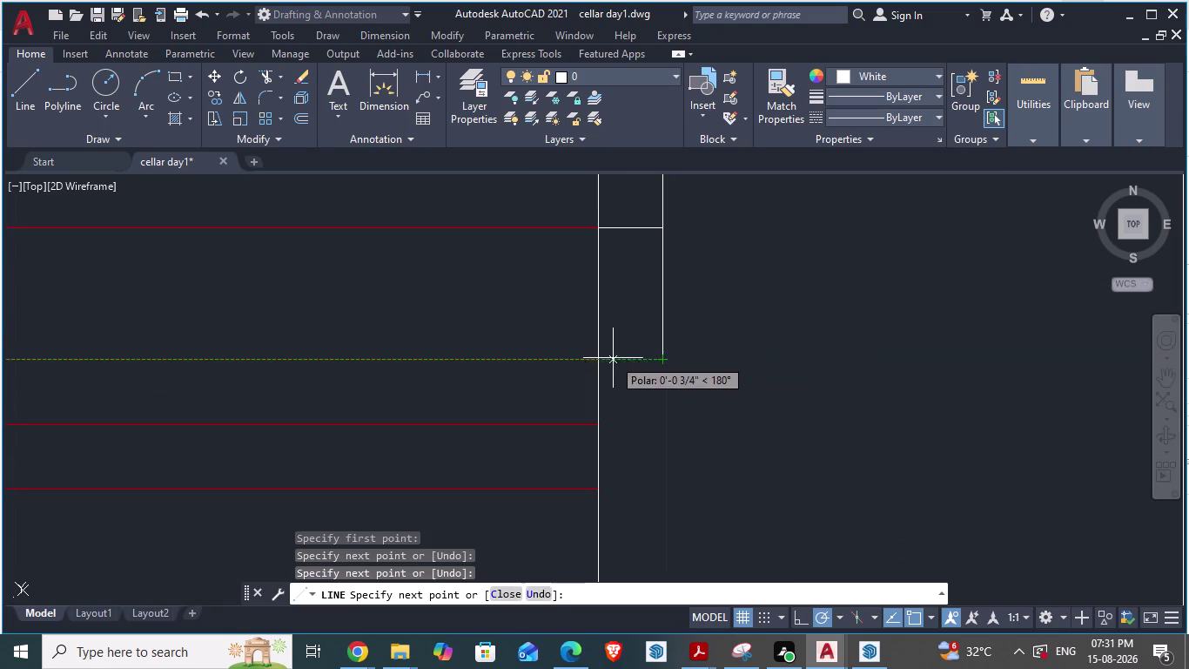
Place the last point of the current box line and end the line.
click(591, 359)
scroll(down, 3)
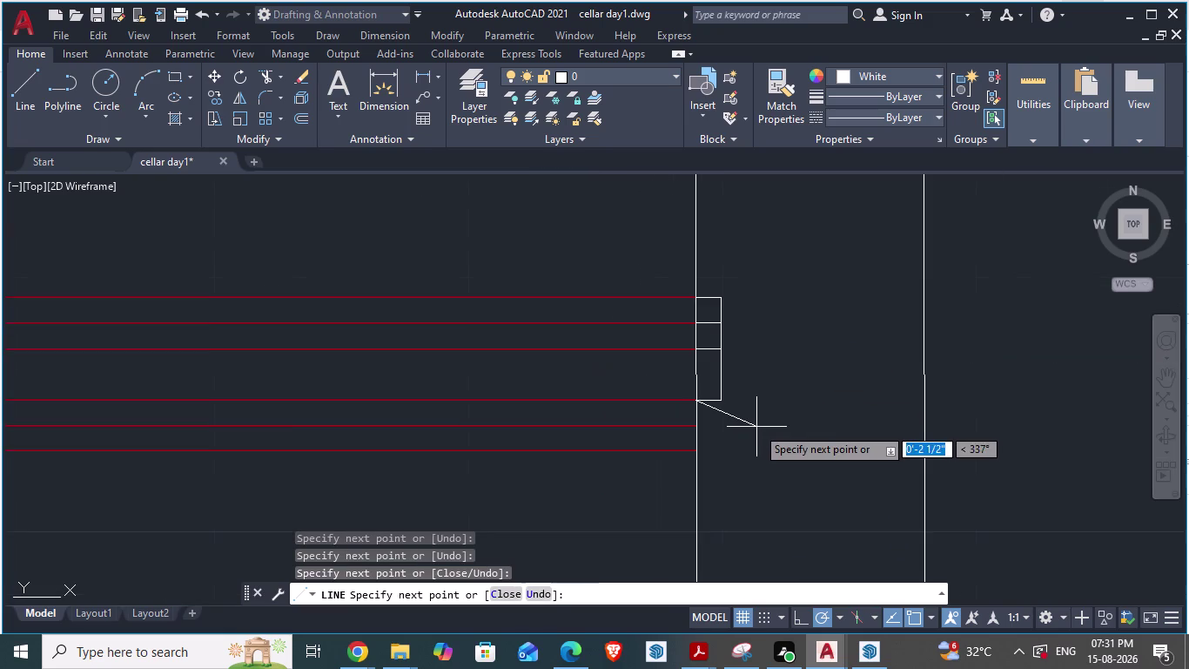
key(Escape)
scroll(up, 3)
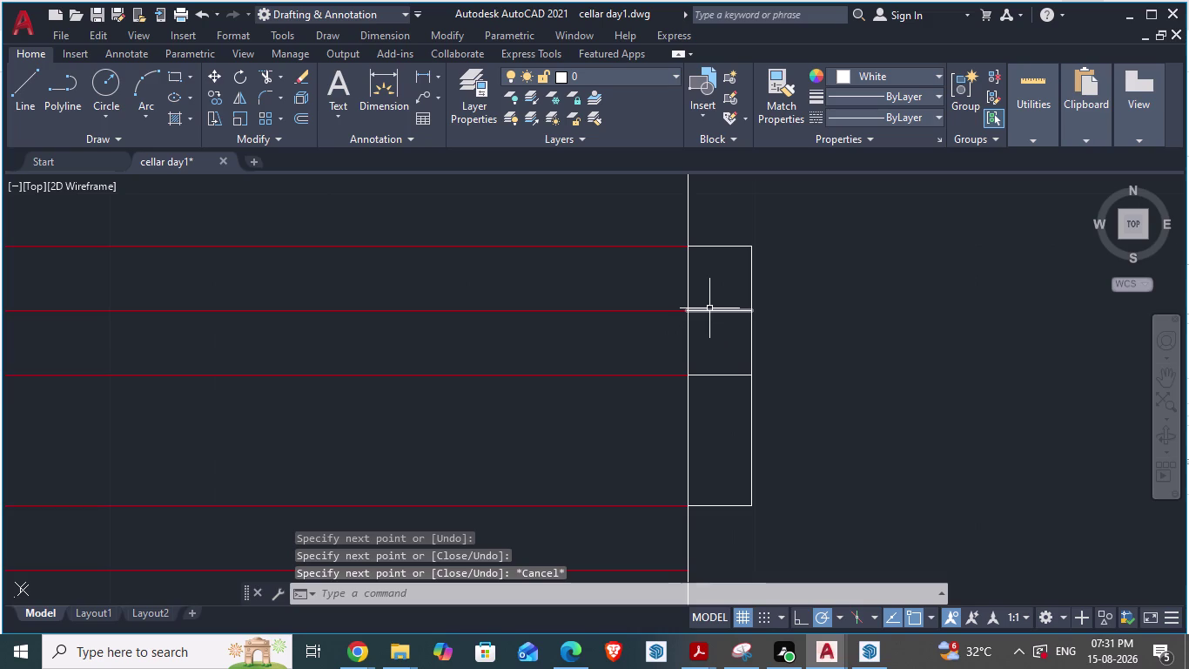
scroll(down, 3)
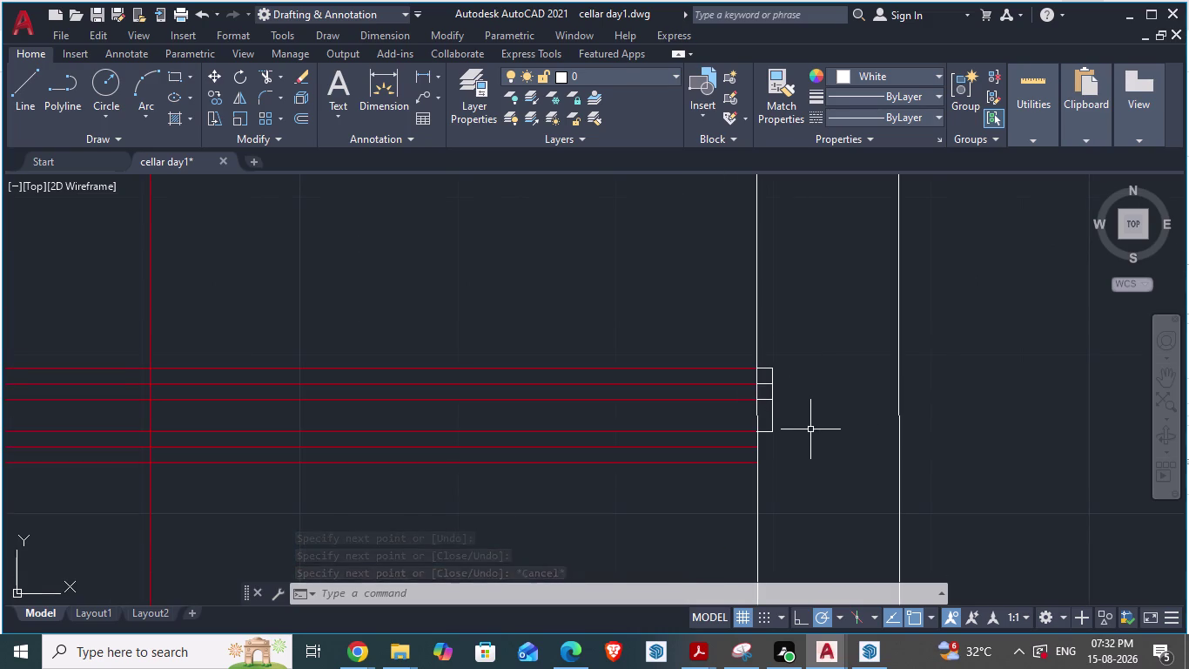
scroll(up, 3)
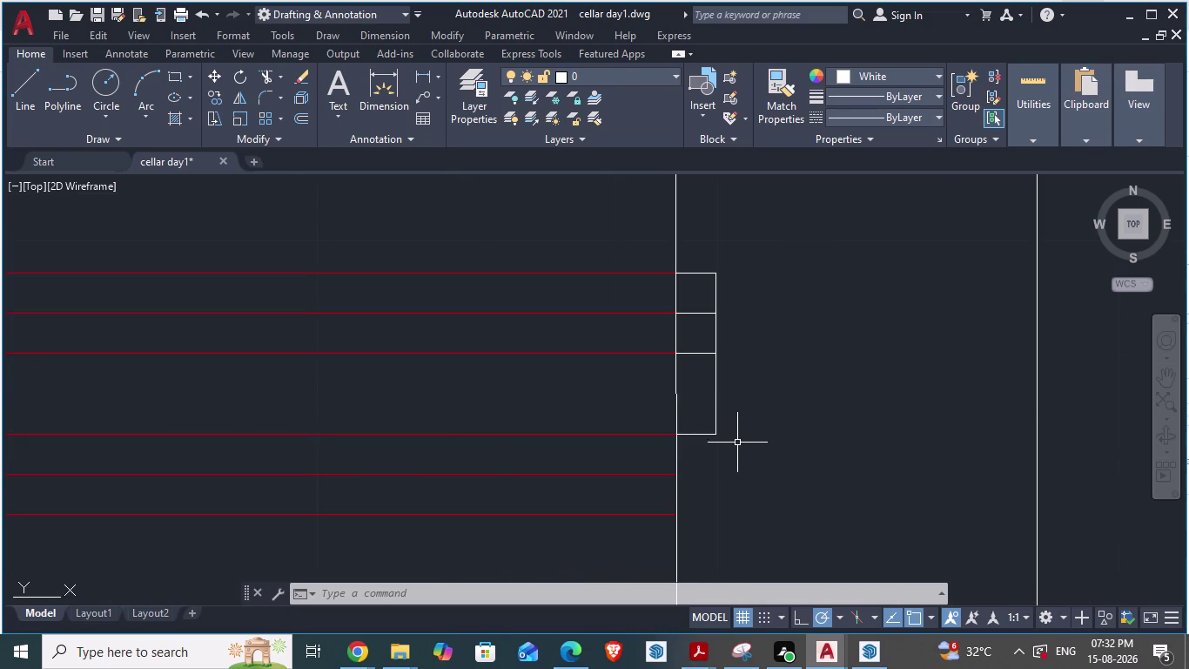
Draw lines from the box's lower right corner down to the next tread and back to the wall.
key(l)
key(Return)
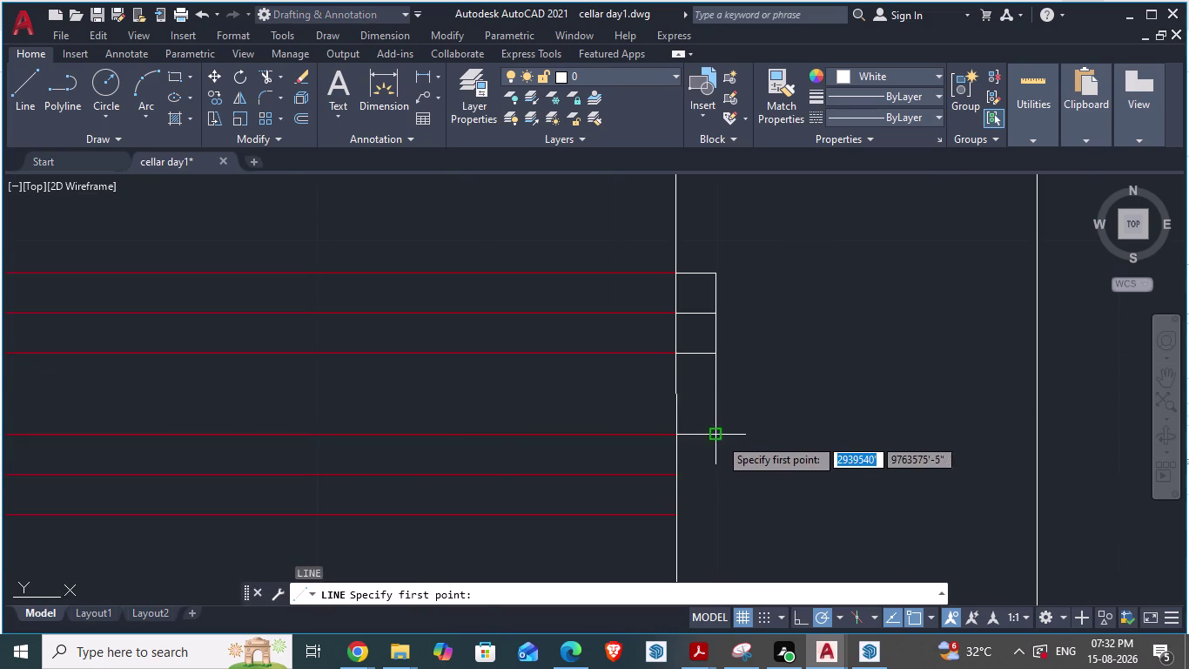
click(719, 437)
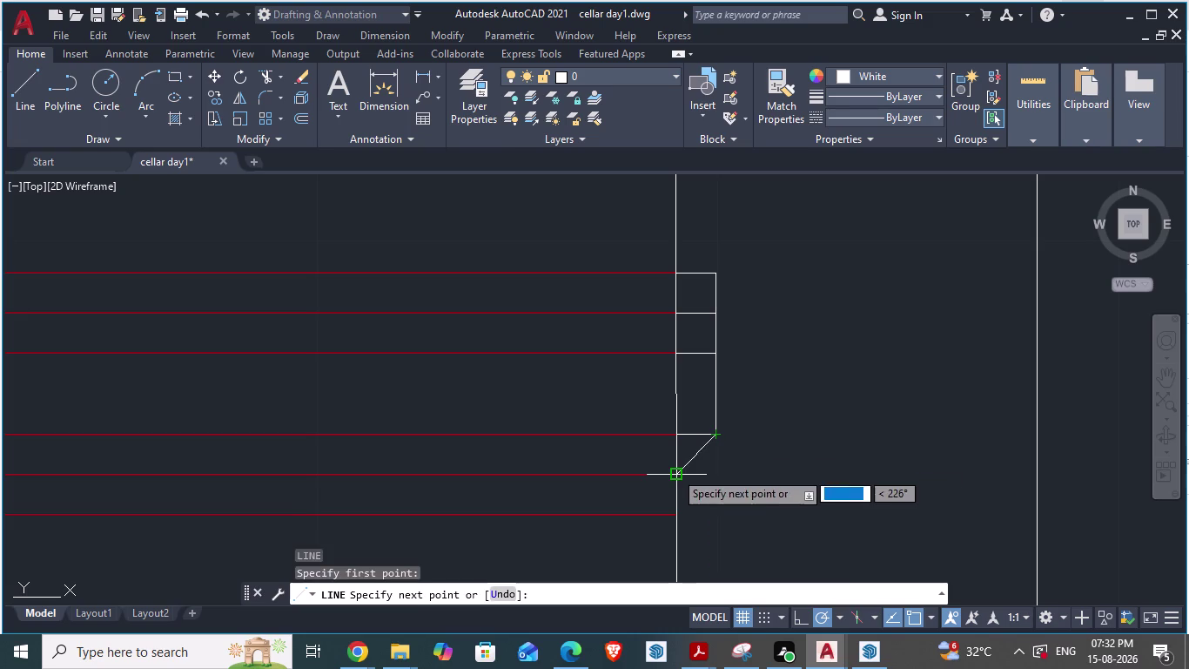
click(716, 472)
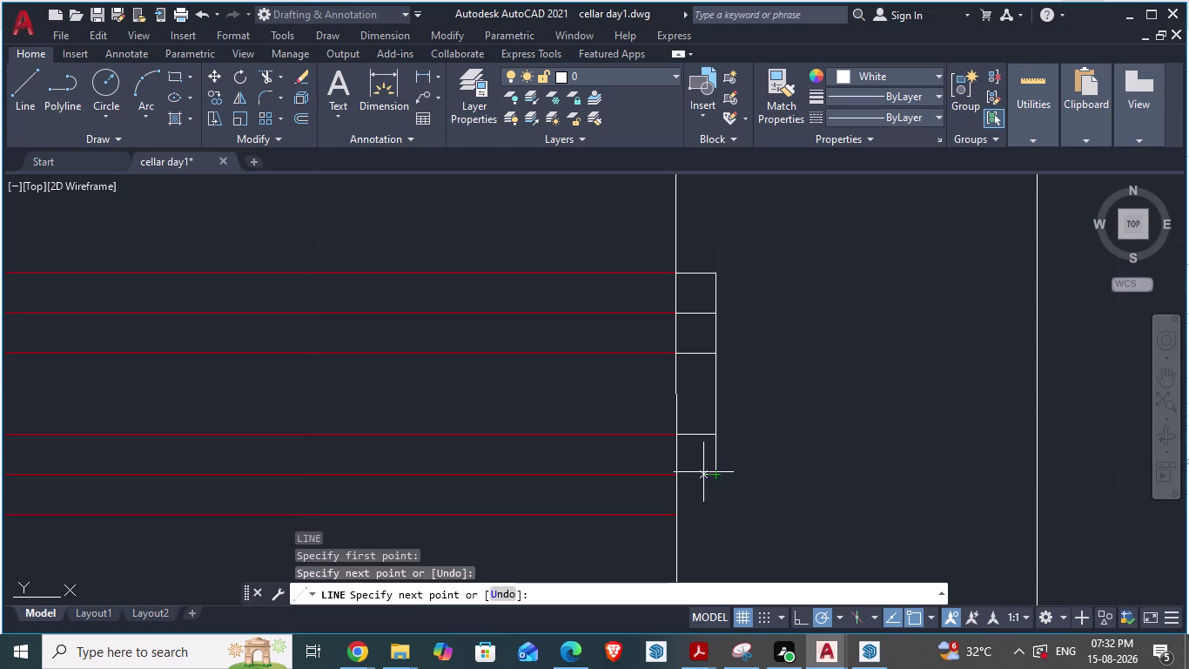
click(677, 469)
key(Escape)
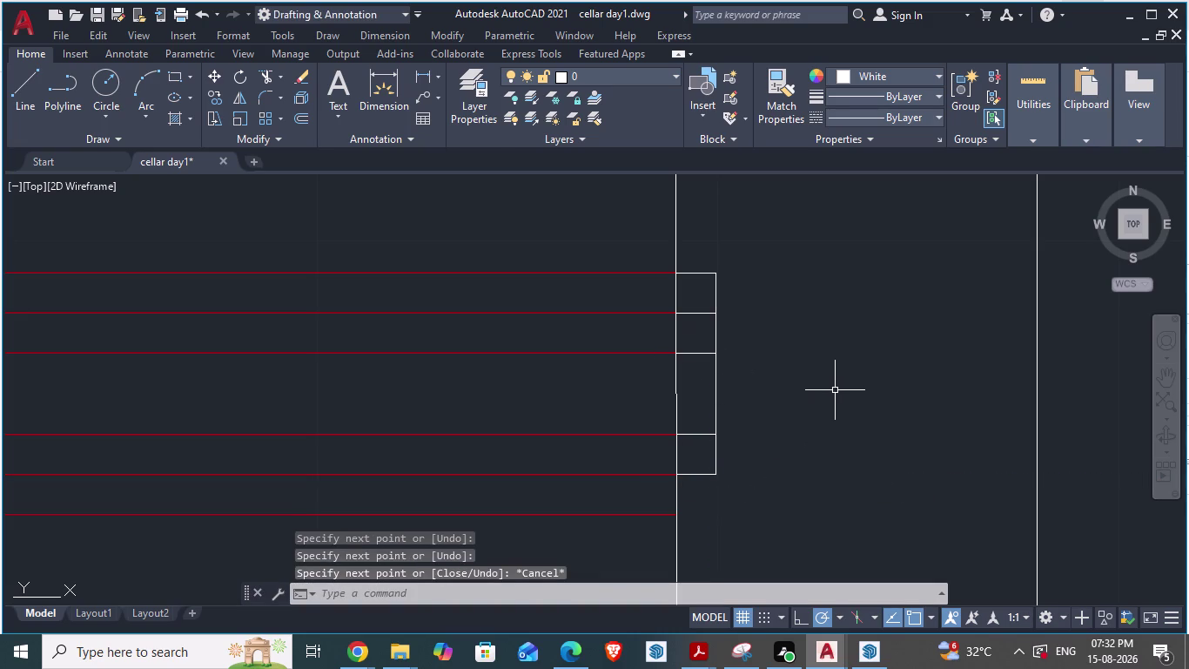
Trim two tread lines and the top edge inside the narrow box, comparing against ARCH PLANS.
text(TR)
key(Return)
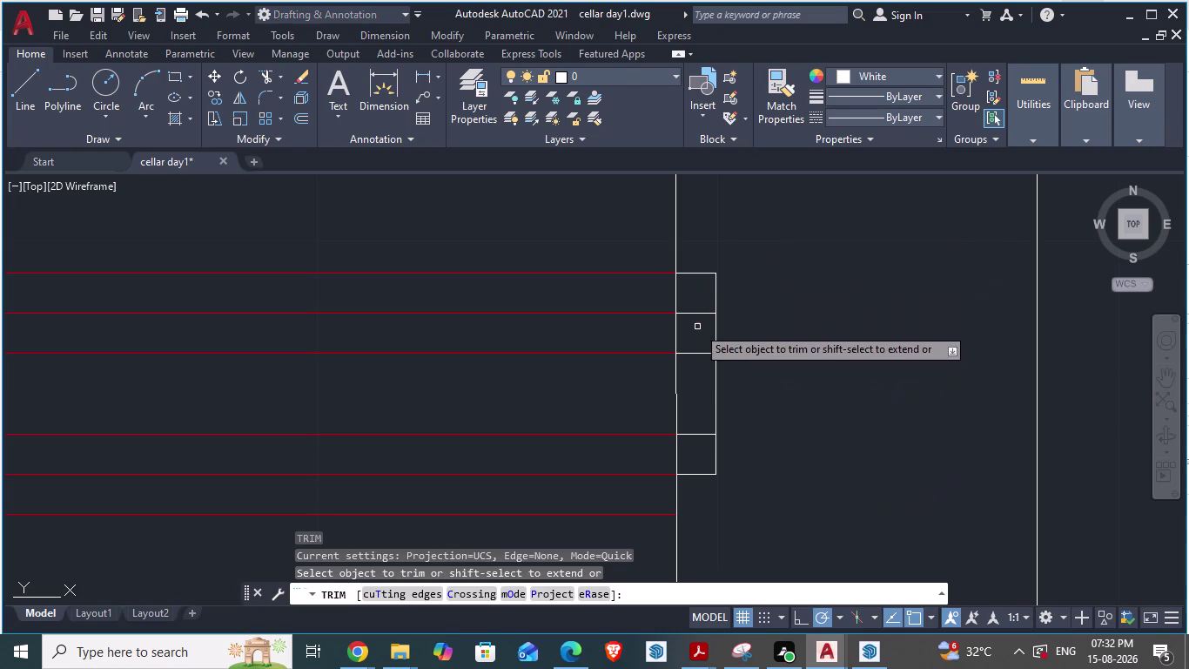
click(696, 355)
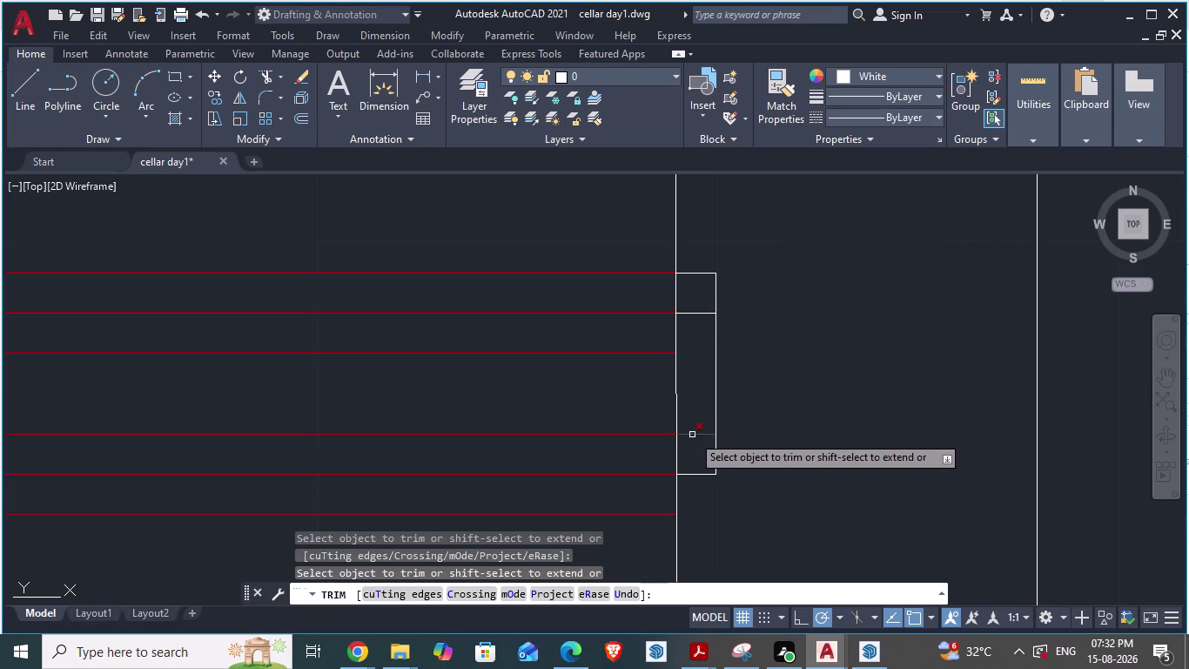
click(693, 433)
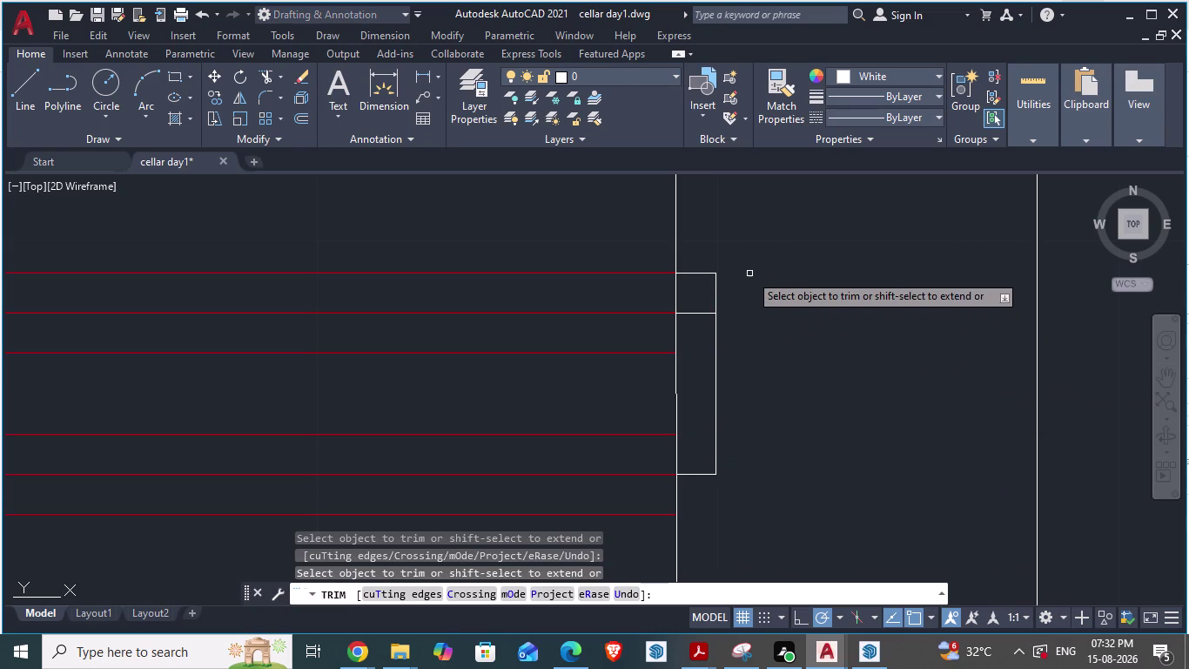
key(alt+Tab)
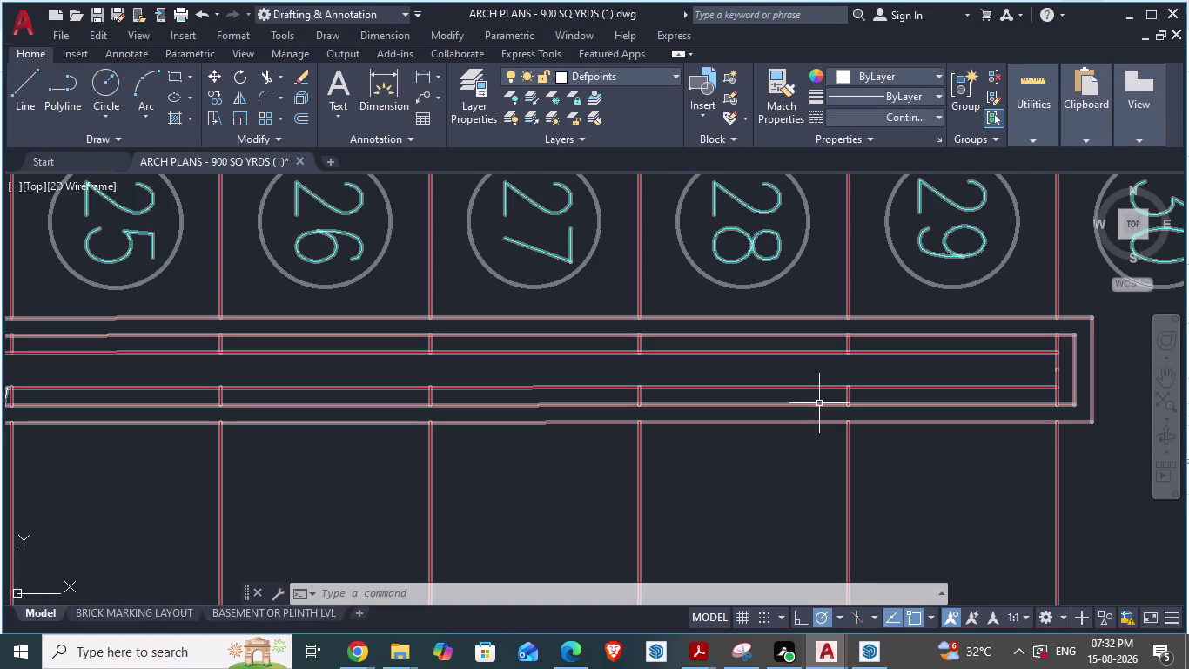
key(alt+Tab)
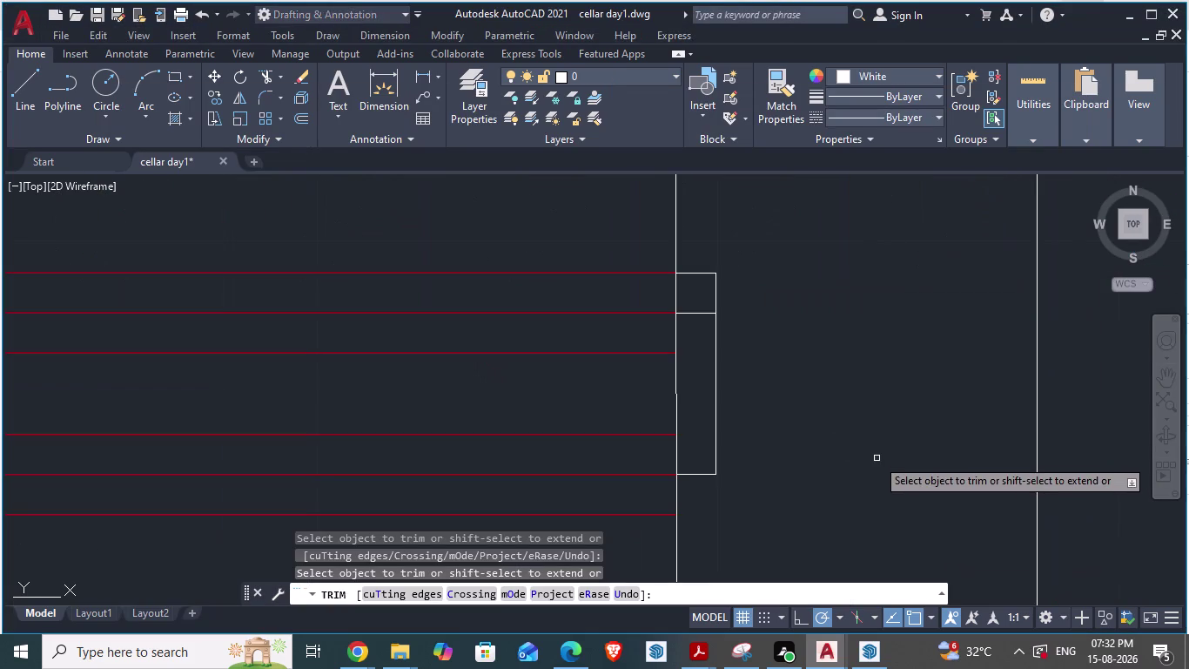
click(714, 290)
key(alt+Tab)
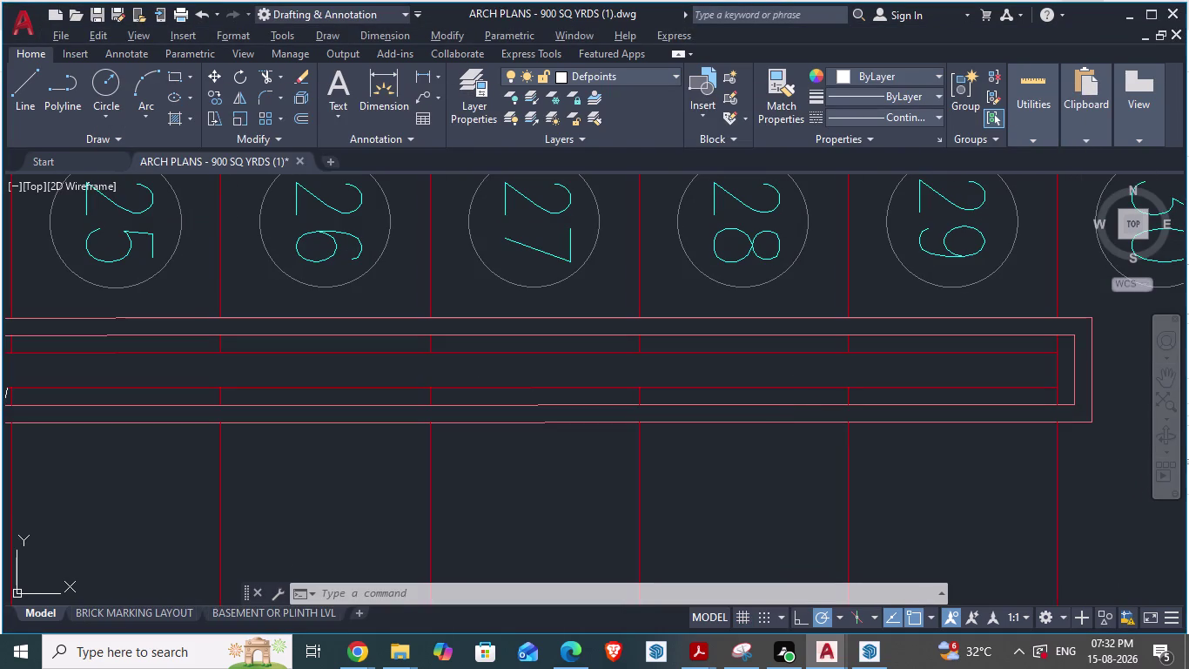
key(alt+Tab)
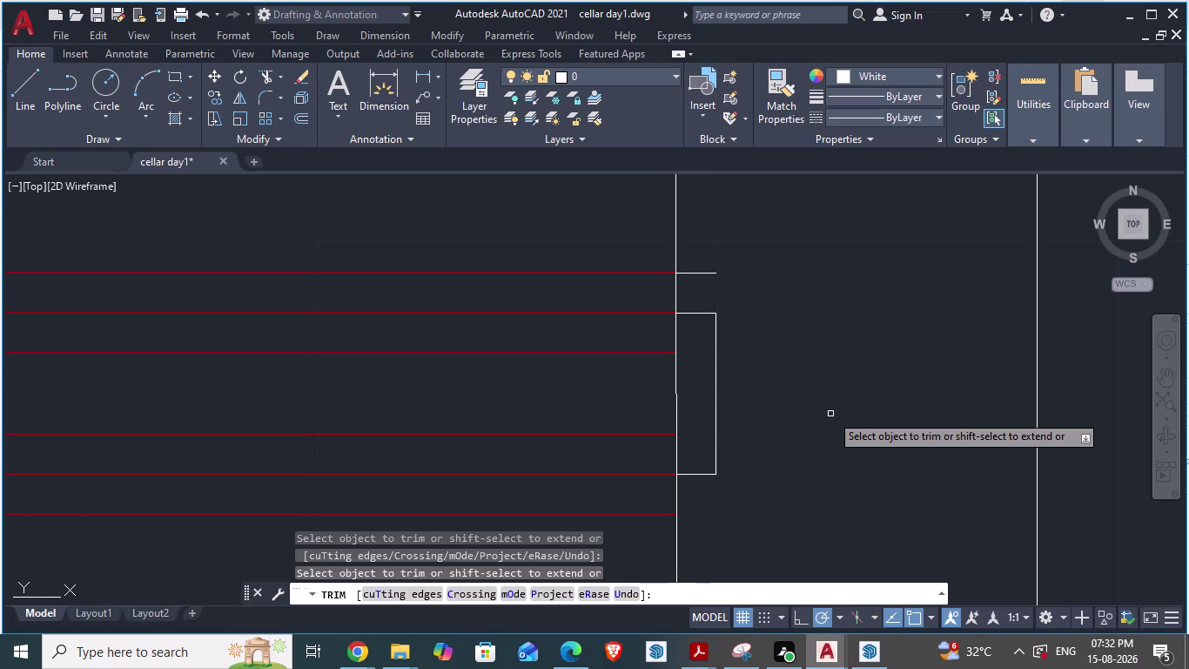
key(Escape)
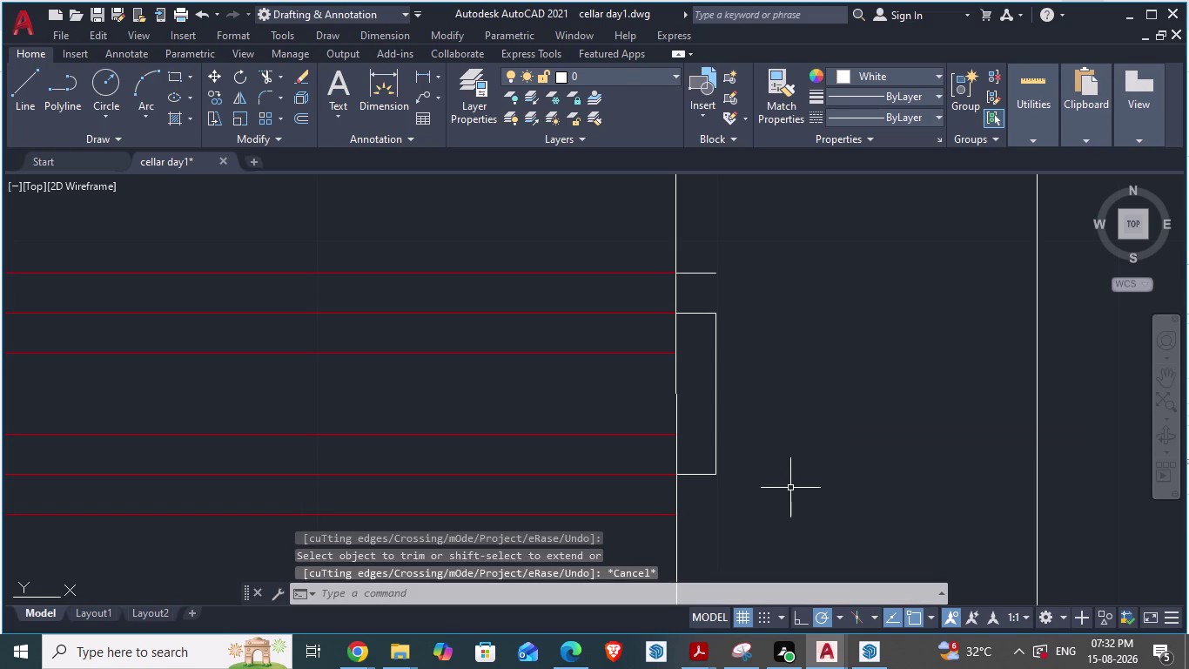
Draw the outer outline 2" right of the wall, from the lower tread up to the top line.
key(l)
key(Return)
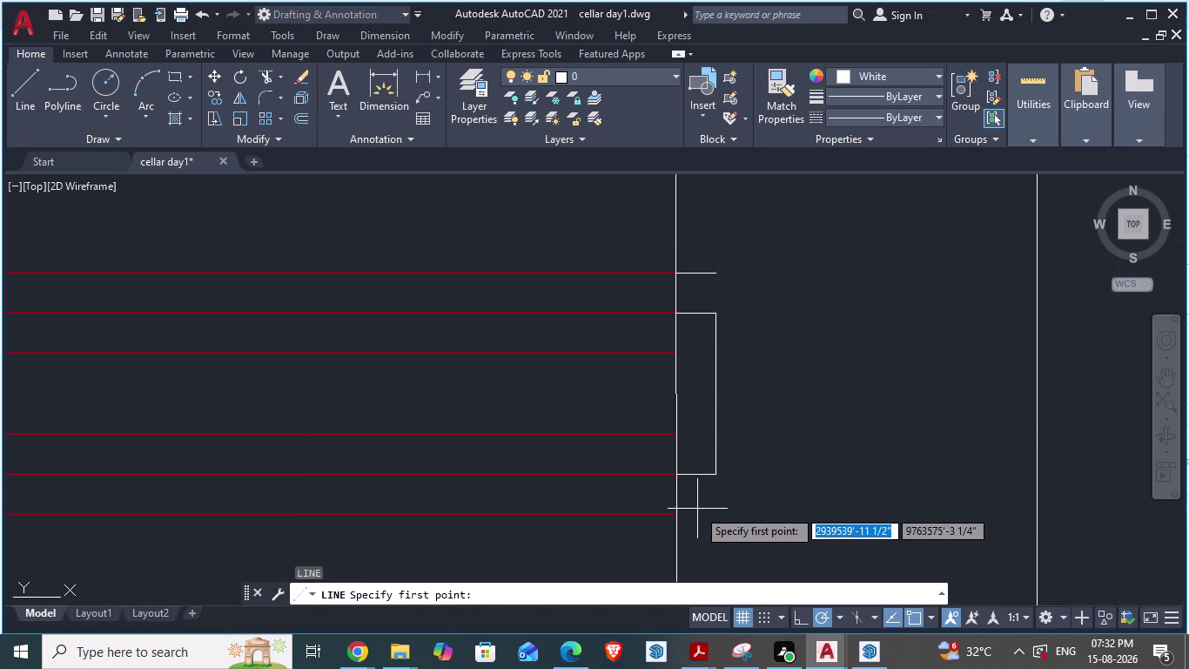
click(682, 511)
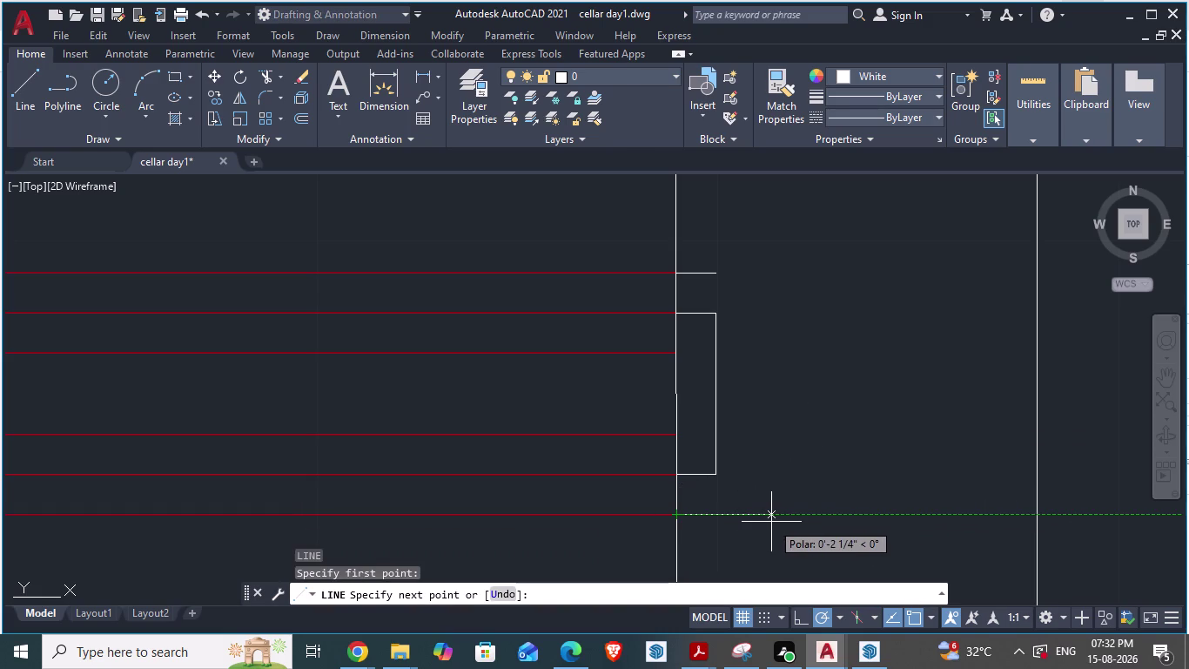
text(2")
key(Return)
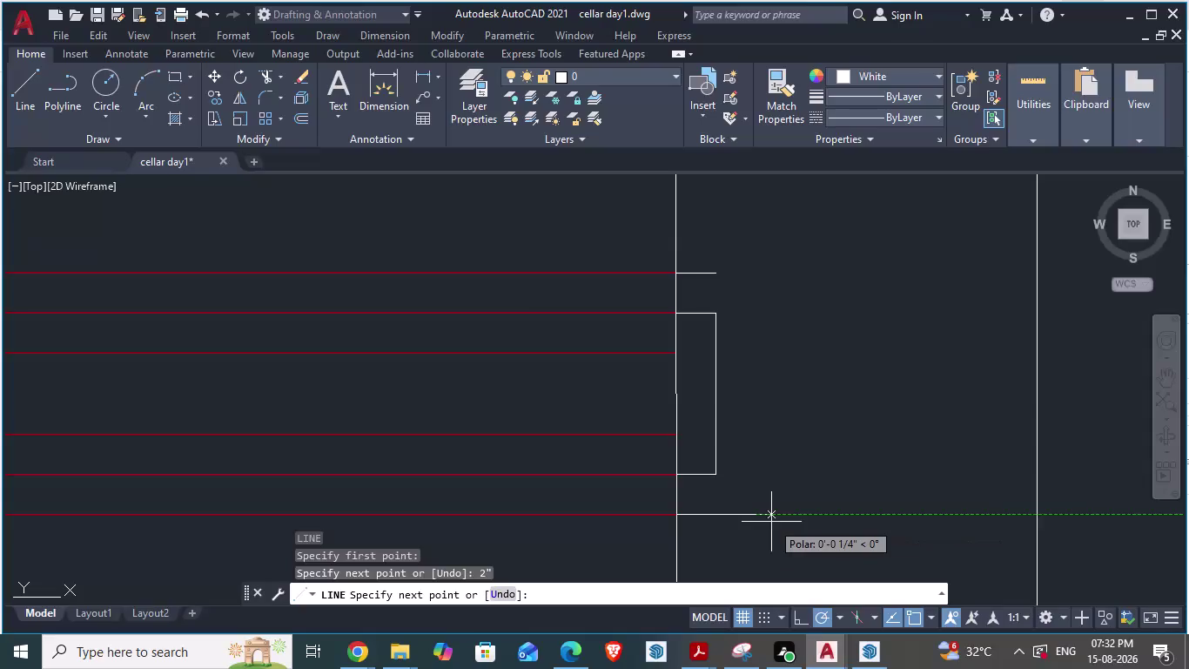
click(755, 271)
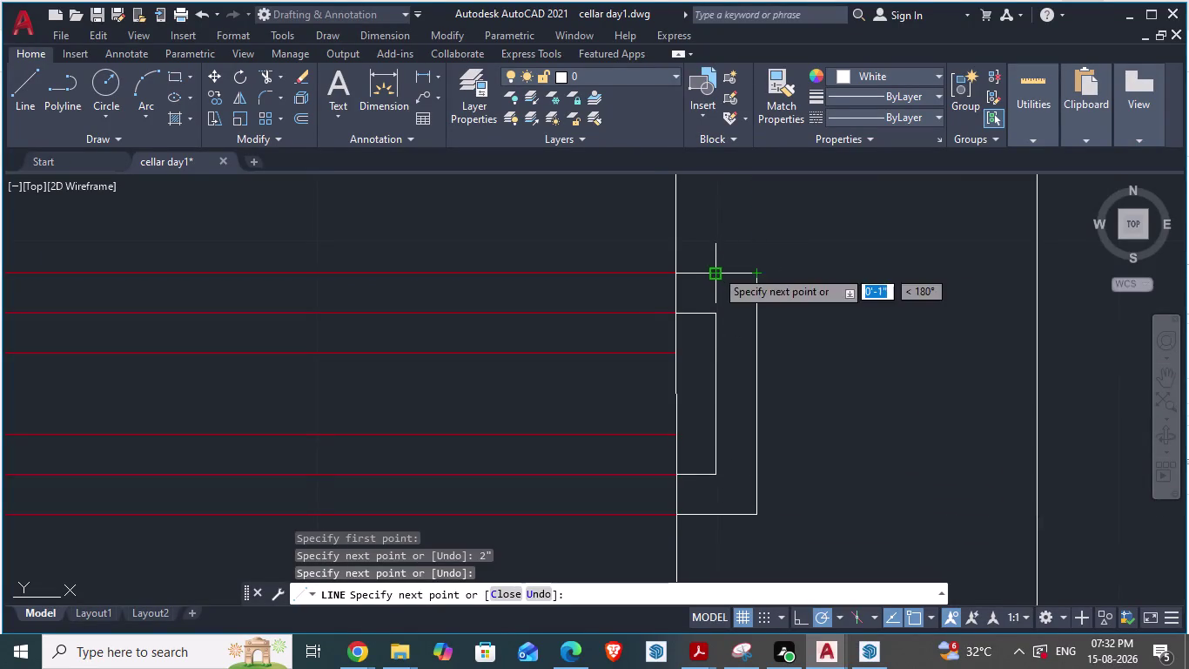
click(715, 269)
key(Escape)
Cancel the active command and start a selection around the inner box.
scroll(down, 3)
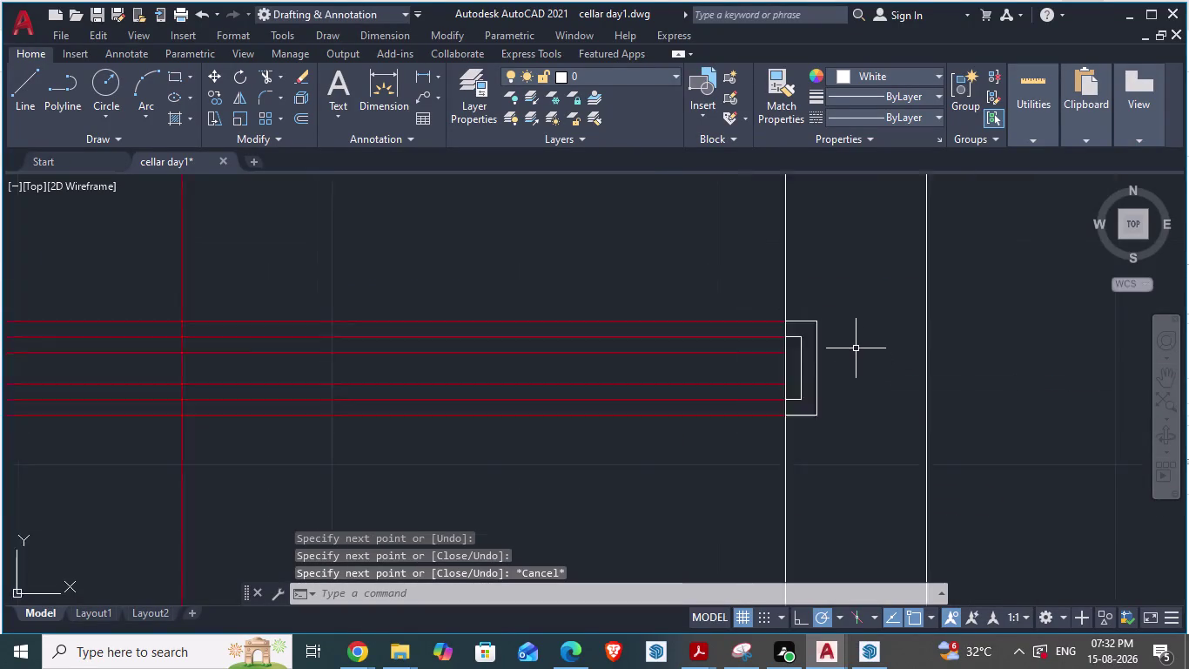
scroll(down, 3)
scroll(up, 3)
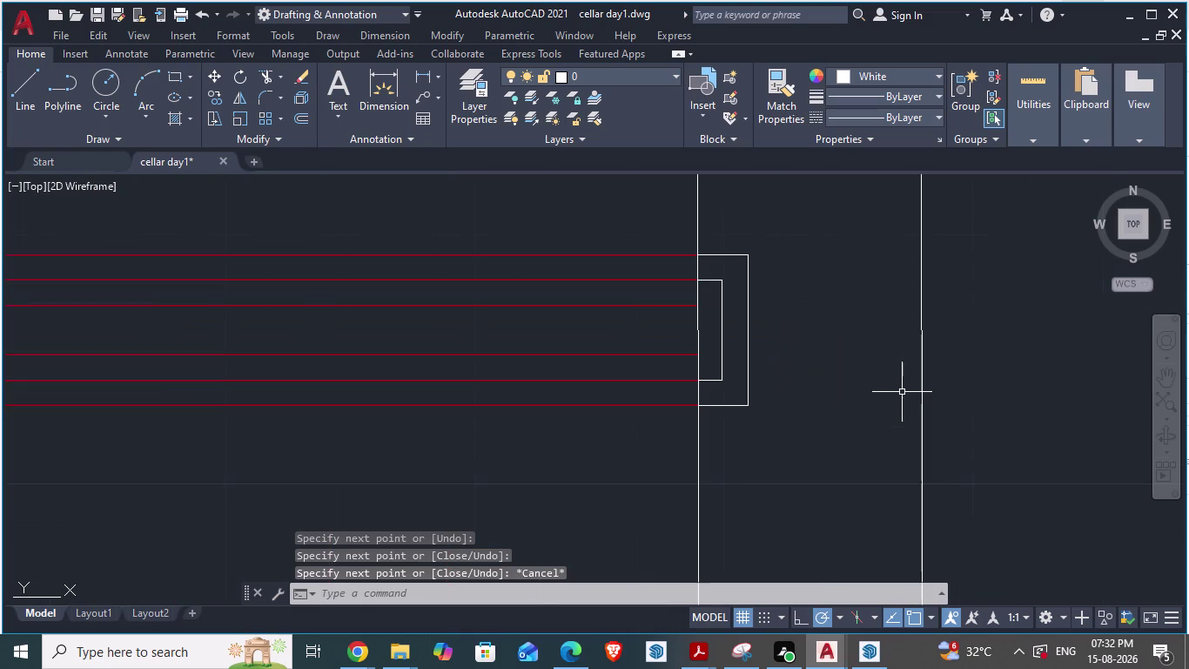
key(Escape)
click(837, 269)
Window-select the inner outline lines and merge them with JOIN.
click(709, 336)
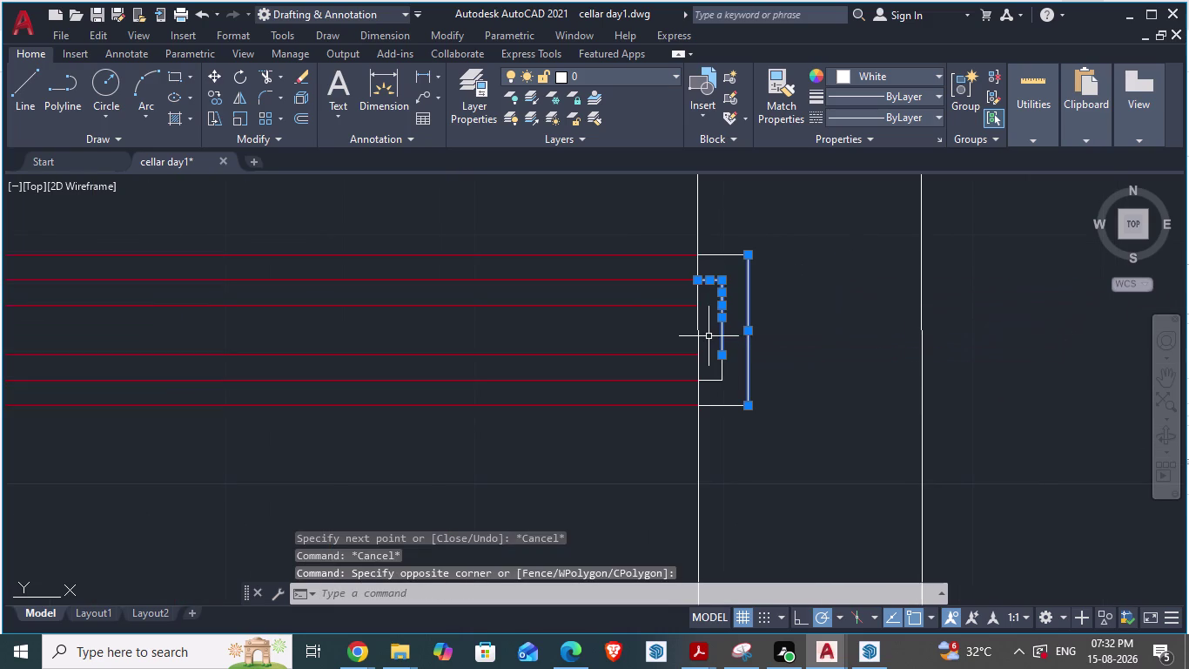
click(818, 429)
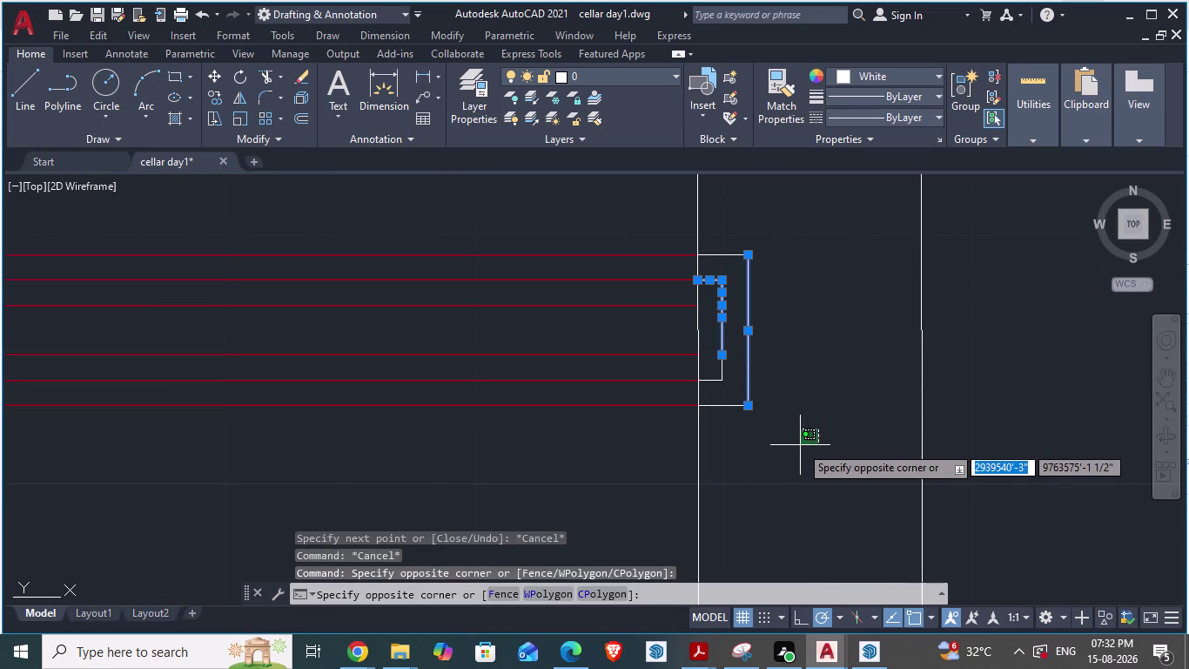
key(Escape)
key(Escape)
key(Escape)
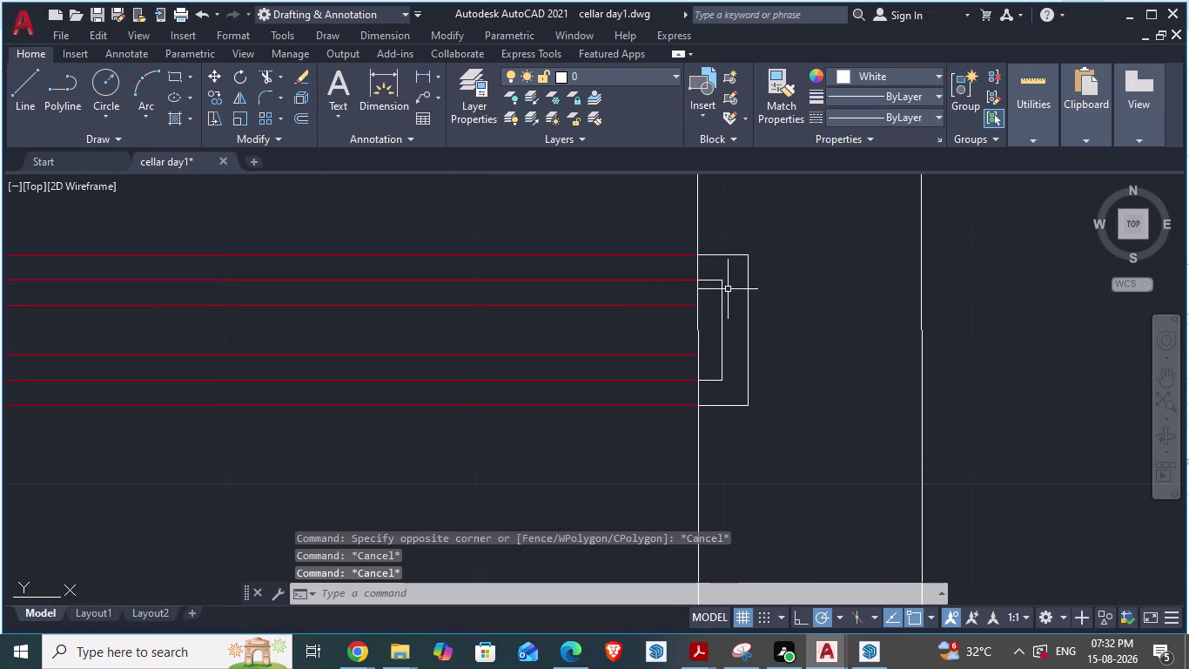
click(729, 273)
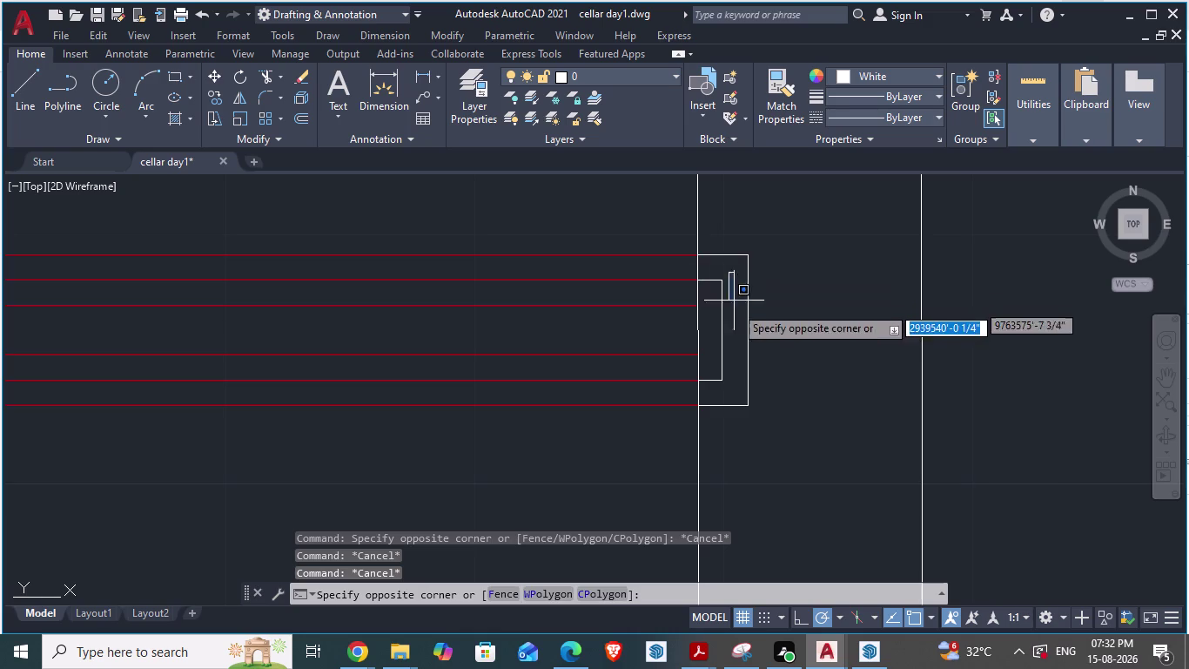
click(710, 388)
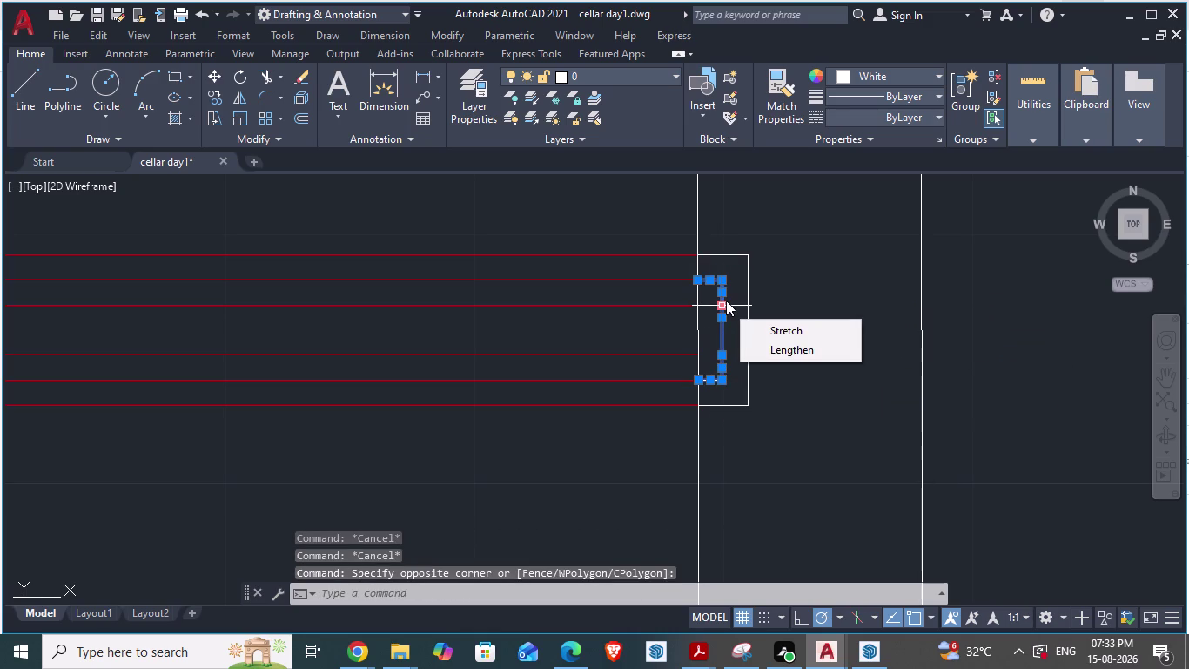
text(JOIN)
key(Return)
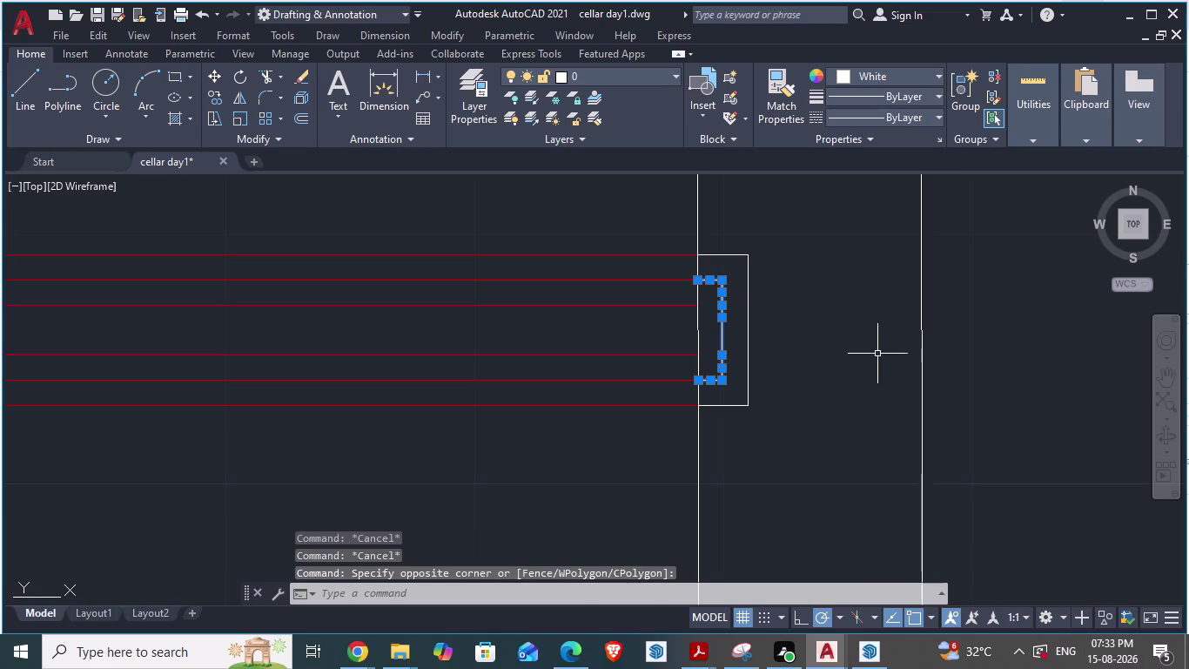
key(Escape)
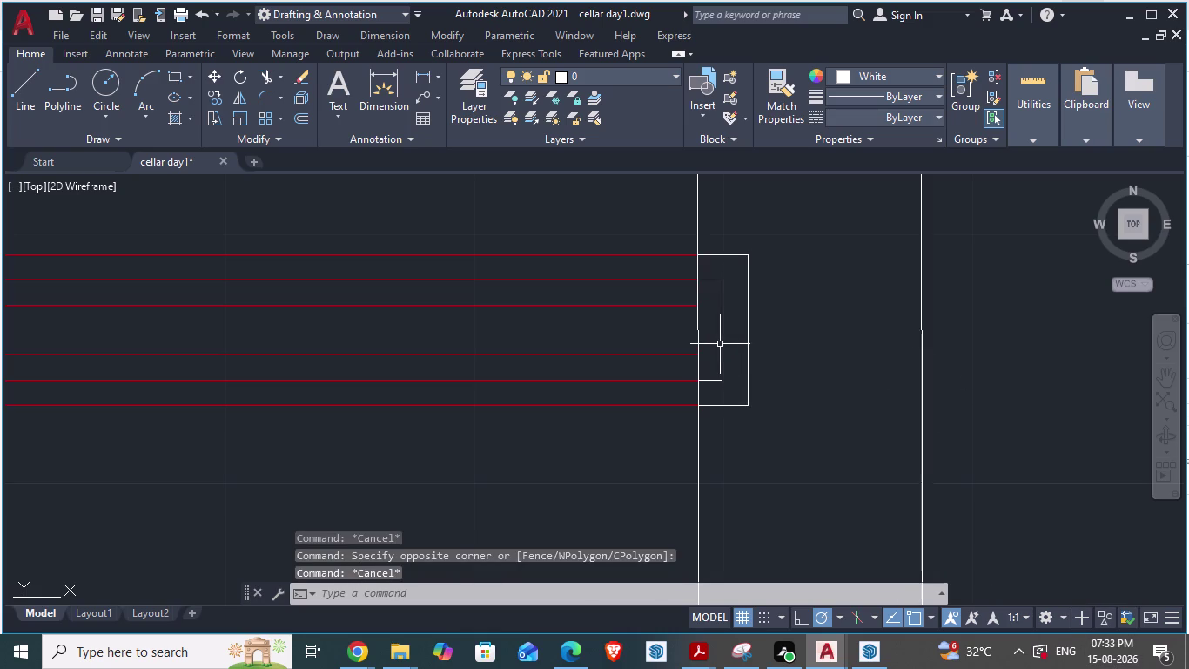
Select the narrow outline's remaining lines at the lower corner and JOIN them.
click(725, 344)
scroll(up, 3)
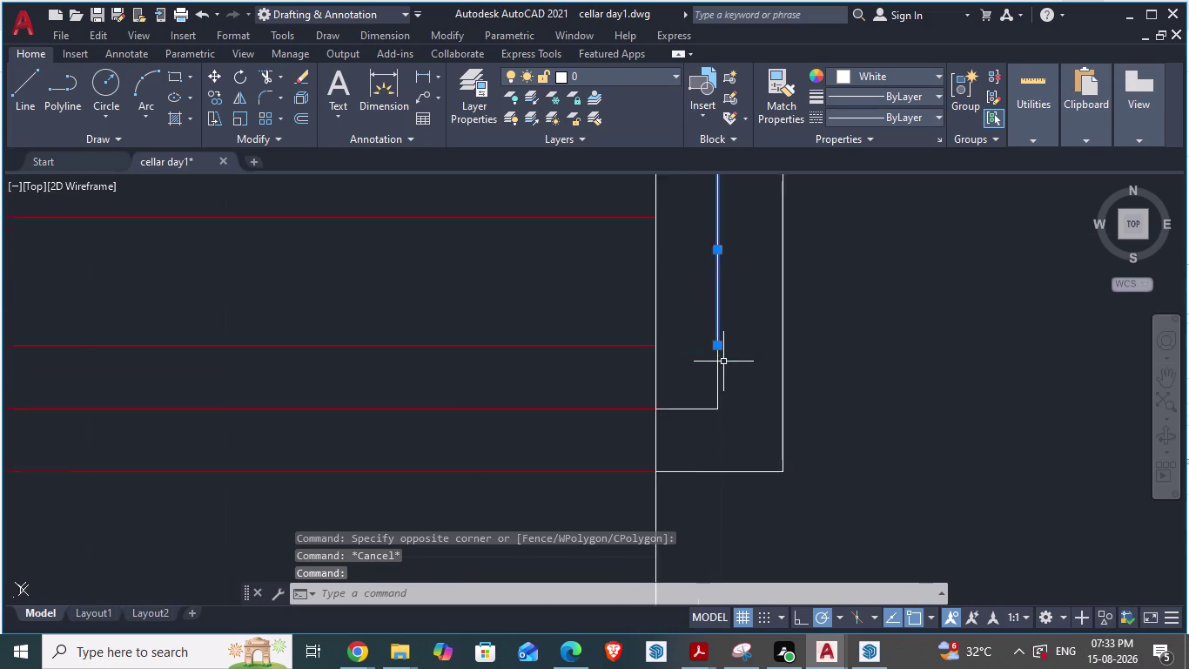
scroll(up, 3)
click(715, 399)
click(683, 441)
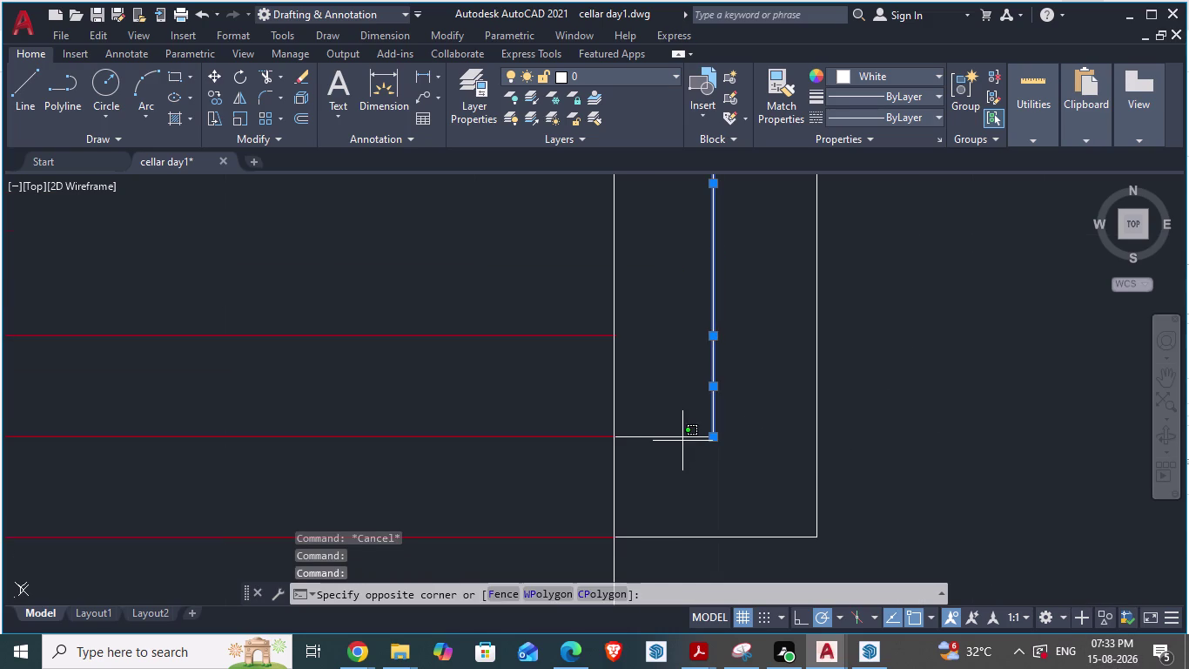
click(680, 436)
scroll(down, 3)
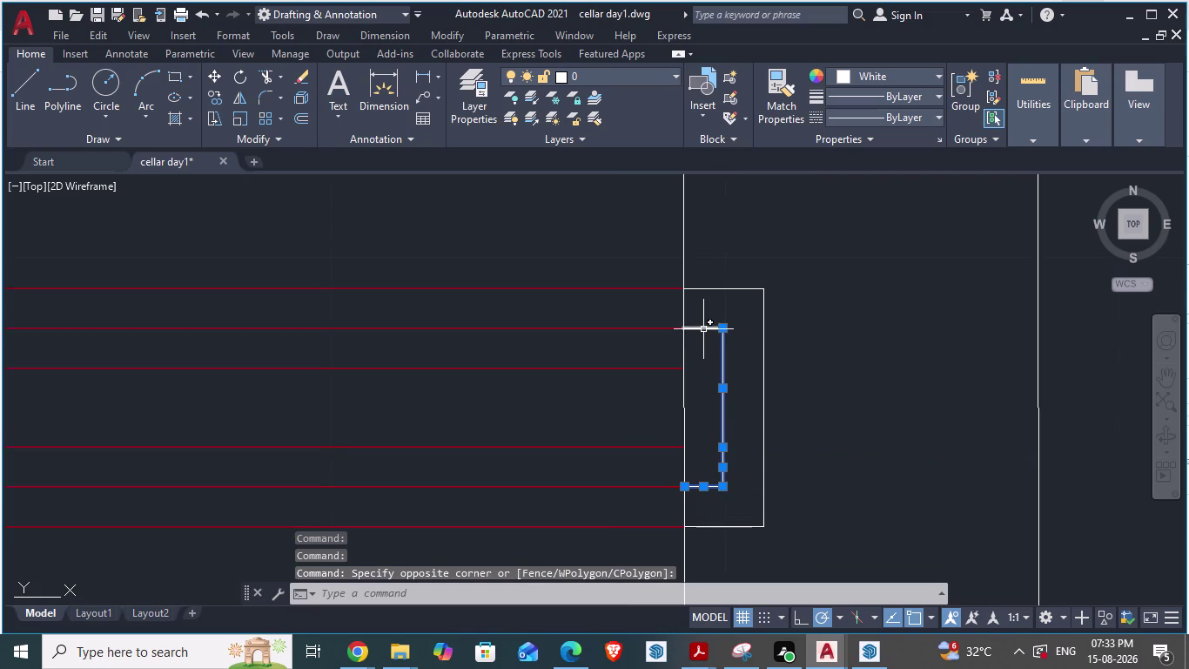
click(703, 329)
text(JO)
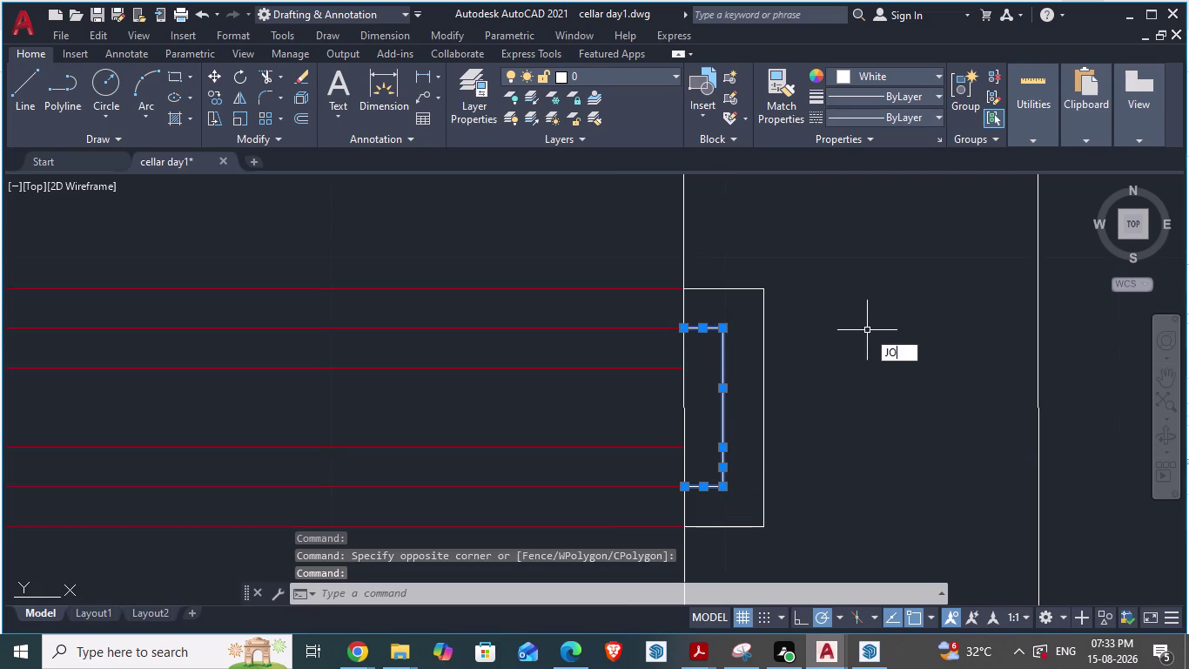
text(IN)
key(Return)
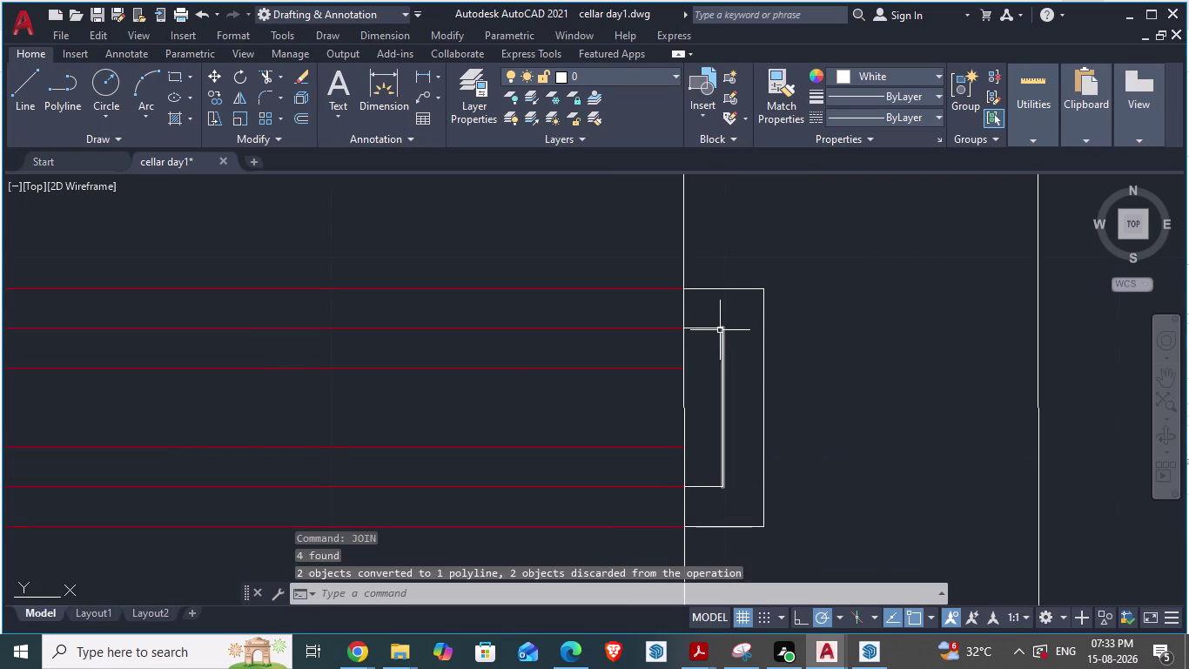
scroll(up, 3)
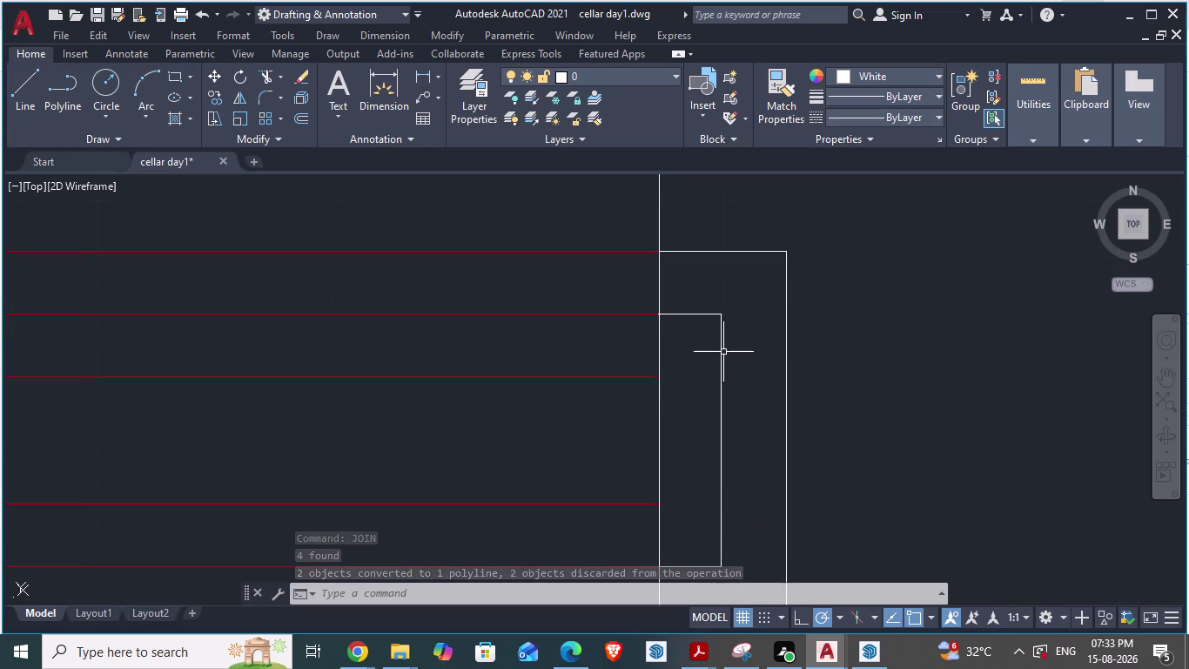
Window-select the inner outline segments from top to bottom.
scroll(up, 3)
scroll(down, 3)
scroll(up, 3)
scroll(down, 3)
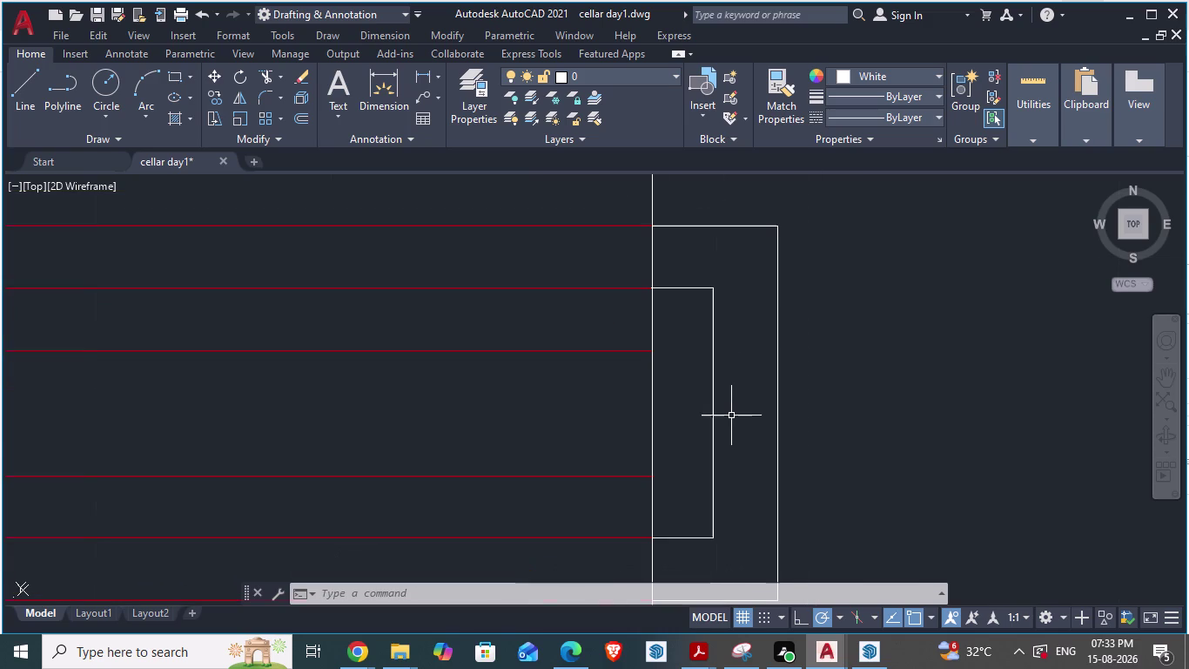
drag(694, 264, 695, 552)
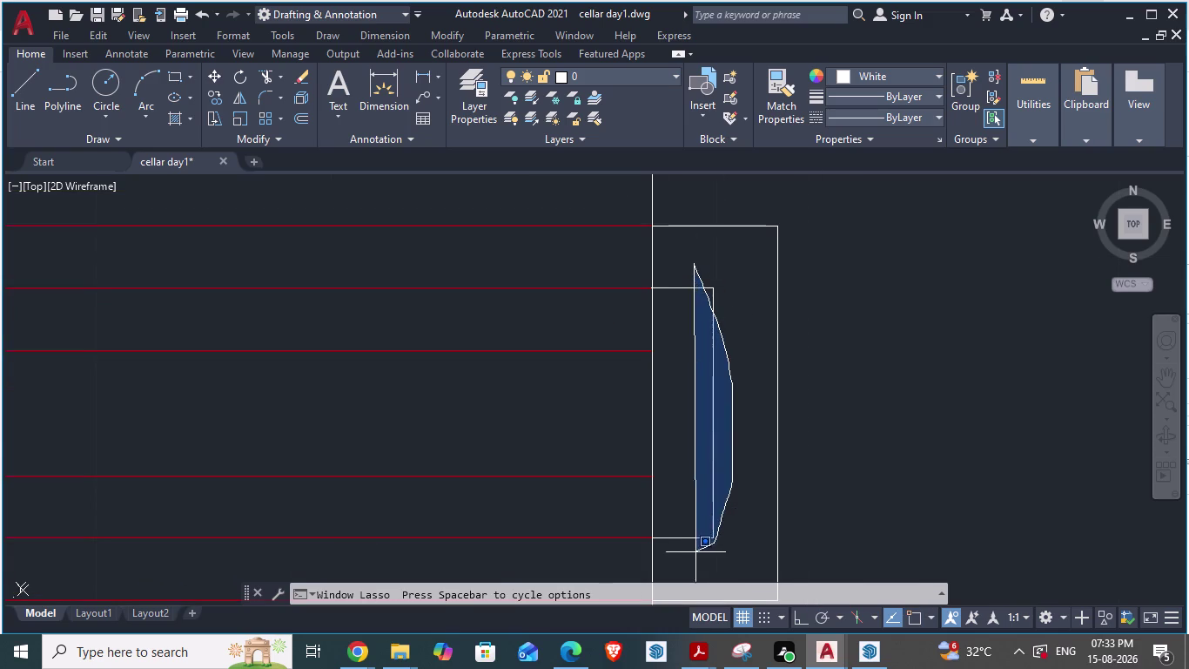
drag(696, 552, 693, 552)
click(729, 262)
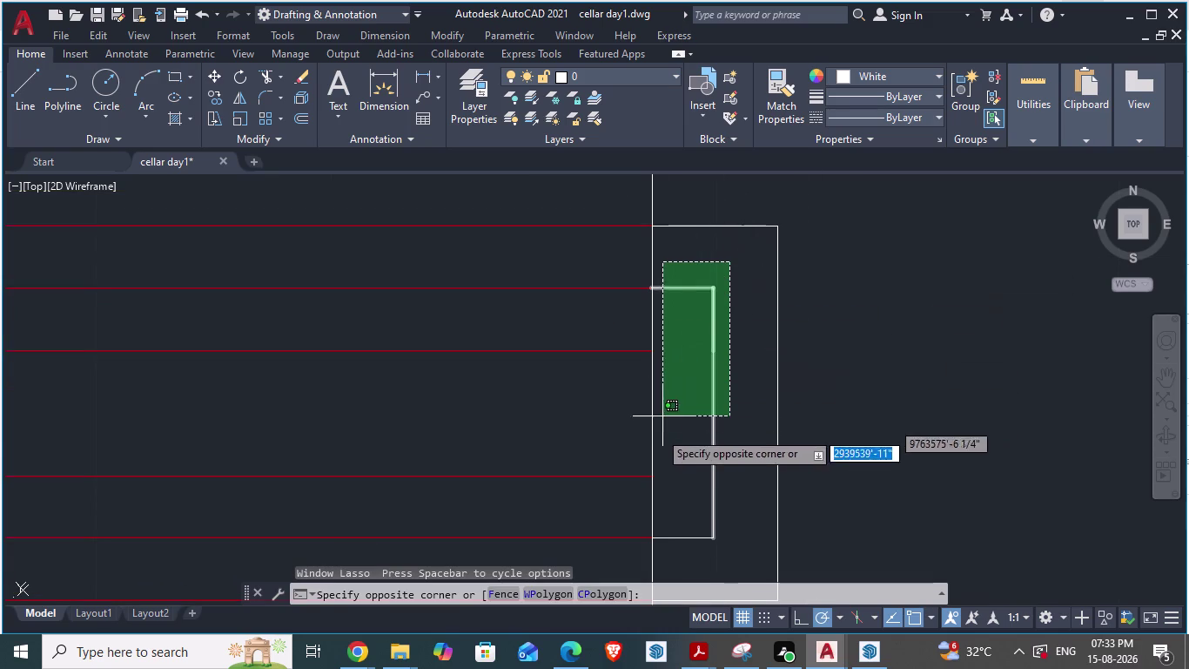
click(676, 558)
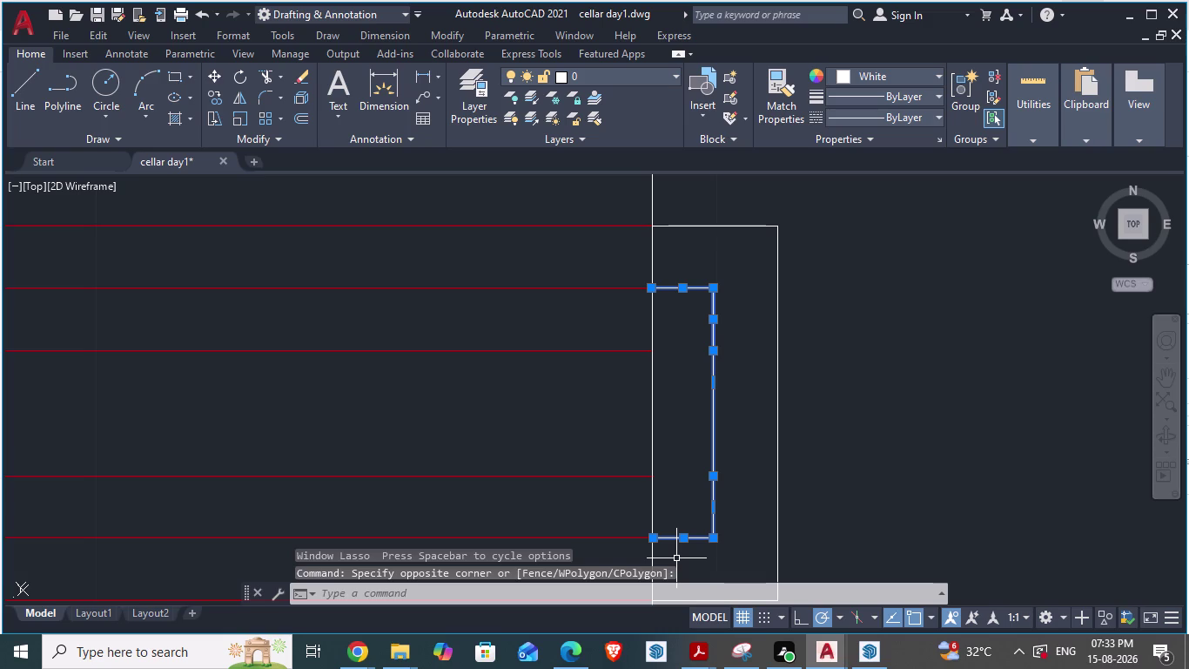
Merge the selected inner outline segments with JOIN.
text(J)
text(OI)
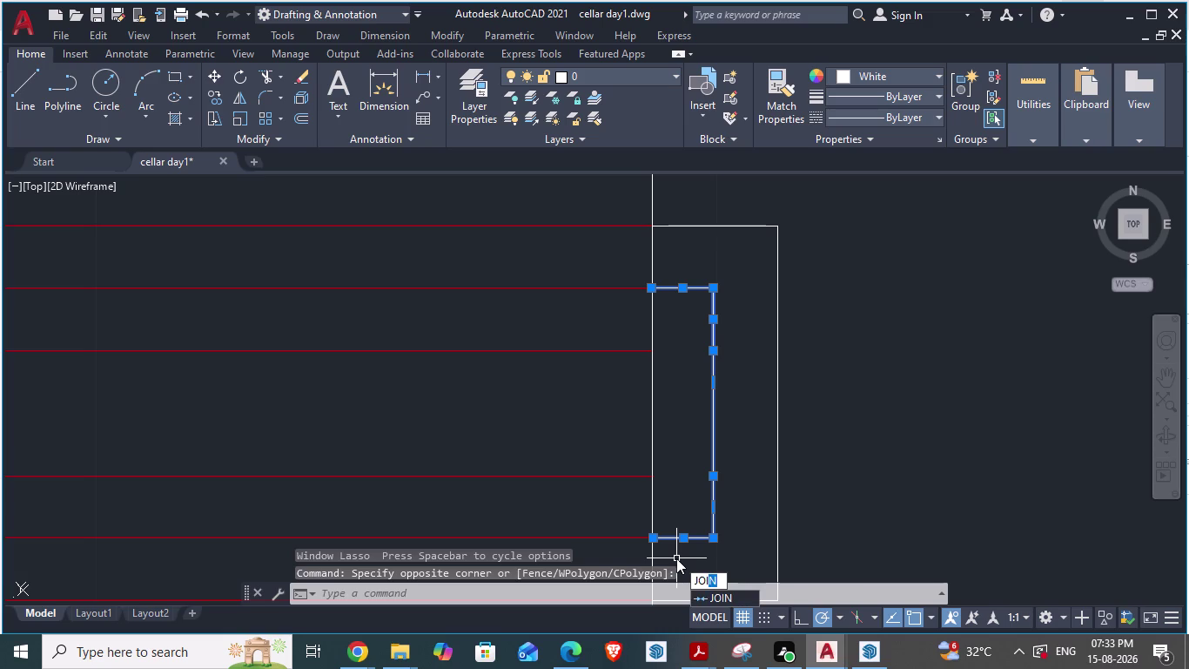
key(BackSpace)
key(BackSpace)
key(BackSpace)
key(BackSpace)
key(BackSpace)
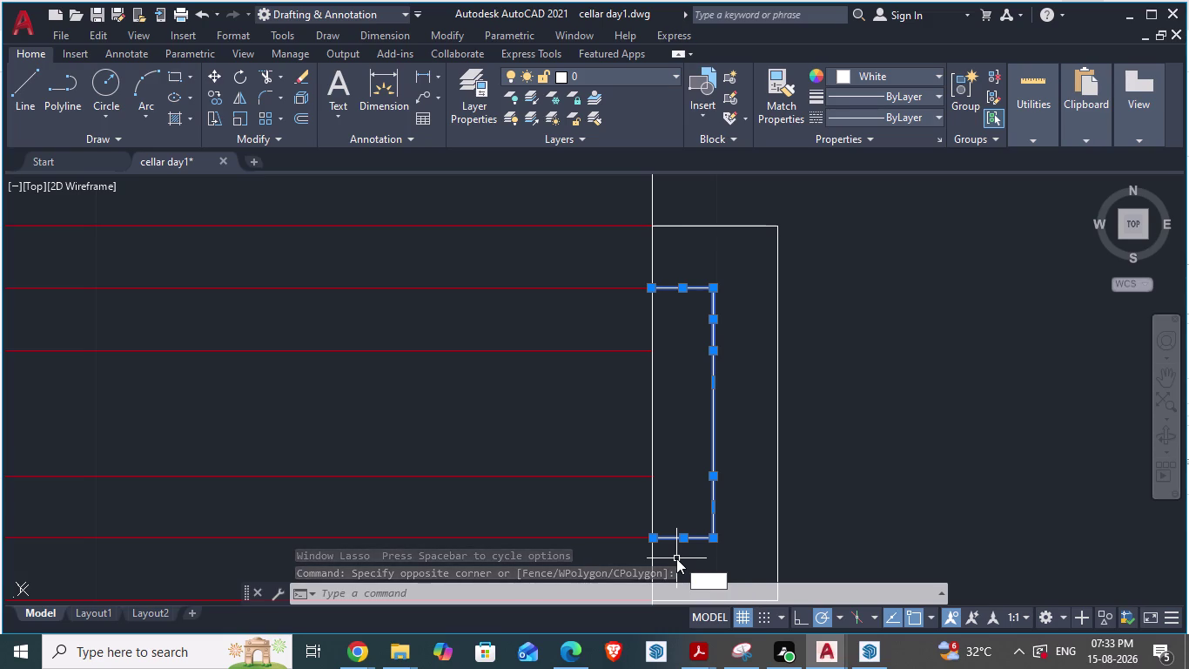
text(join)
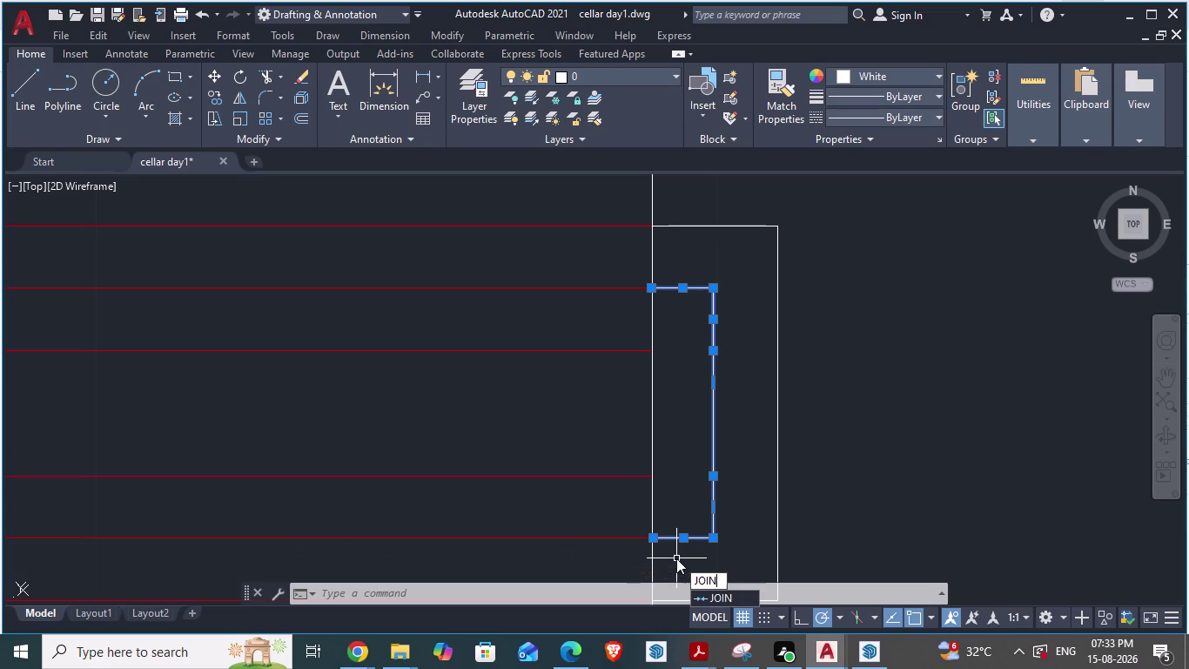
key(Return)
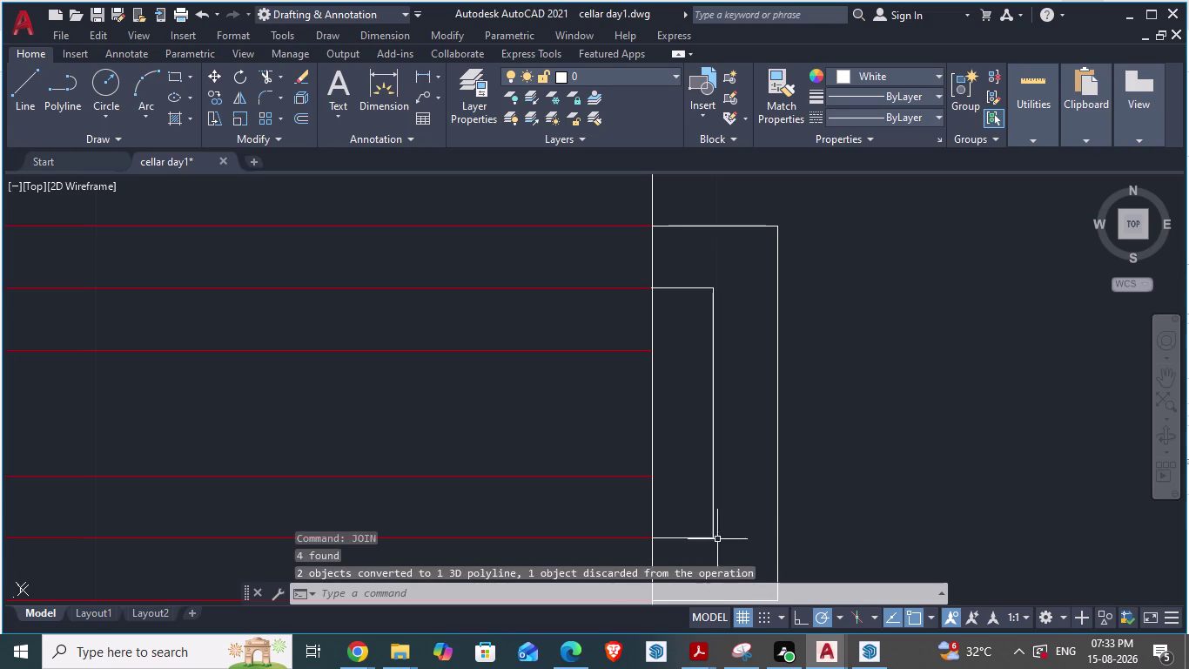
Pick the bottom, side and top outline segments and JOIN them again.
click(703, 539)
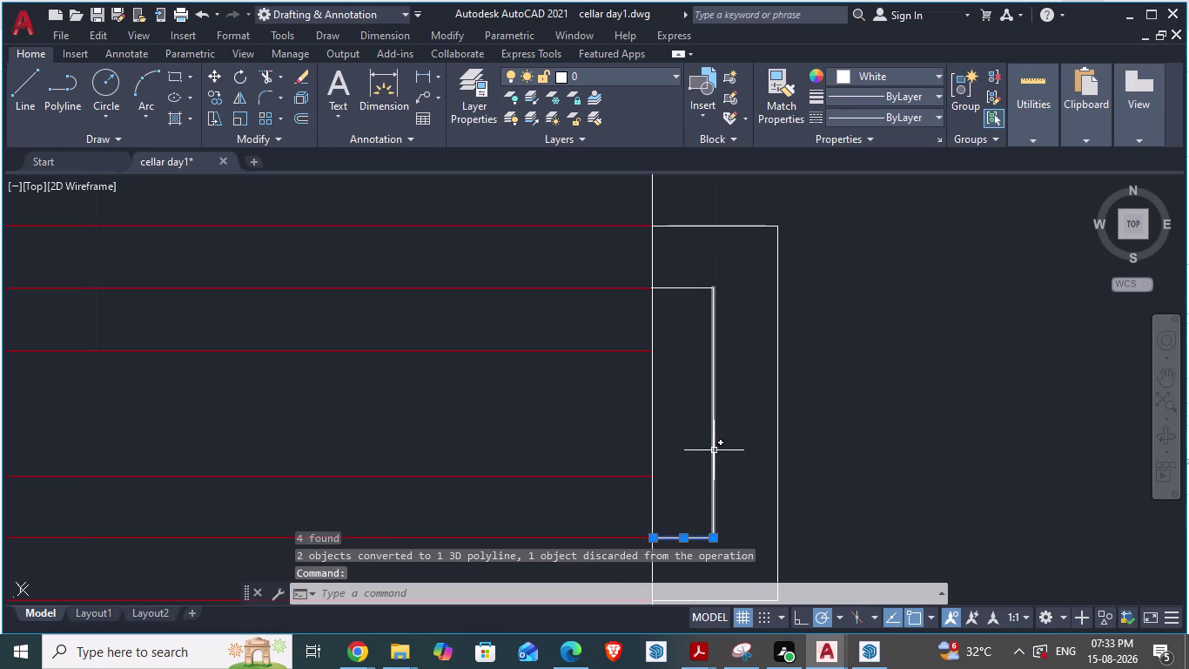
click(714, 450)
click(689, 287)
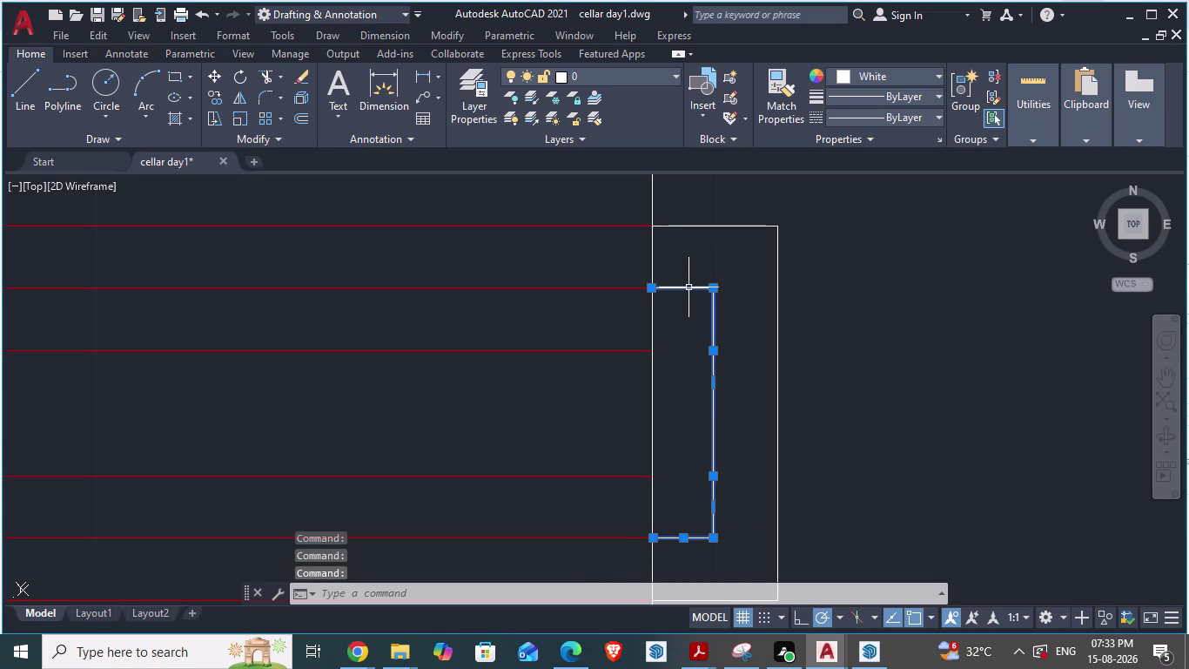
text(jo)
text(in)
key(Return)
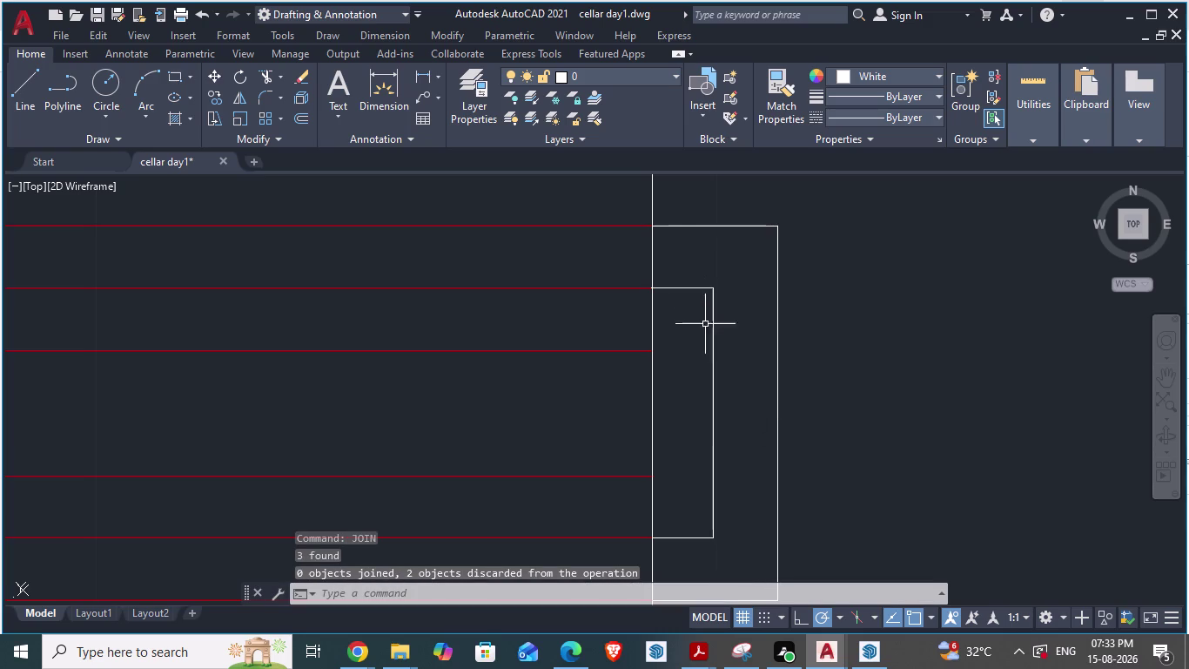
Select the outline's vertical side and top and bottom edges, then clear the selection.
click(715, 385)
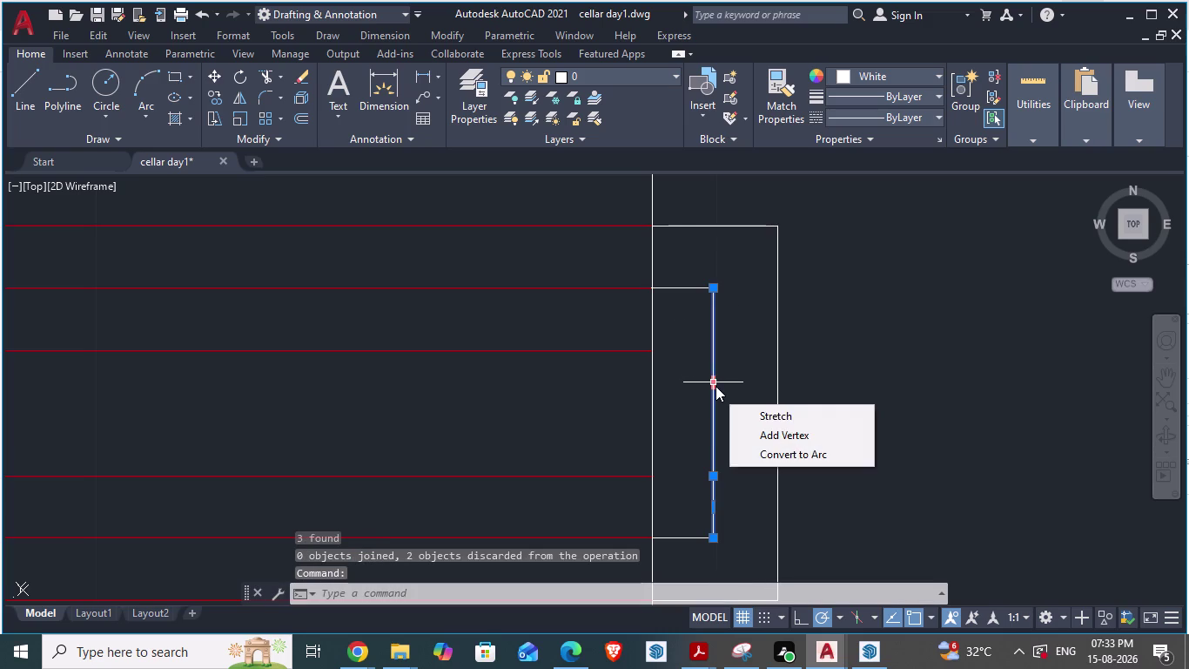
click(695, 289)
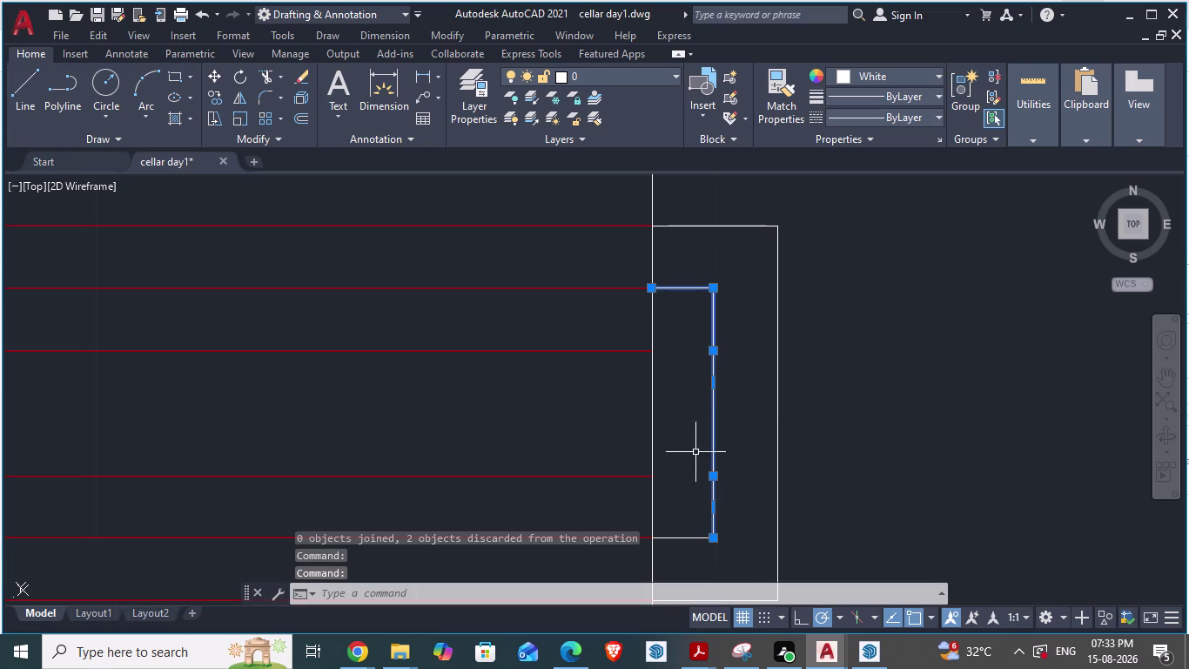
click(687, 540)
scroll(down, 3)
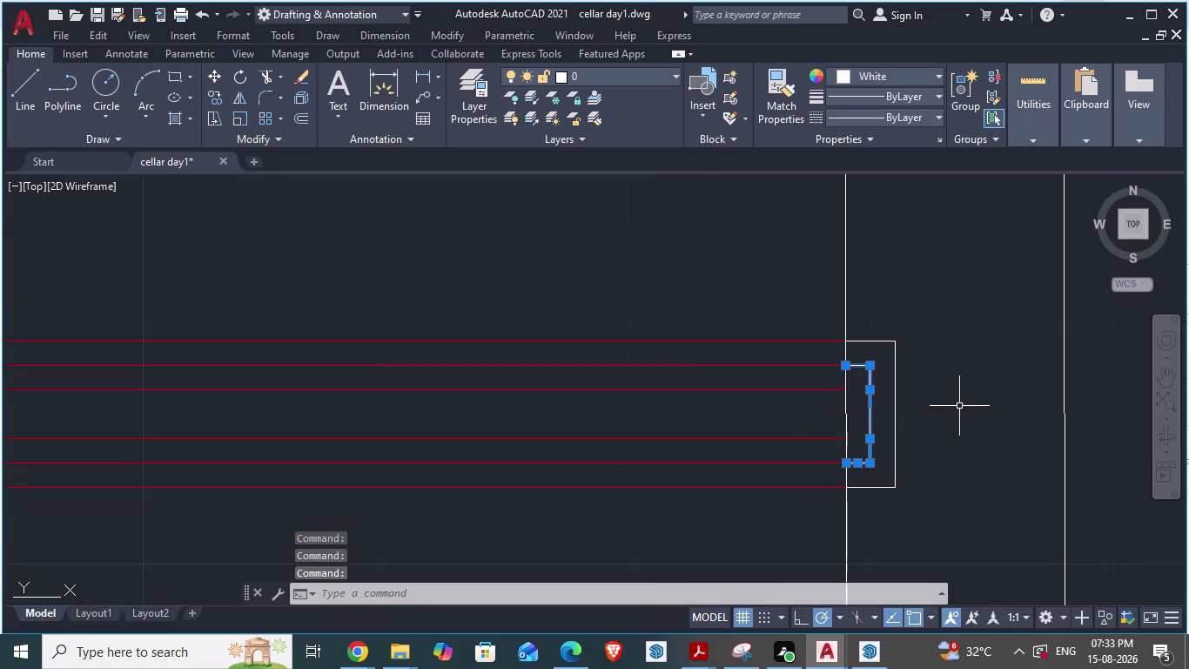
key(Escape)
scroll(down, 3)
scroll(up, 3)
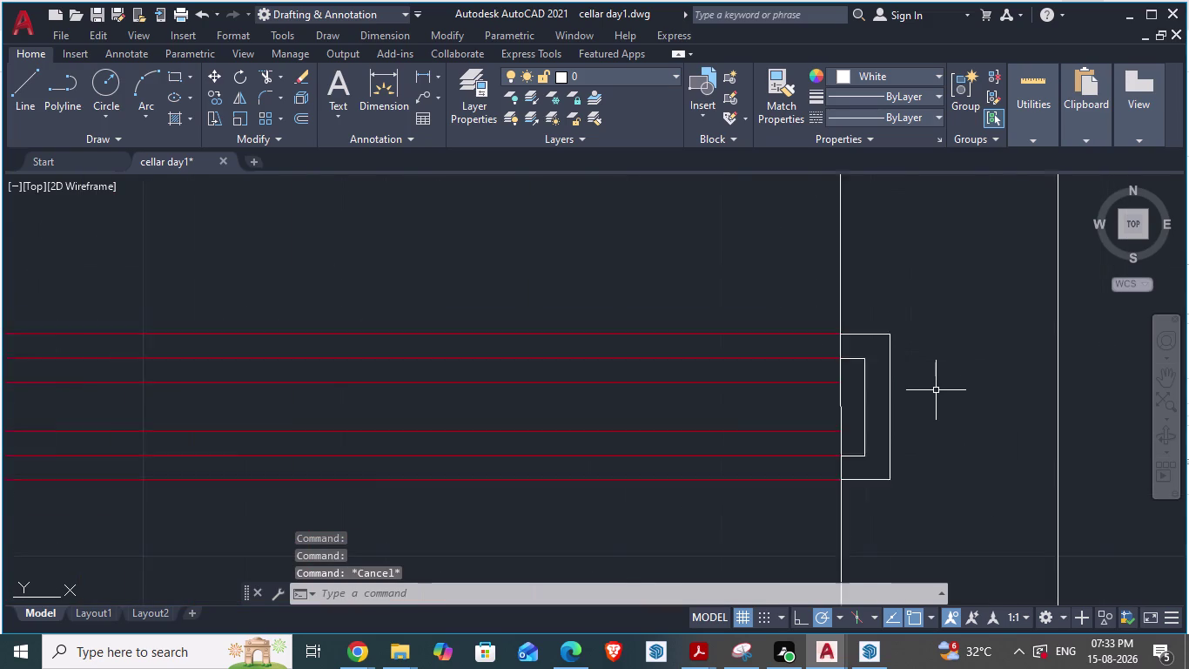
scroll(down, 3)
scroll(down, 3)
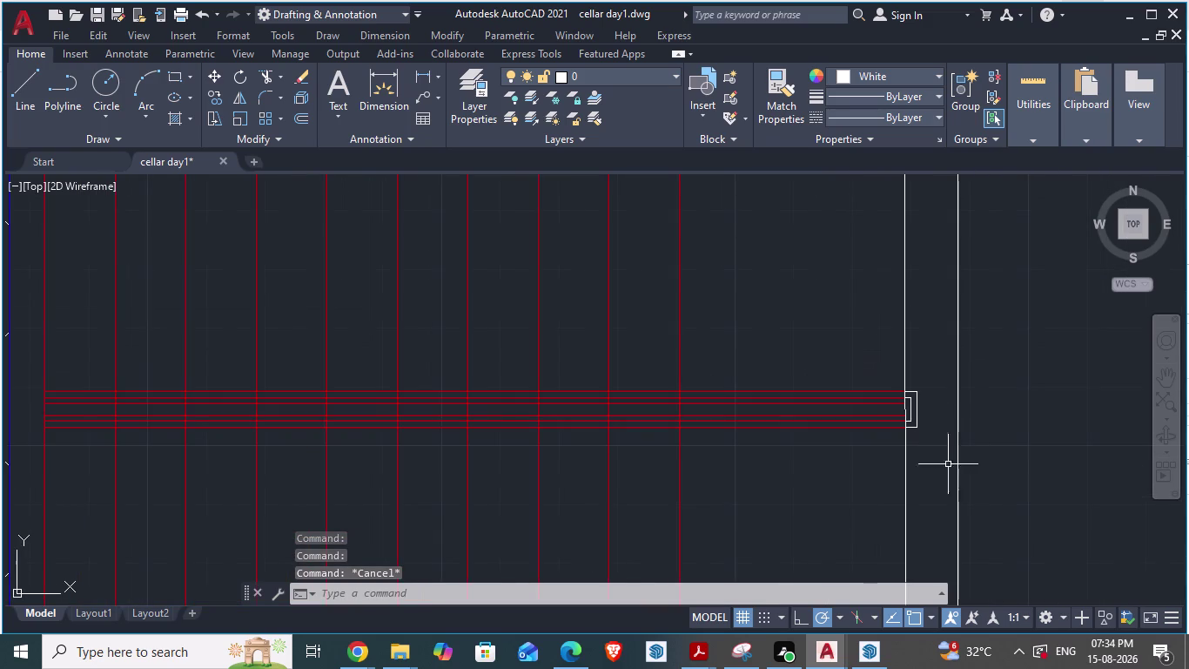
scroll(up, 3)
Window-select both end outlines and add the long vertical boundary line.
click(915, 383)
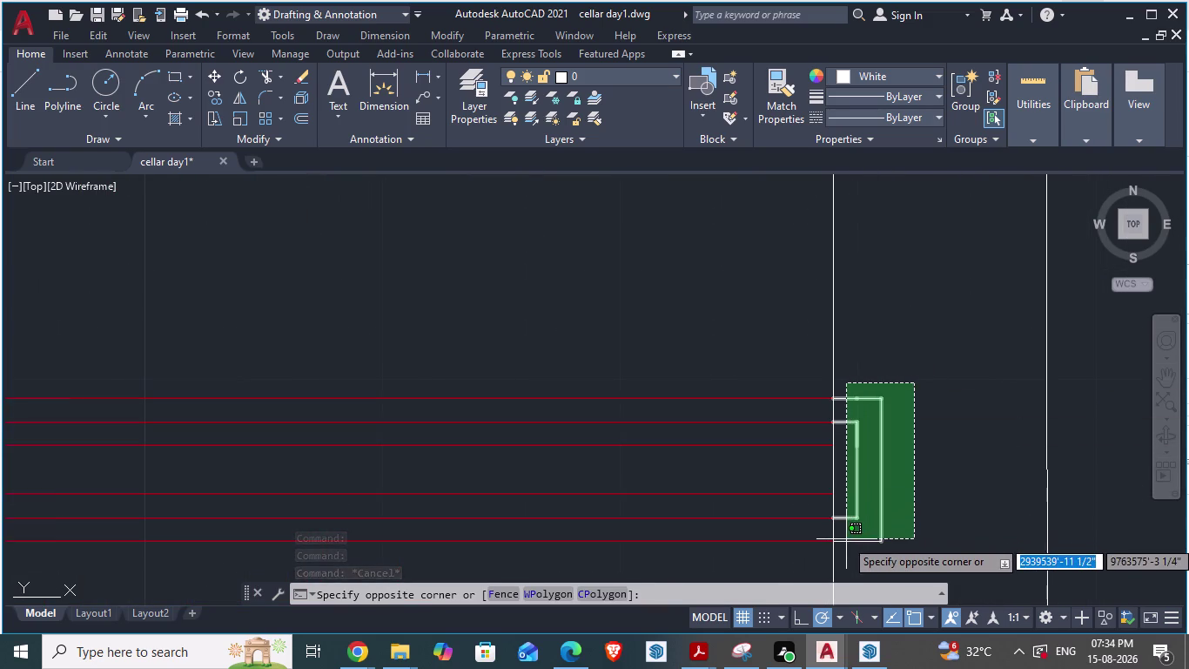
click(846, 539)
scroll(up, 3)
scroll(down, 3)
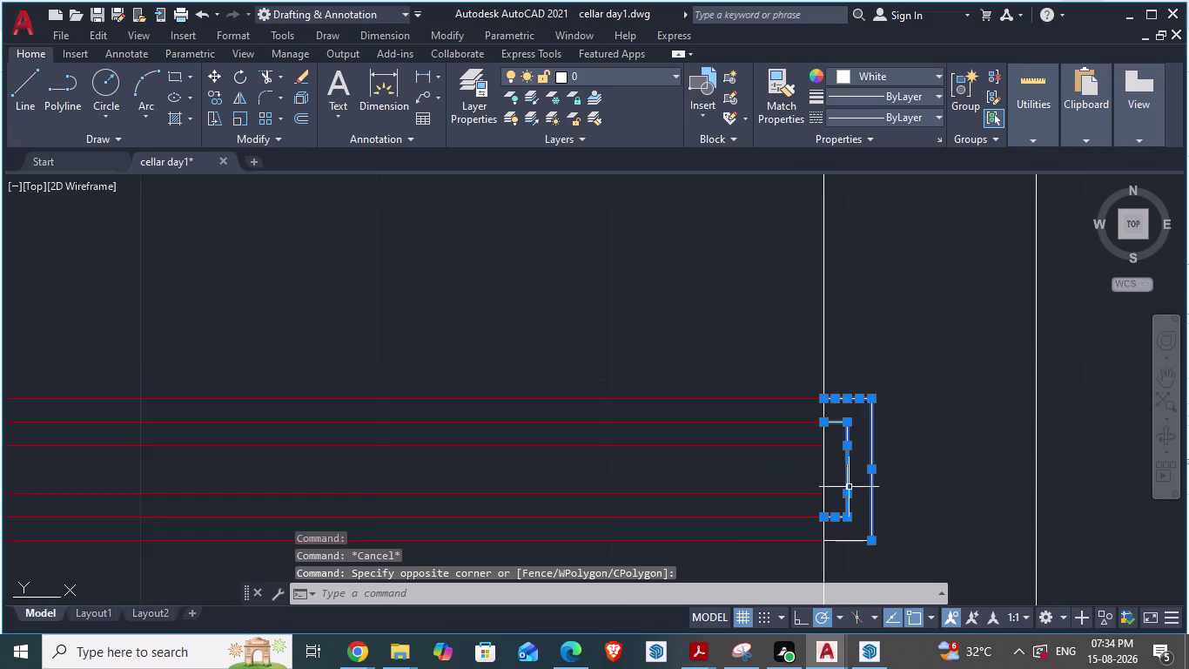
scroll(up, 3)
scroll(down, 3)
click(826, 509)
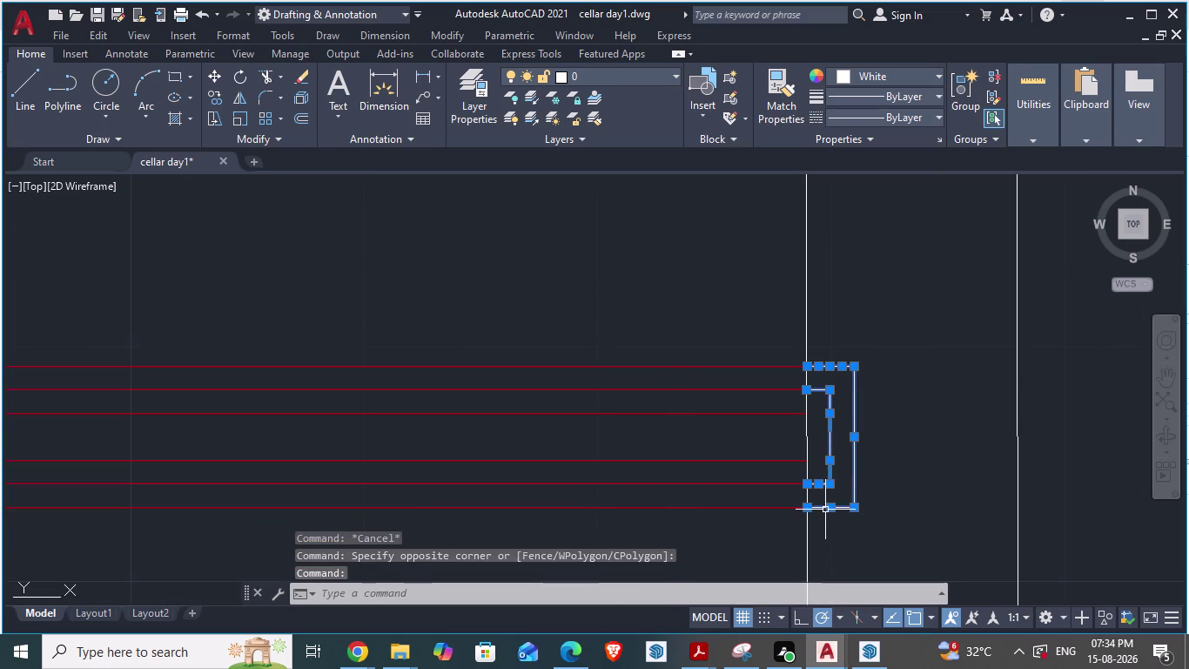
scroll(up, 3)
scroll(down, 3)
scroll(up, 3)
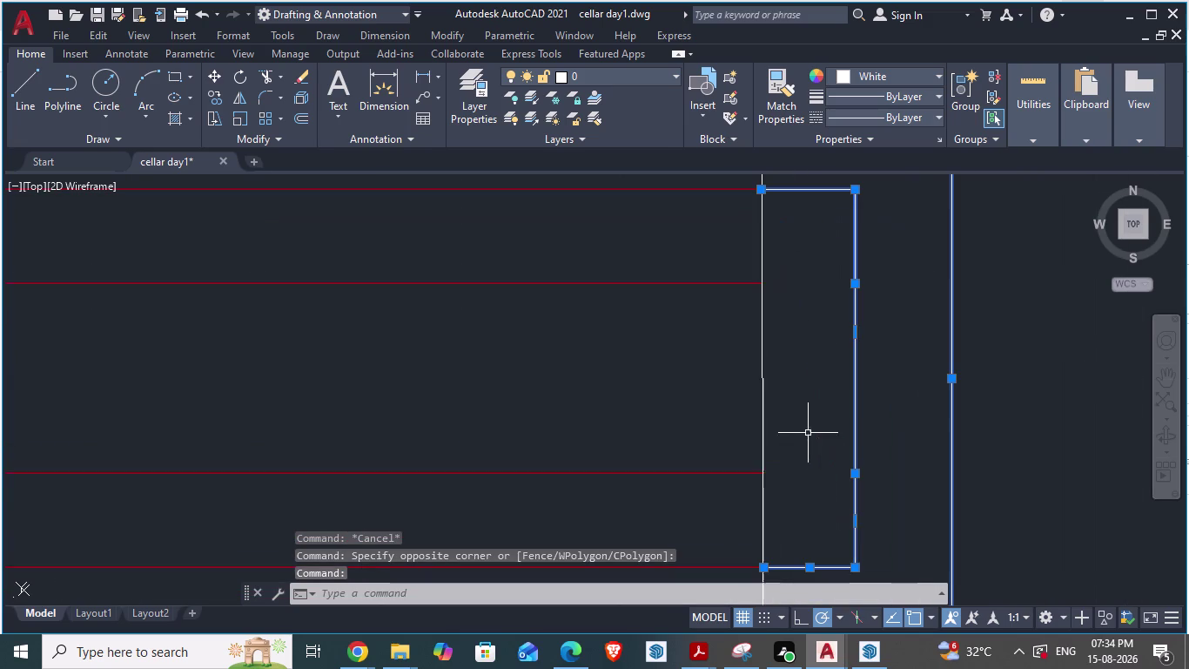
click(762, 399)
scroll(down, 3)
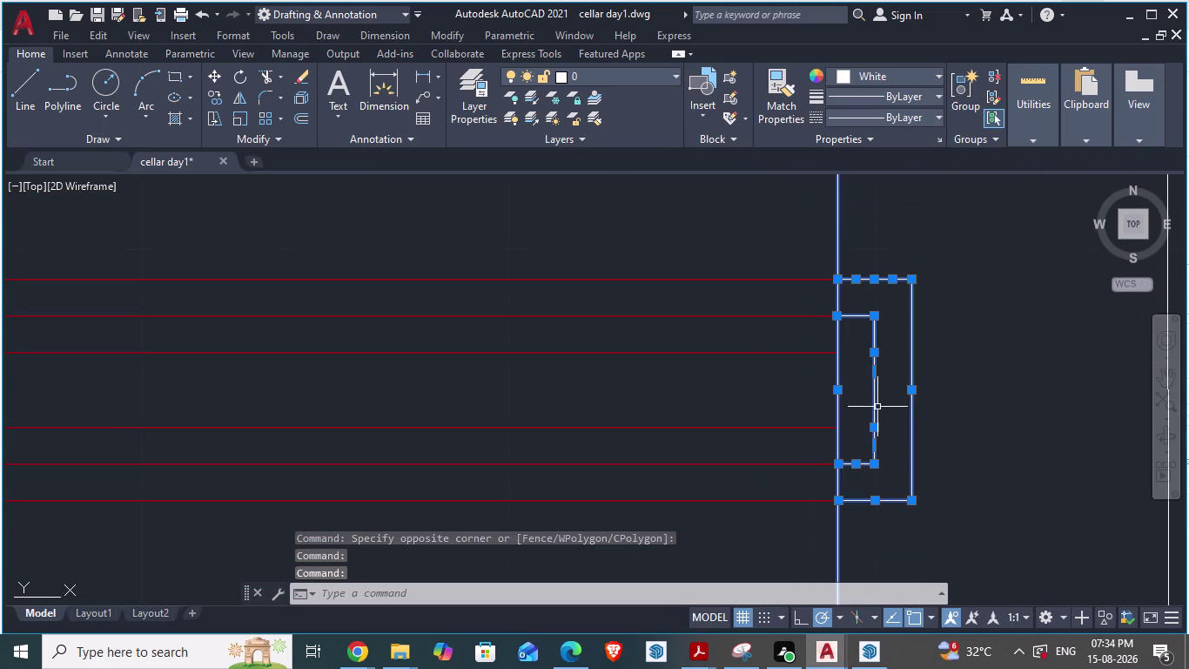
right_click(915, 332)
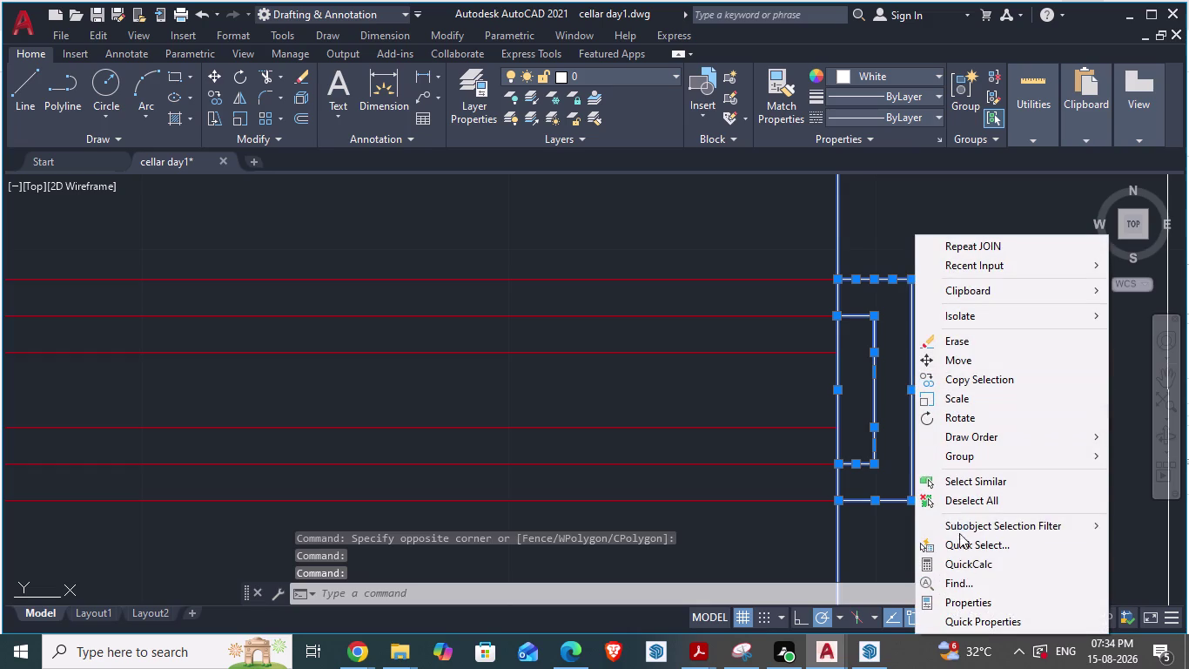
Set the Color of the selected outlines and boundary line to Red in Properties.
click(966, 601)
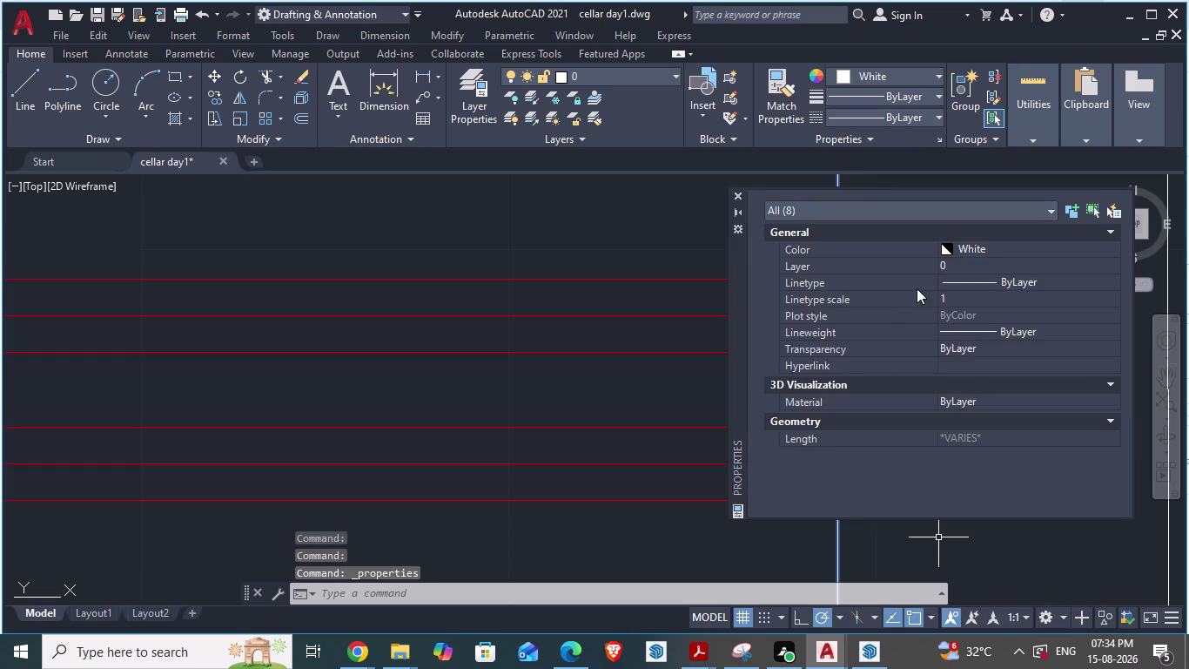
click(945, 246)
click(950, 253)
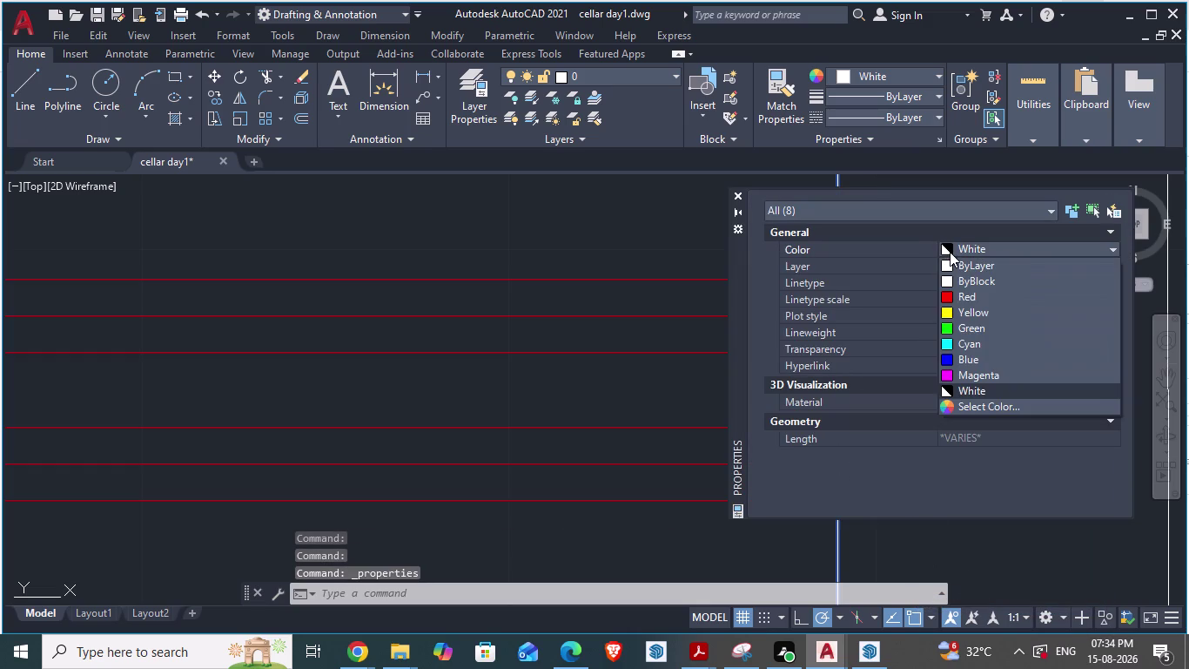
click(953, 291)
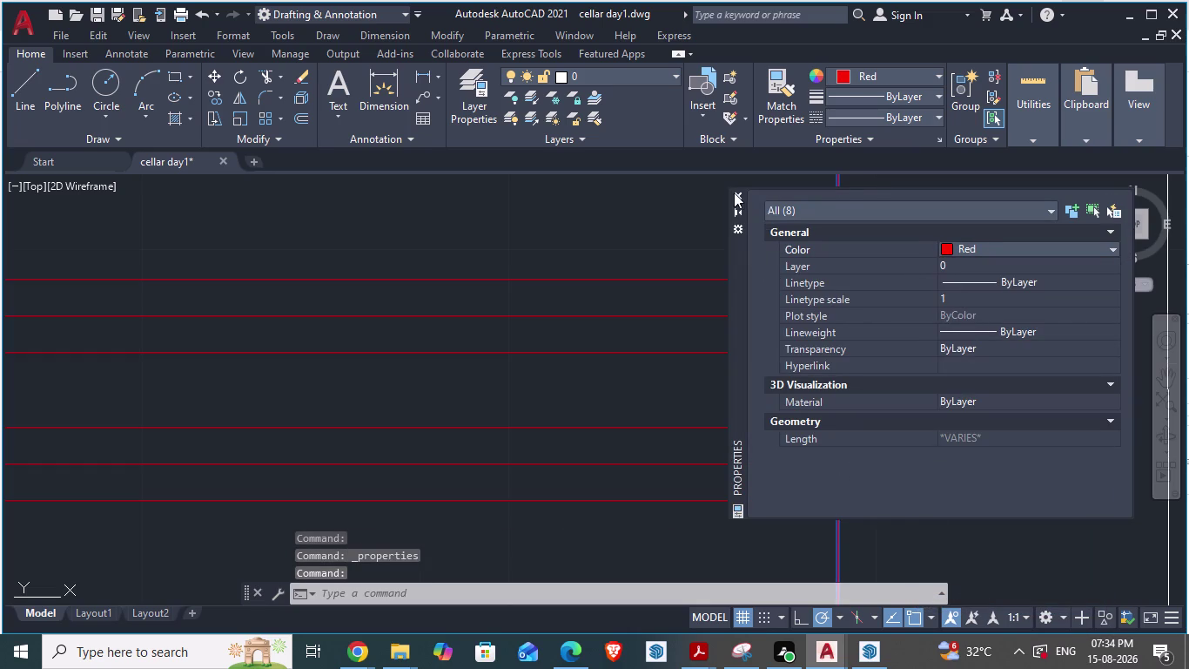
click(734, 192)
Clear the selection and pick the long upper stair line.
scroll(down, 3)
scroll(down, 3)
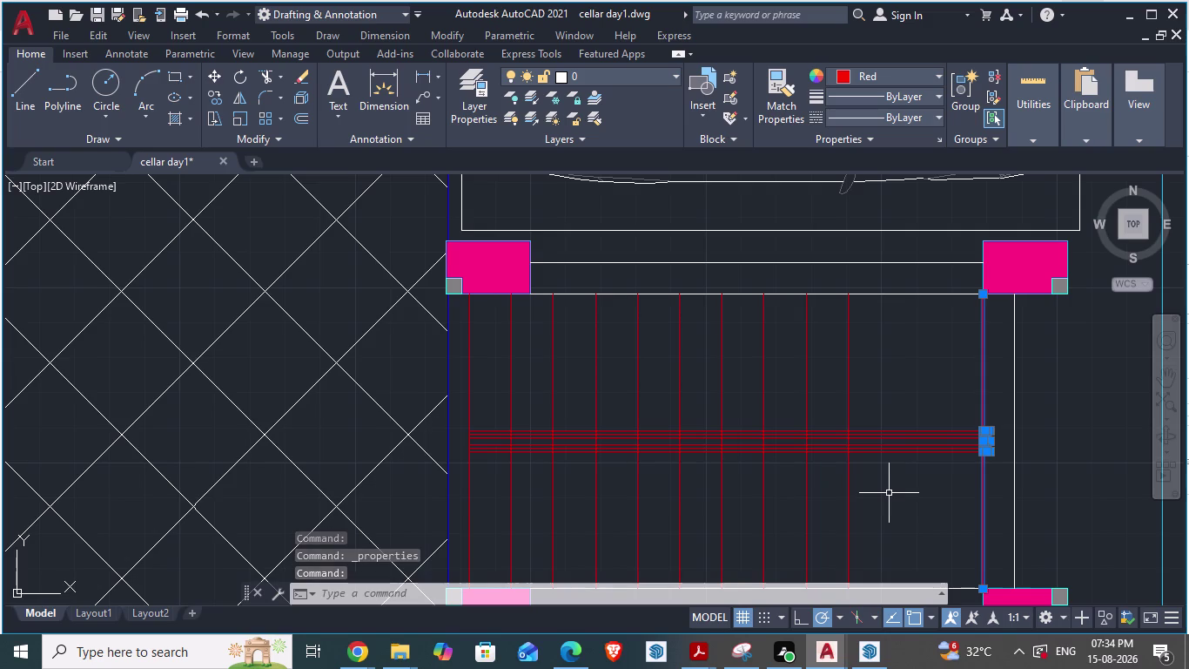
key(Escape)
scroll(up, 3)
scroll(down, 3)
scroll(up, 3)
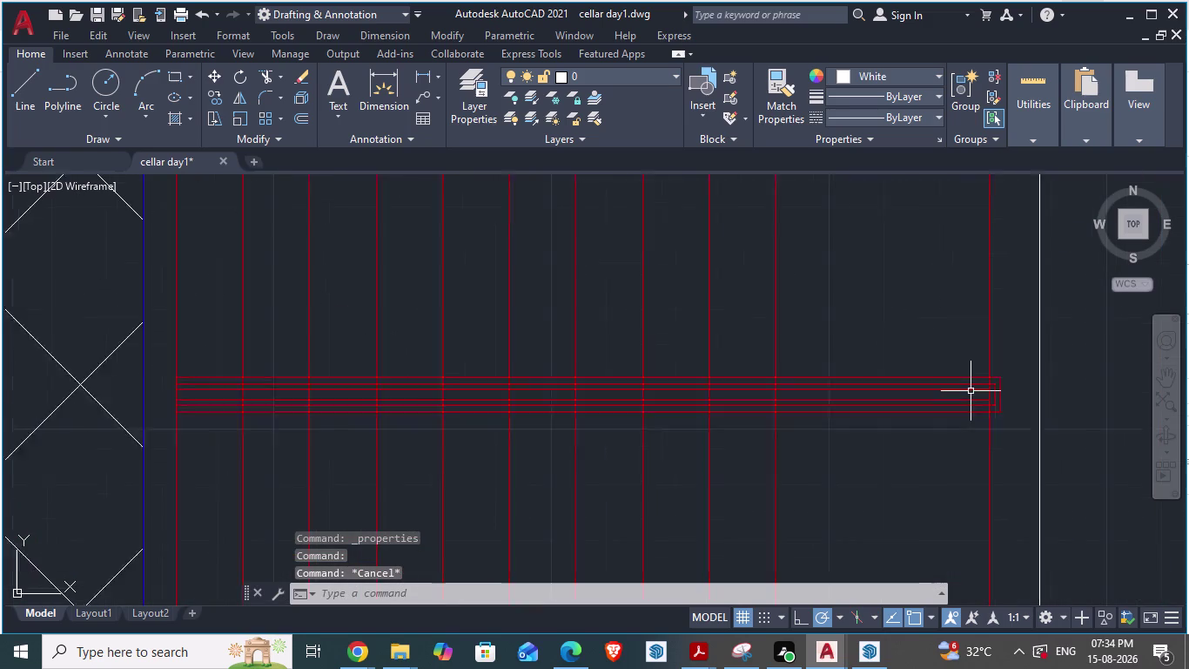
scroll(up, 3)
scroll(up, 3)
click(943, 343)
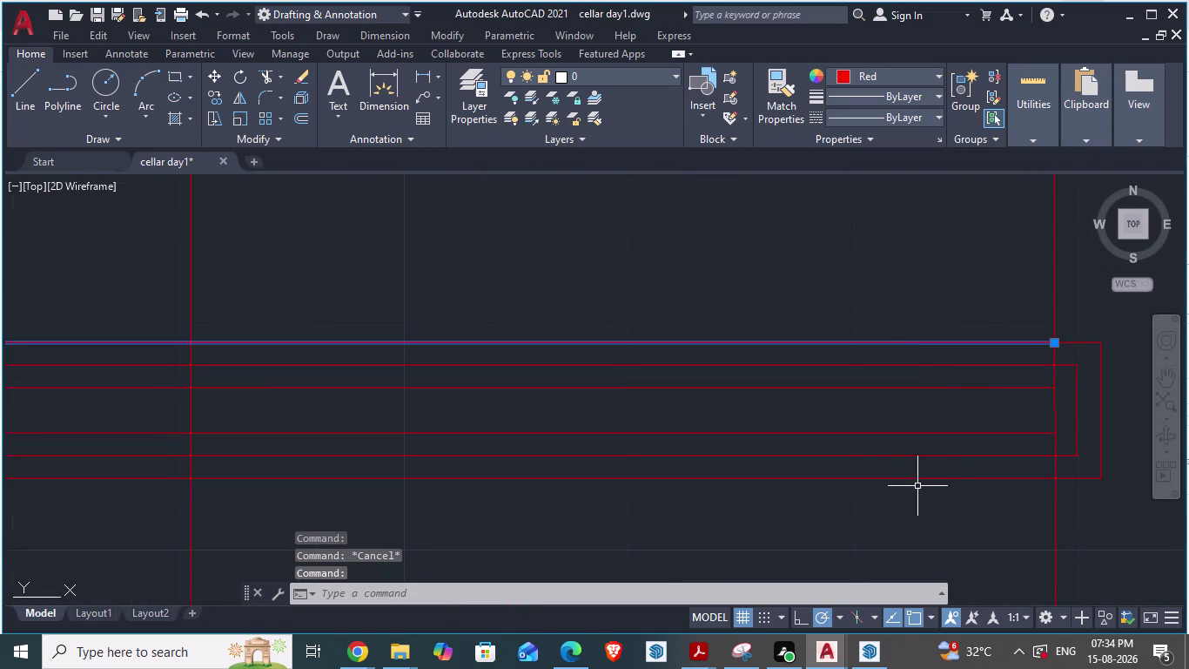
Select the upper and inner handrail lines along the stair flight.
key(alt+Tab)
key(alt+Tab)
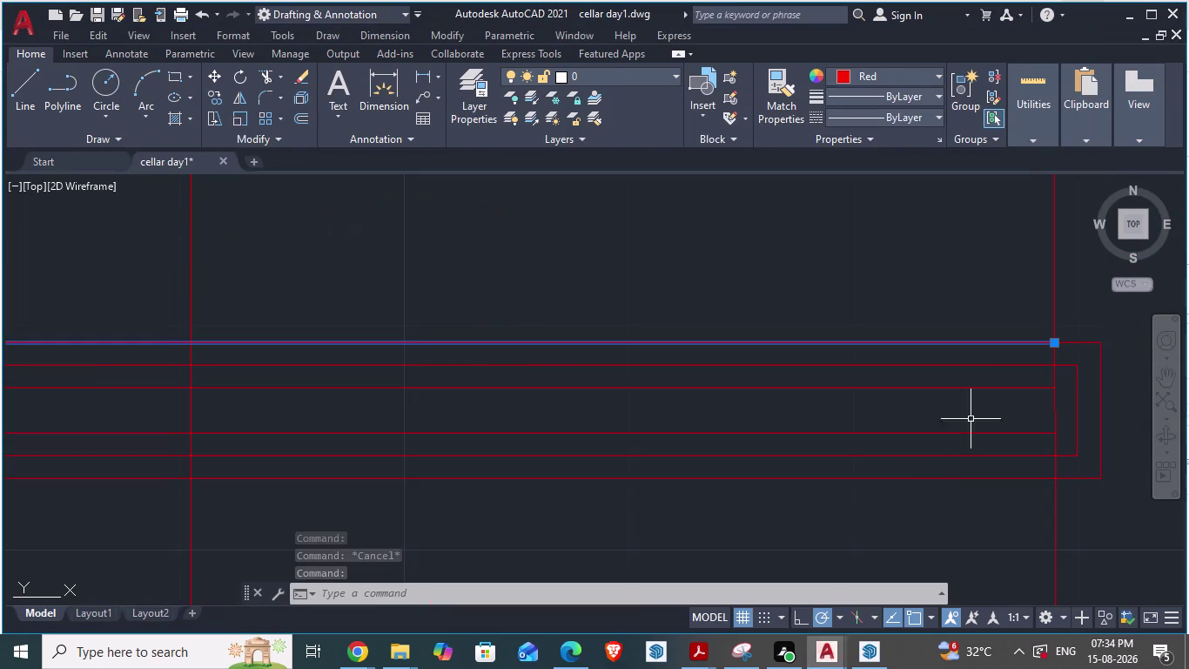
click(1079, 389)
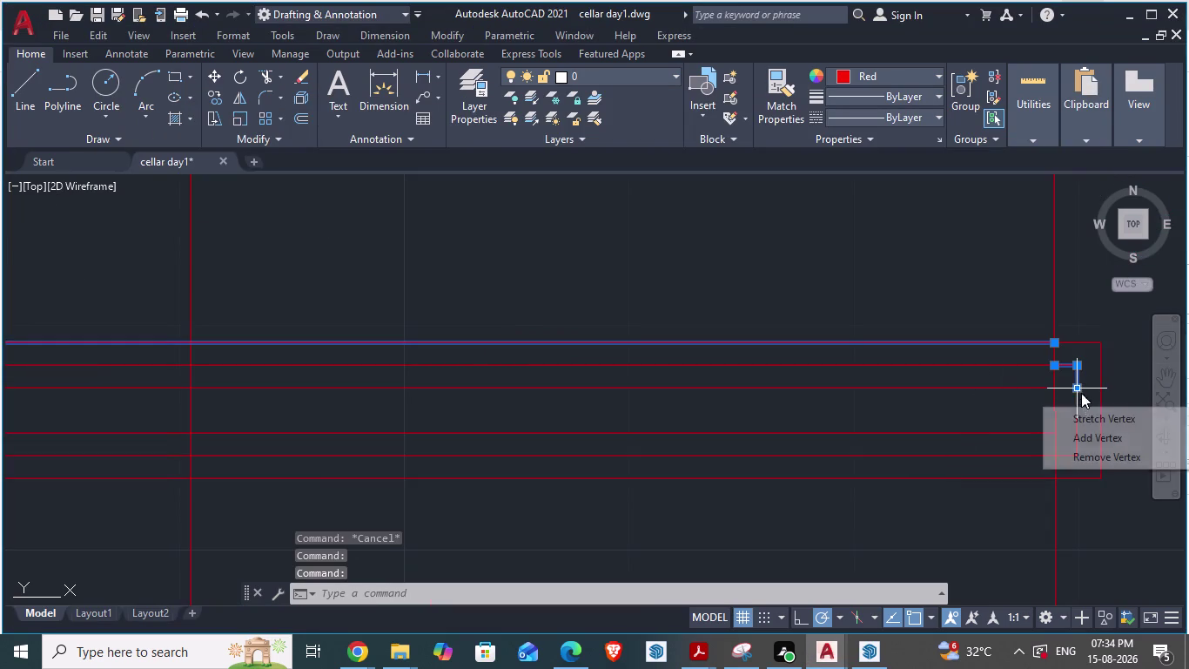
click(1005, 364)
click(1083, 343)
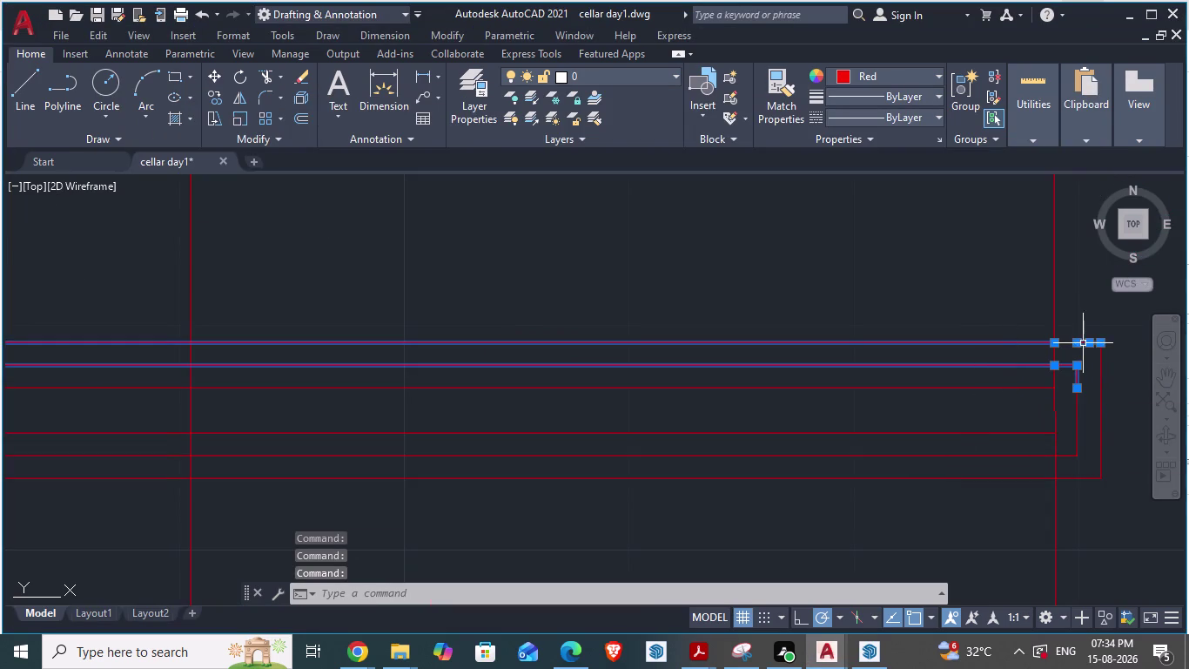
click(1102, 390)
click(1077, 420)
scroll(up, 3)
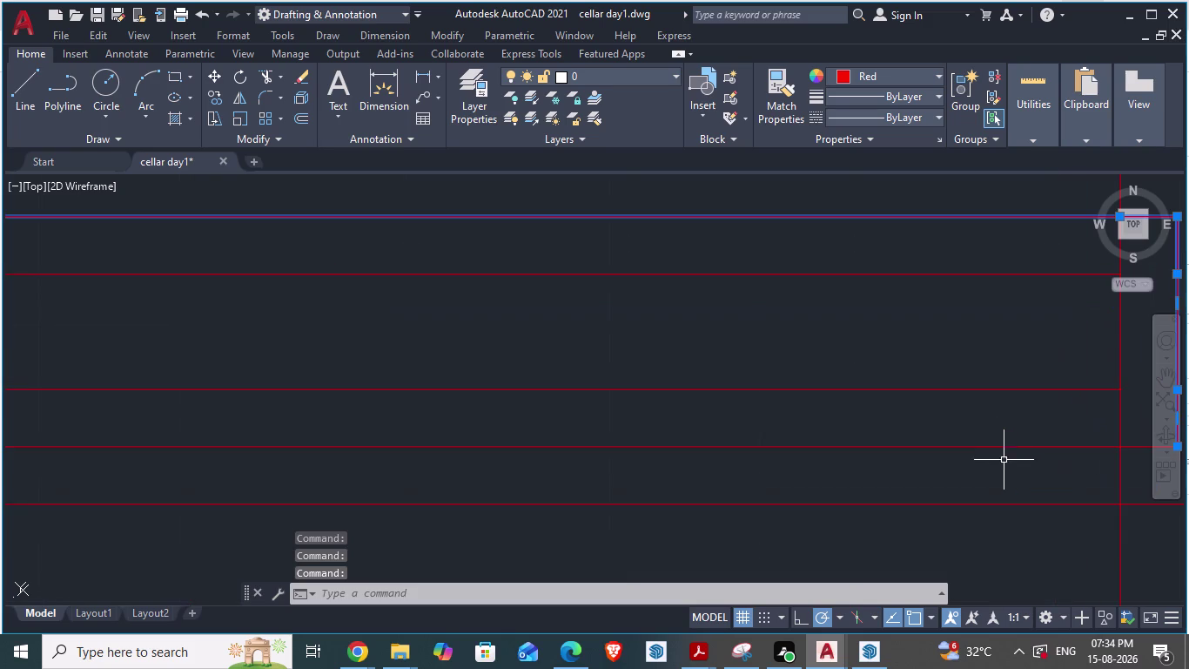
Add the lower rail, bottom handrail lines and remaining rail segment to the selection.
click(995, 443)
click(995, 445)
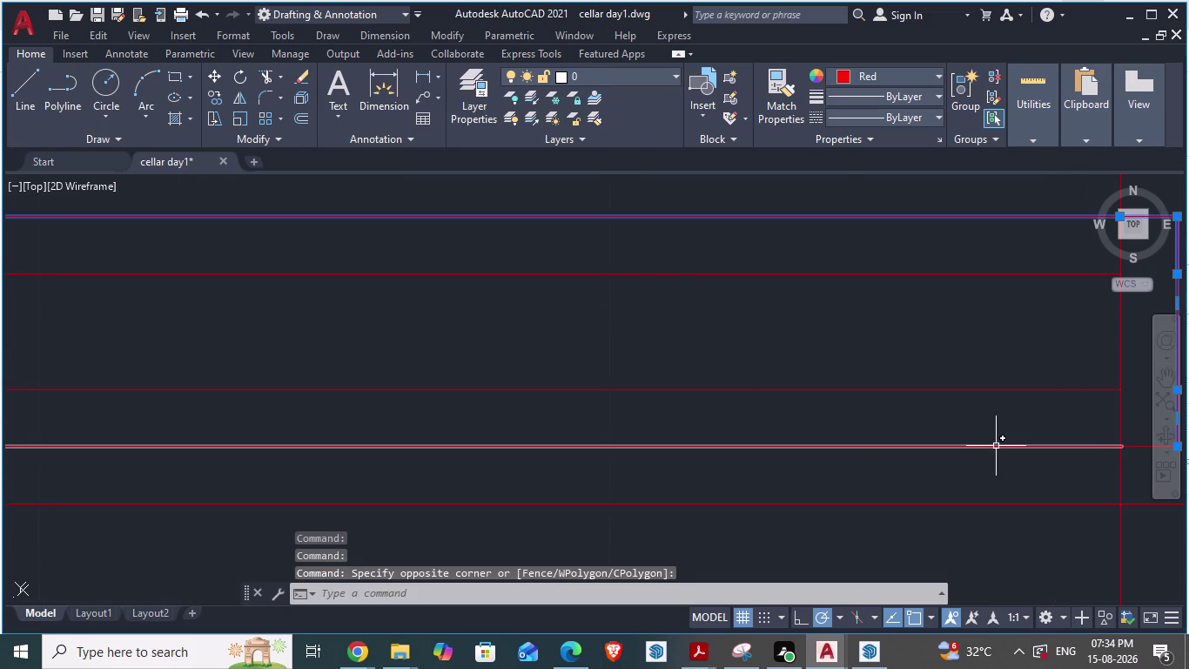
click(996, 446)
scroll(down, 3)
scroll(up, 3)
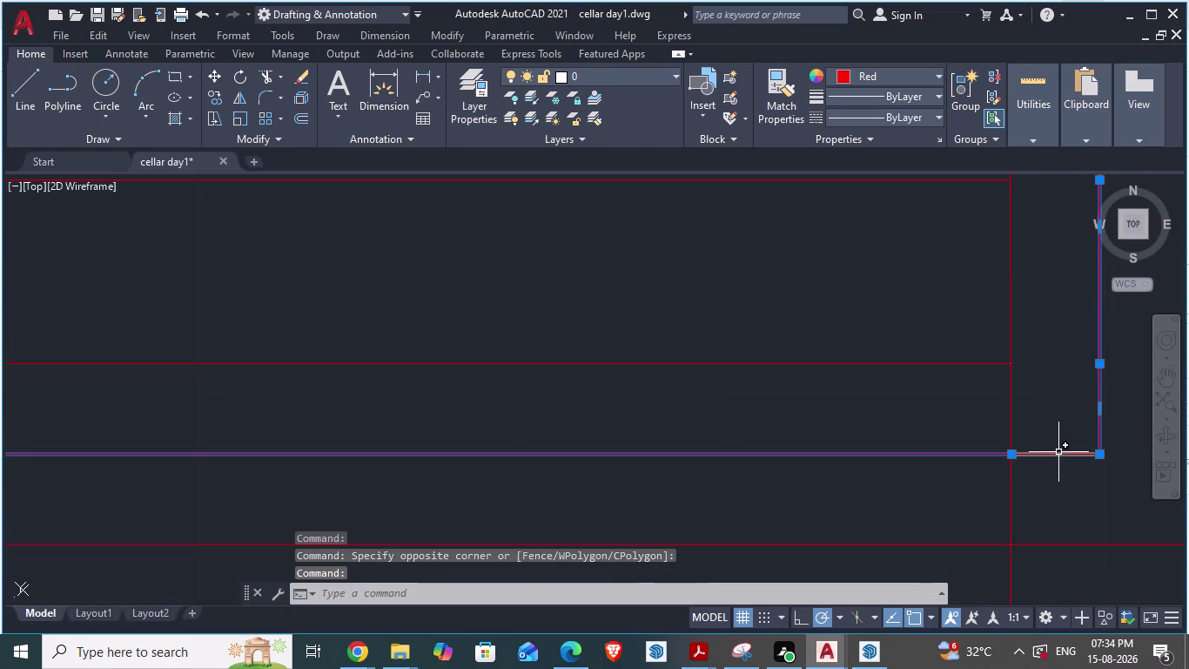
click(1057, 453)
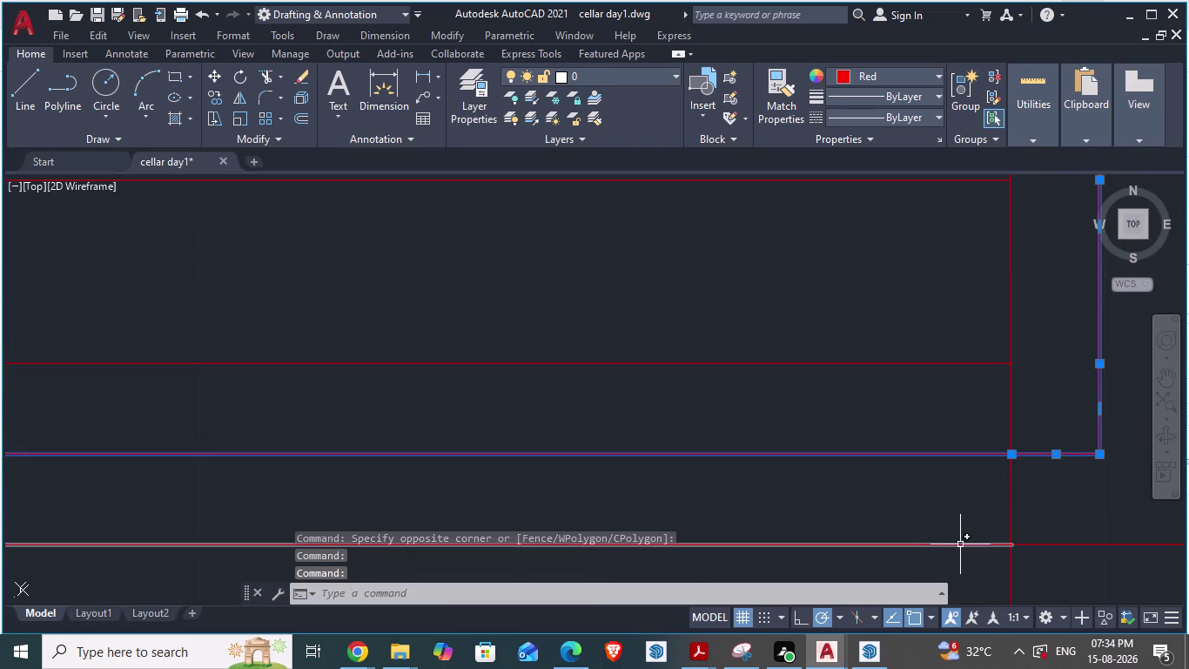
click(960, 544)
click(1048, 545)
scroll(down, 3)
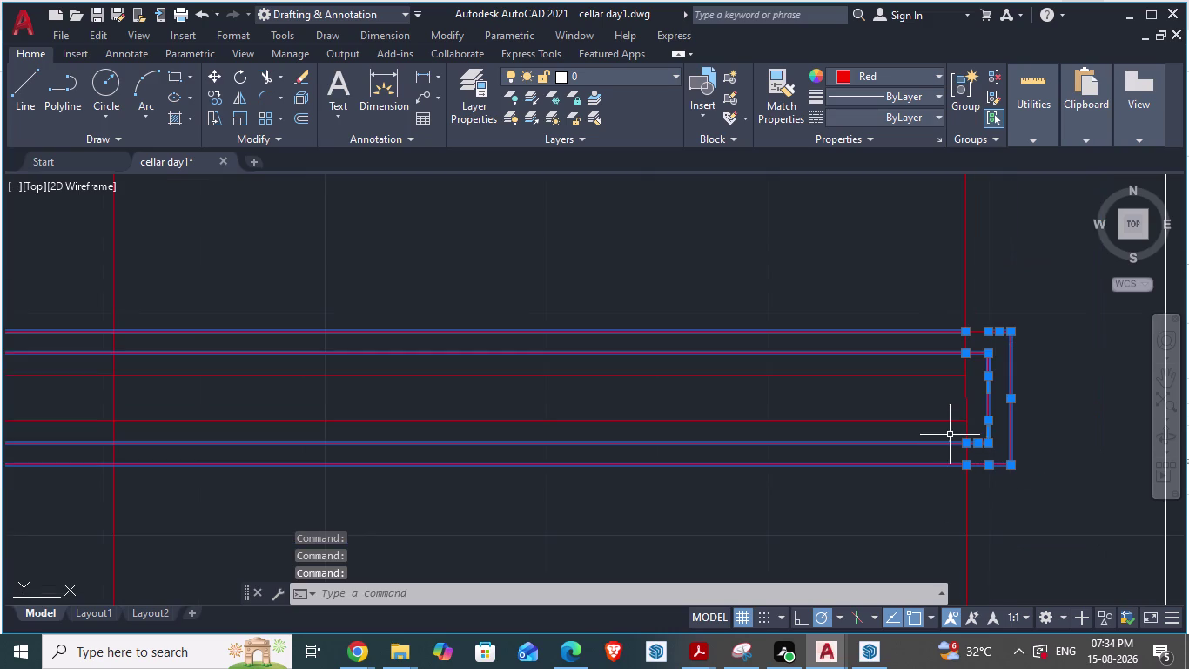
scroll(up, 3)
scroll(up, 3)
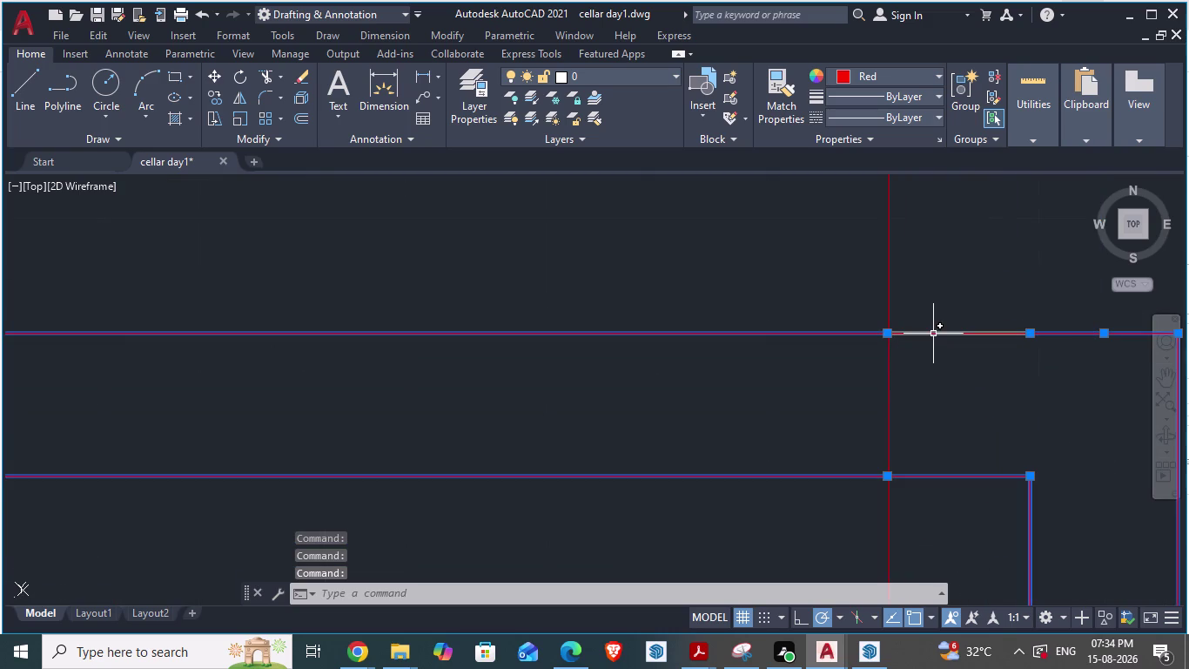
click(934, 334)
scroll(down, 3)
scroll(down, 3)
scroll(down, 3)
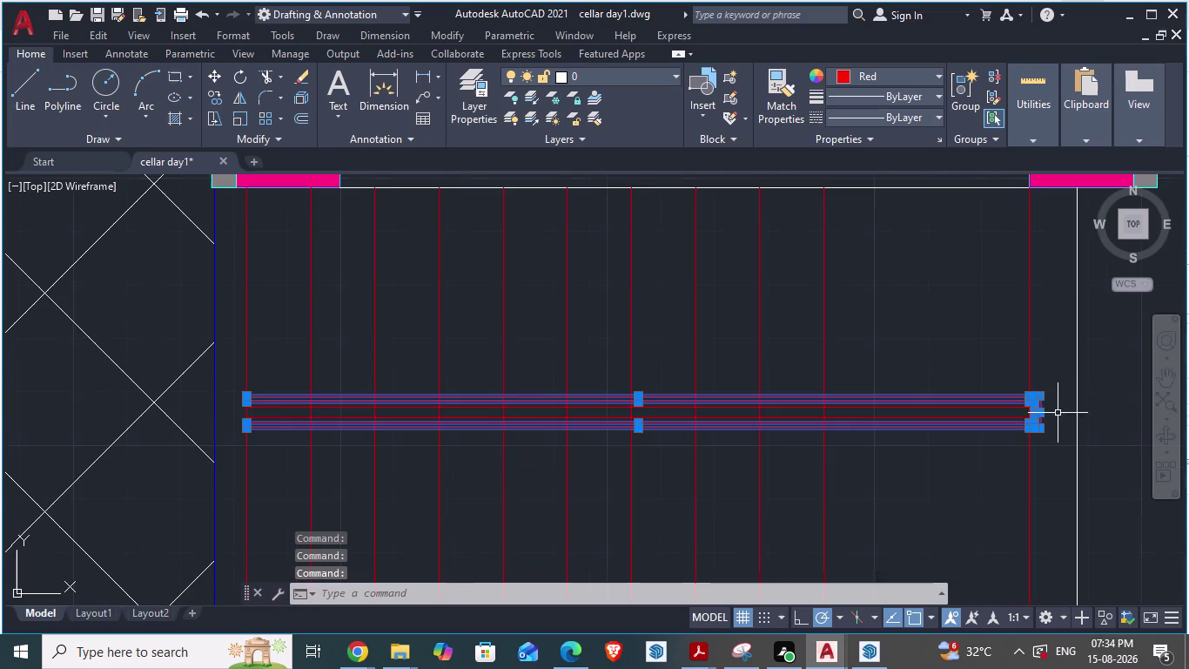
scroll(up, 3)
scroll(up, 3)
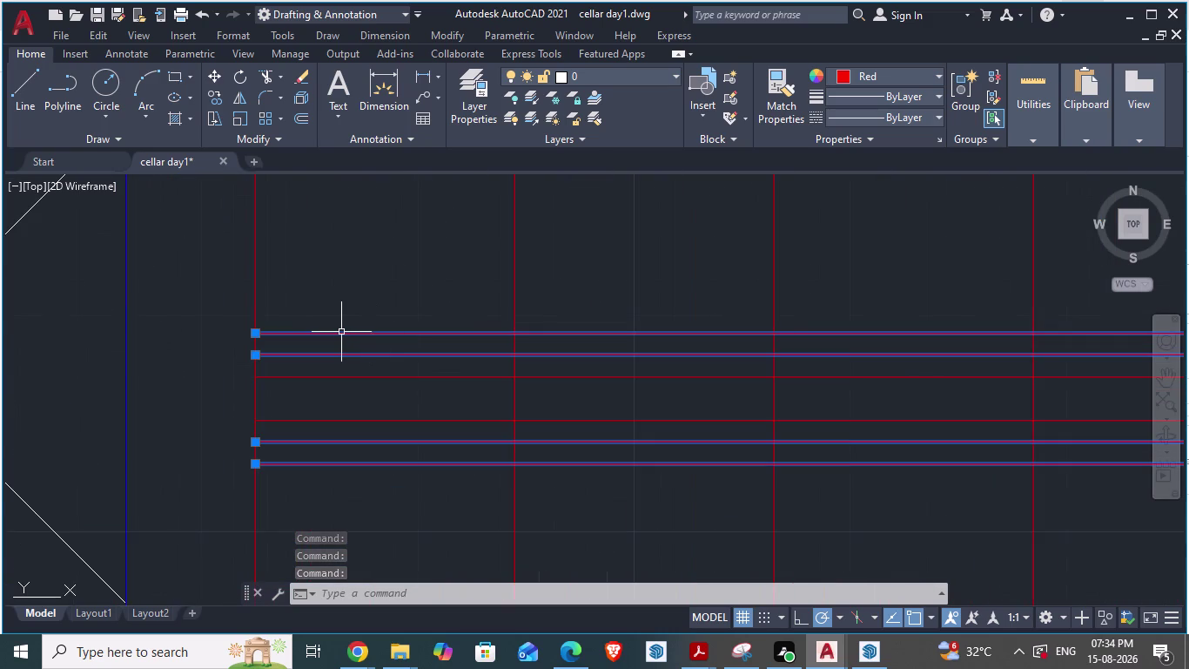
right_click(327, 331)
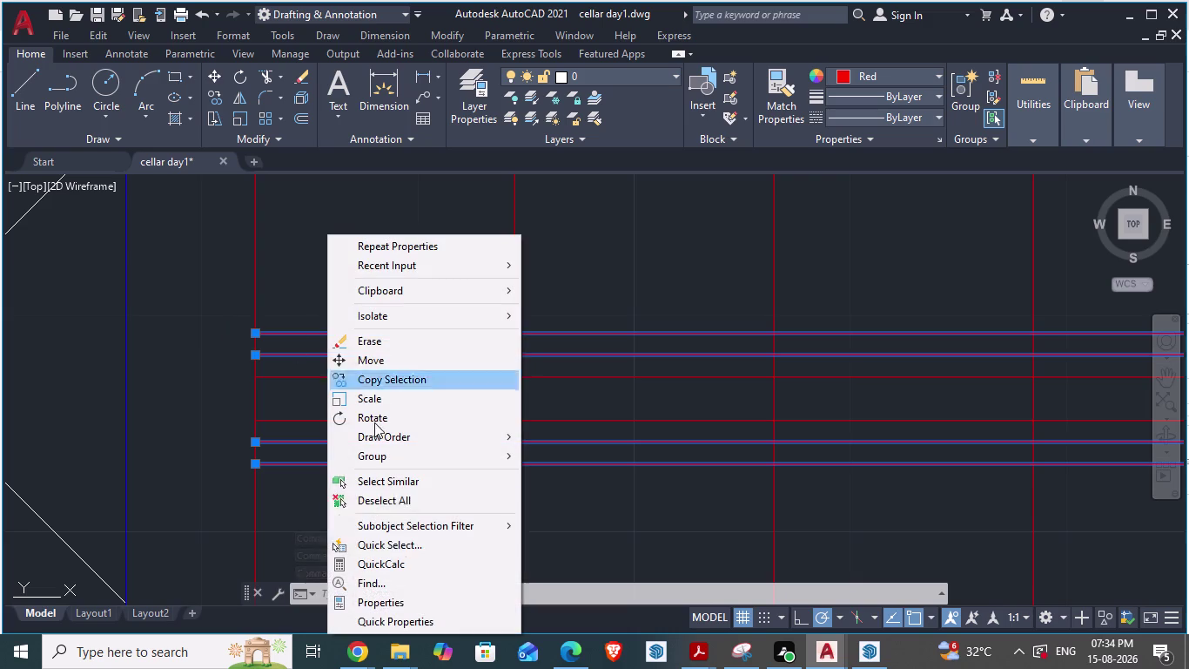
Change the selected handrail lines to colour index 240 in Properties.
click(368, 602)
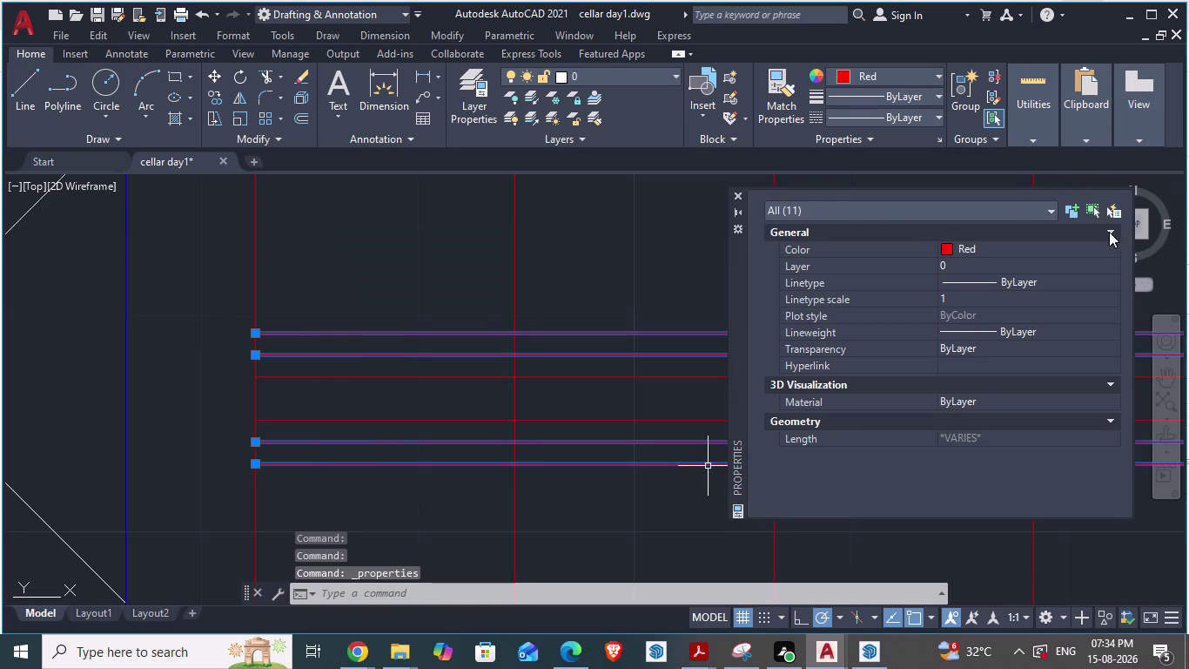
click(952, 244)
click(947, 251)
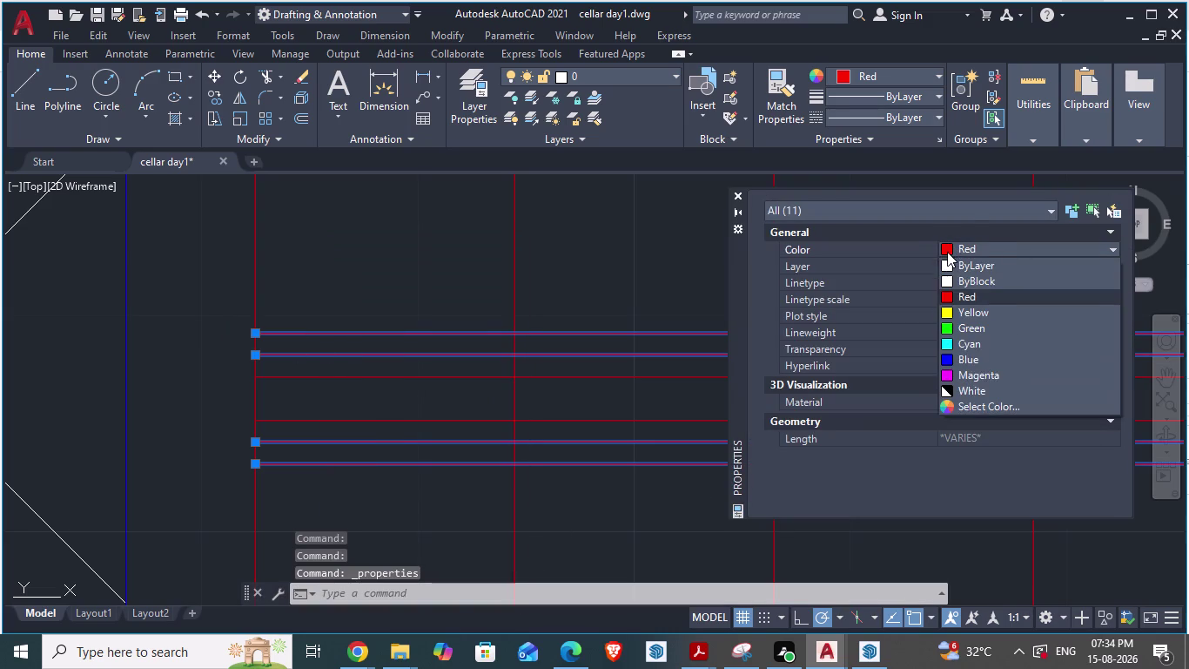
scroll(up, 3)
scroll(down, 3)
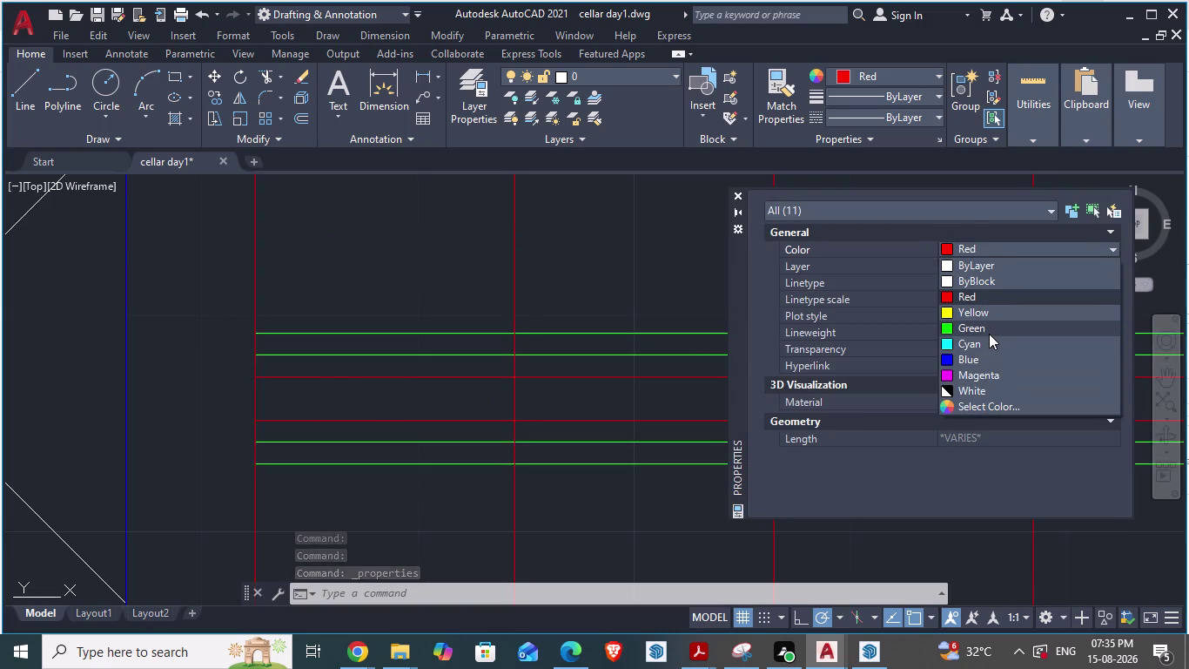
scroll(down, 3)
click(946, 407)
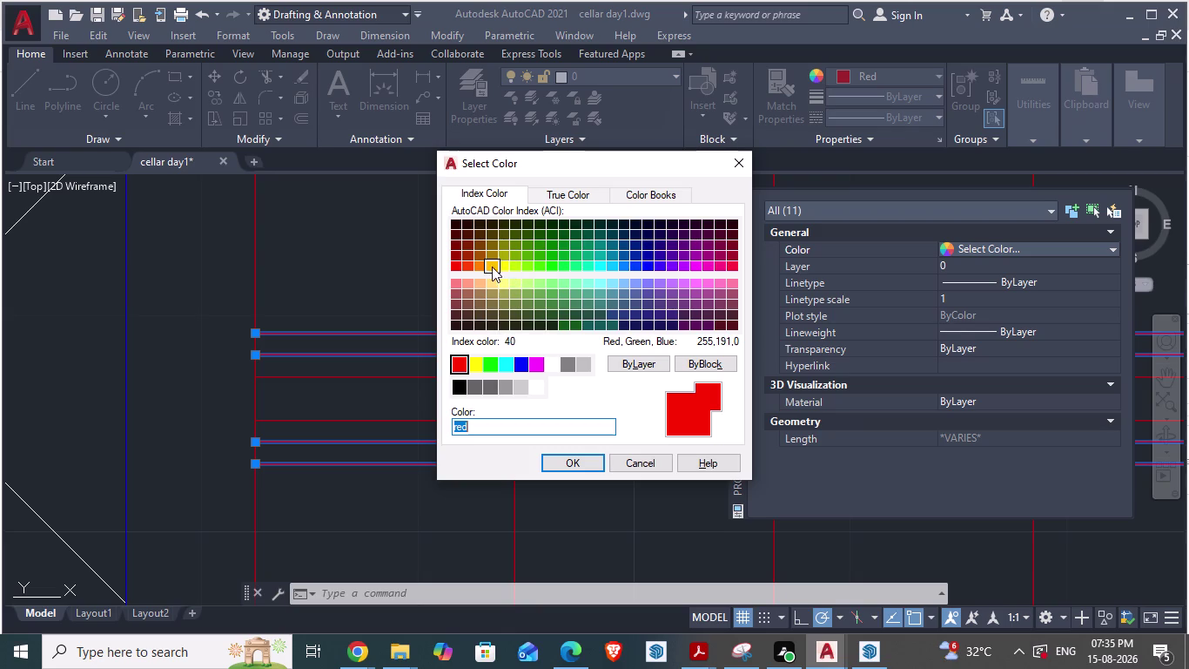
click(735, 266)
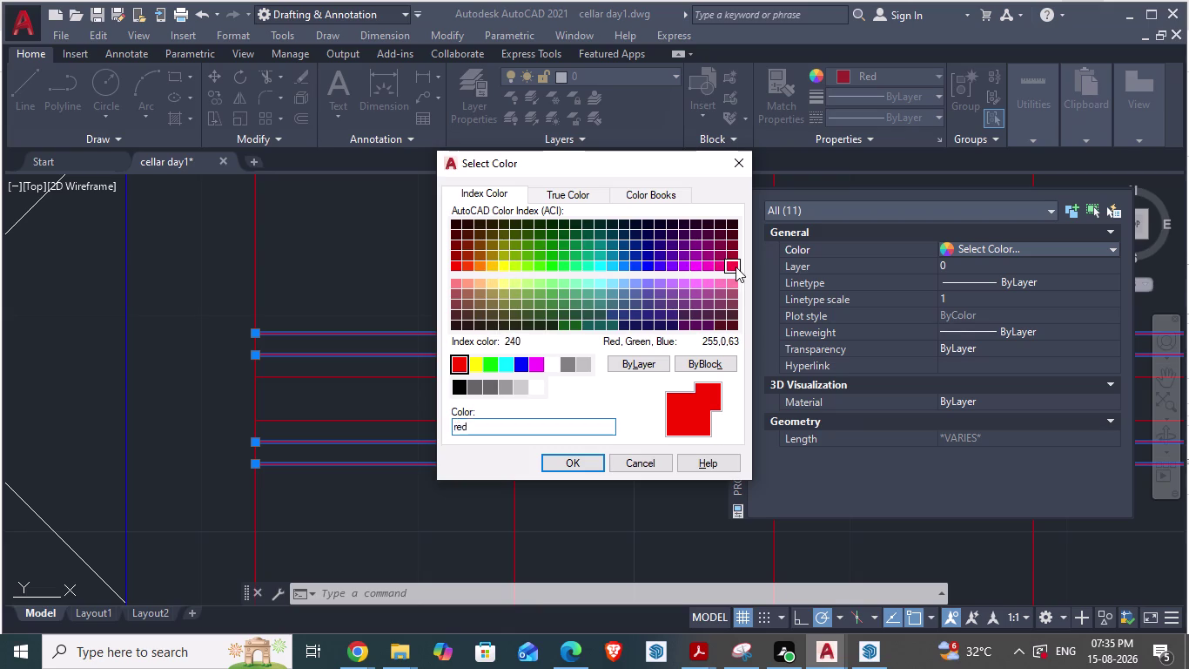
click(590, 461)
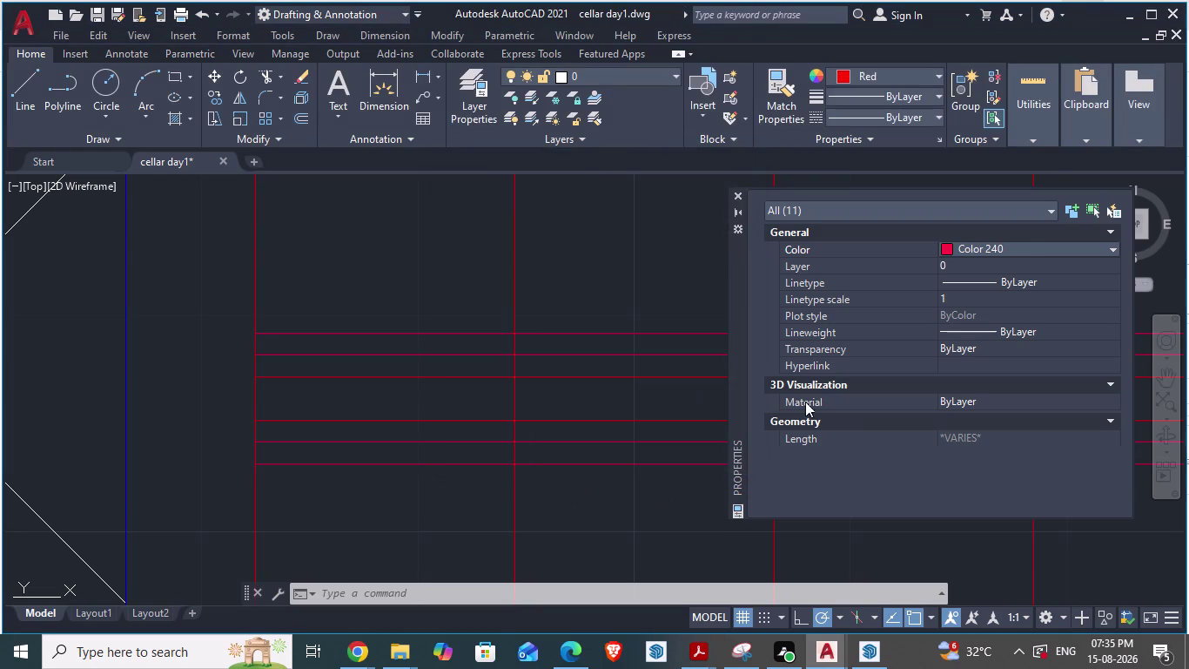
click(739, 193)
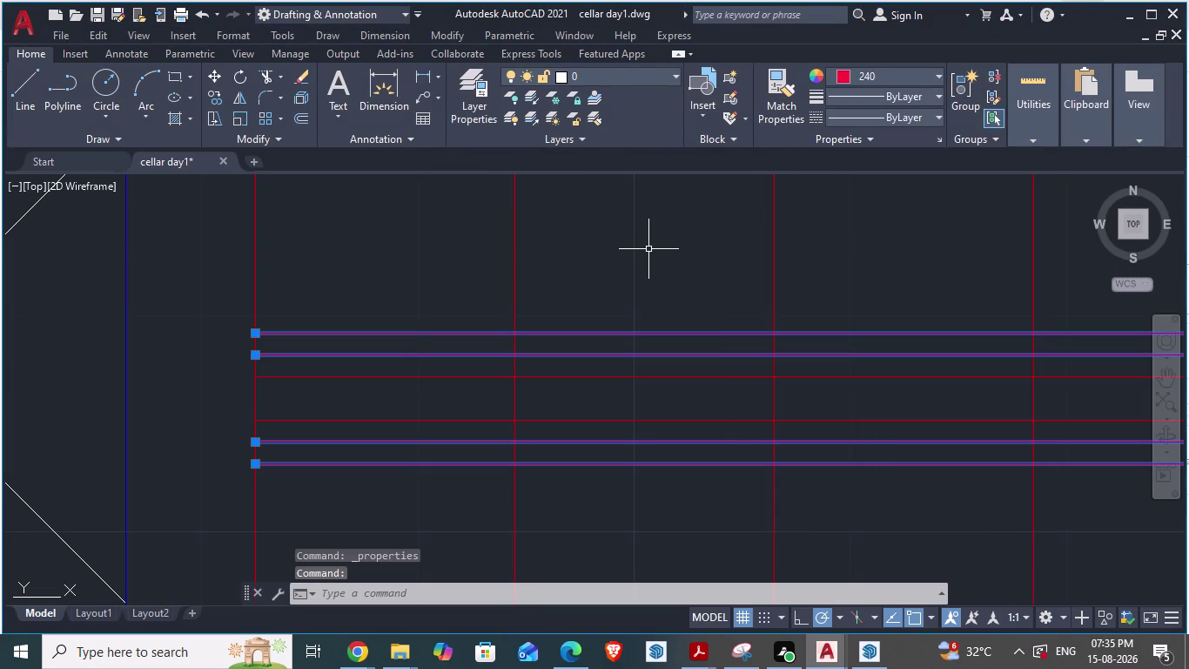
key(Escape)
Cancel a stray selection window and bring up the ARCH PLANS - 900 SQ YRDS (1) drawing.
click(648, 249)
scroll(down, 3)
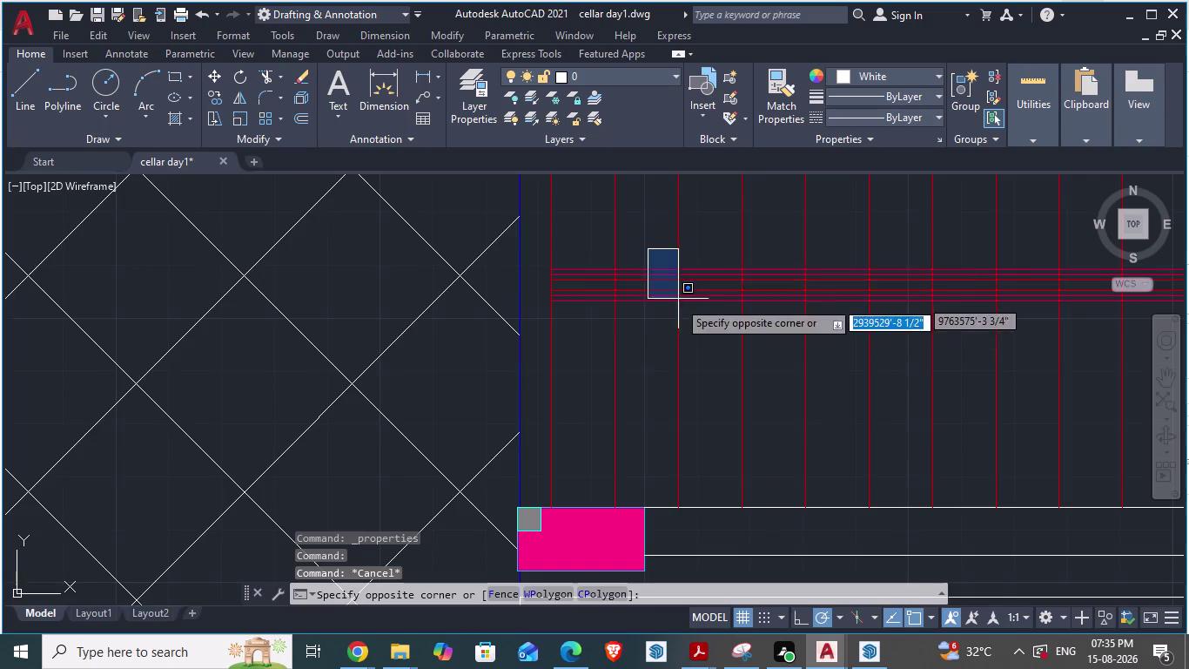
scroll(down, 3)
scroll(up, 3)
scroll(up, 3)
key(Escape)
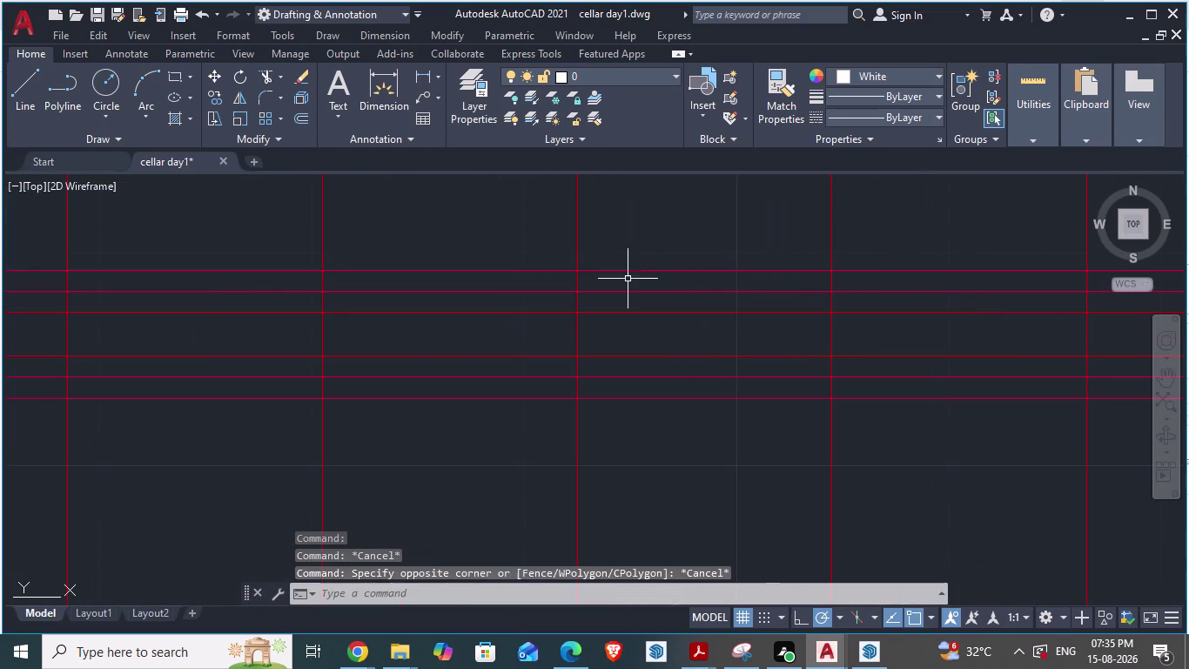
scroll(up, 3)
scroll(down, 3)
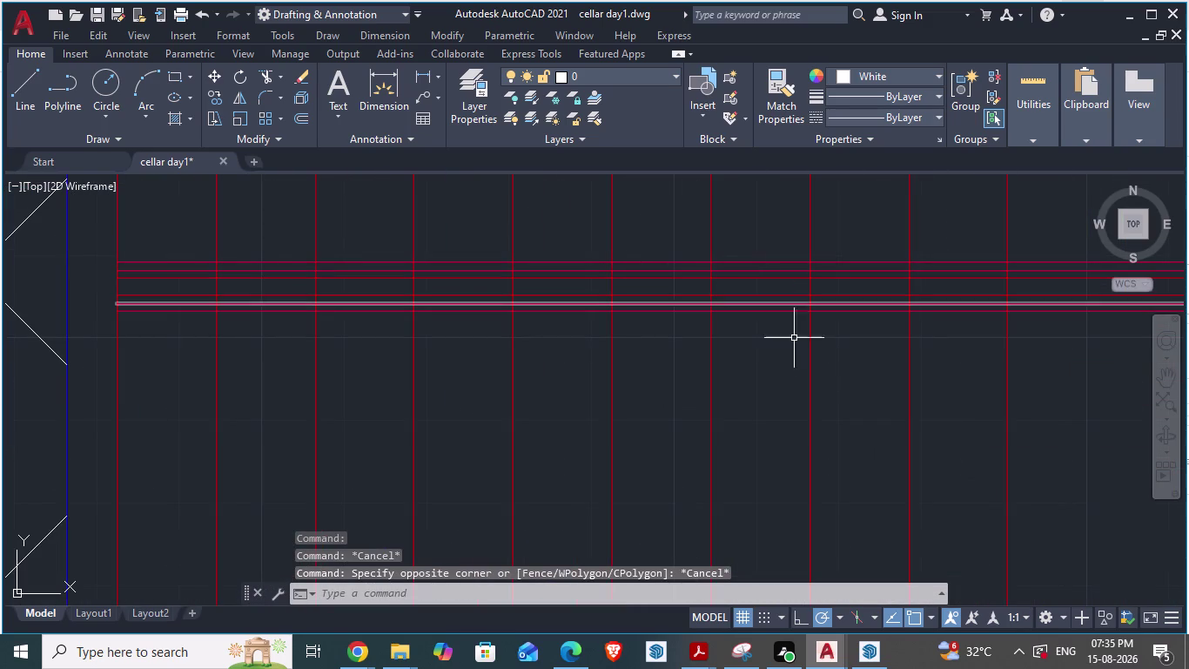
scroll(down, 3)
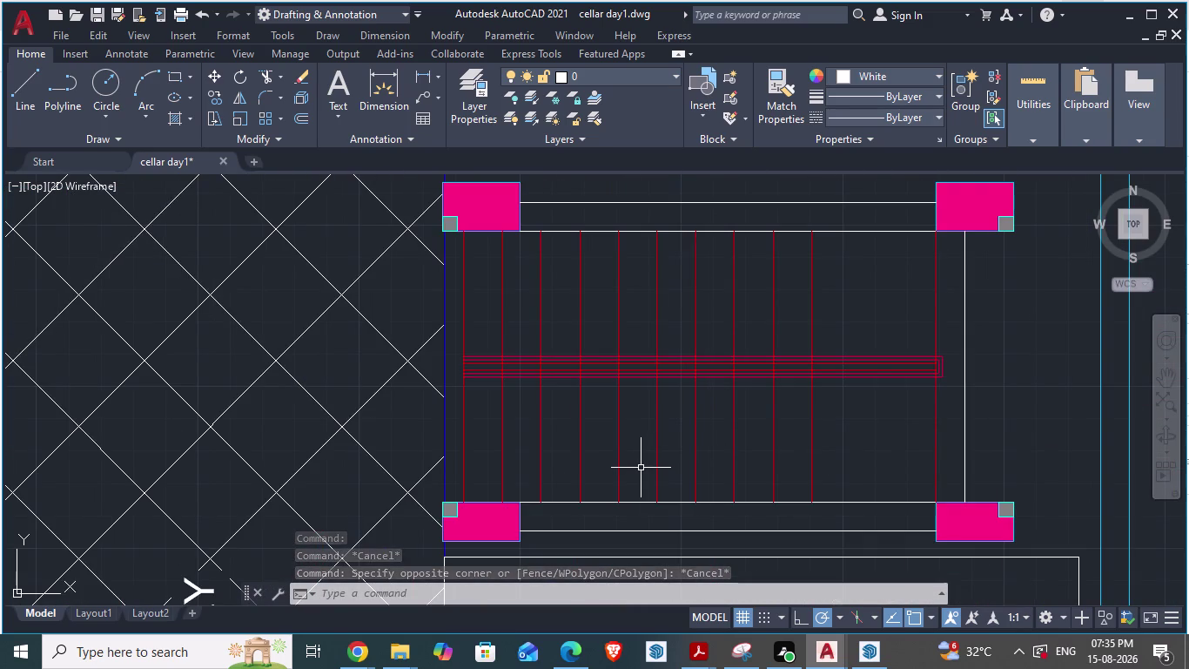
key(alt+Tab)
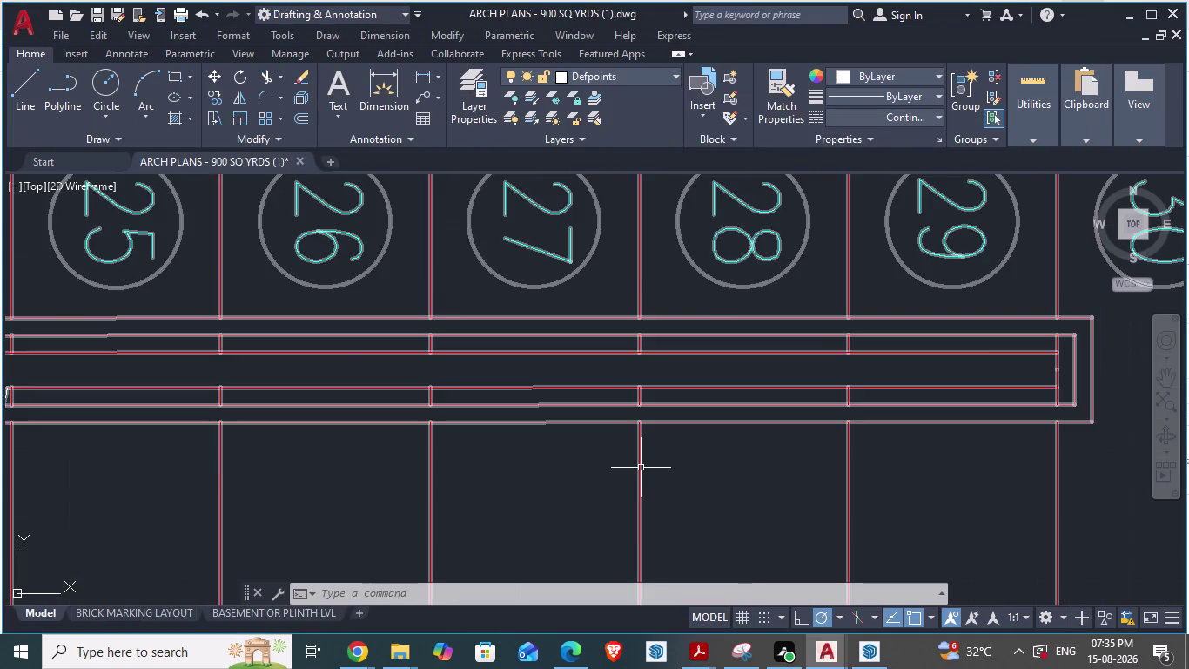
Compare the stair with ARCH PLANS, then return to the cellar day1 drawing.
scroll(down, 3)
scroll(down, 3)
scroll(up, 3)
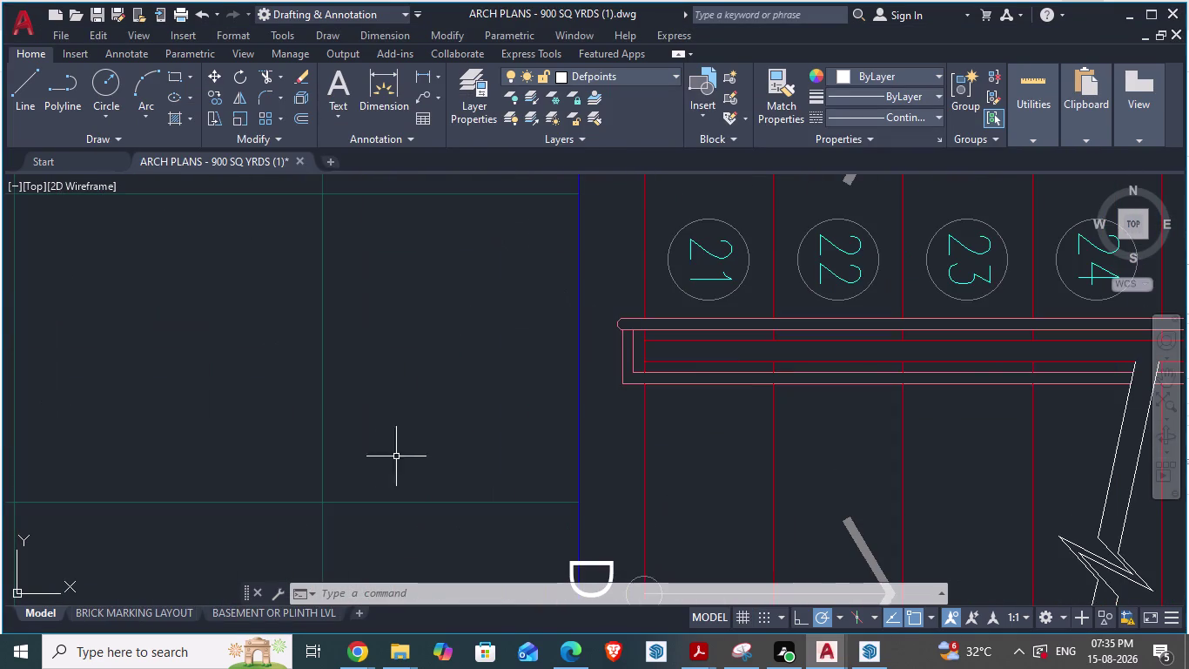
scroll(up, 3)
key(alt+Tab)
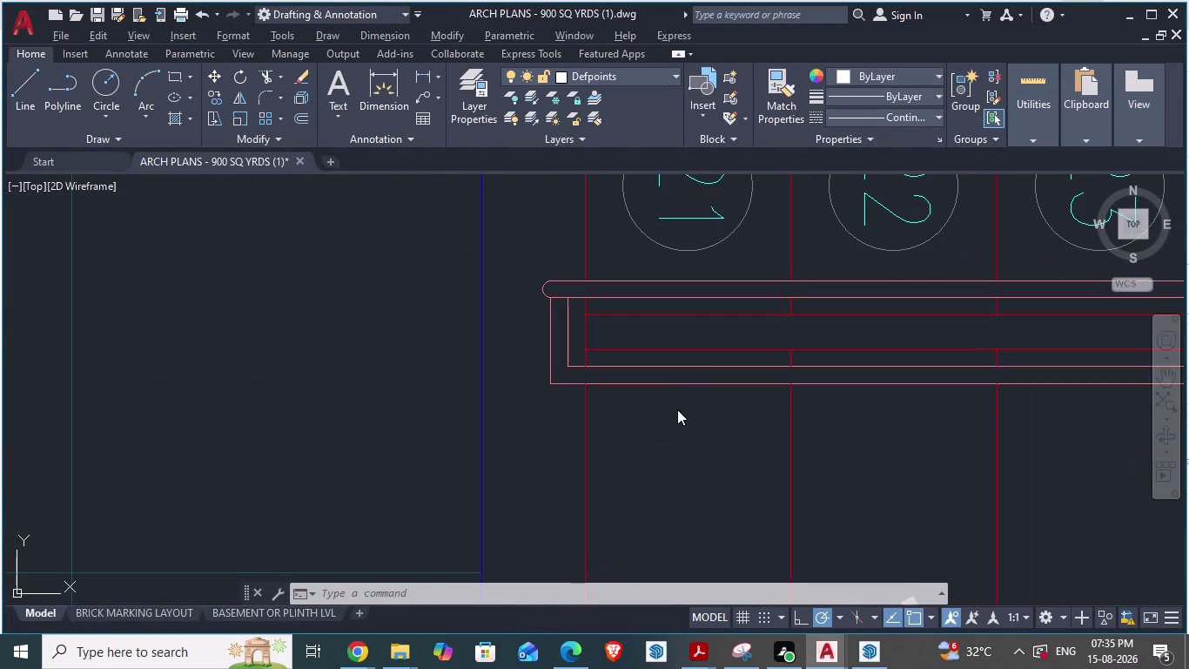
scroll(up, 3)
scroll(up, 3)
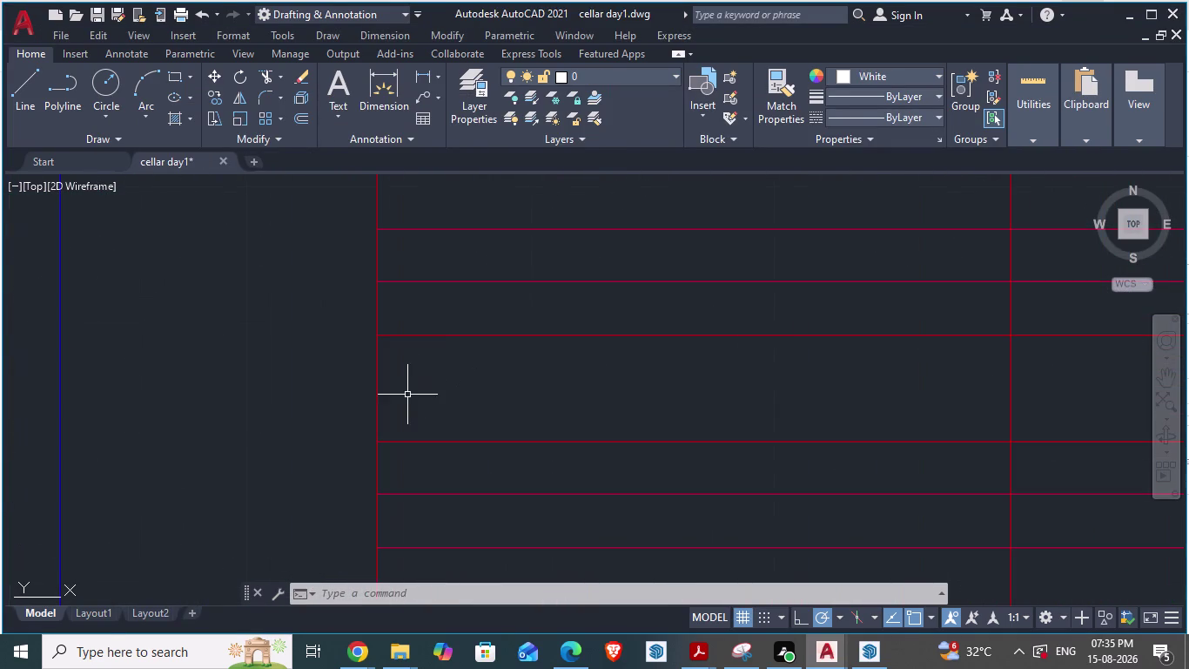
key(alt+Tab)
key(alt+Tab)
scroll(up, 3)
scroll(down, 3)
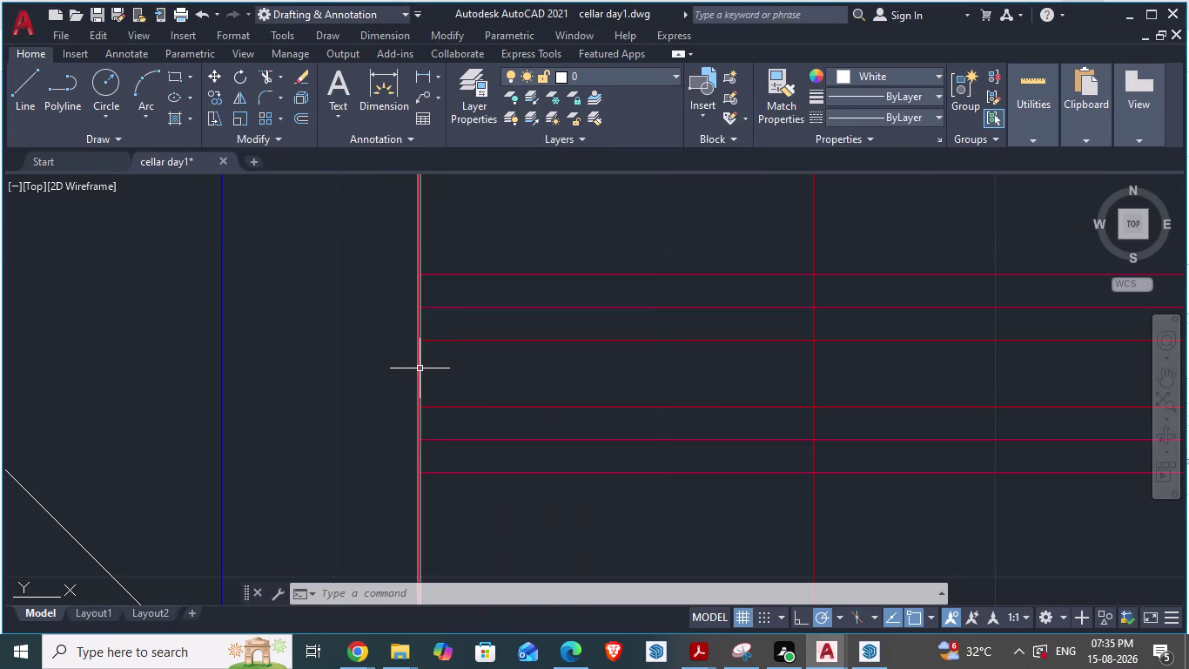
scroll(down, 3)
scroll(up, 3)
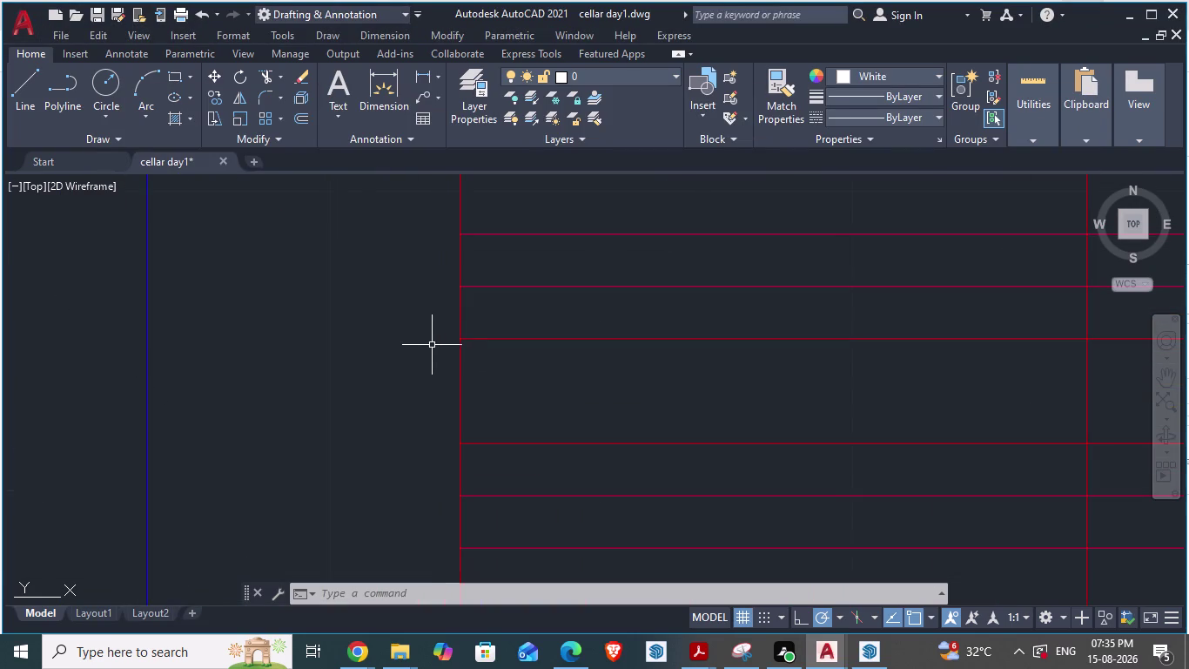
Draw a trial line from the rail corner with 22-inch and 2-inch segments.
key(l)
key(Return)
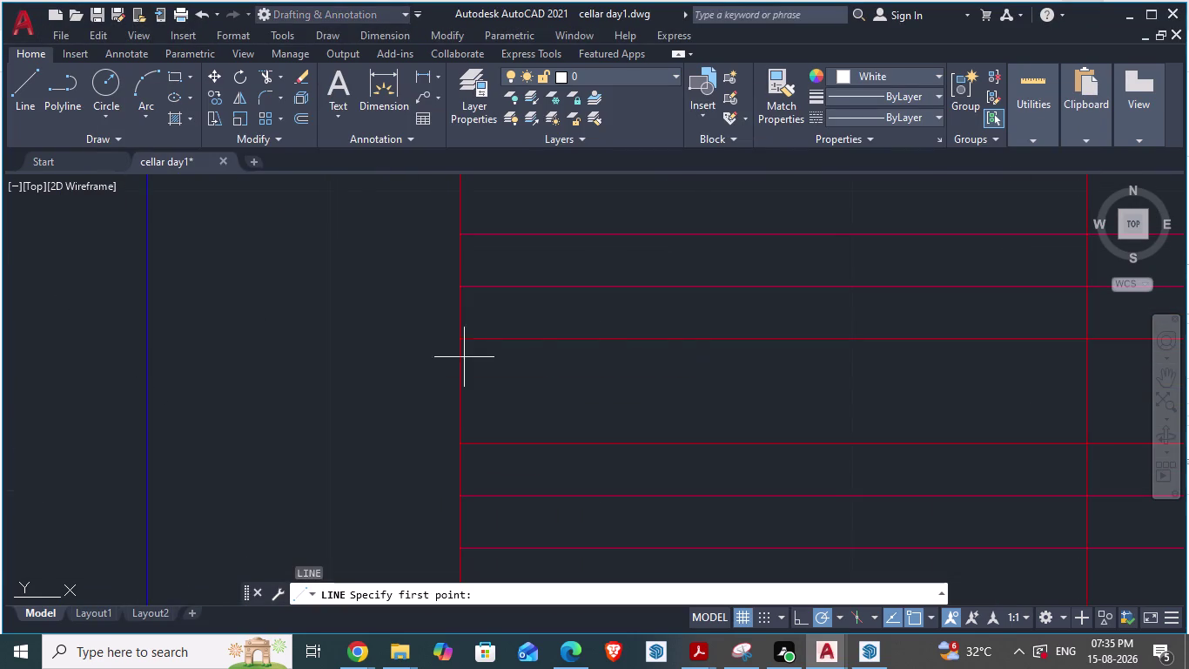
scroll(down, 3)
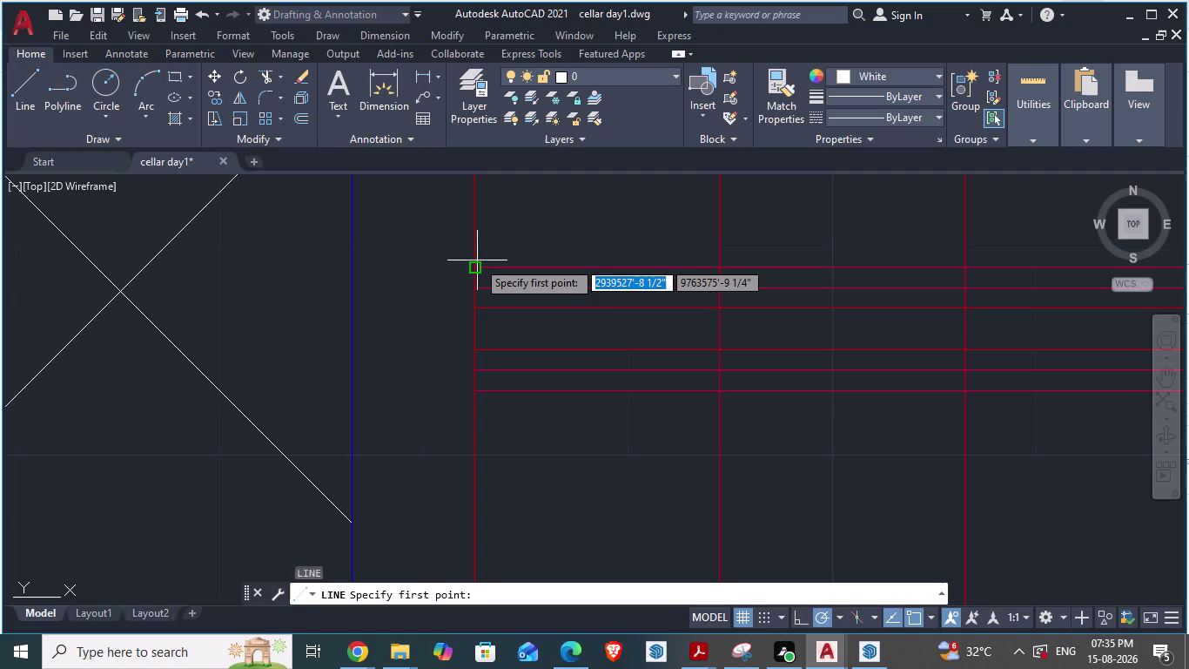
click(477, 262)
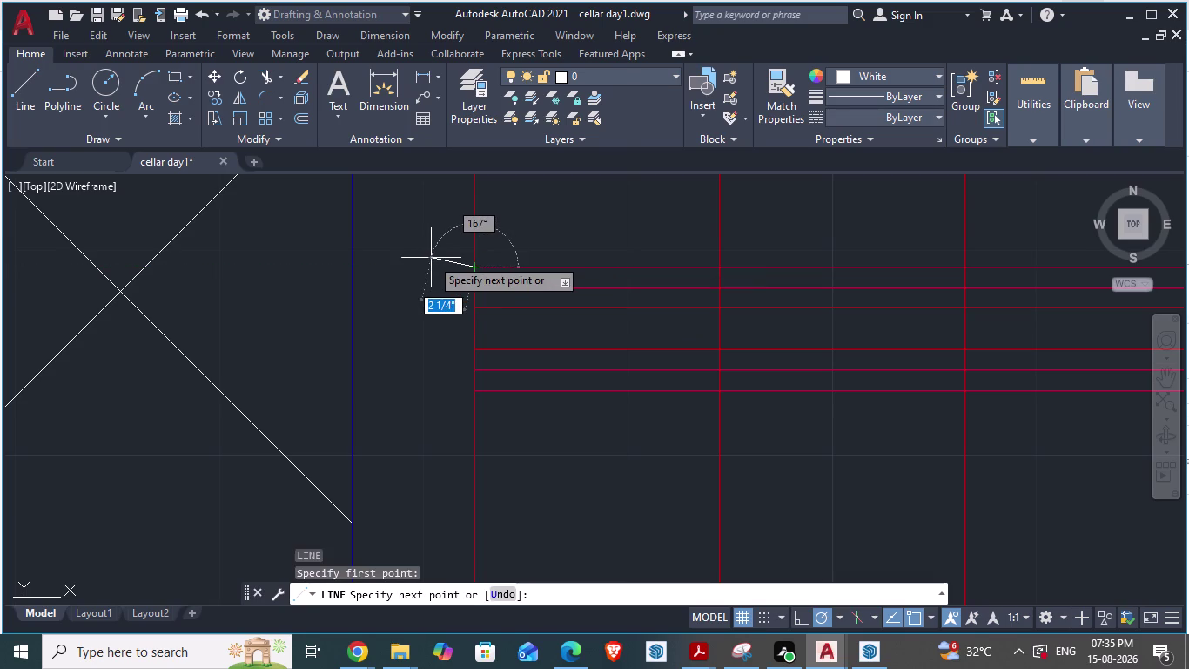
text(22")
key(Return)
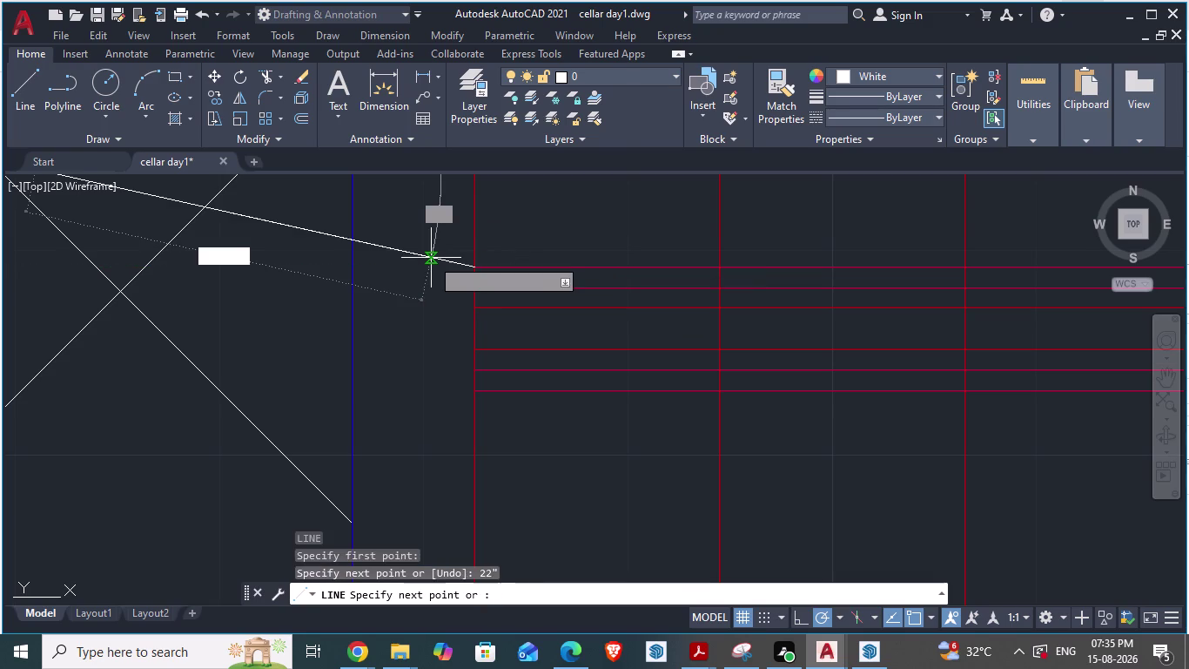
key(ctrl+z)
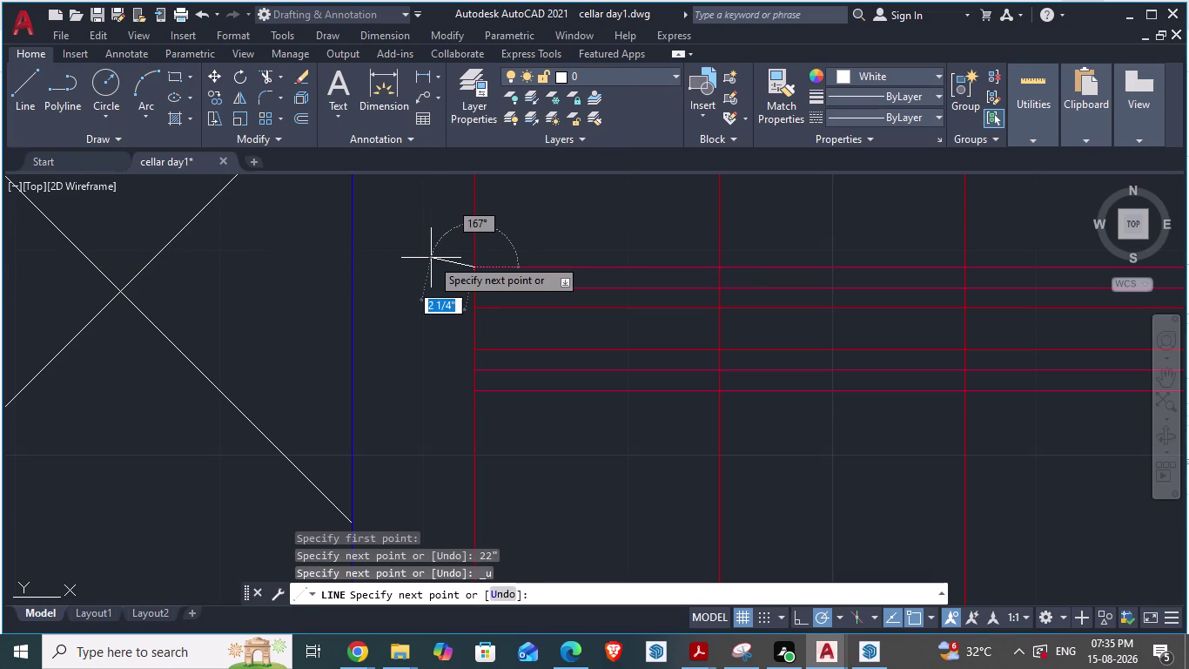
key(2)
key(shift+quotedbl)
key(Return)
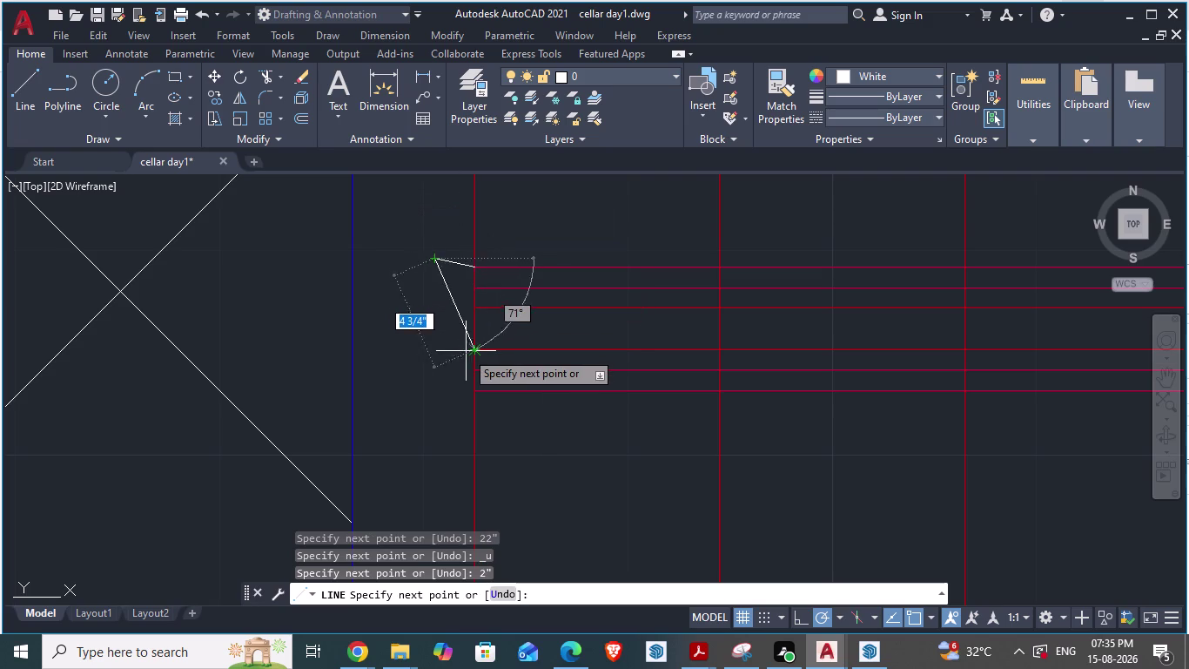
Cancel and undo the trial line, then zoom back to the stair.
key(Escape)
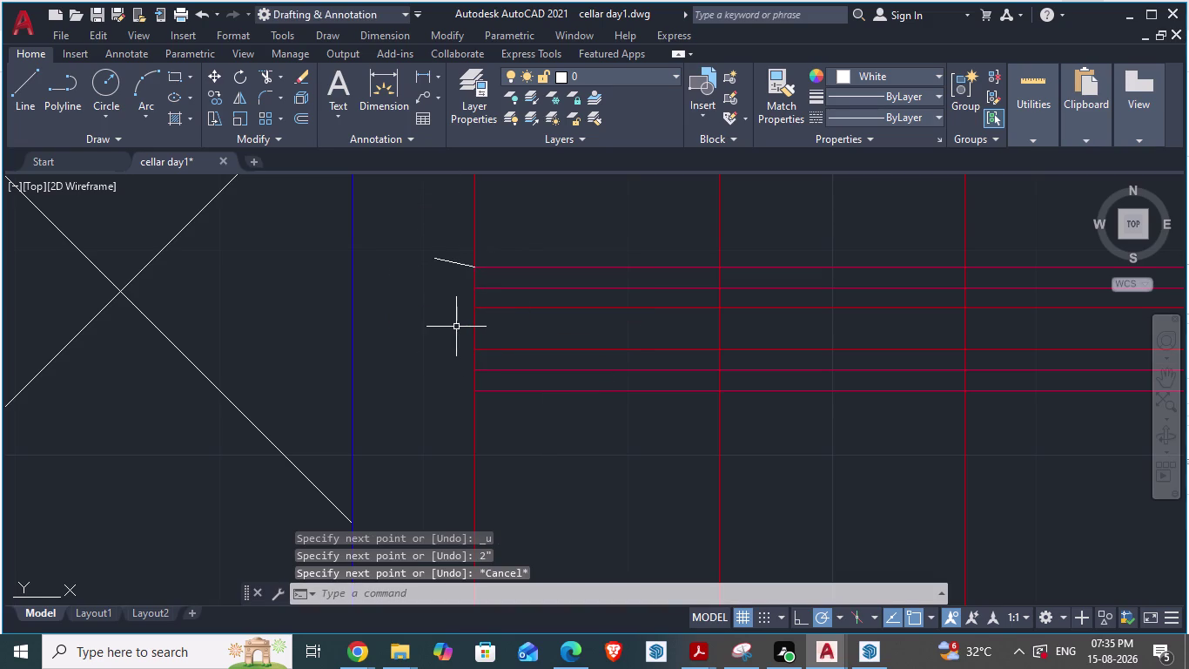
key(ctrl+z)
scroll(down, 3)
scroll(down, 3)
scroll(down, 3)
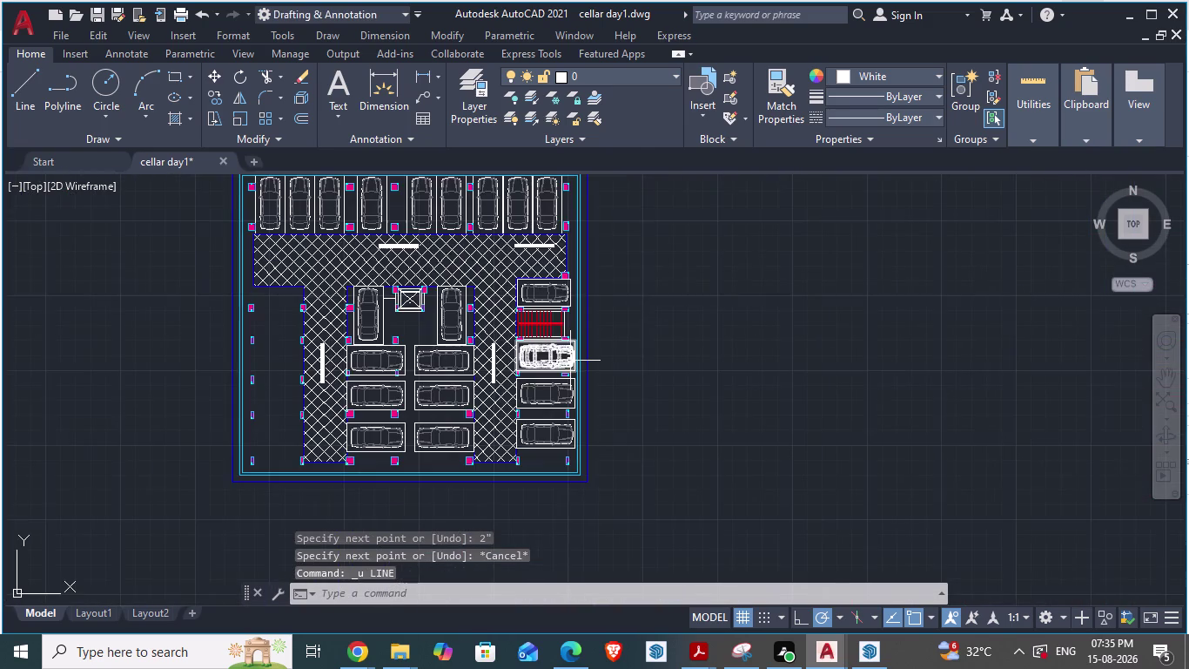
scroll(up, 3)
scroll(down, 3)
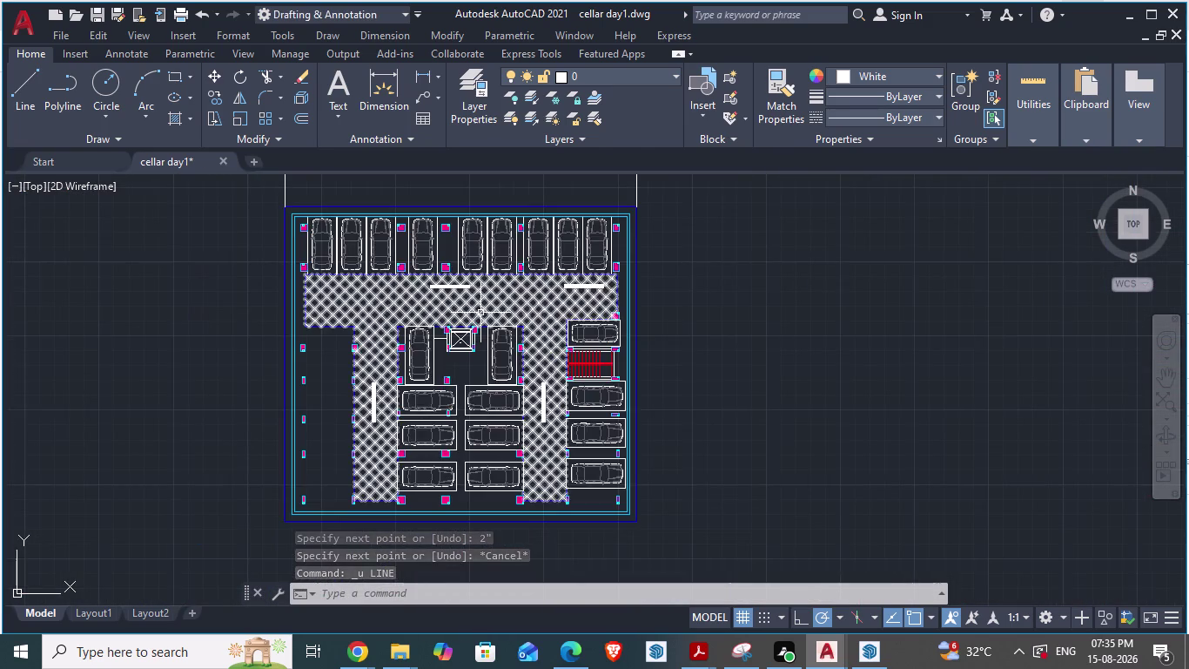
scroll(up, 3)
scroll(down, 3)
scroll(up, 3)
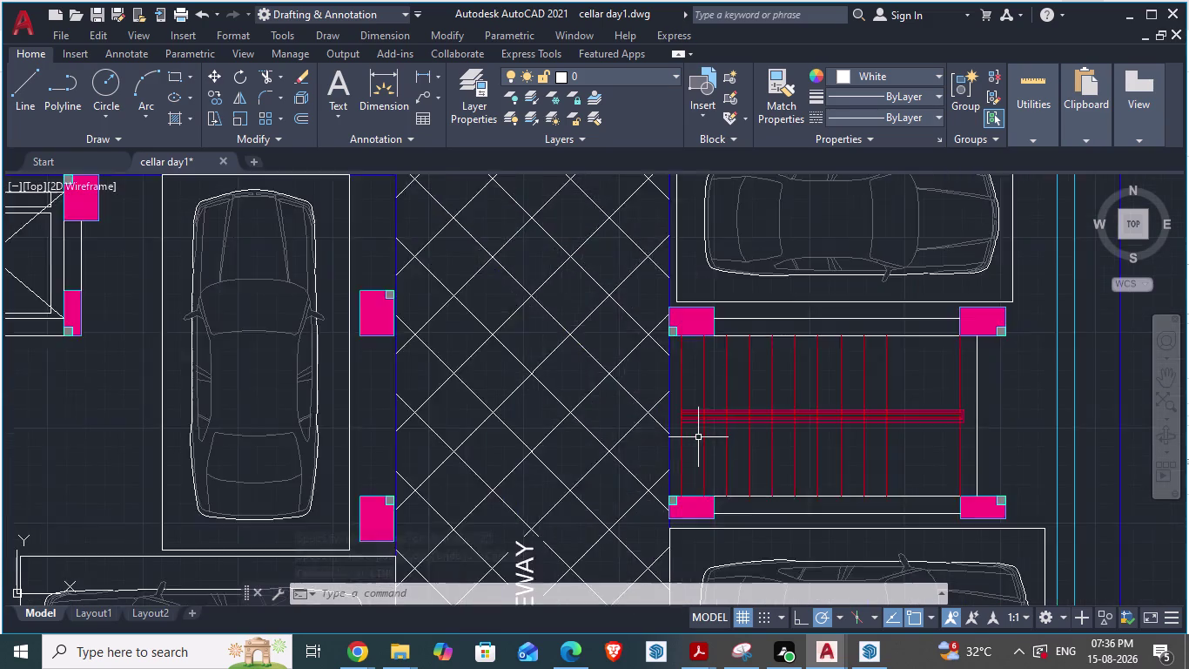
scroll(up, 3)
scroll(down, 3)
scroll(up, 3)
scroll(down, 3)
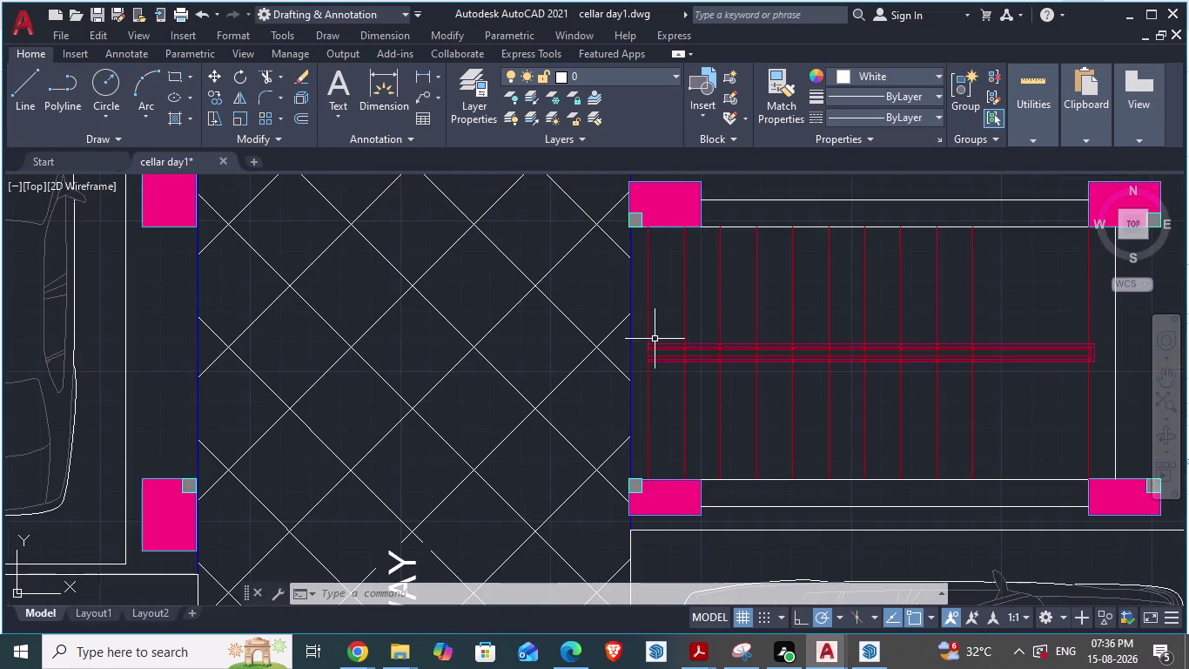
scroll(up, 3)
scroll(up, 3)
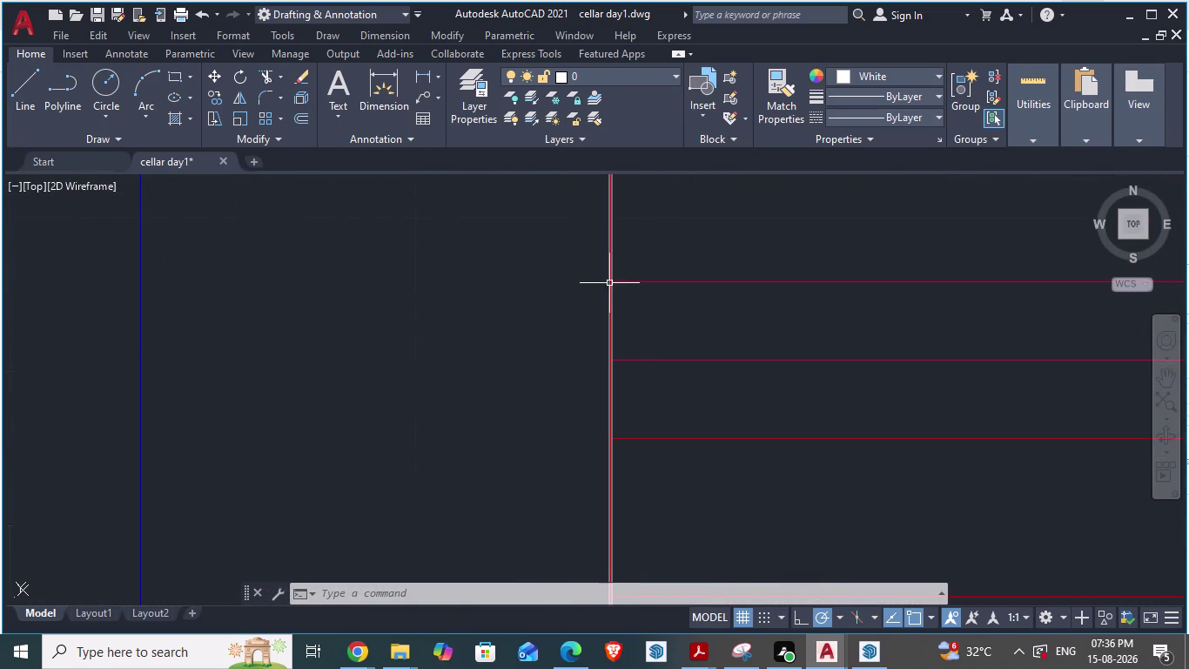
Draw the outer L-shaped outline with a 2-inch first leg from a red step line.
key(l)
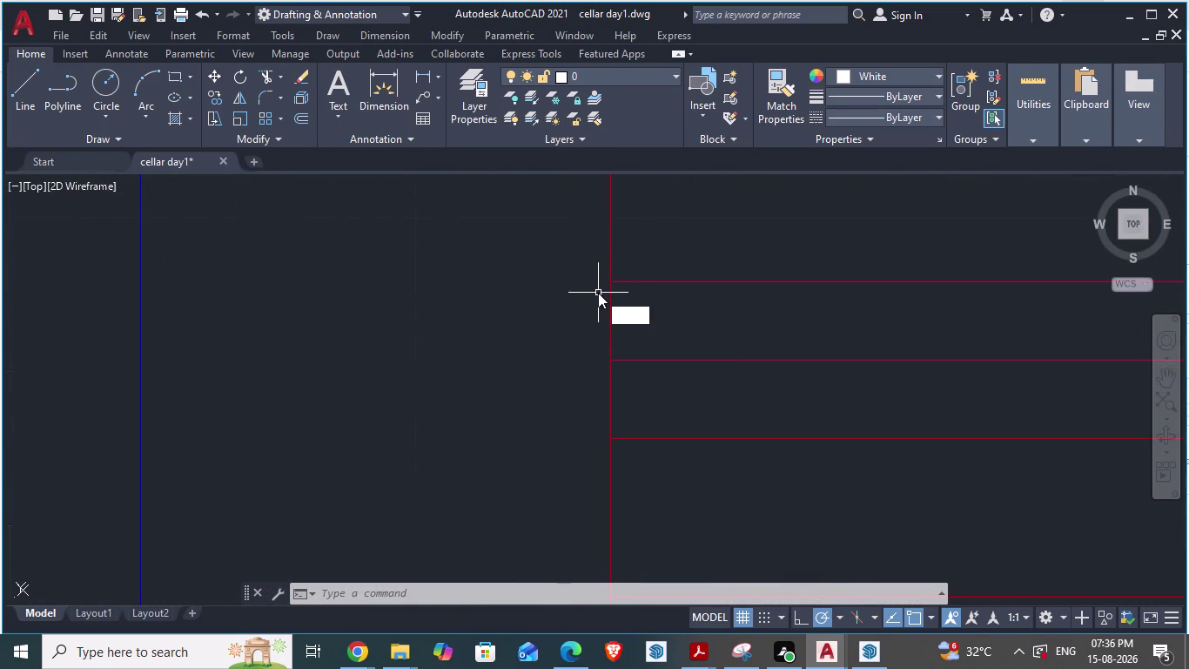
key(Return)
scroll(up, 3)
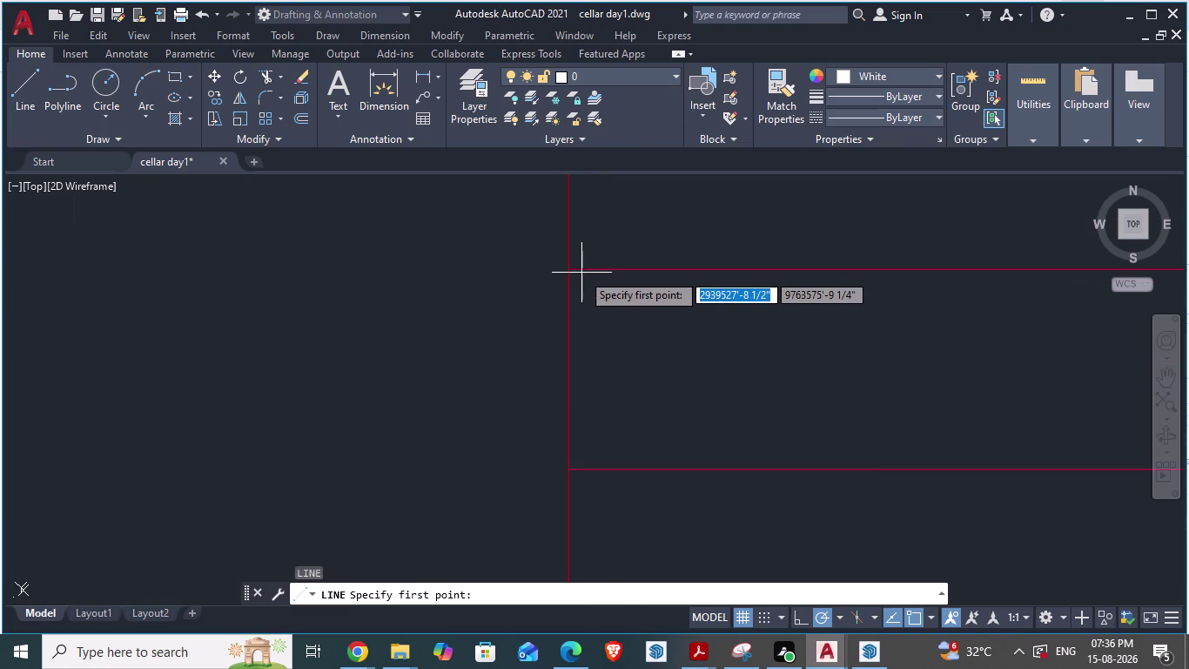
click(570, 274)
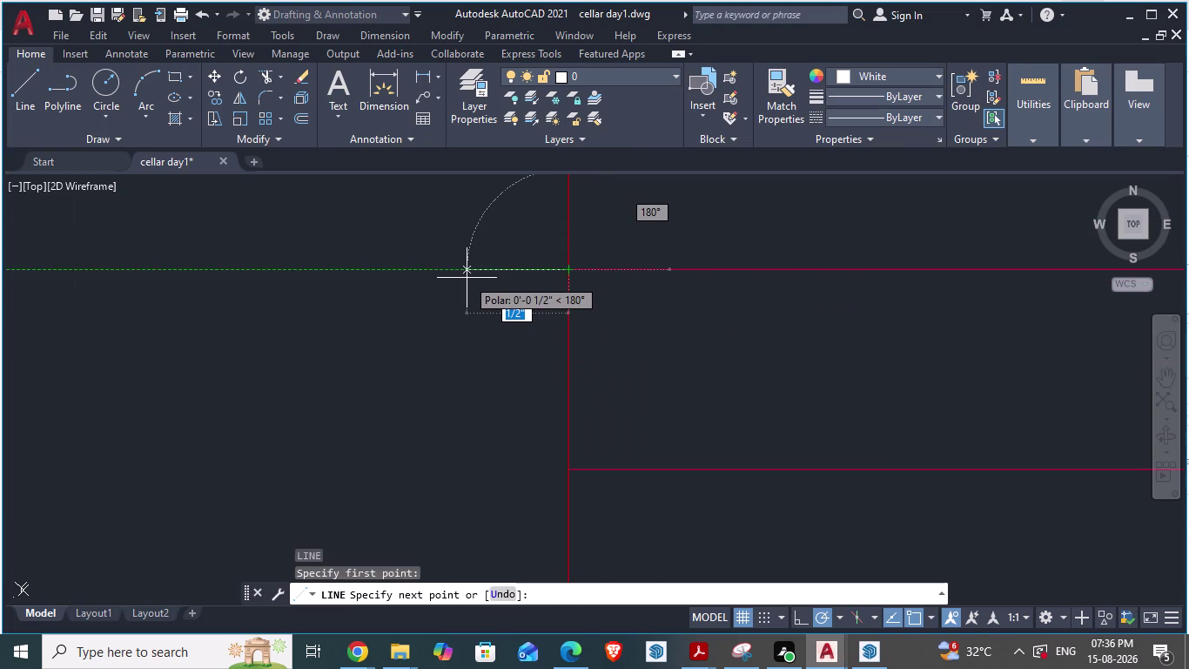
text(2")
key(Return)
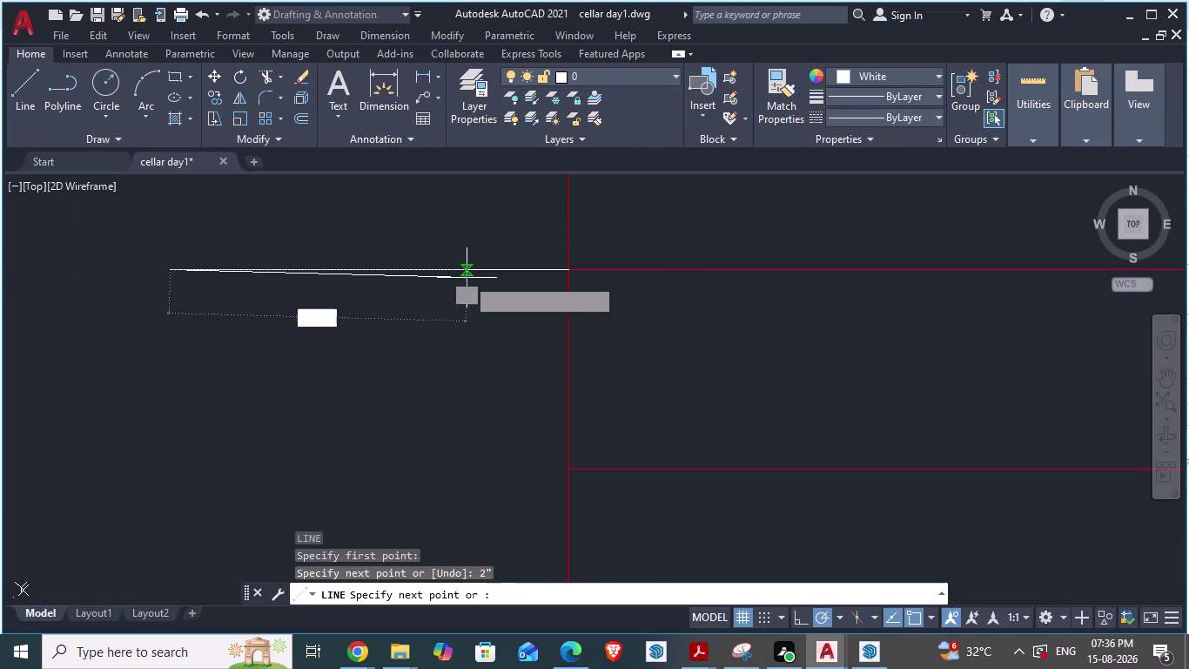
scroll(down, 3)
scroll(down, 3)
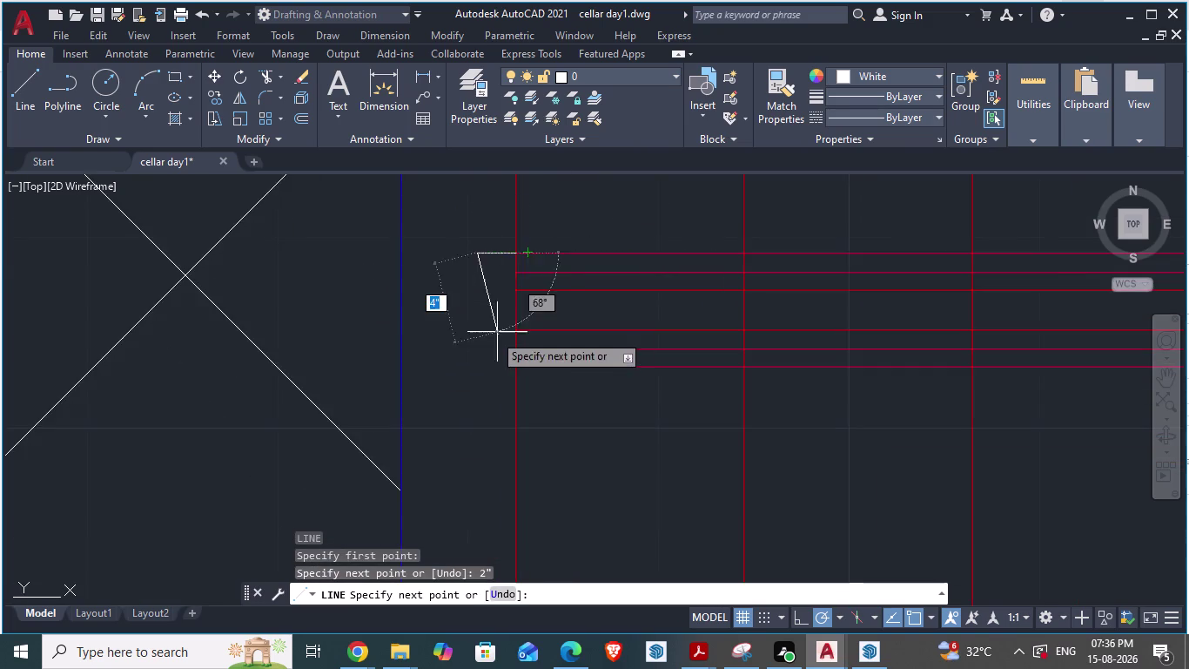
scroll(up, 3)
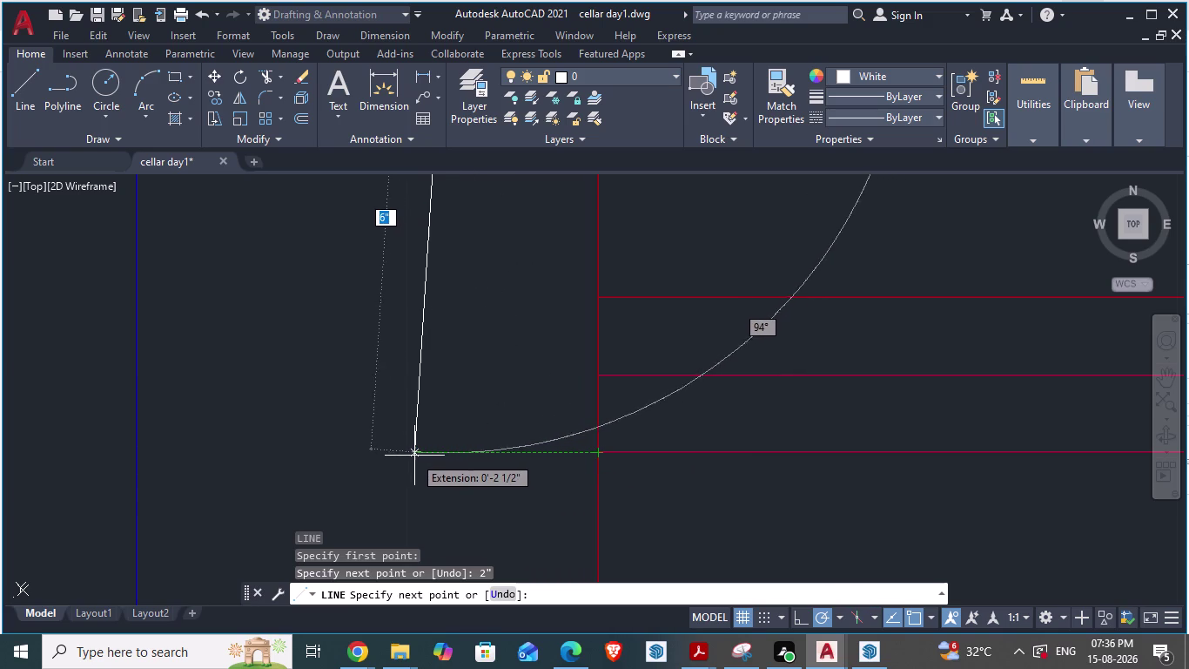
click(442, 458)
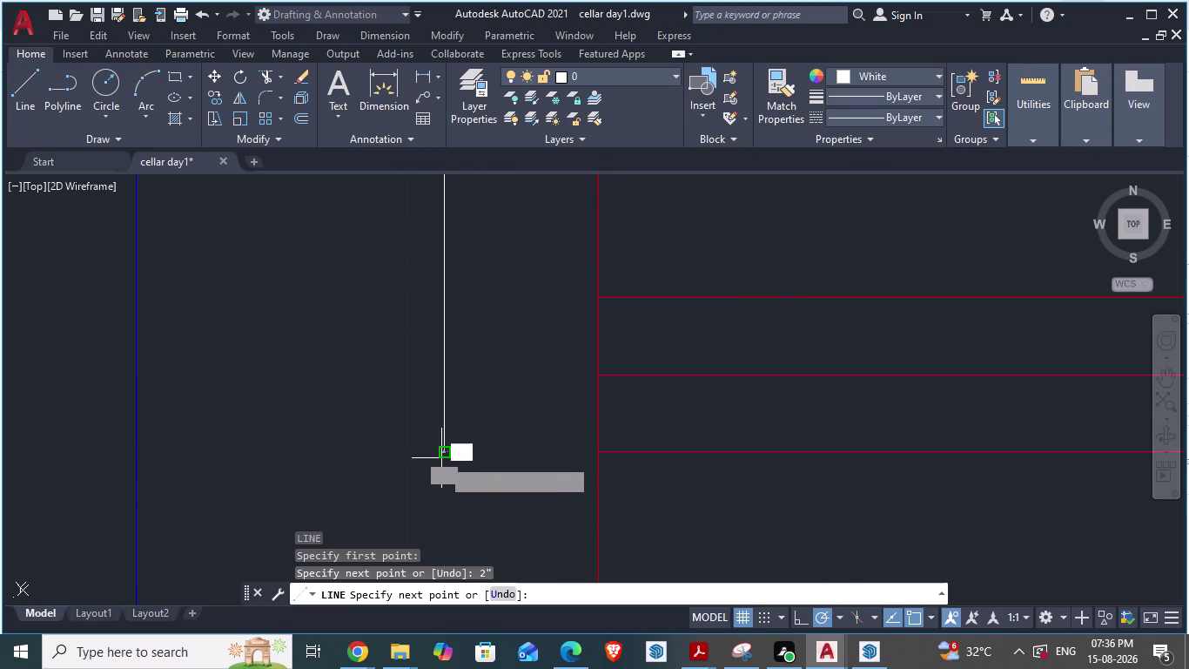
click(599, 449)
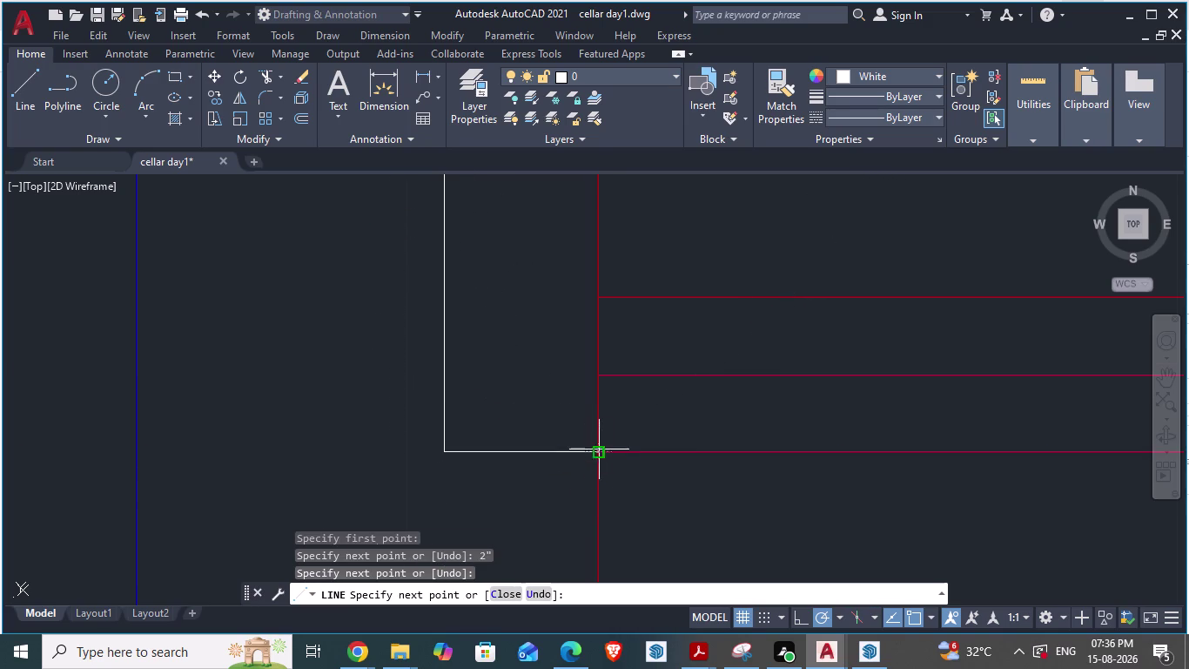
scroll(down, 3)
scroll(up, 3)
scroll(up, 3)
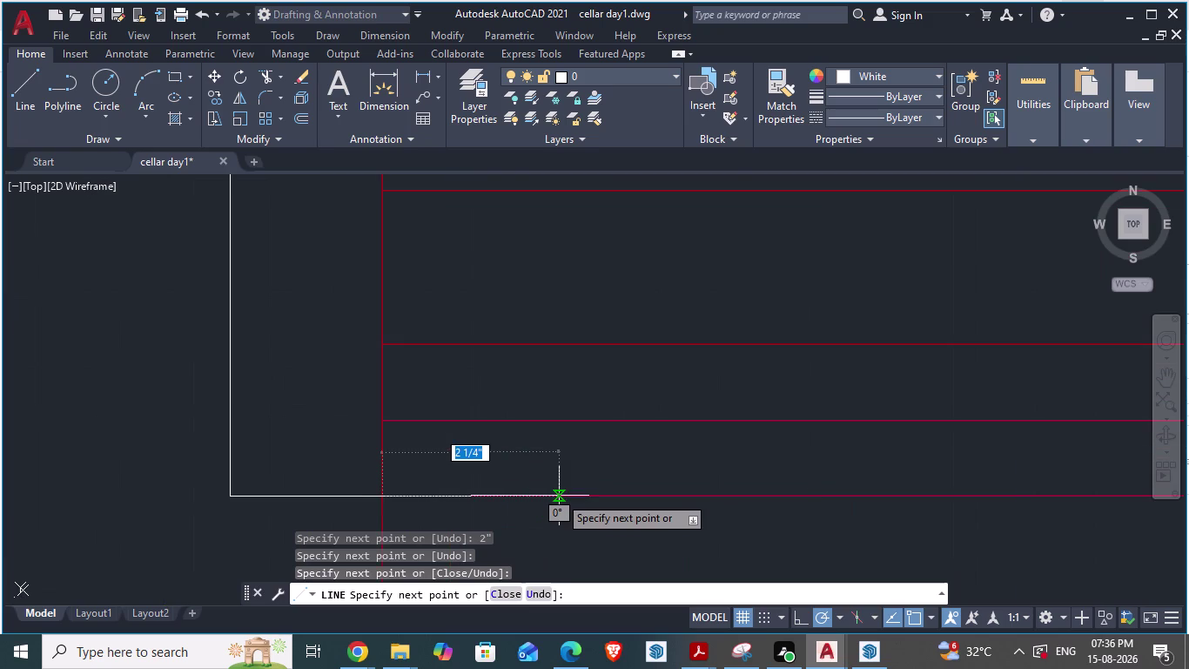
key(Escape)
scroll(down, 3)
scroll(up, 3)
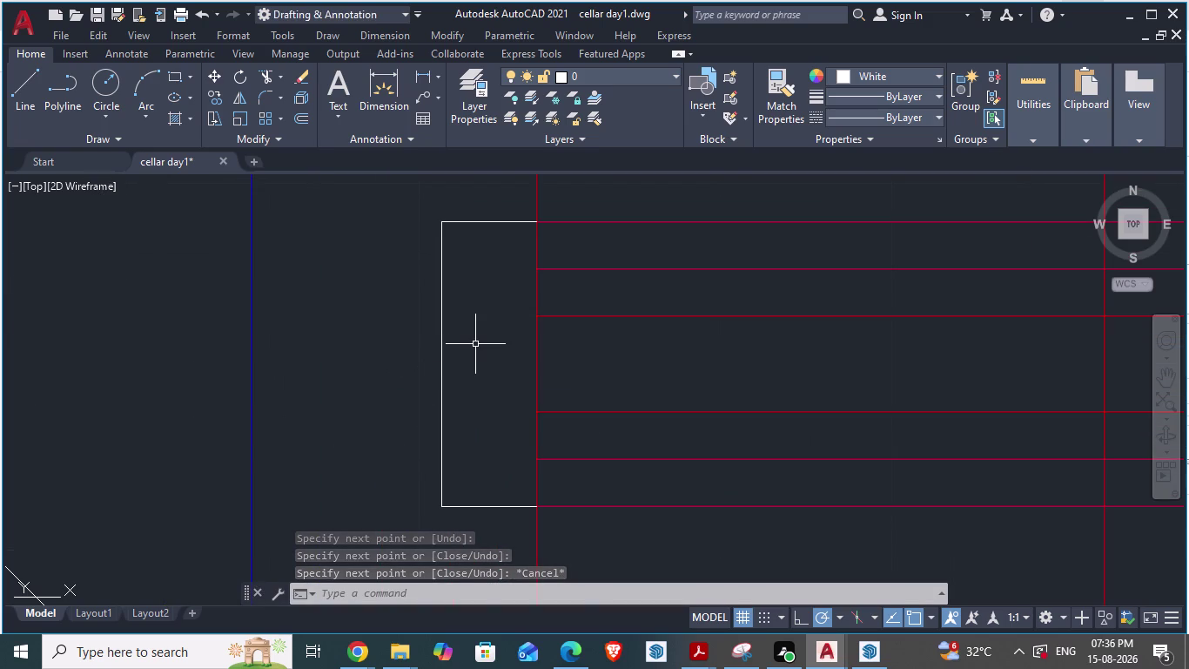
Draw the inner L-shaped outline with a 1-inch offset, then view ARCH PLANS again.
key(l)
key(Return)
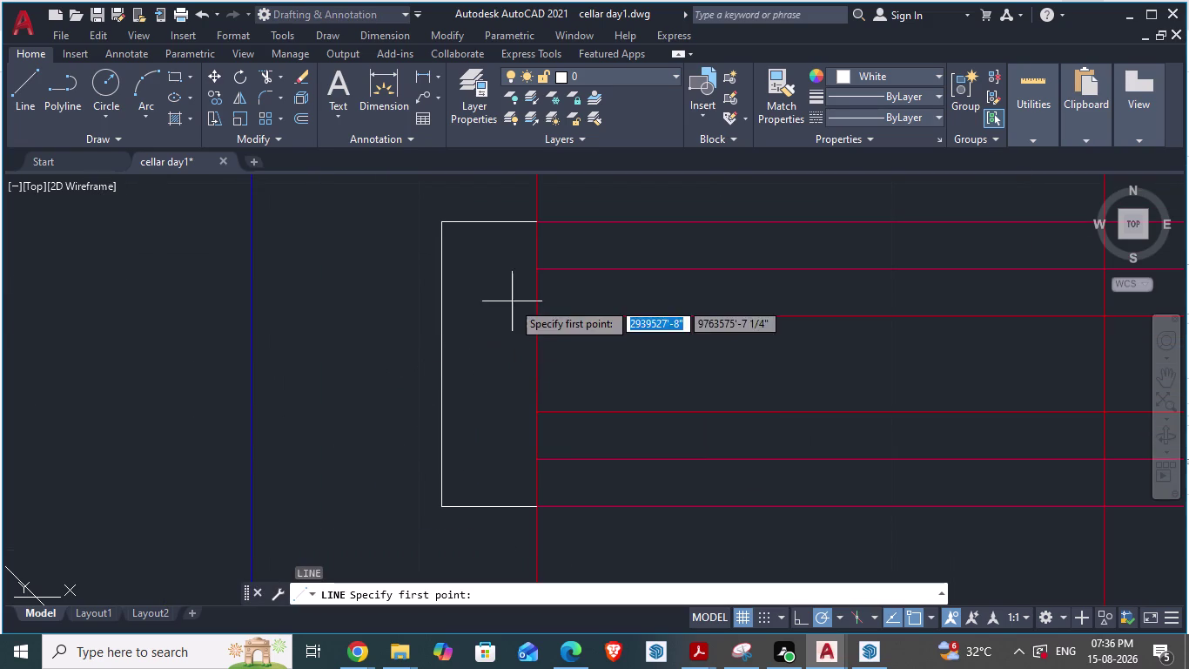
click(534, 264)
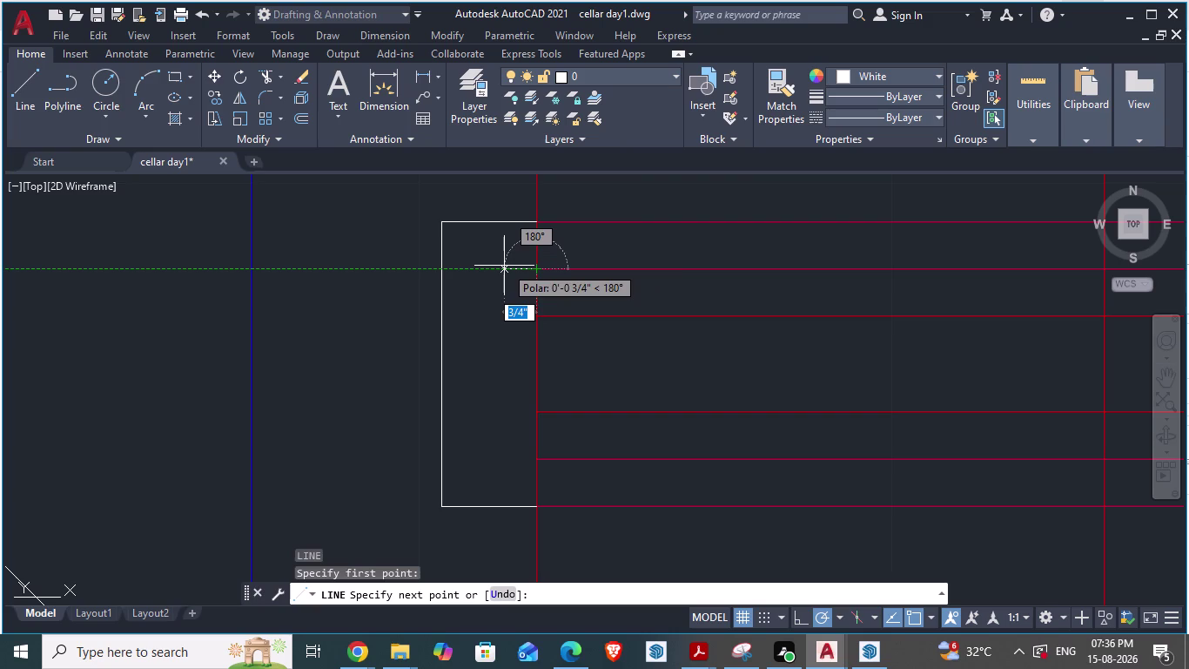
key(1)
key(shift+quotedbl)
key(Return)
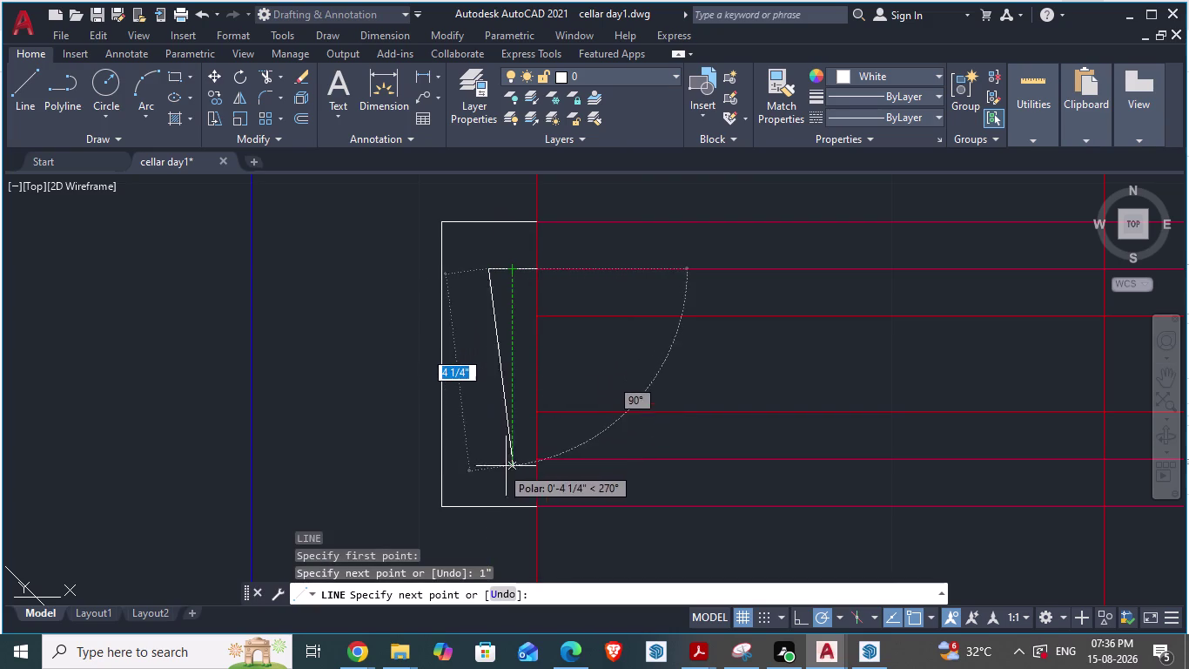
click(493, 469)
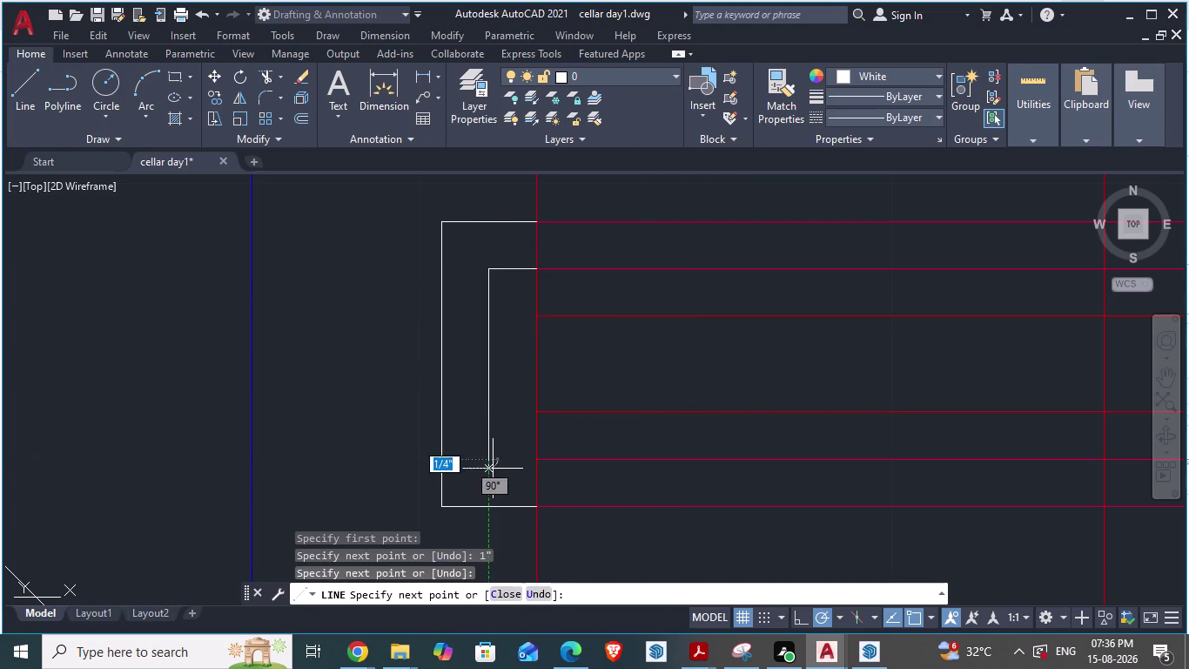
click(542, 463)
key(Escape)
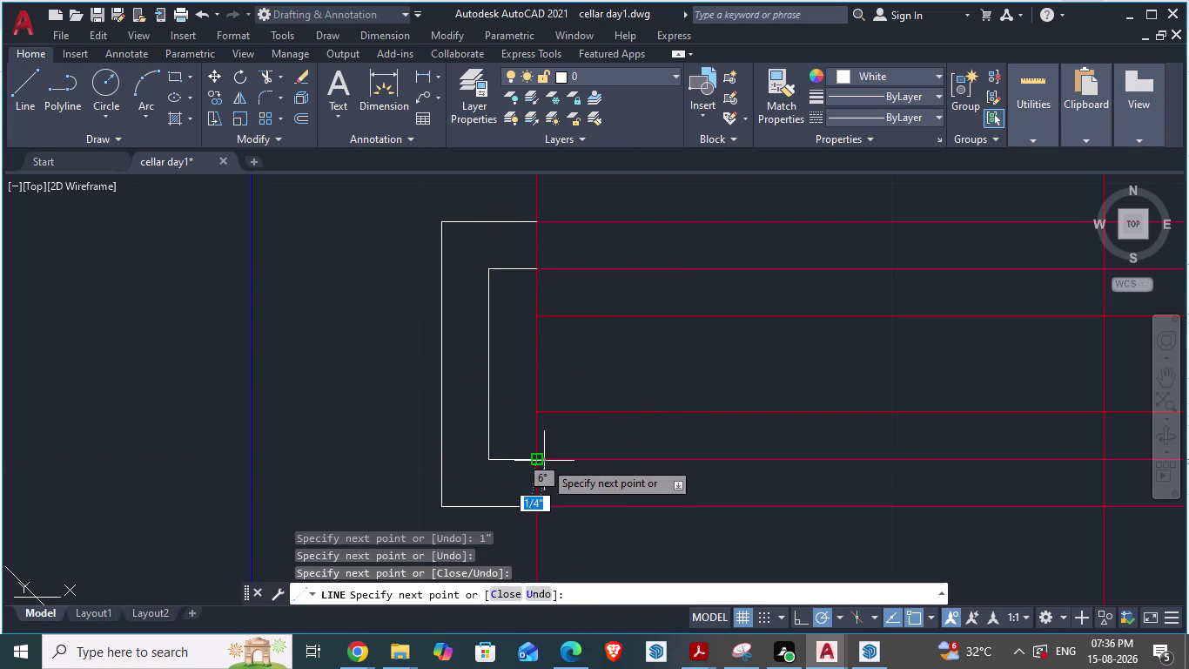
scroll(down, 3)
scroll(up, 3)
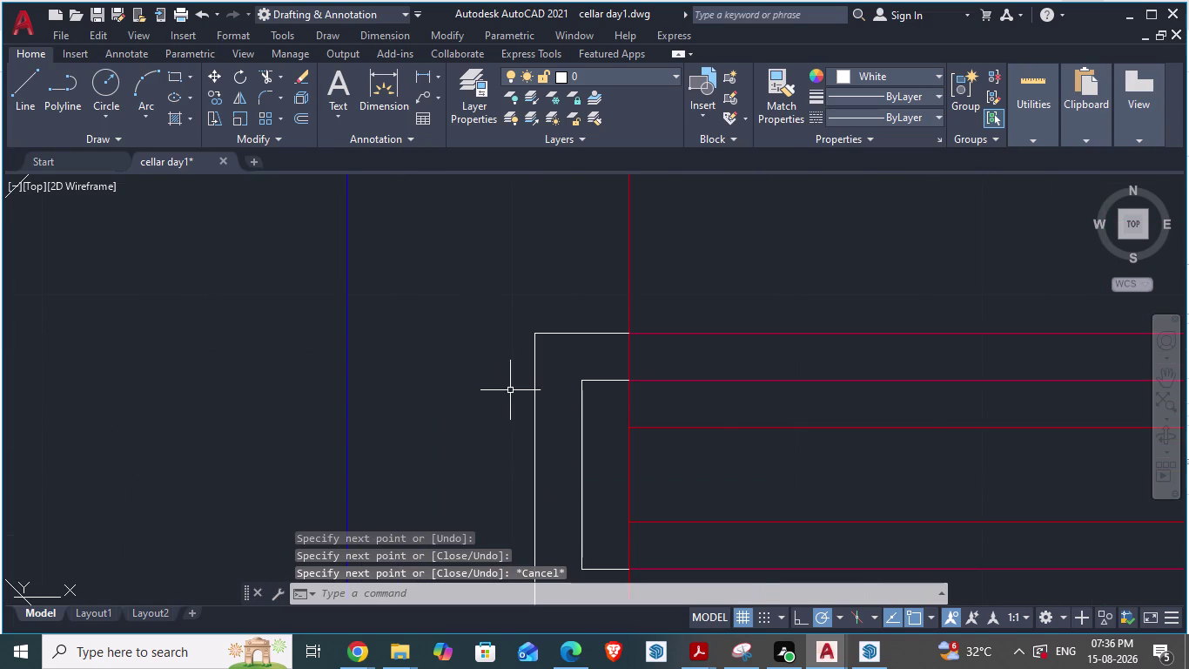
key(alt+Tab)
key(alt+Tab)
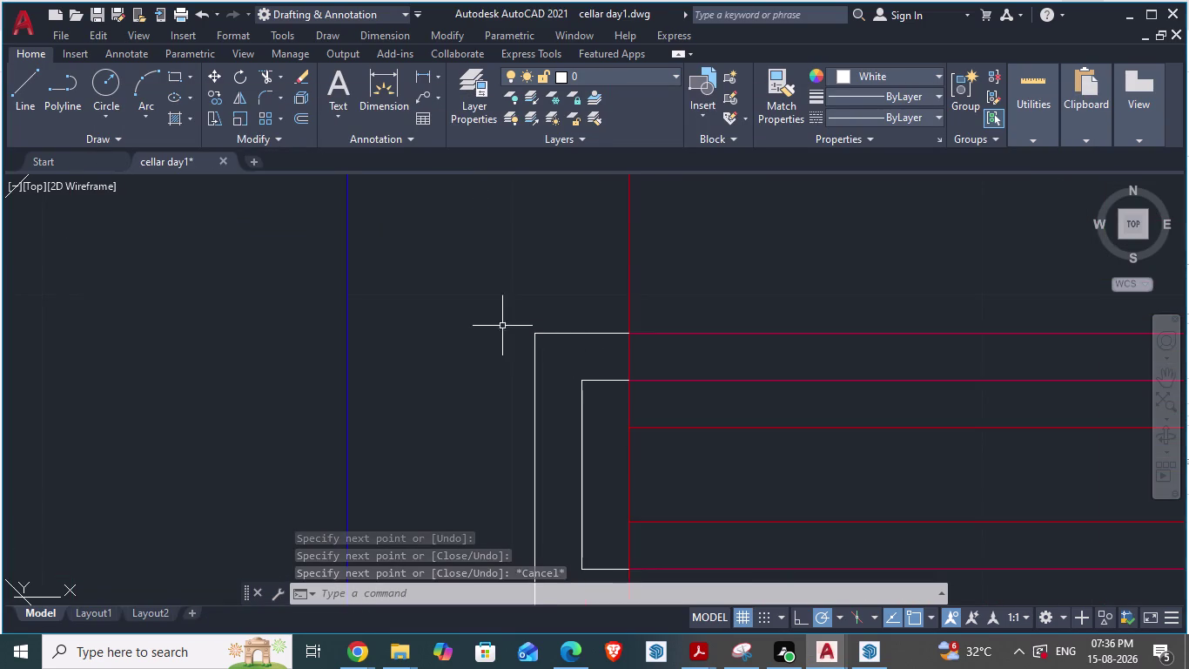
scroll(up, 3)
Draw a 1-inch leg left from the outline's corner, then a vertical edge to the top line.
key(alt+Tab)
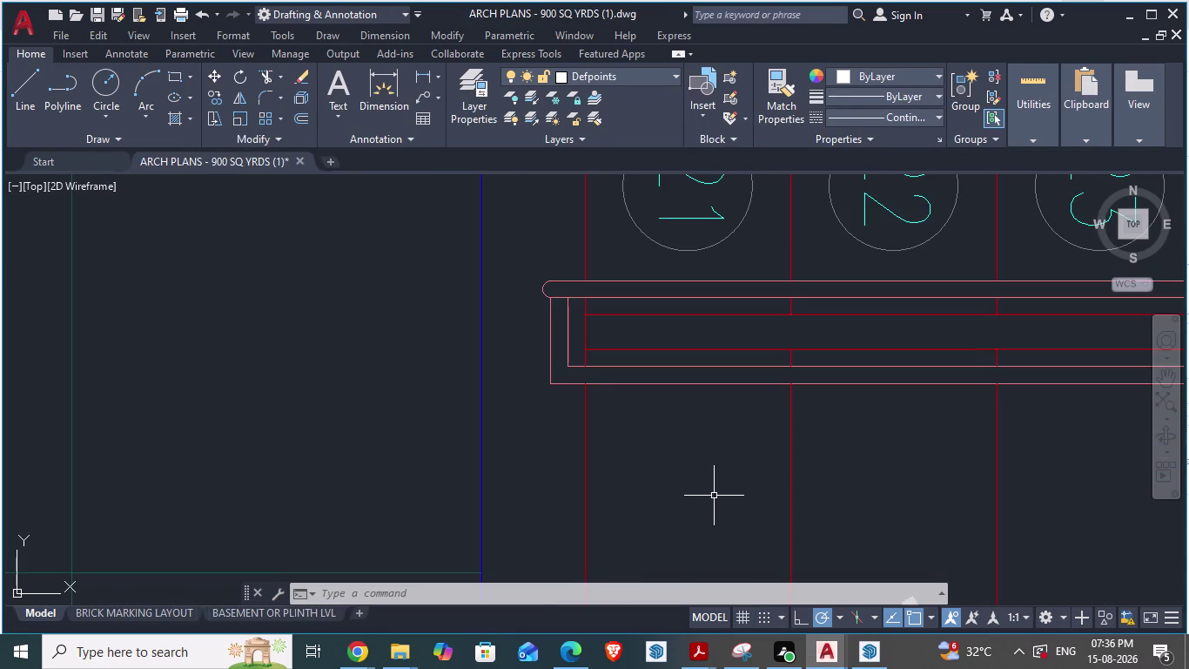
key(alt+Tab)
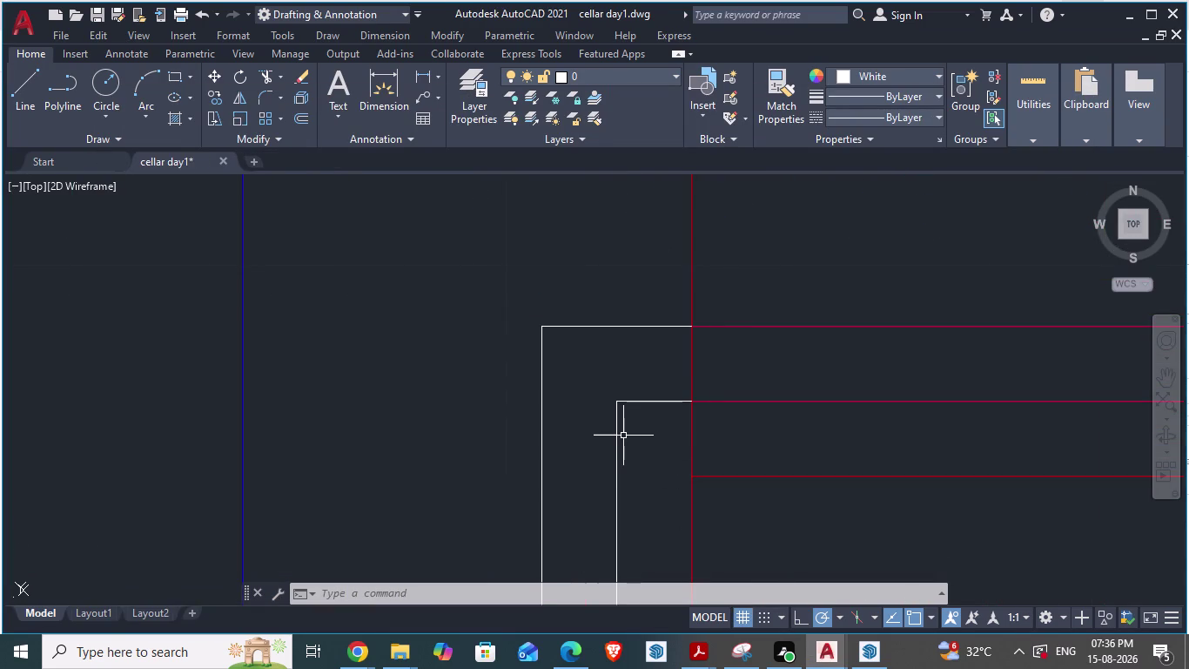
key(l)
key(Return)
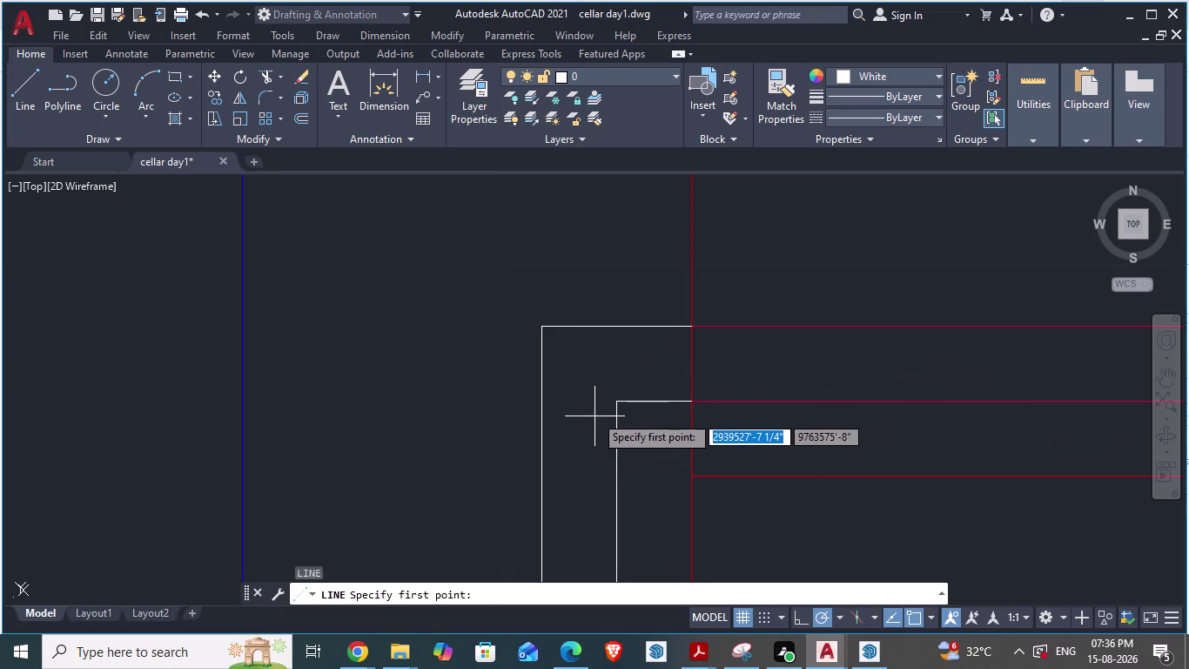
click(618, 402)
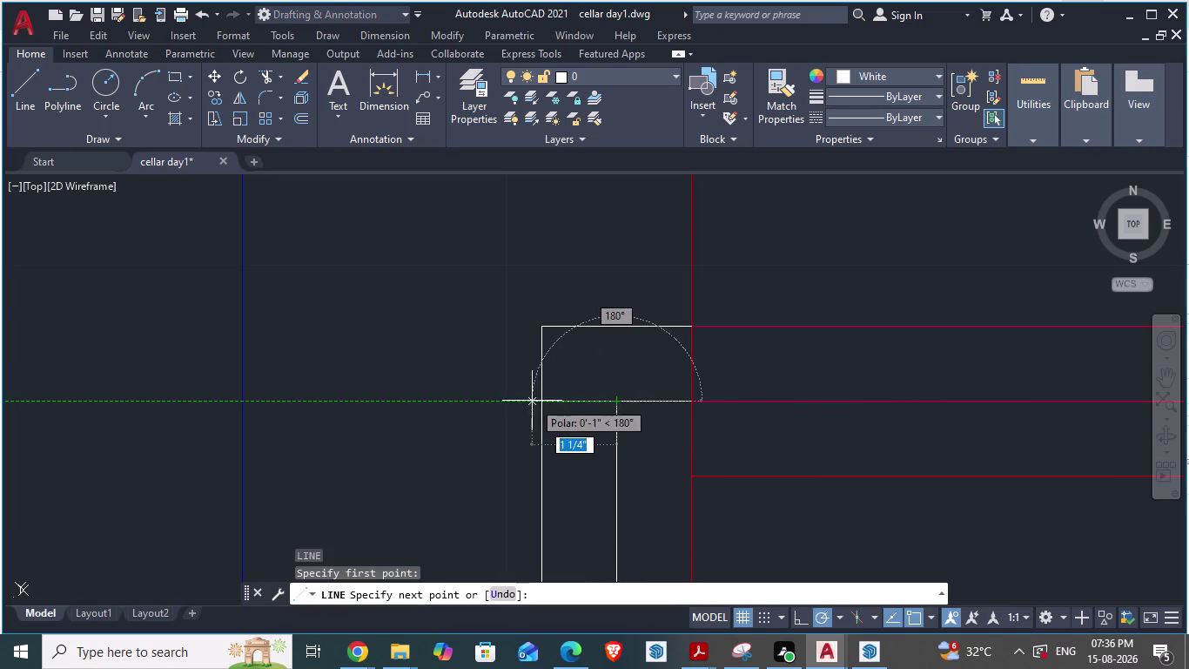
scroll(up, 3)
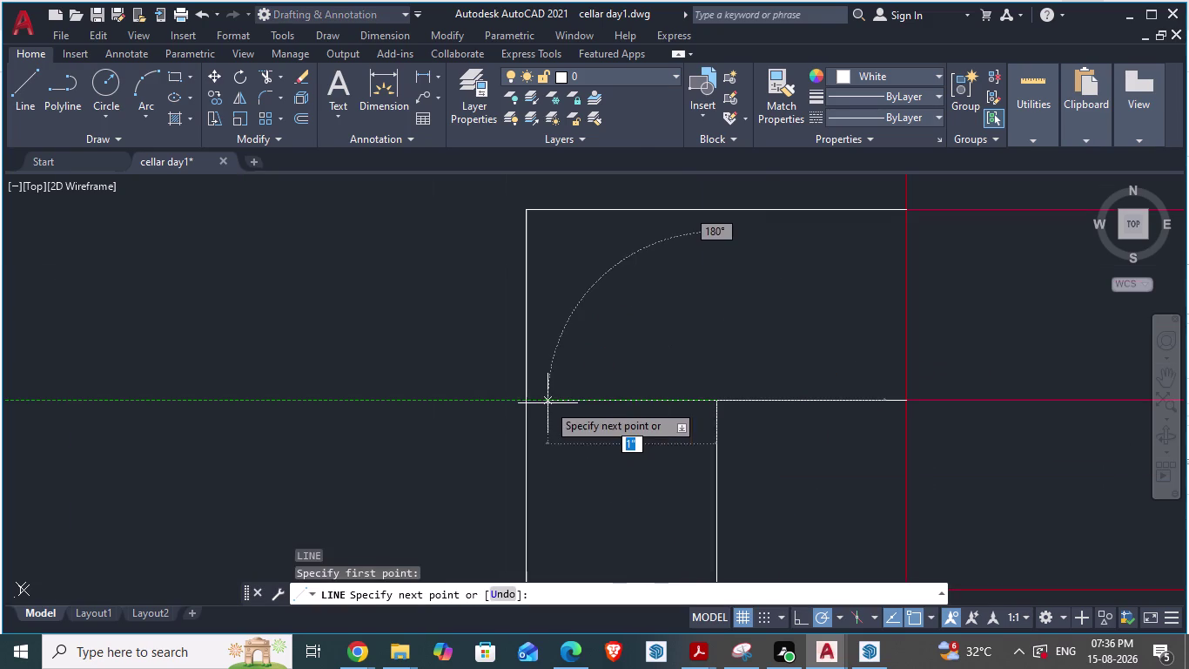
click(527, 405)
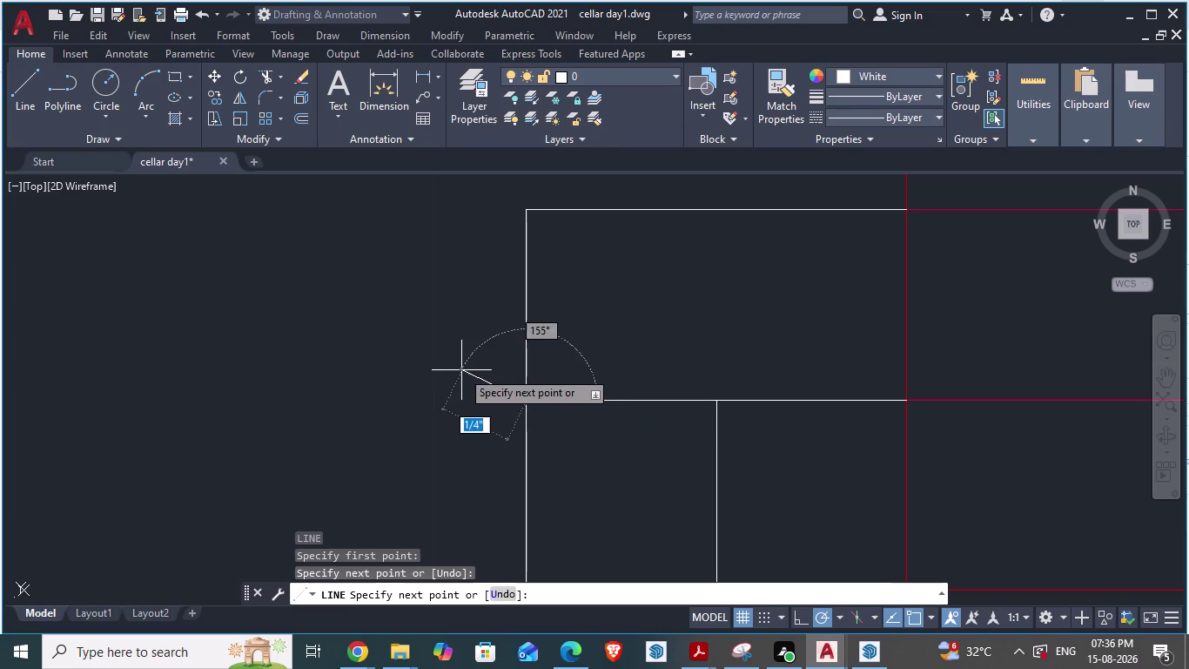
text(1)
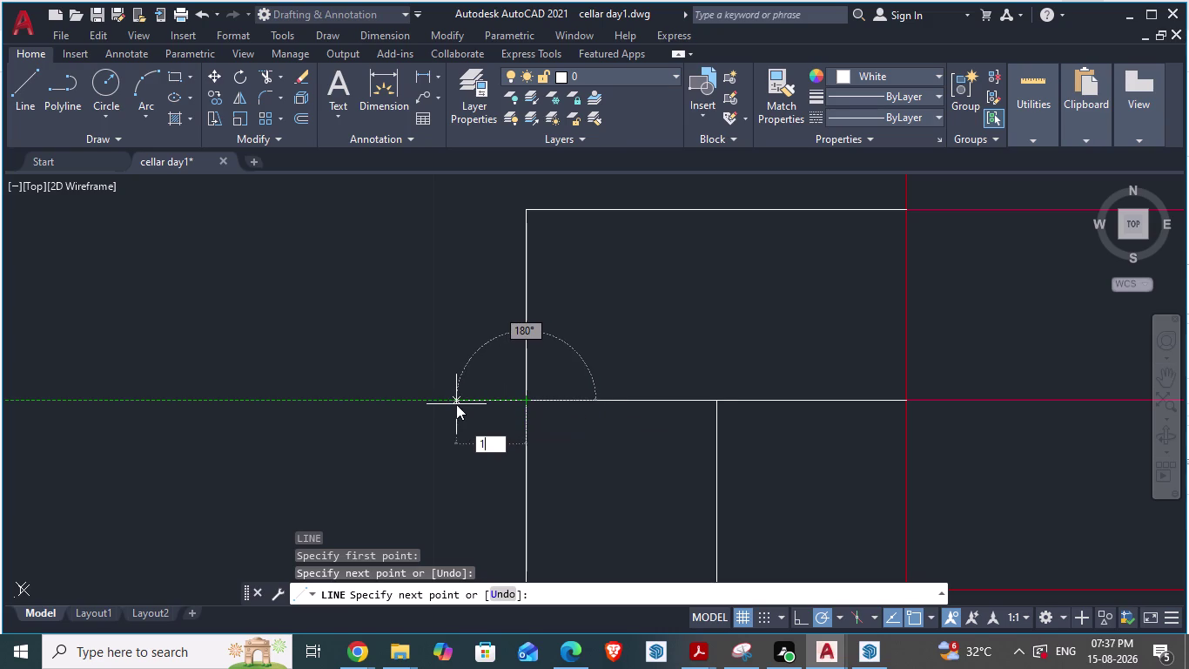
text(")
key(Return)
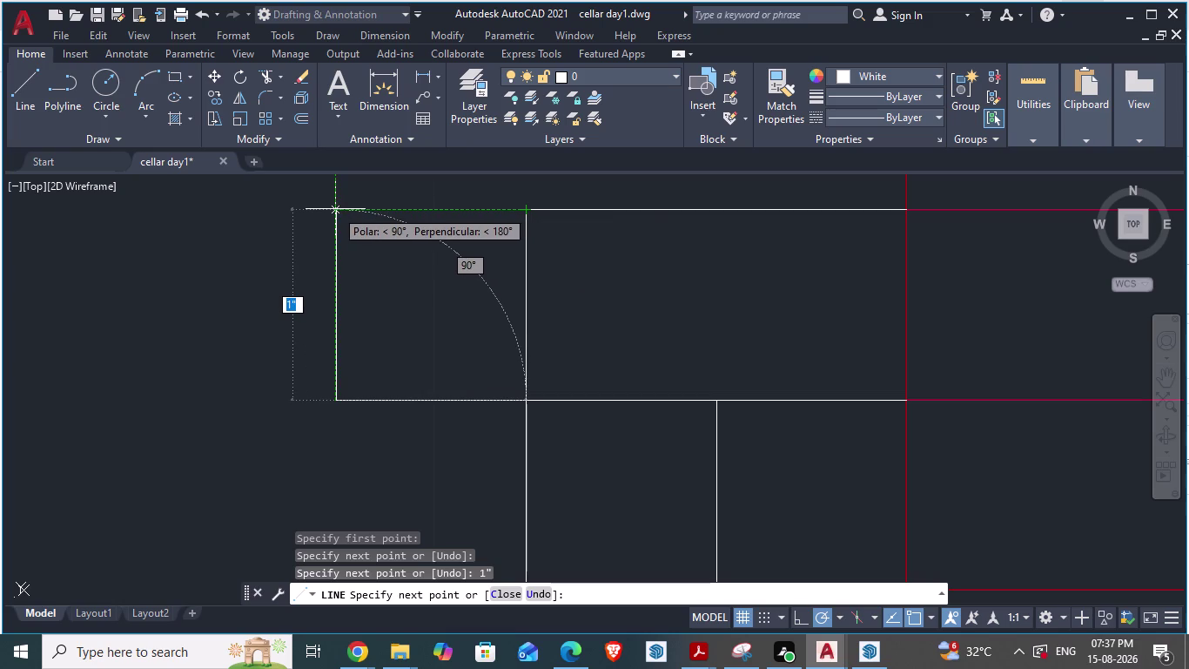
click(335, 209)
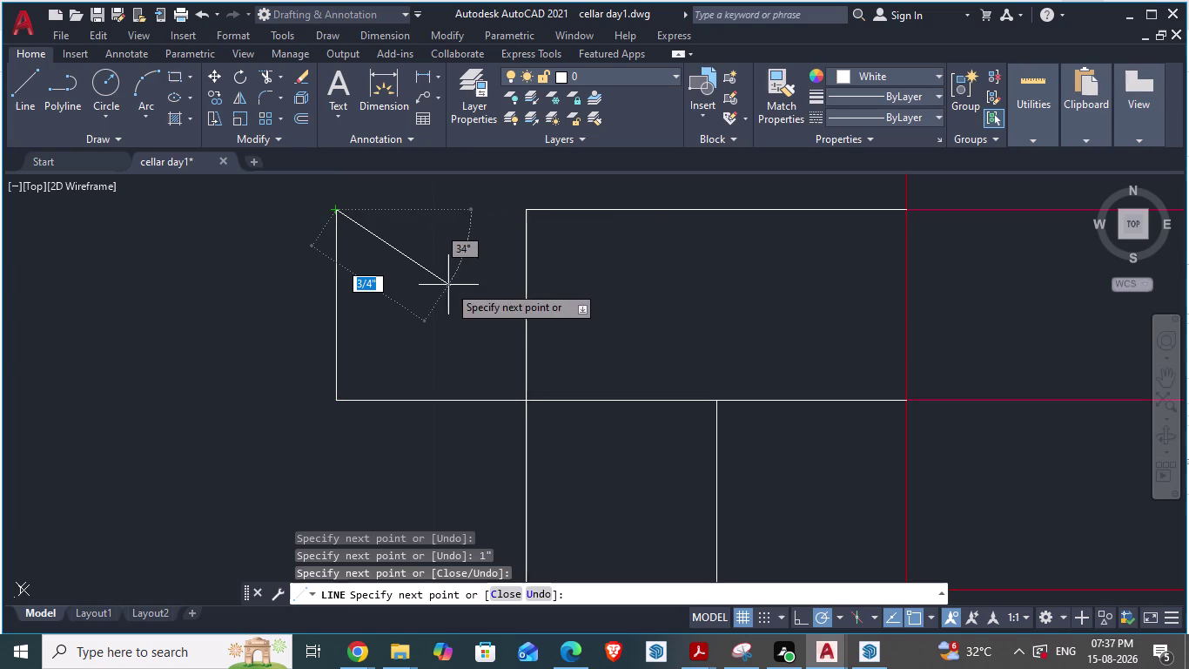
click(526, 210)
key(Escape)
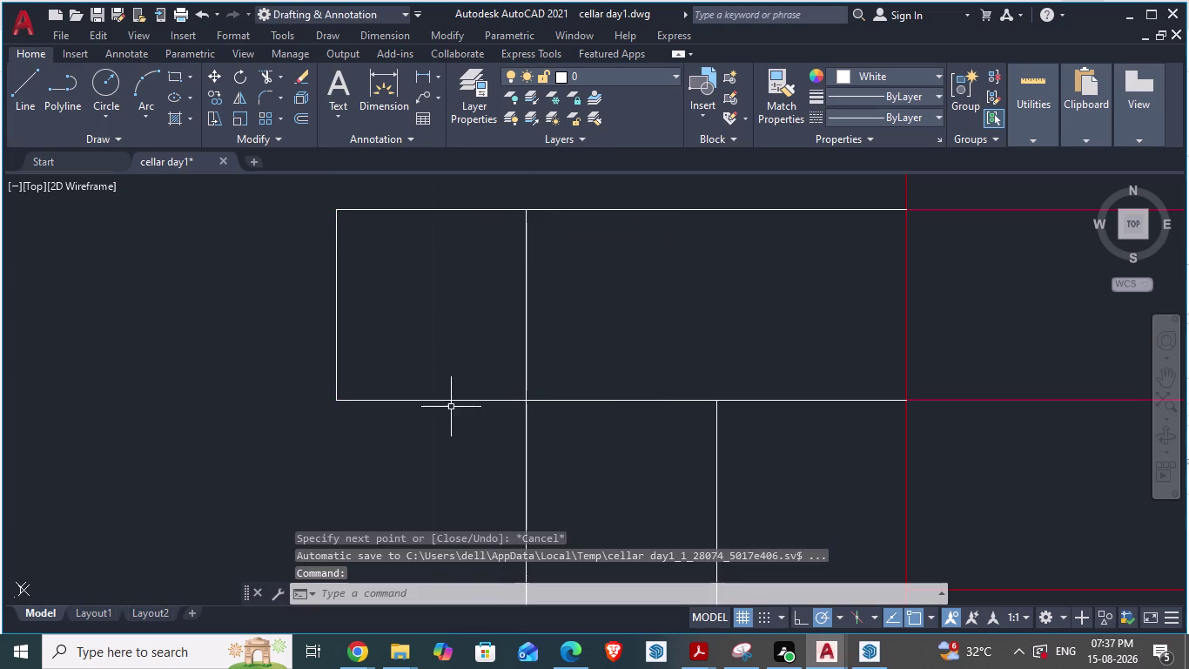
scroll(down, 3)
Draw a new vertical left edge line from the top boundary to the bottom boundary.
click(406, 366)
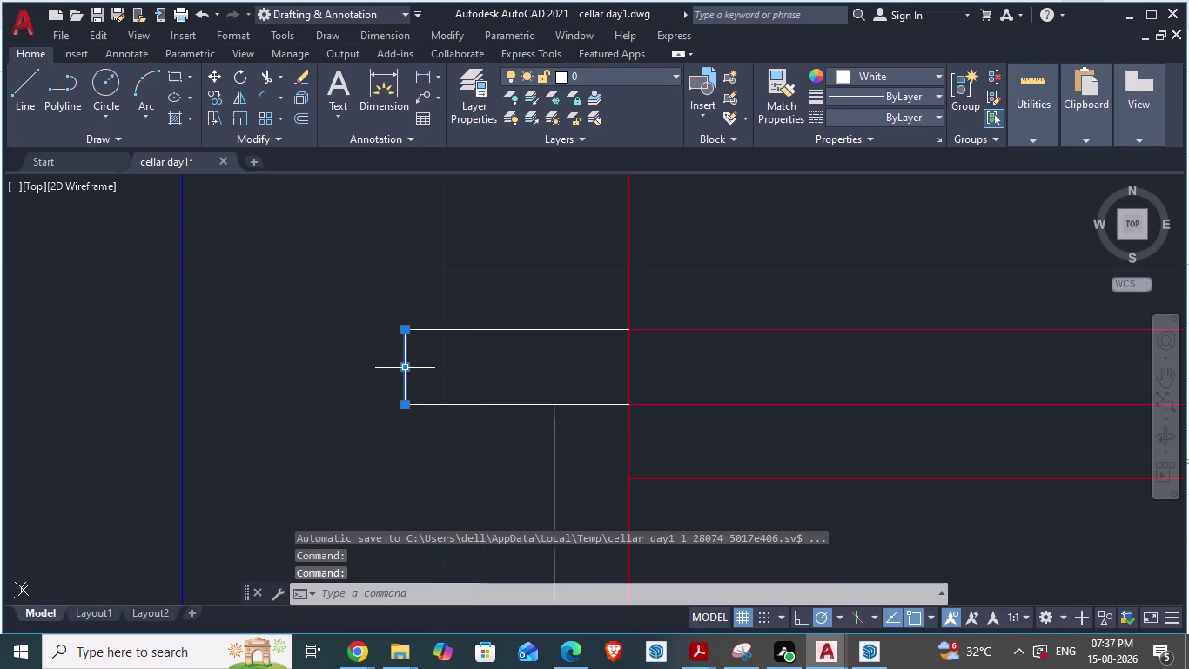
key(alt+Tab)
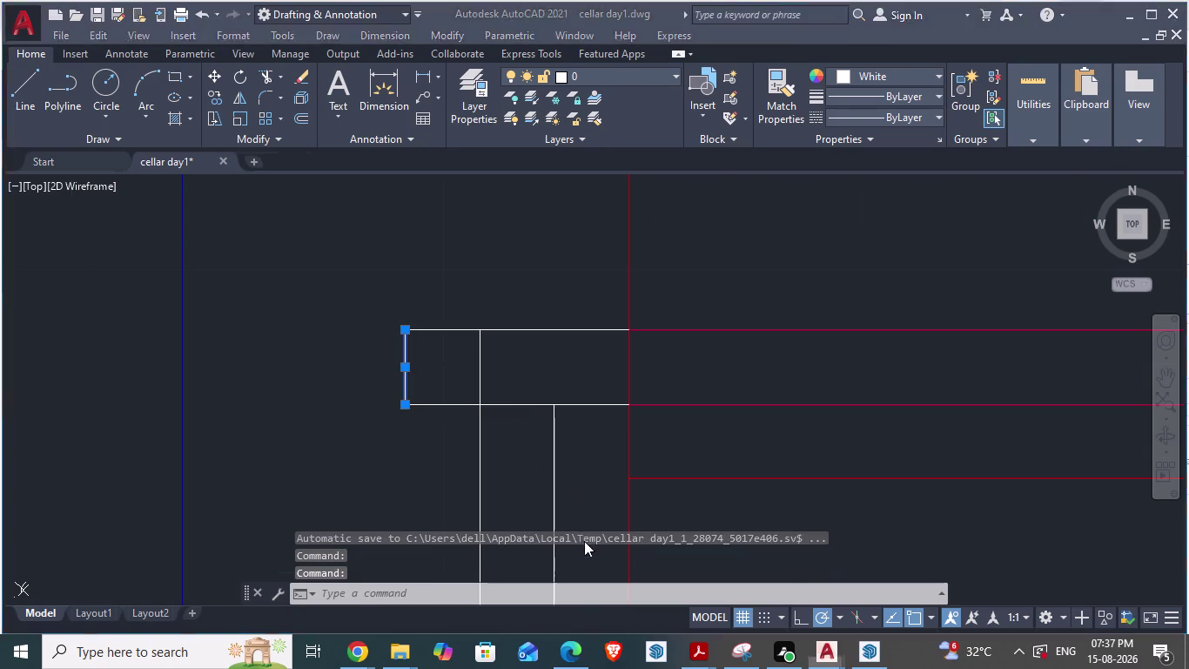
key(alt+Tab)
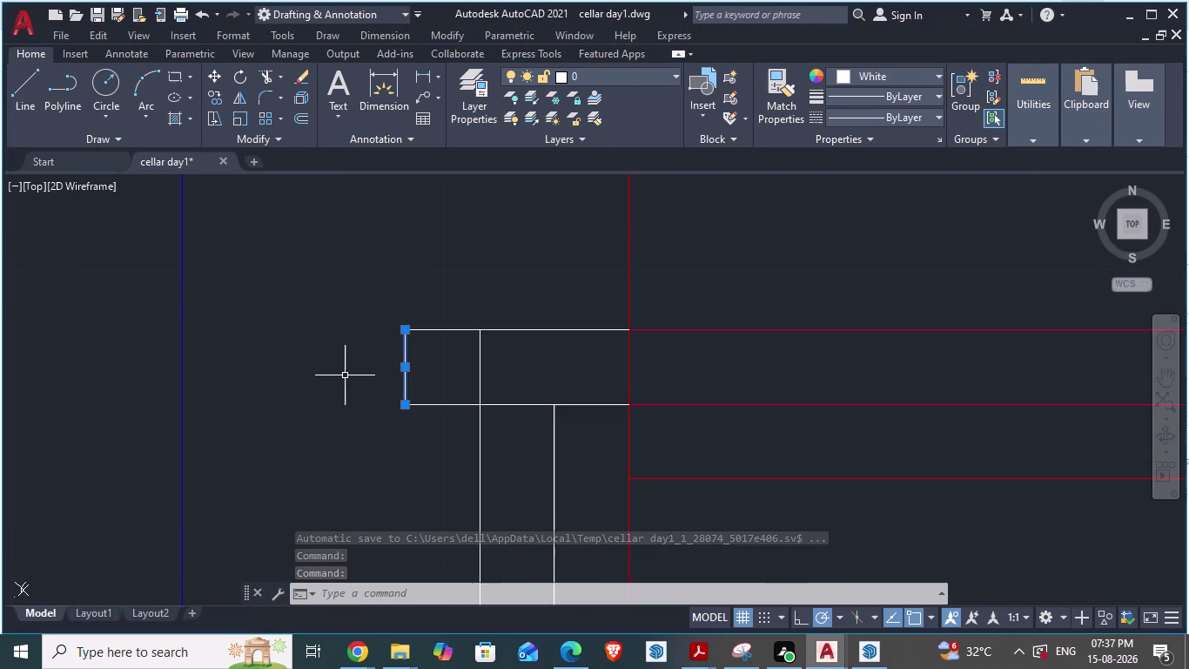
scroll(up, 3)
scroll(up, 3)
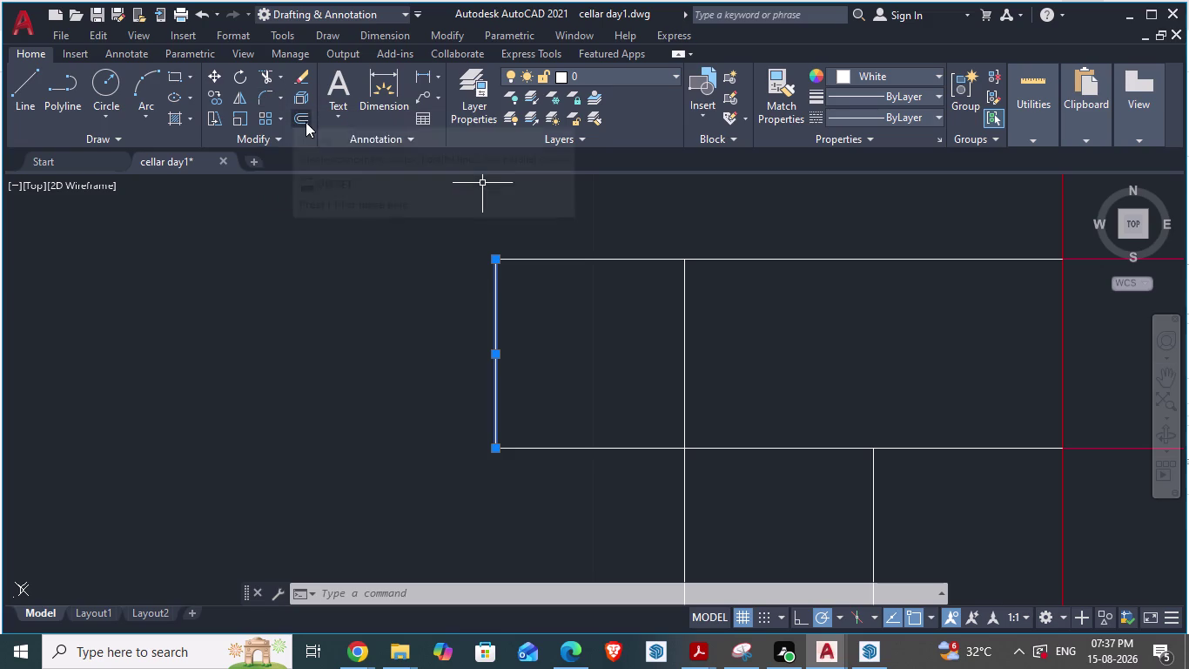
key(Escape)
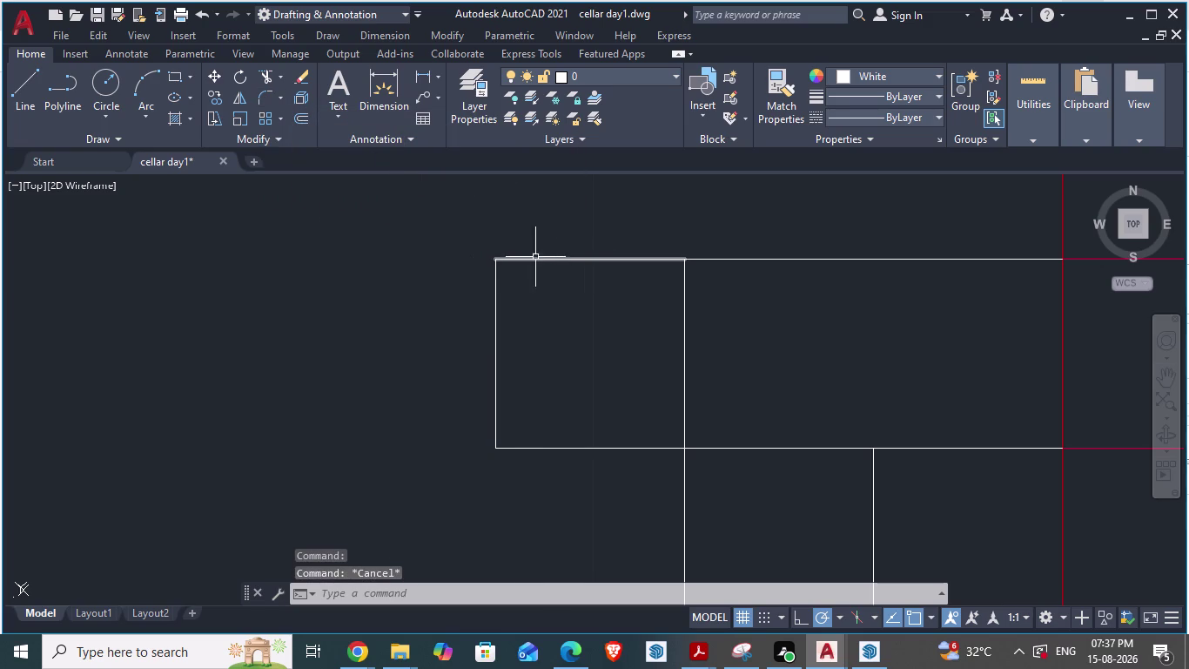
key(l)
key(Return)
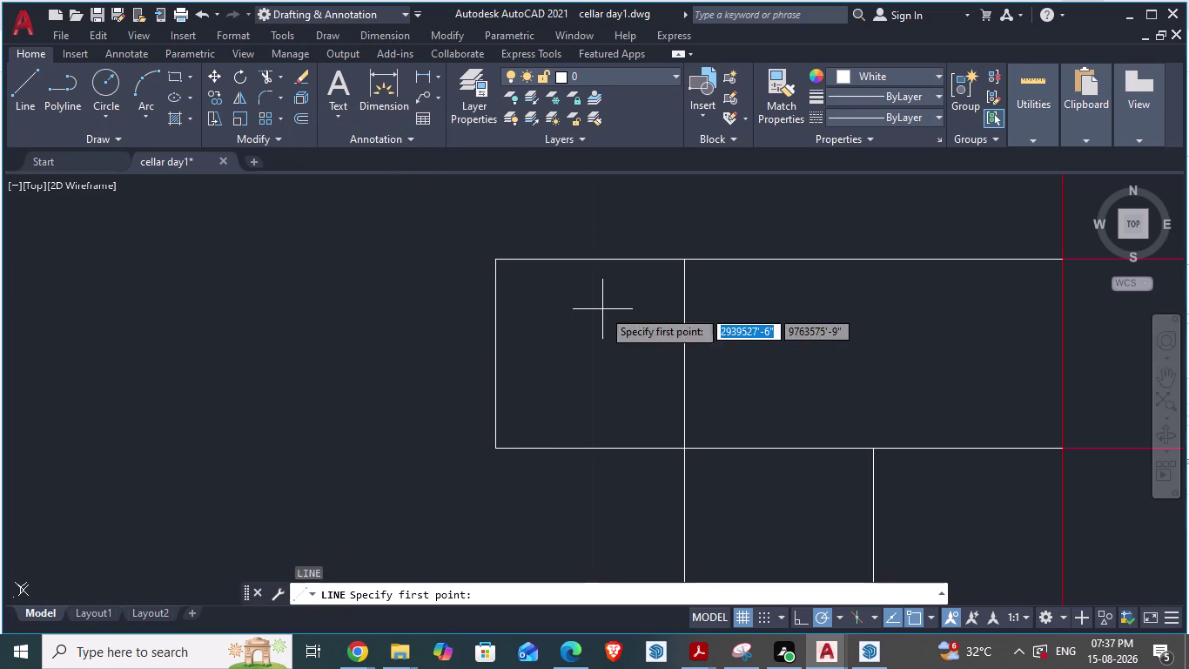
click(593, 255)
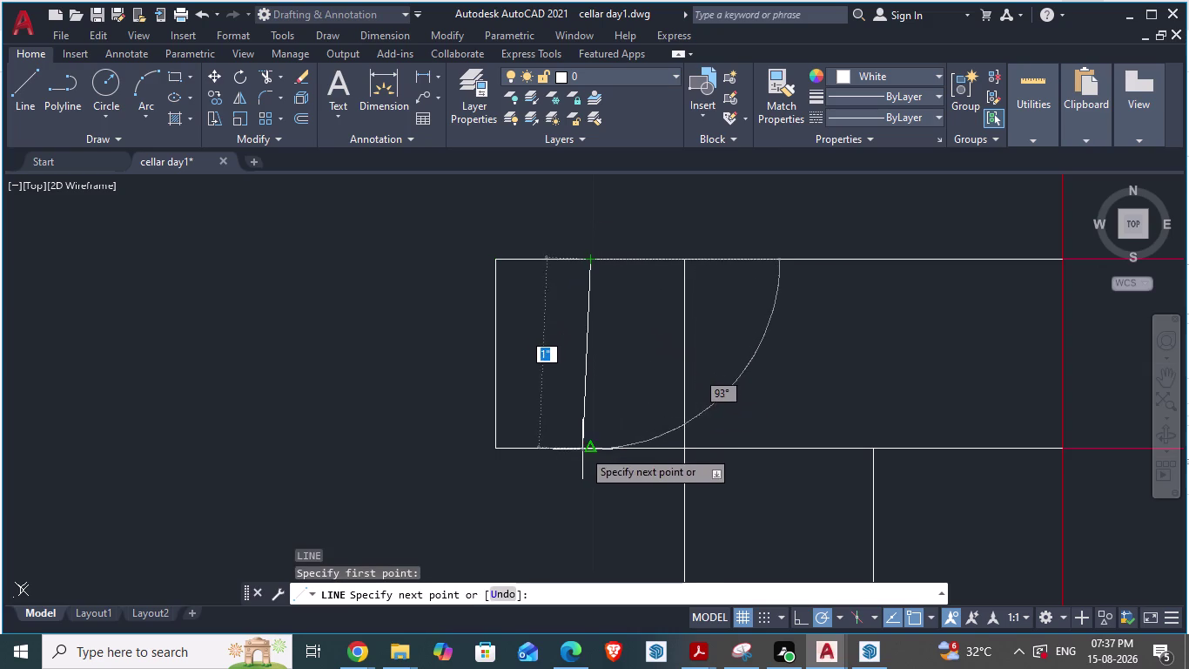
click(585, 449)
key(Escape)
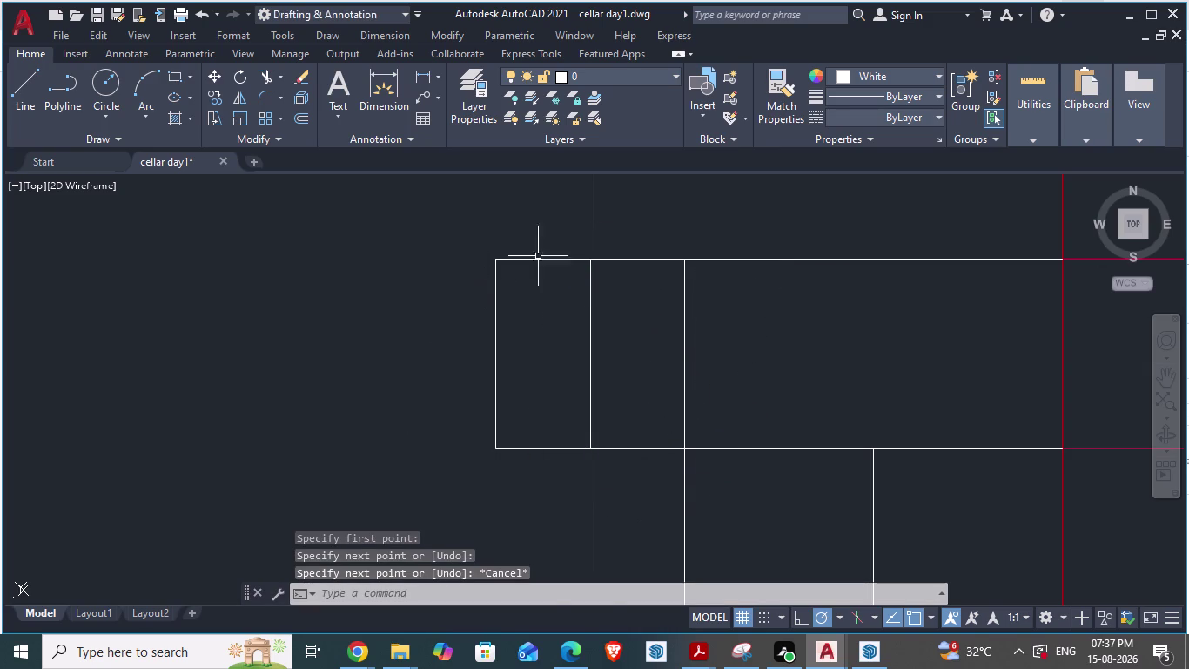
Erase the old left edge of the stair outline.
click(551, 215)
click(472, 490)
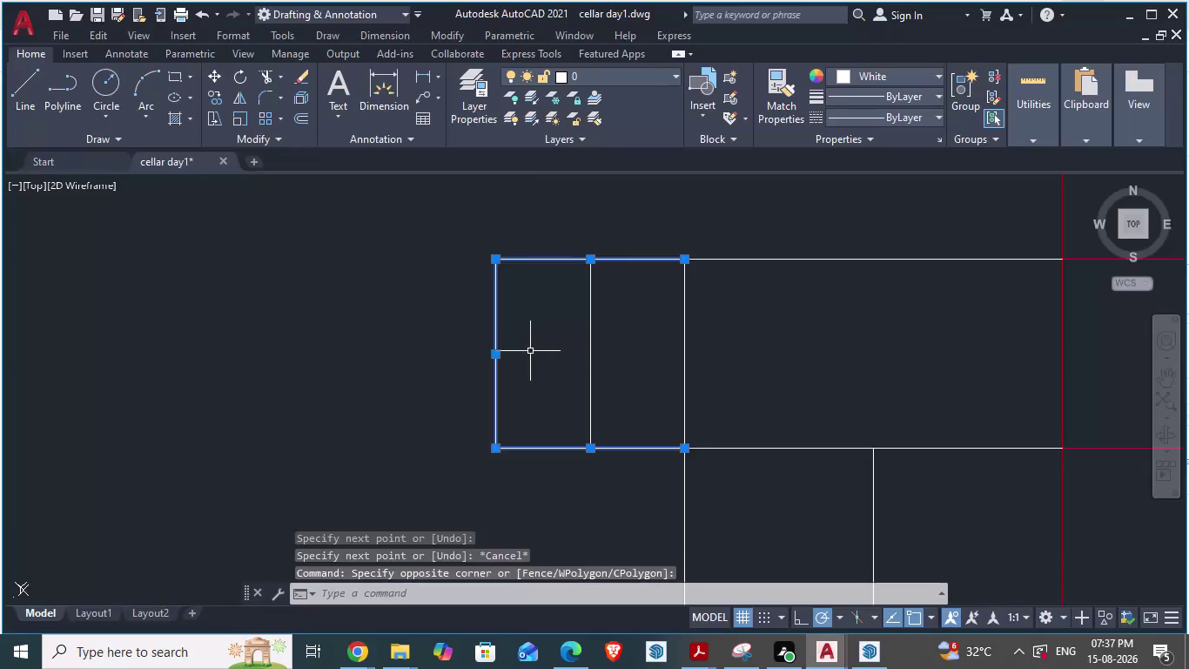
key(Escape)
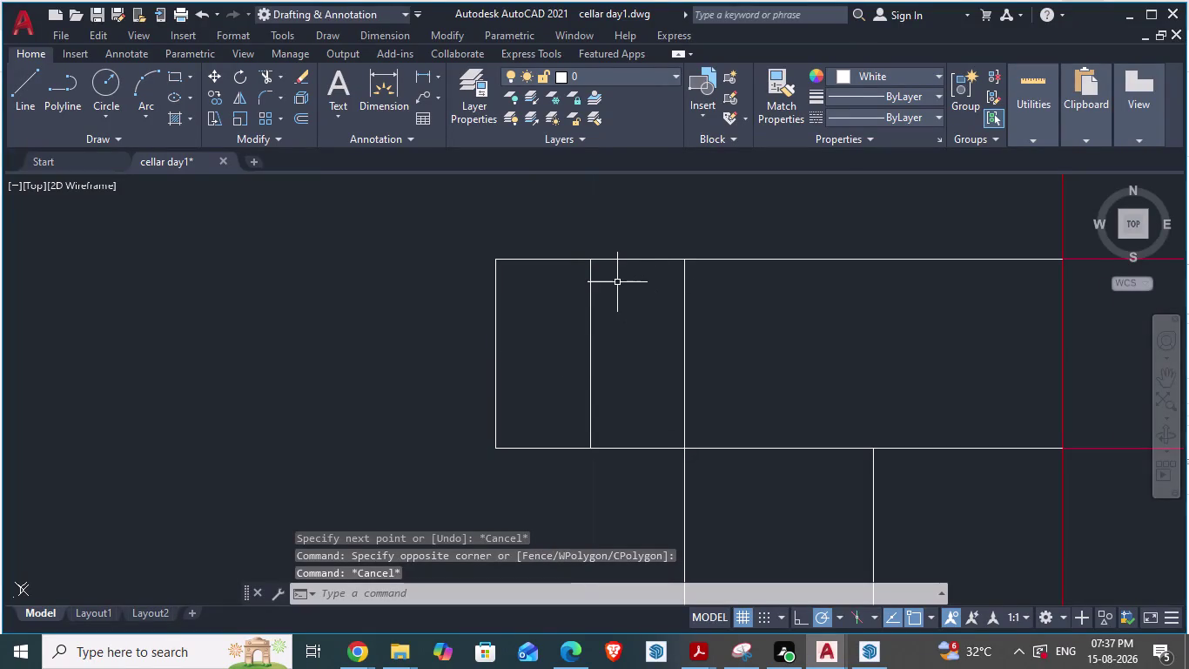
click(495, 324)
key(Delete)
click(512, 259)
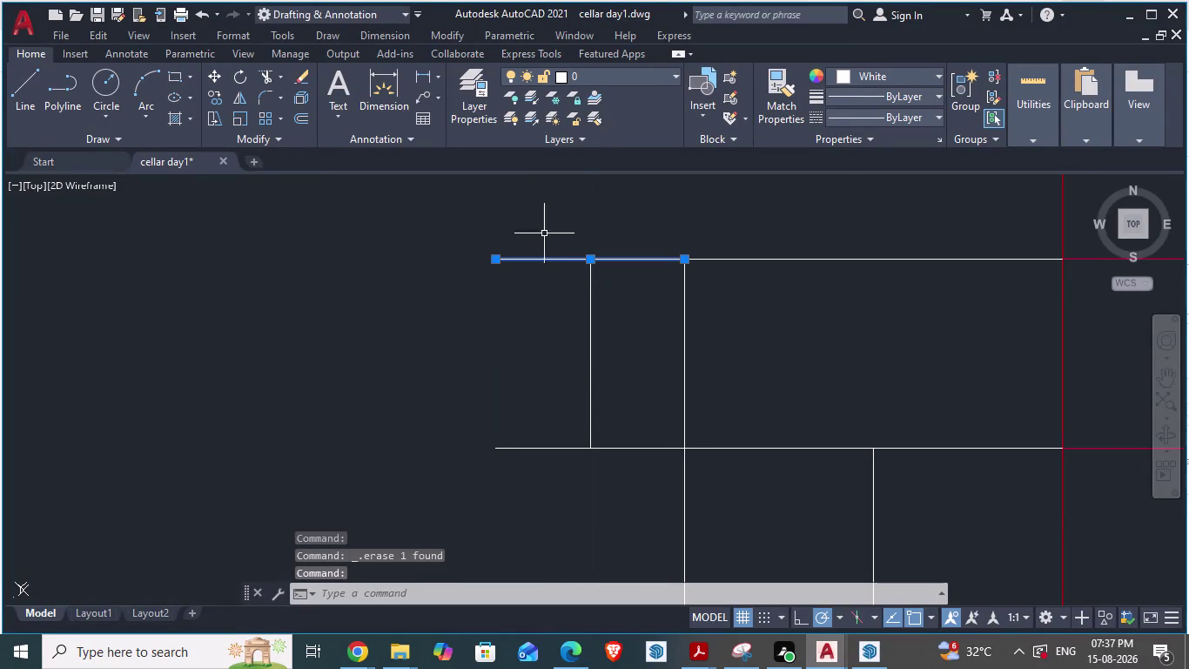
key(Escape)
Fence-trim the top and bottom overhangs, then bring up the ARCH PLANS drawing.
text(tr)
key(Return)
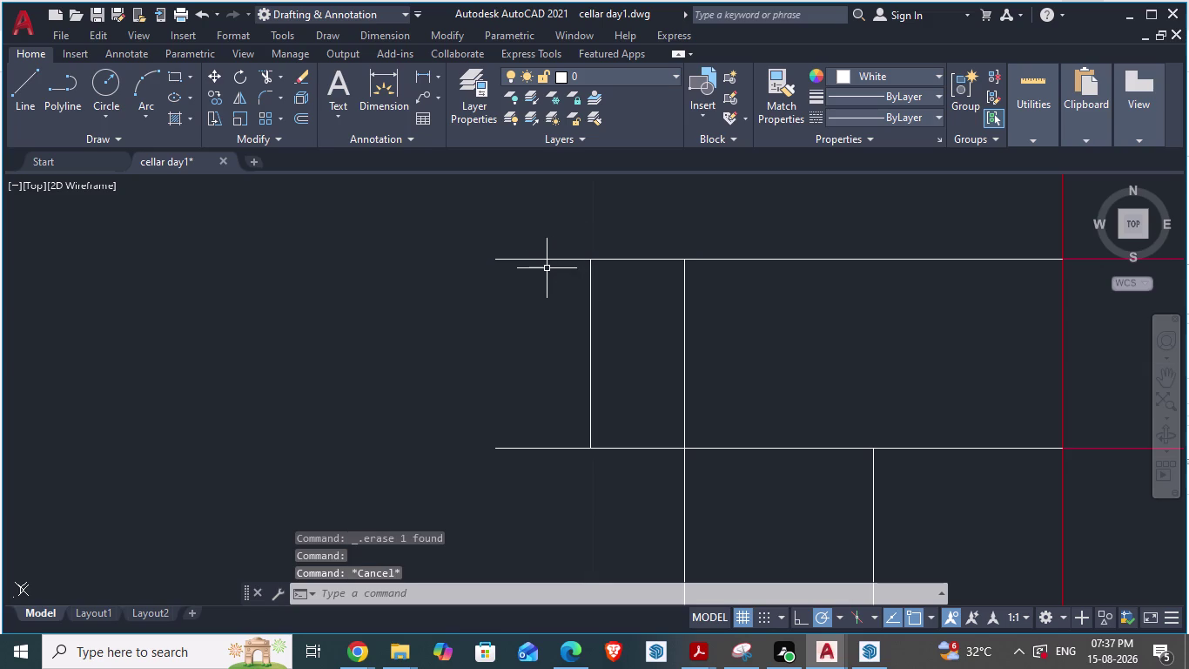
click(536, 258)
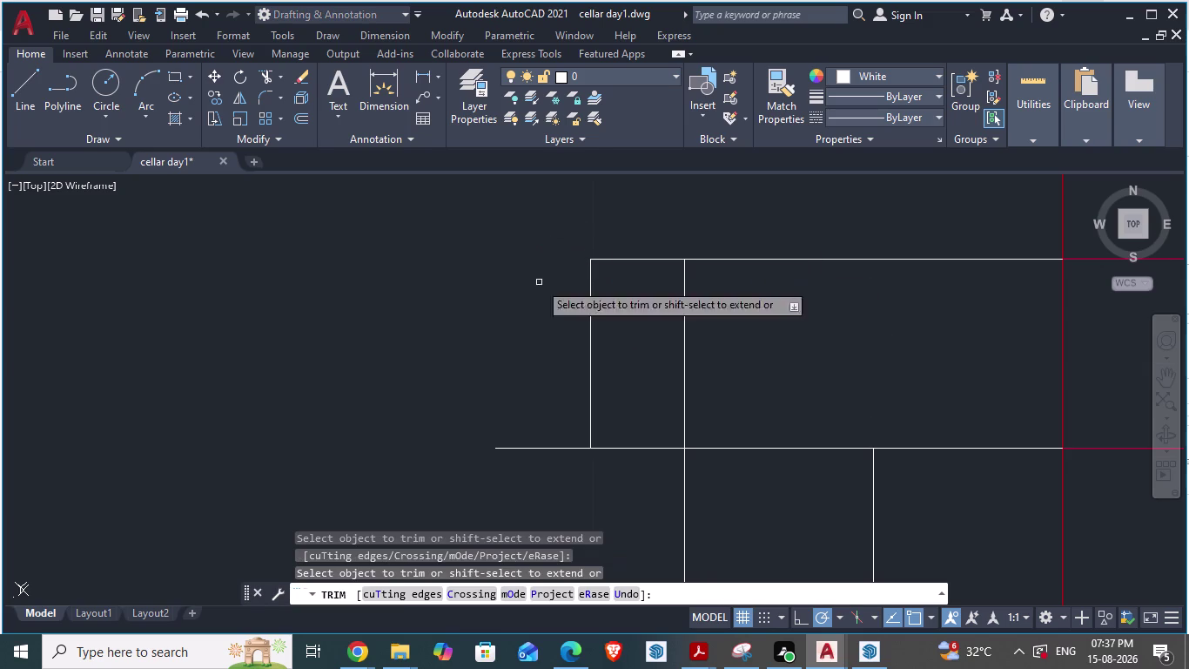
click(544, 453)
click(543, 446)
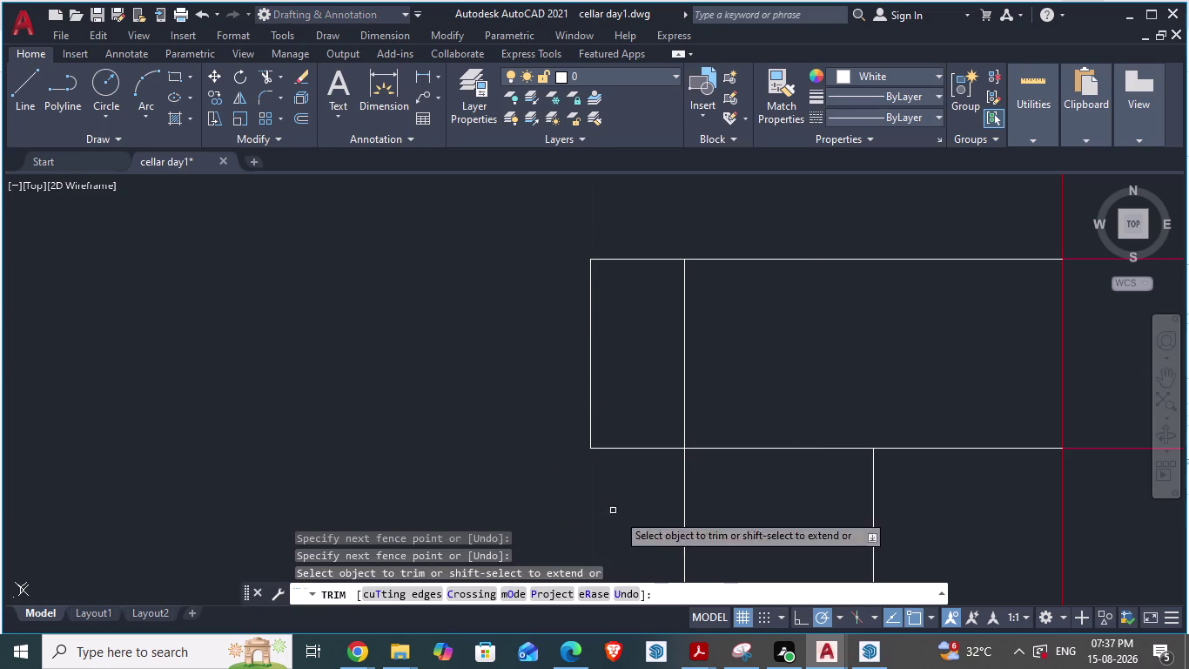
scroll(up, 3)
key(Escape)
scroll(down, 3)
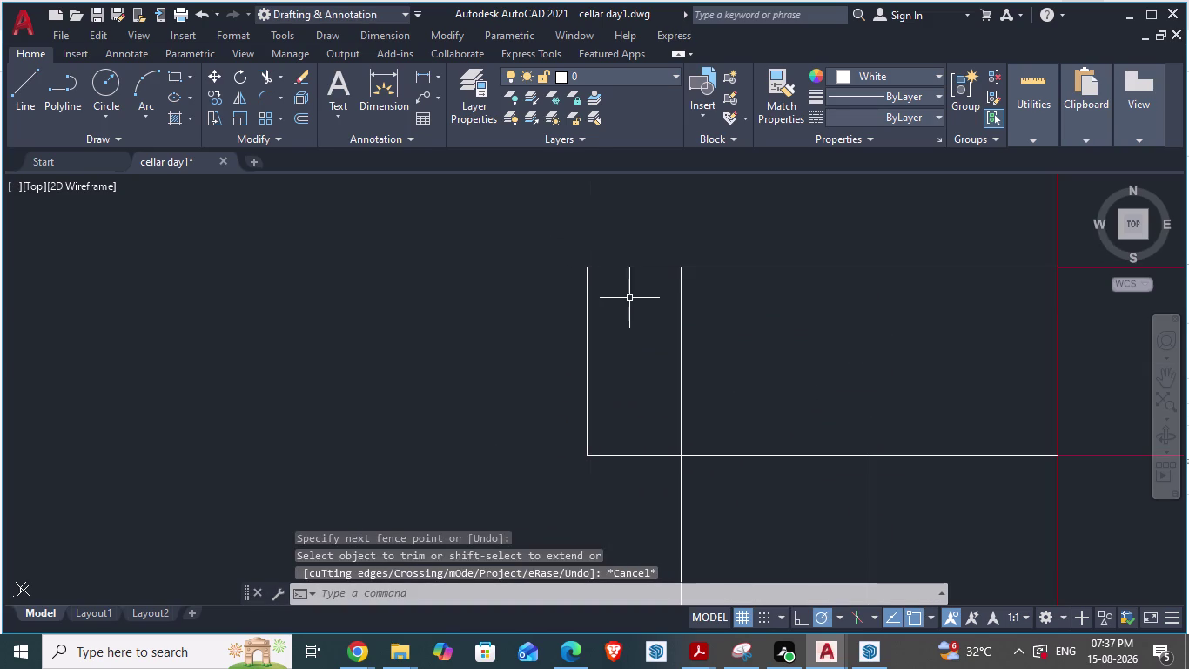
scroll(up, 3)
scroll(down, 3)
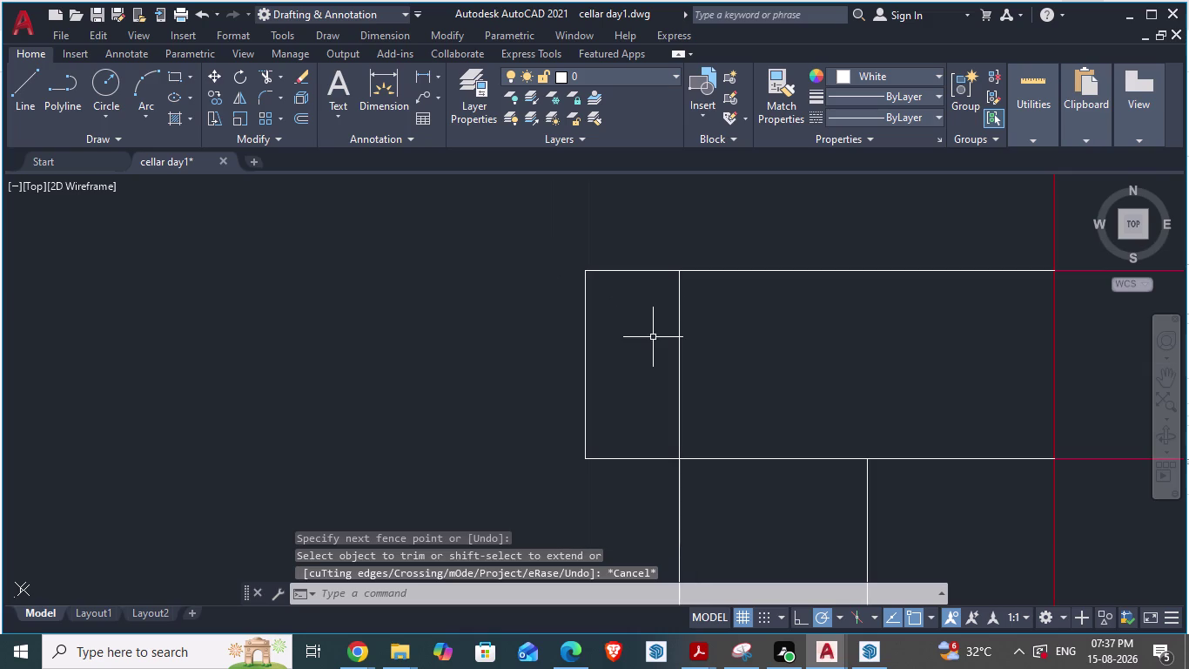
key(alt+Tab)
key(alt+Tab)
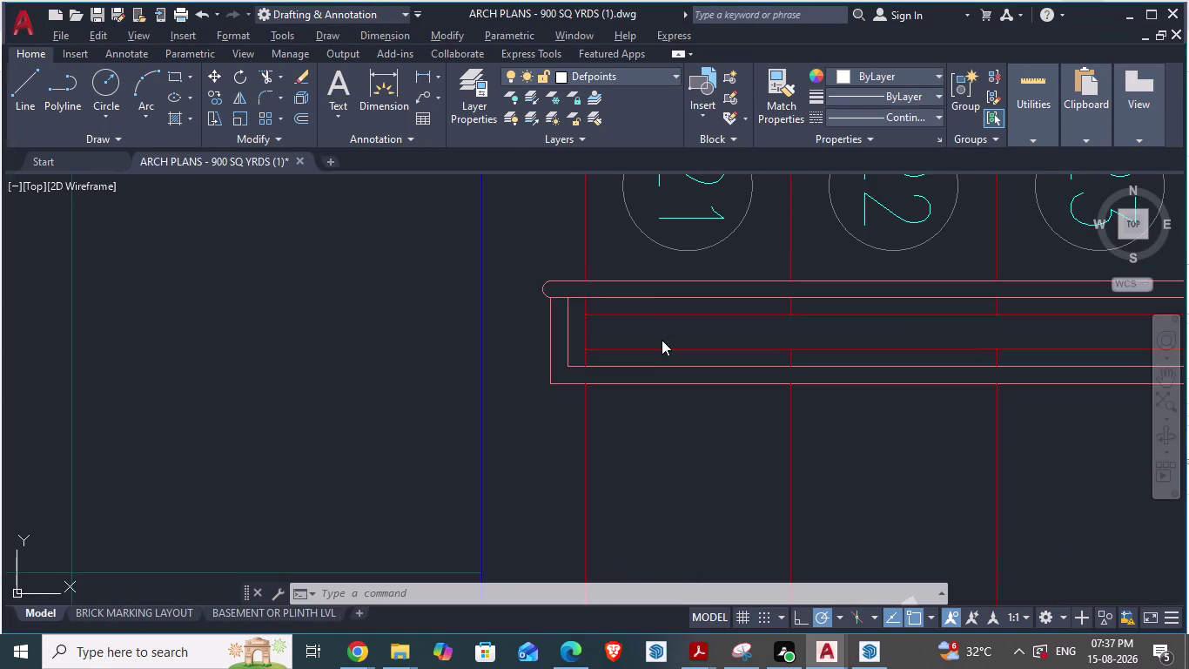
Start an aligned dimension on an ARCH PLANS step line, cancel it, and return to cellar day1.
scroll(down, 3)
scroll(down, 3)
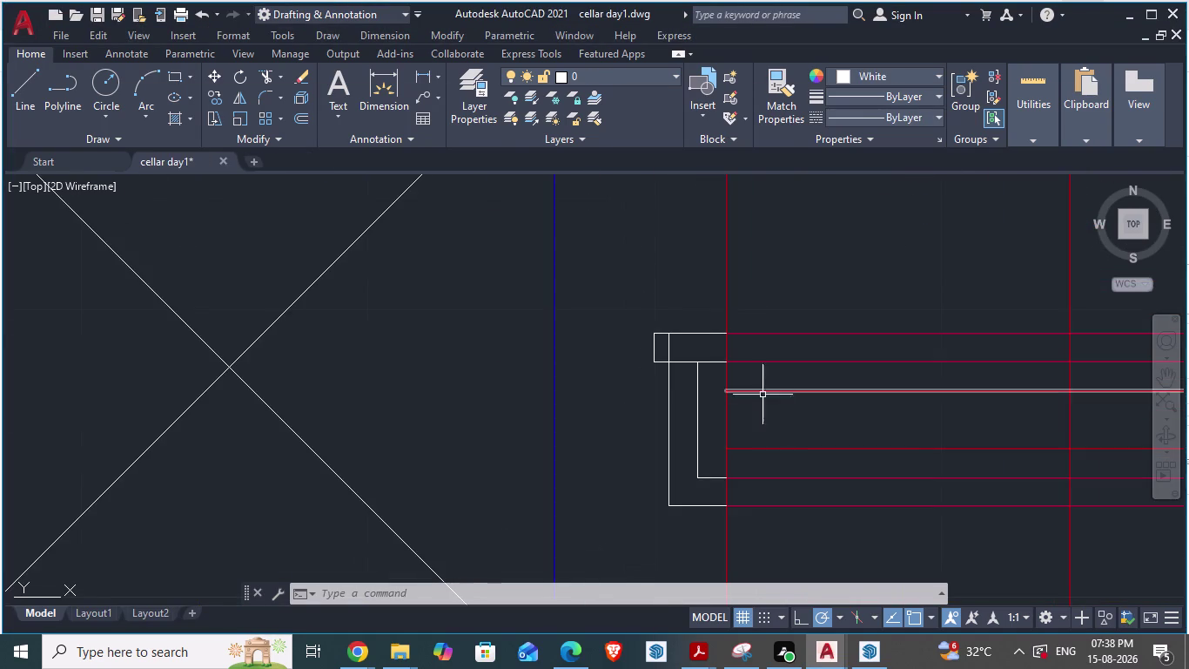
key(alt+Tab)
scroll(up, 3)
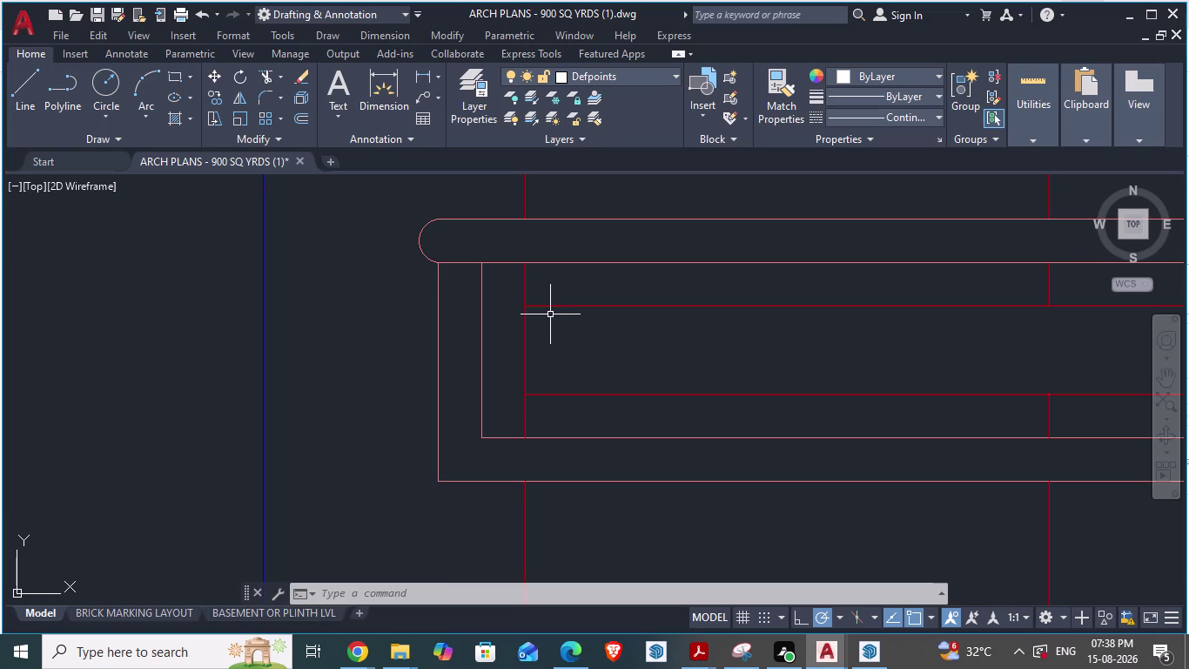
text(da)
key(Return)
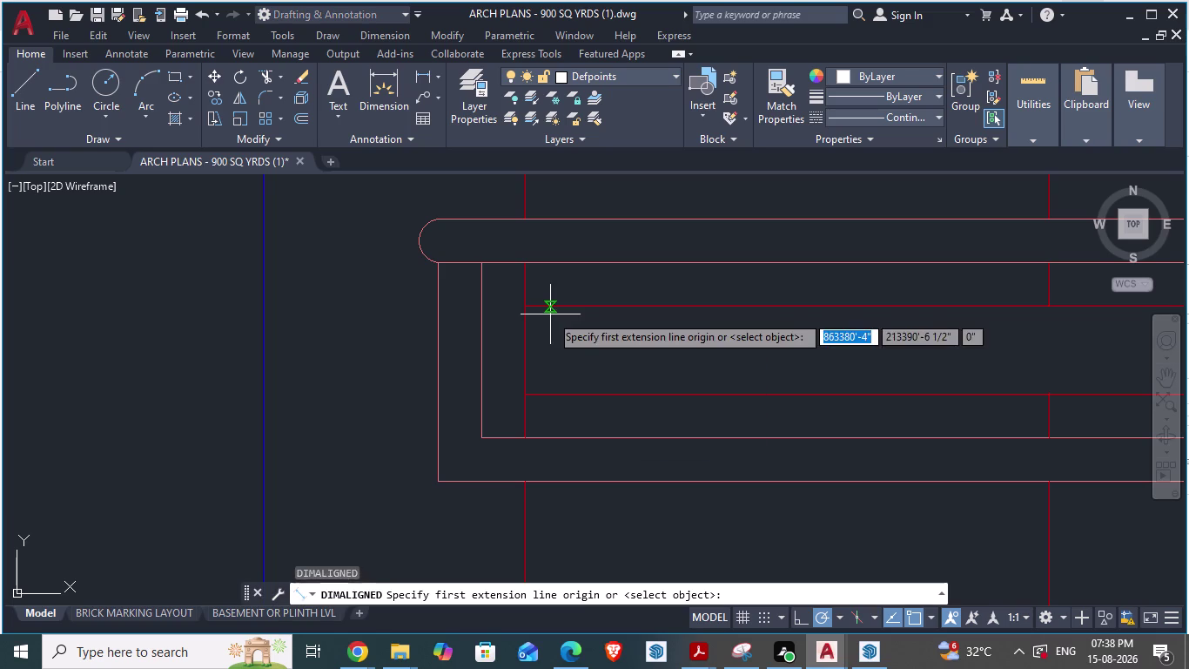
click(440, 264)
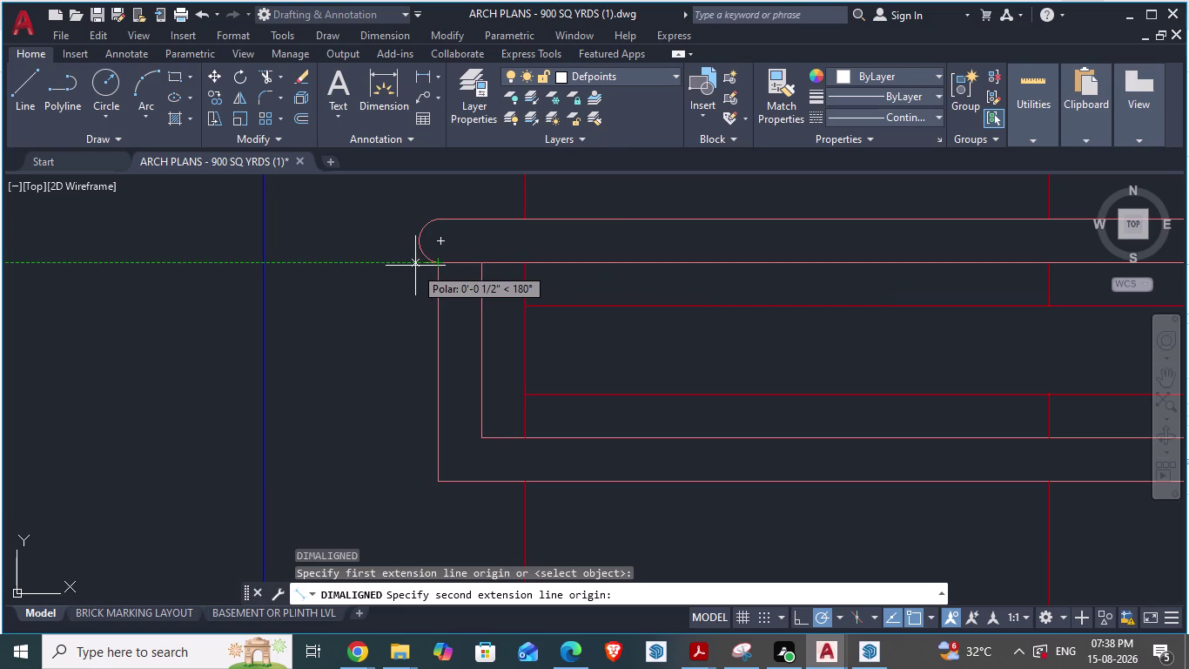
key(Escape)
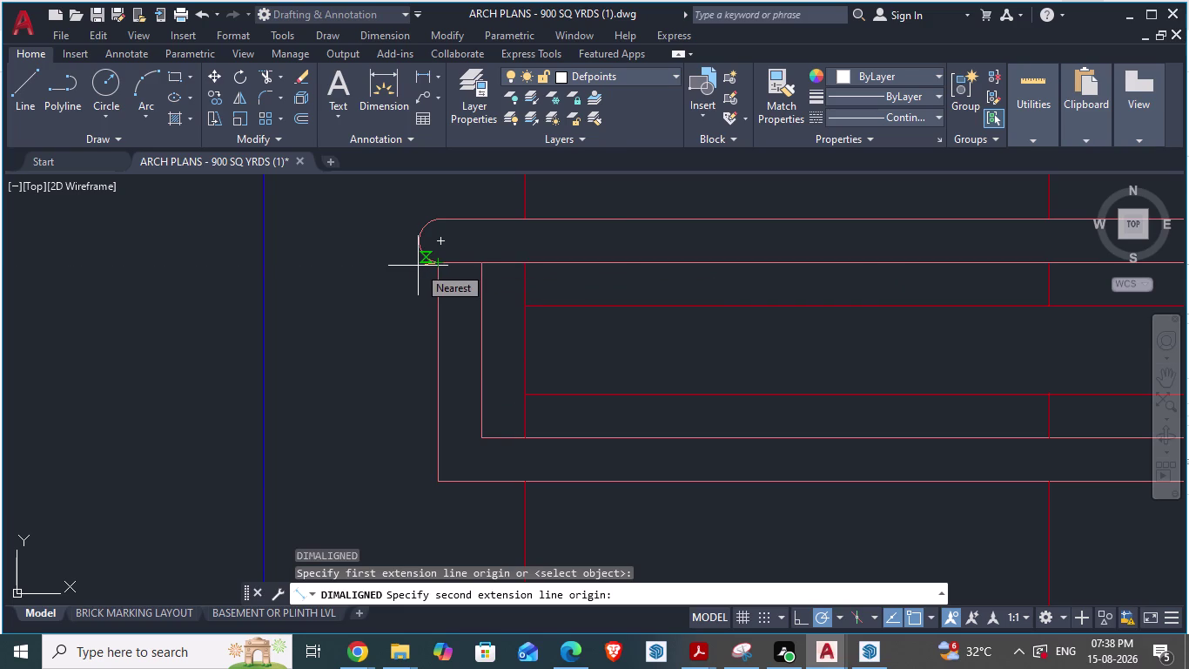
key(alt+Tab)
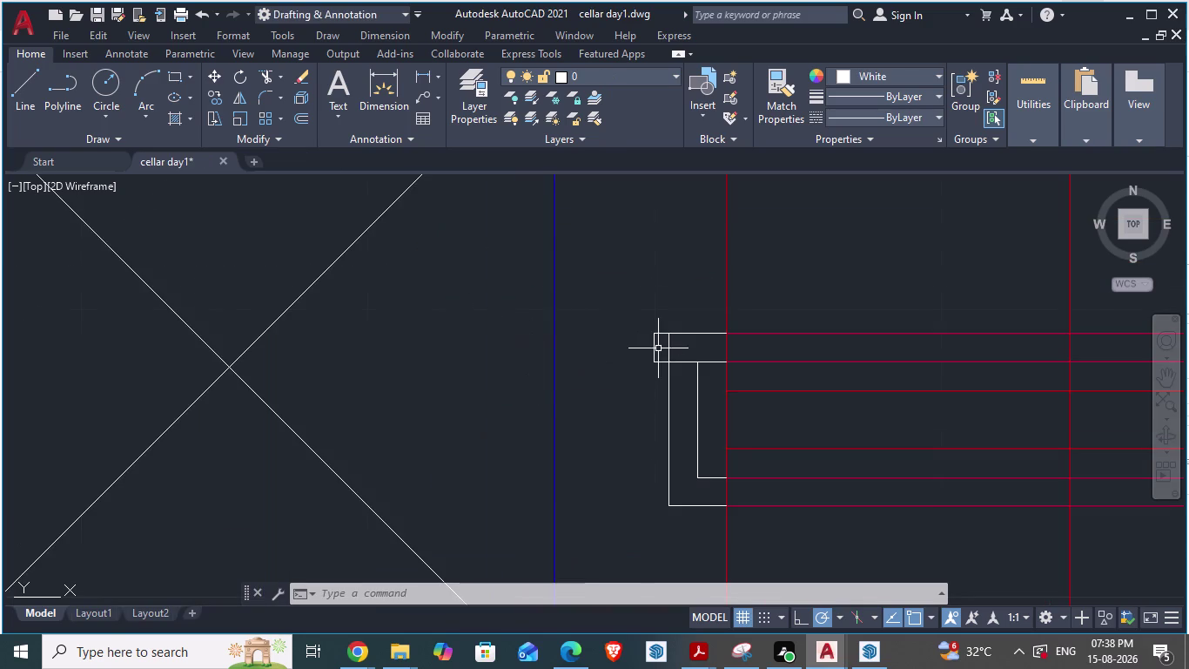
scroll(up, 3)
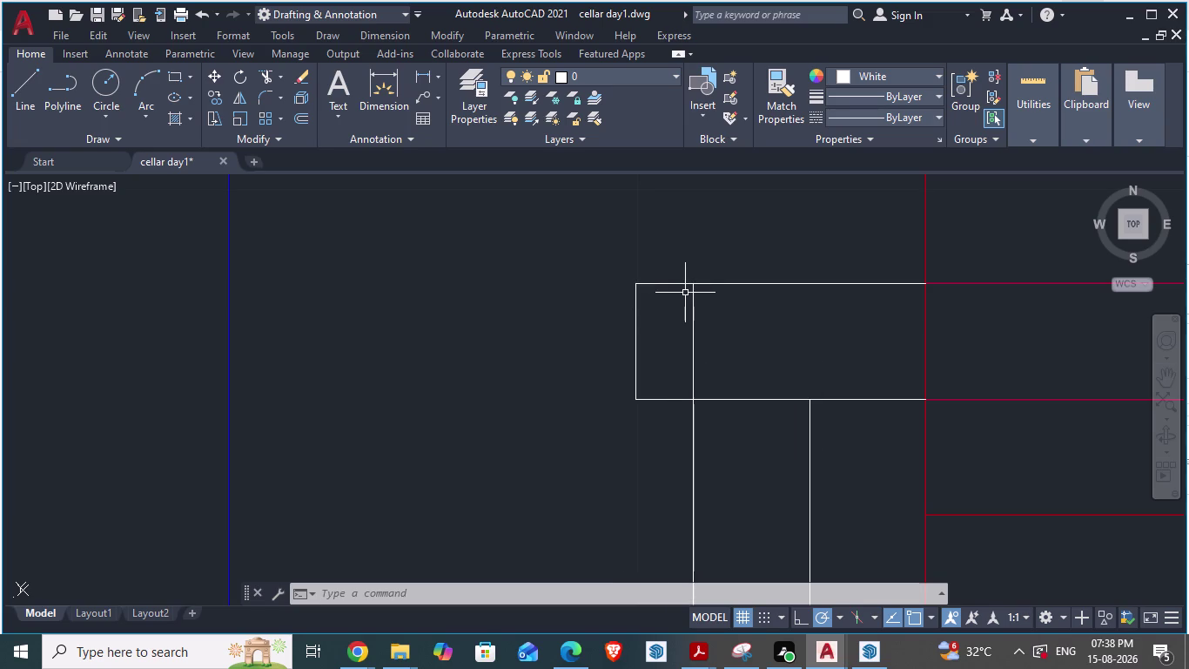
Offset the vertical step line by 0.5" and save the drawing.
key(o)
key(Return)
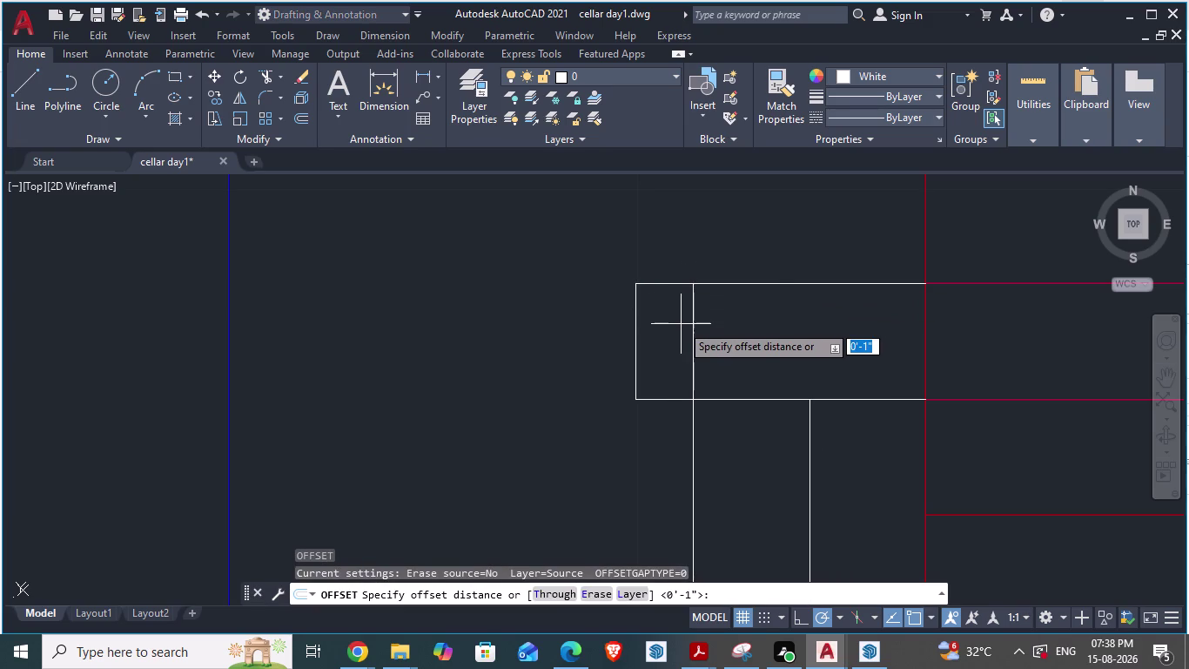
text(0.5)
key(shift+quotedbl)
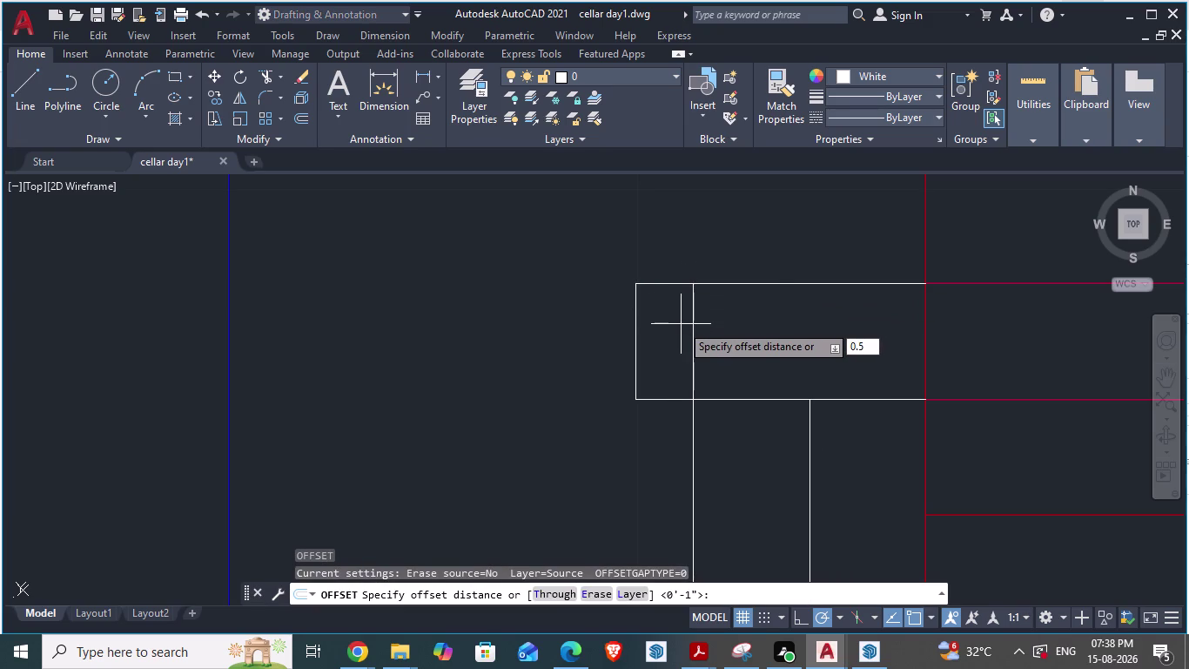
key(Return)
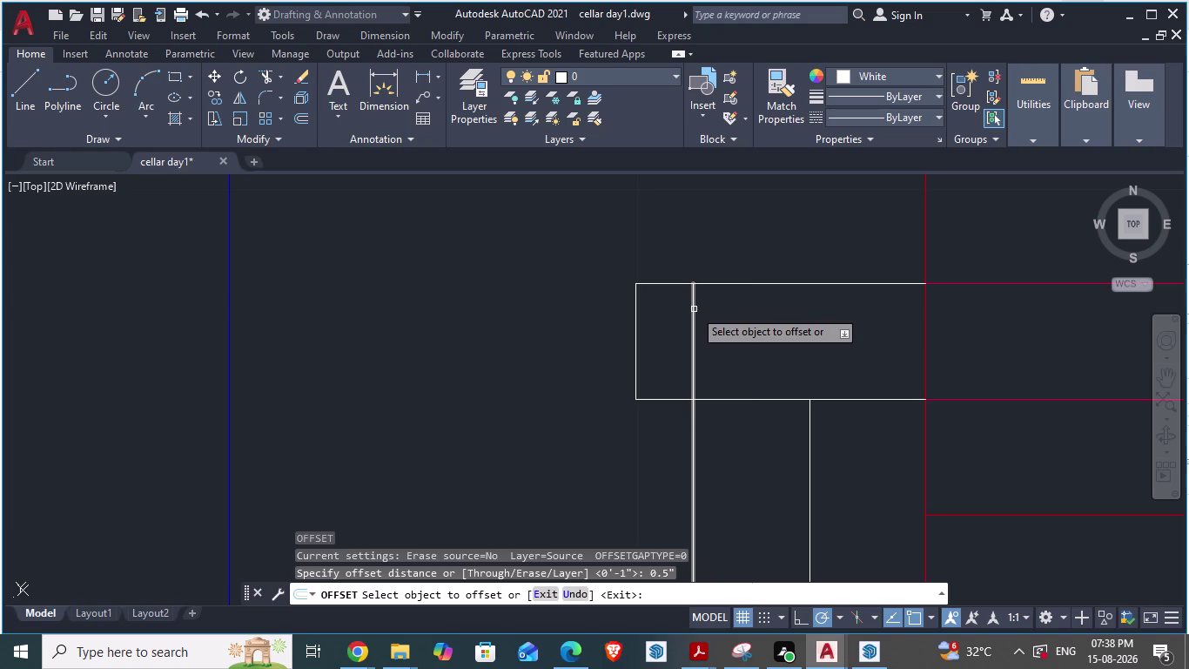
click(694, 309)
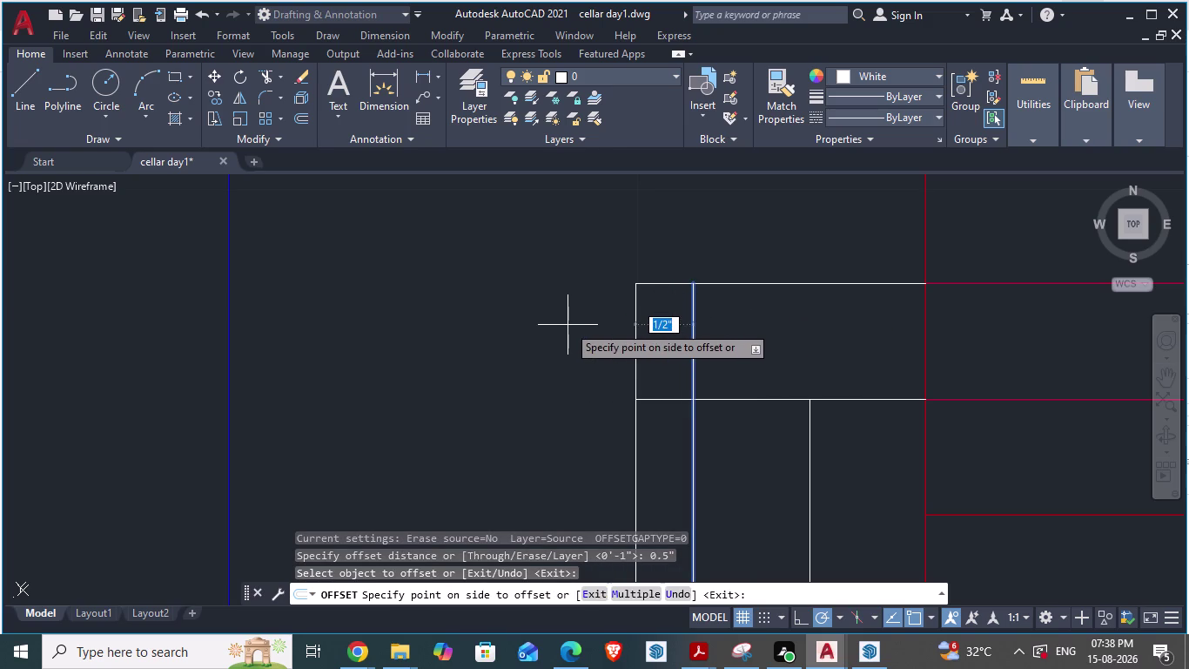
key(Escape)
scroll(down, 3)
scroll(up, 3)
scroll(up, 3)
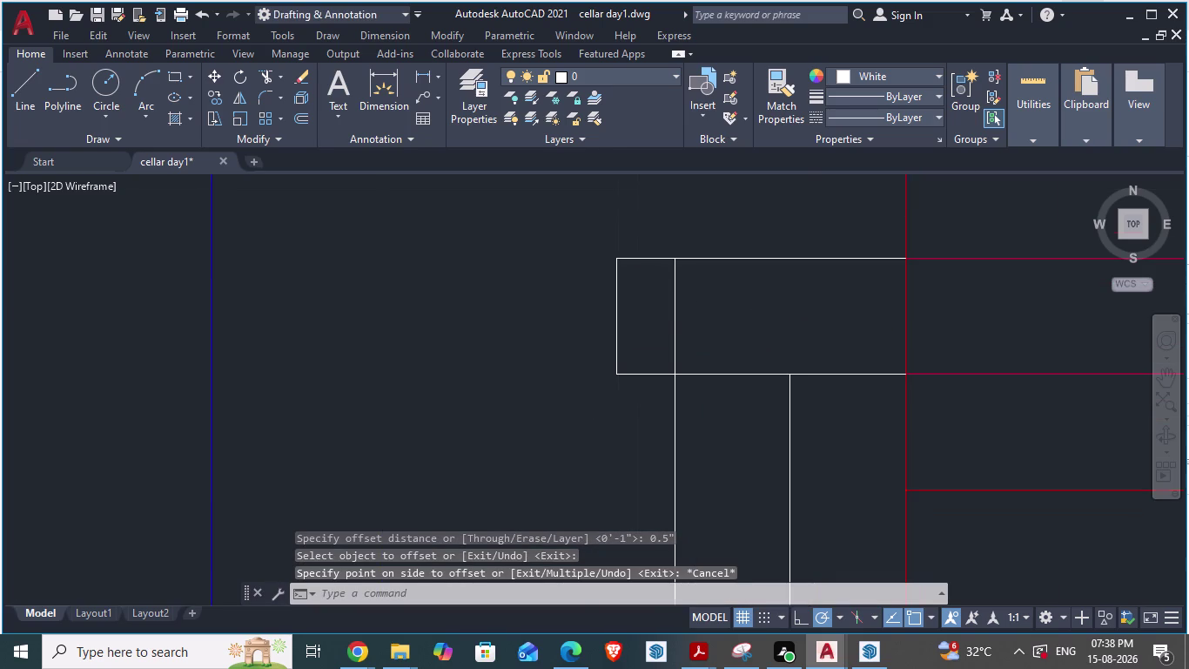
scroll(up, 3)
scroll(down, 3)
key(ctrl+s)
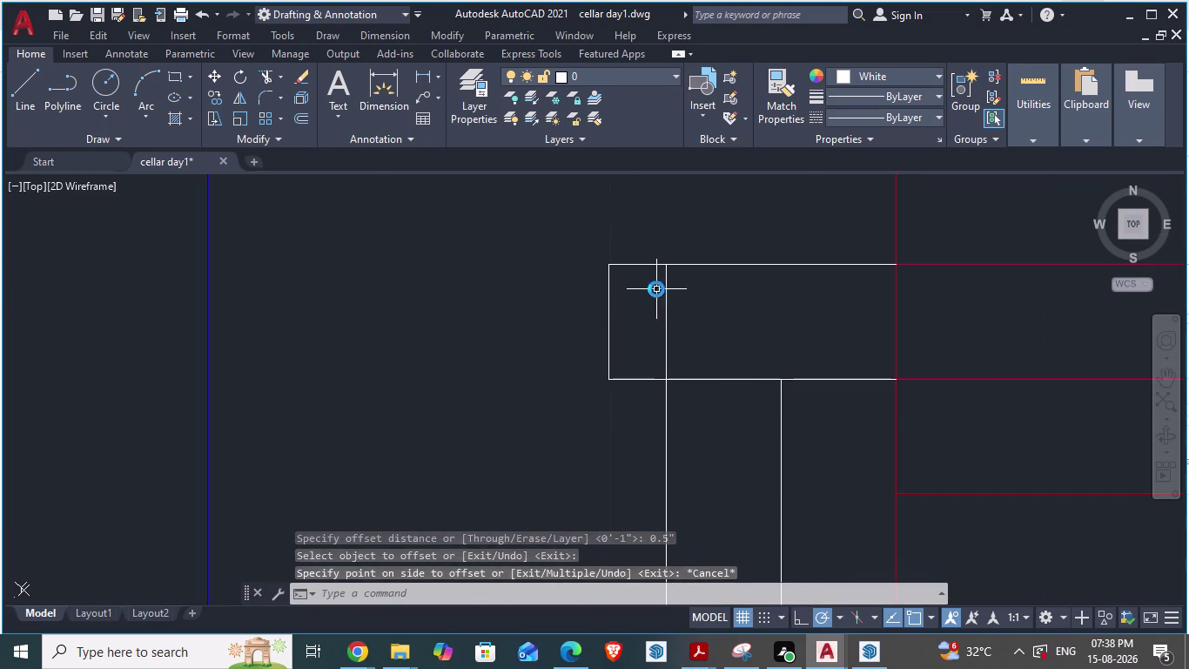
scroll(up, 3)
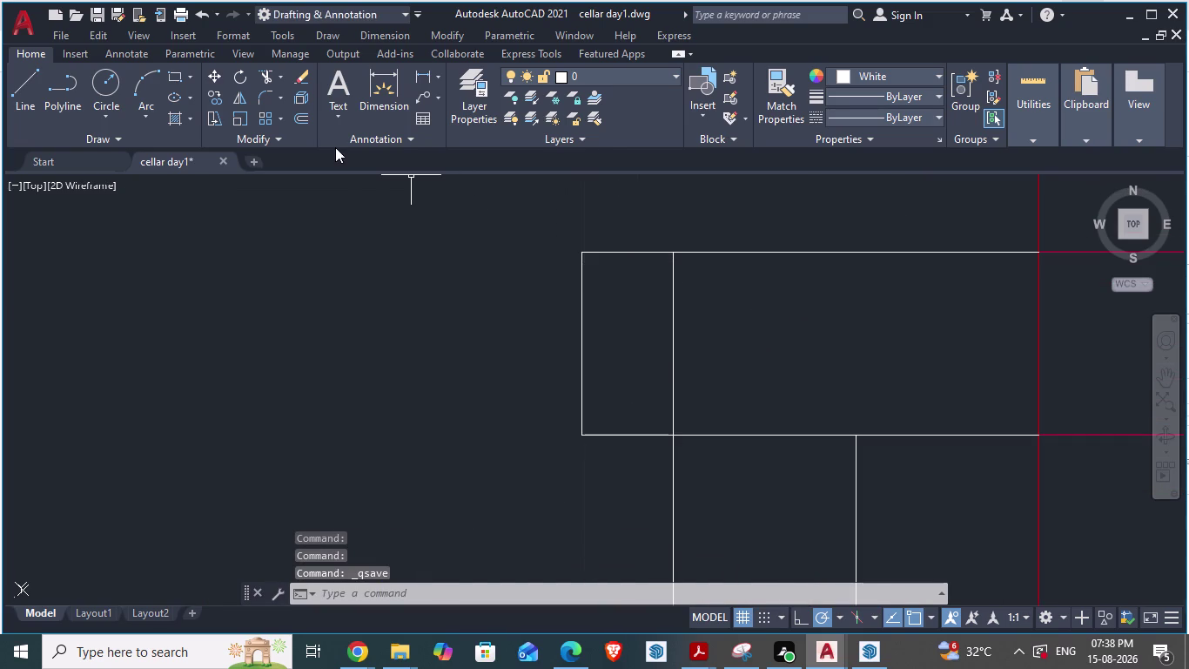
Fillet the small box's left edge to its top line, select its lines, and save.
click(279, 97)
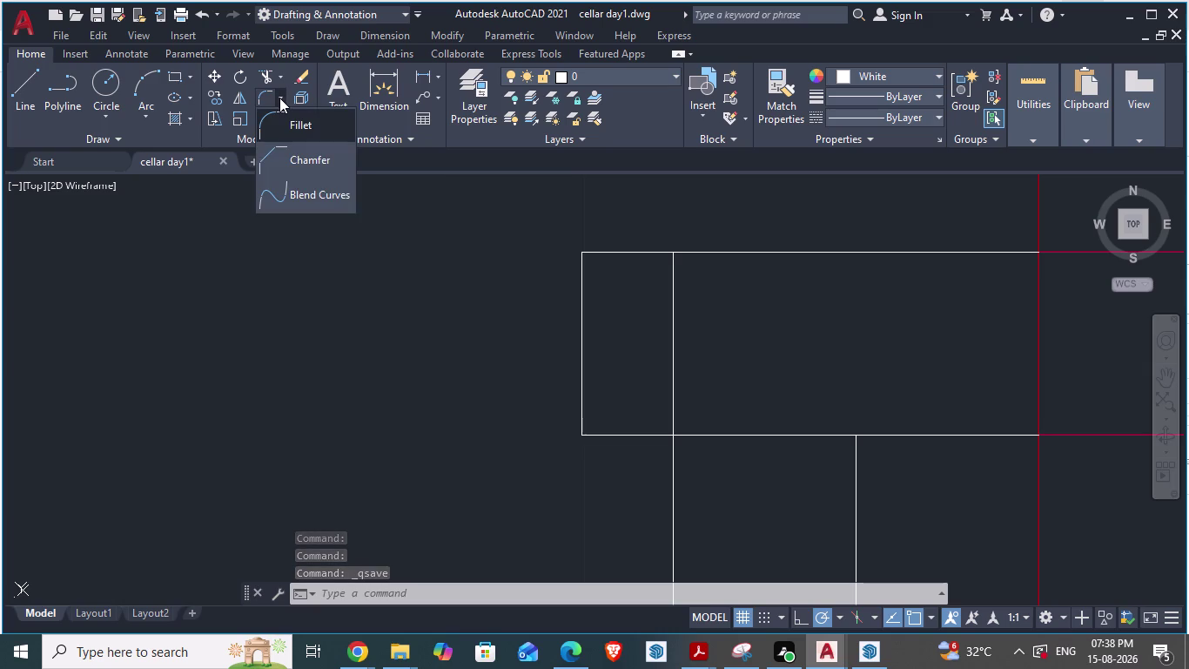
click(298, 122)
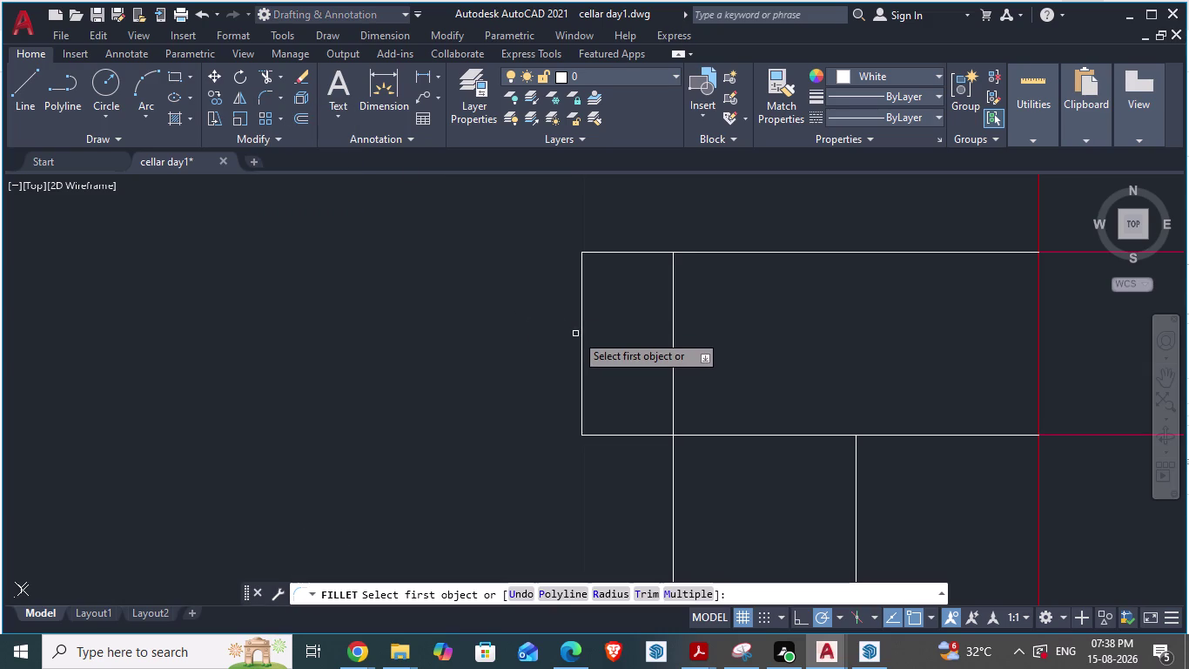
click(583, 333)
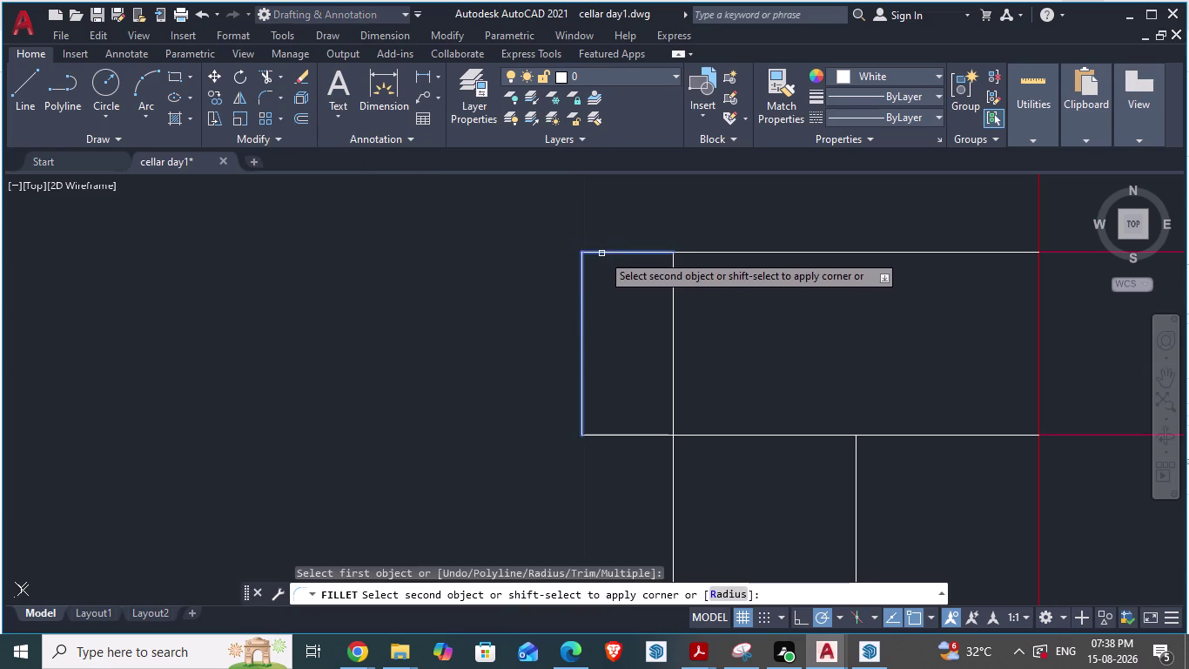
click(602, 253)
click(608, 435)
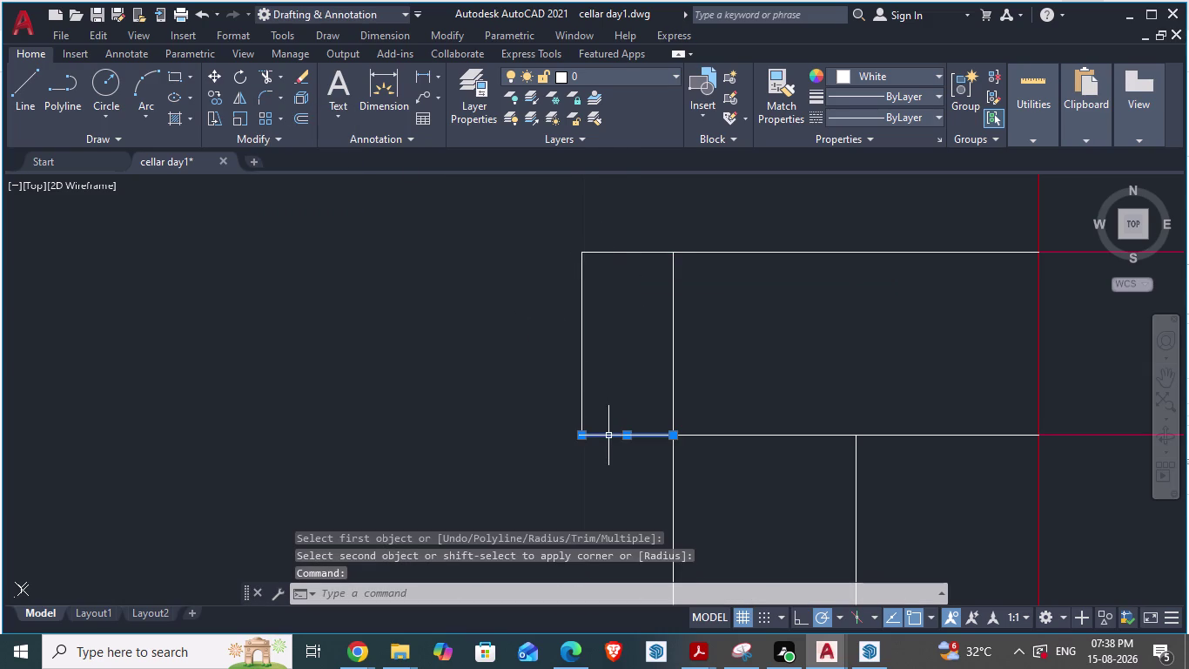
click(580, 368)
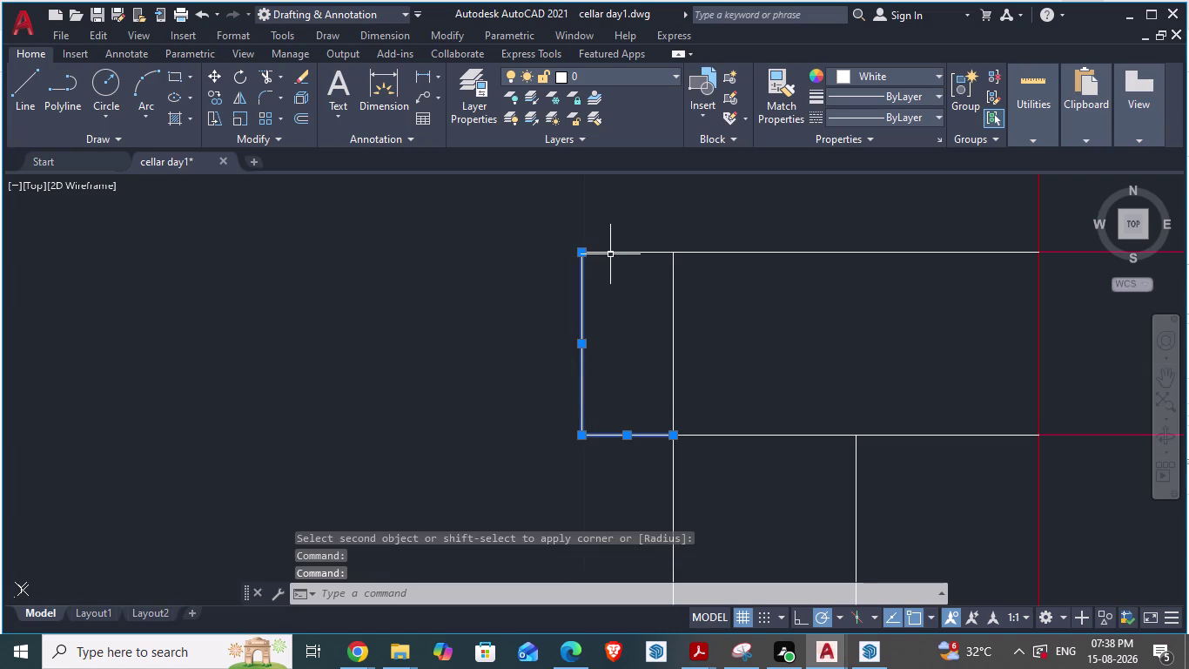
click(610, 254)
key(ctrl+s)
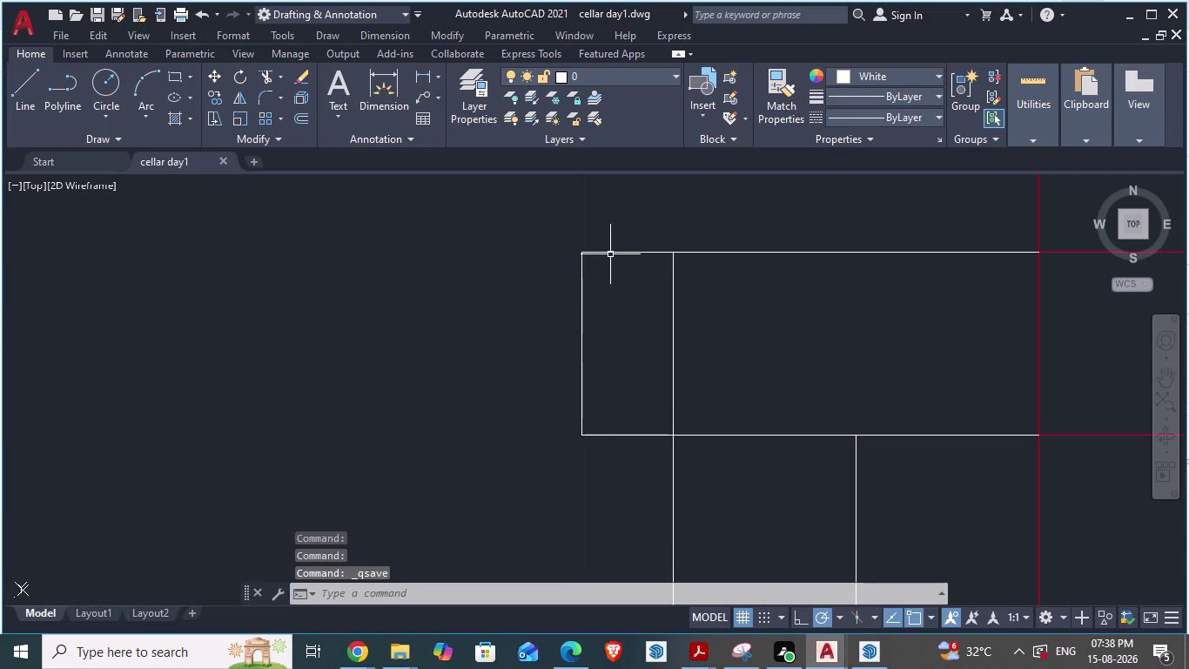
Attempt the left-edge-to-top-line fillet again, then cancel it.
click(629, 222)
click(549, 464)
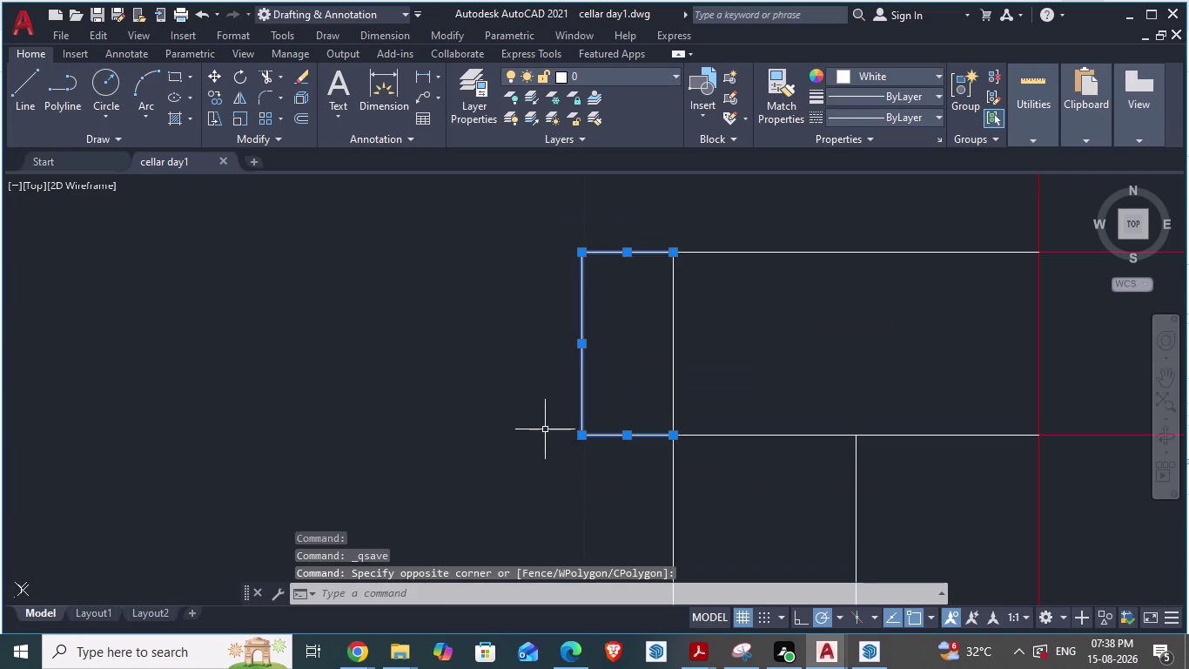
click(264, 97)
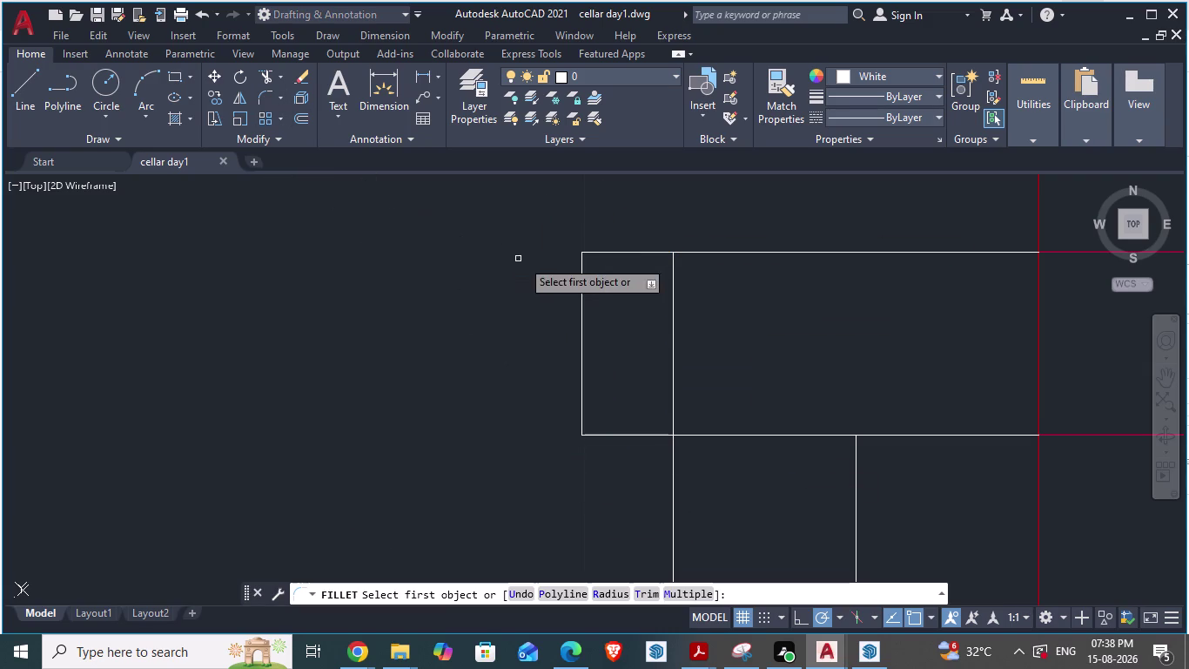
click(582, 286)
click(585, 251)
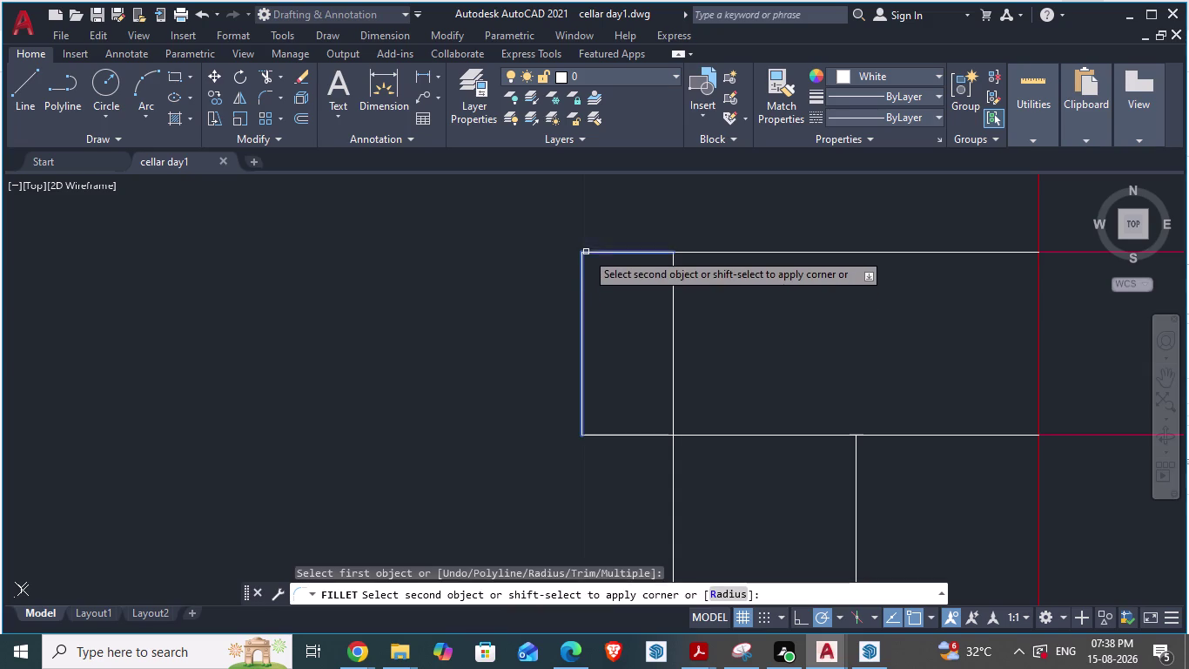
key(Escape)
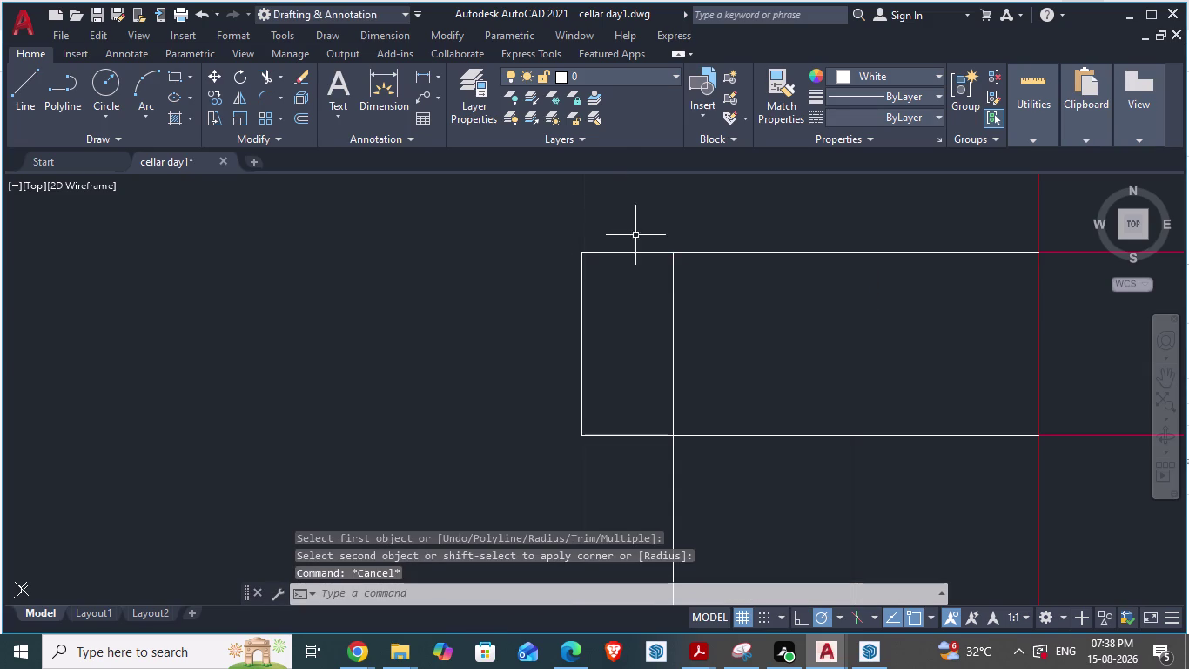
Window-select the small box's three lines and JOIN them into one polyline.
click(594, 200)
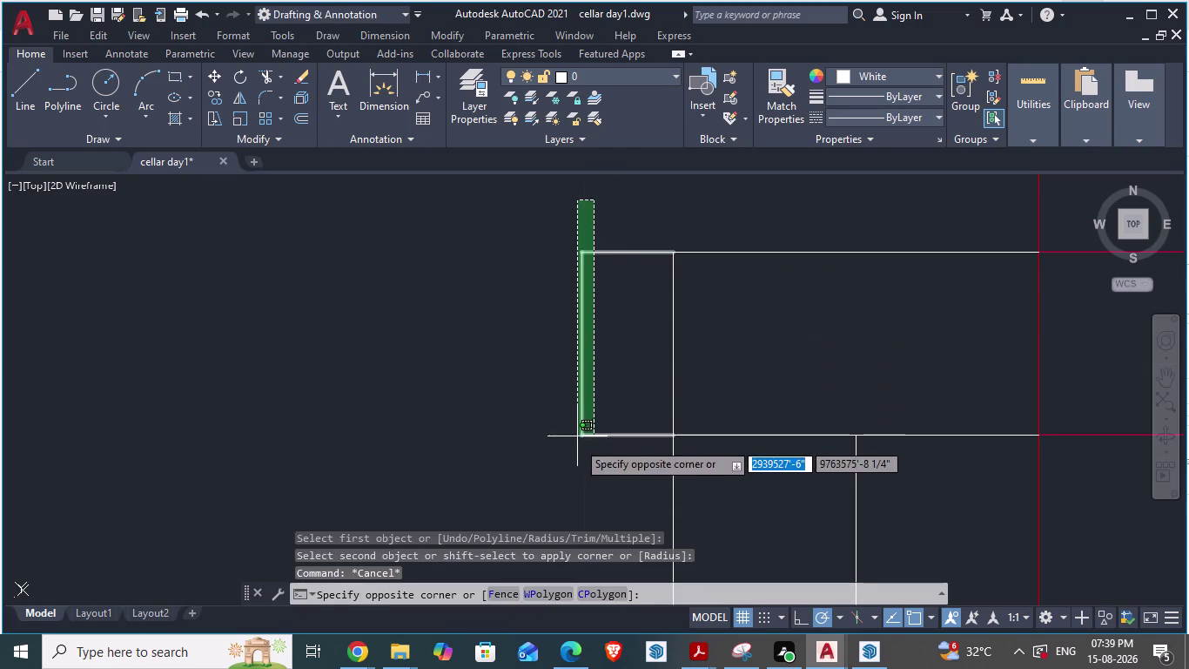
click(578, 447)
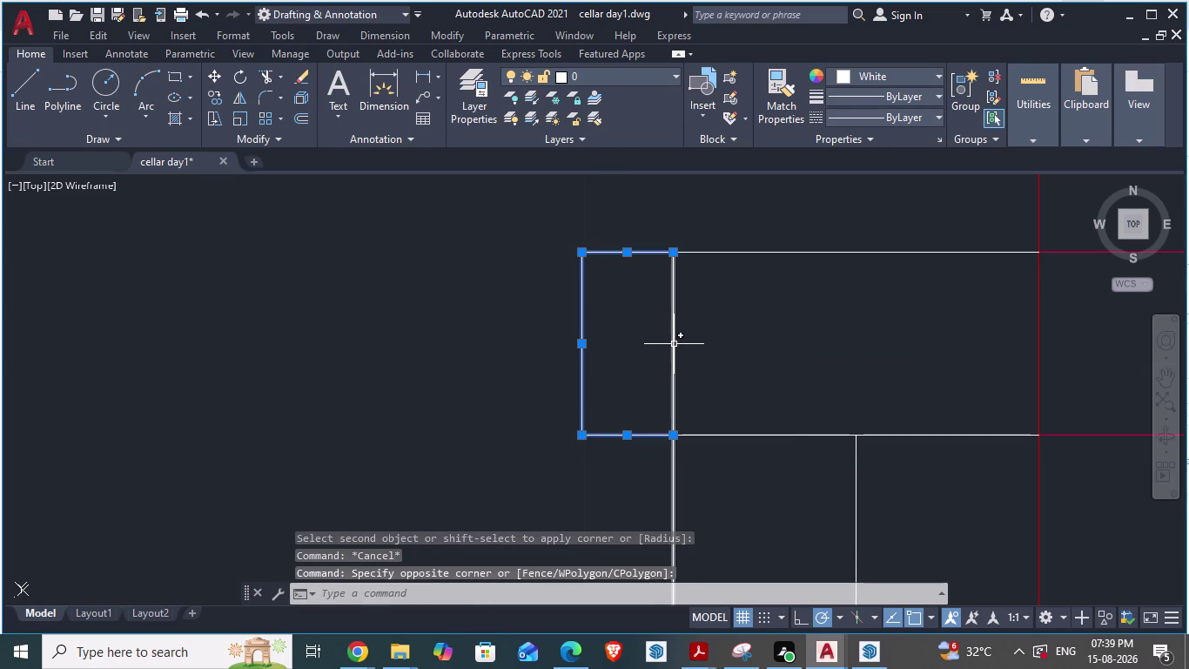
click(674, 344)
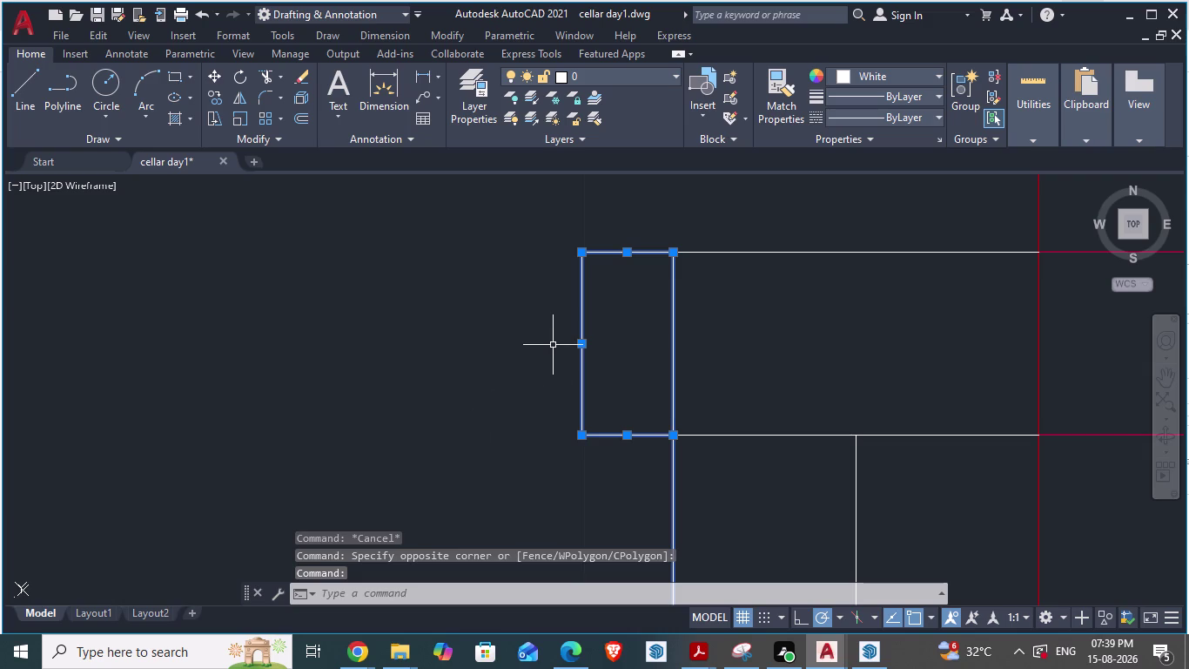
key(Escape)
click(603, 212)
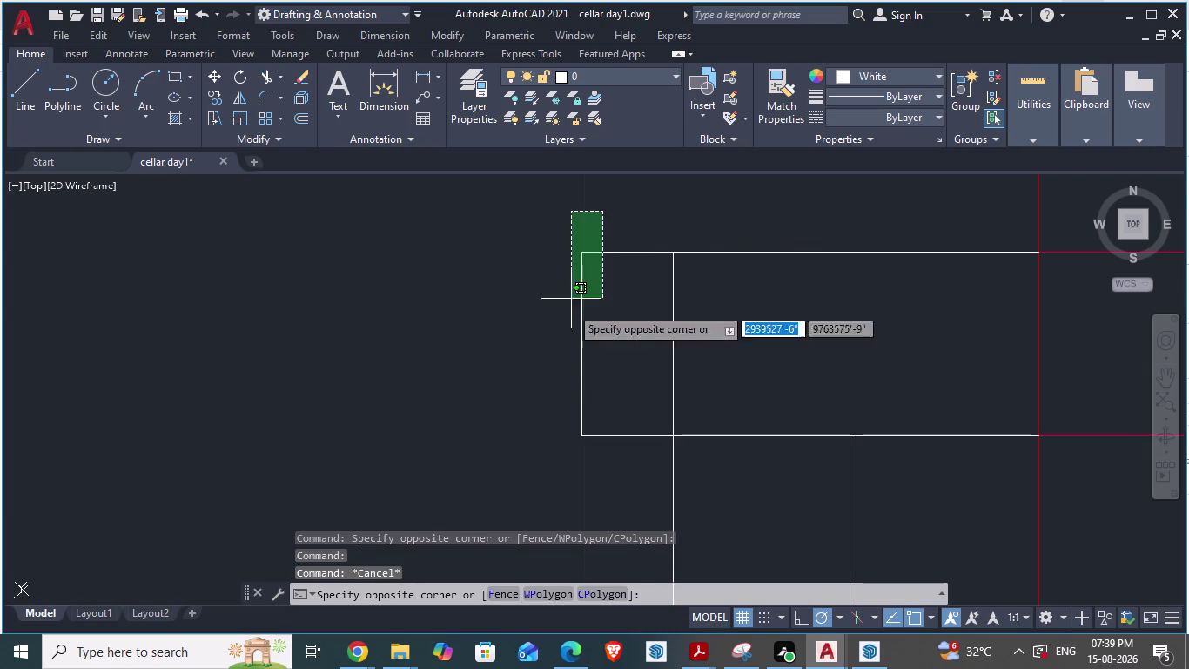
click(566, 458)
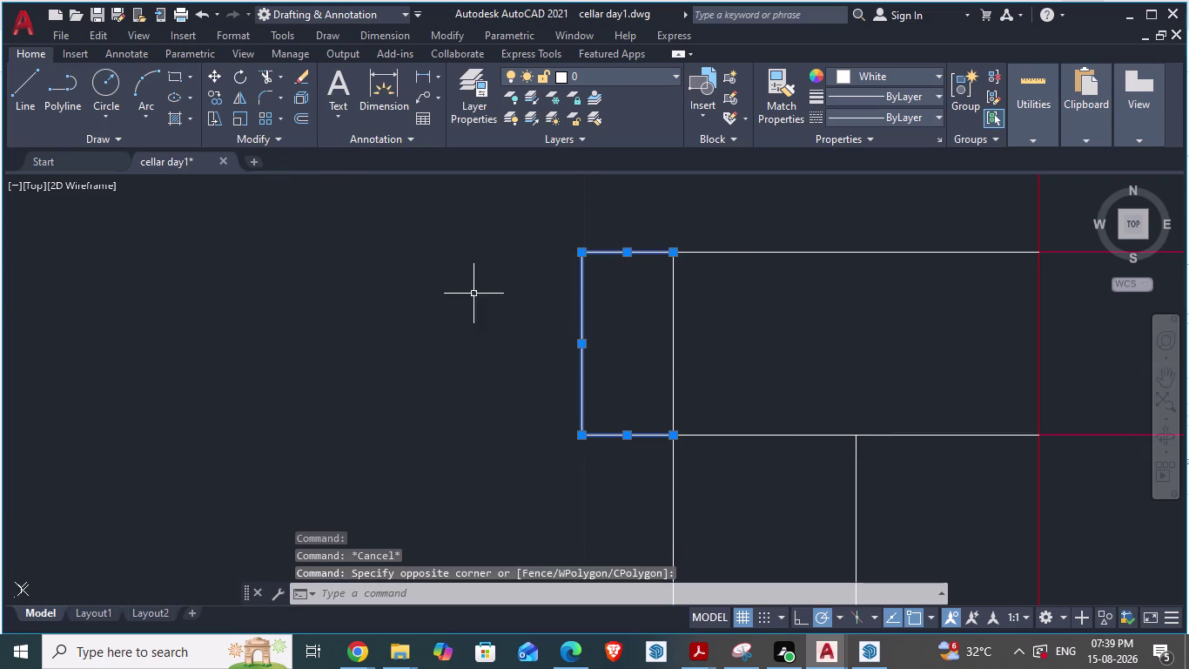
text(jo)
text(in)
key(Return)
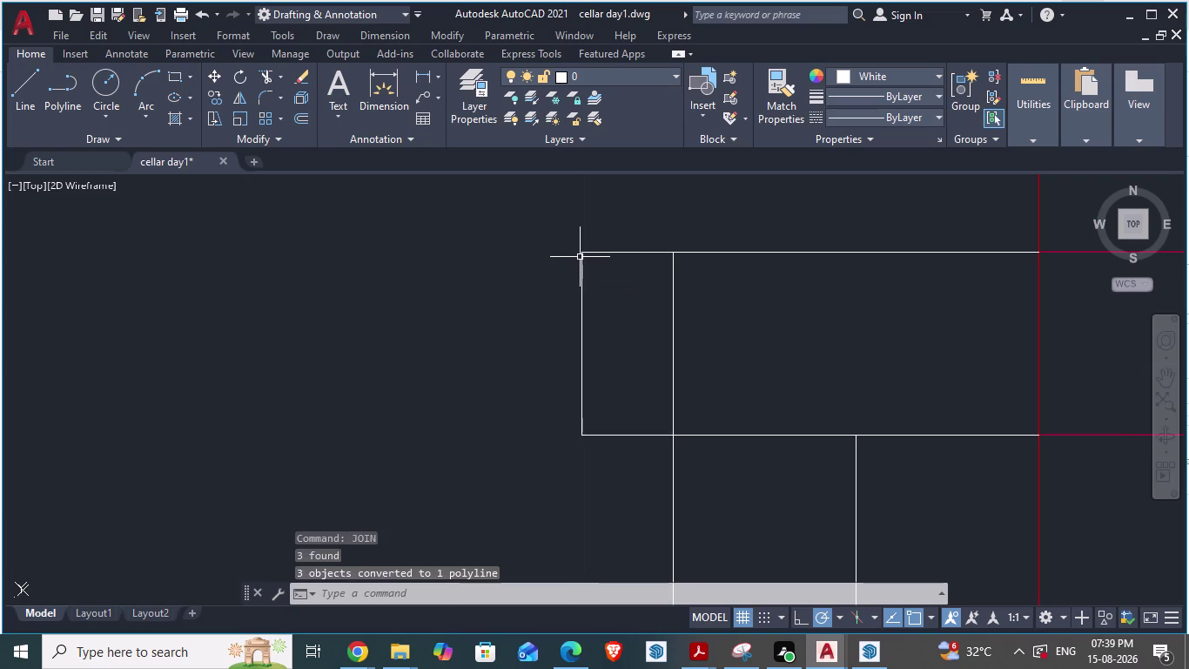
Fillet the joined polyline against the top line and save the drawing.
click(582, 343)
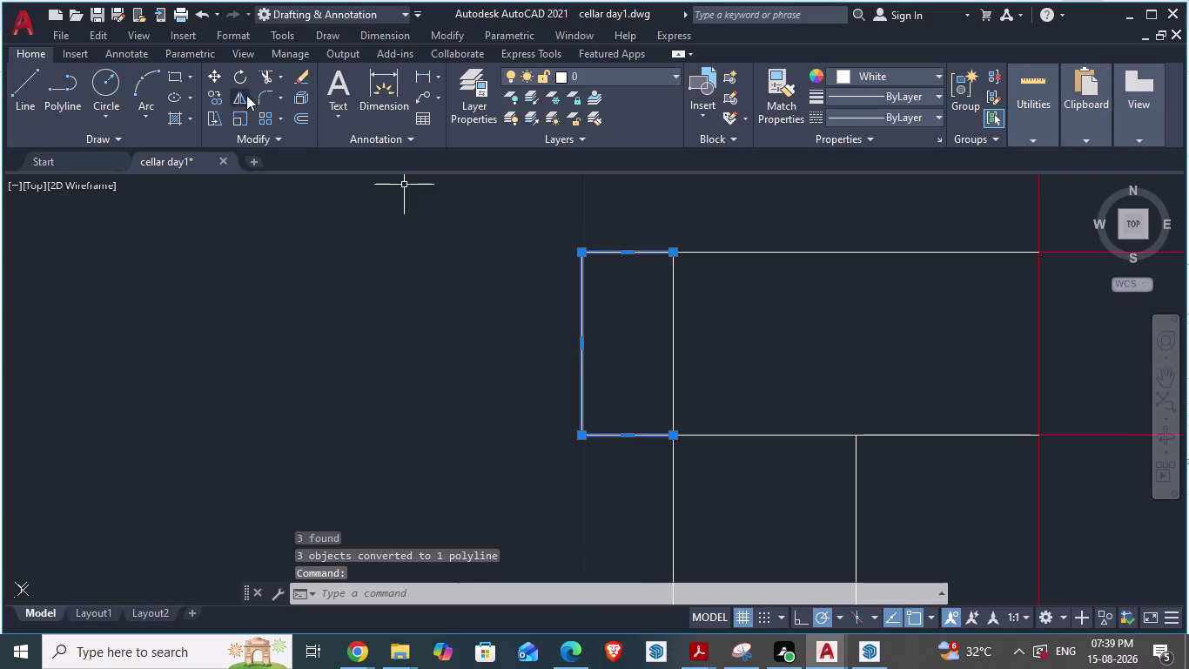
click(256, 95)
click(582, 305)
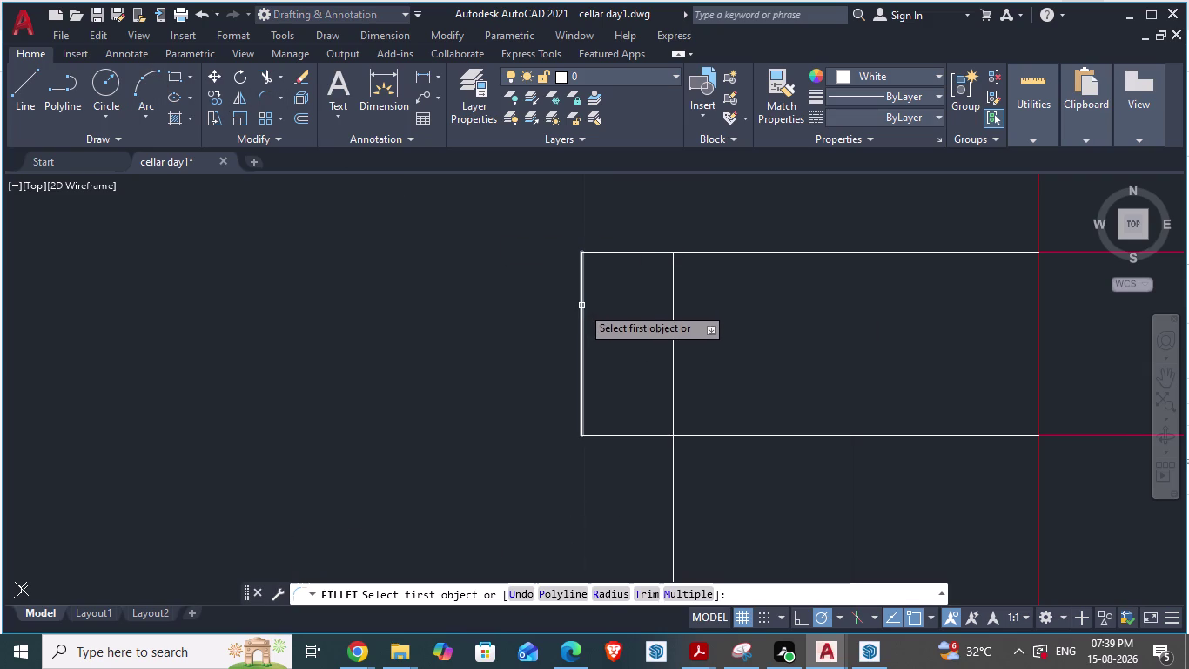
scroll(down, 3)
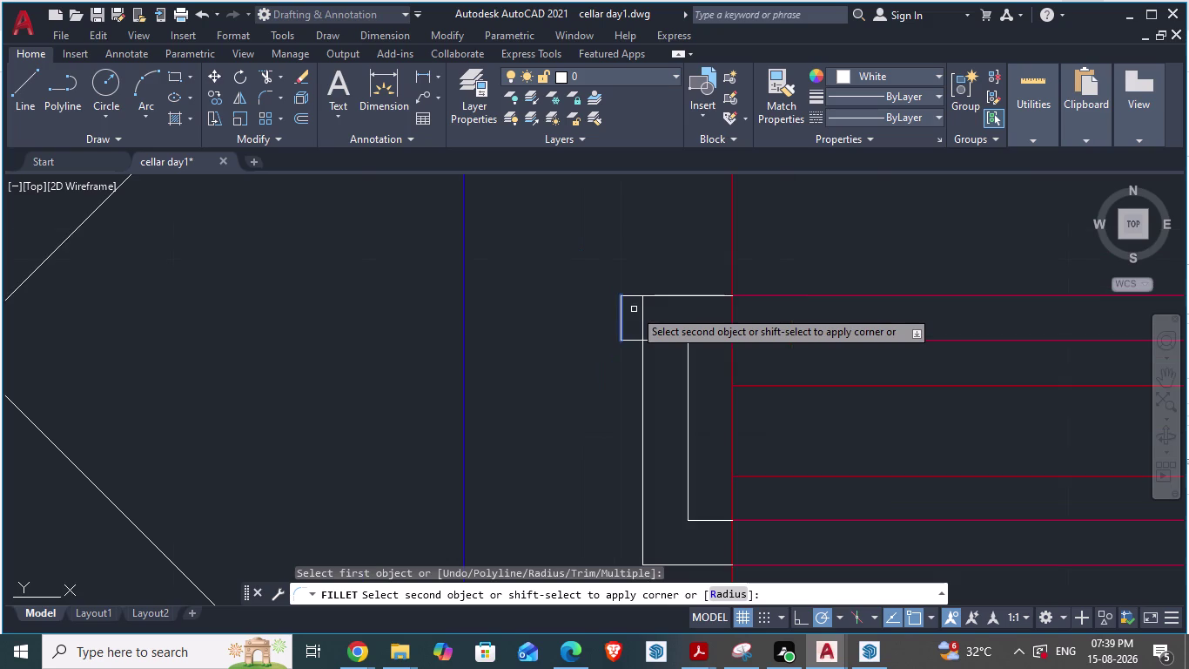
scroll(up, 3)
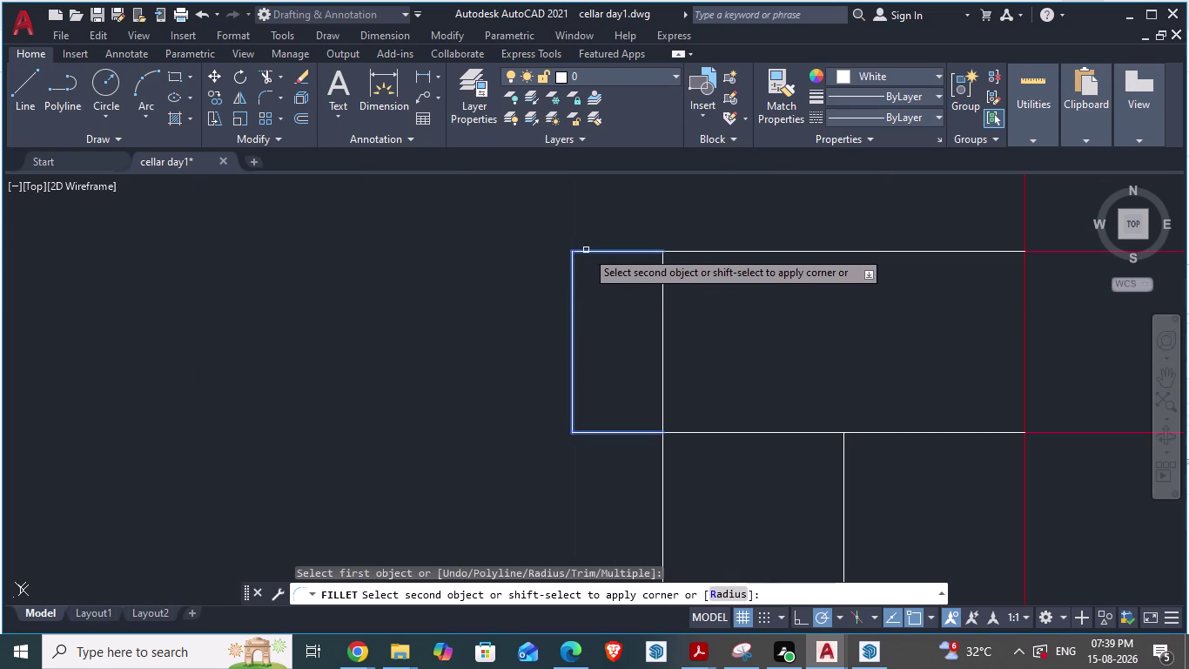
click(590, 251)
scroll(up, 3)
scroll(down, 3)
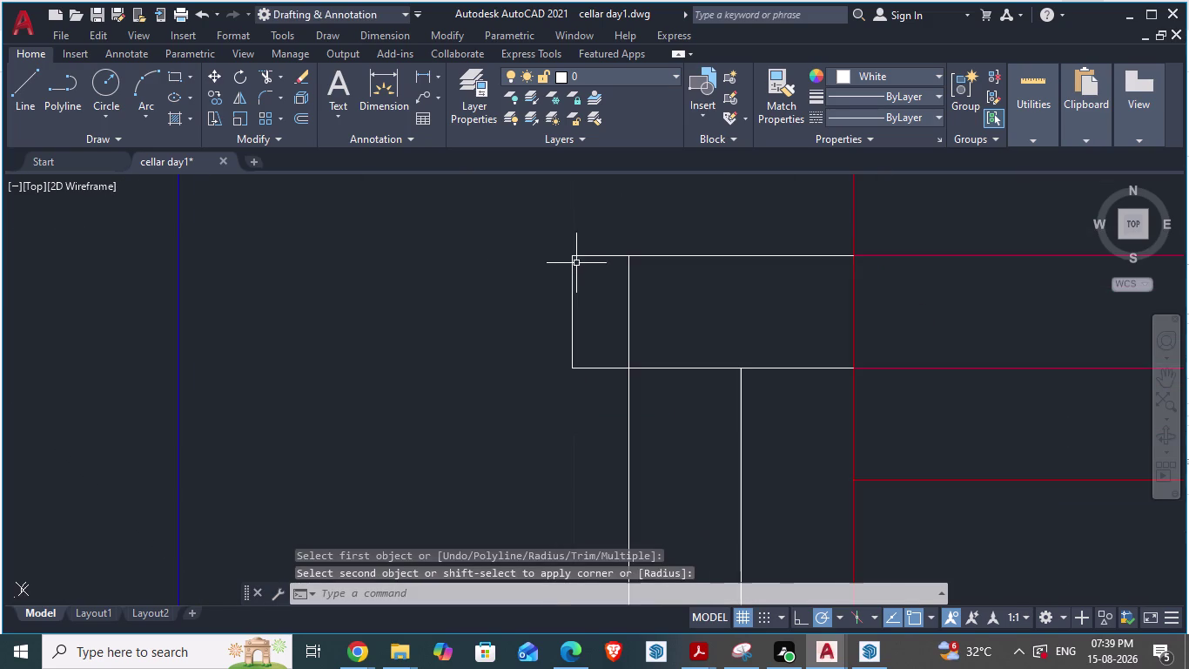
scroll(down, 3)
key(ctrl+s)
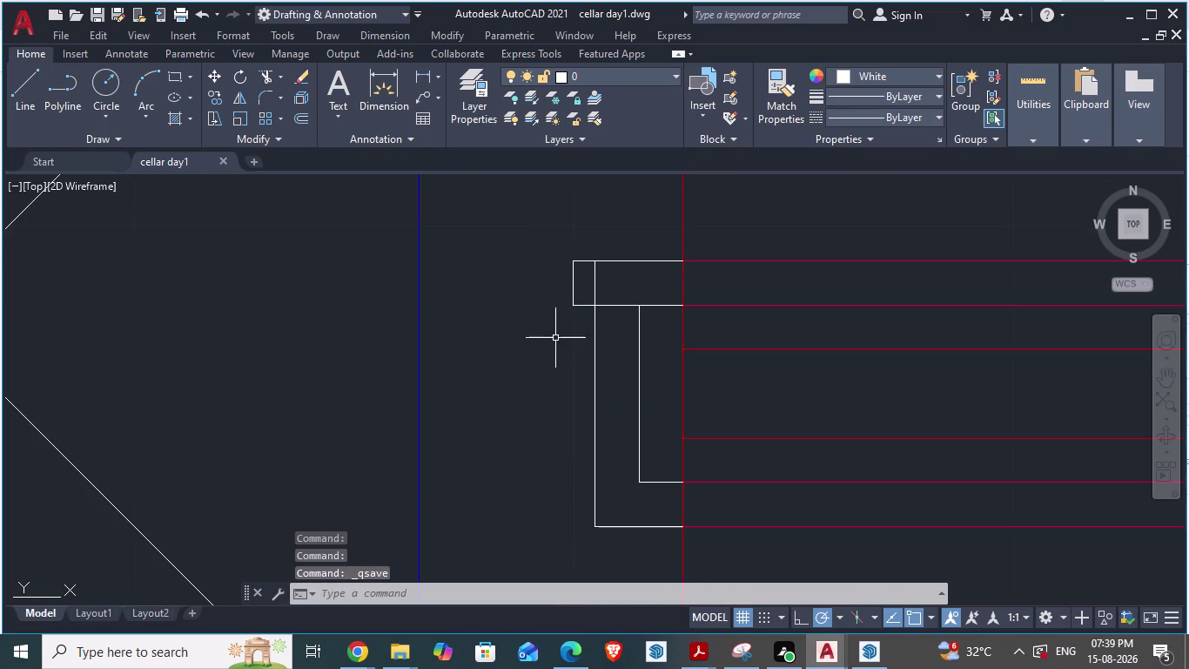
scroll(down, 3)
Compare the stair strip against the ARCH PLANS drawing and return to cellar day1.
key(alt+Tab)
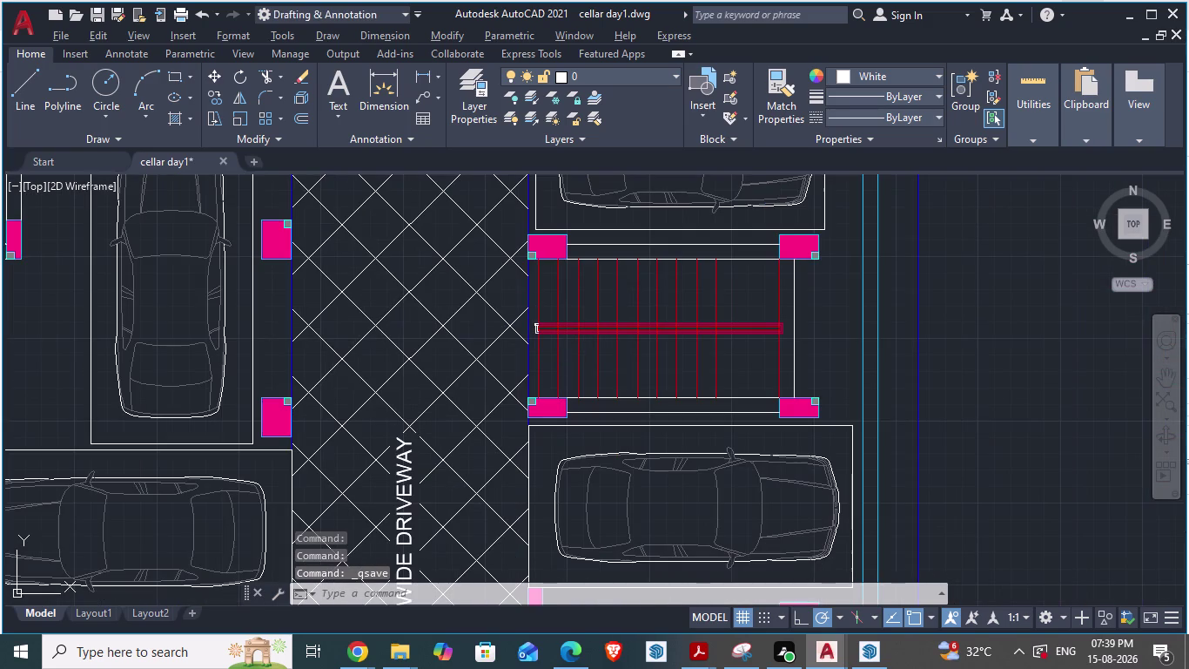
scroll(up, 3)
scroll(down, 3)
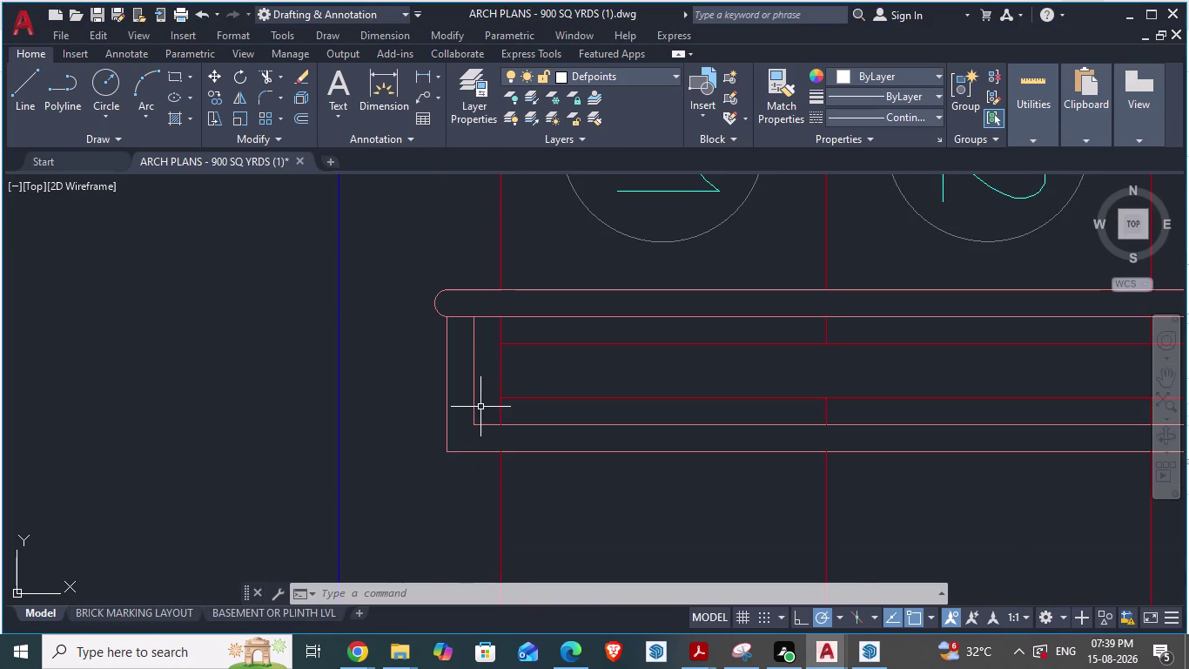
key(alt+Tab)
scroll(up, 3)
scroll(down, 3)
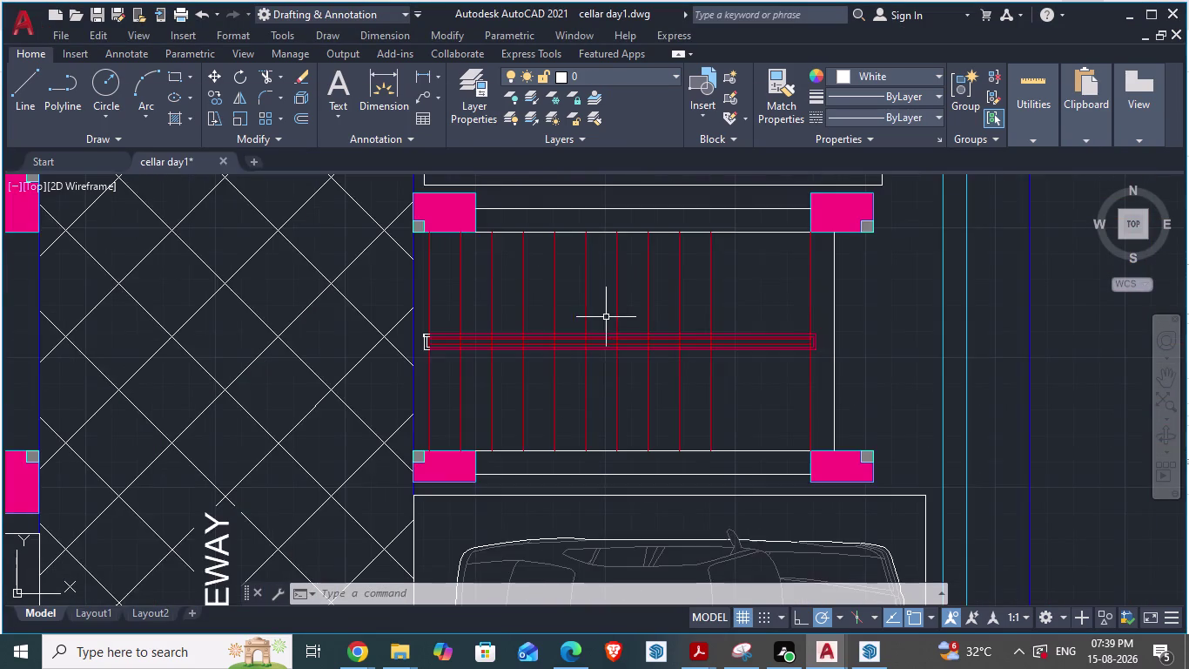
scroll(up, 3)
Start TRIM and cut away unwanted segments at both ends of the strip.
text(tr)
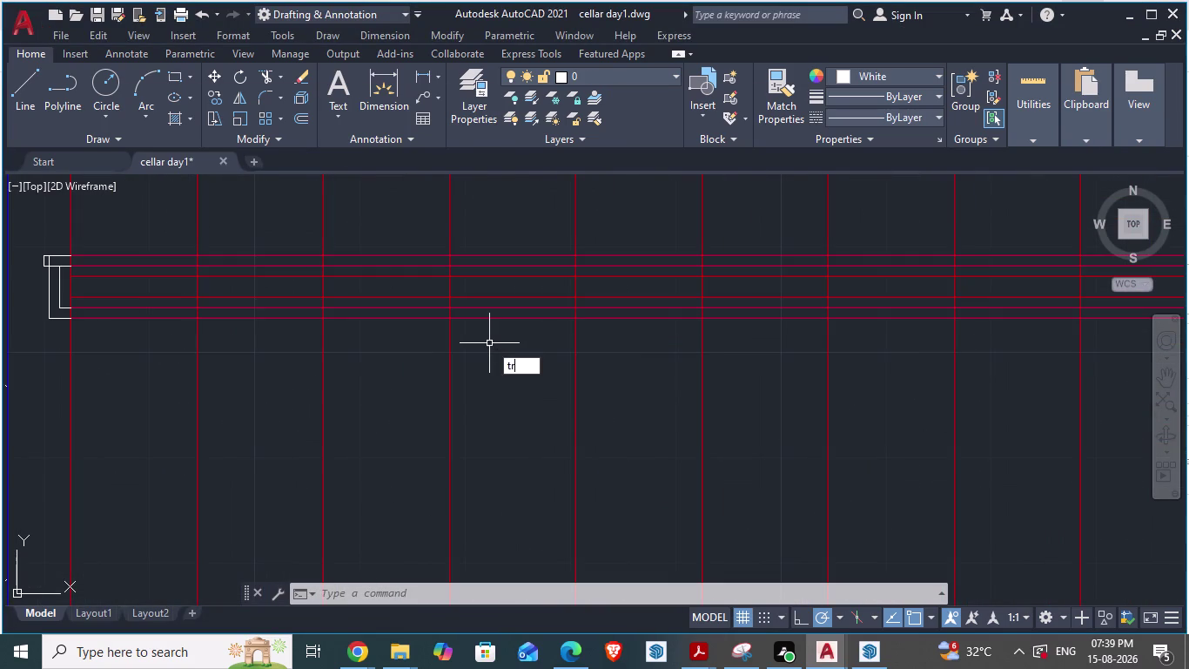
key(Return)
scroll(up, 3)
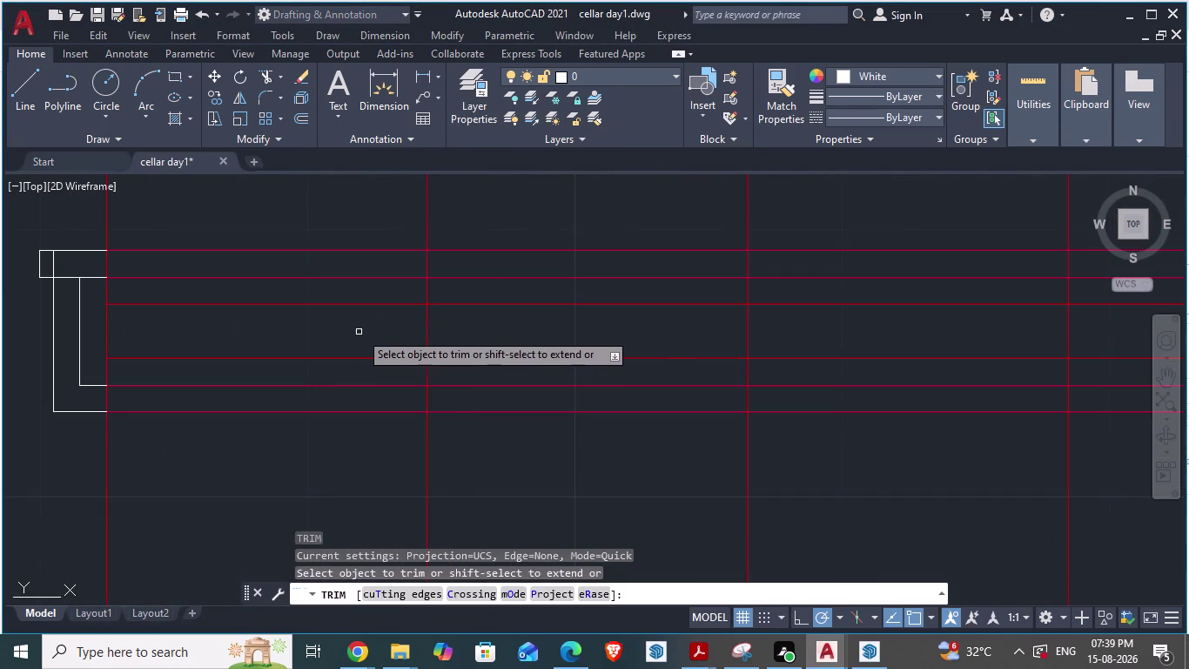
click(428, 333)
click(744, 325)
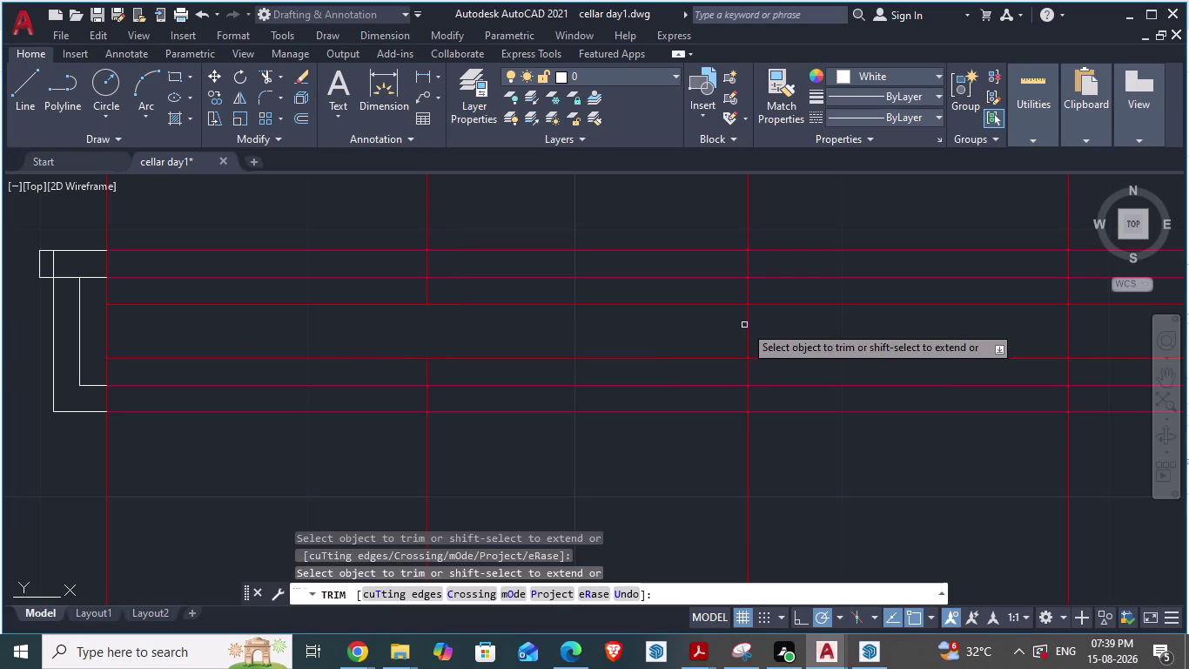
click(751, 325)
Fence-trim the red lines crossing the stair strip.
scroll(down, 3)
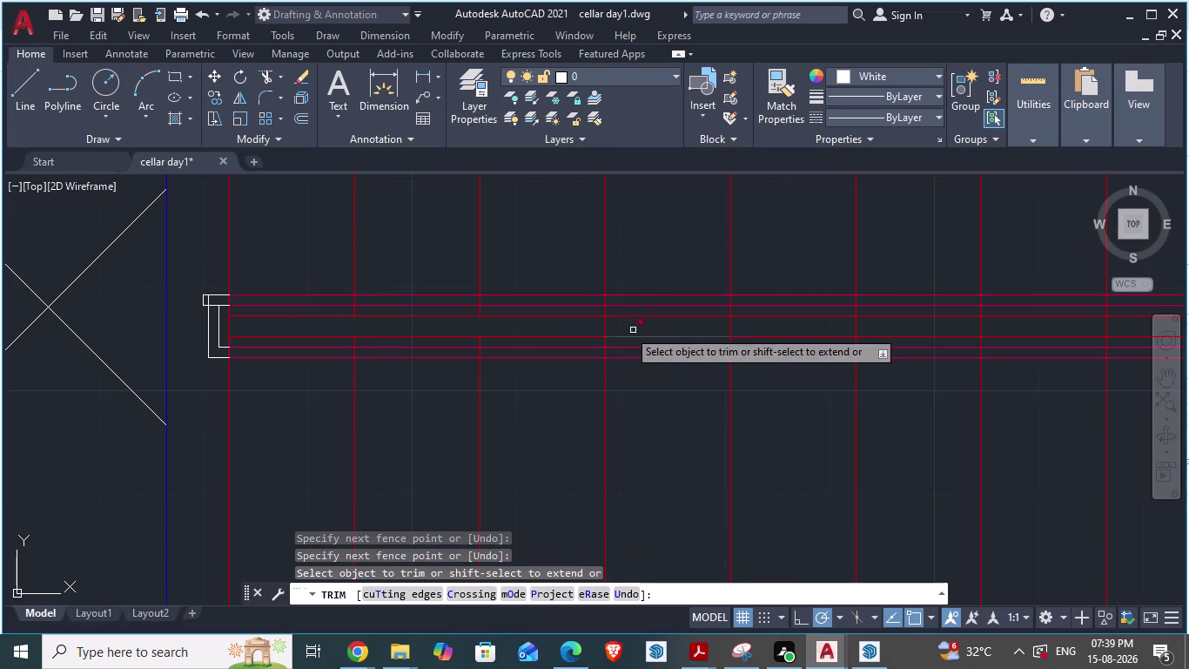
drag(596, 327, 864, 321)
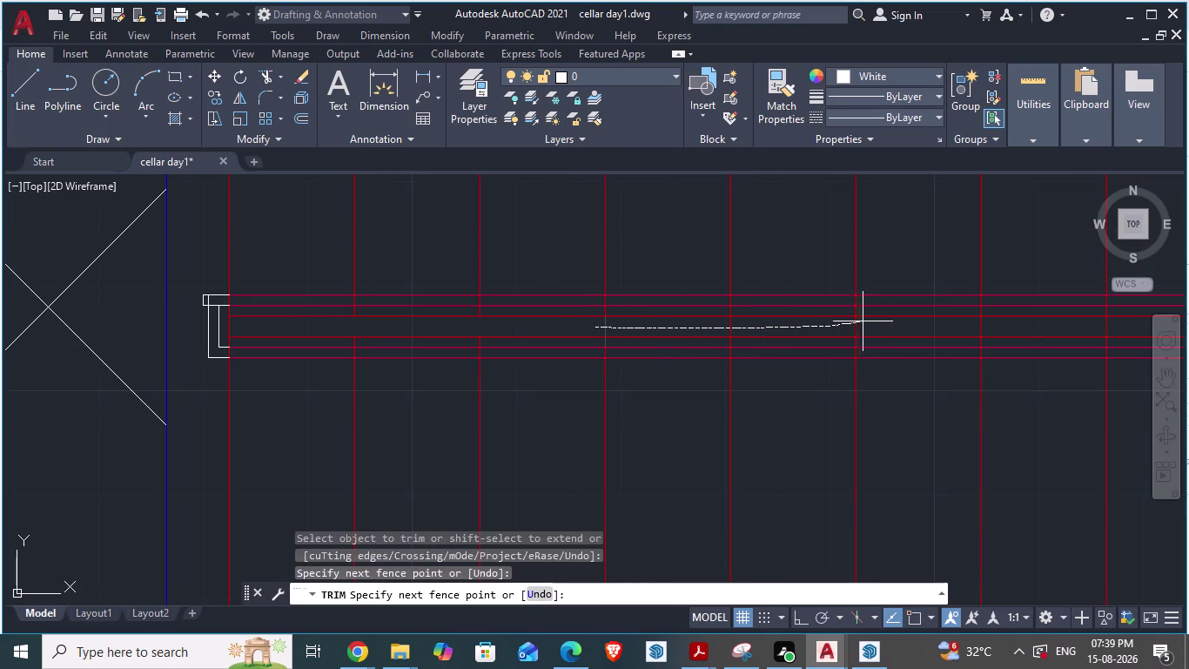
drag(864, 322, 986, 324)
drag(986, 324, 994, 323)
scroll(down, 3)
scroll(up, 3)
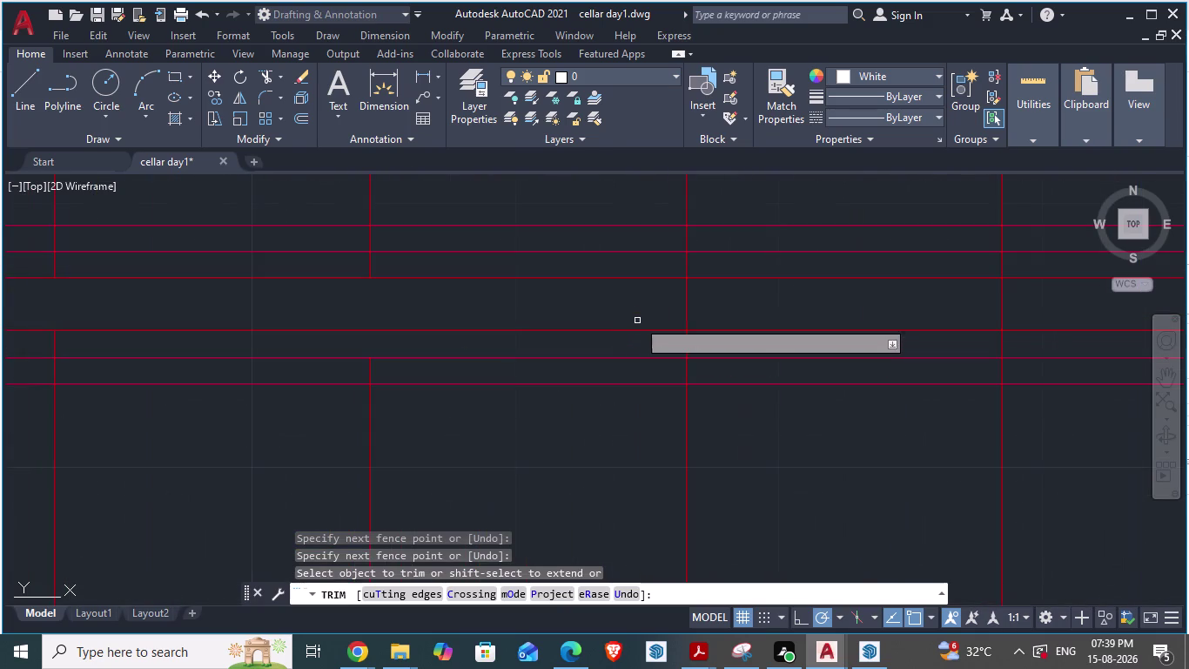
drag(643, 309, 1085, 303)
scroll(down, 3)
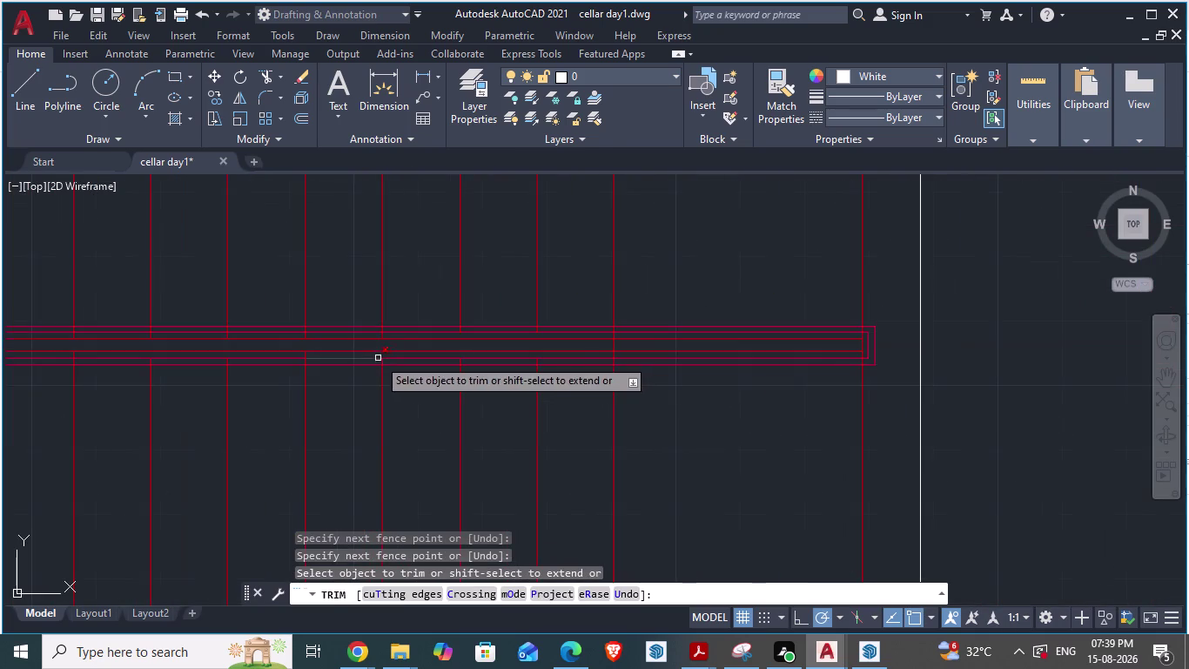
scroll(up, 3)
drag(649, 329, 724, 313)
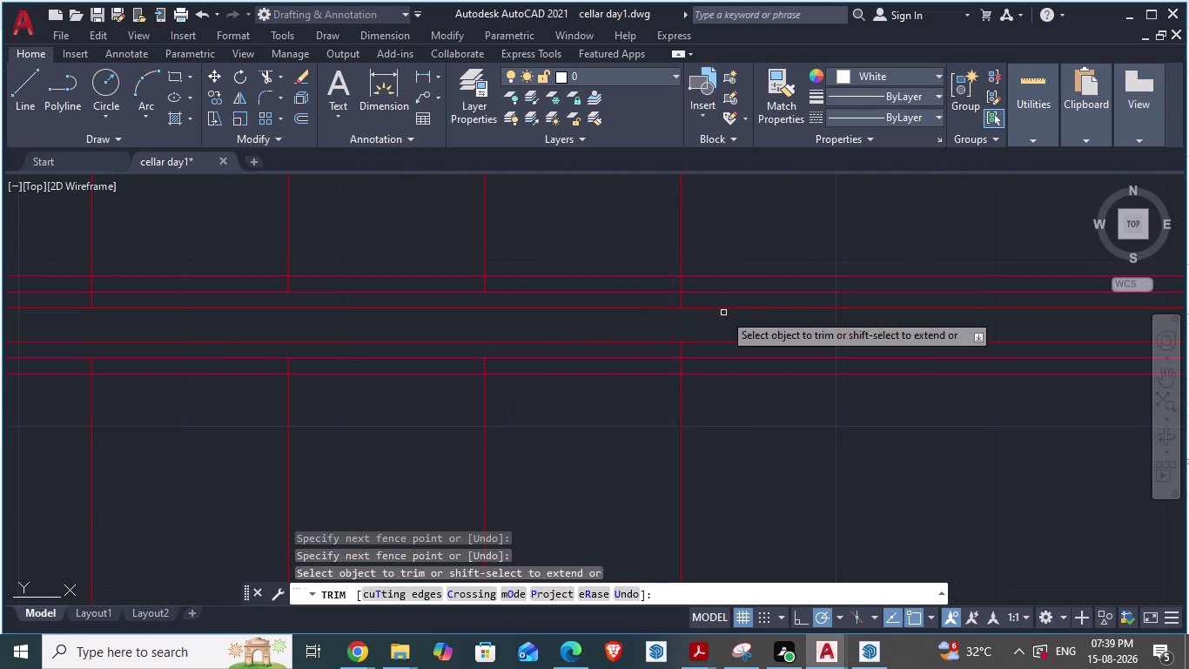
scroll(down, 3)
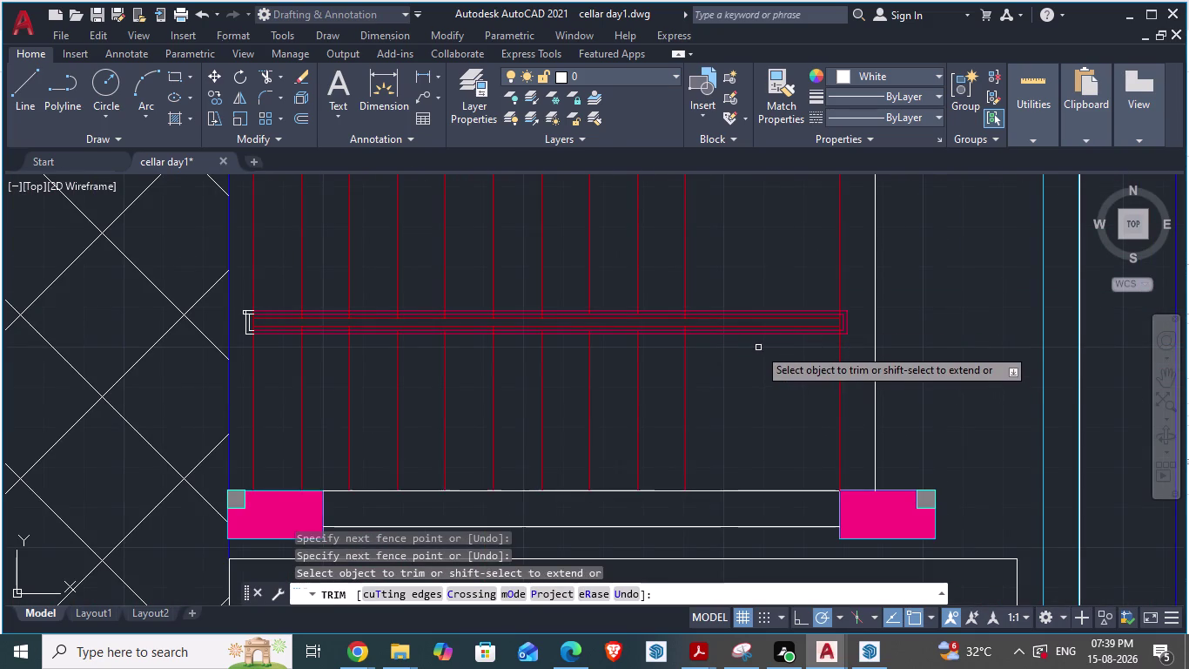
Recheck ARCH PLANS, fence-trim the upper strip's red lines, then undo that trim.
key(alt+Tab)
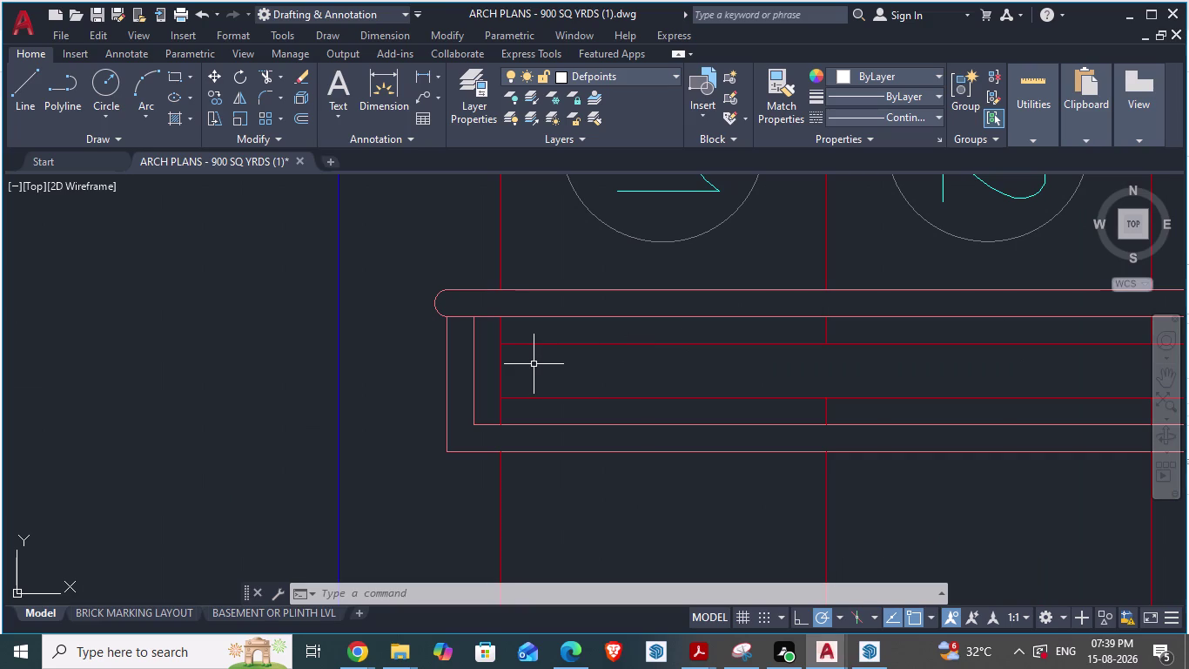
key(alt+Tab)
scroll(up, 3)
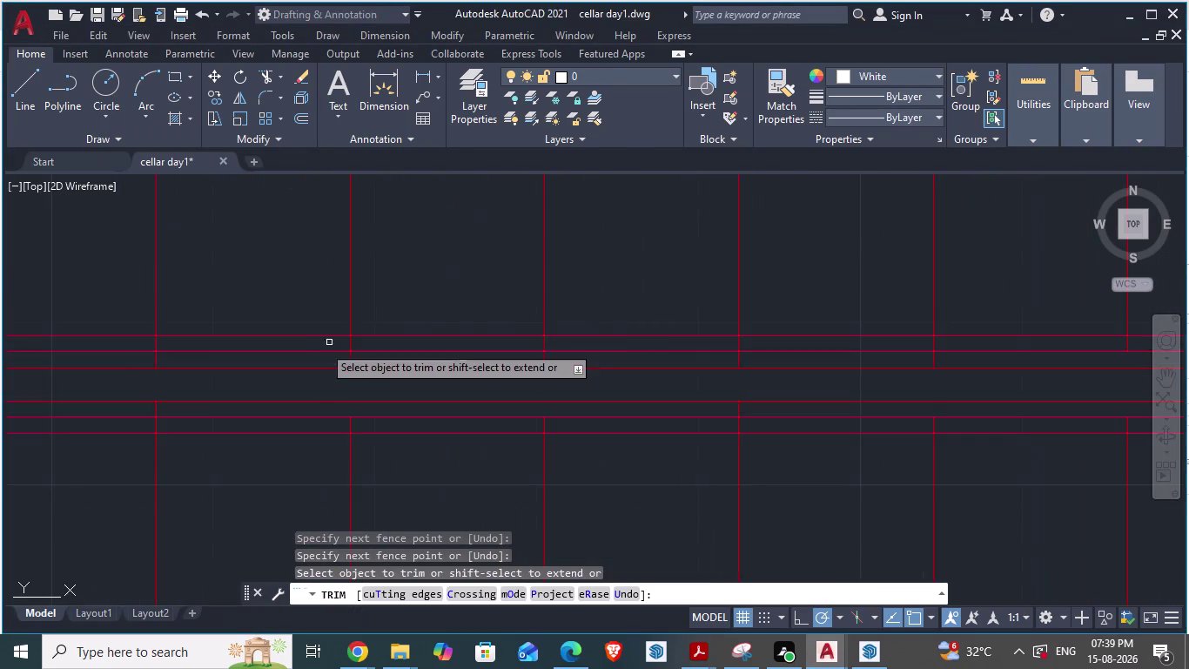
scroll(up, 3)
scroll(down, 3)
scroll(up, 3)
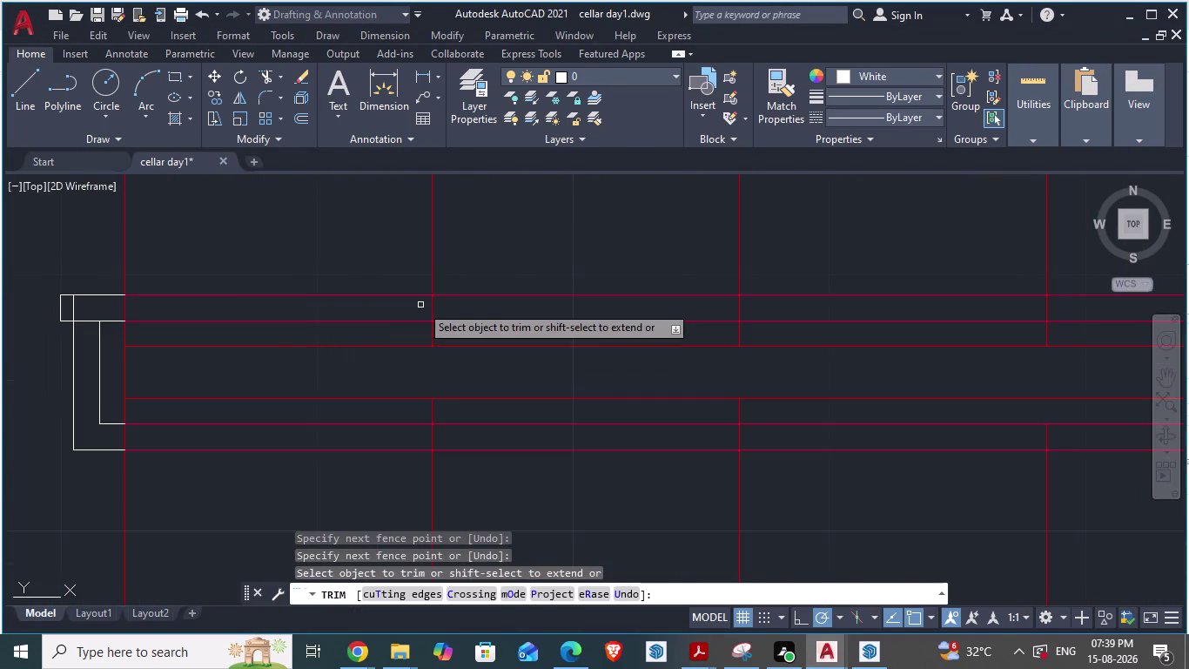
drag(421, 304, 754, 305)
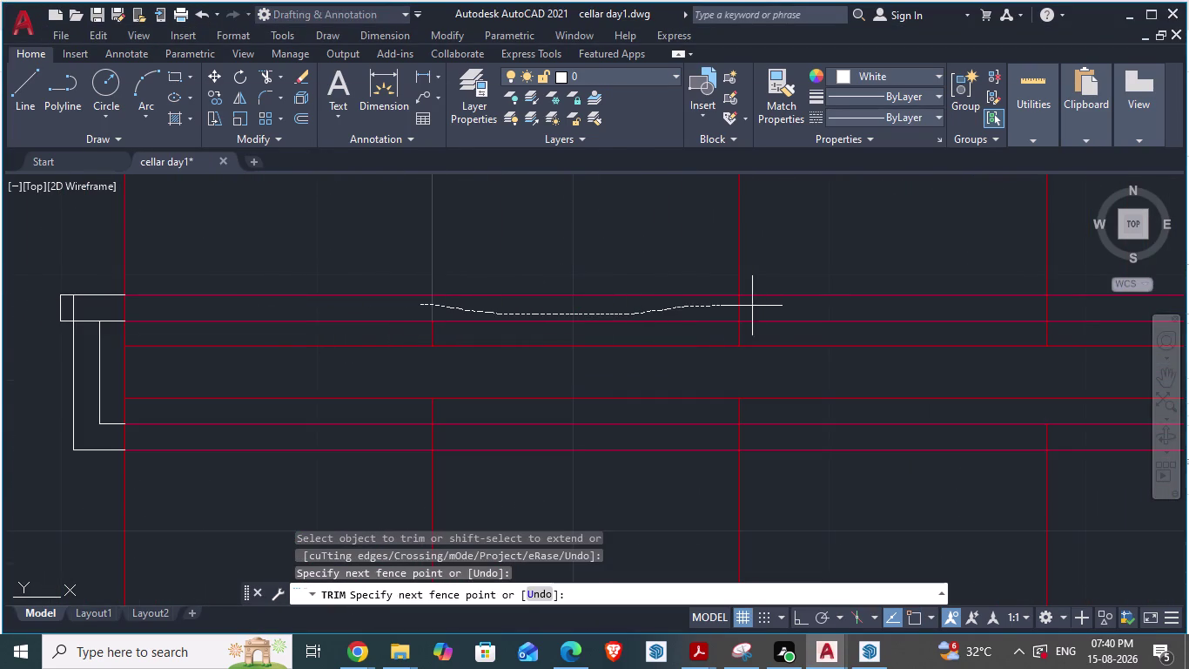
drag(754, 306, 779, 305)
scroll(down, 3)
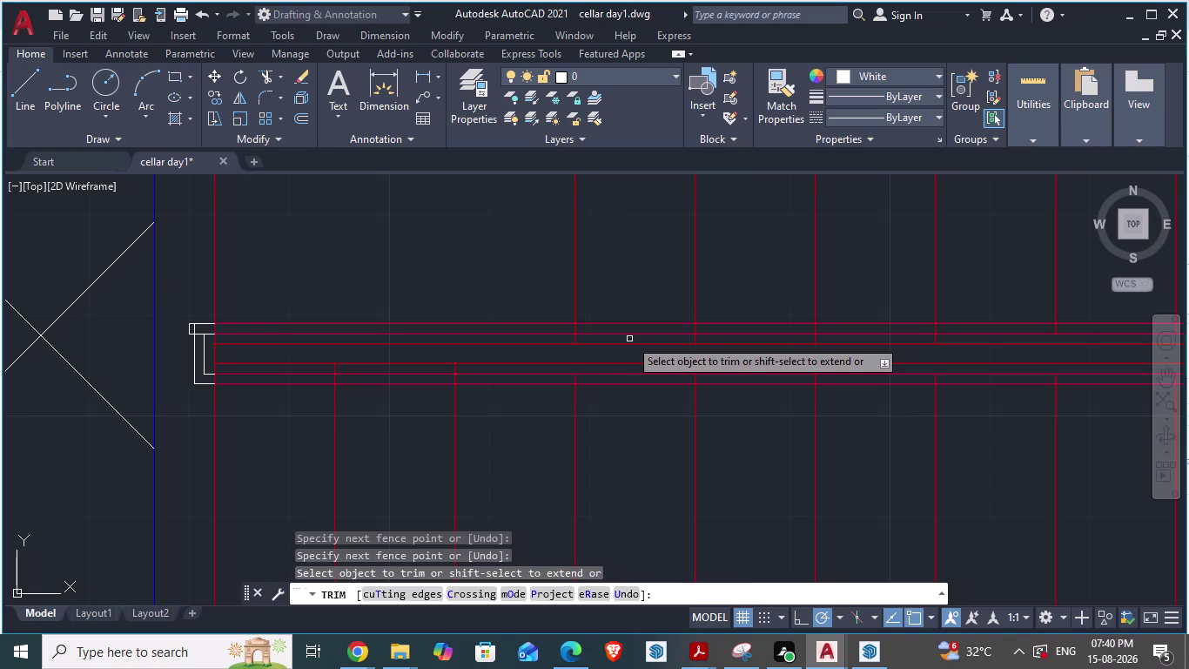
key(ctrl+z)
scroll(up, 3)
scroll(down, 3)
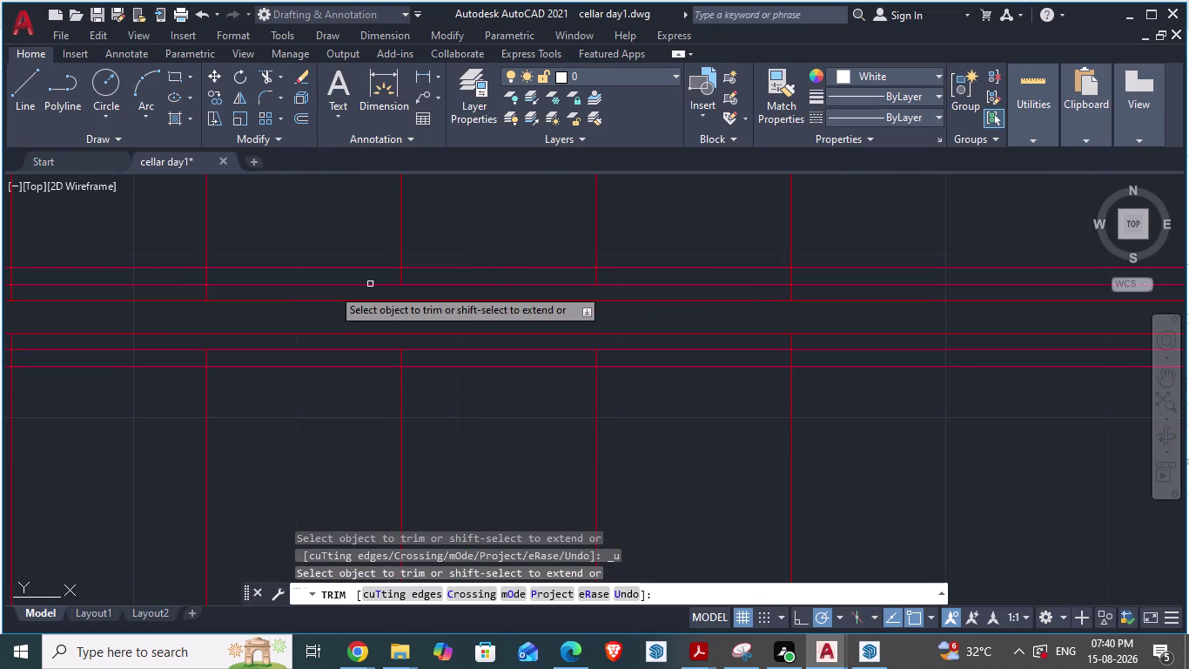
scroll(up, 3)
scroll(down, 3)
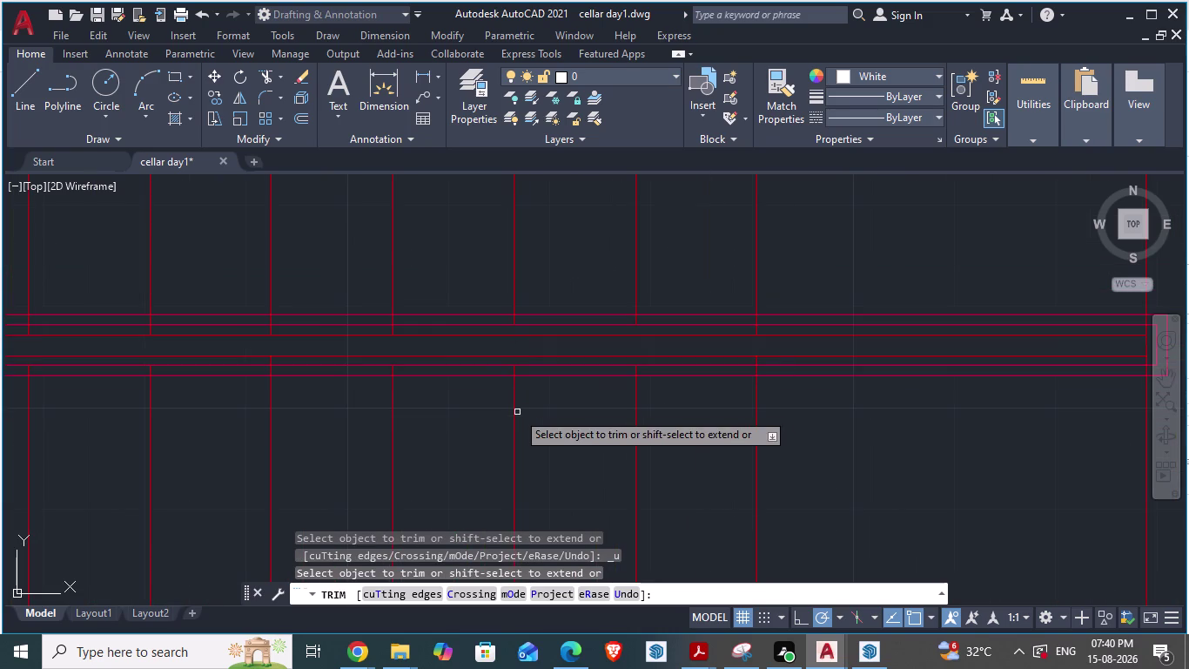
scroll(up, 3)
Trim two red stubs between the horizontal stair lines, then undo both picks.
scroll(up, 3)
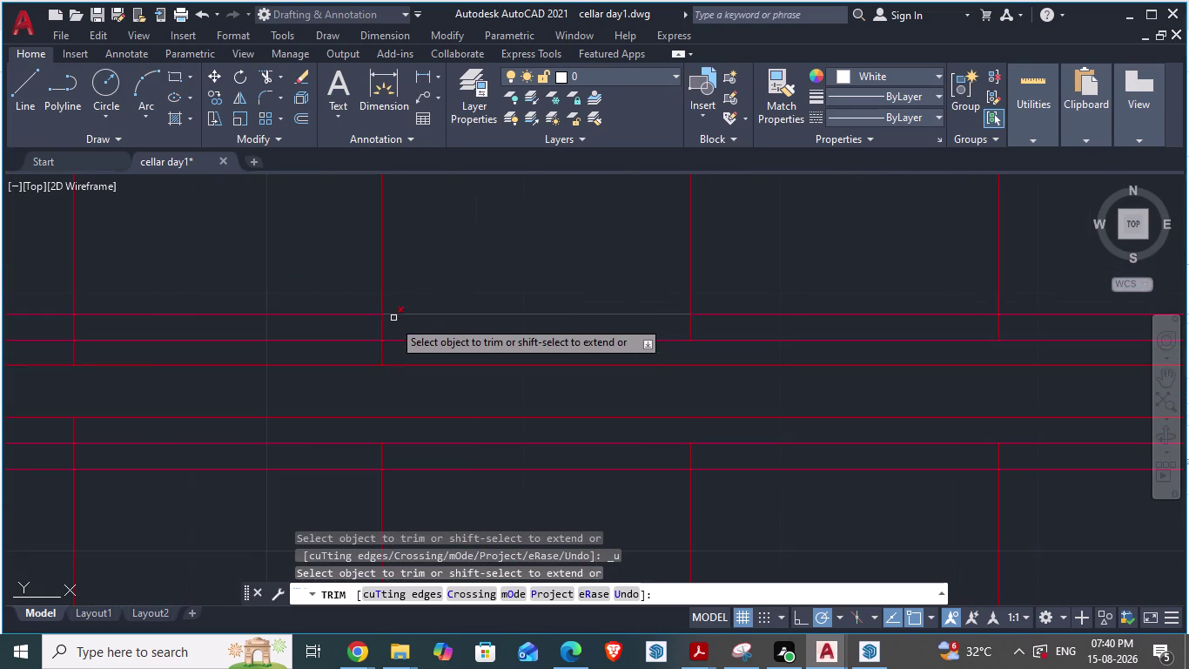
click(383, 329)
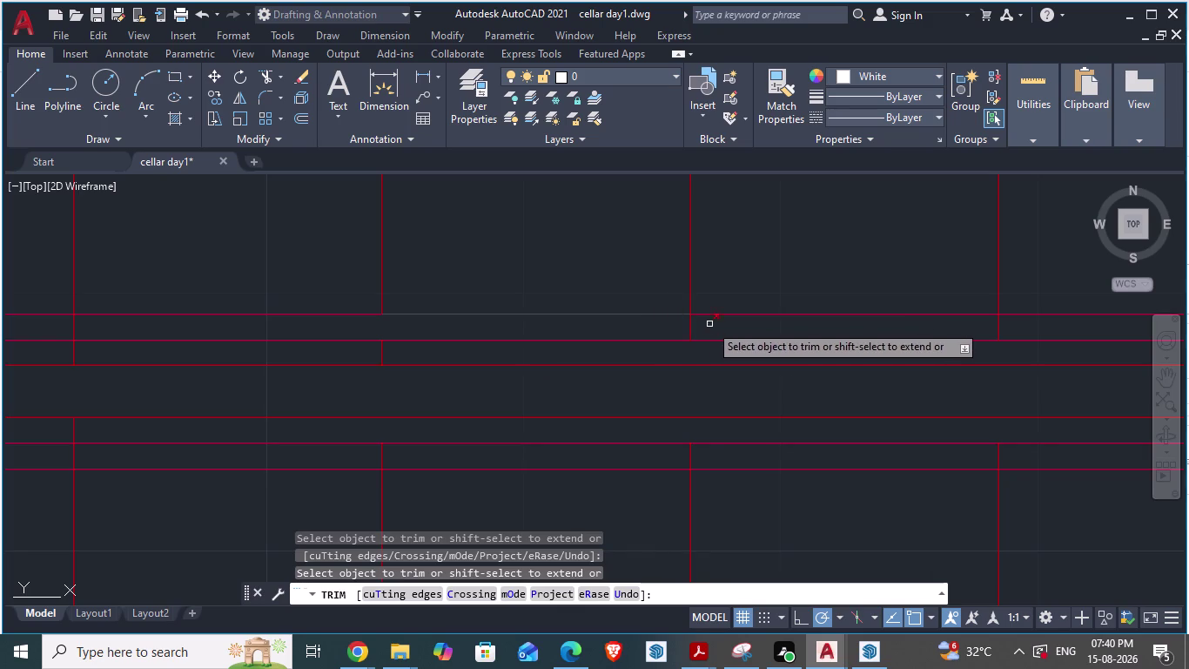
click(690, 326)
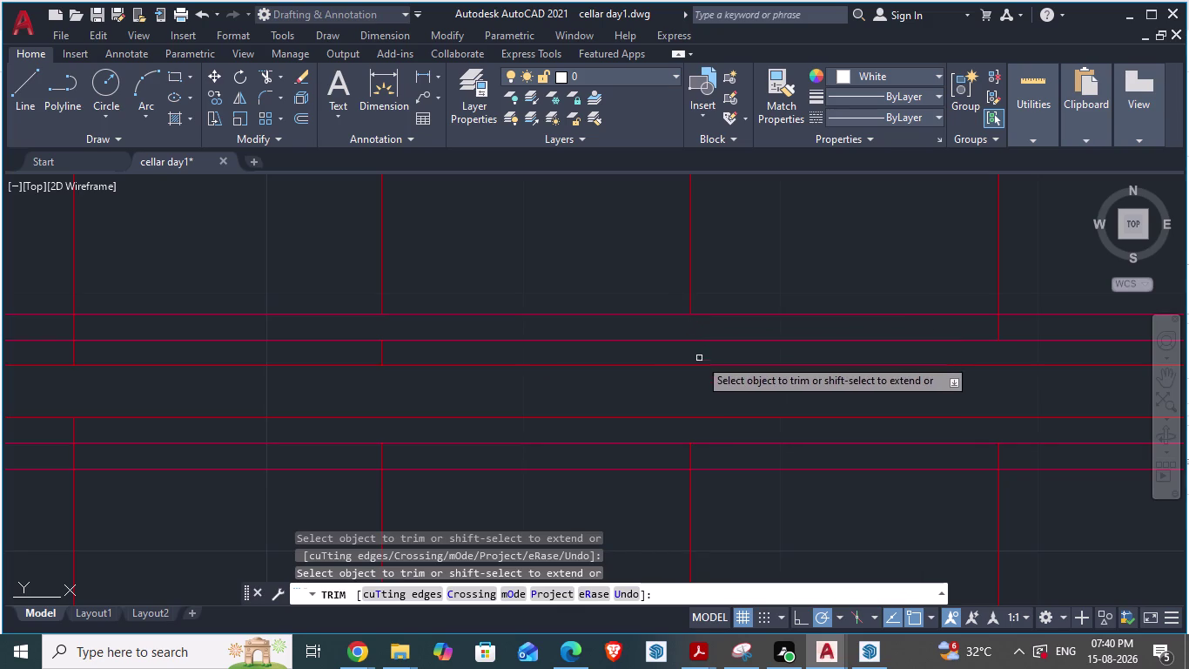
scroll(down, 3)
key(ctrl+z)
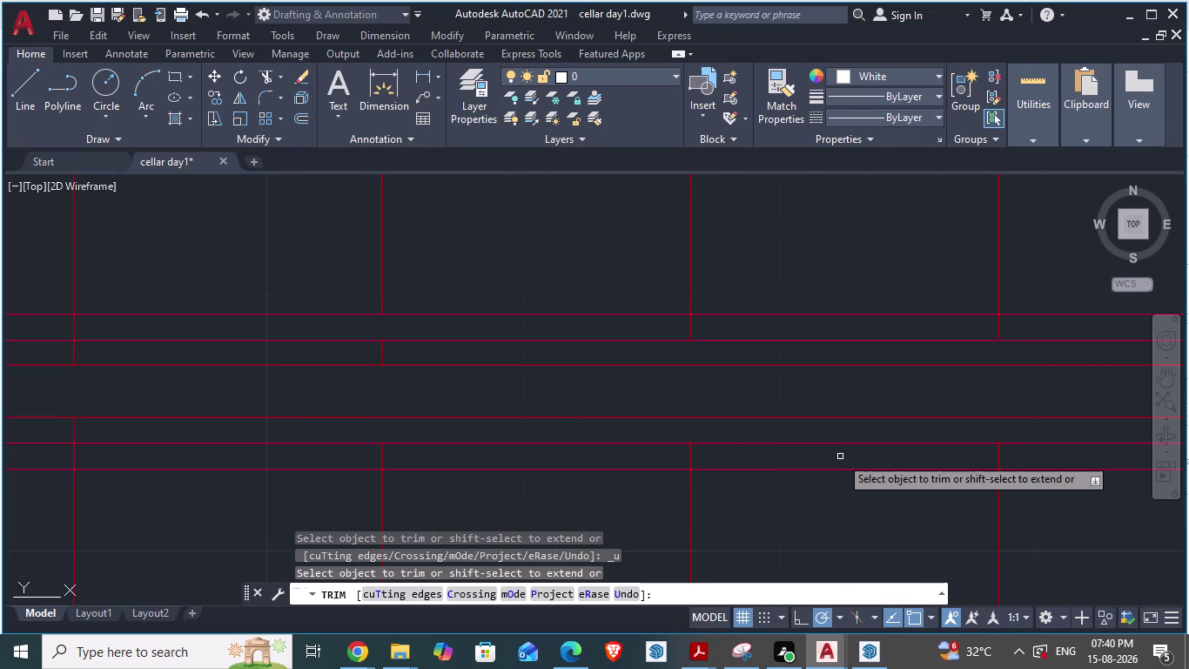
key(ctrl+z)
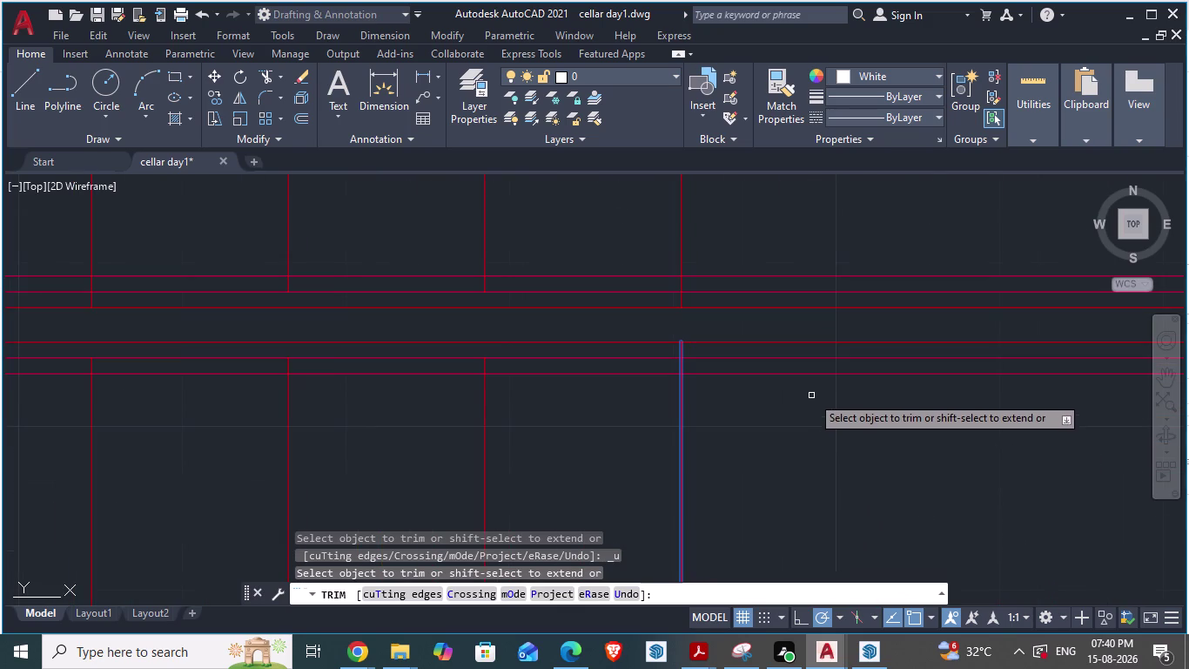
Re-trim two red stubs between the parallel horizontal lines.
scroll(down, 3)
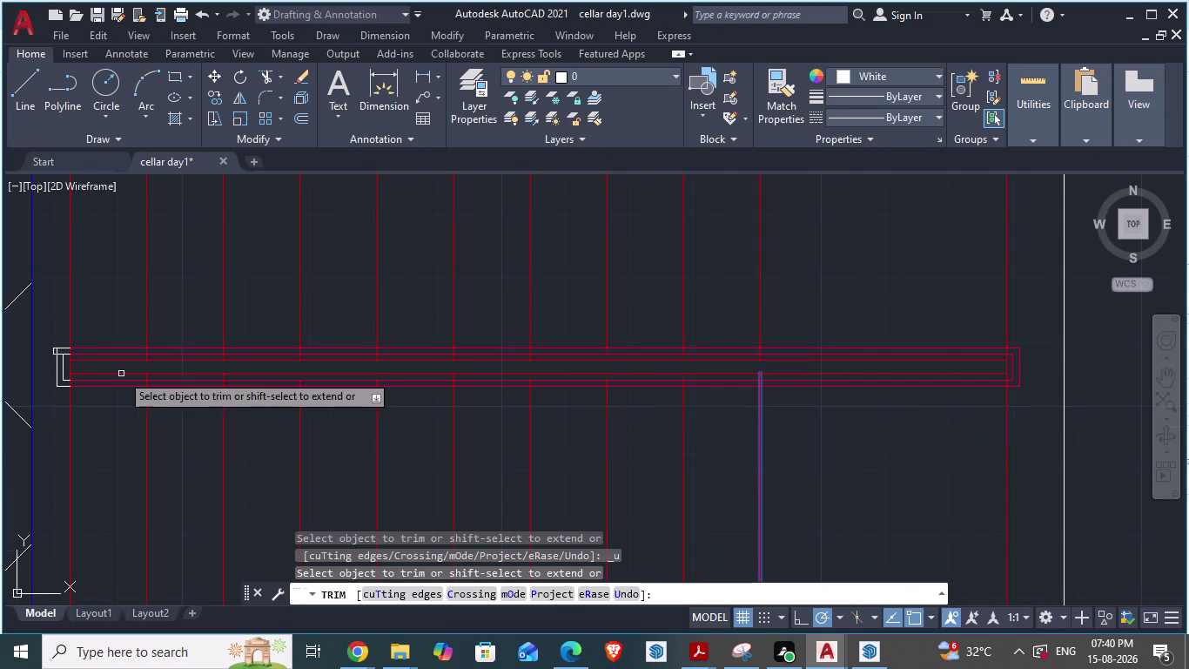
scroll(up, 3)
scroll(up, 3)
scroll(down, 3)
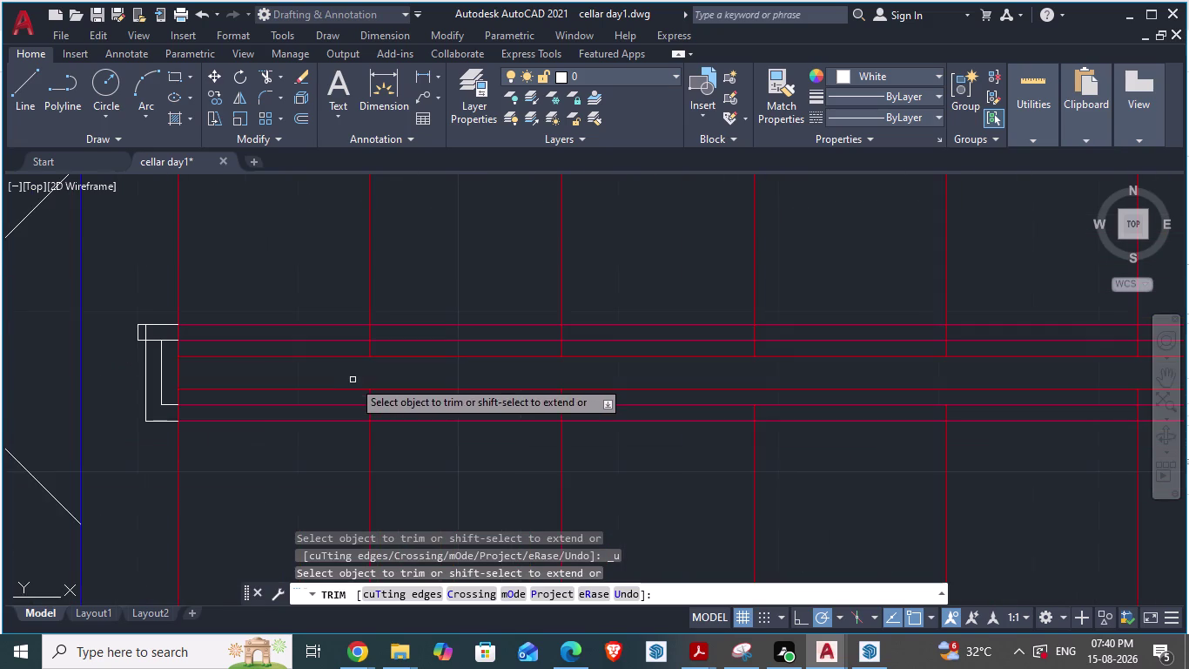
scroll(up, 3)
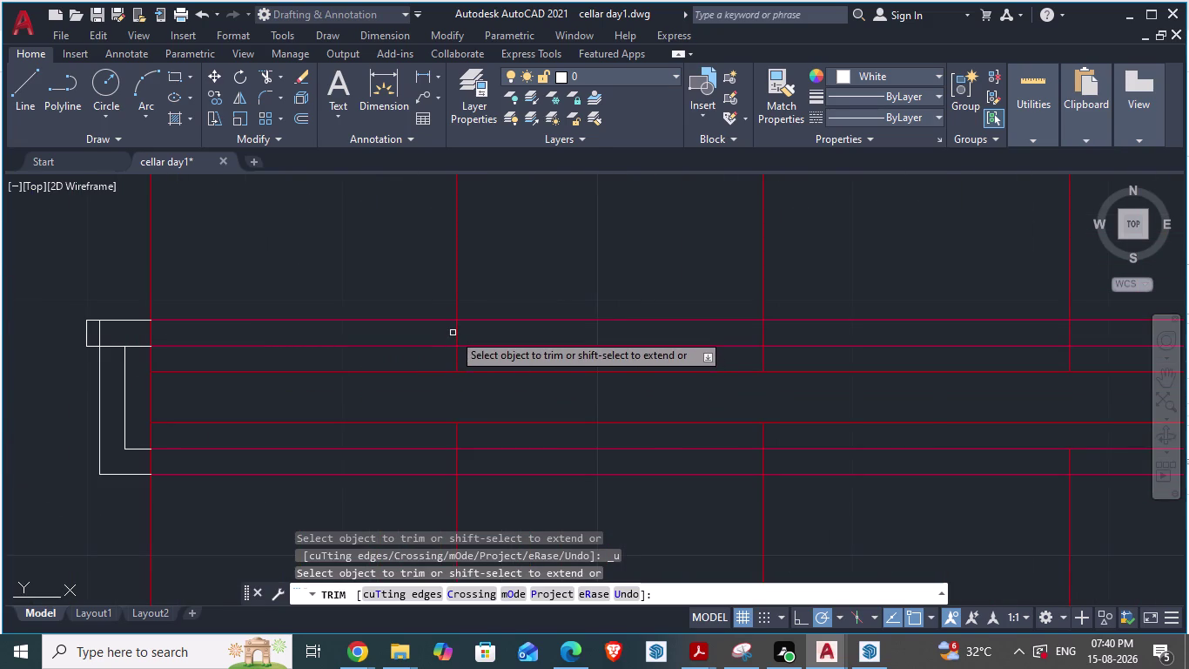
click(458, 331)
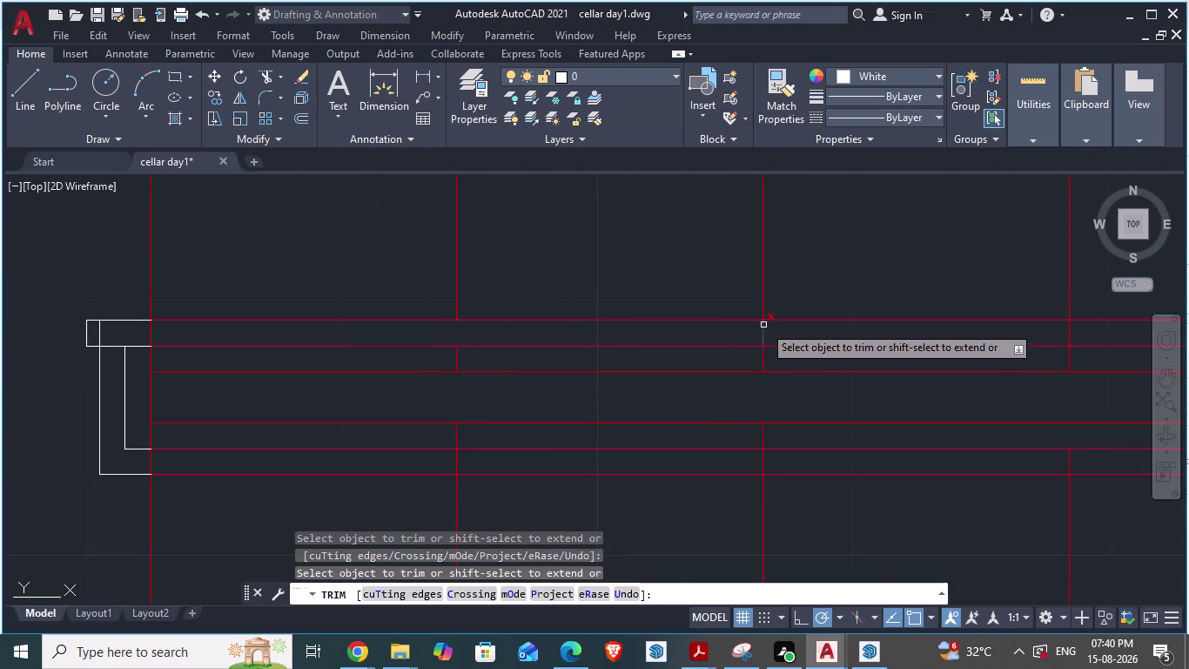
click(762, 337)
Trim four more red stubs between the horizontal stair lines.
scroll(up, 3)
scroll(down, 3)
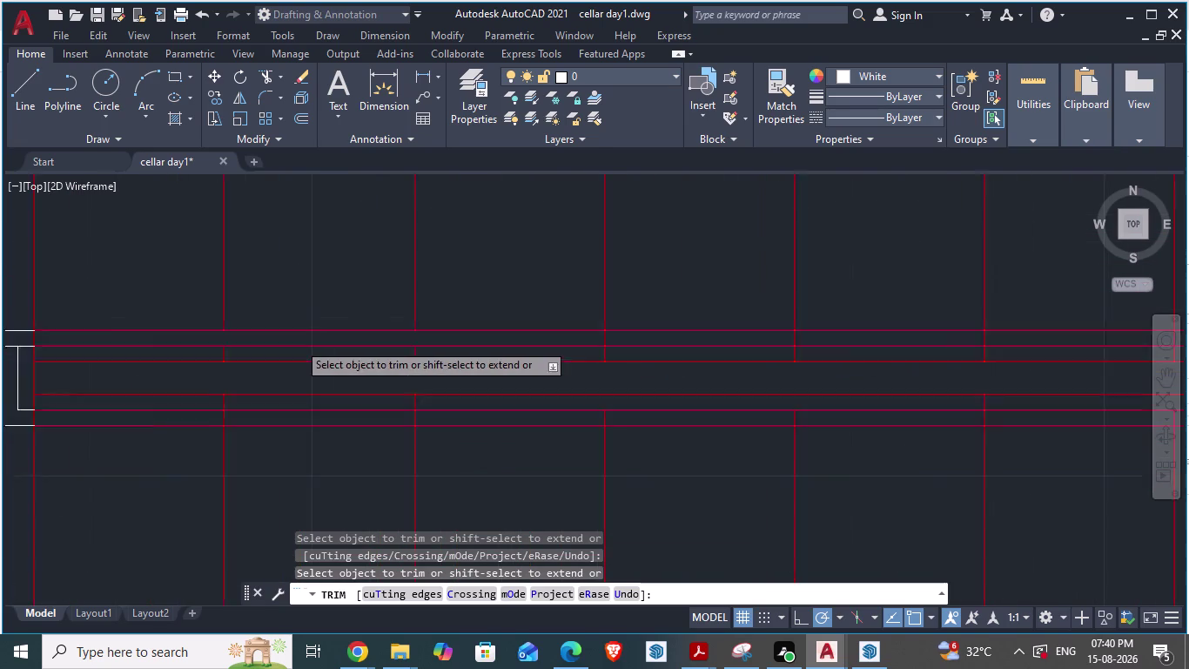
scroll(up, 3)
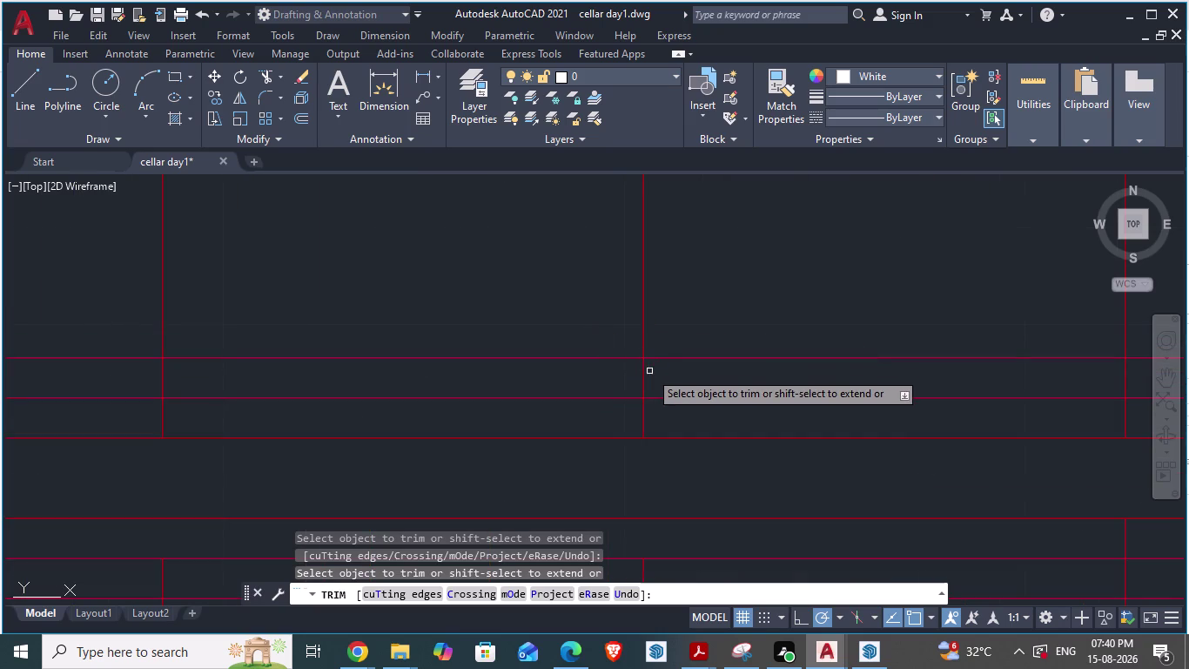
click(643, 376)
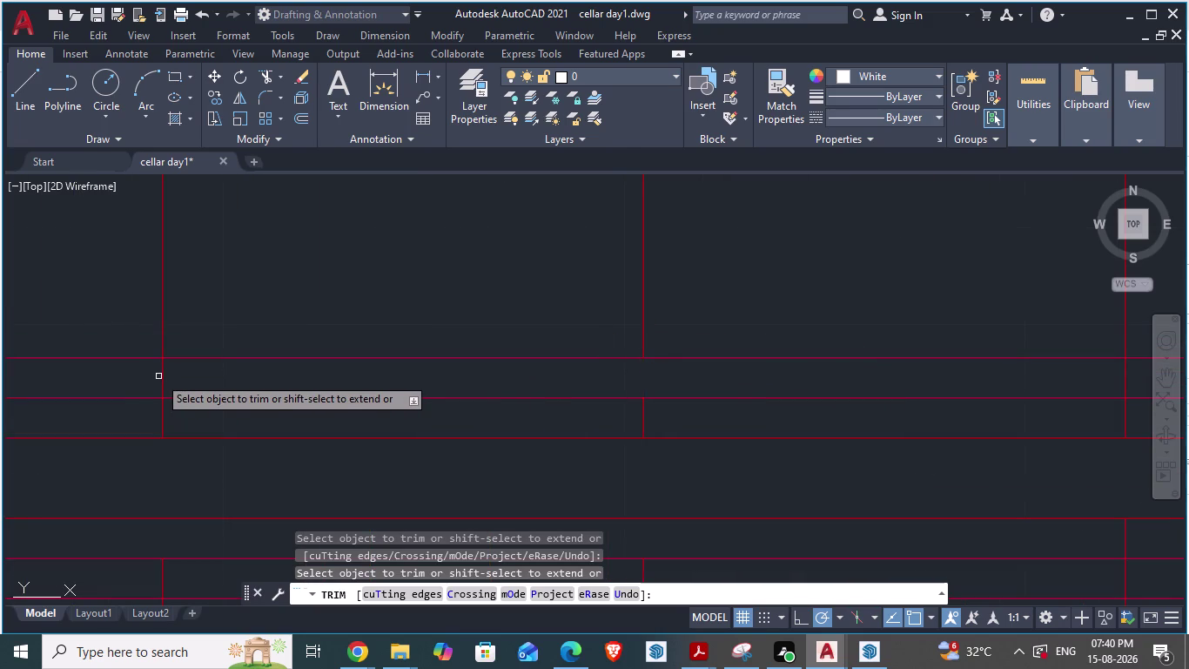
click(162, 375)
scroll(down, 3)
scroll(down, 3)
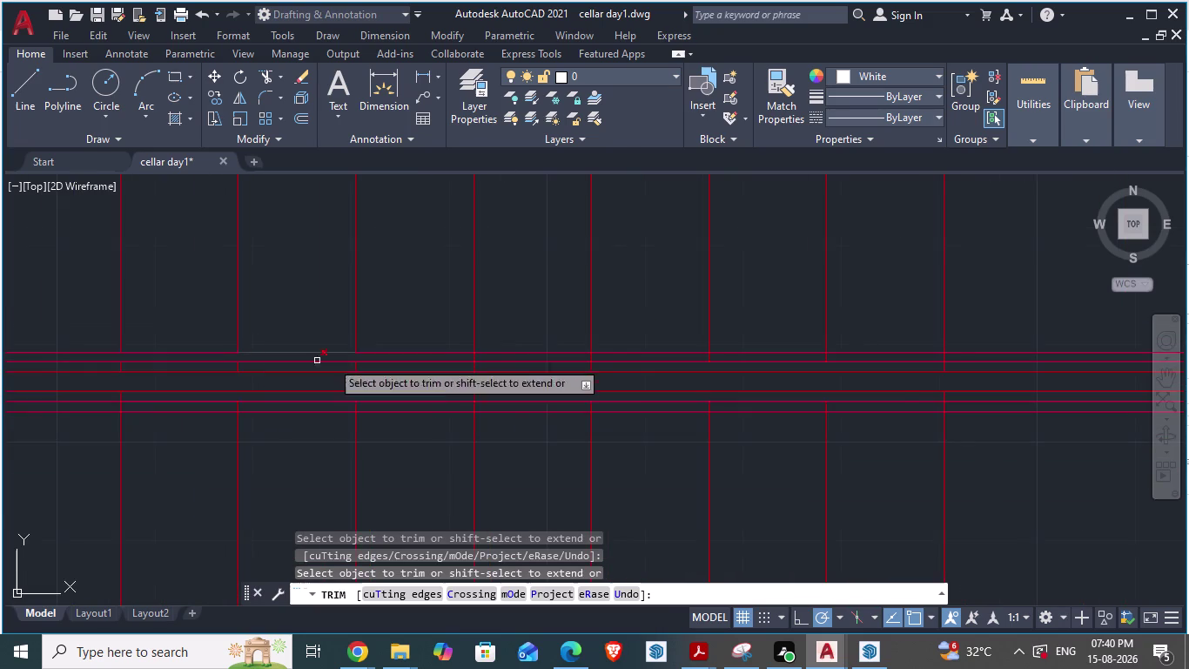
scroll(up, 3)
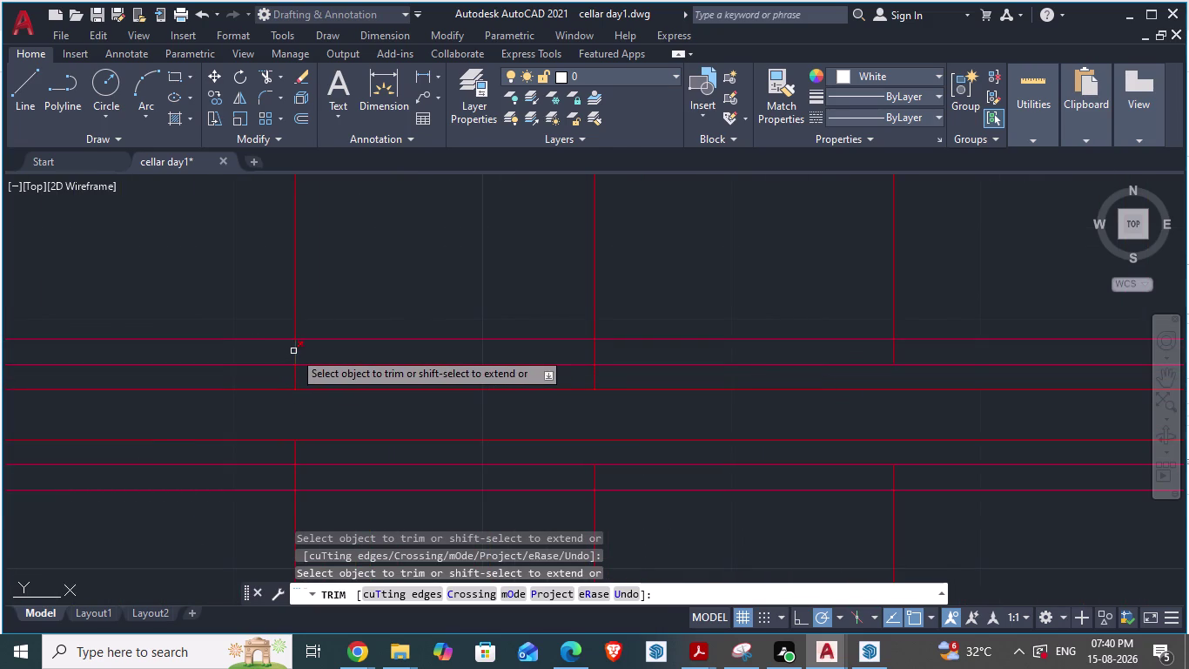
click(293, 351)
click(594, 351)
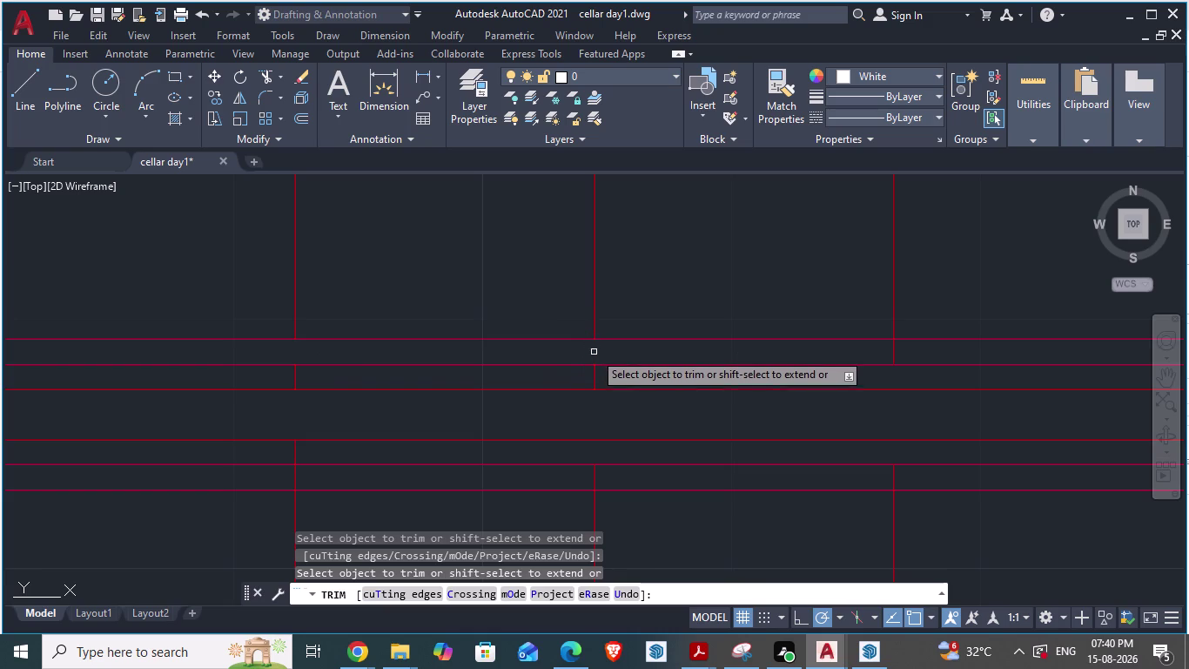
Trim three further red stubs, then switch to ARCH PLANS for comparison.
scroll(down, 3)
scroll(up, 3)
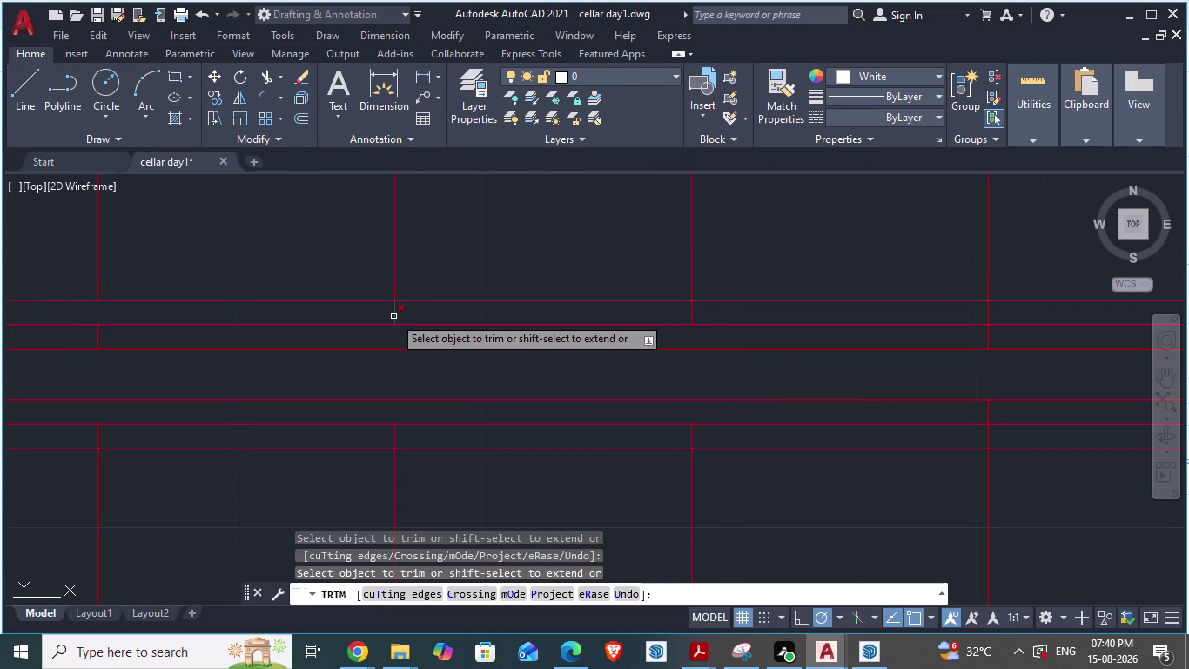
click(394, 316)
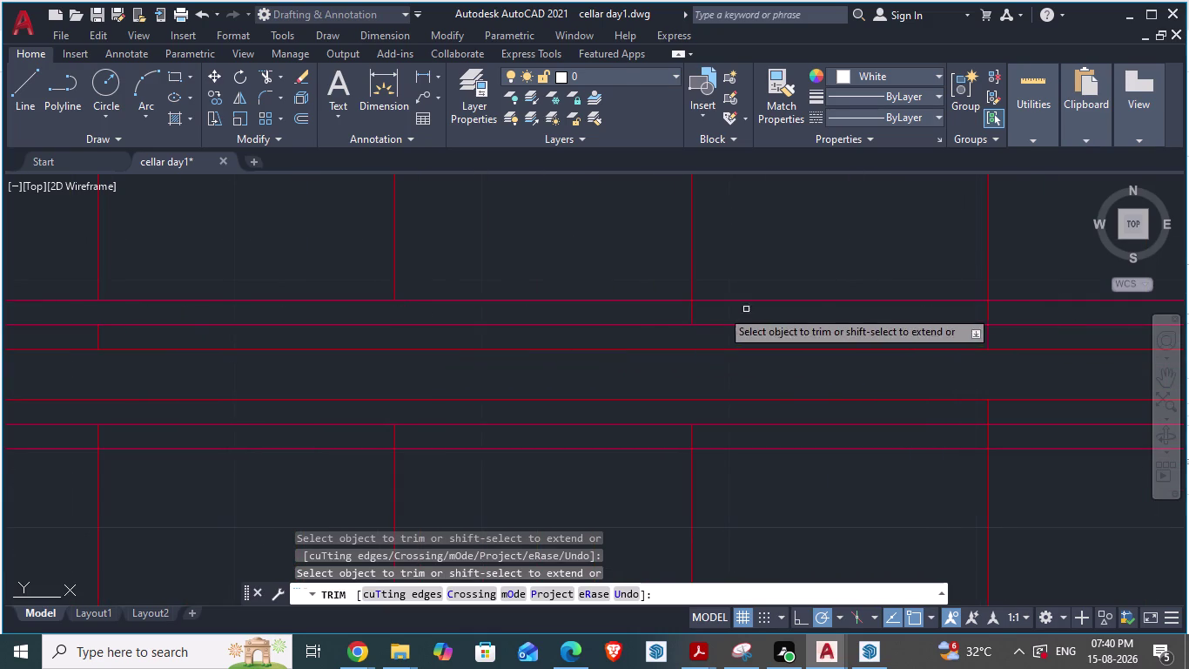
click(690, 313)
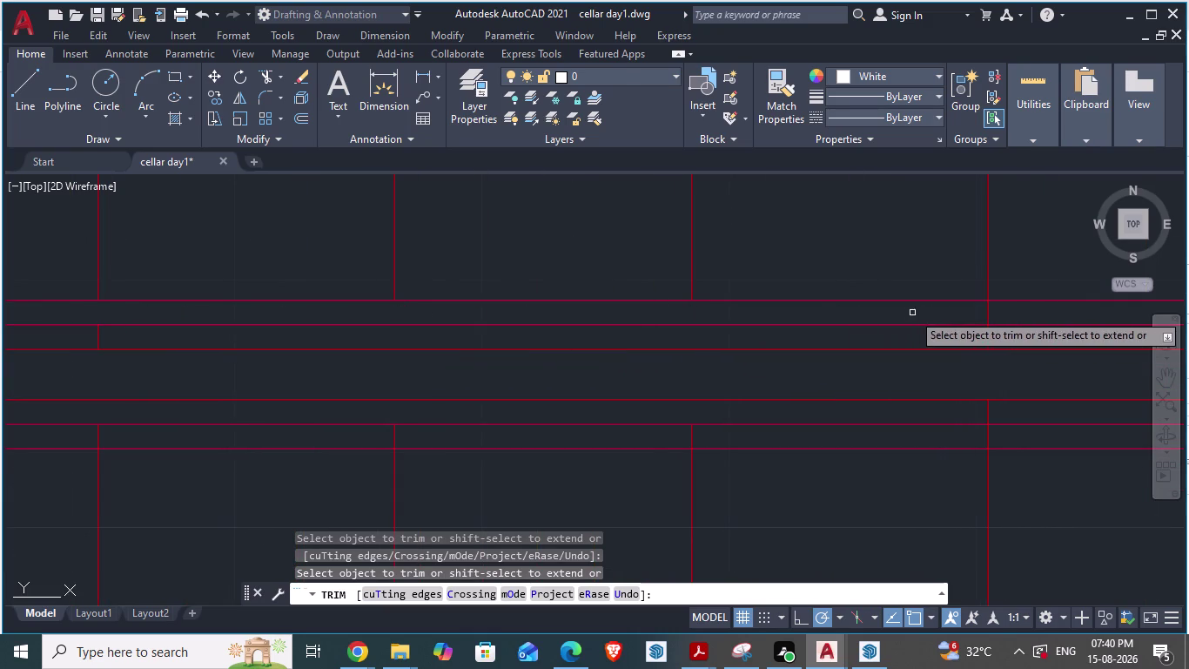
click(988, 313)
scroll(down, 3)
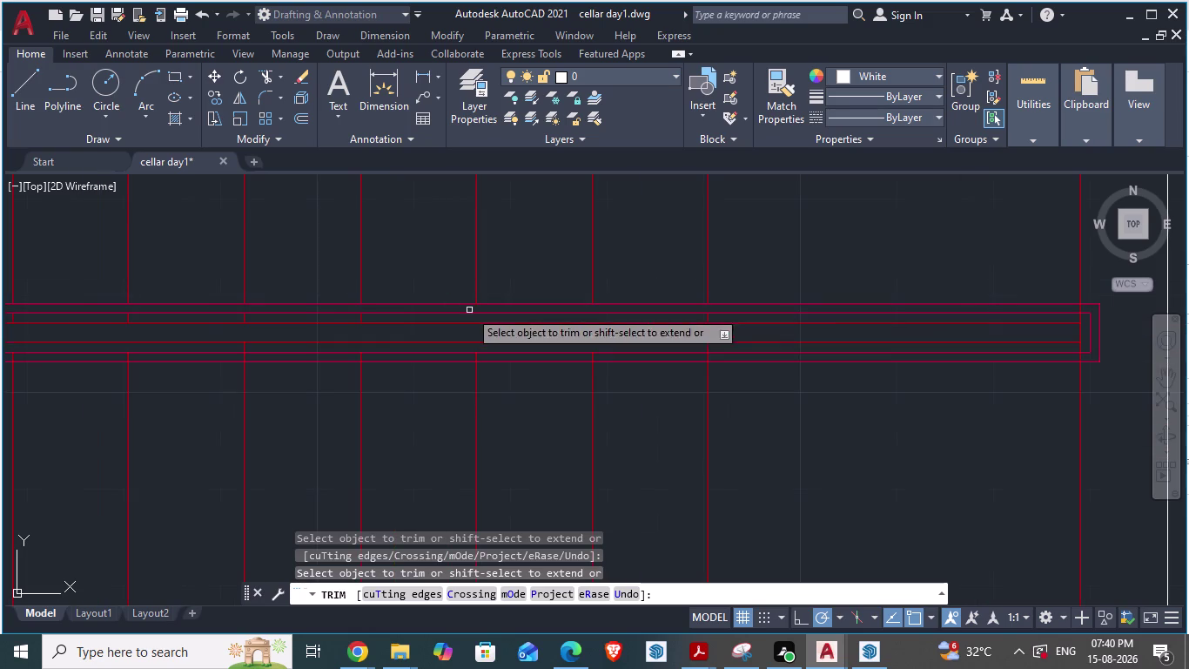
scroll(up, 3)
key(alt+Tab)
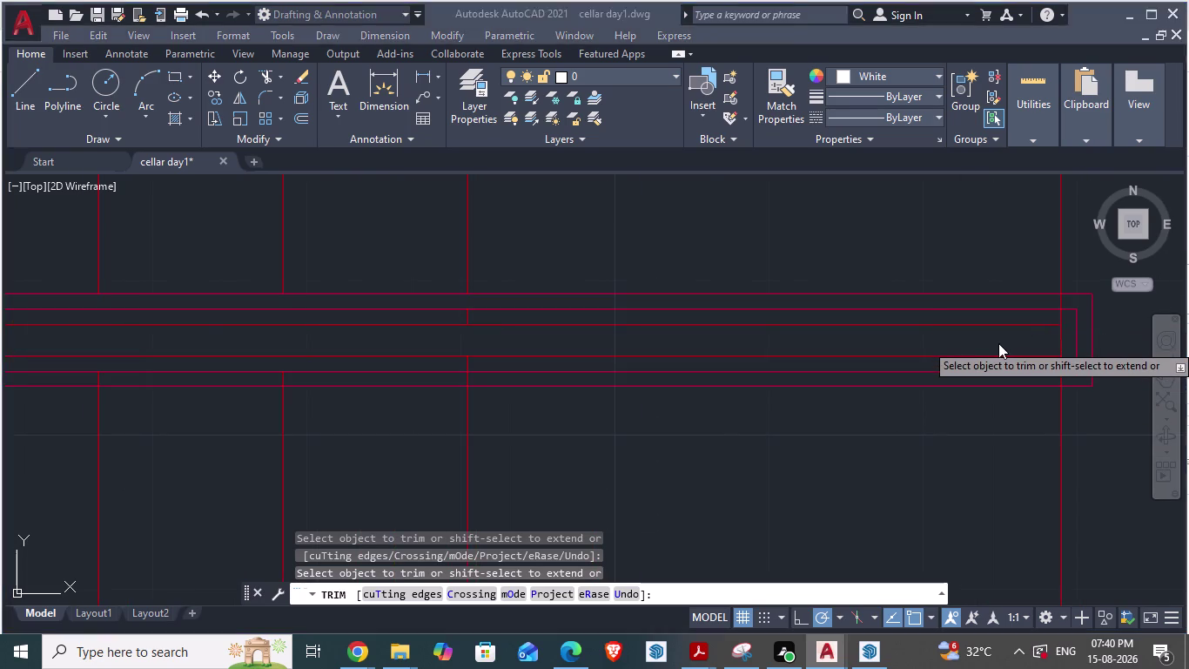
scroll(down, 3)
scroll(down, 3)
Back in cellar day1, trim two overshooting step line ends at the divider.
scroll(up, 3)
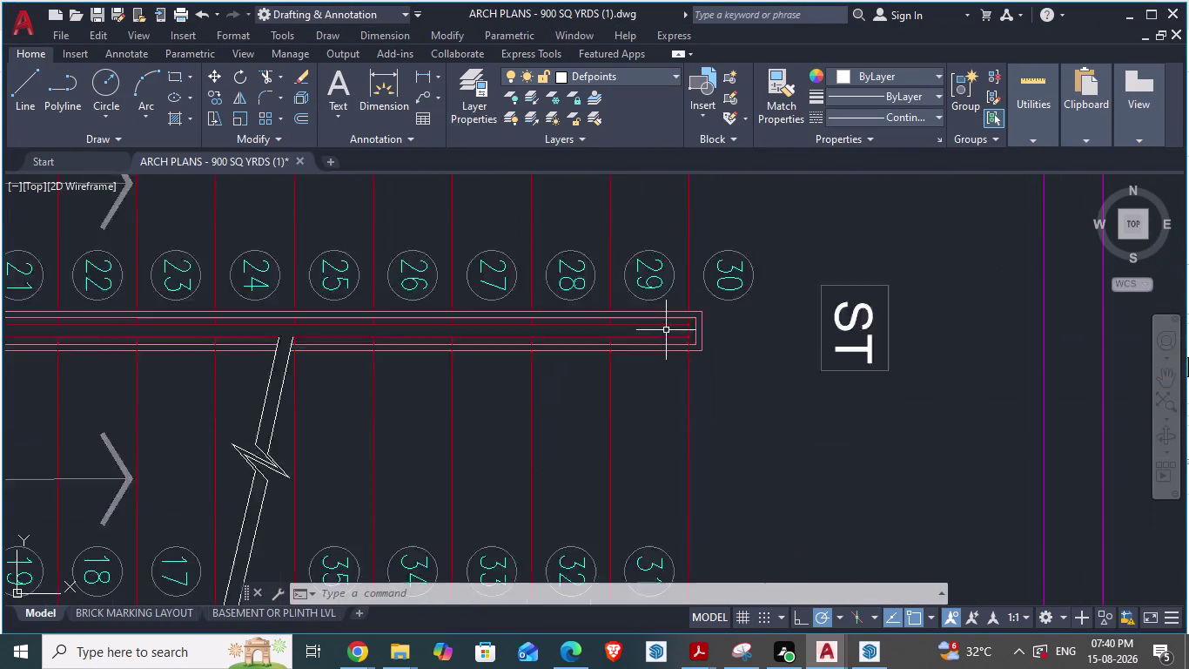
scroll(up, 3)
key(alt+Tab)
scroll(down, 3)
scroll(up, 3)
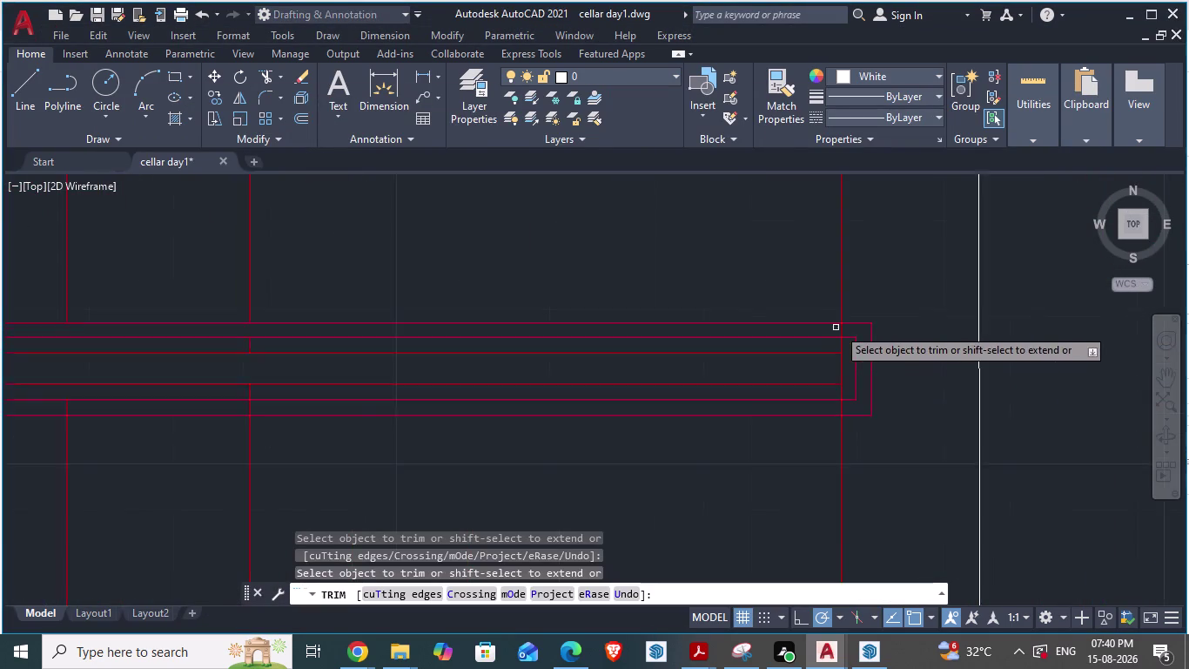
scroll(up, 3)
click(830, 327)
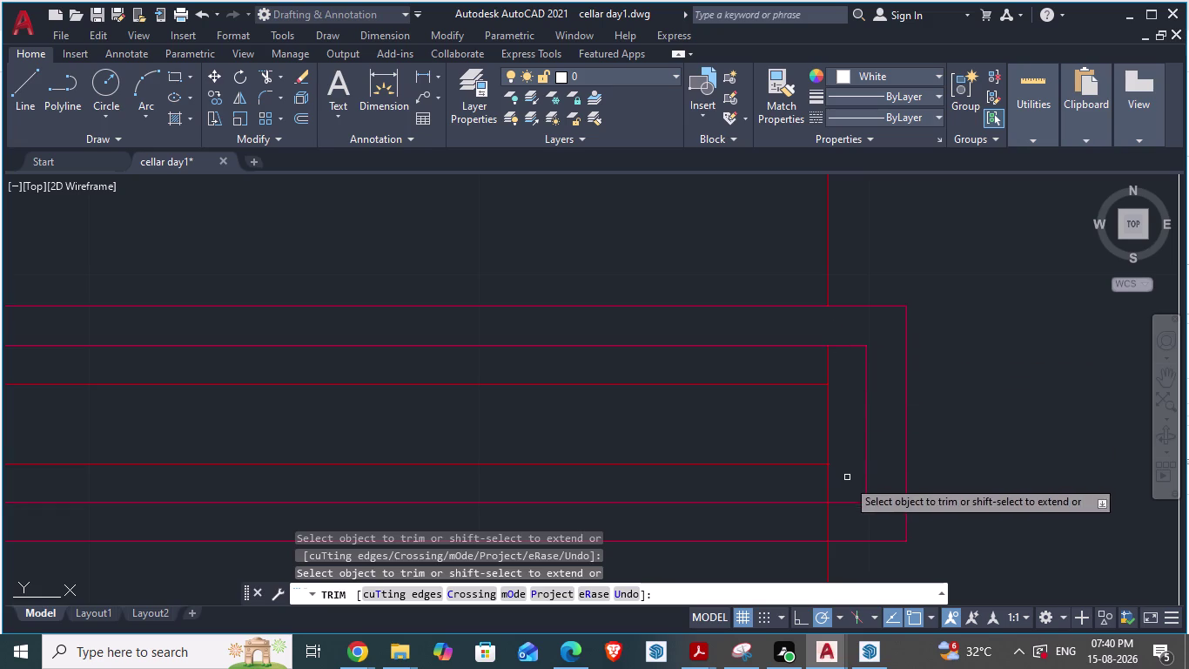
click(829, 532)
Trim two more overshooting ends, then bring ARCH PLANS back up.
scroll(down, 3)
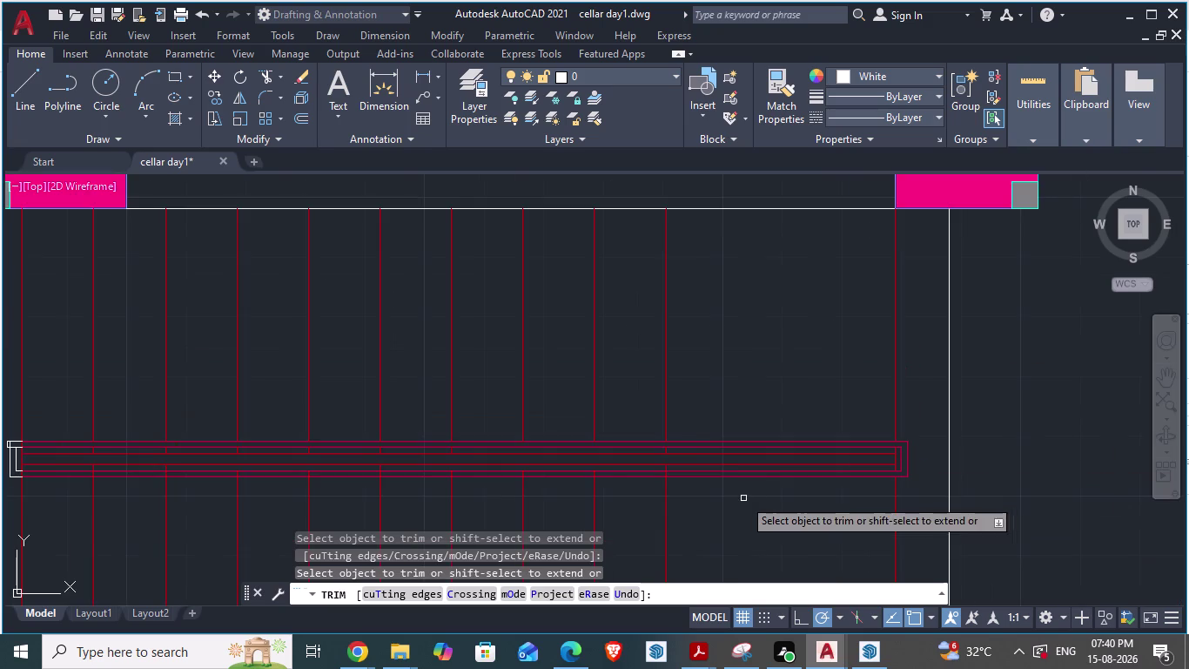
scroll(up, 3)
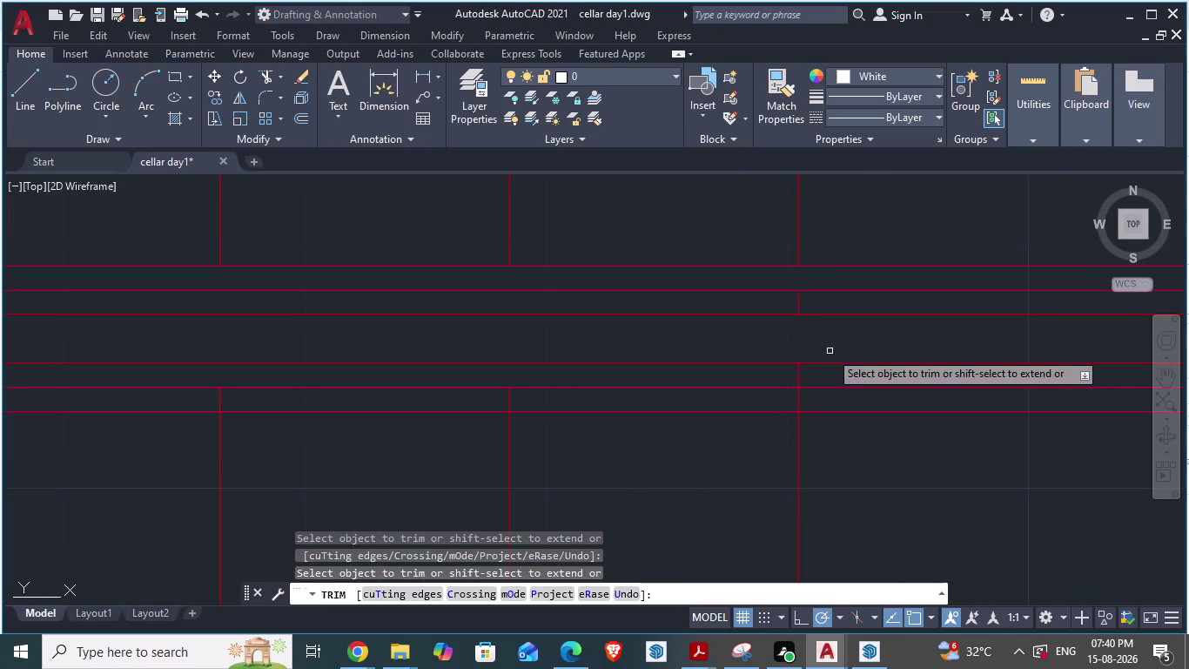
click(799, 404)
scroll(down, 3)
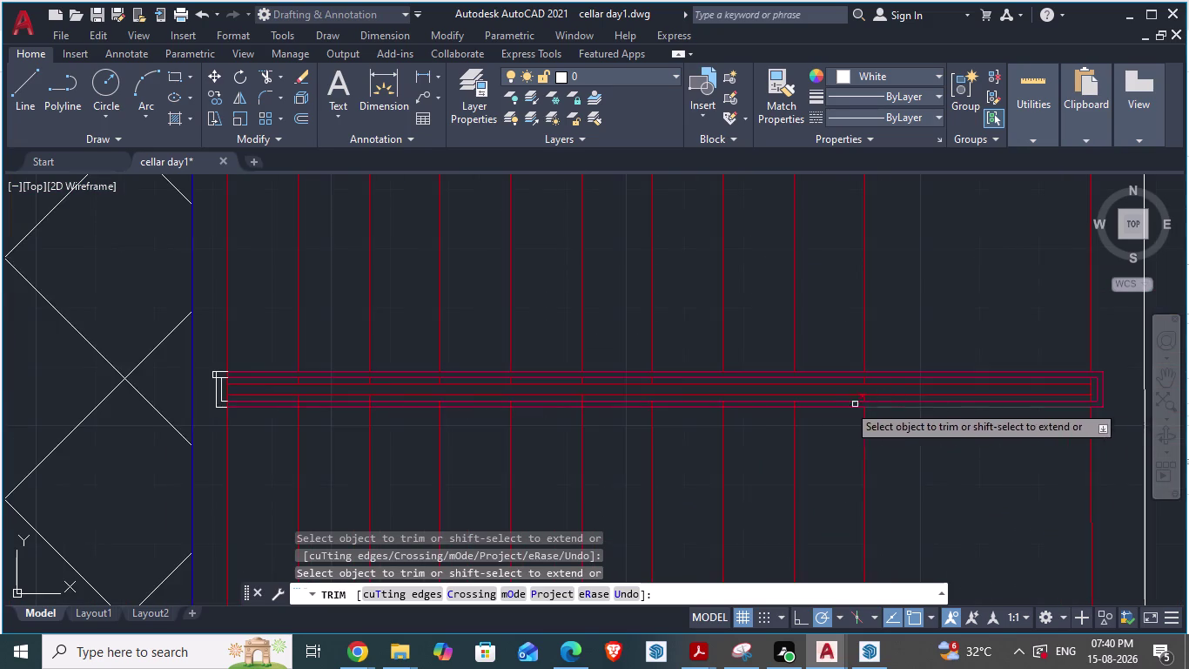
scroll(up, 3)
click(880, 374)
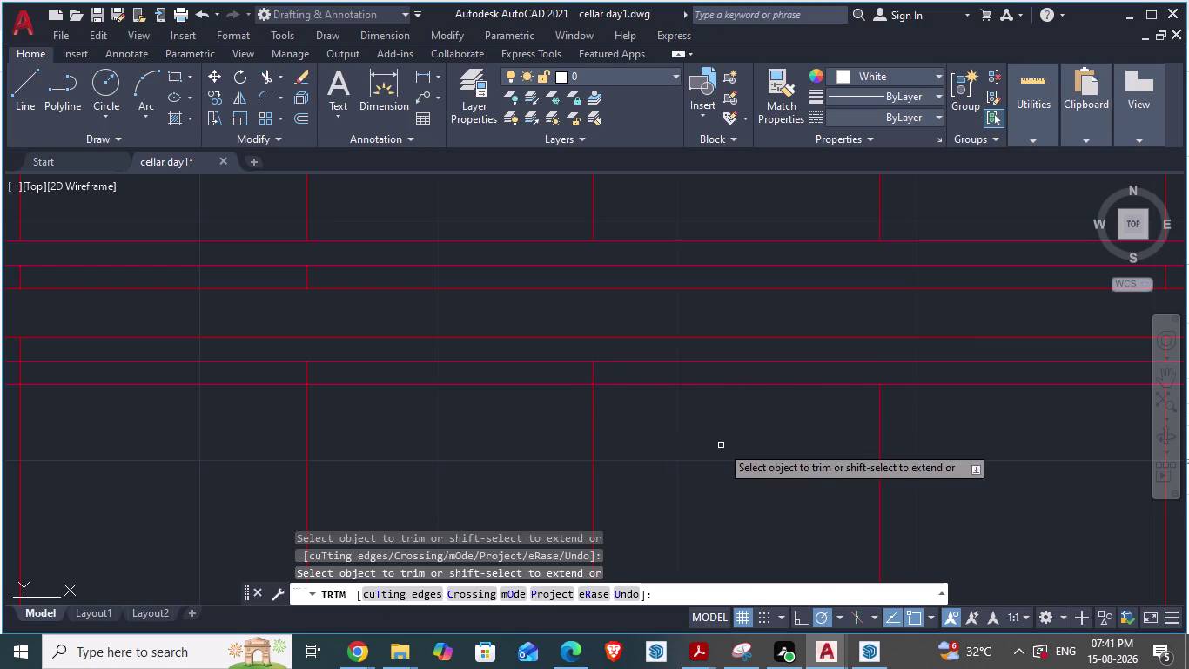
key(alt+Tab)
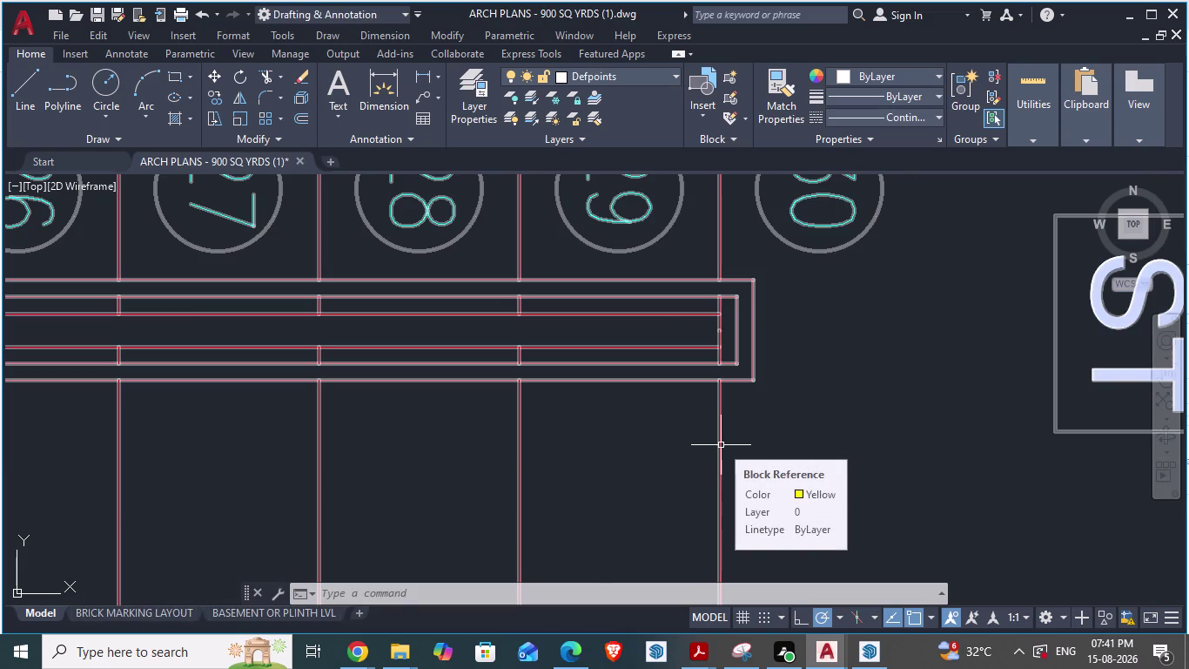
Return to cellar day1, trim two overshooting line ends and restart trimming.
key(alt+Tab)
scroll(down, 3)
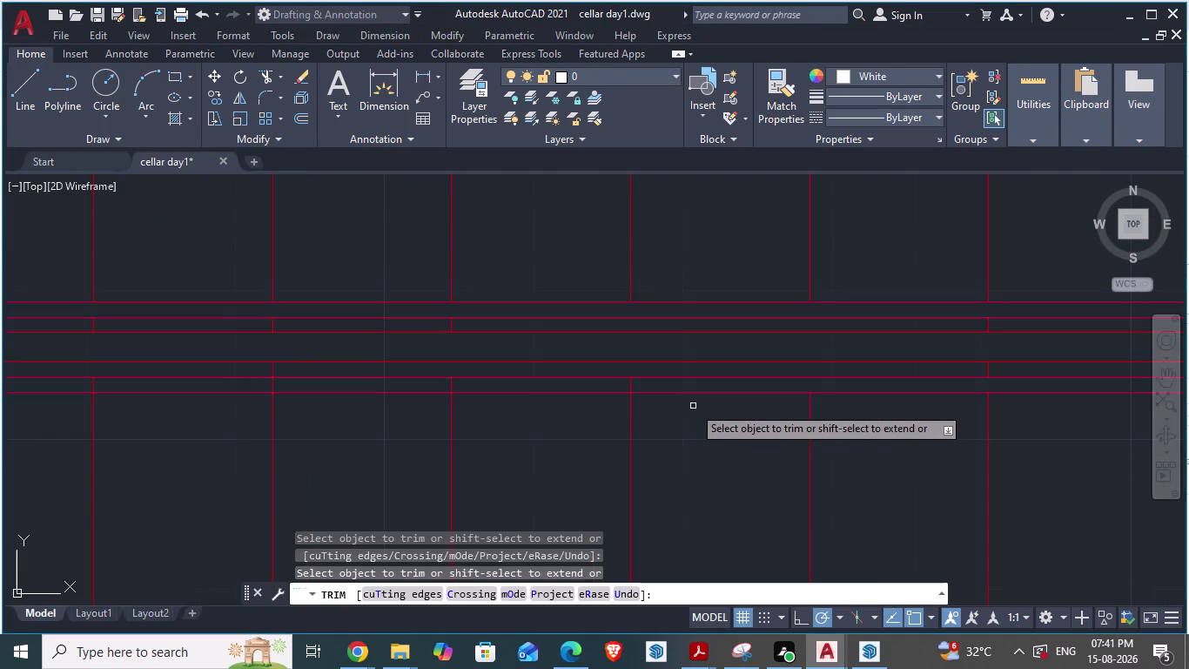
scroll(down, 3)
scroll(up, 3)
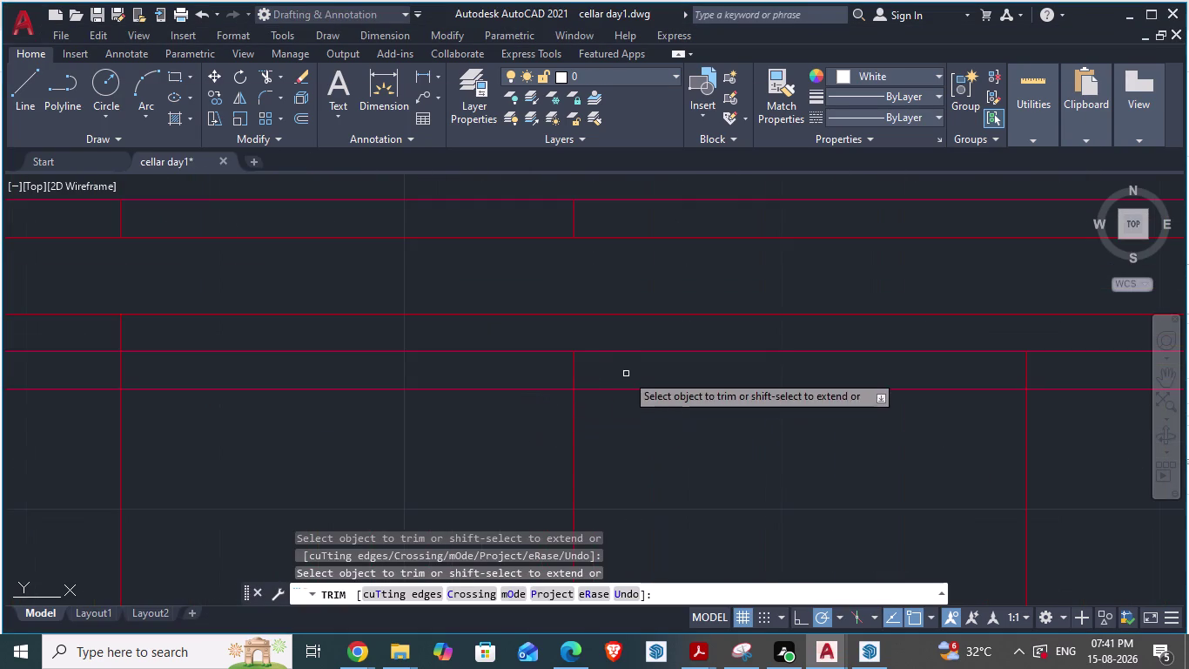
click(572, 372)
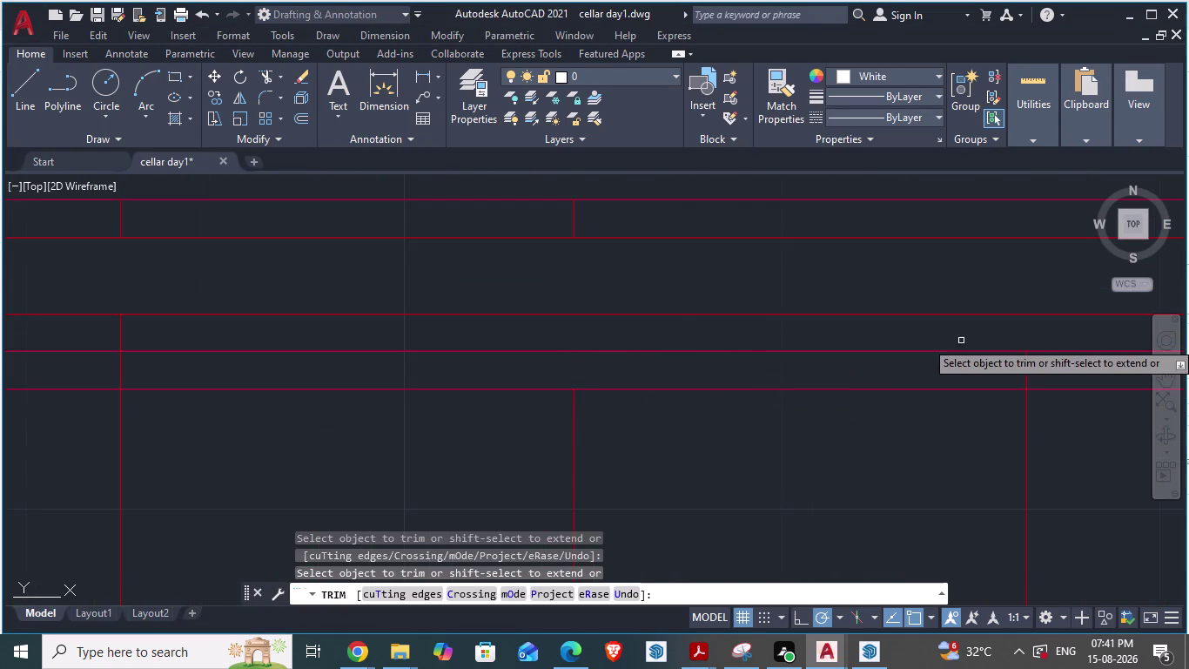
click(1023, 371)
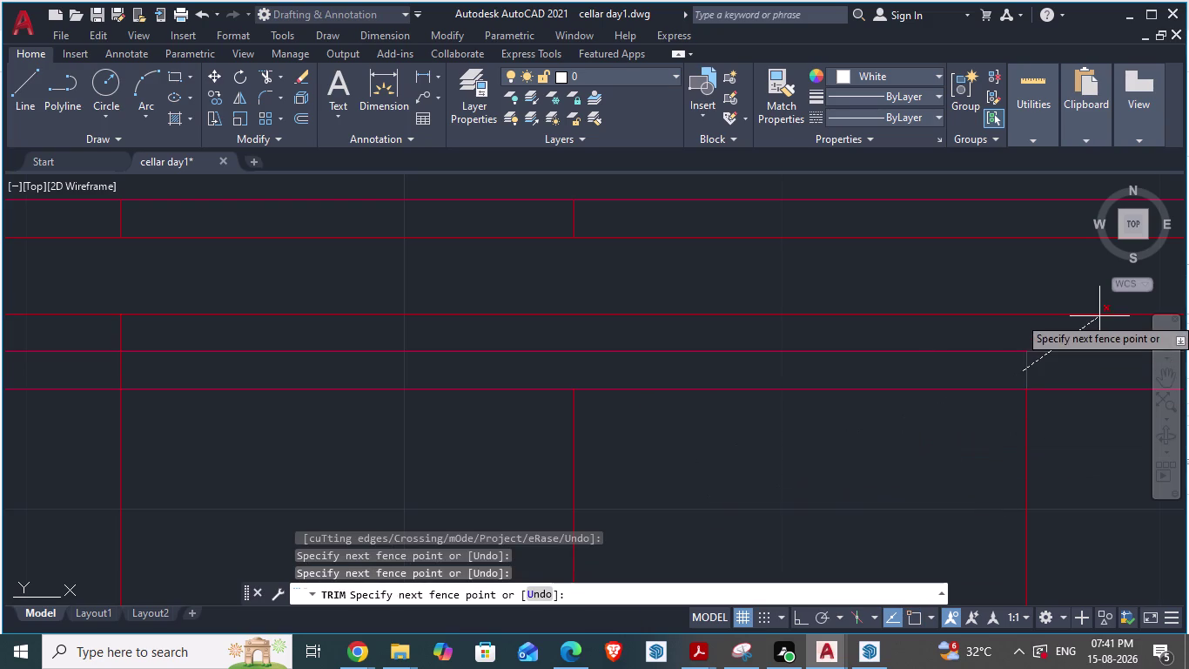
key(space)
key(space)
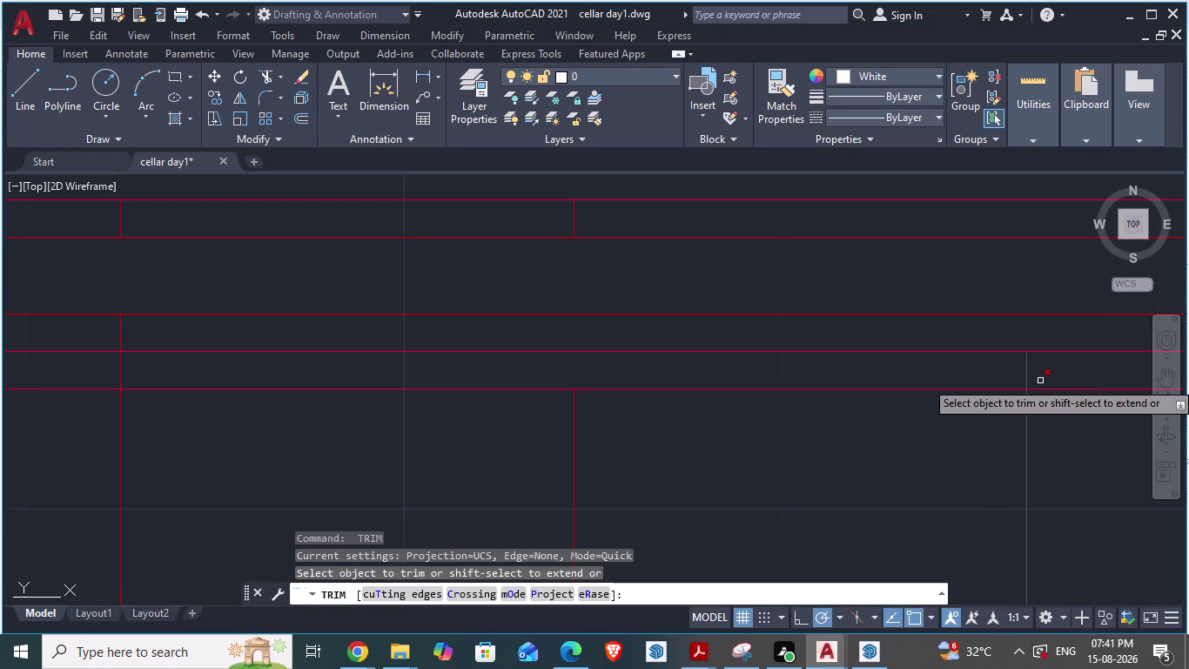
click(1024, 369)
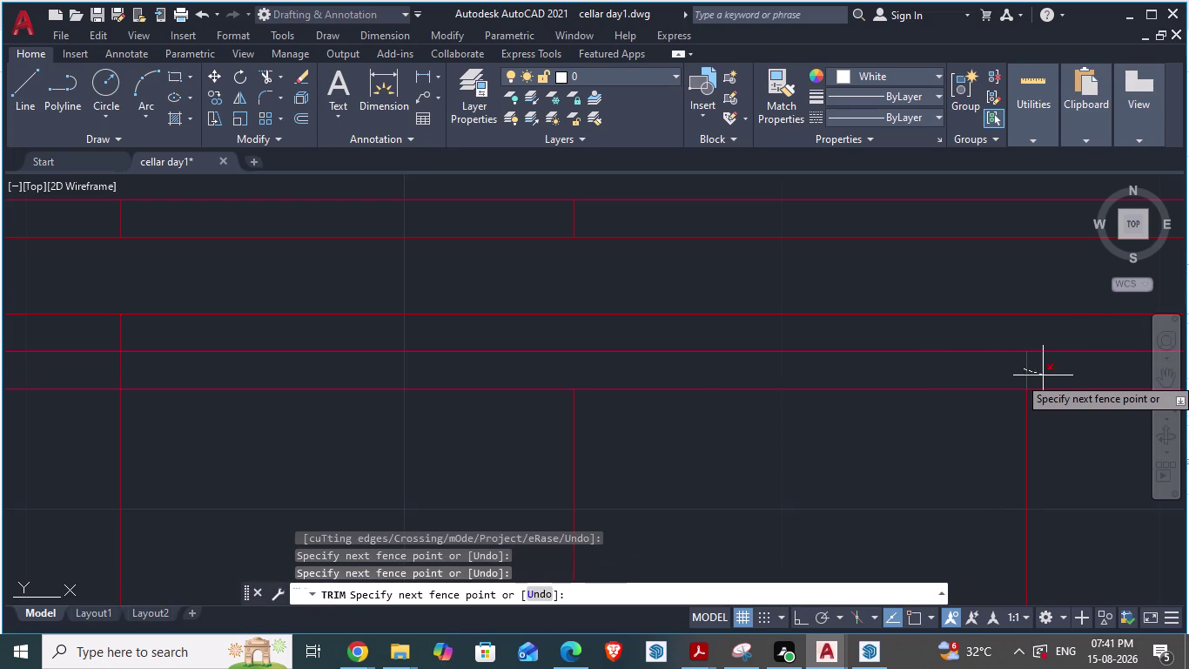
key(Escape)
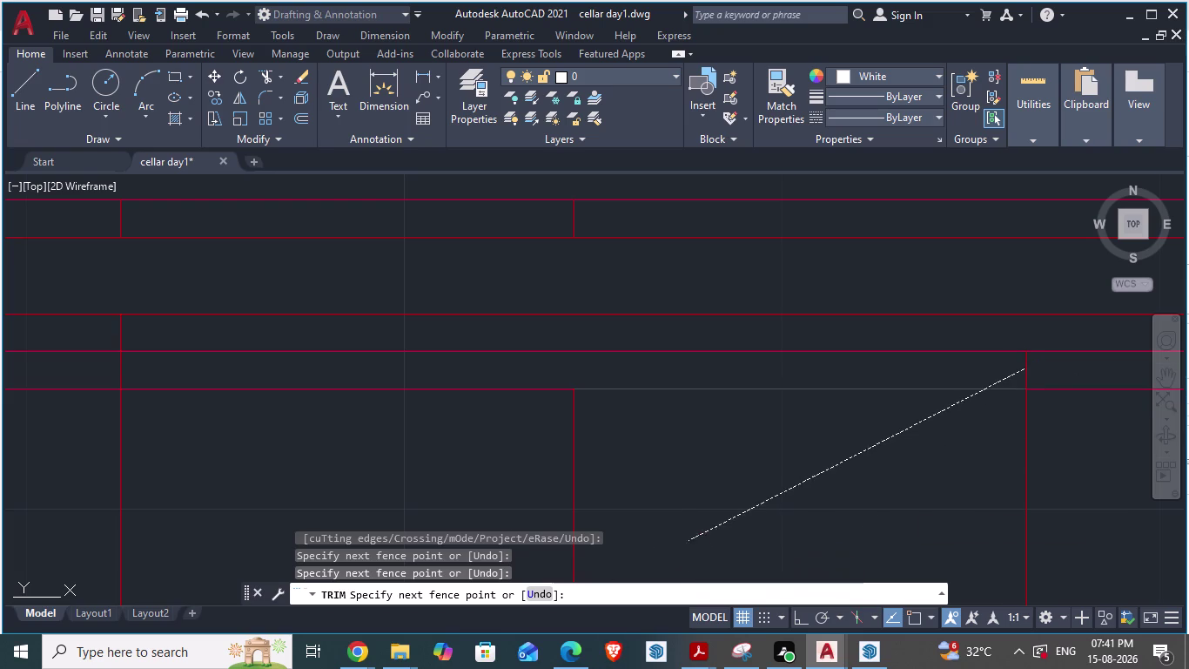
scroll(up, 3)
scroll(down, 3)
key(space)
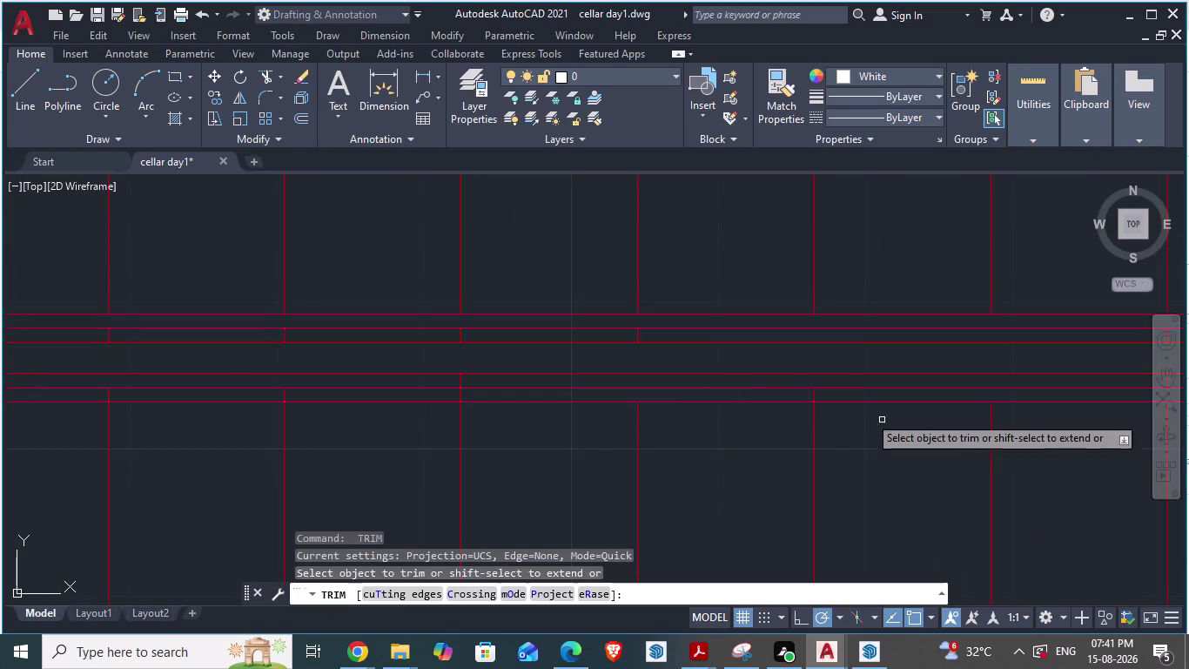
Trim three more overshooting step line ends along the divider.
scroll(up, 3)
click(762, 381)
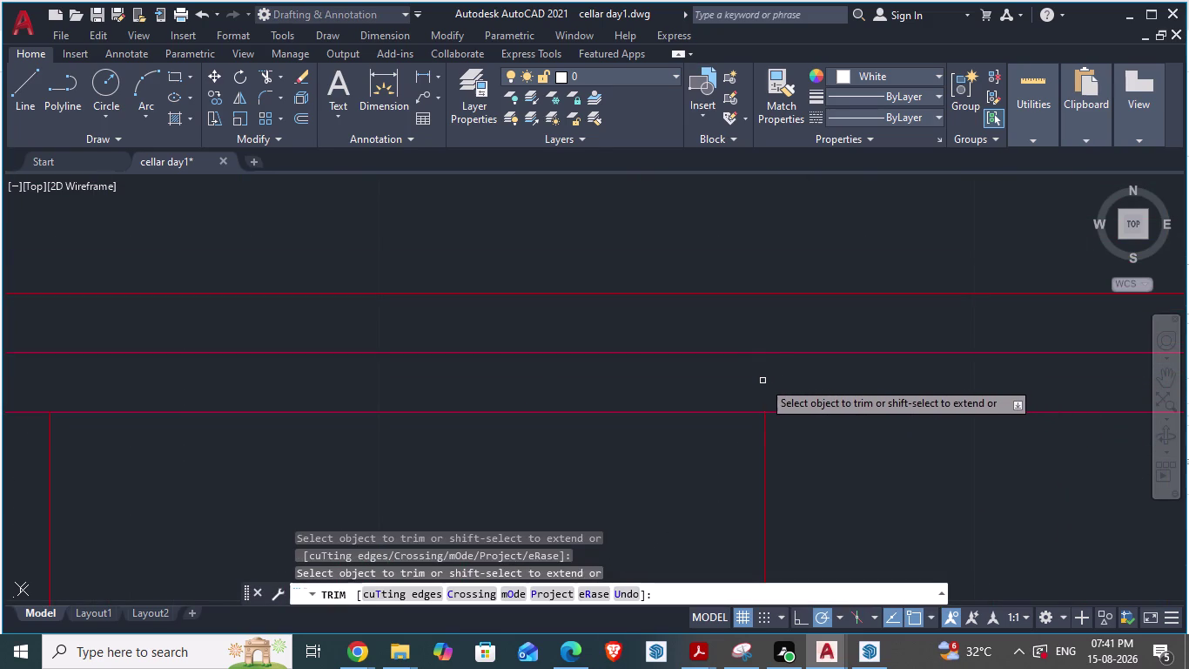
scroll(down, 3)
scroll(down, 3)
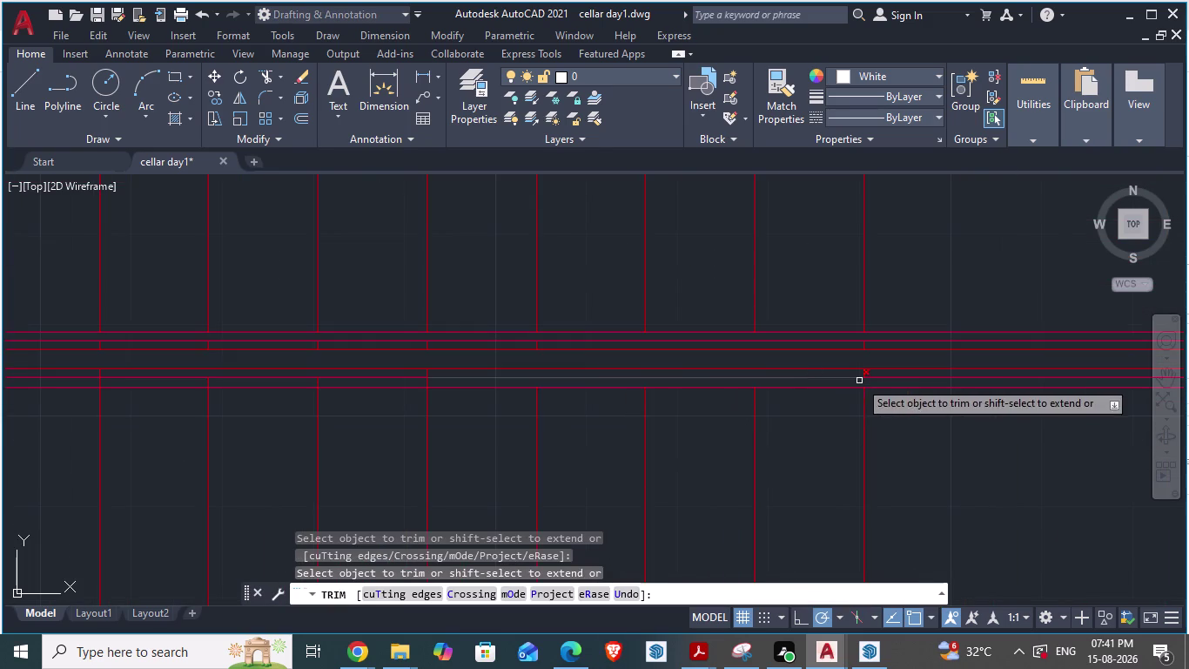
scroll(down, 3)
scroll(up, 3)
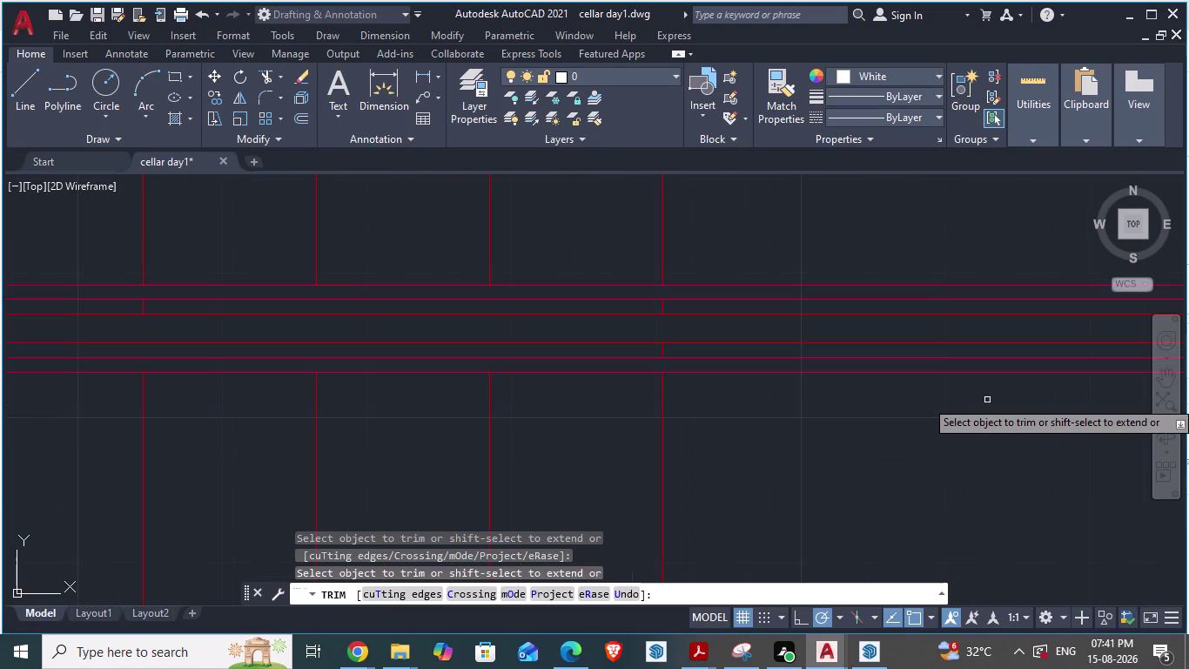
scroll(down, 3)
scroll(up, 3)
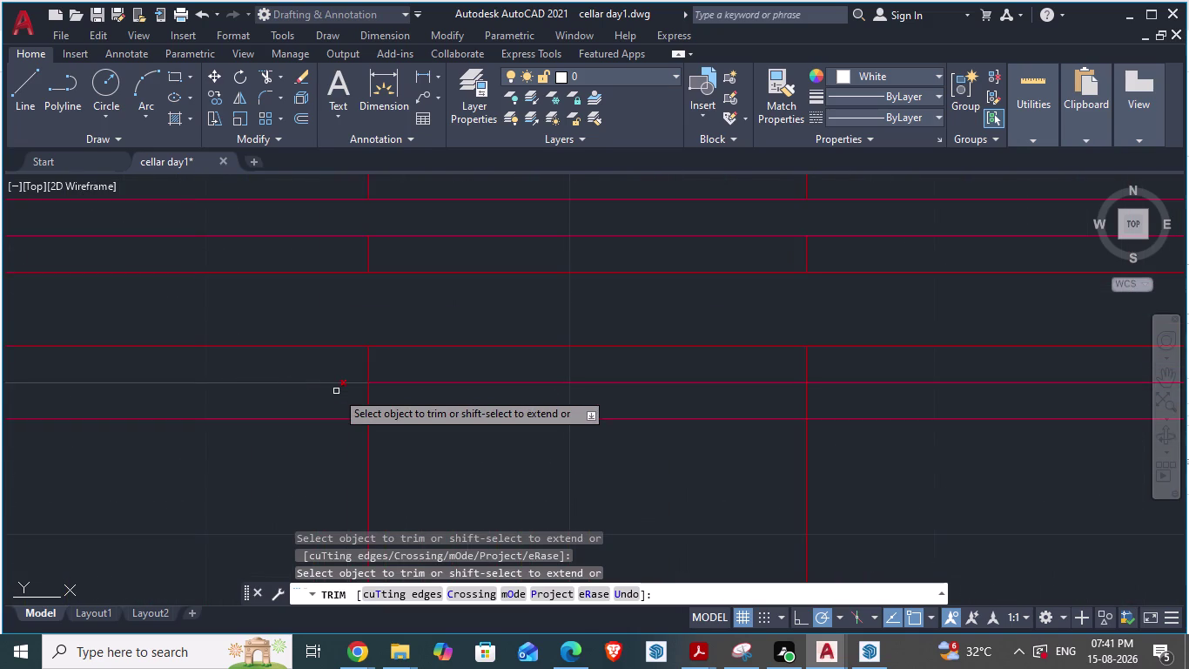
click(367, 402)
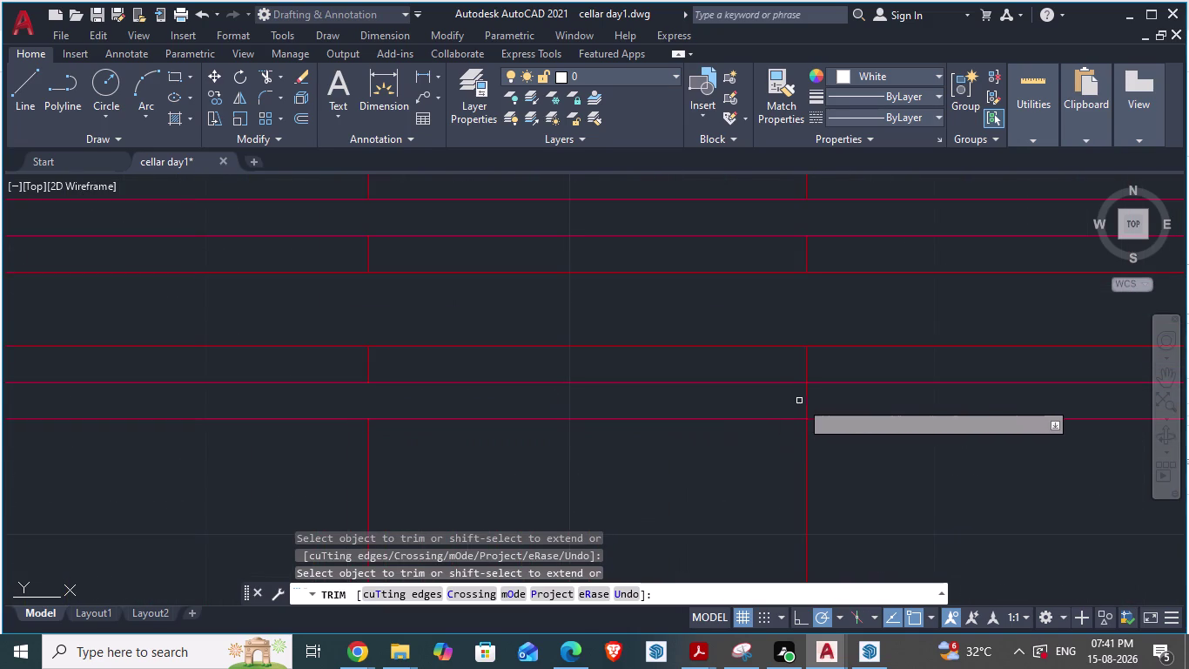
click(809, 403)
Trim three further overshooting line ends near the divider.
scroll(down, 3)
scroll(up, 3)
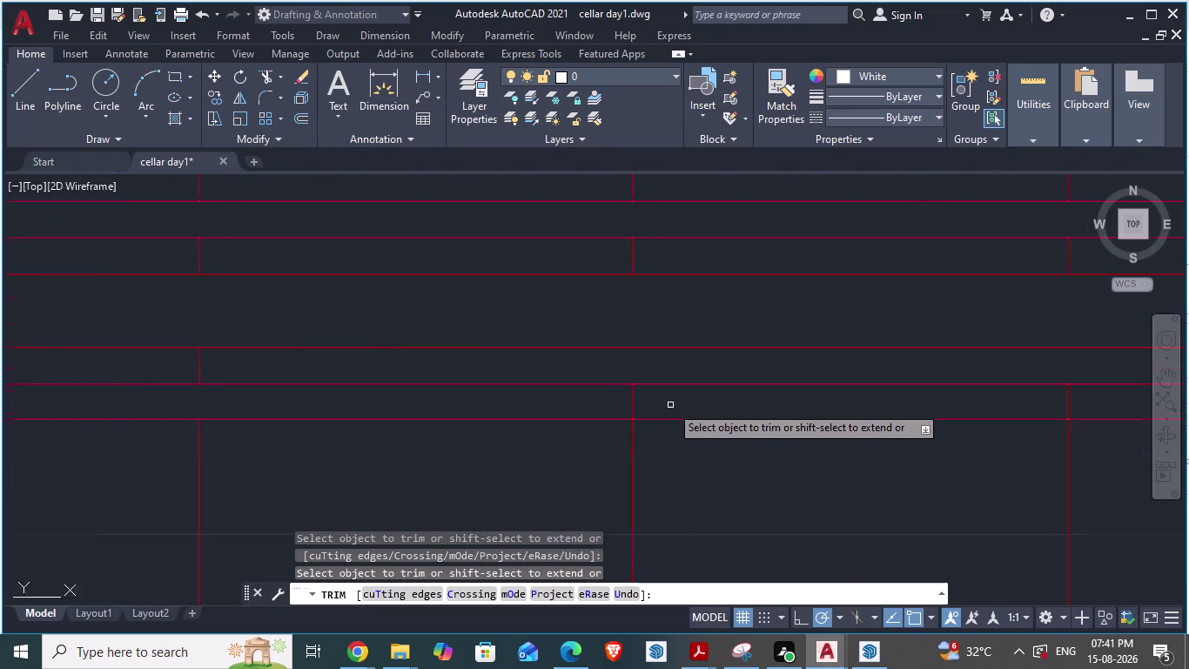
scroll(up, 3)
click(611, 400)
scroll(down, 3)
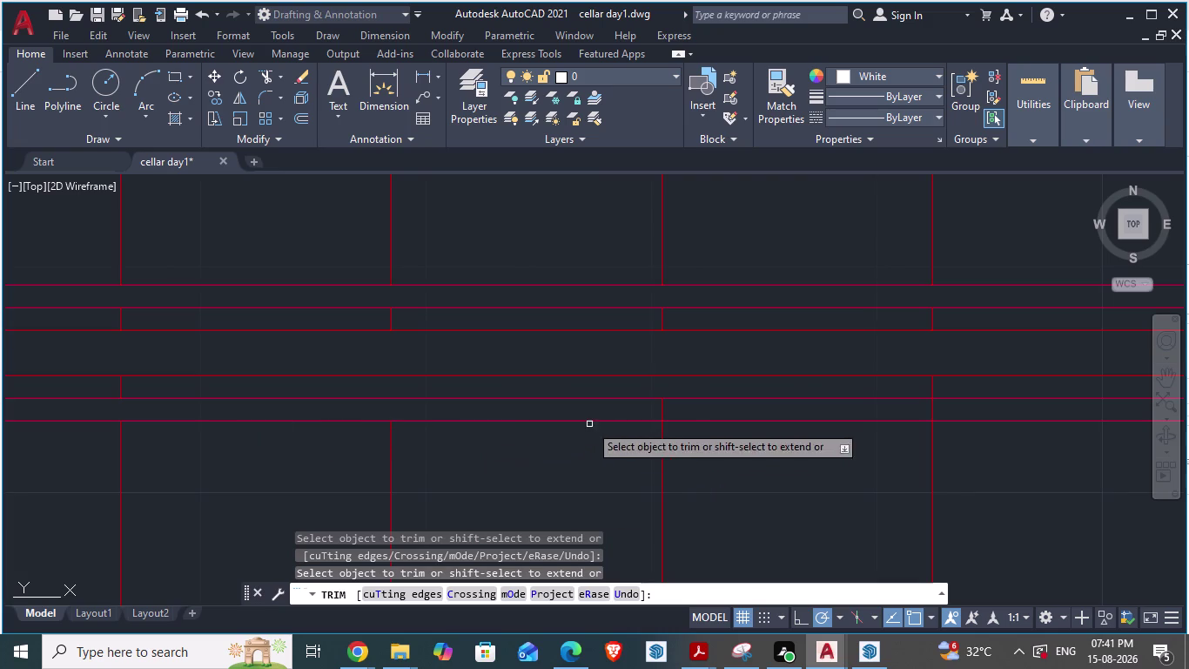
scroll(up, 3)
click(700, 408)
scroll(down, 3)
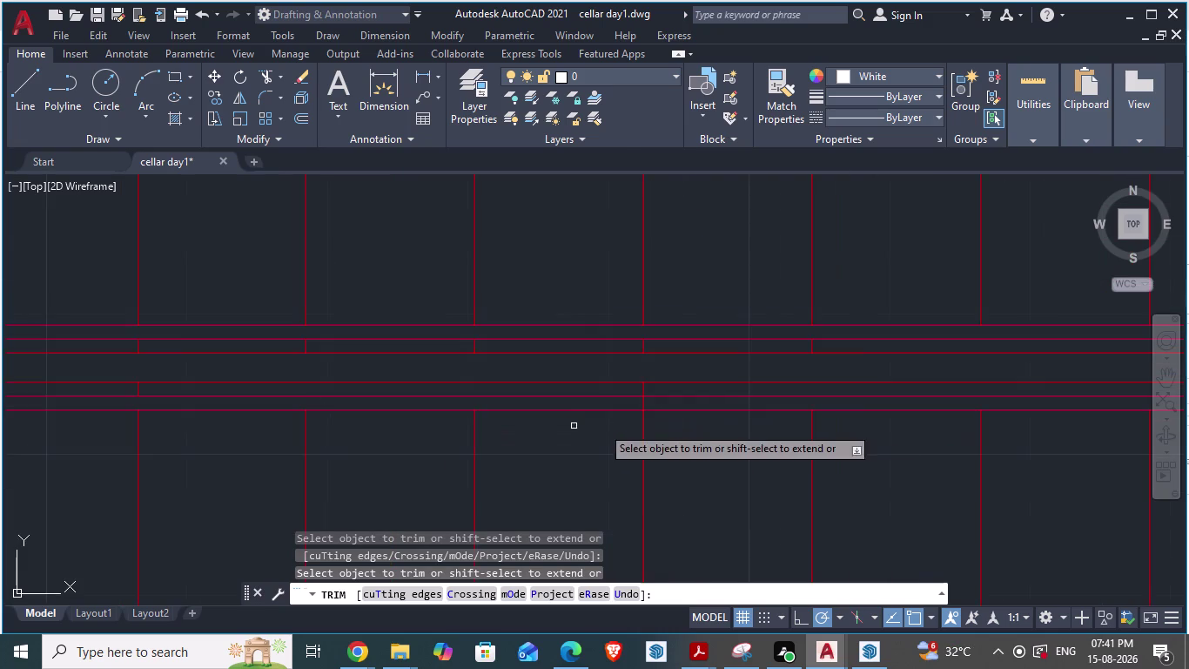
scroll(up, 3)
click(669, 408)
scroll(down, 3)
scroll(up, 3)
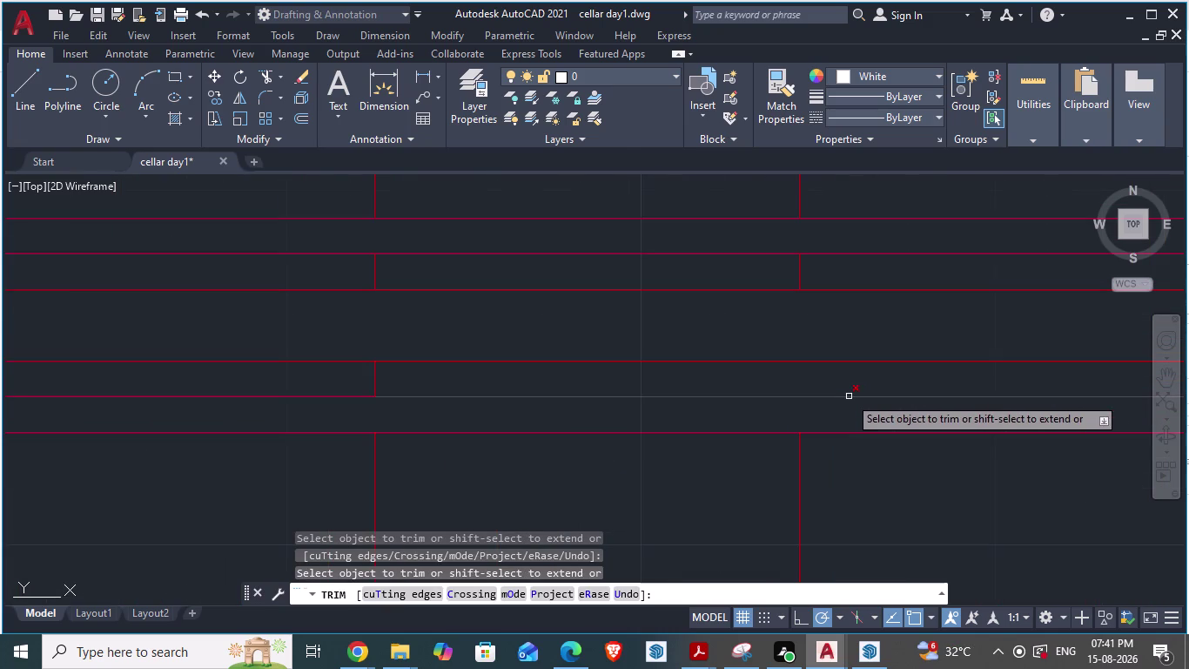
Exit trimming and draw a short vertical tread line.
key(l)
key(Return)
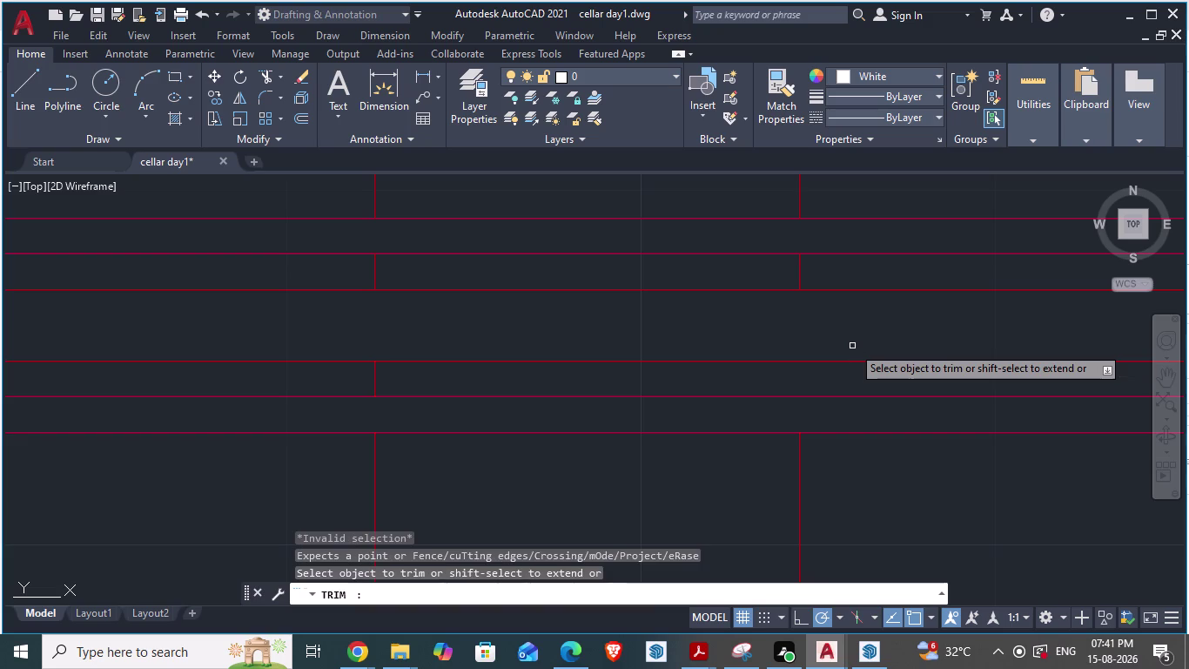
key(Escape)
key(Escape)
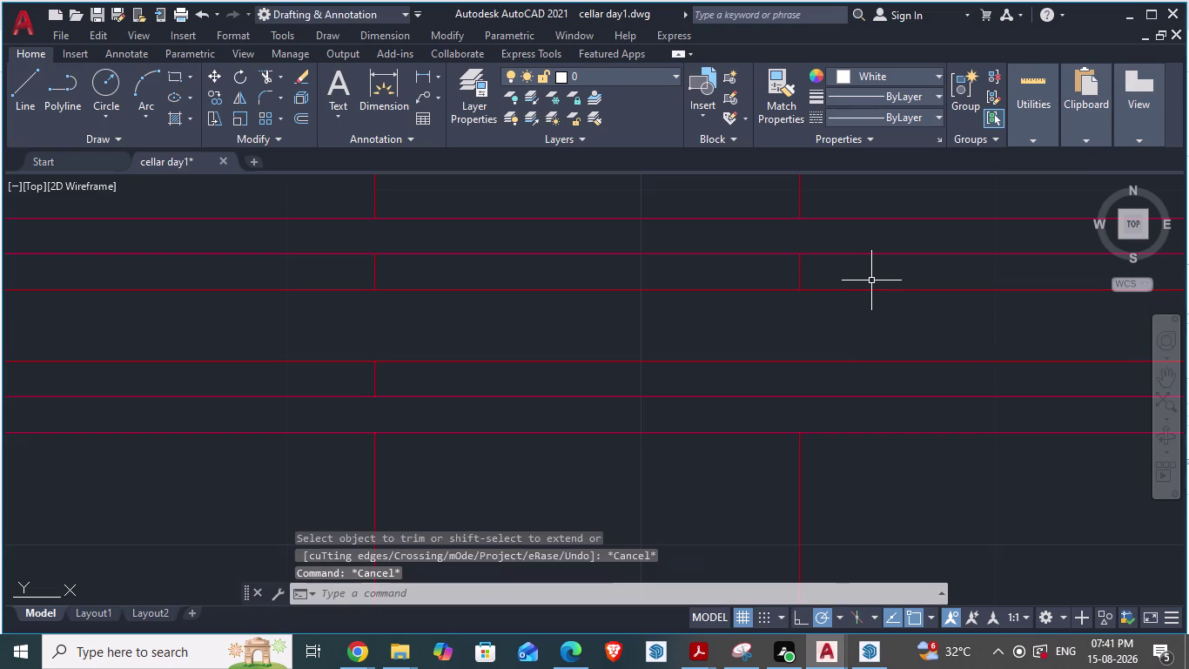
key(l)
key(Return)
scroll(up, 3)
scroll(down, 3)
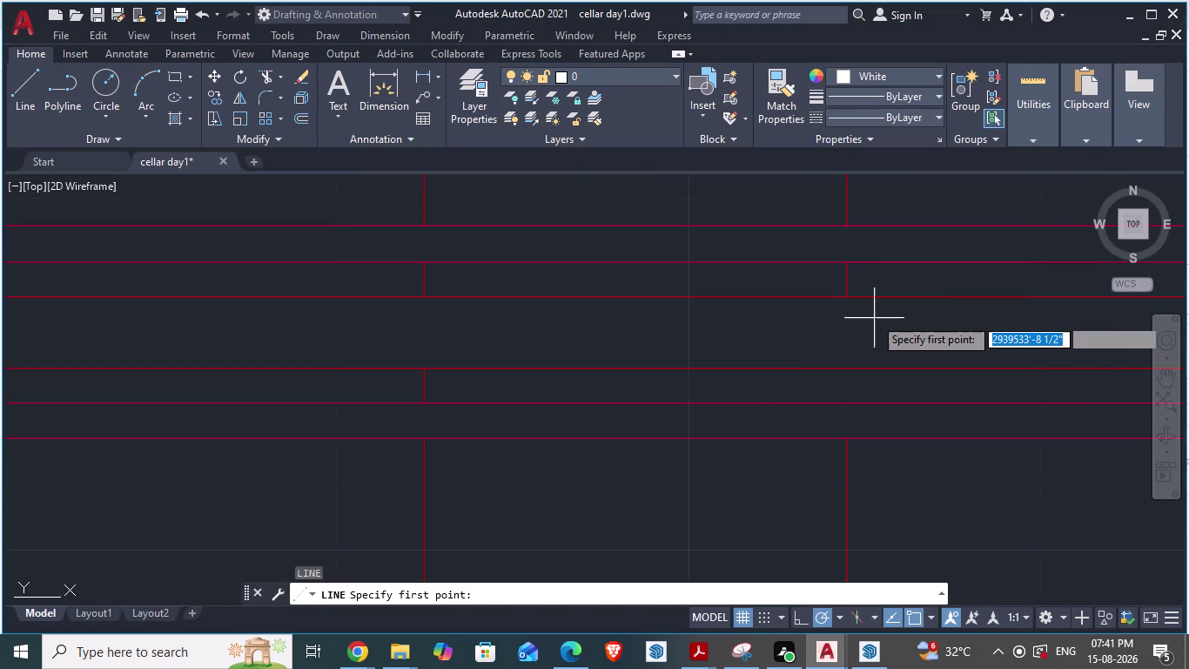
click(852, 369)
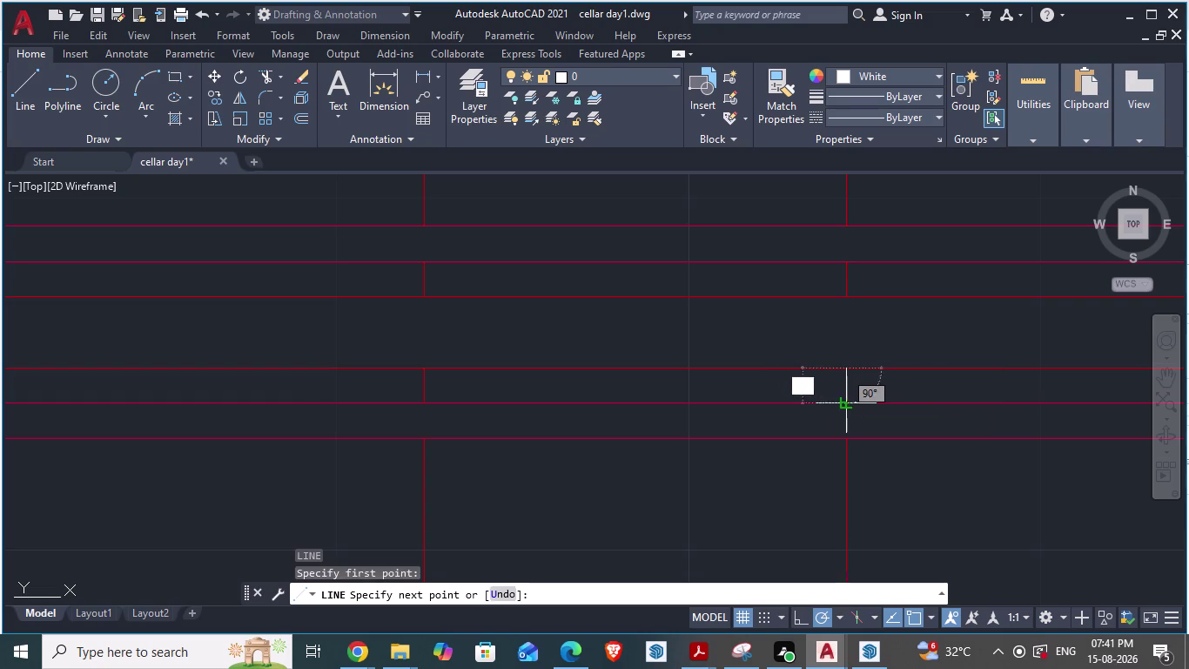
click(848, 402)
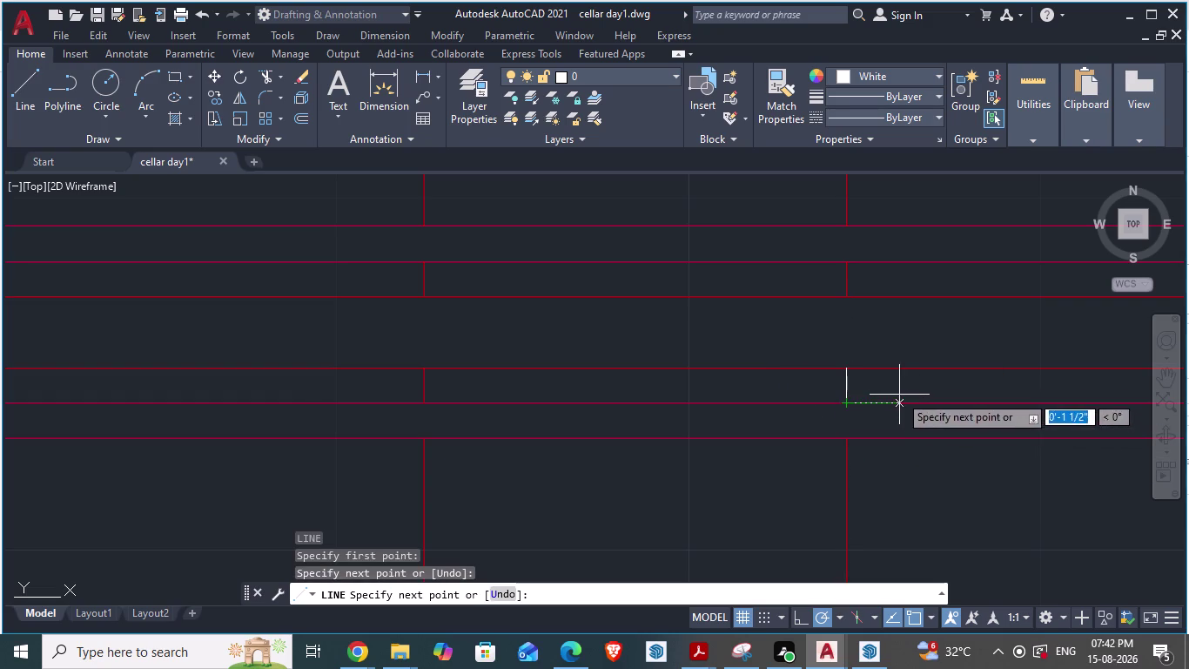
key(Escape)
Draw a vertical line down the right grid line, upper band to lower band.
scroll(down, 3)
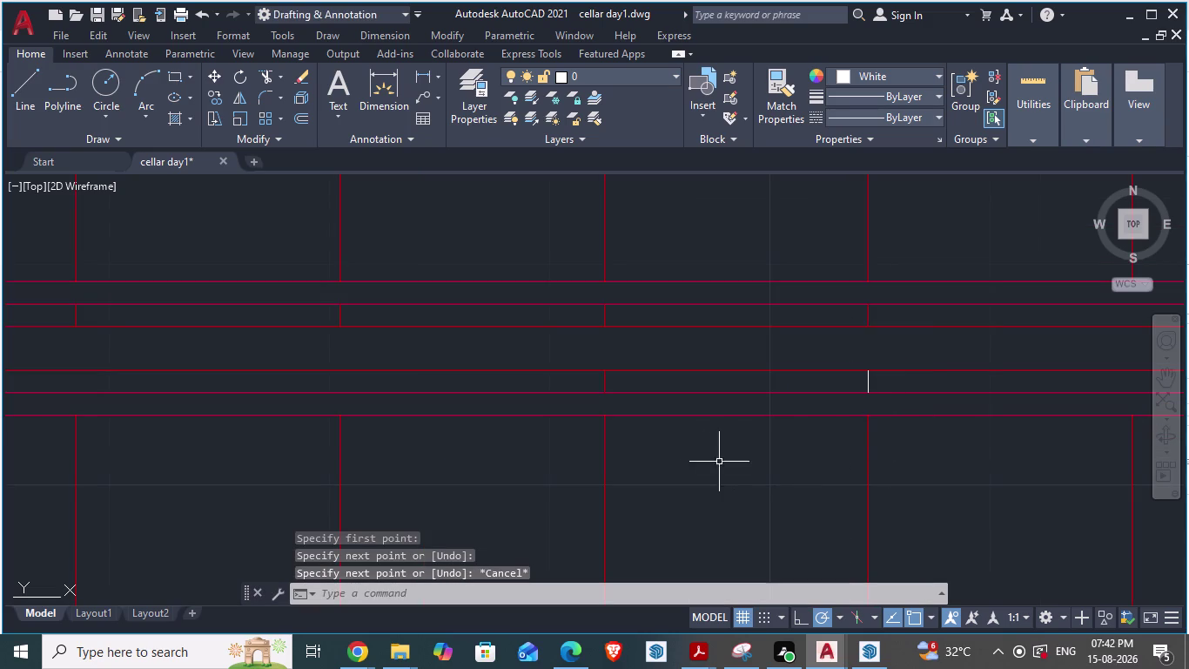
scroll(down, 3)
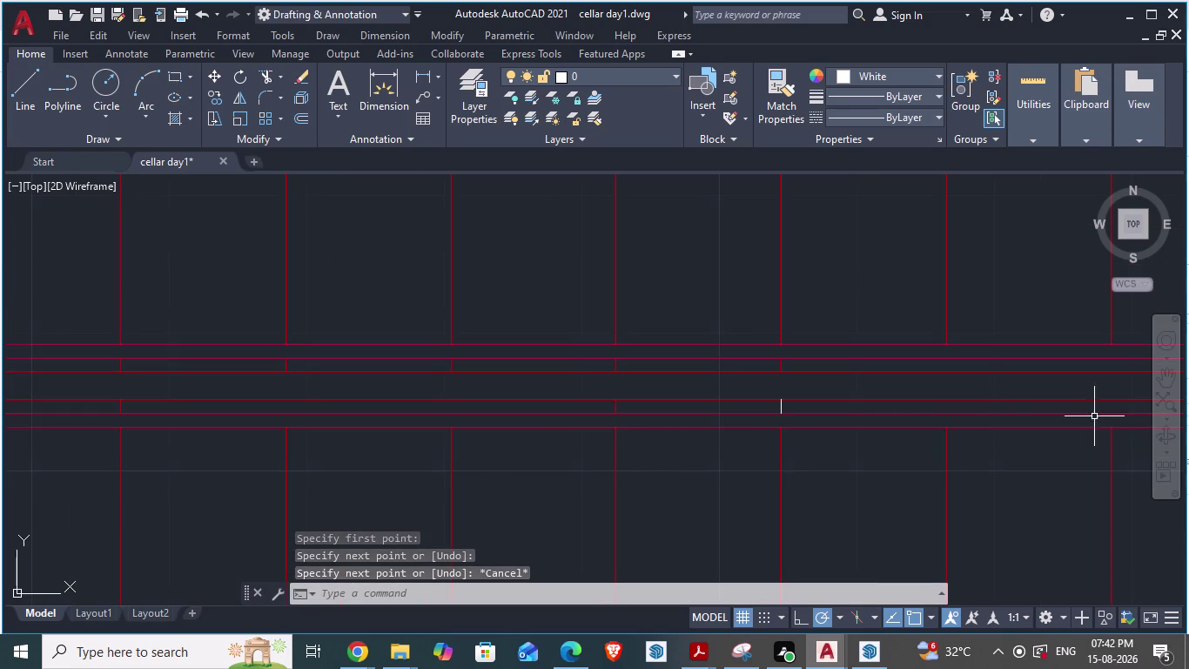
scroll(up, 3)
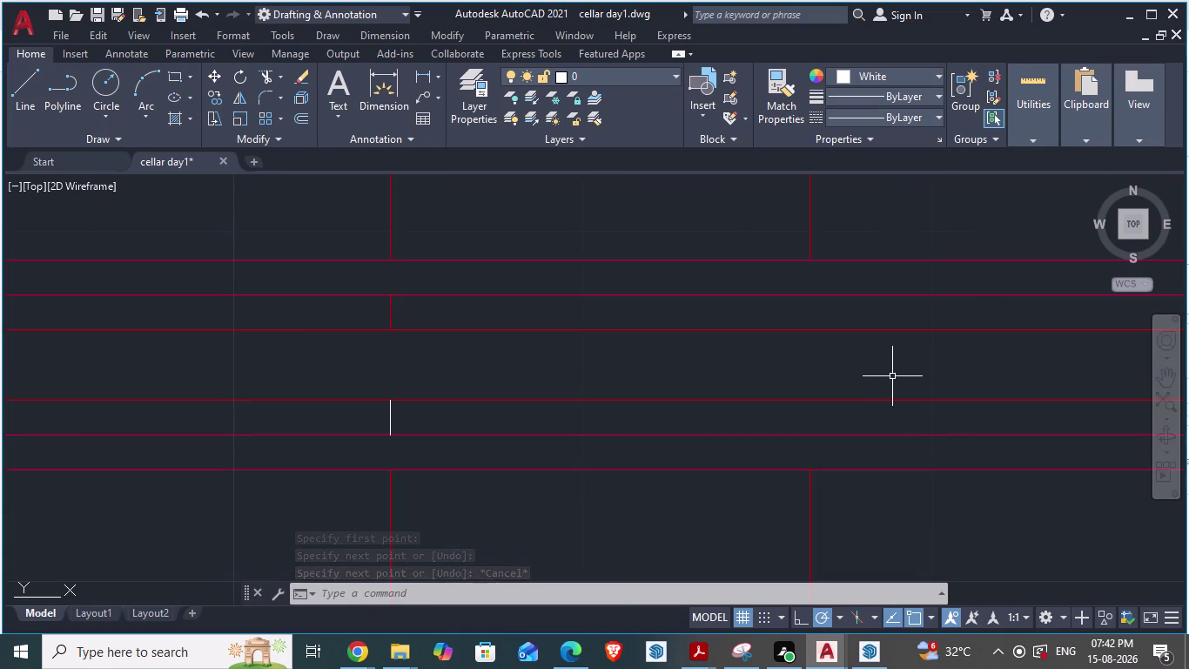
key(l)
key(Return)
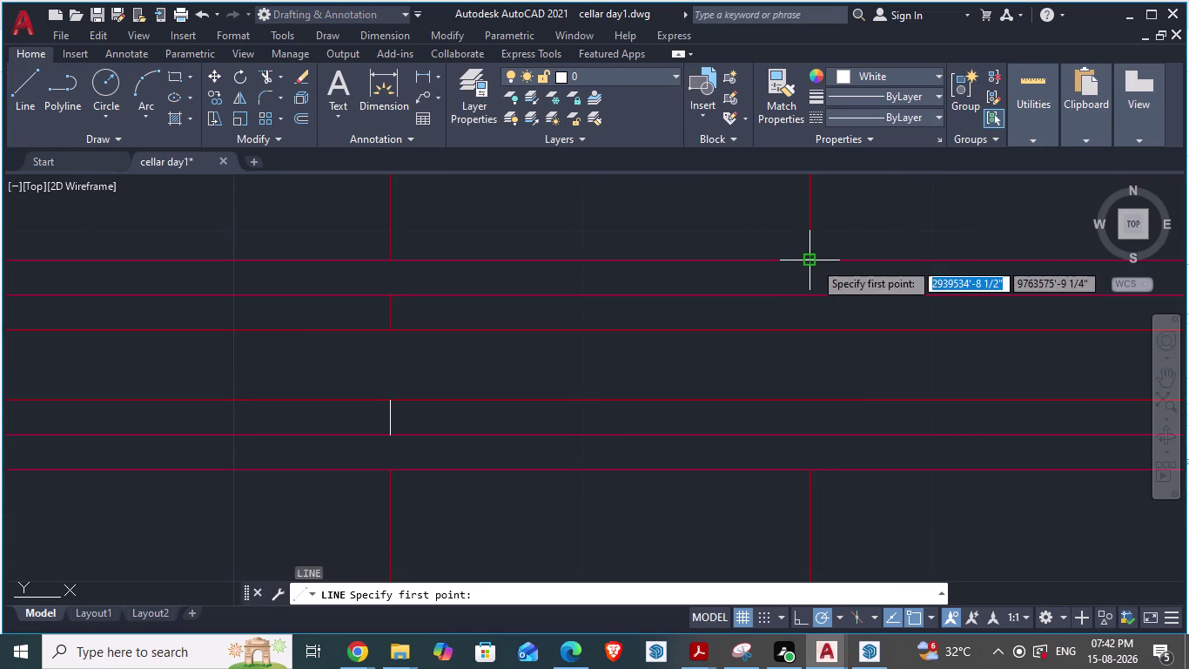
click(814, 293)
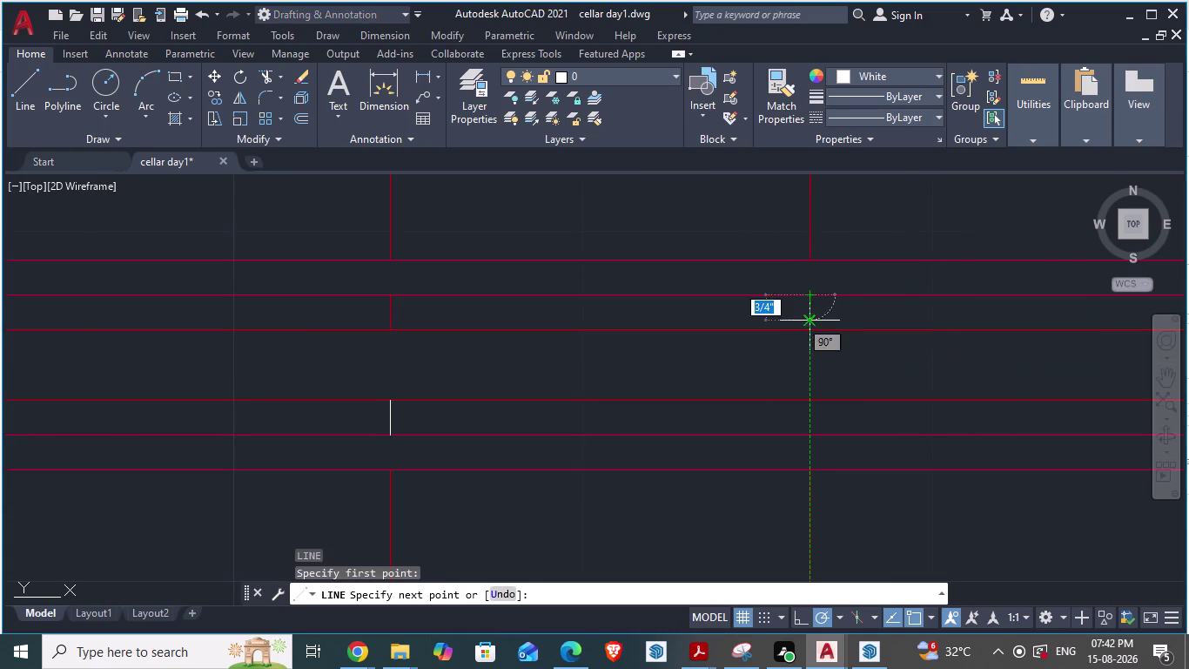
click(812, 329)
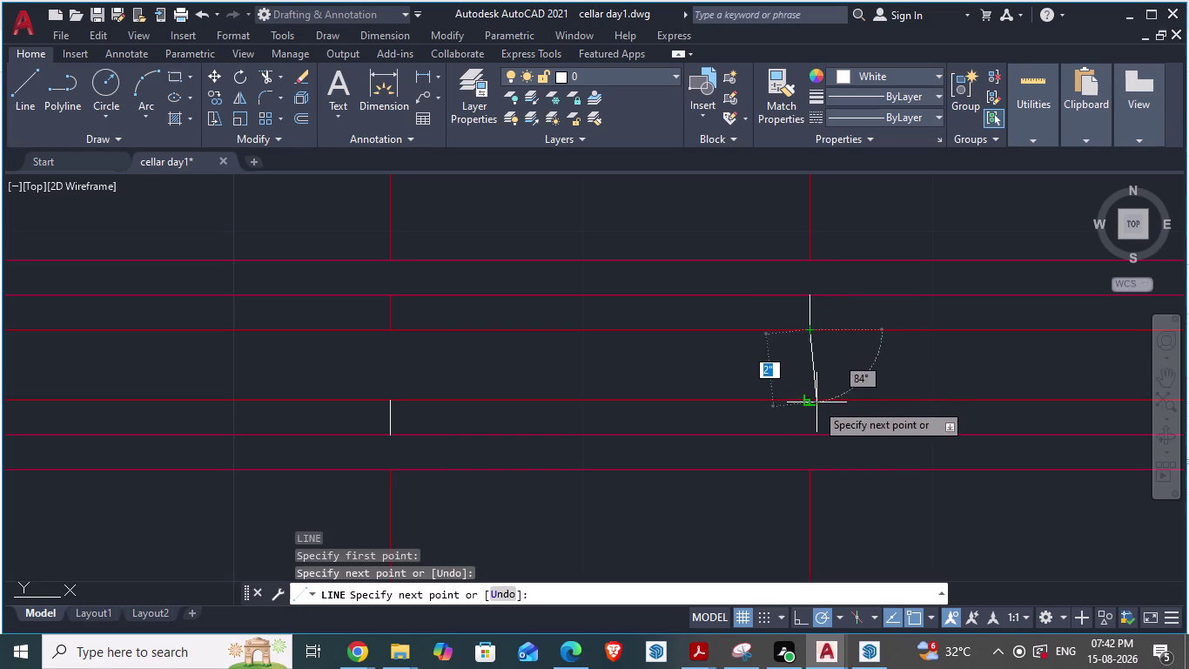
click(814, 404)
click(811, 437)
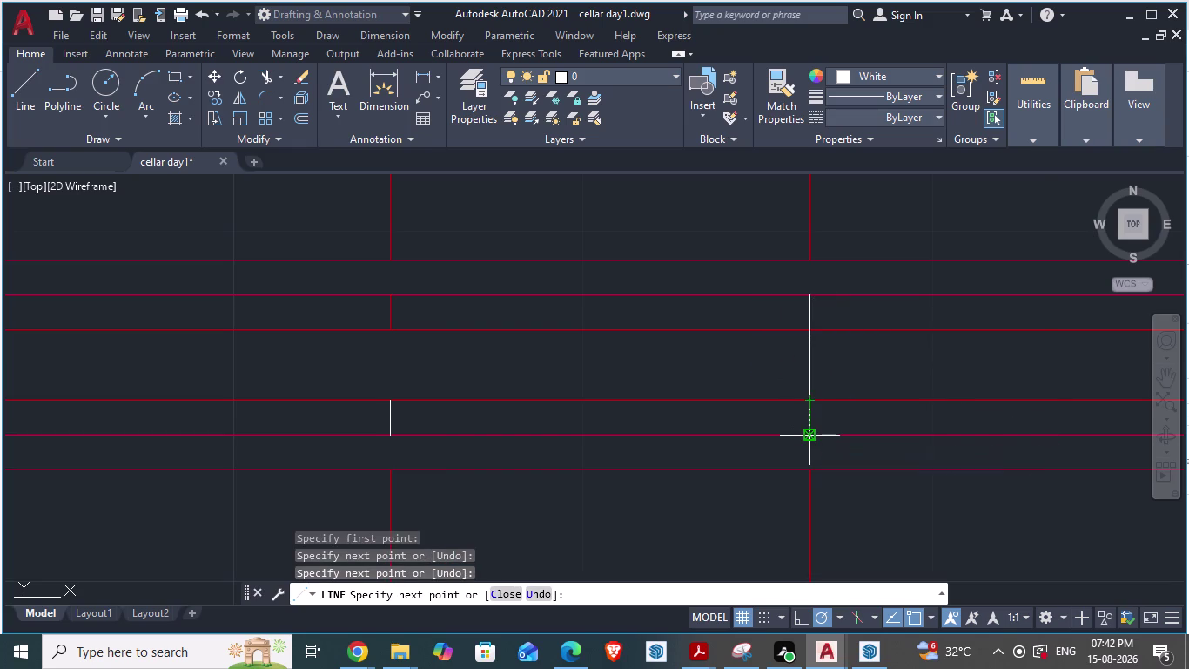
key(Escape)
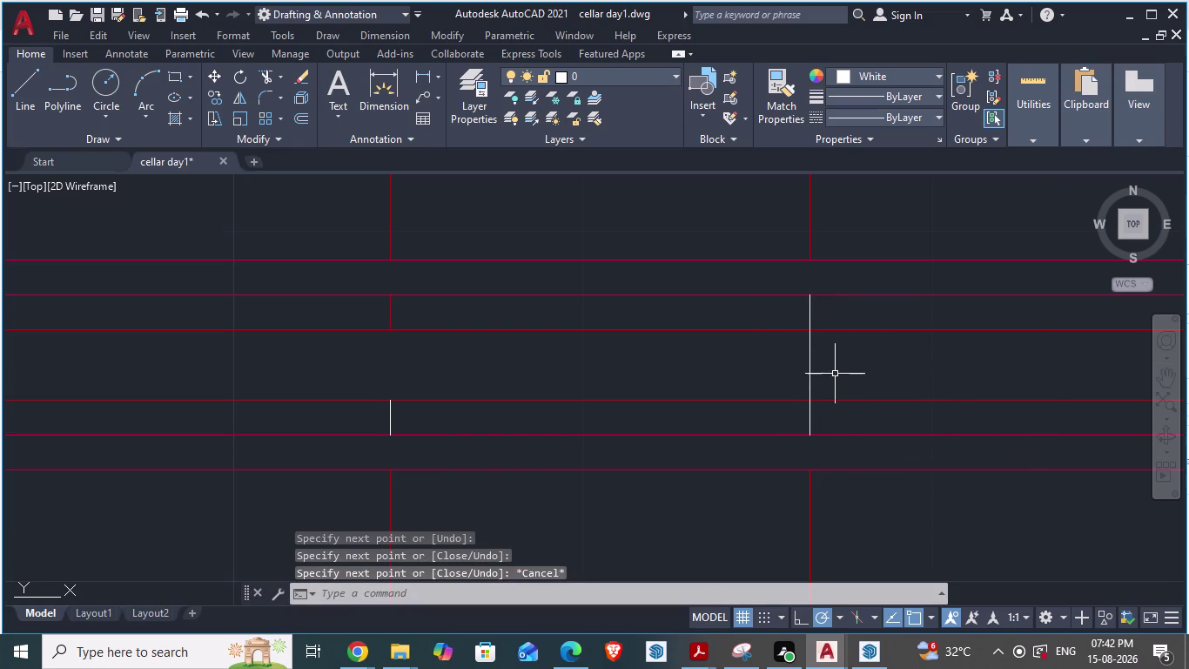
key(Escape)
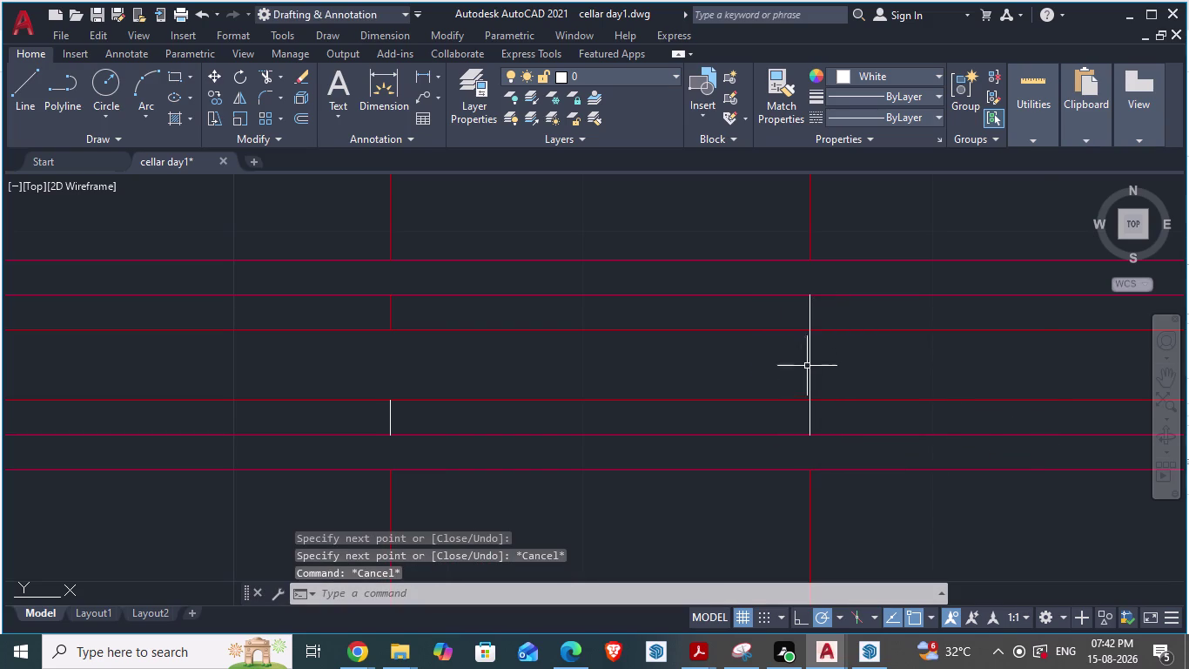
text(tr)
key(Return)
click(812, 360)
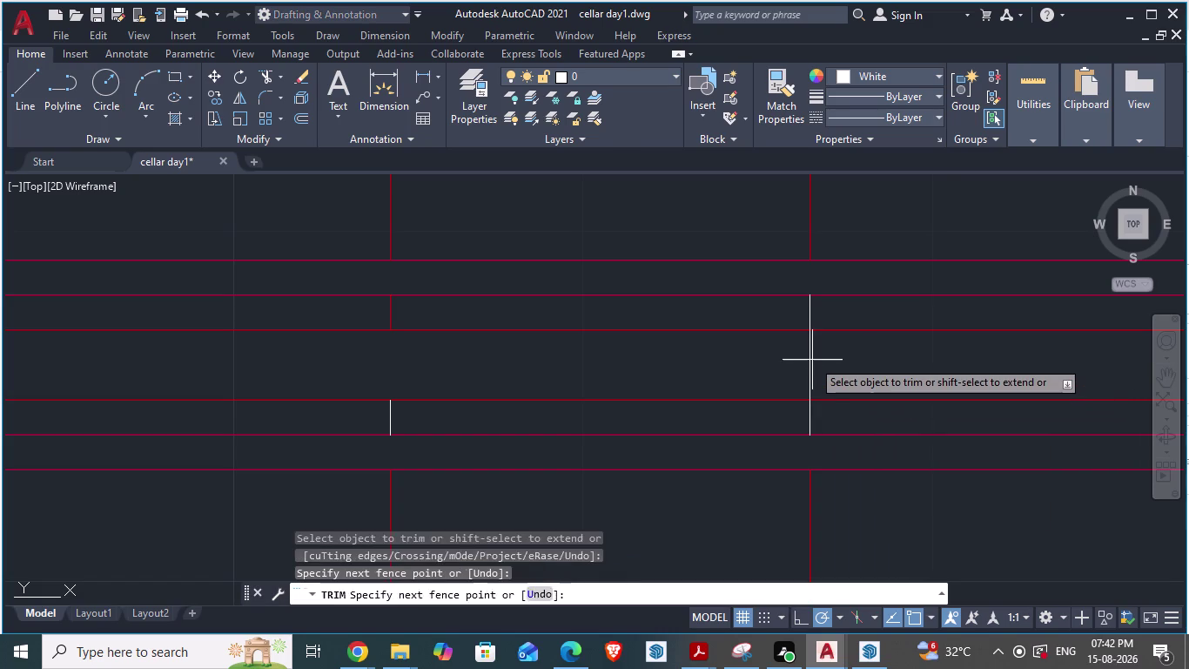
Trim out the middle of the new vertical line with TR.
key(Escape)
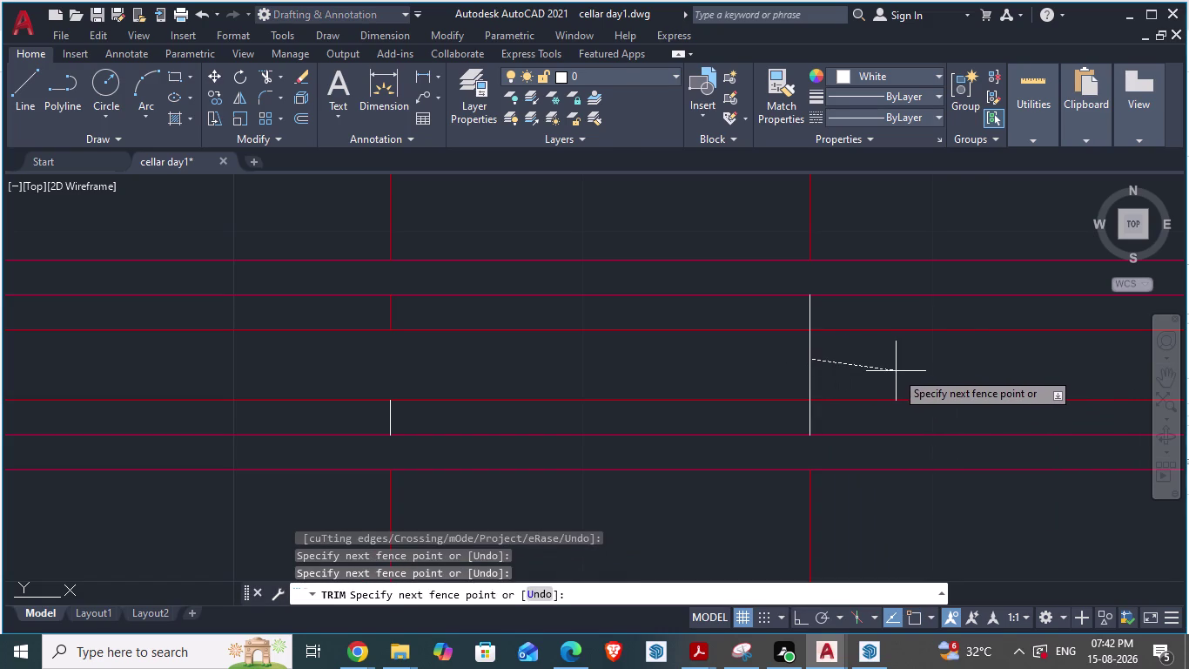
text(re)
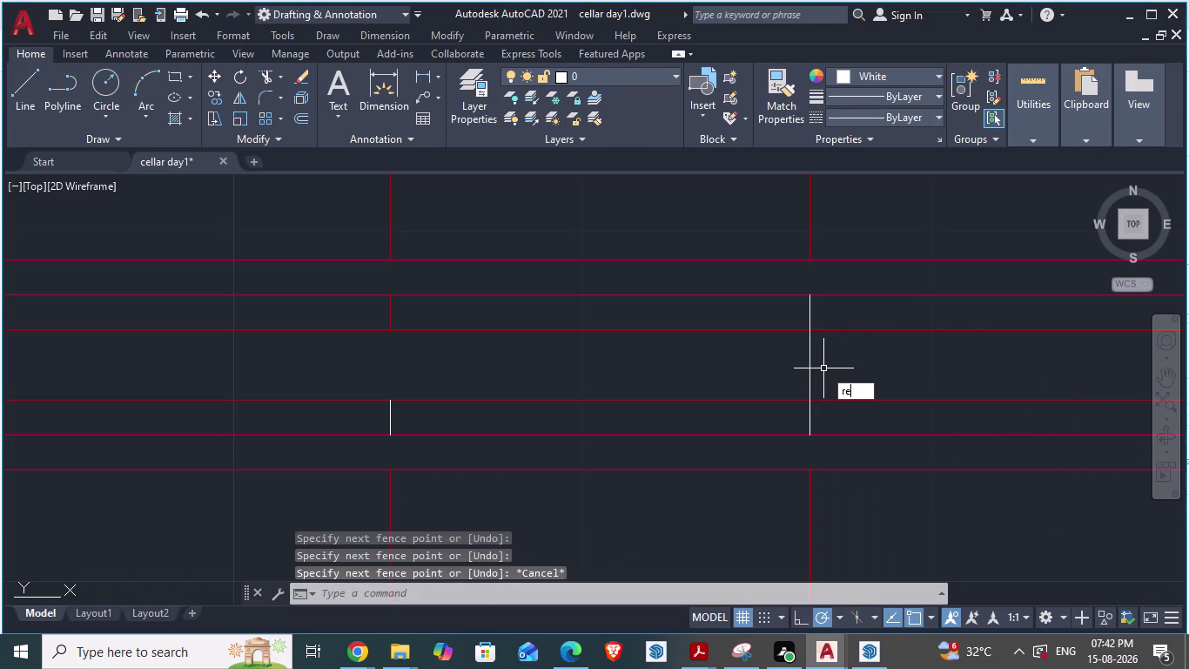
key(Escape)
text(tr)
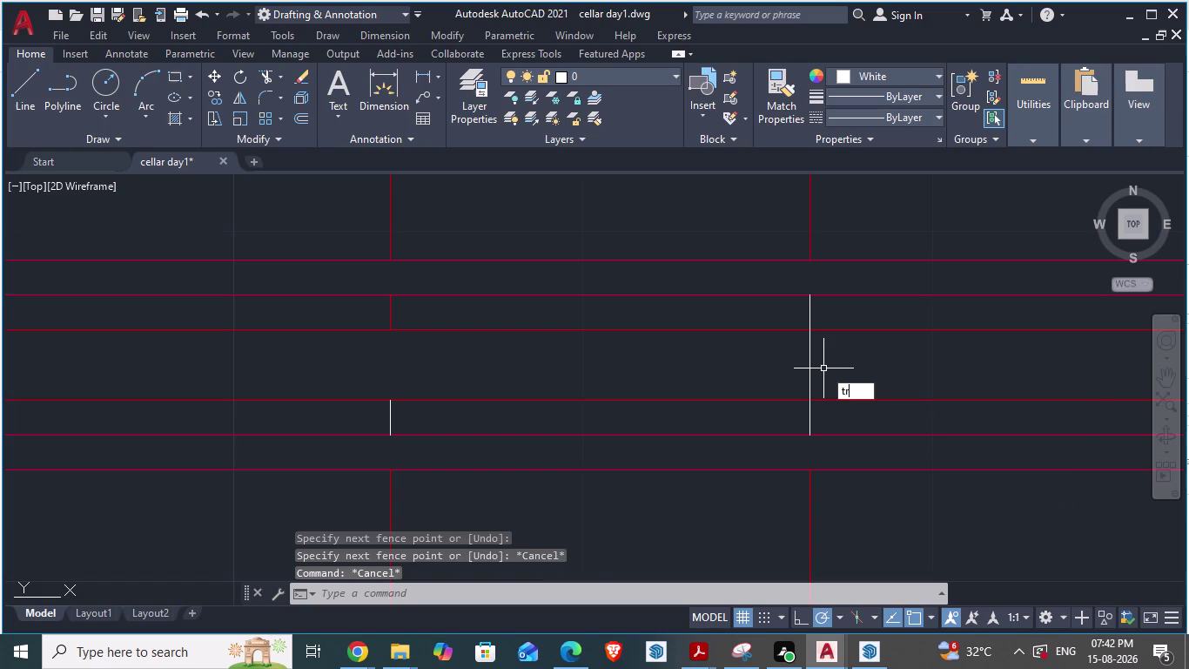
key(Return)
click(807, 362)
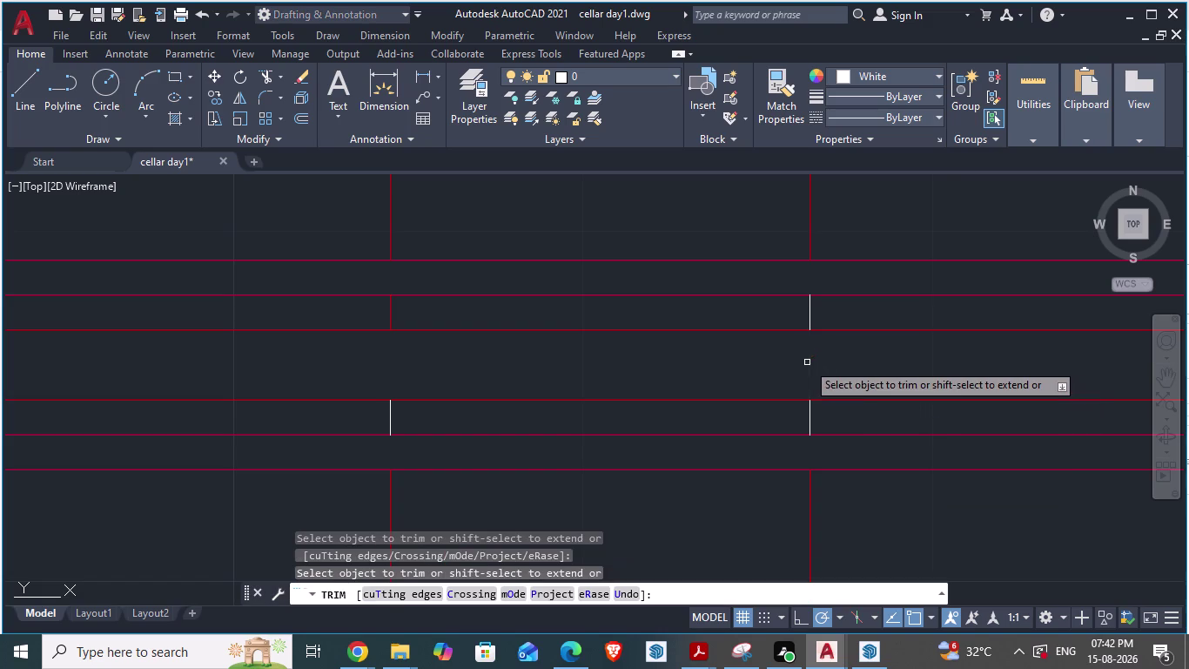
scroll(down, 3)
Save cellar day1 and check it against ARCH PLANS.
key(ctrl+s)
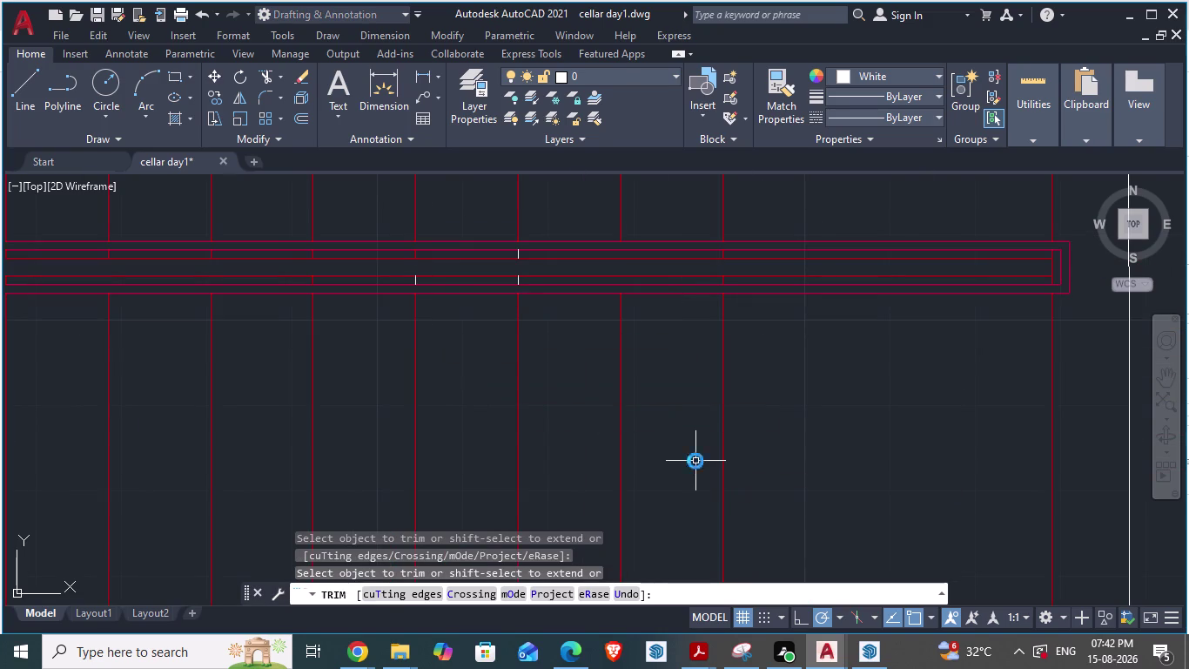
key(alt+Tab)
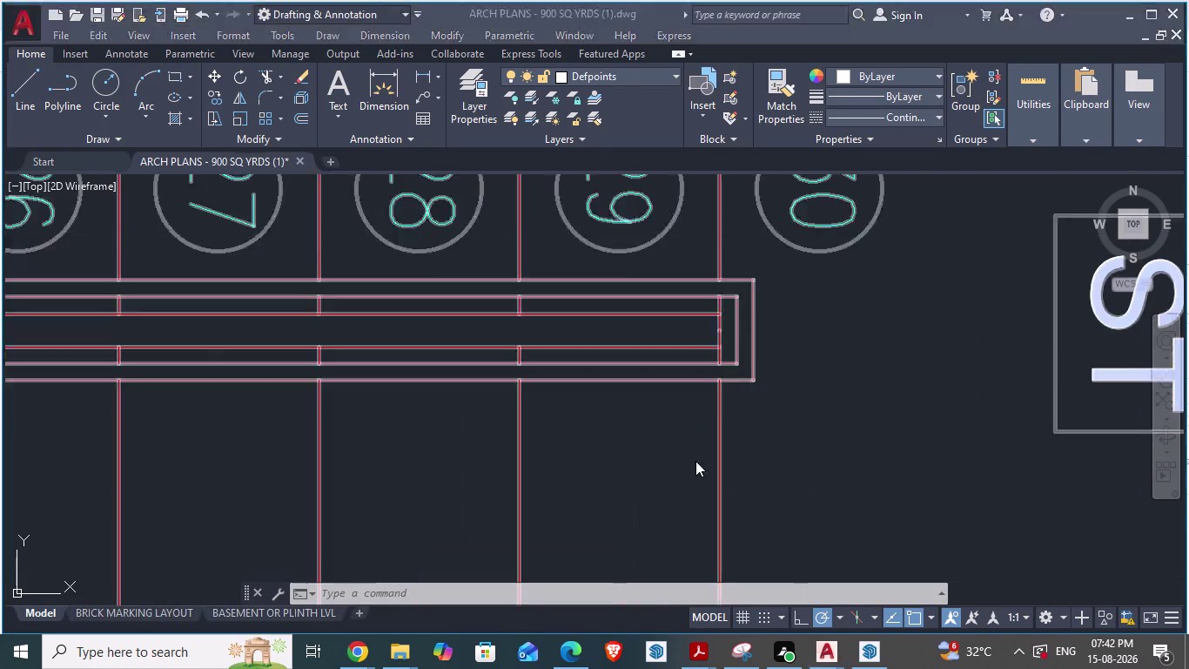
key(alt+Tab)
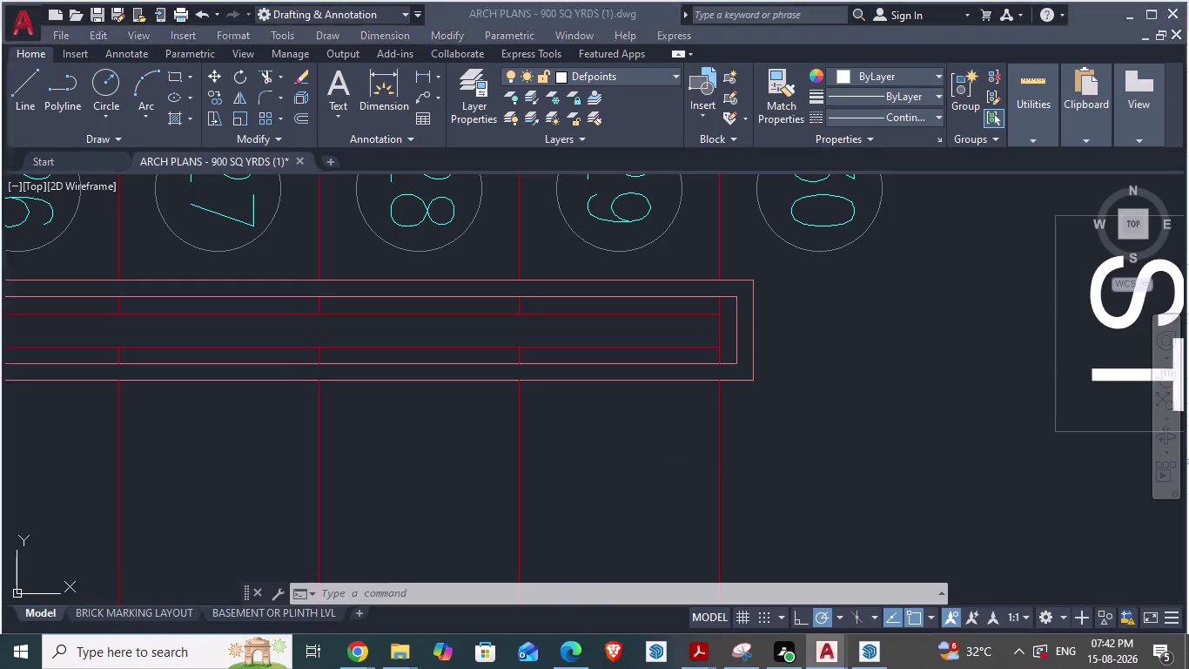
scroll(up, 3)
scroll(down, 3)
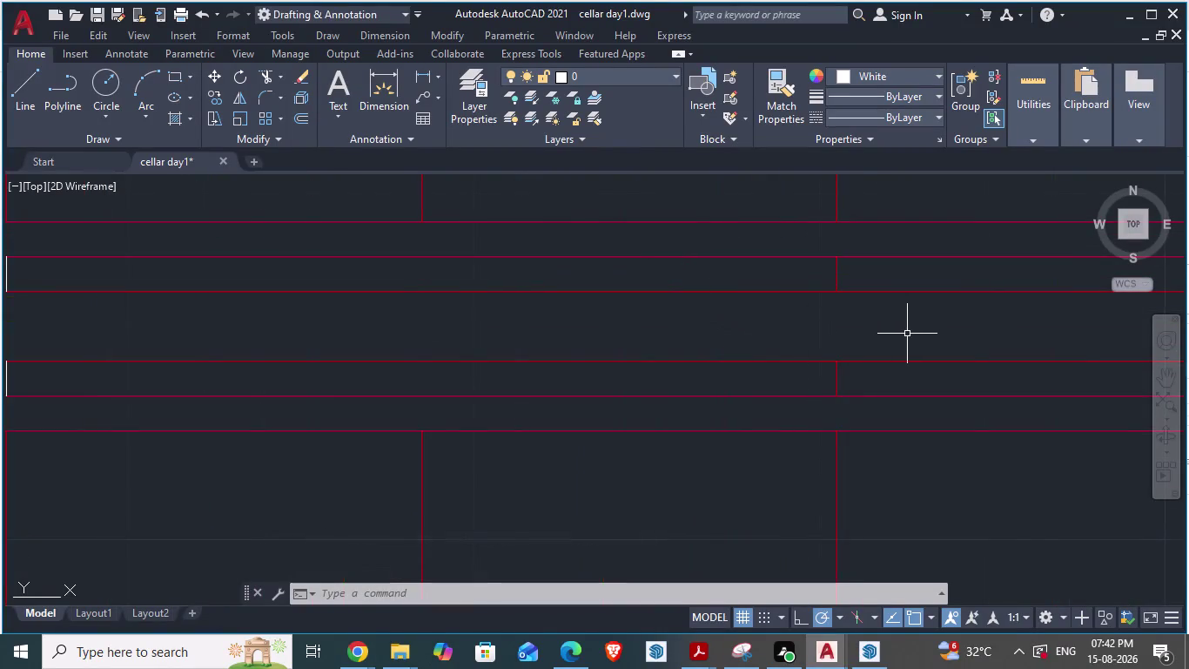
scroll(up, 3)
Draw a white vertical line down the middle red grid line across both bands.
scroll(up, 3)
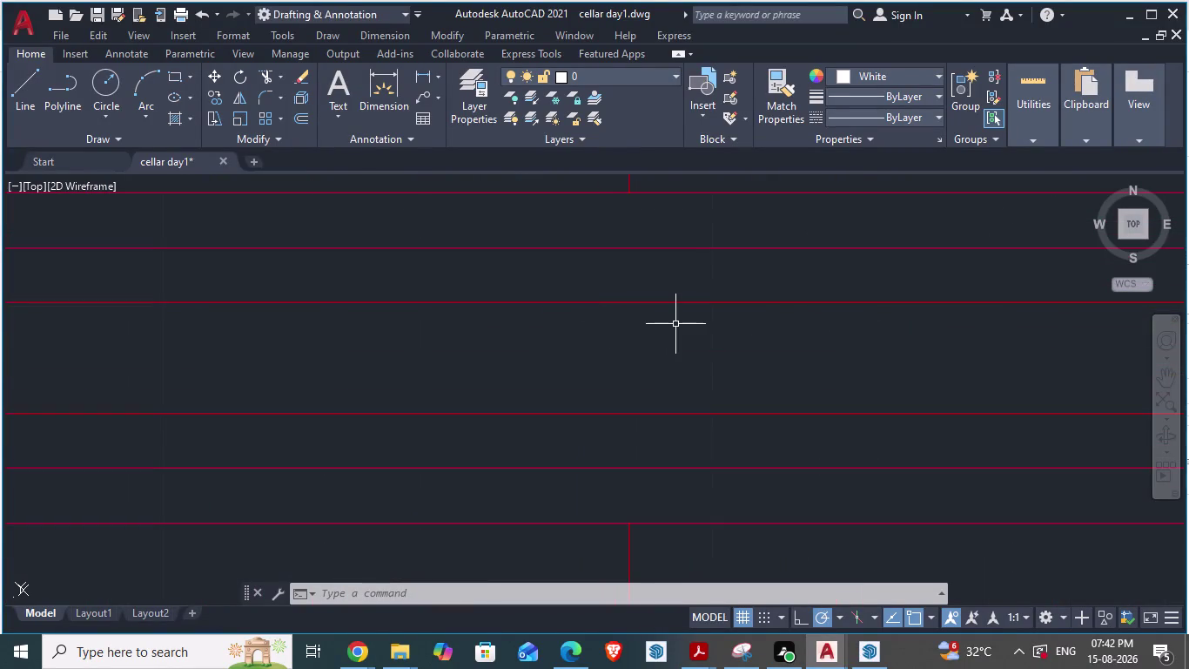
key(l)
key(Return)
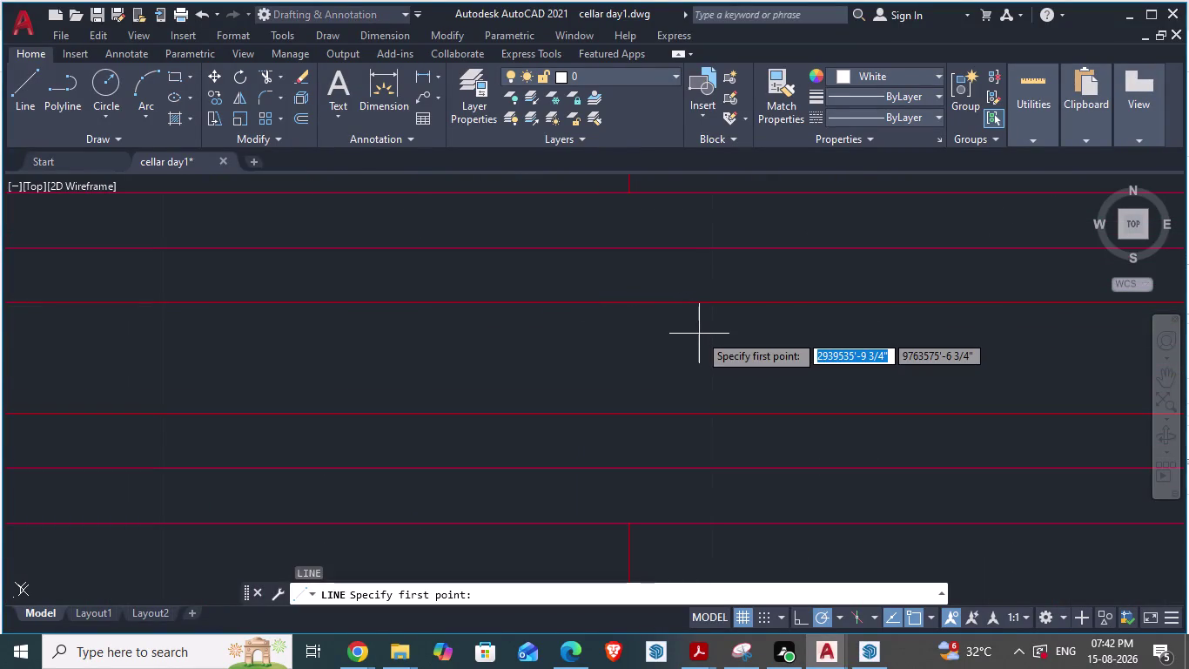
scroll(down, 3)
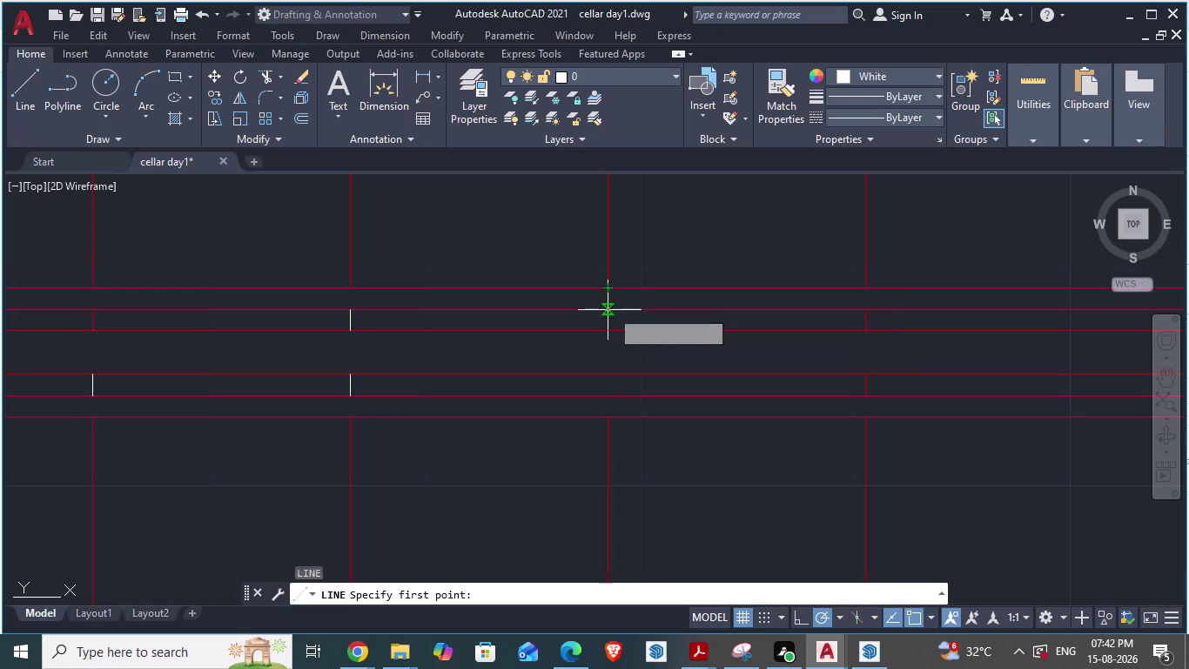
scroll(up, 3)
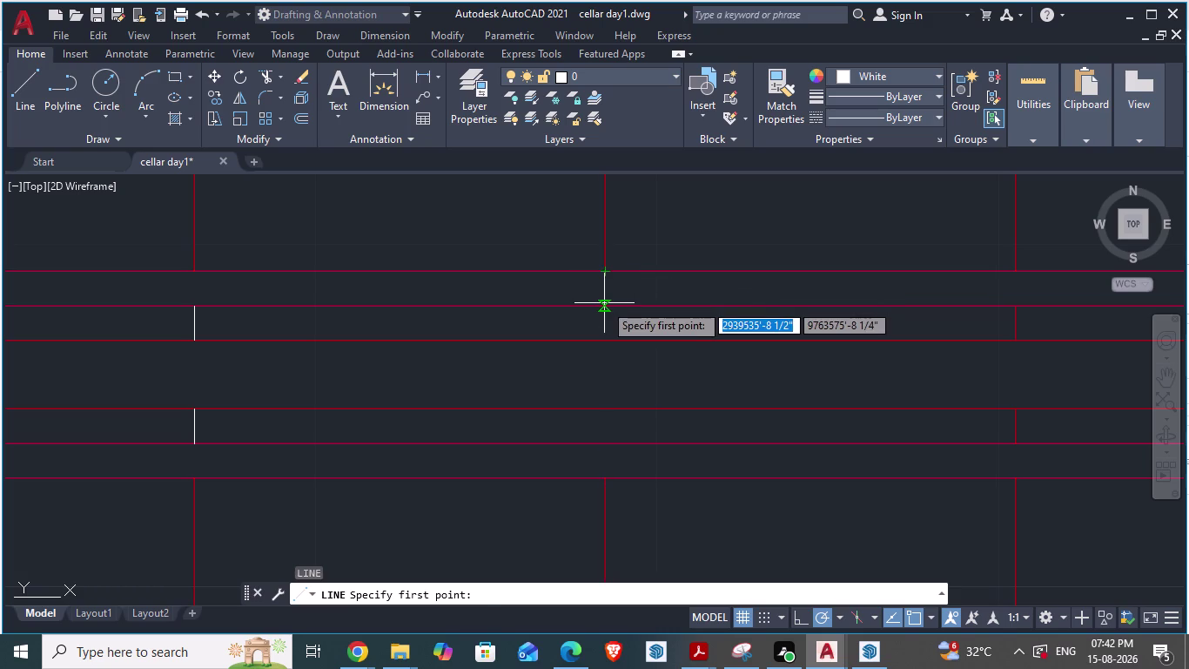
click(604, 302)
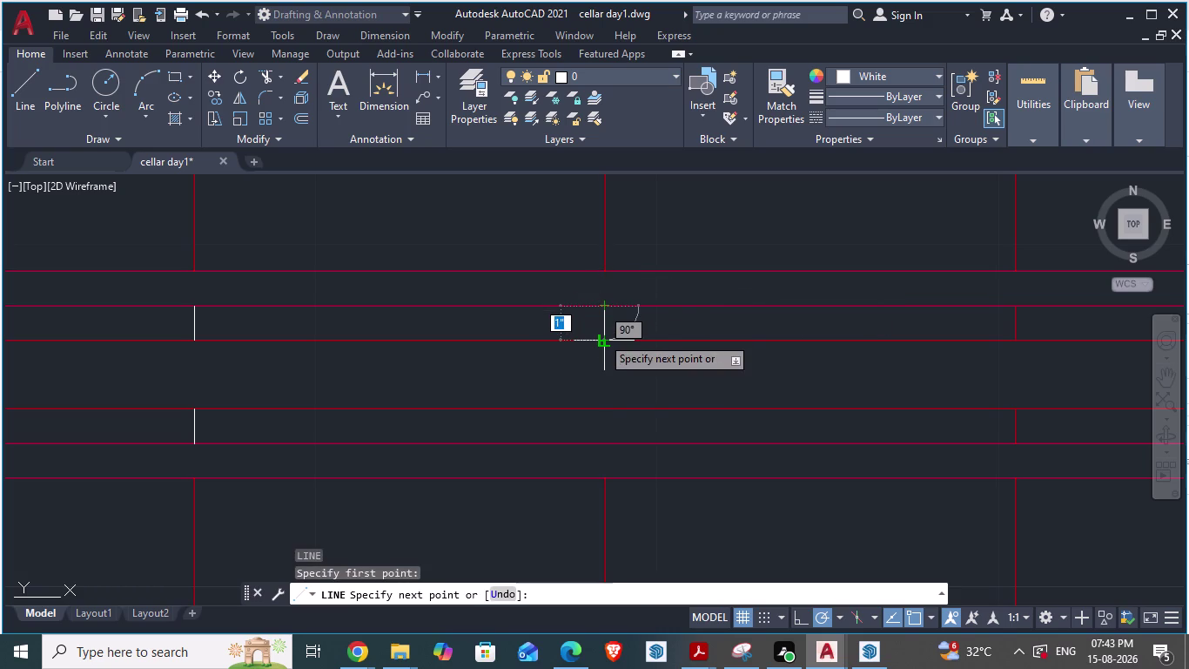
click(602, 336)
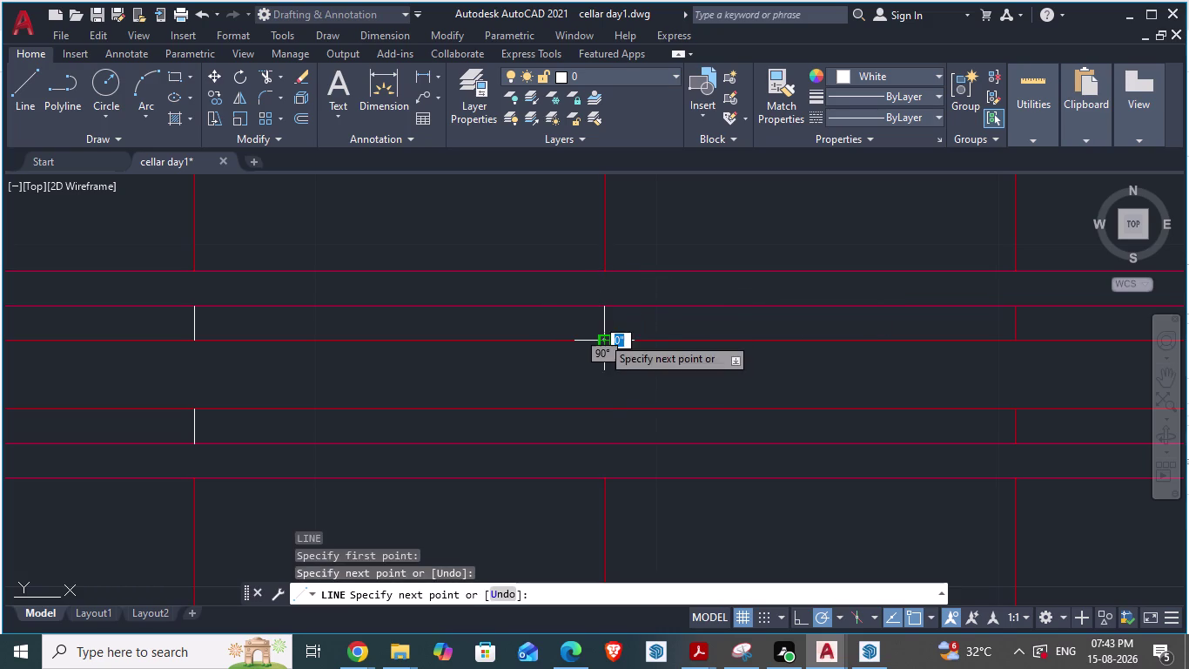
click(605, 408)
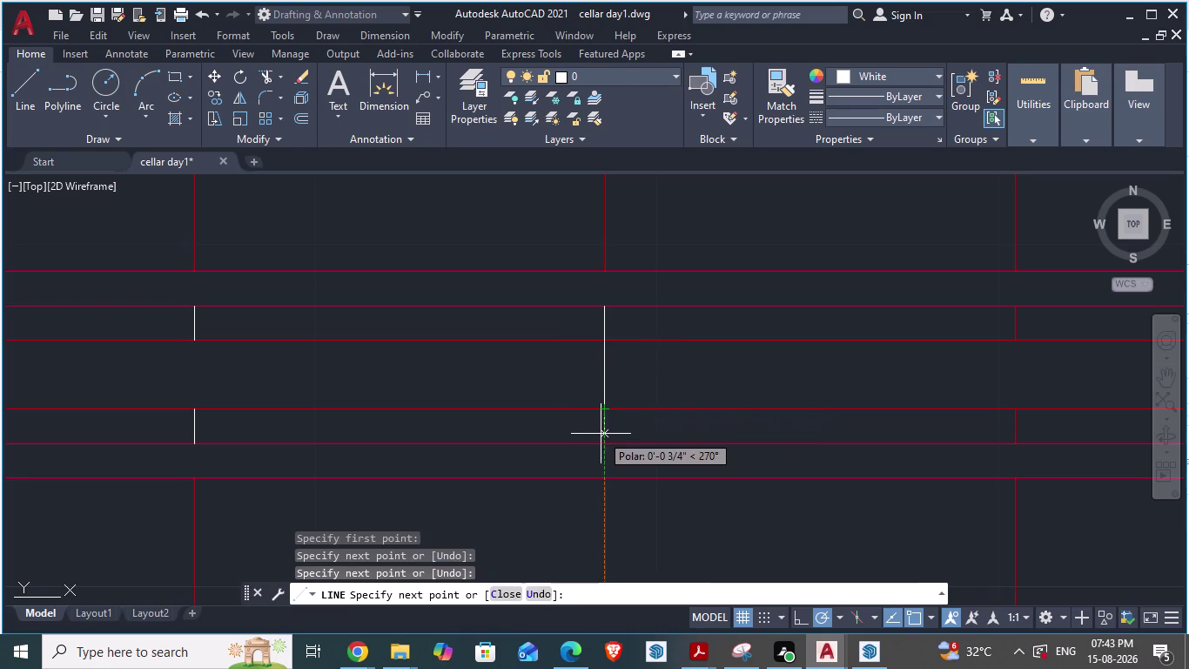
scroll(up, 3)
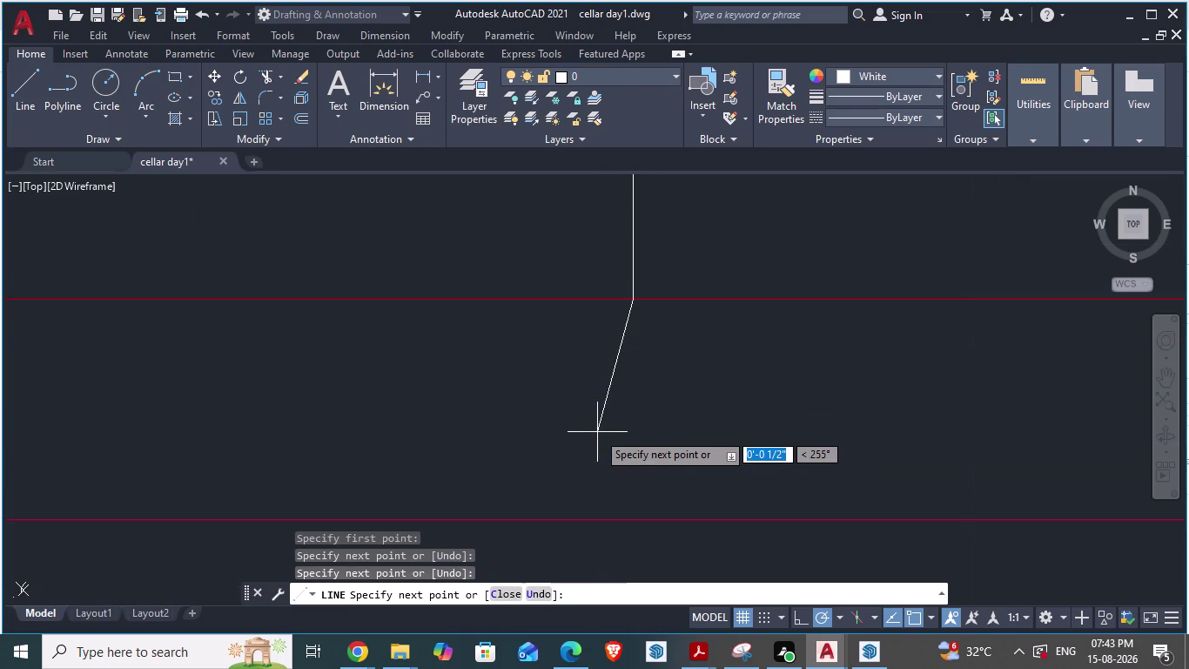
scroll(down, 3)
scroll(up, 3)
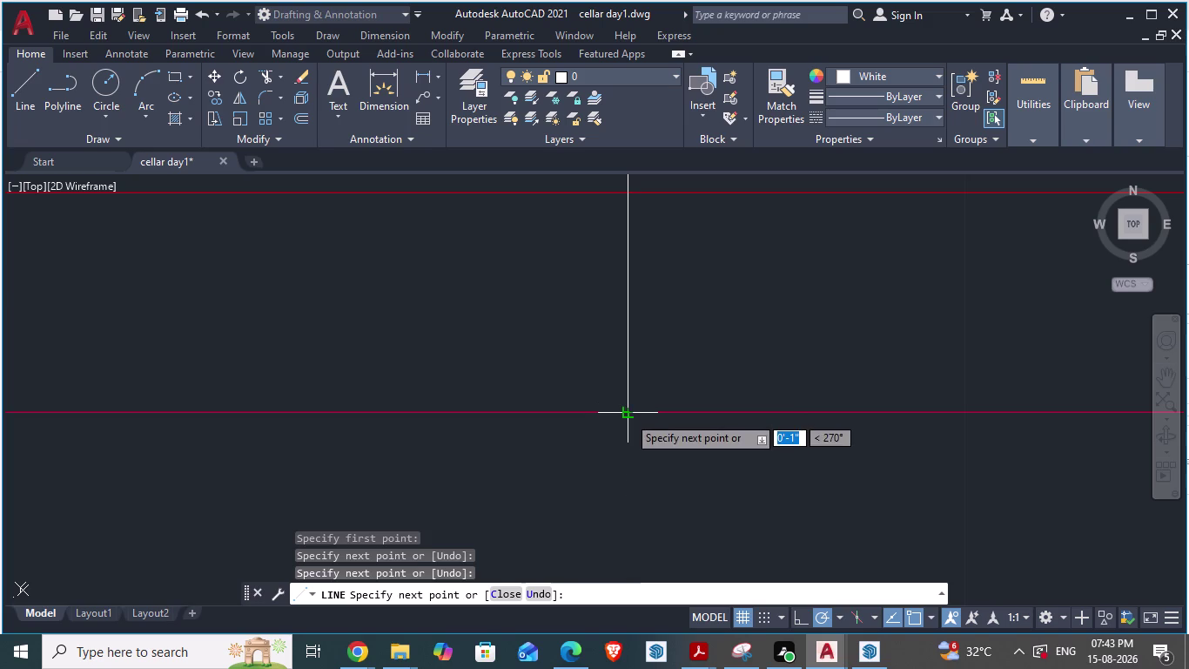
click(627, 416)
key(Escape)
scroll(down, 3)
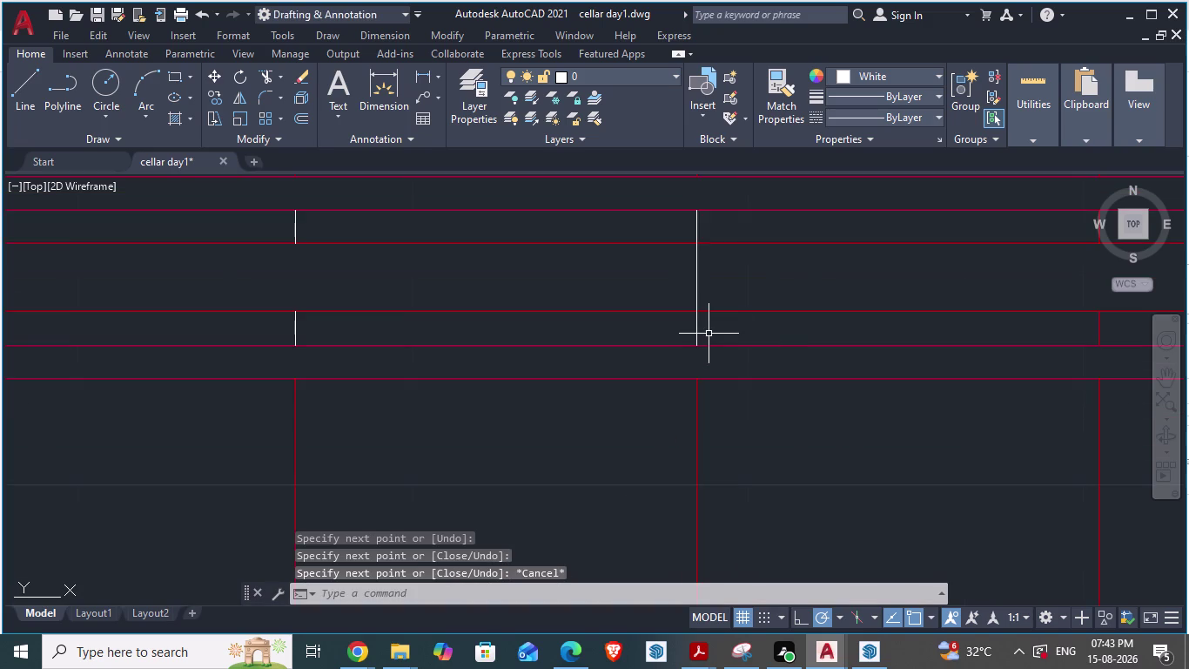
scroll(down, 3)
scroll(up, 3)
Trim out the second vertical line's middle, leaving short step marks in both bands.
text(tr)
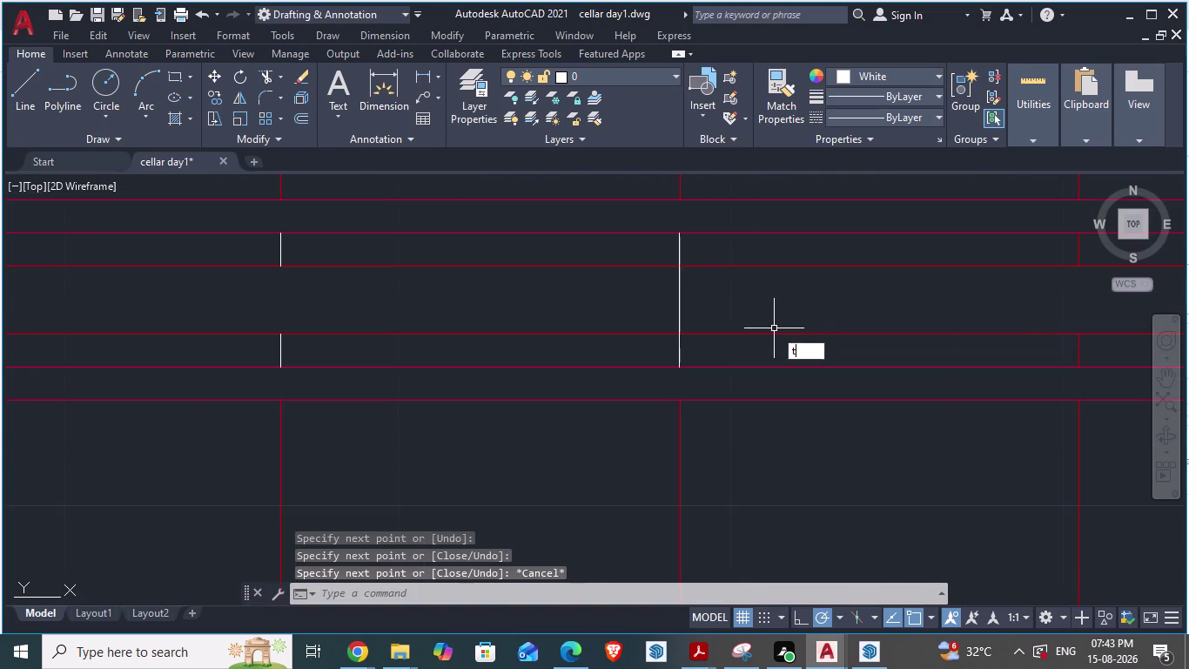
key(Return)
click(680, 310)
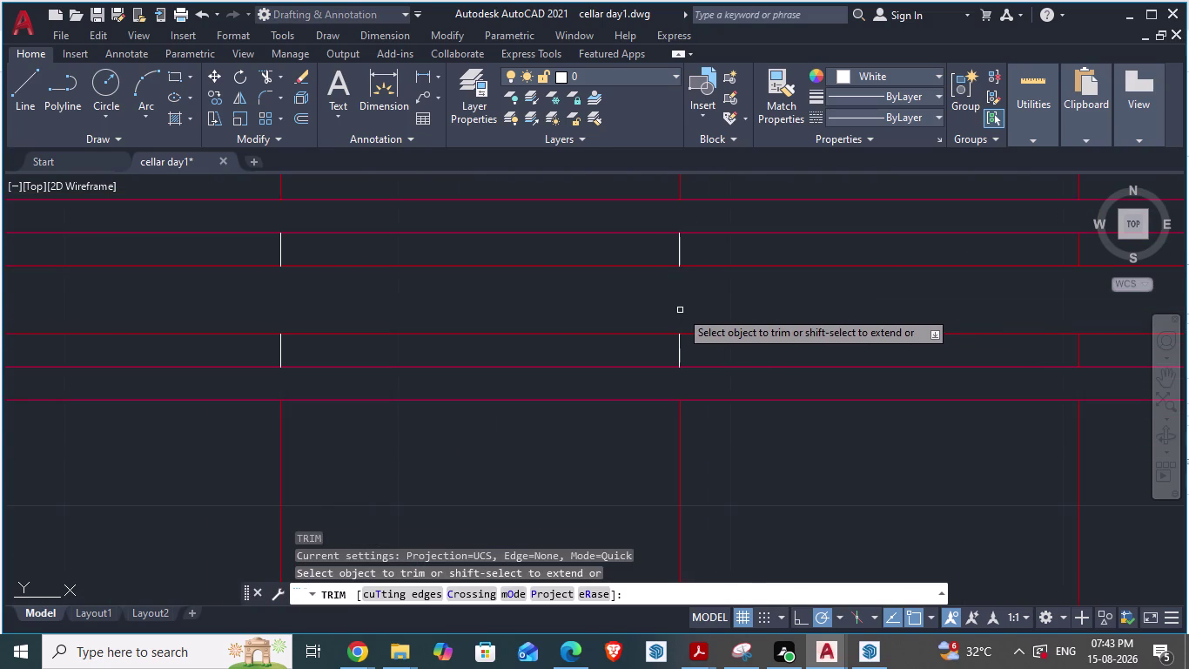
scroll(down, 3)
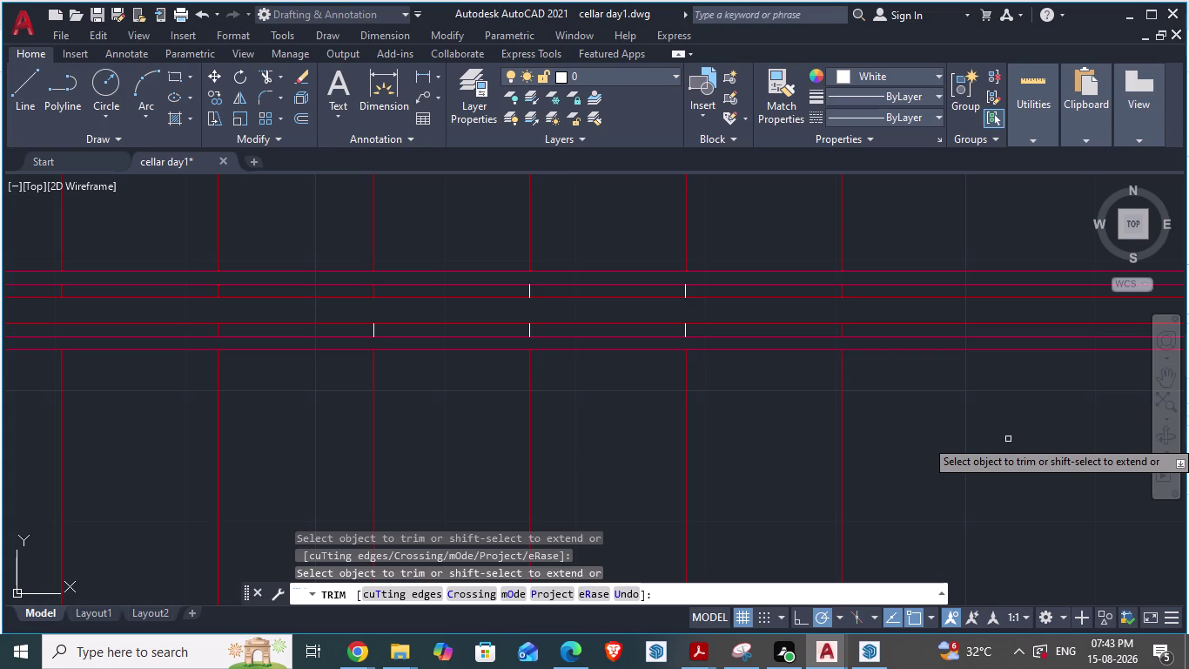
scroll(down, 3)
scroll(up, 3)
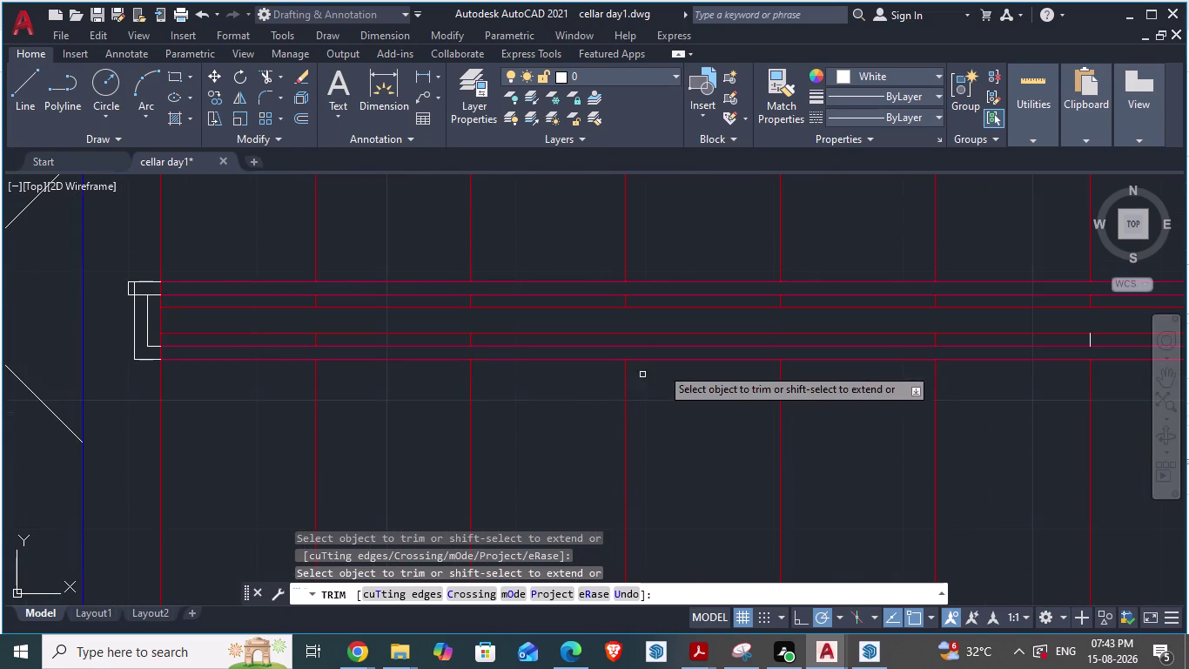
scroll(up, 3)
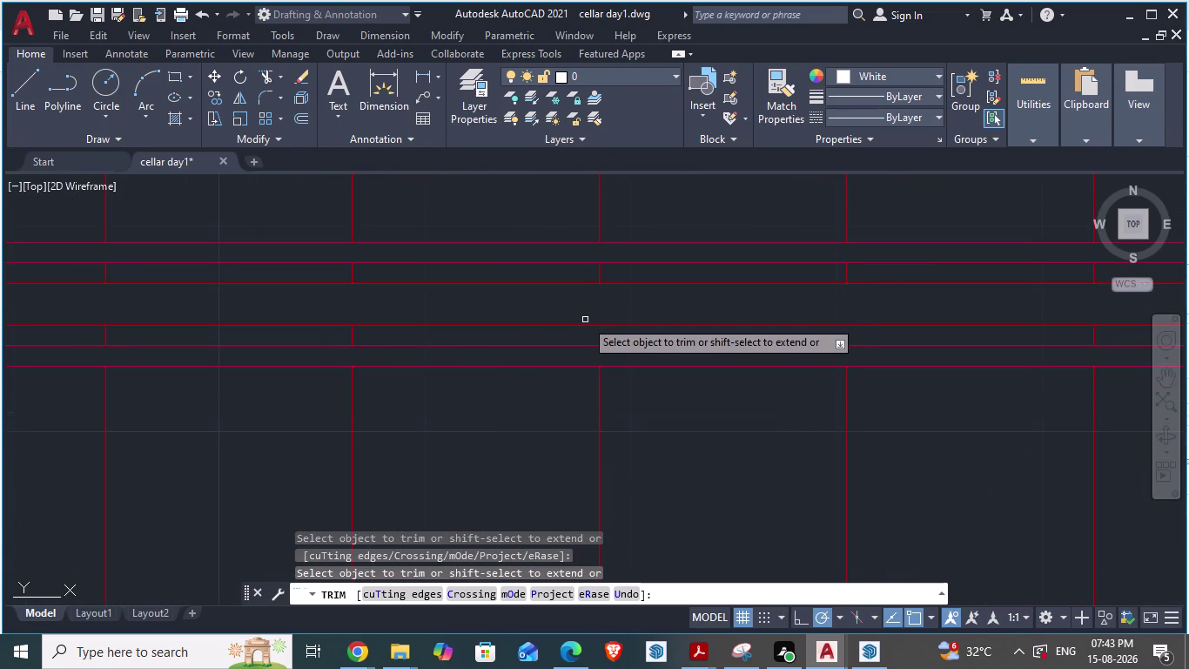
key(Escape)
key(l)
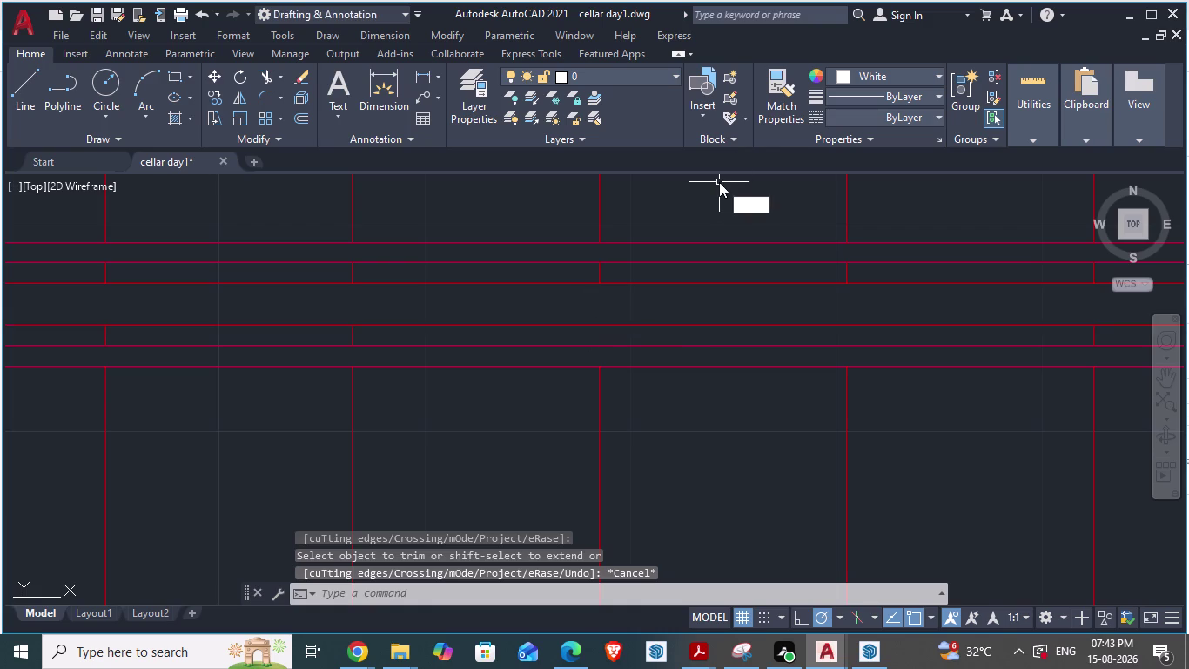
key(Return)
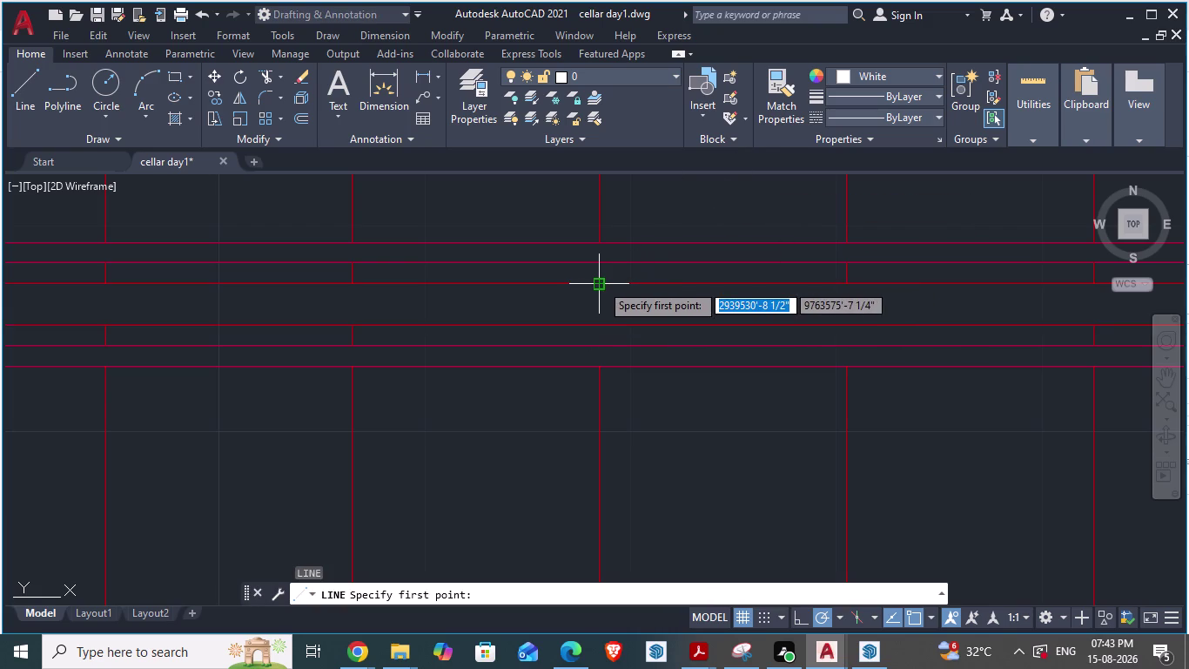
Draw the first short white tick line at a tread intersection in the centre band.
click(600, 328)
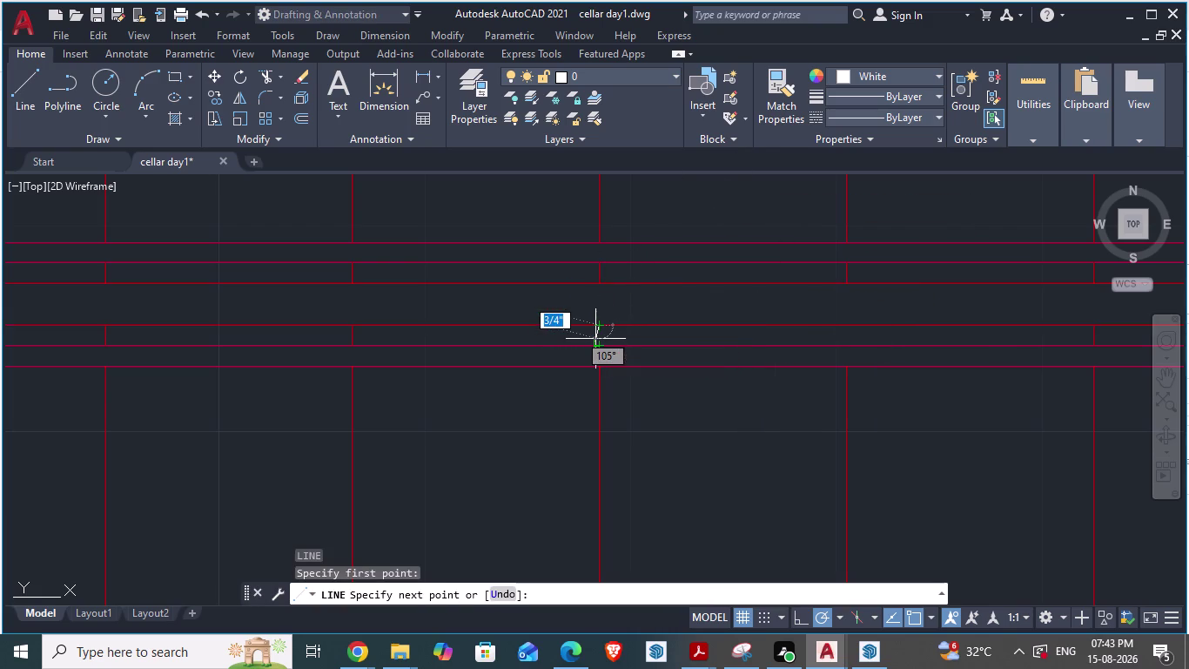
scroll(up, 3)
click(601, 358)
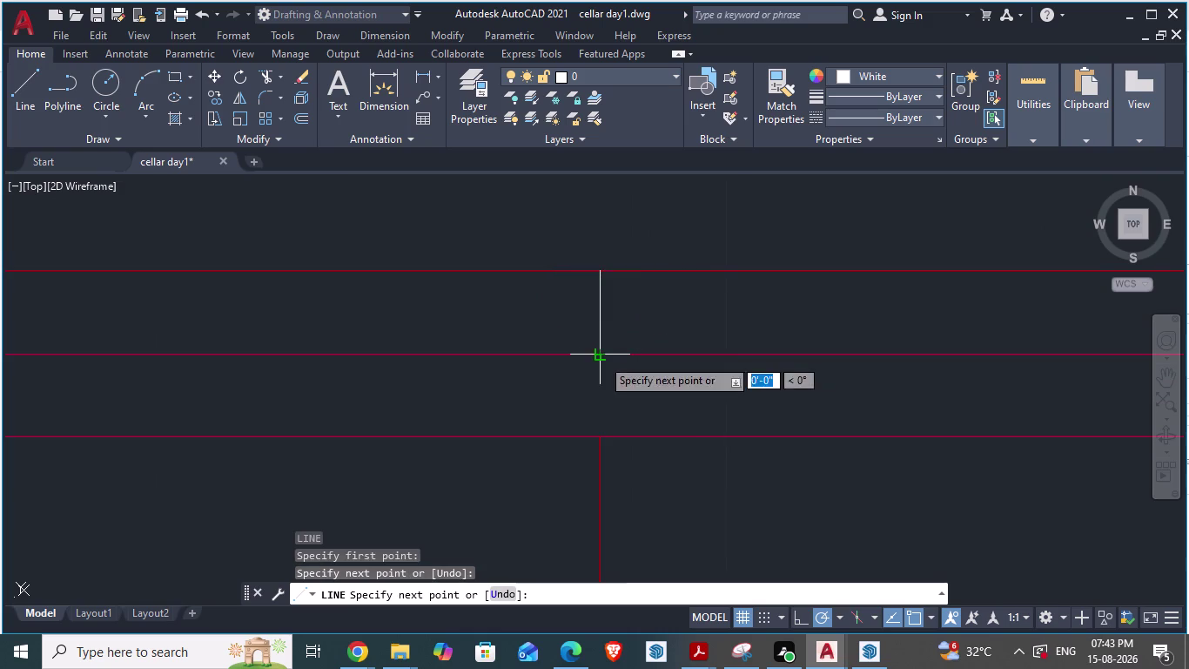
scroll(down, 3)
key(Escape)
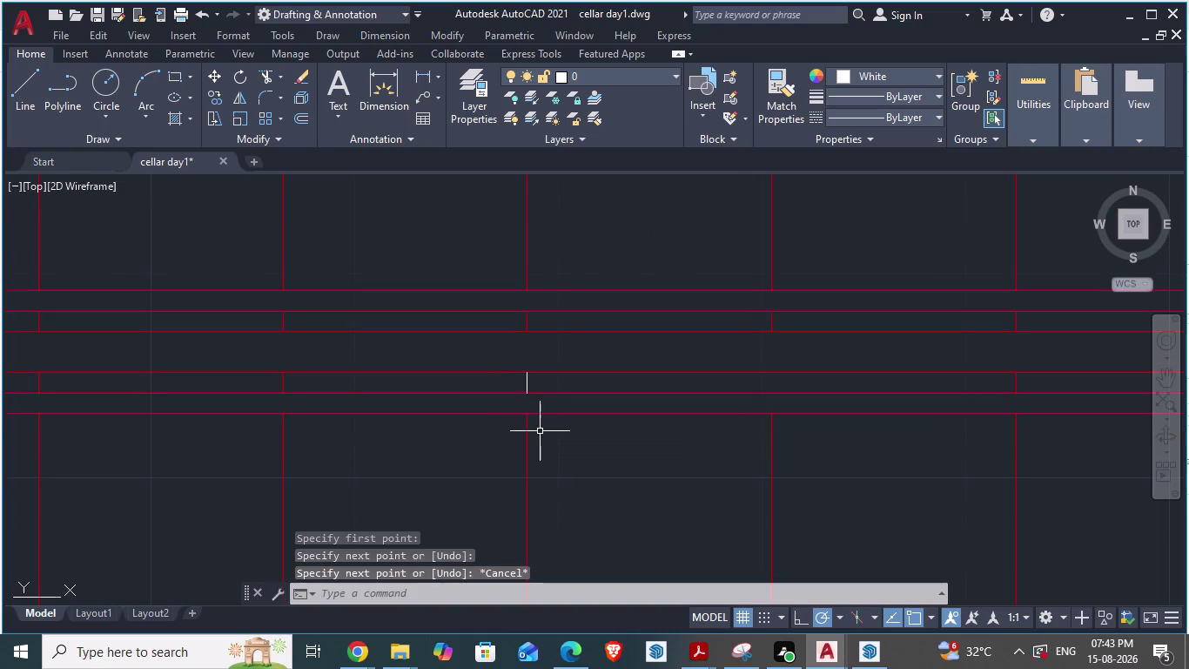
Draw a second short tick line at the neighbouring tread intersection.
key(l)
key(Return)
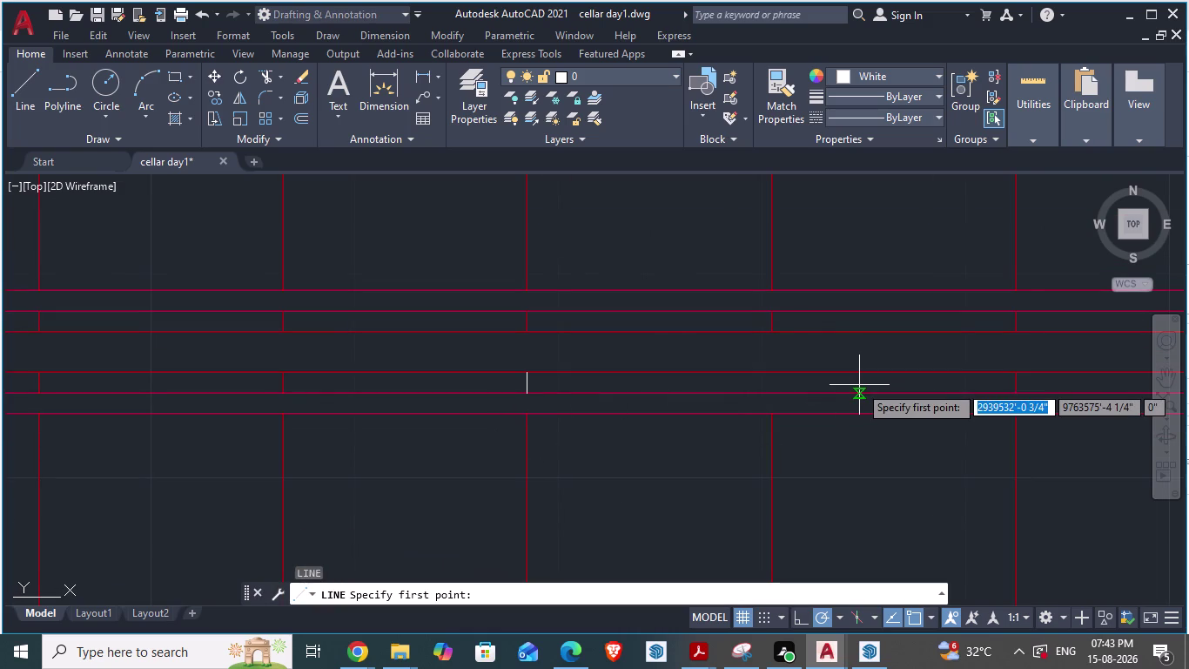
scroll(up, 3)
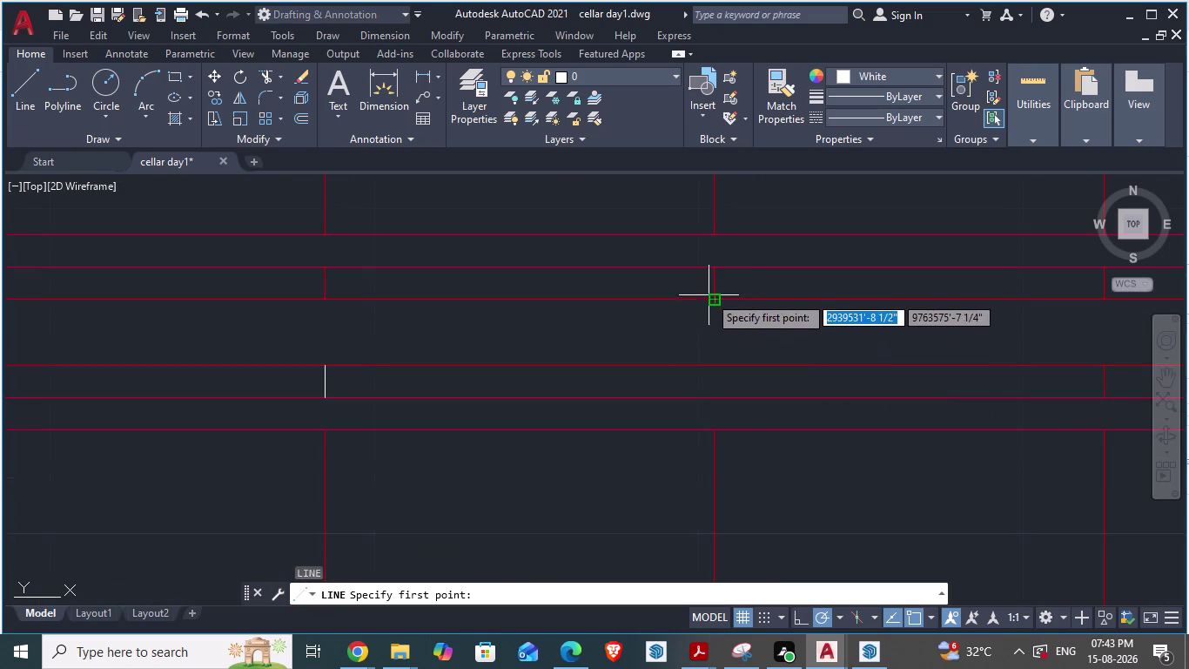
click(720, 367)
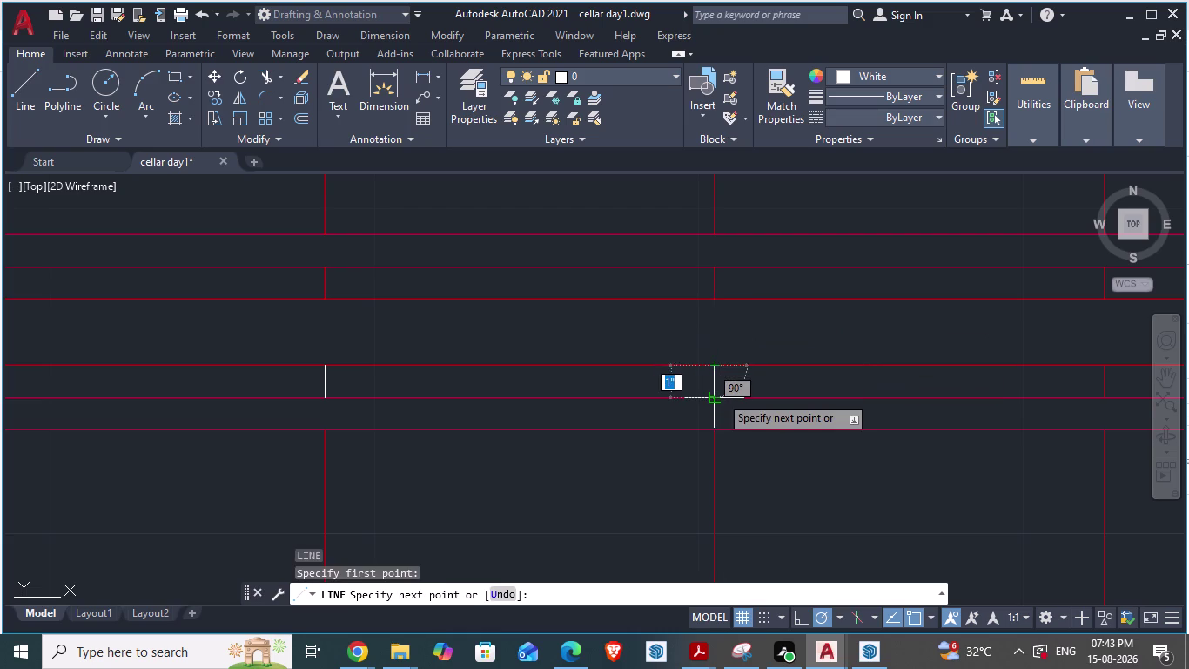
click(720, 395)
key(Escape)
scroll(down, 3)
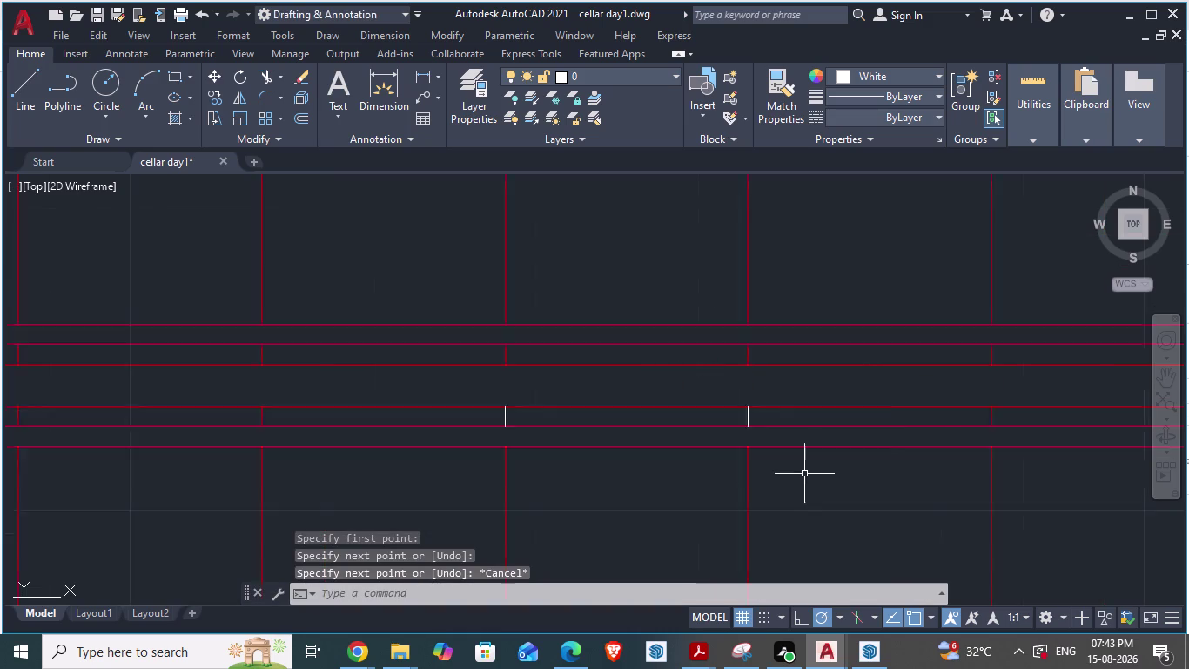
scroll(down, 3)
scroll(down, 3)
scroll(down, 3)
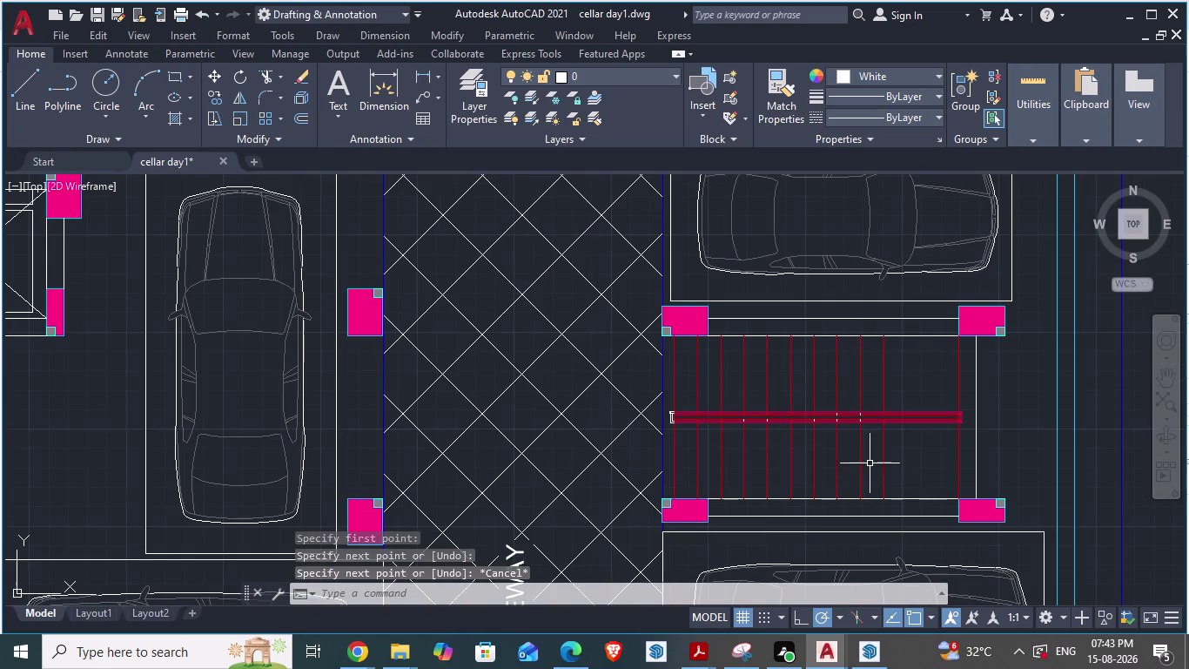
Attempt a window selection of lines along the stair centre band, then cancel it.
key(Escape)
drag(725, 392, 919, 451)
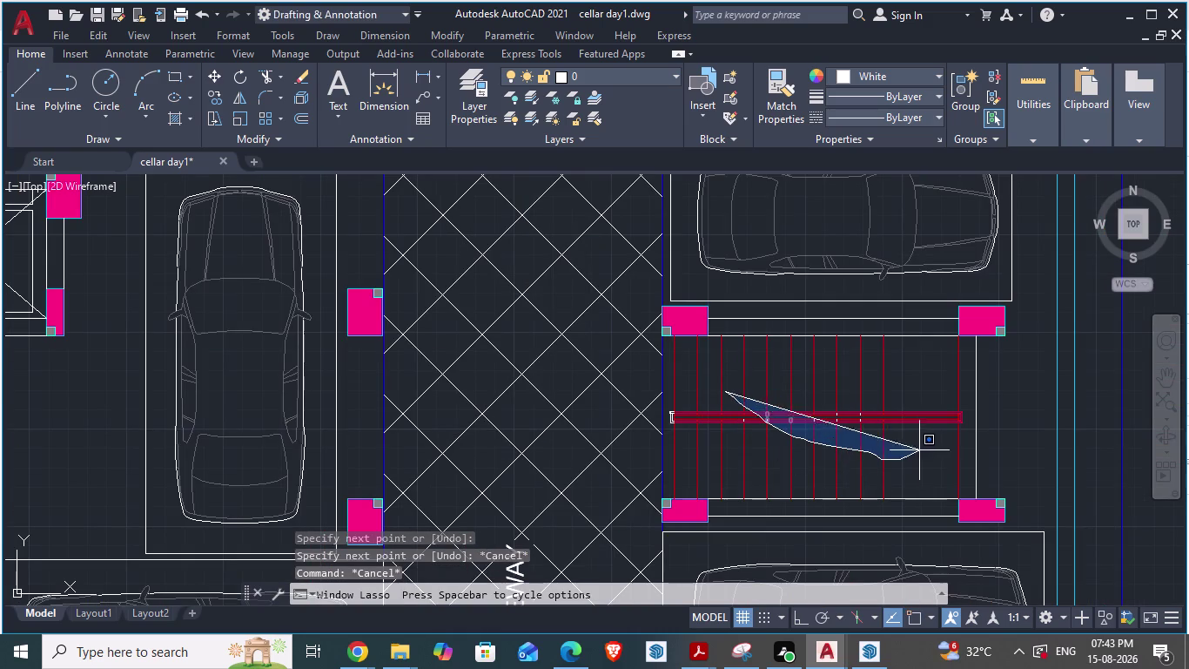
drag(920, 451, 932, 411)
key(Escape)
click(908, 379)
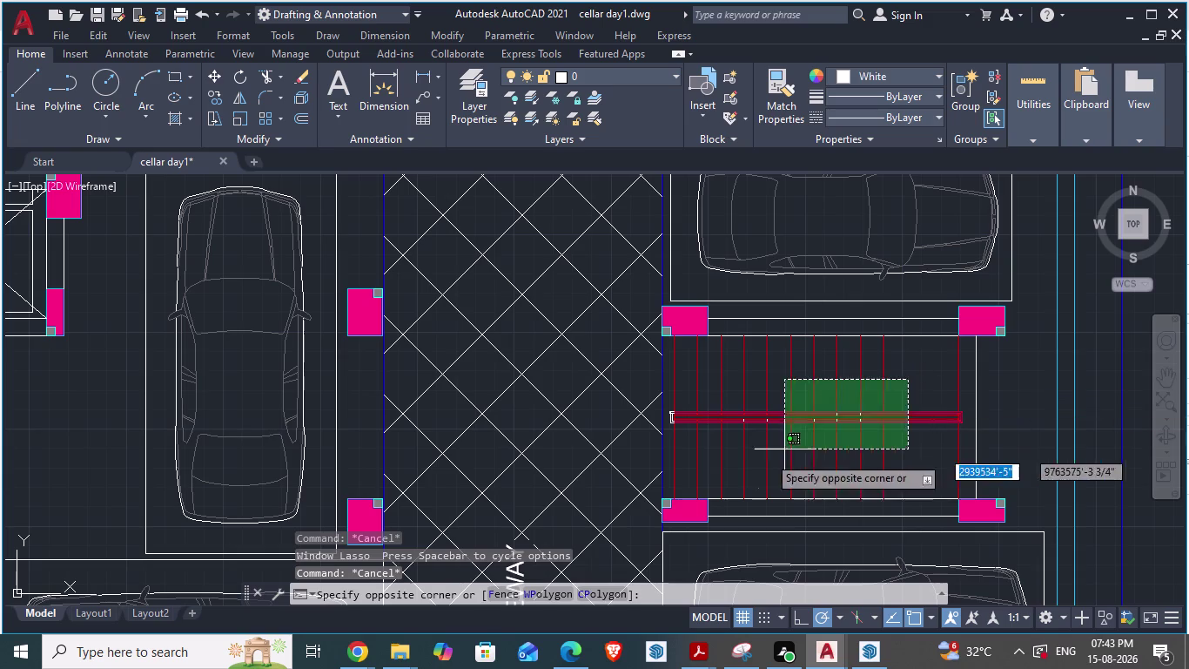
click(719, 464)
right_click(723, 410)
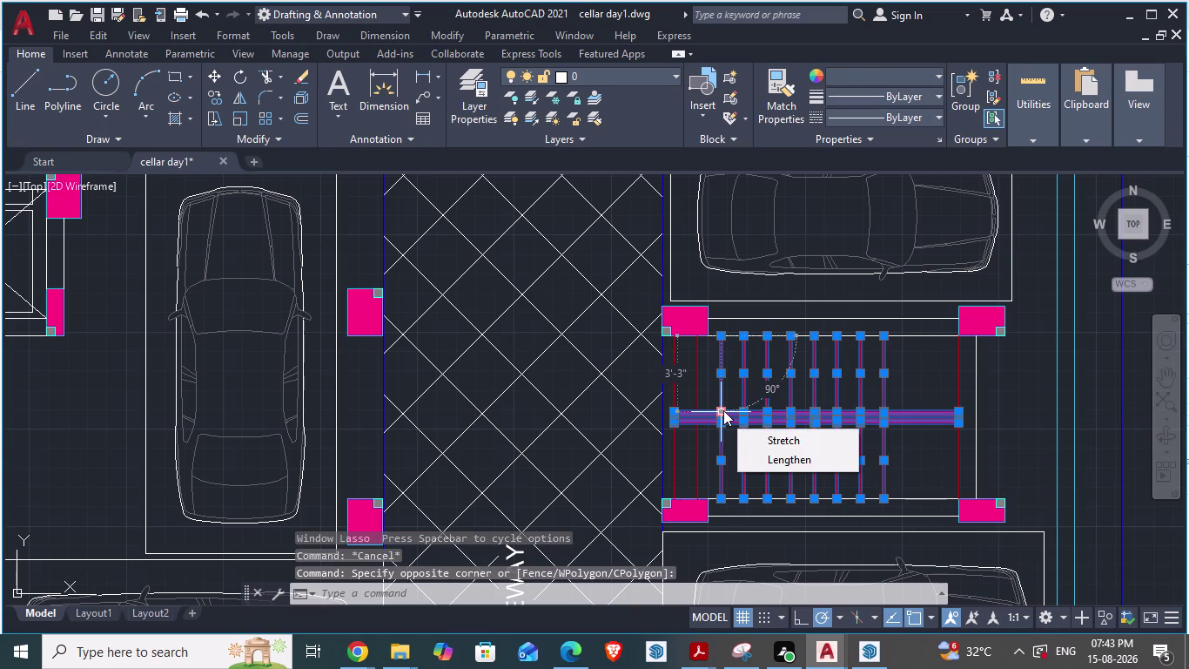
key(Escape)
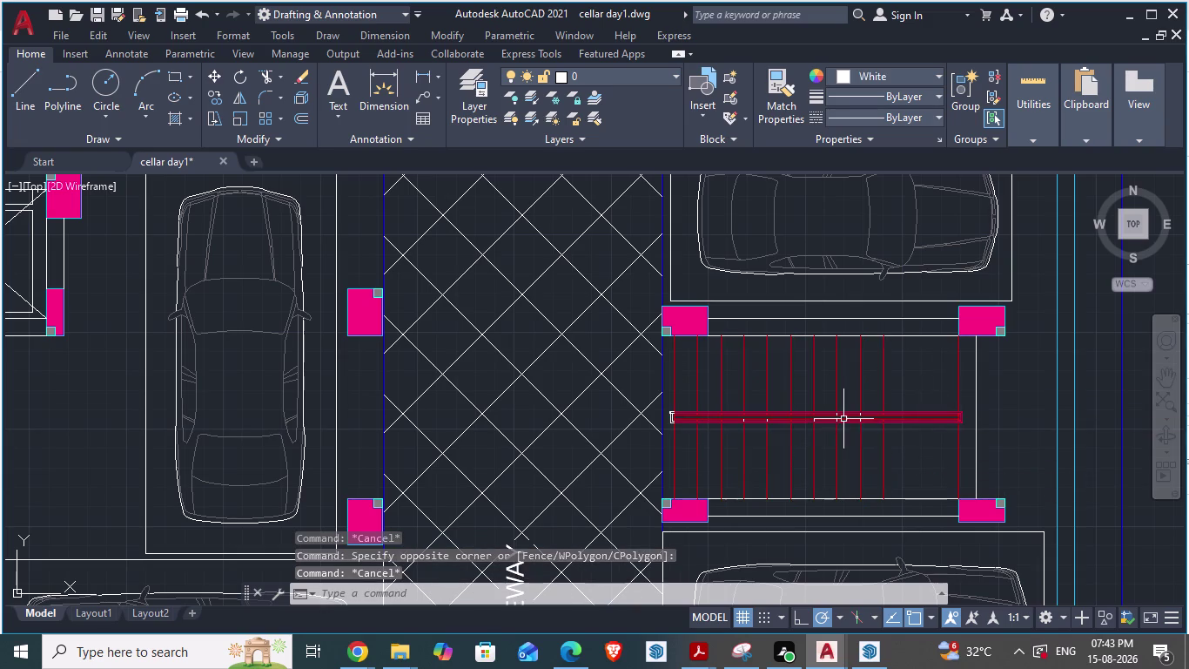
scroll(up, 3)
scroll(up, 3)
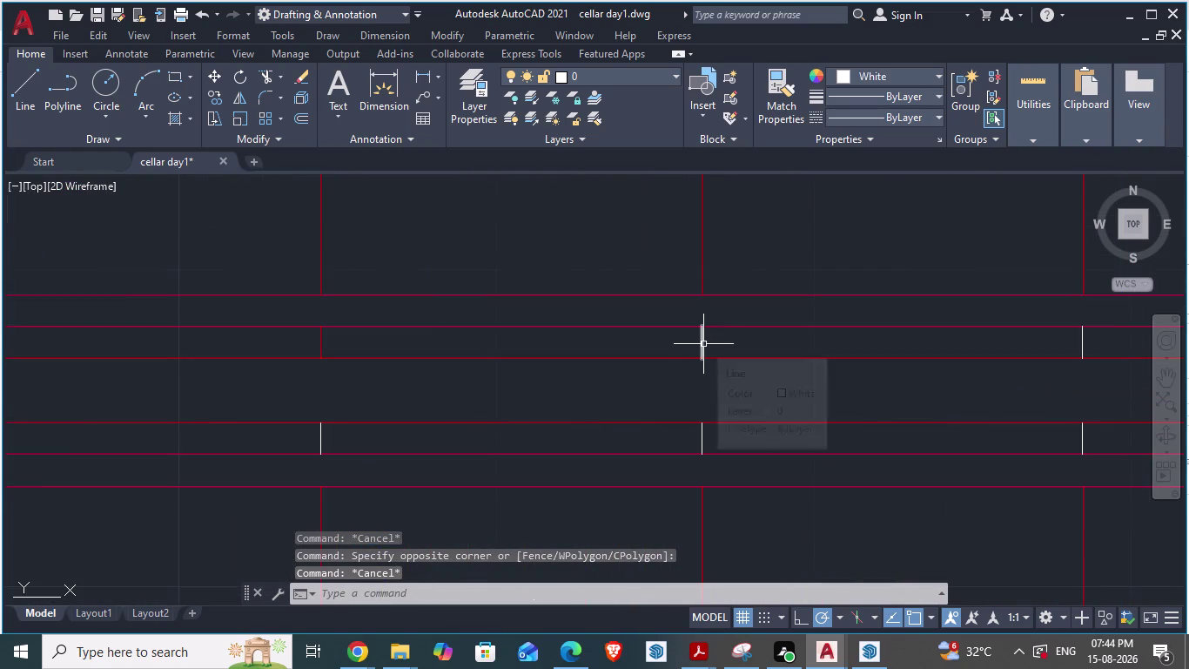
Select the seven short tick lines across both stair bands.
click(702, 343)
click(1084, 343)
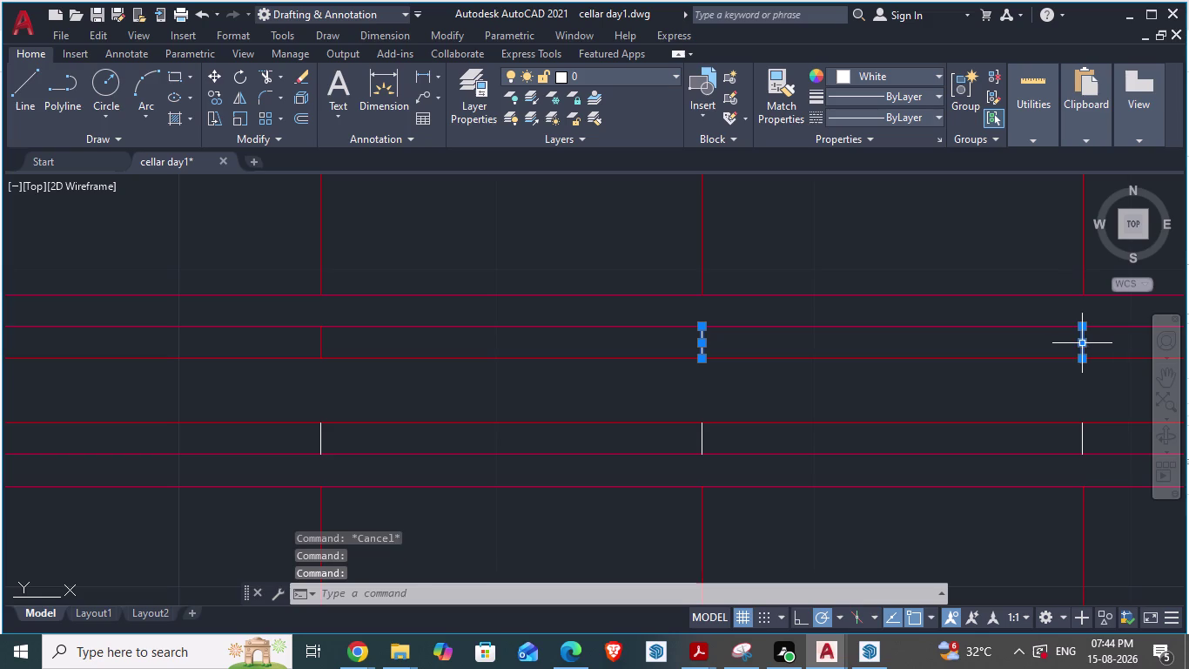
click(1083, 439)
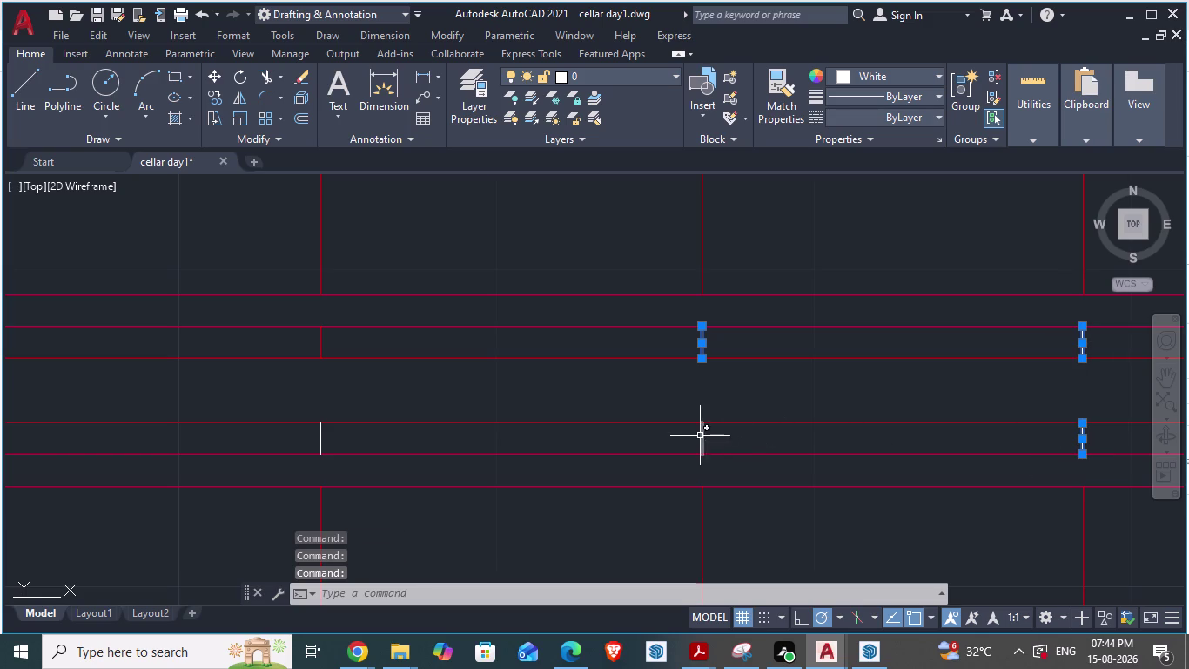
click(700, 435)
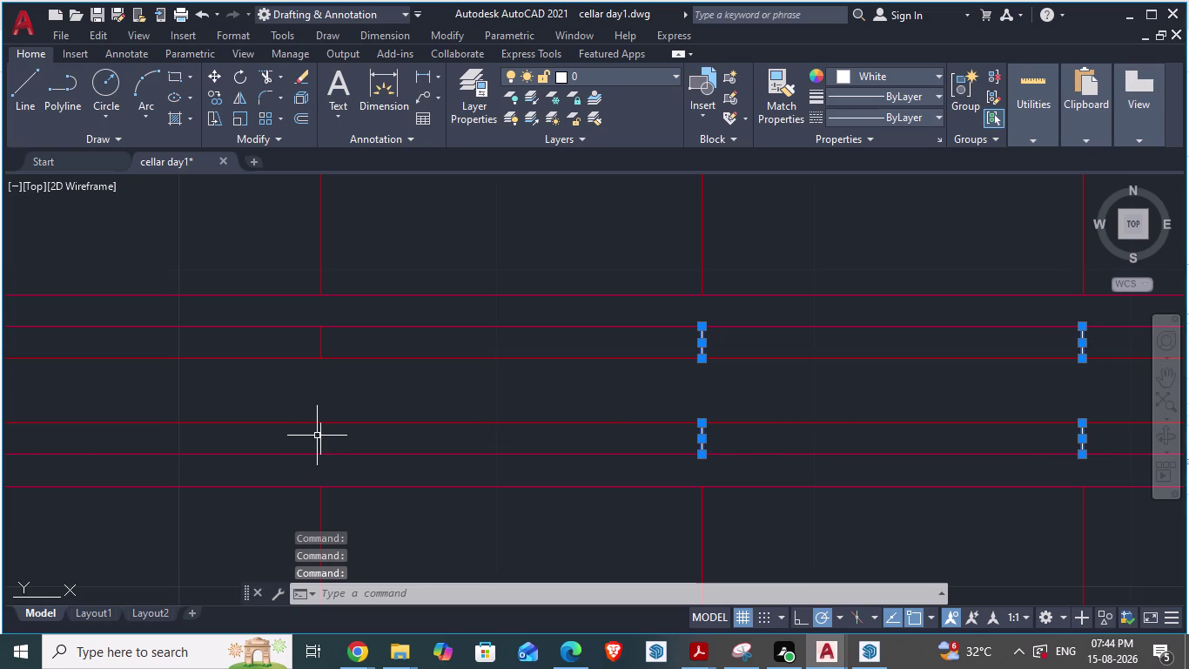
click(320, 436)
scroll(down, 3)
scroll(down, 3)
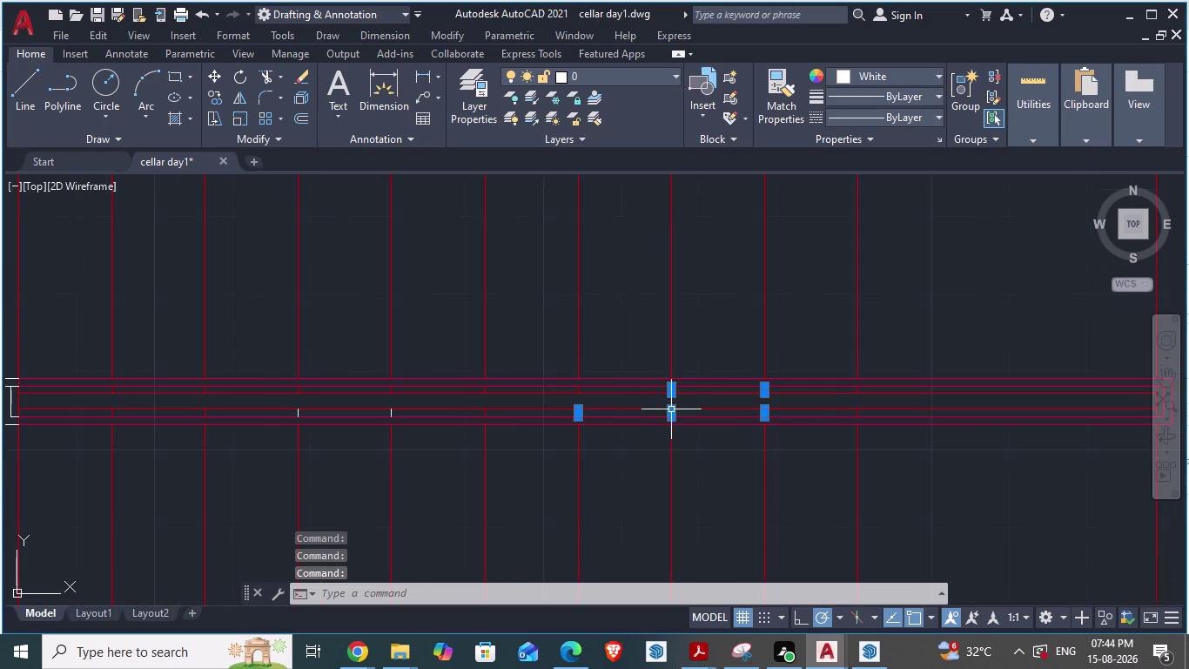
scroll(up, 3)
scroll(up, 3)
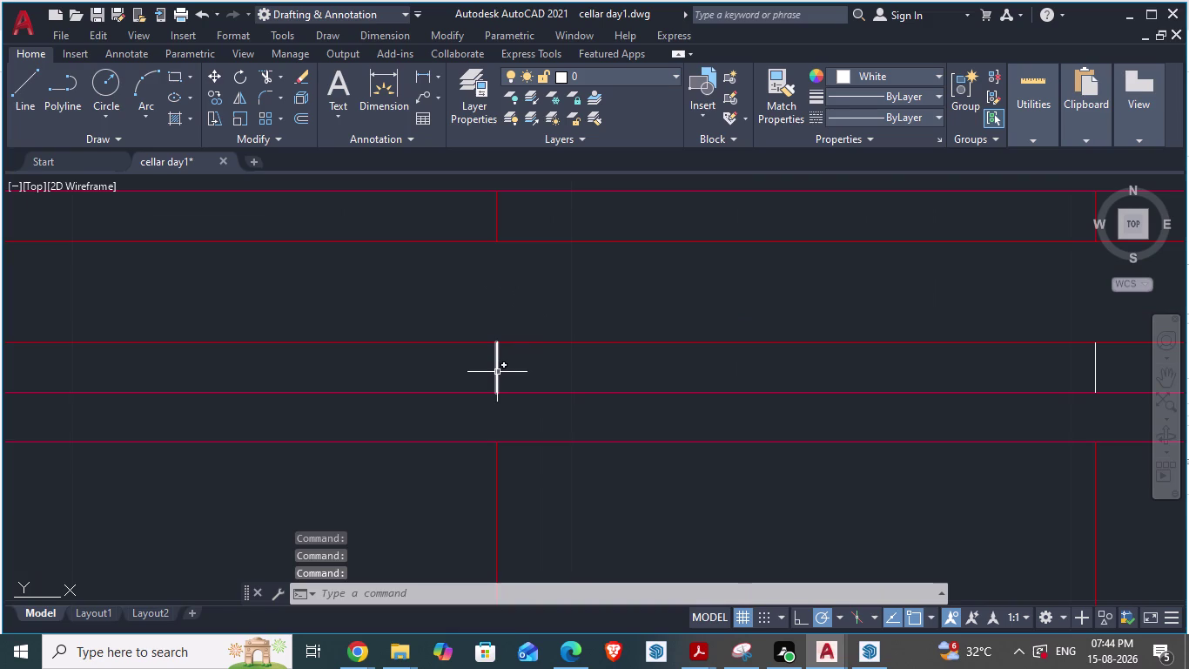
click(497, 372)
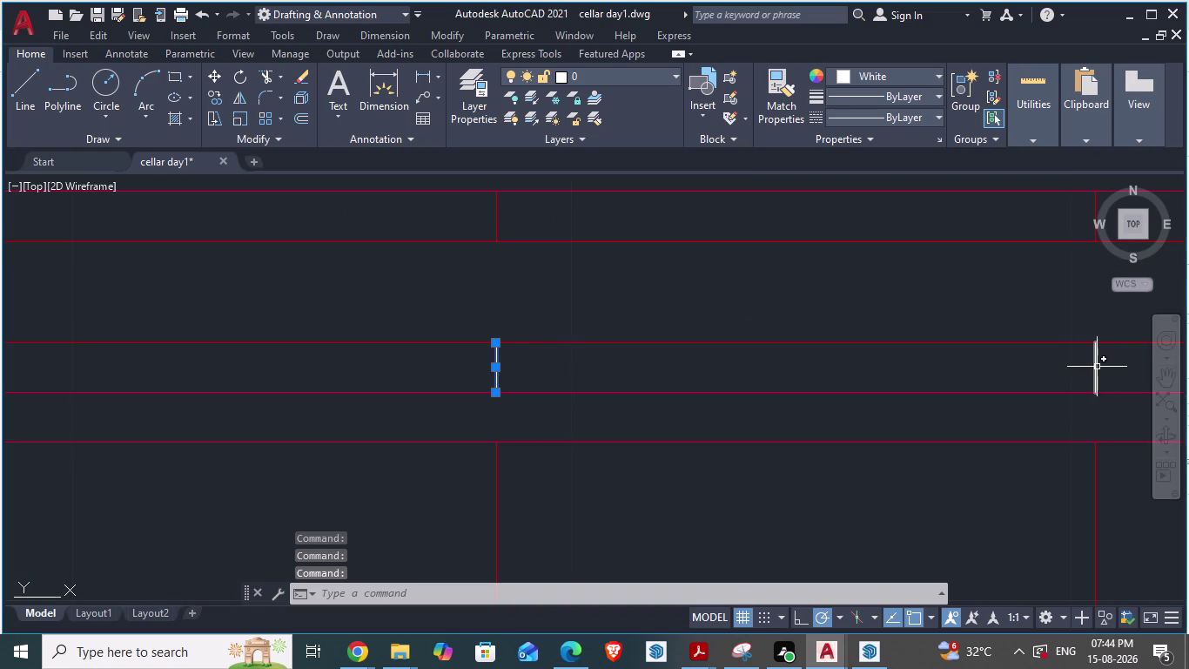
click(1097, 367)
Set the selected tick lines' colour to Red in Properties and clear the selection.
right_click(1098, 368)
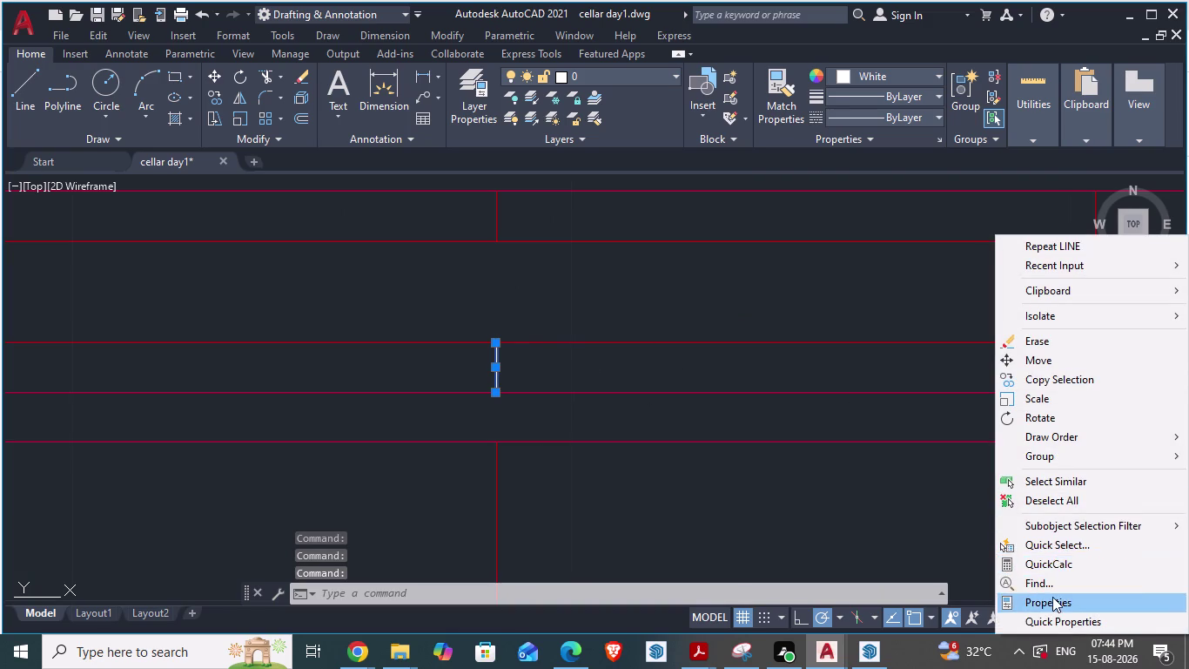
click(1053, 596)
click(943, 246)
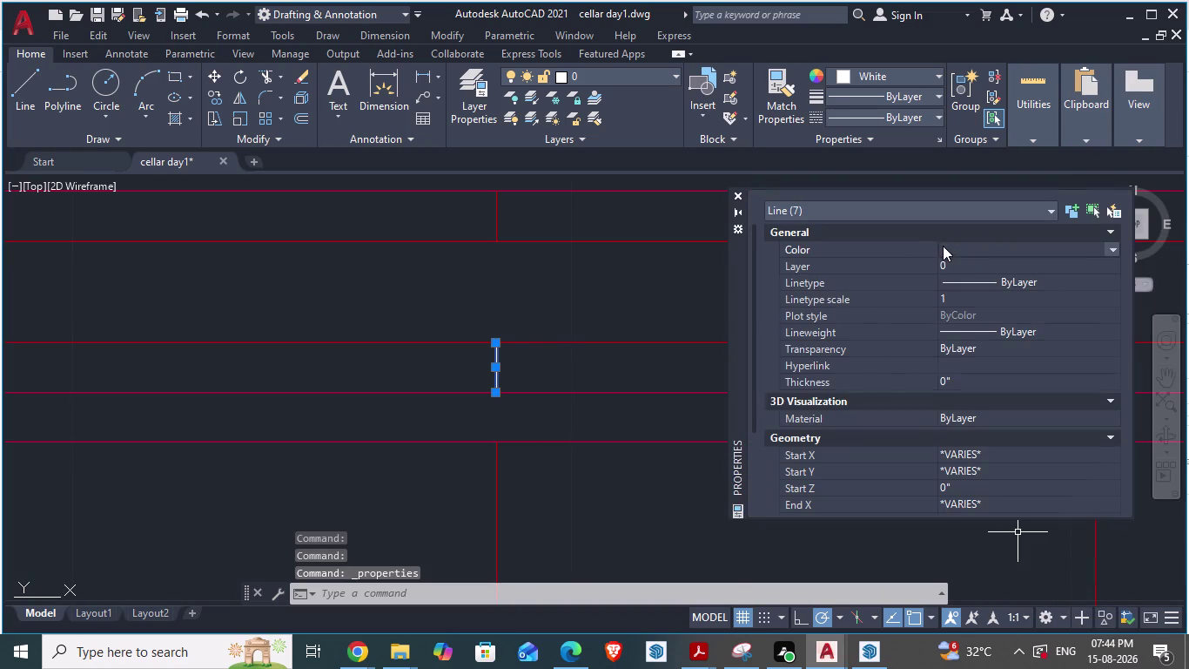
click(951, 245)
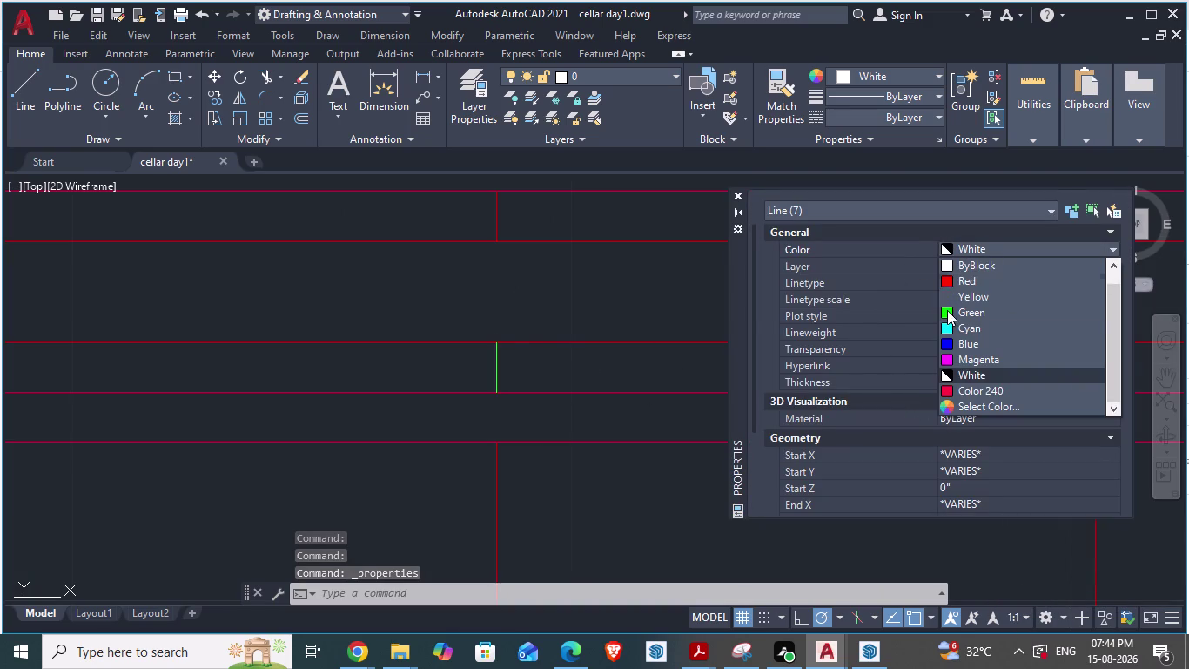
click(951, 279)
key(Escape)
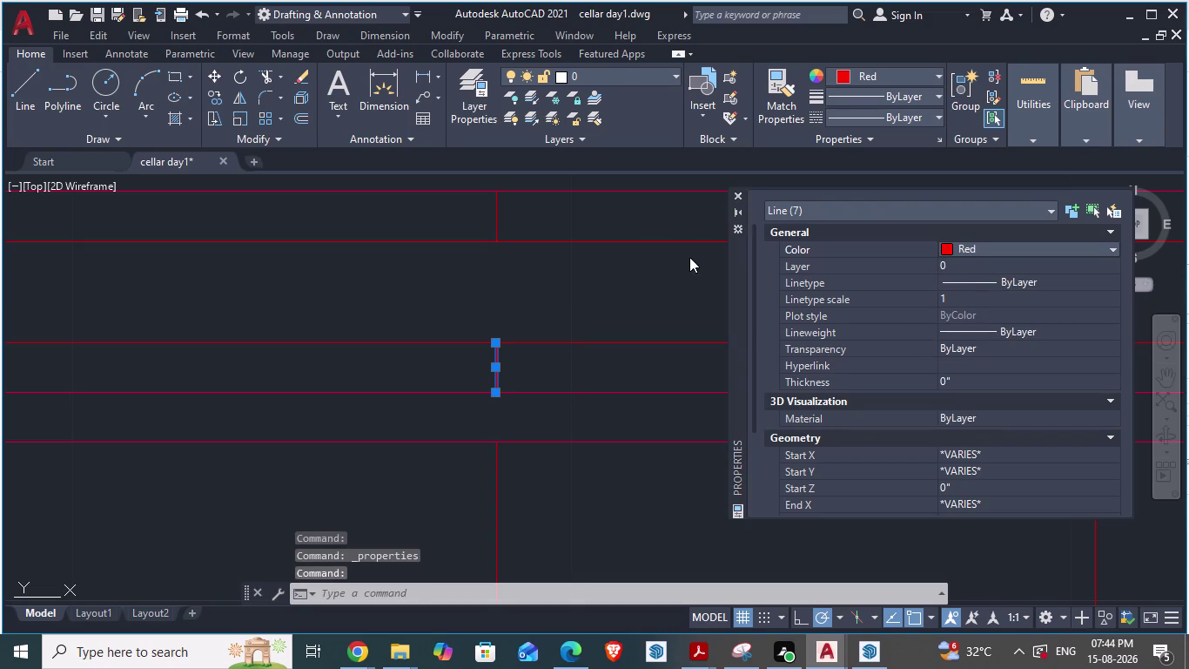
click(737, 195)
key(Escape)
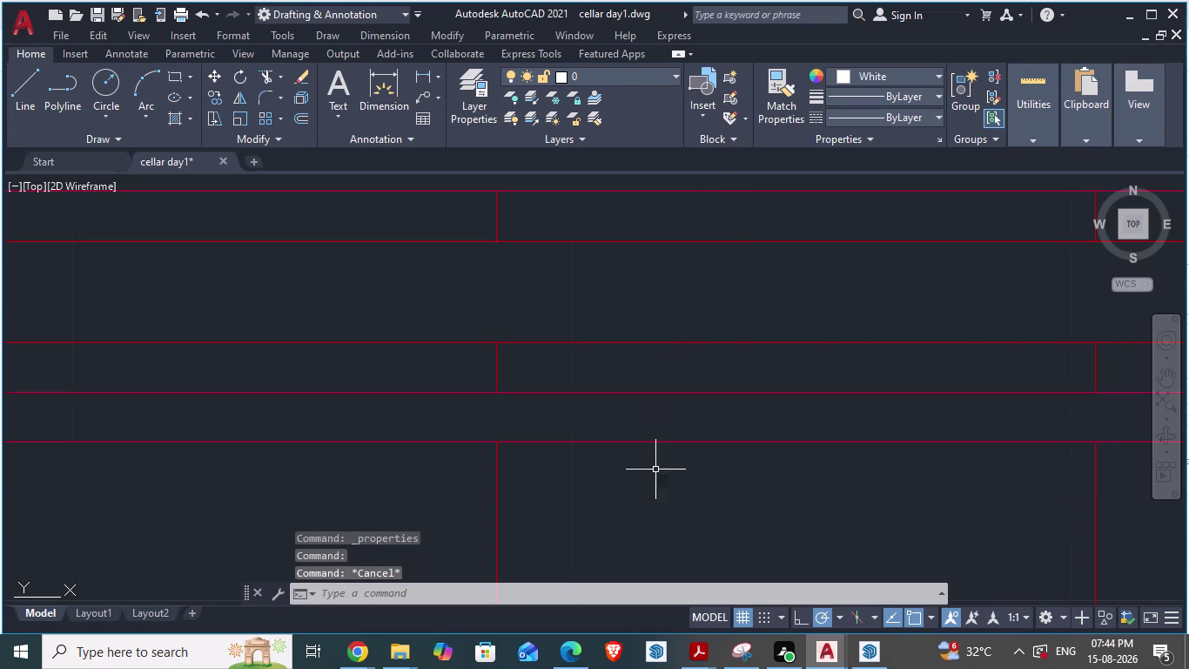
Save the cellar day1 drawing and zoom to the stair's left end.
scroll(down, 3)
key(ctrl+s)
scroll(down, 3)
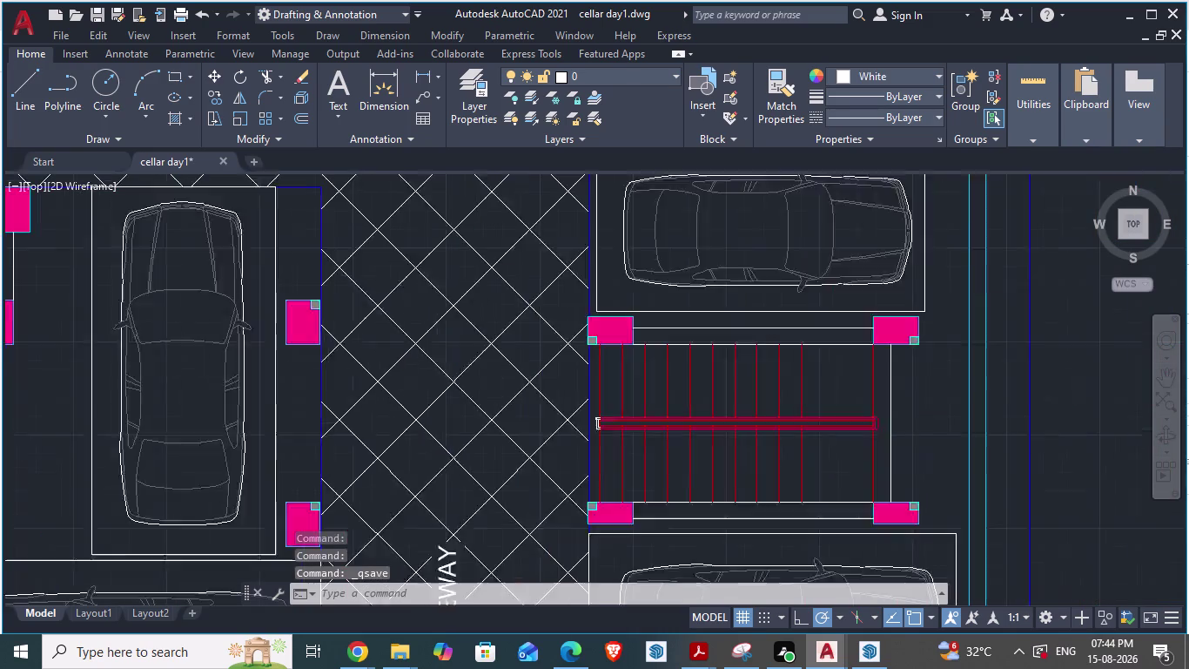
scroll(down, 3)
scroll(up, 3)
scroll(down, 3)
scroll(up, 3)
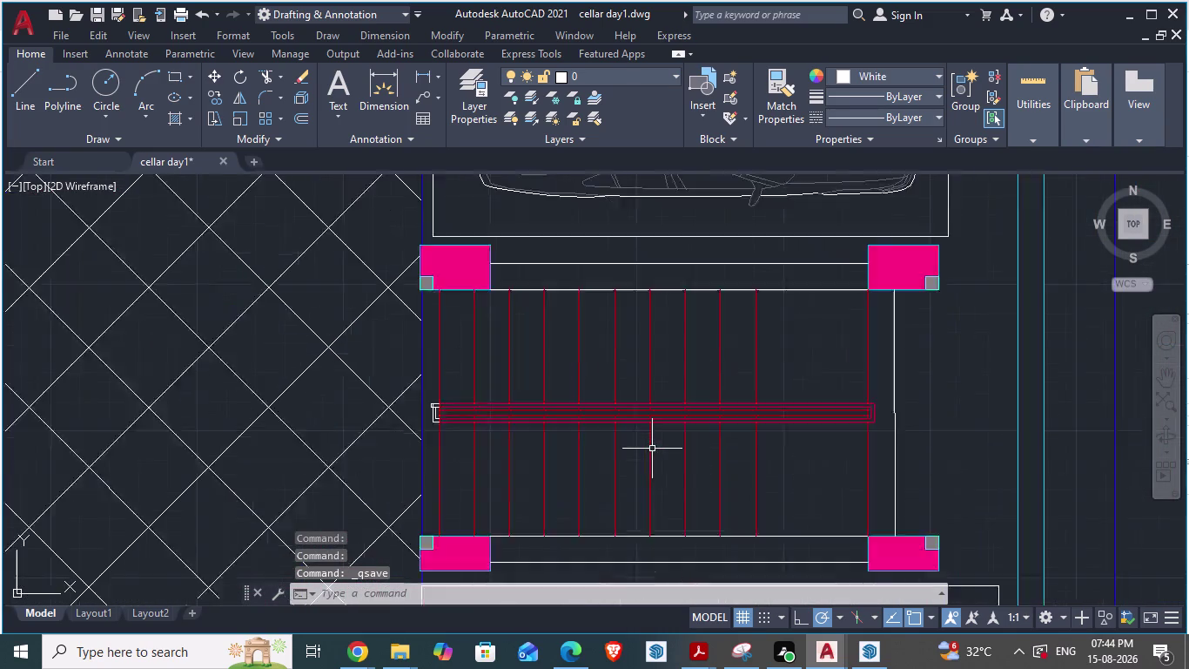
scroll(up, 3)
scroll(down, 3)
scroll(up, 3)
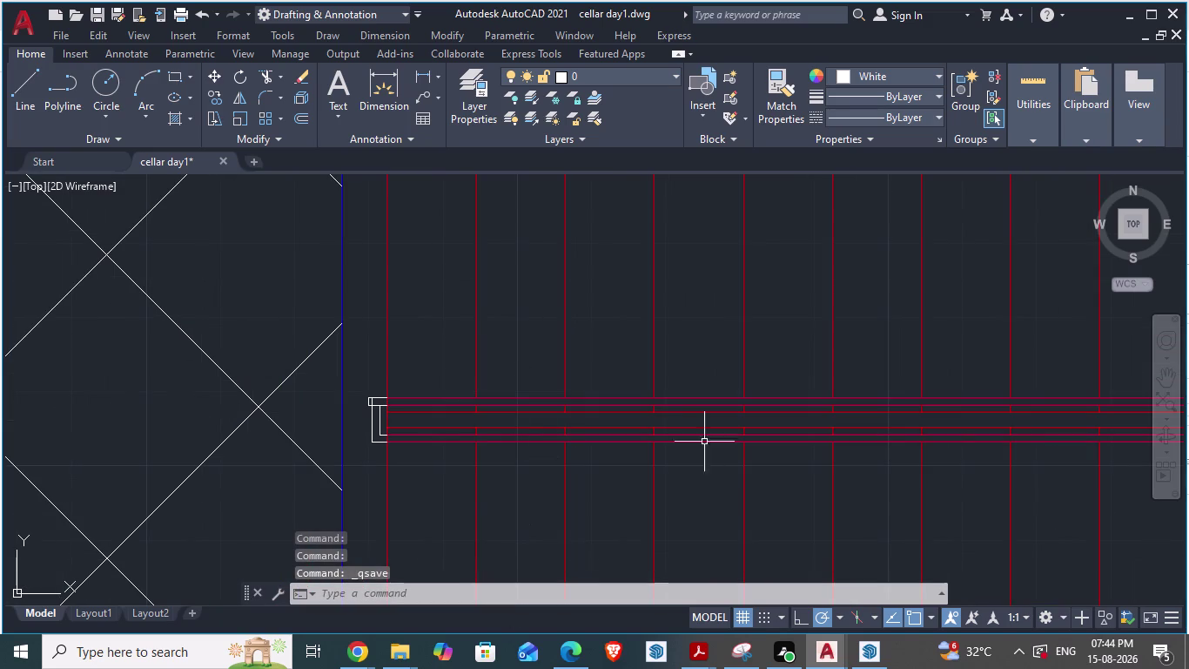
scroll(up, 3)
Make the selected left-end stair lines red in Properties.
click(353, 291)
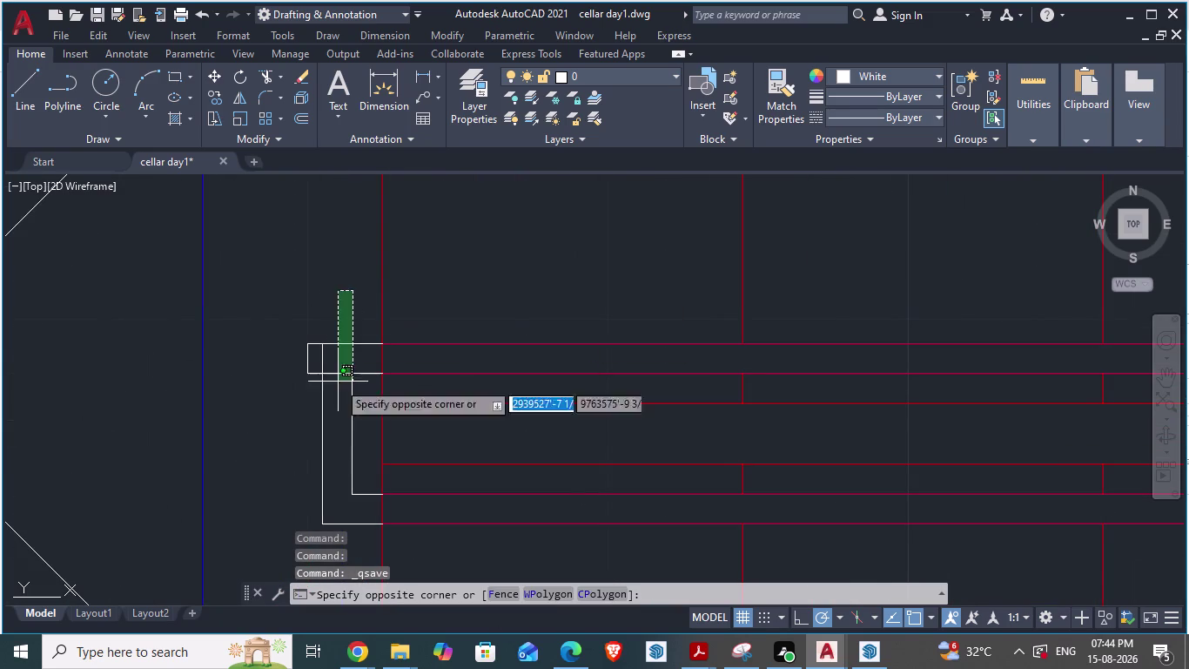
scroll(down, 3)
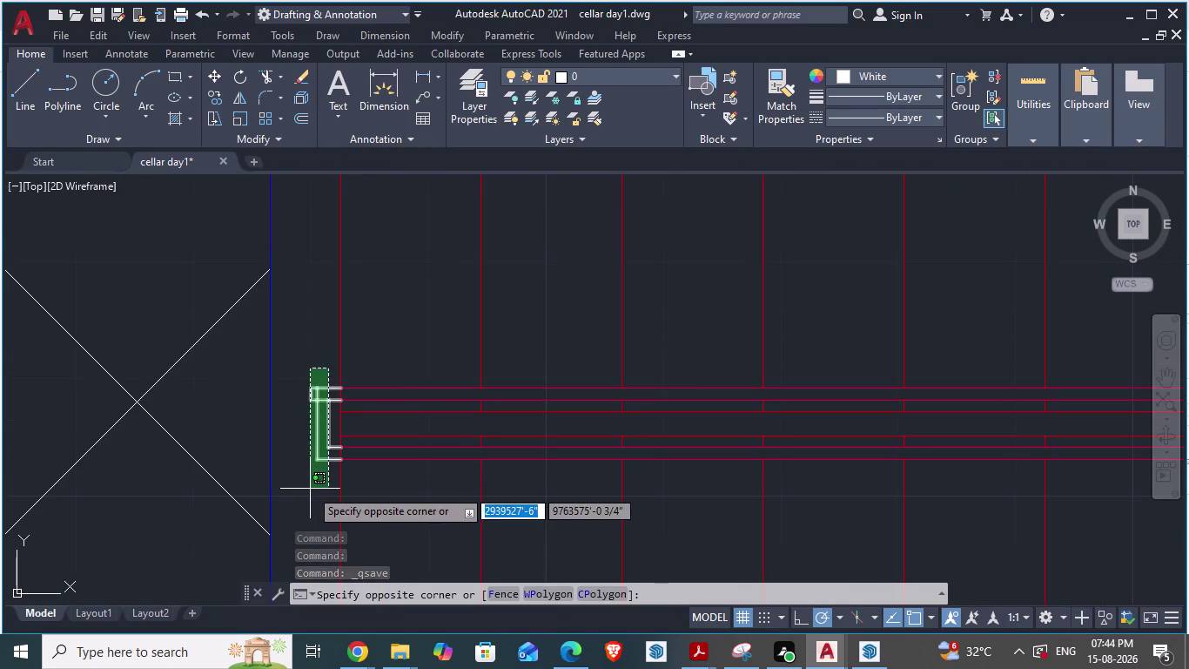
click(311, 489)
right_click(327, 390)
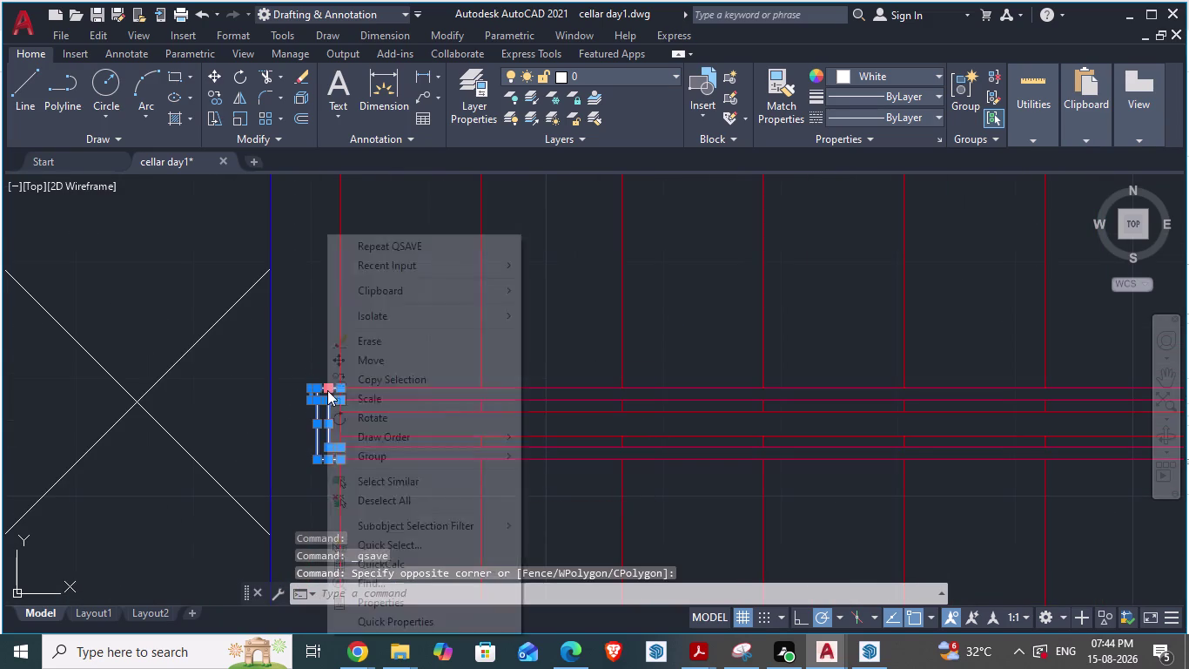
click(405, 603)
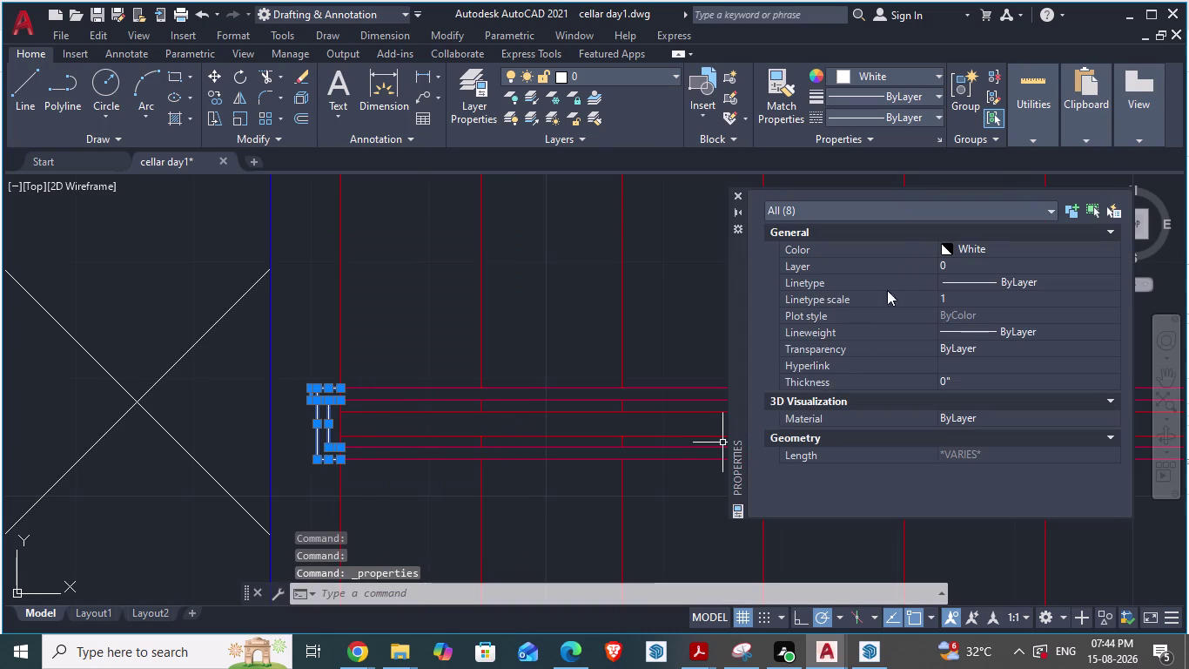
click(946, 246)
click(944, 249)
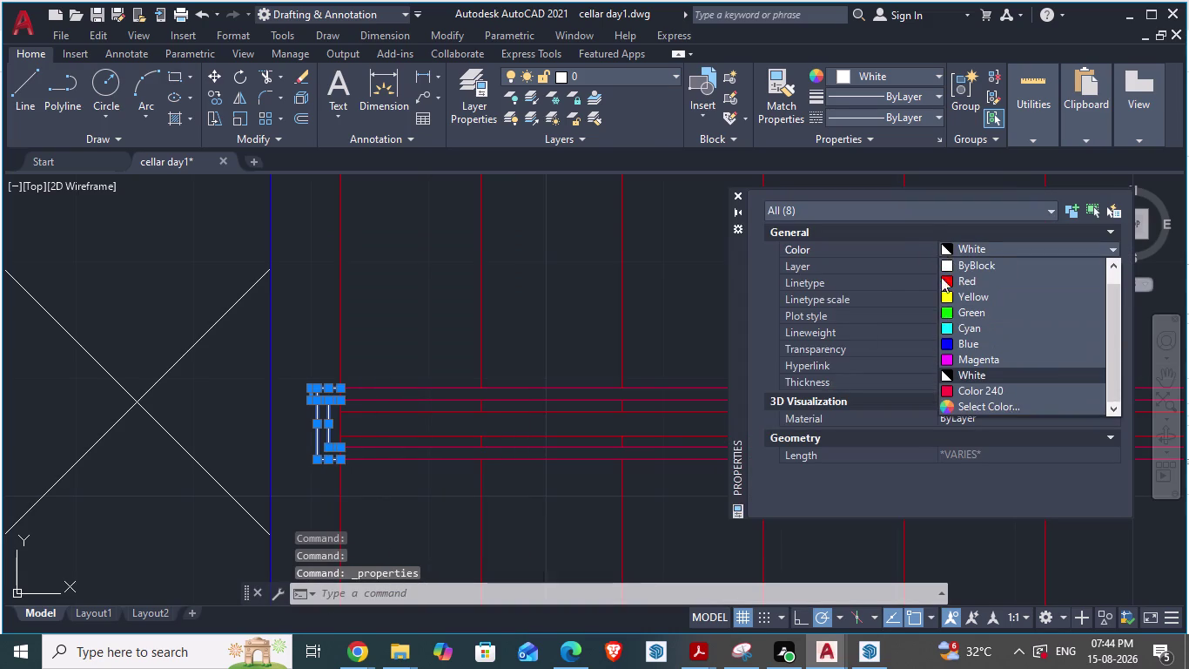
click(951, 281)
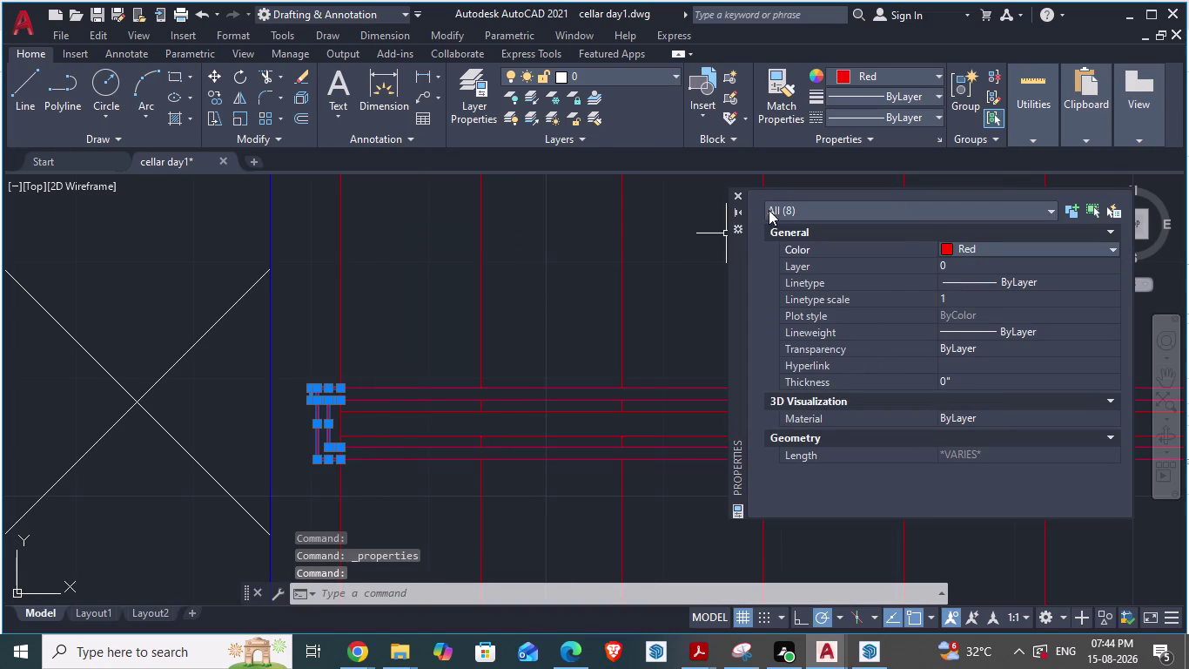
click(741, 192)
key(Escape)
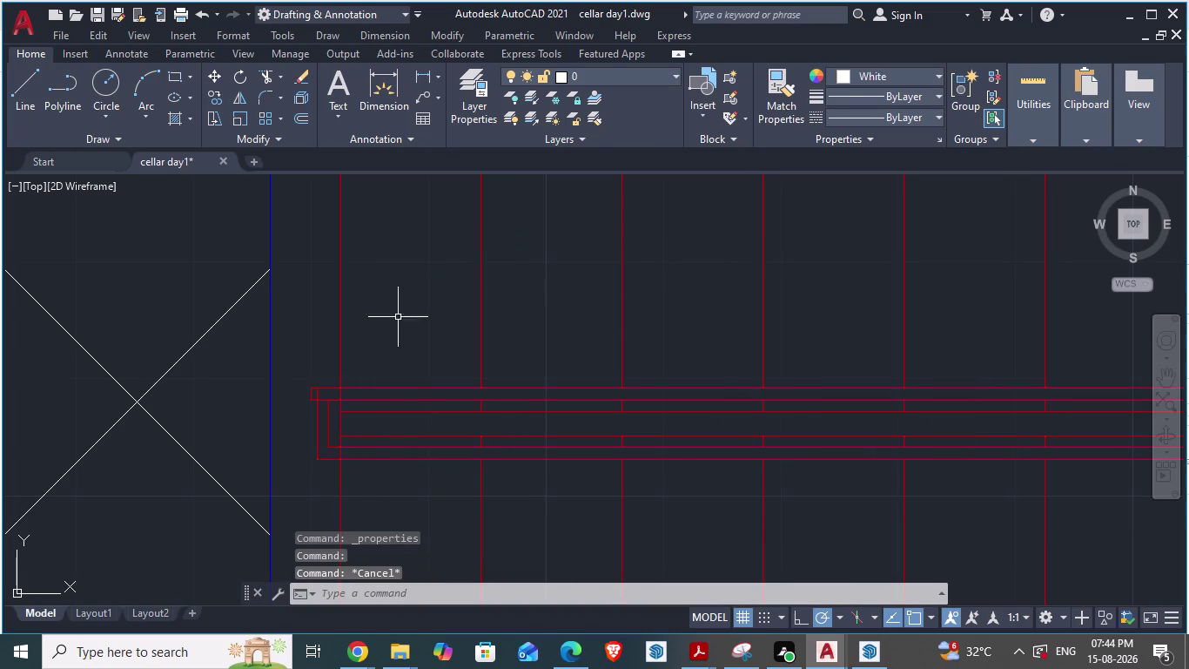
Select the small rectangle at the stair end.
scroll(up, 3)
scroll(down, 3)
scroll(up, 3)
scroll(up, 3)
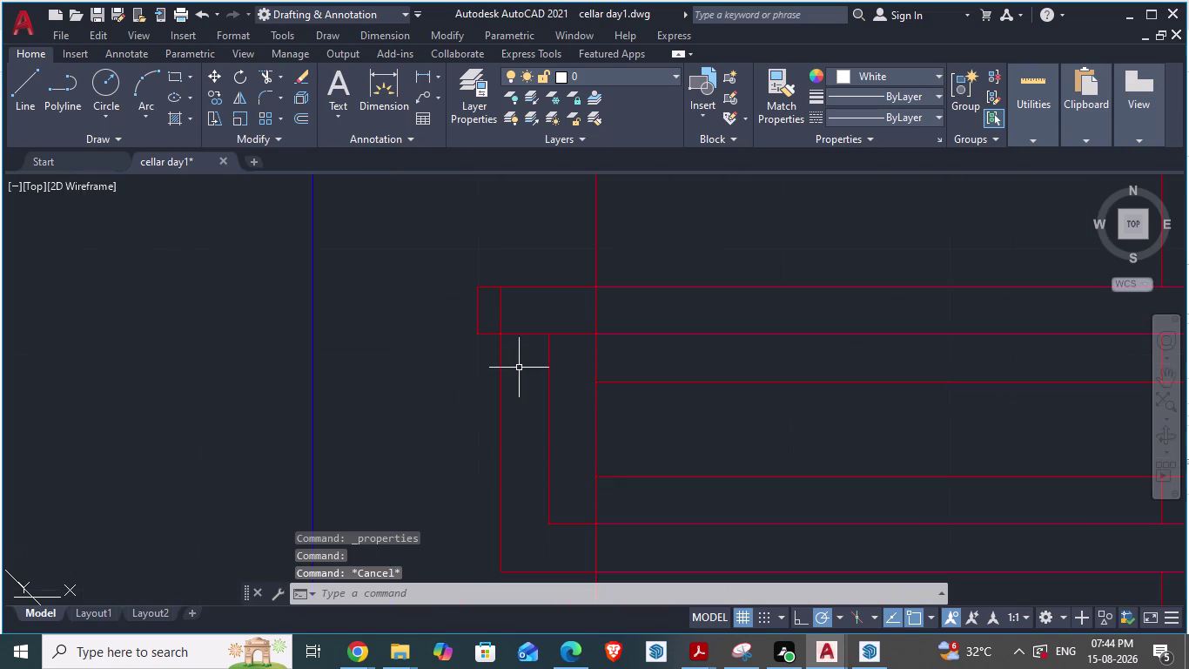
scroll(down, 3)
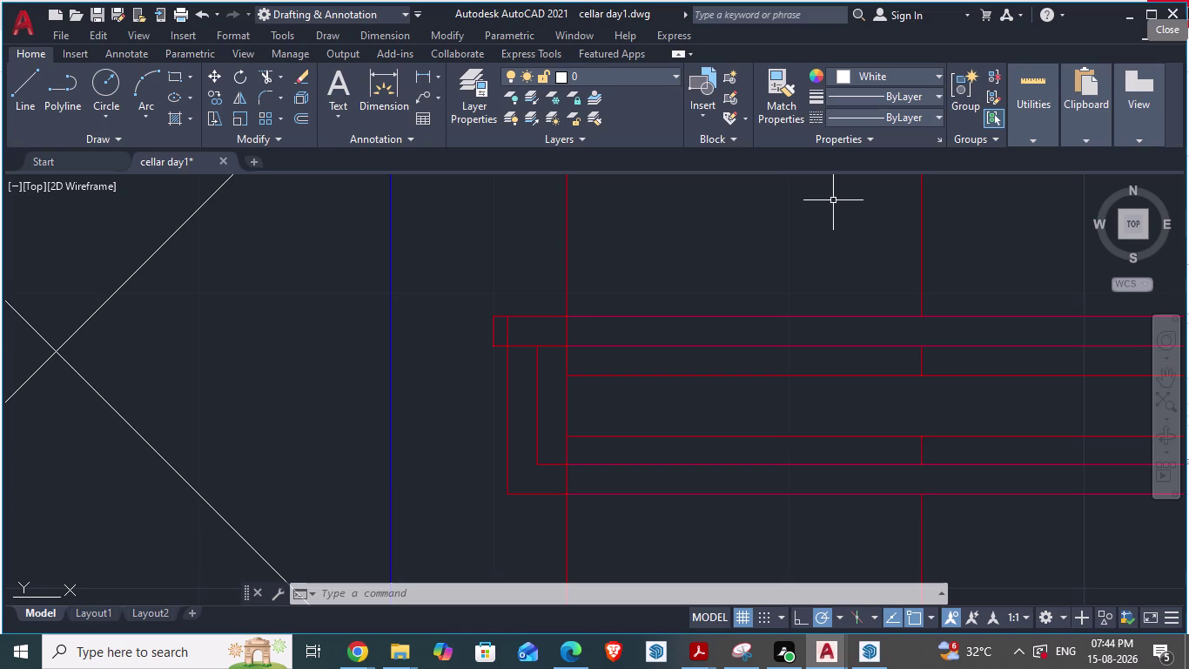
scroll(up, 3)
scroll(up, 3)
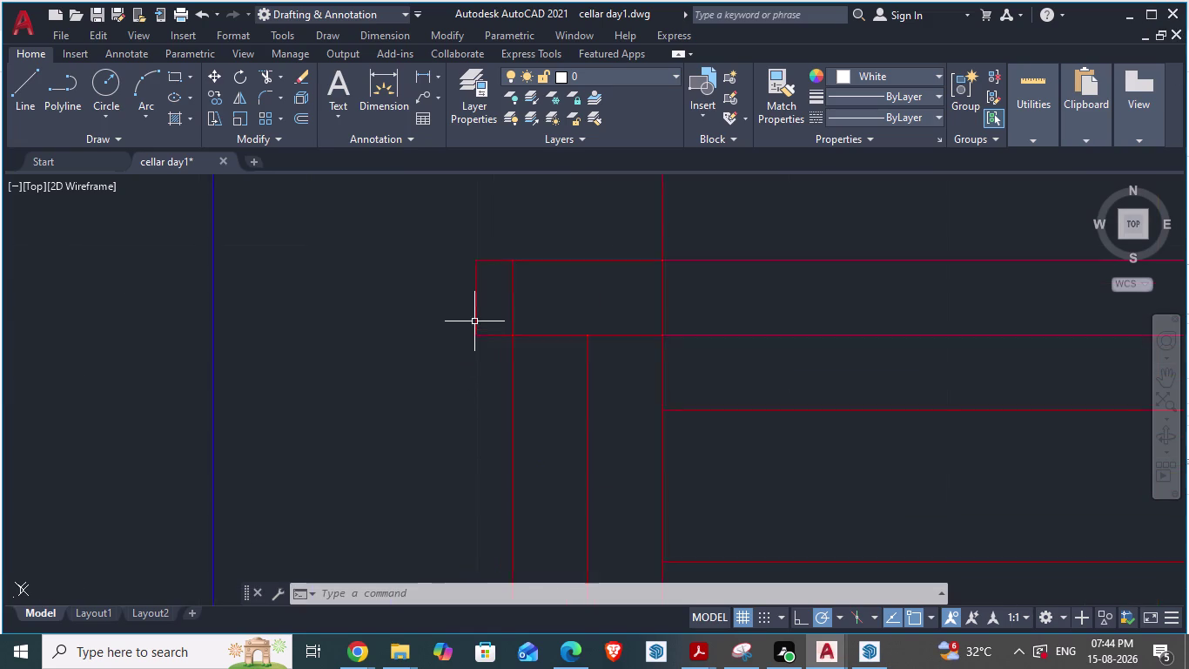
scroll(up, 3)
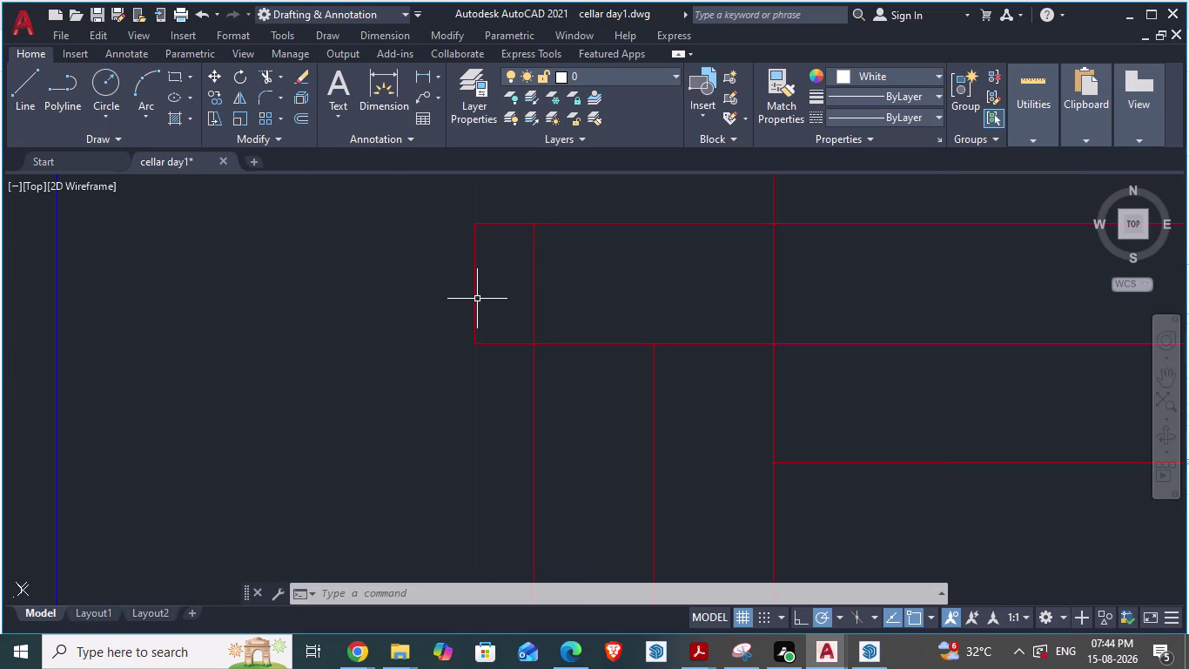
click(475, 297)
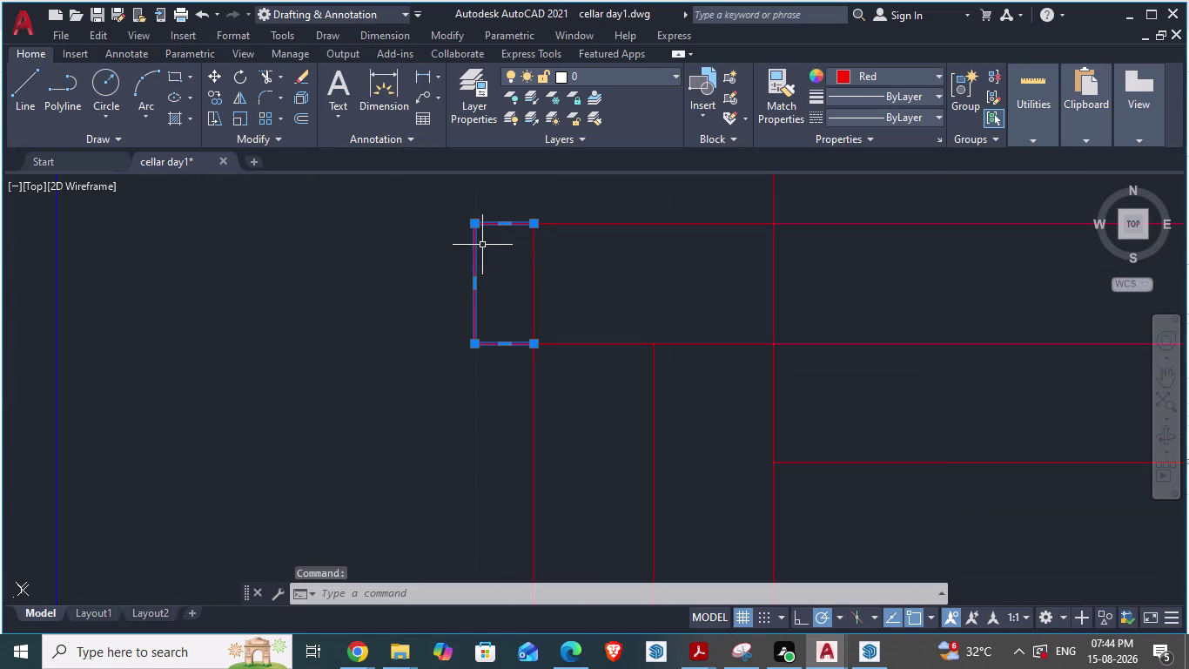
Compare it with the rounded rail end in ARCH PLANS, then return to cellar day1.
key(alt+Tab)
scroll(down, 3)
scroll(up, 3)
scroll(up, 3)
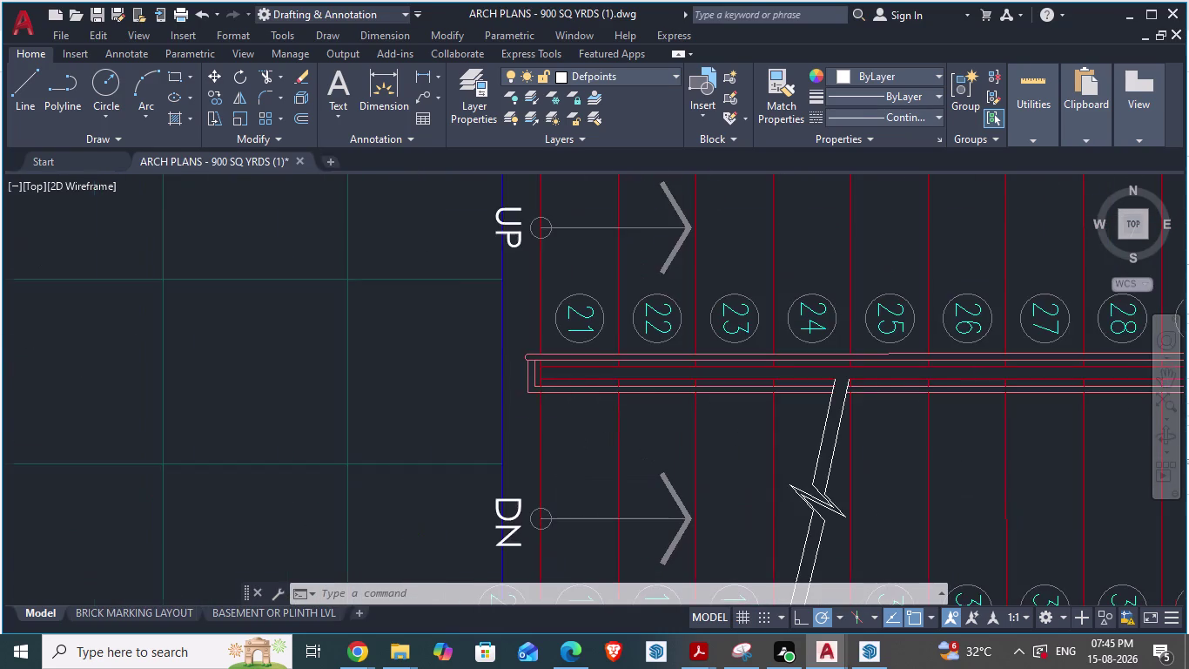
scroll(up, 3)
scroll(up, 3)
scroll(up, 3)
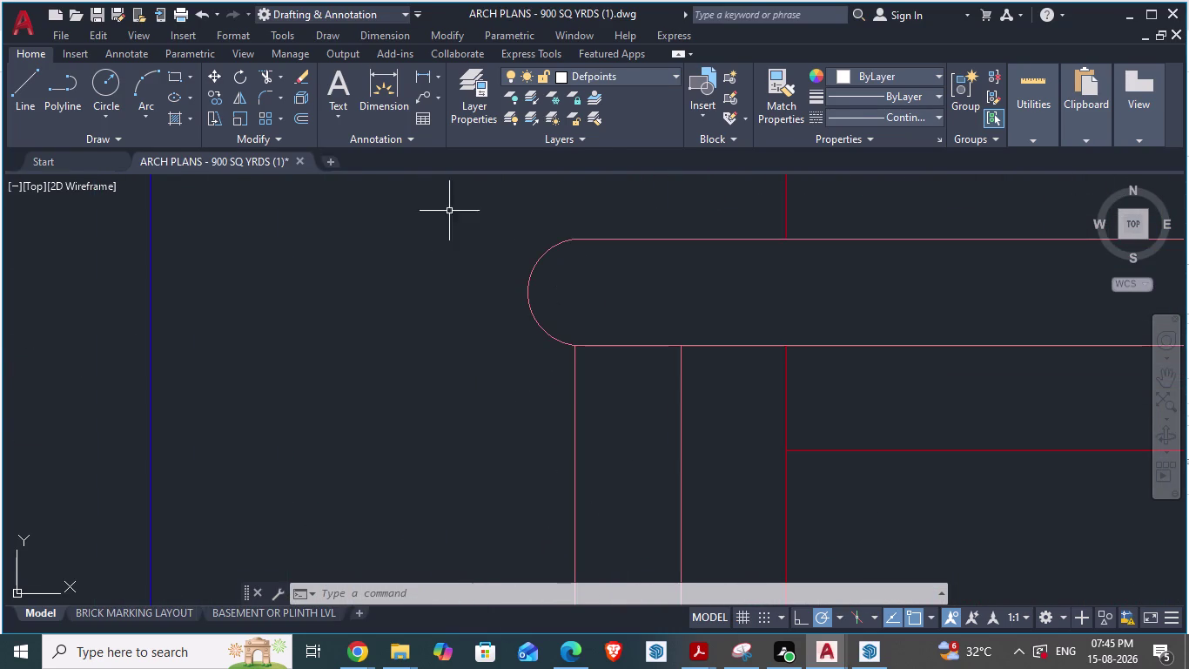
key(alt+Tab)
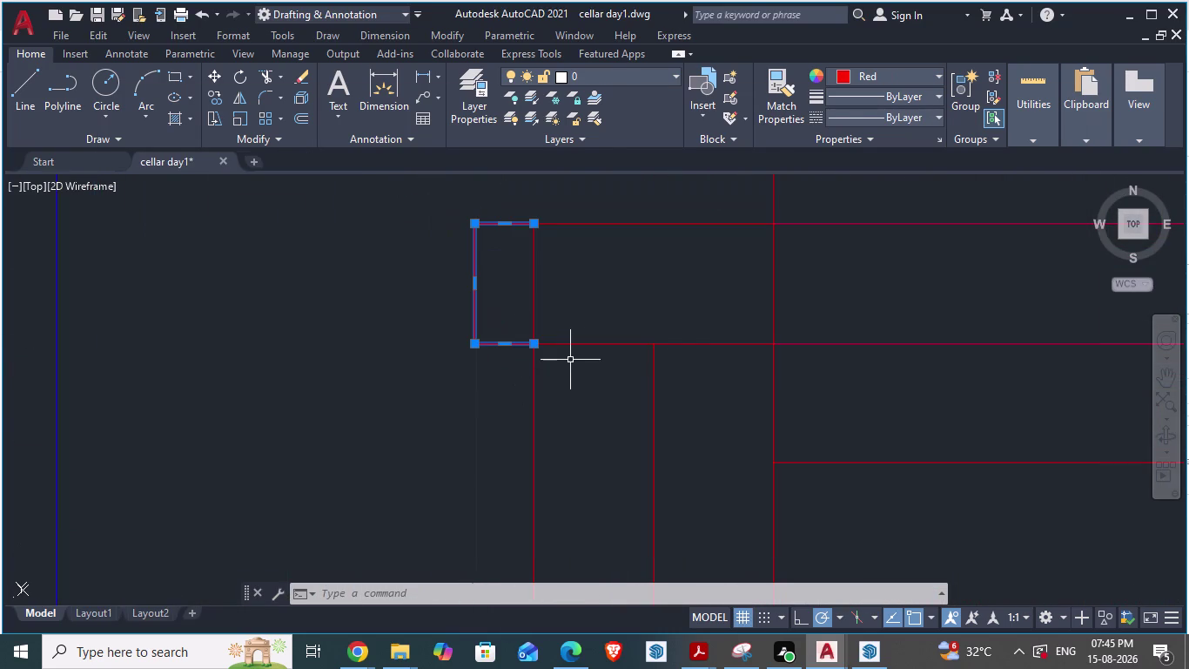
key(f)
key(Return)
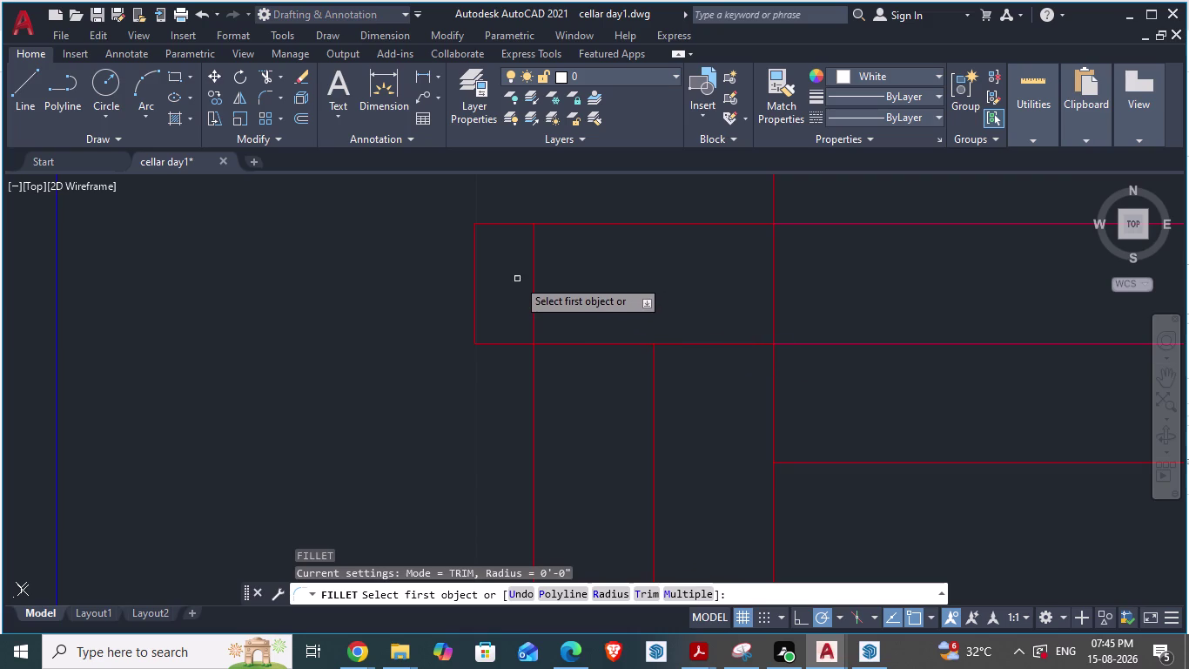
click(474, 277)
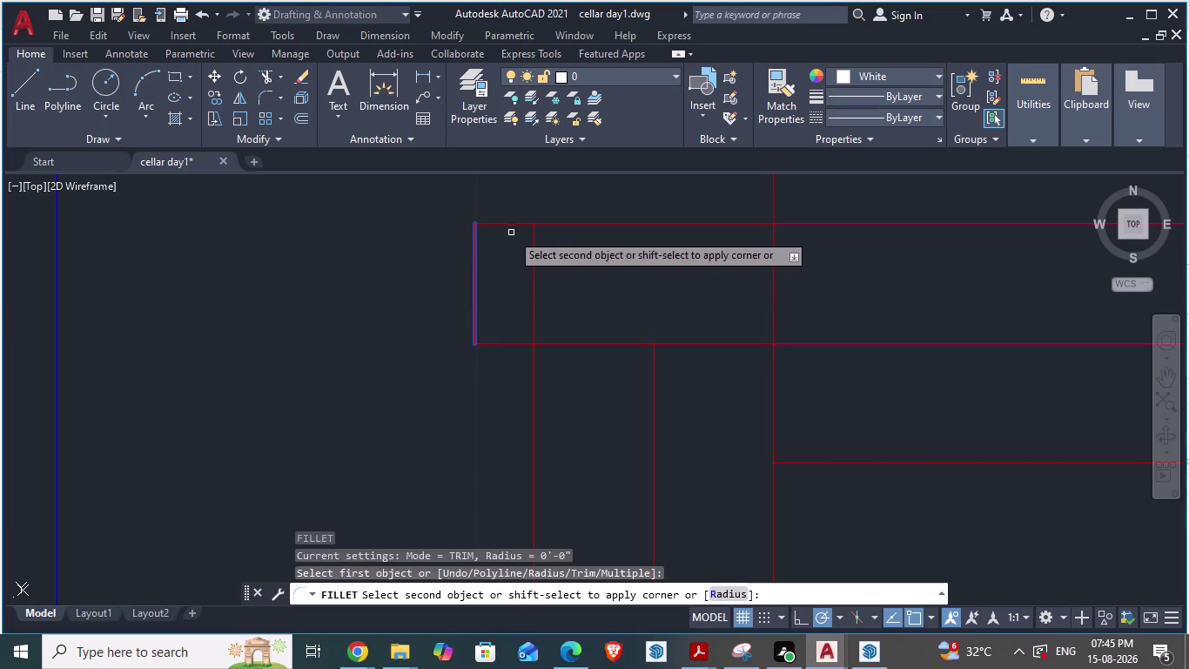
click(510, 225)
click(503, 223)
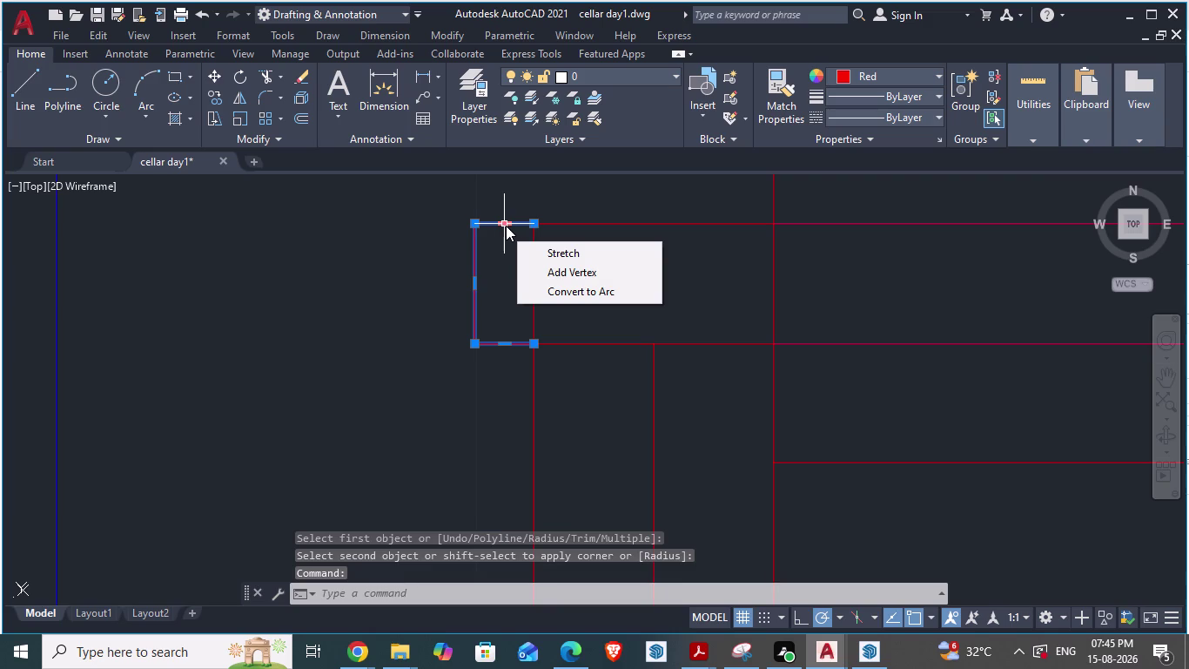
click(506, 226)
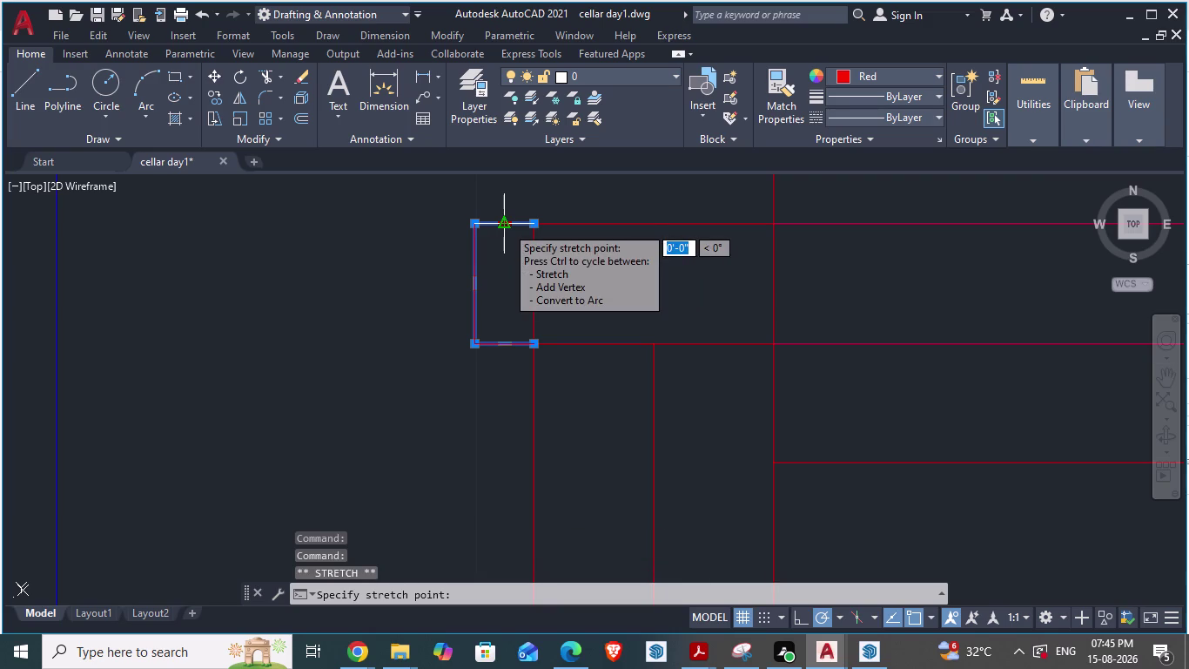
key(f)
key(Return)
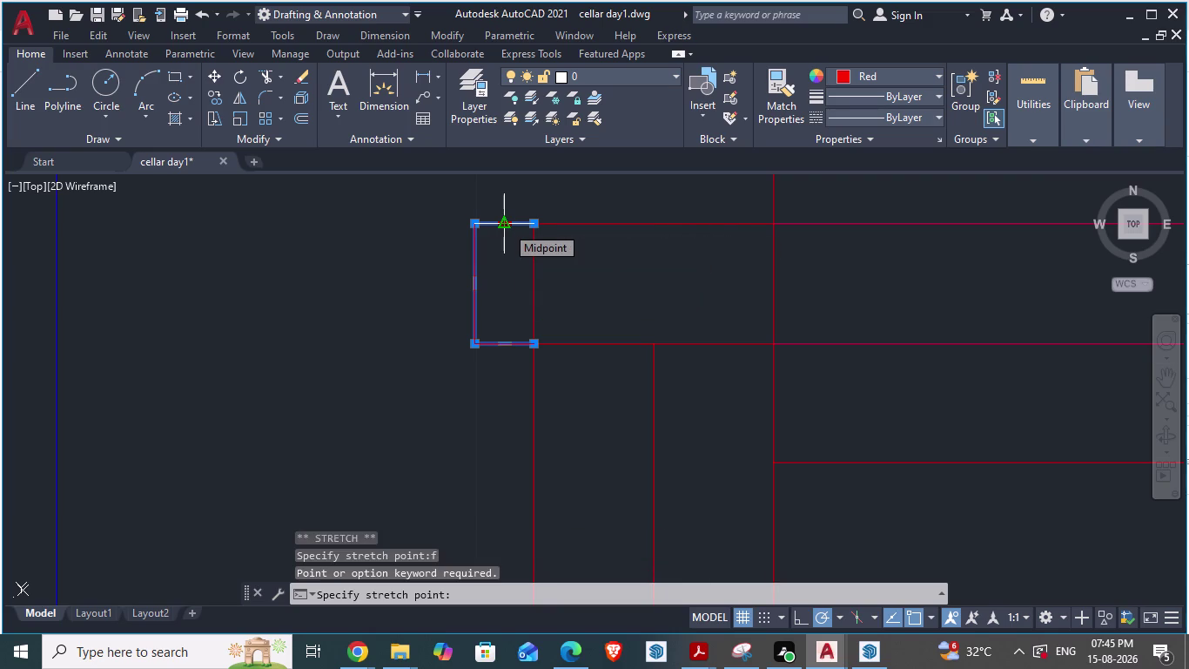
key(f)
key(Return)
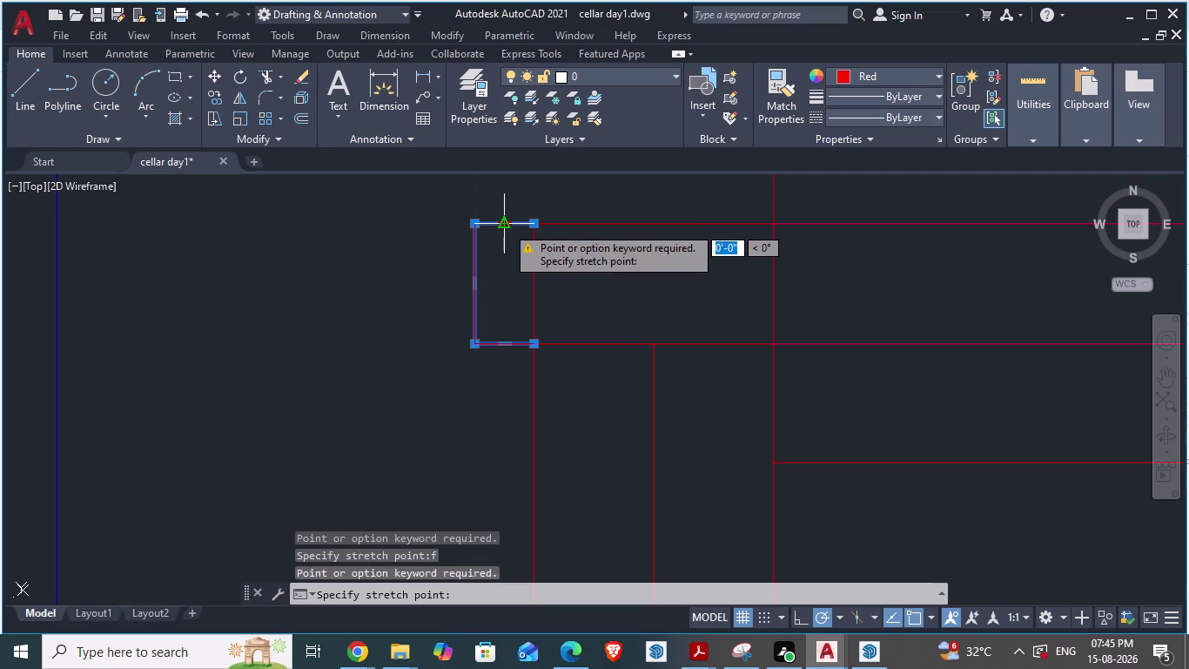
key(0)
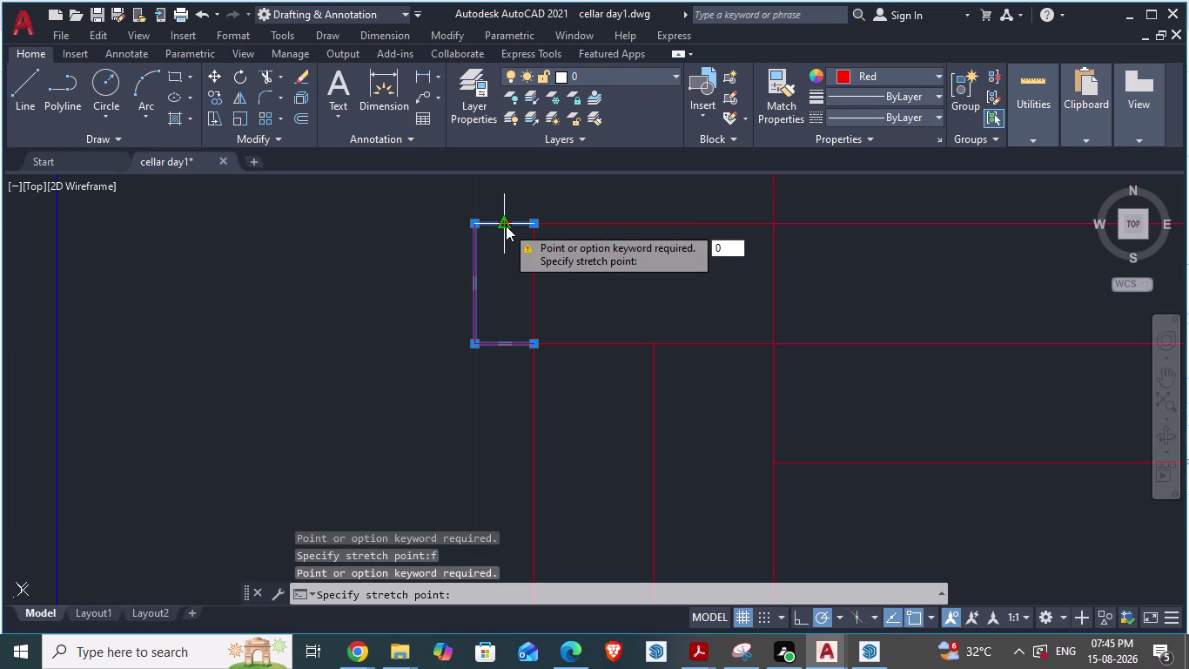
text(.5")
key(Return)
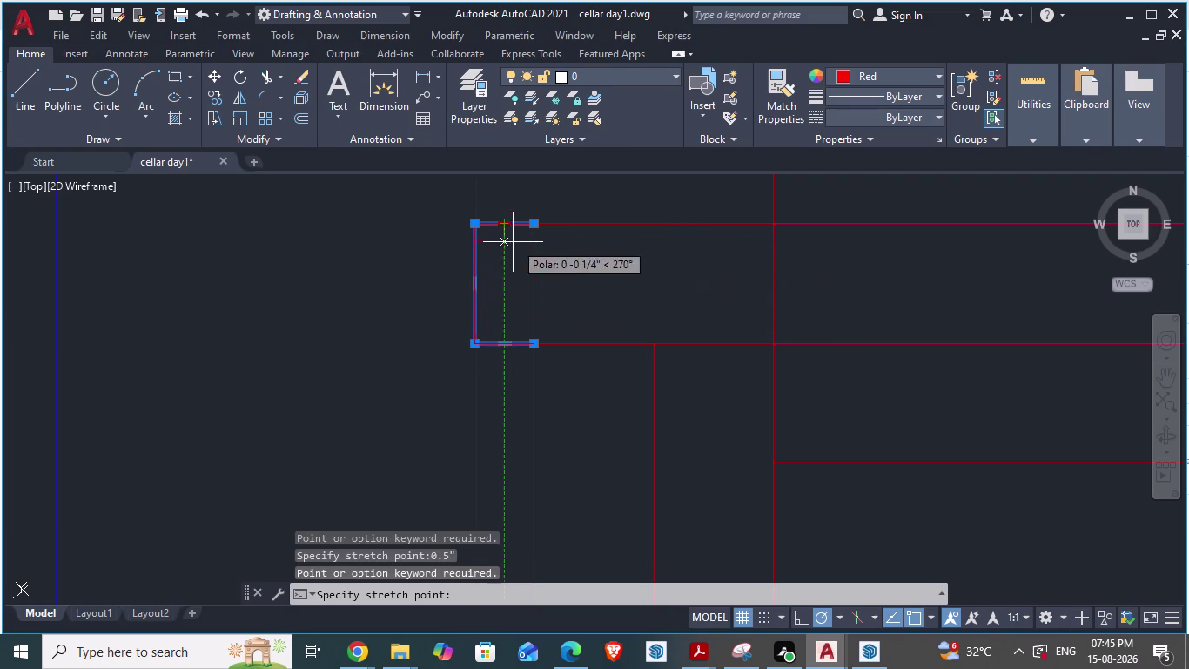
key(Escape)
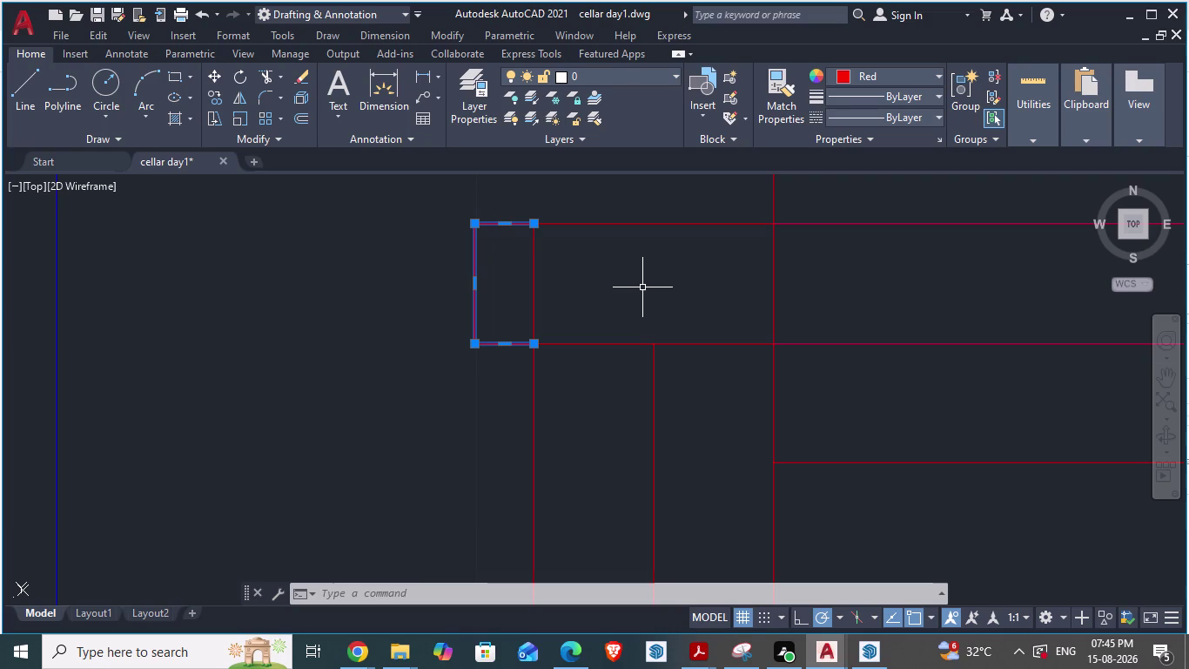
key(Escape)
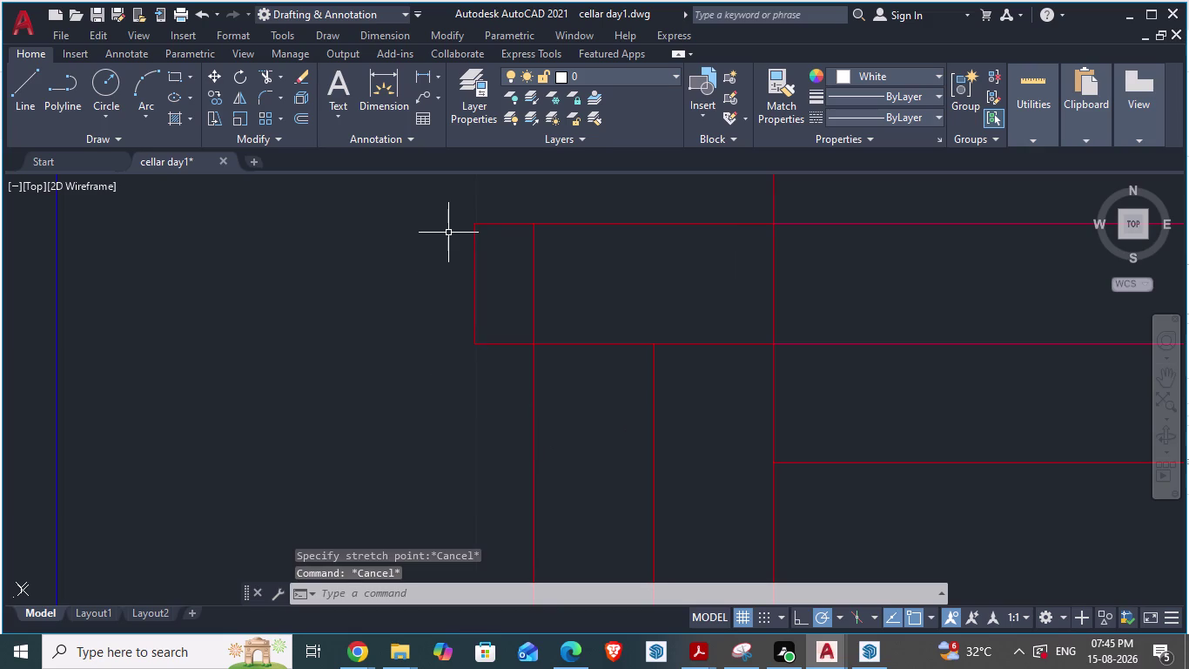
scroll(up, 3)
middle_drag(520, 383, 530, 489)
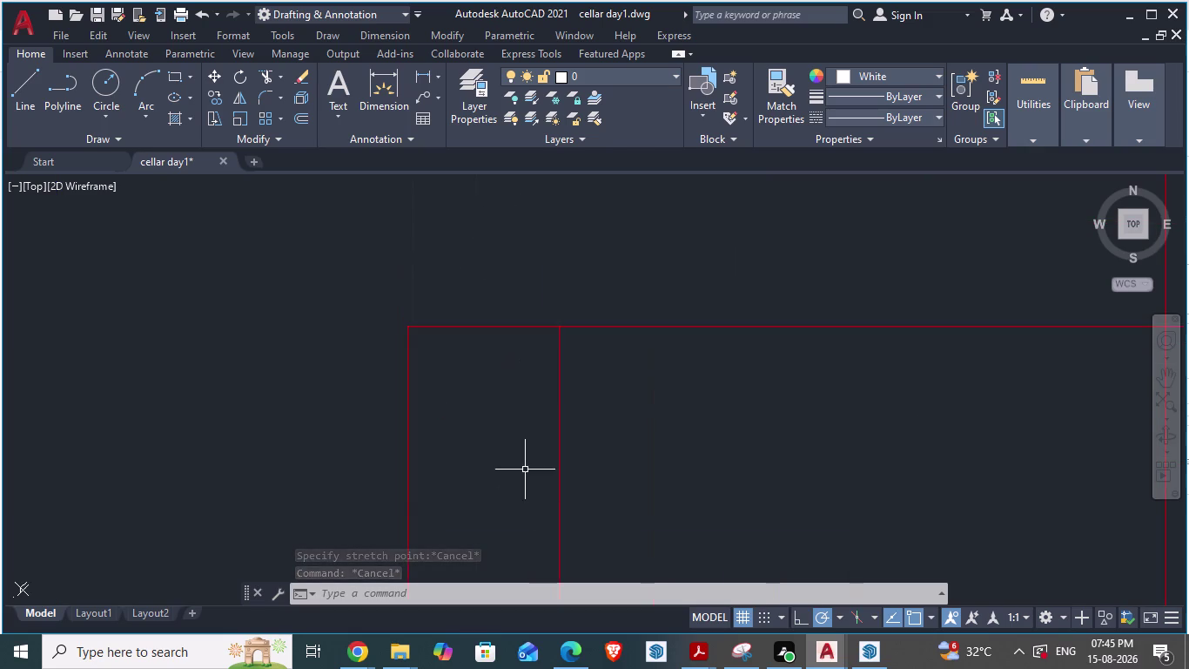
Try a 3-inch fillet on the end rectangle's left and top edges, then cancel it.
middle_drag(517, 466, 518, 421)
key(Escape)
key(f)
key(space)
text(r)
key(space)
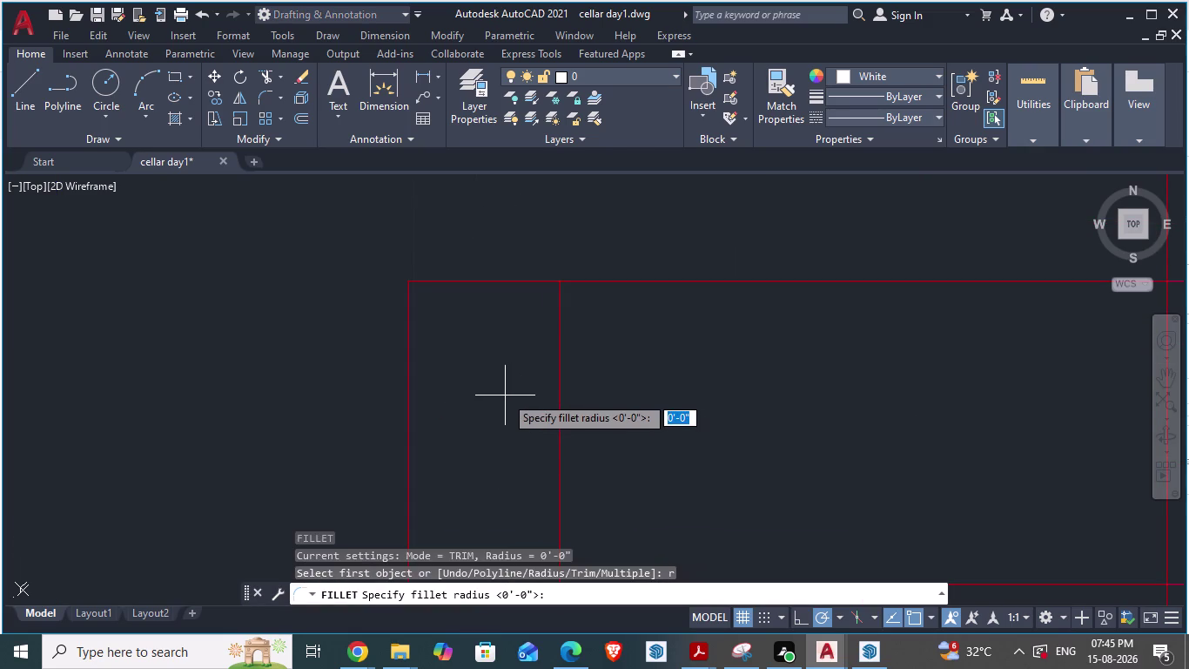
text(3)
key(space)
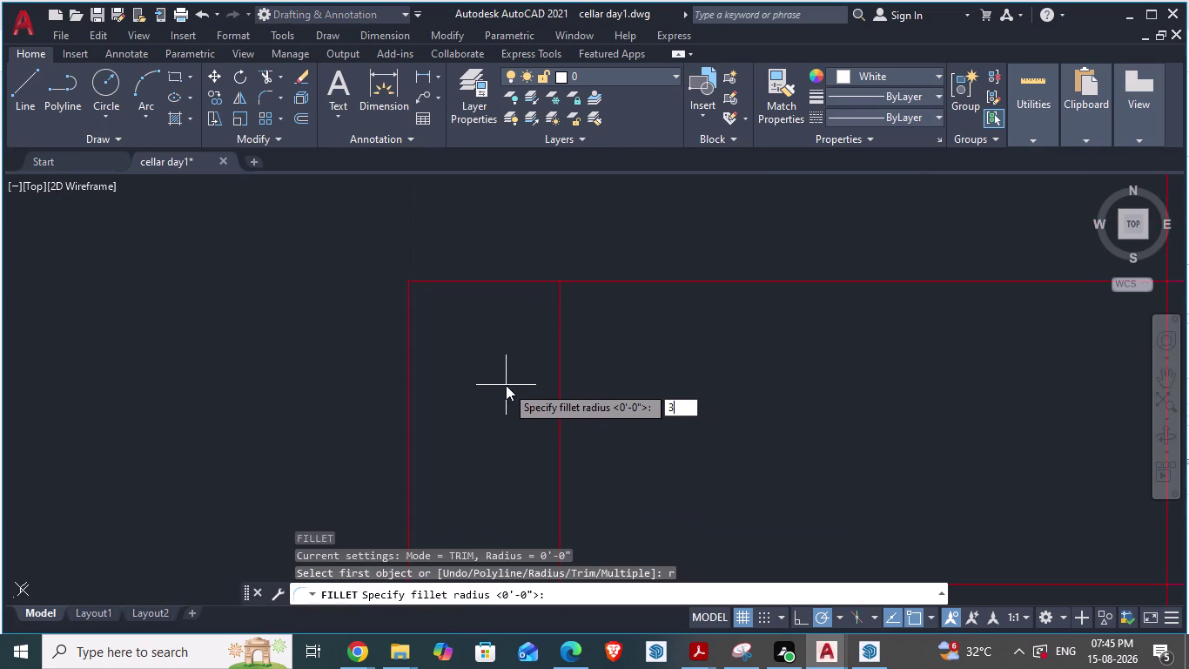
click(413, 348)
click(408, 350)
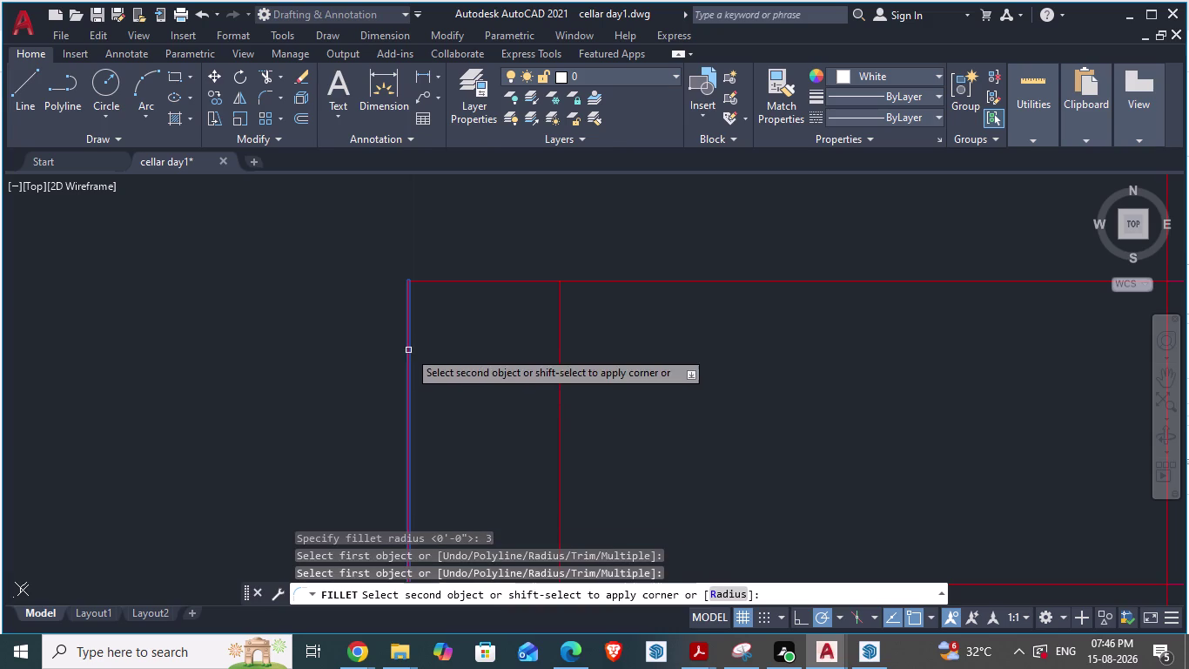
click(513, 282)
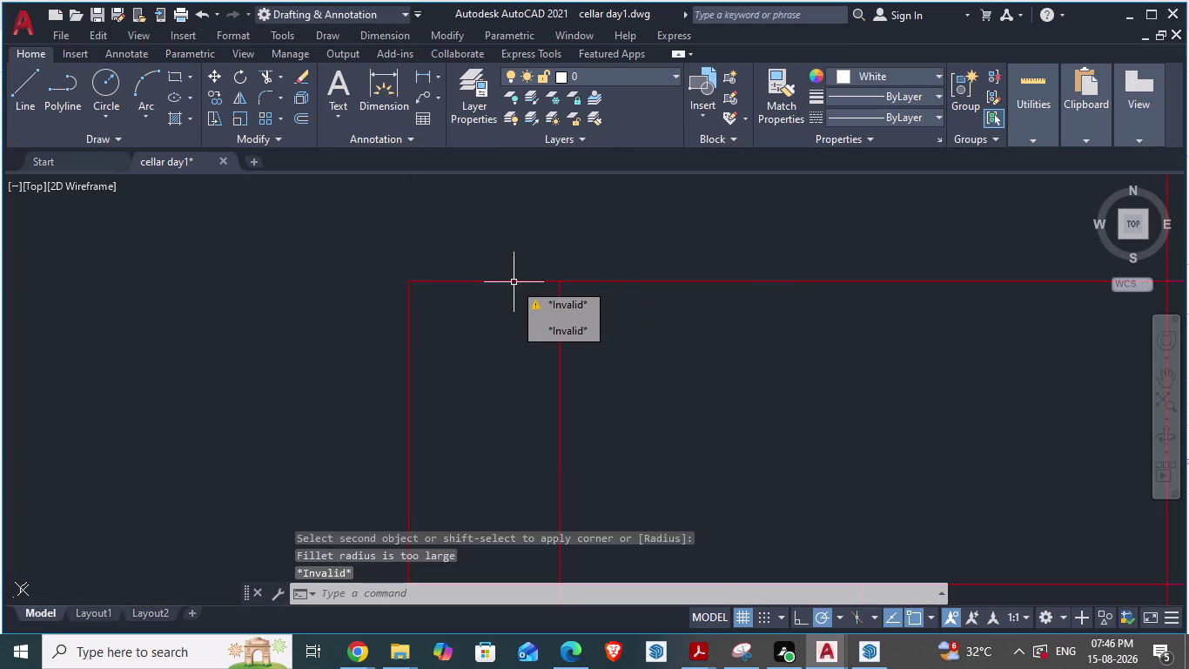
key(Escape)
Explode the small end rectangle into separate lines.
drag(515, 269, 504, 296)
click(500, 303)
scroll(down, 3)
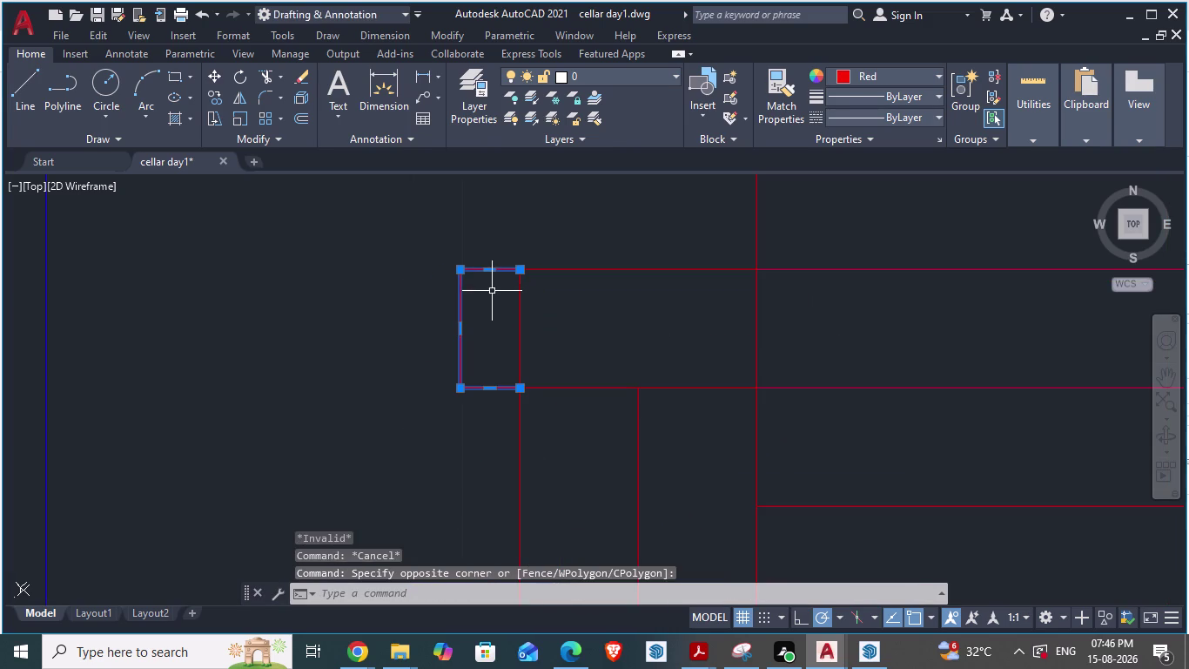
text(x)
key(space)
click(482, 255)
click(404, 304)
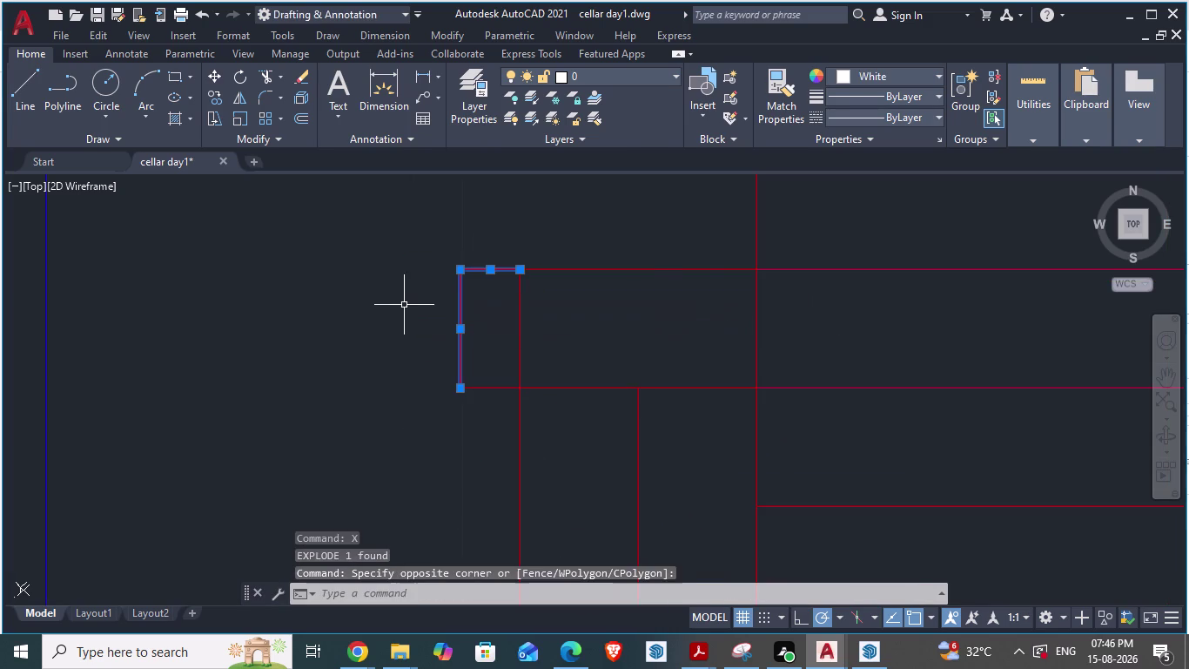
key(Escape)
key(Escape)
drag(481, 290, 408, 306)
click(377, 308)
key(Escape)
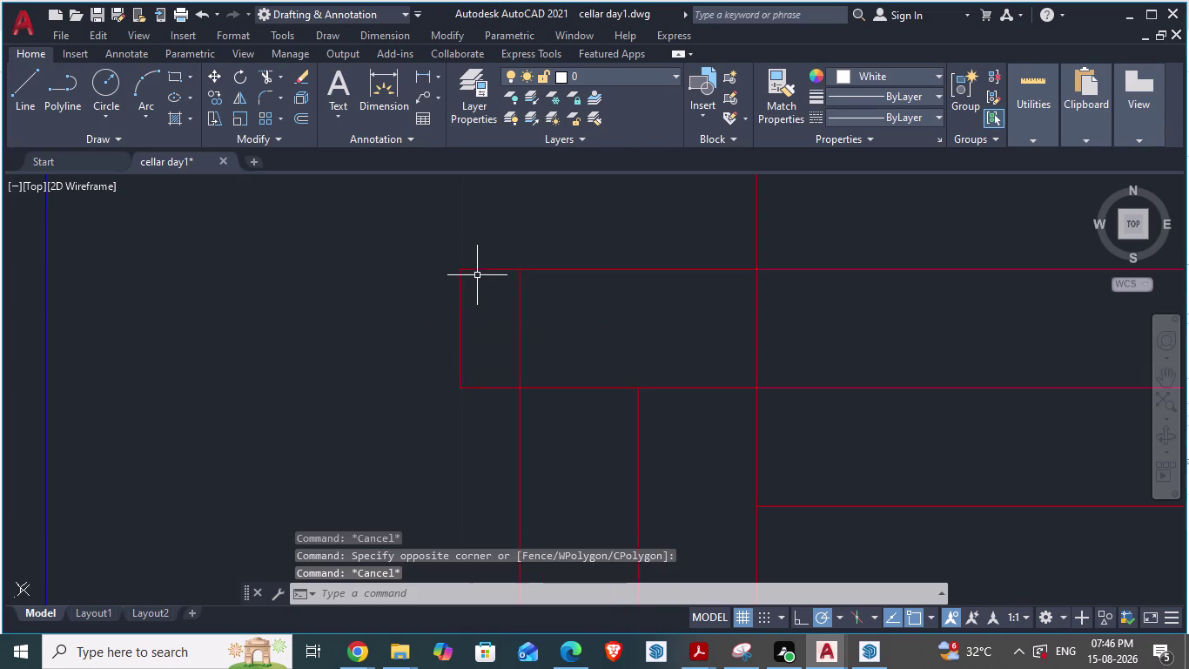
Retry the 3-inch fillet on the exploded rectangle's left and top lines.
key(f)
key(space)
text(r)
key(space)
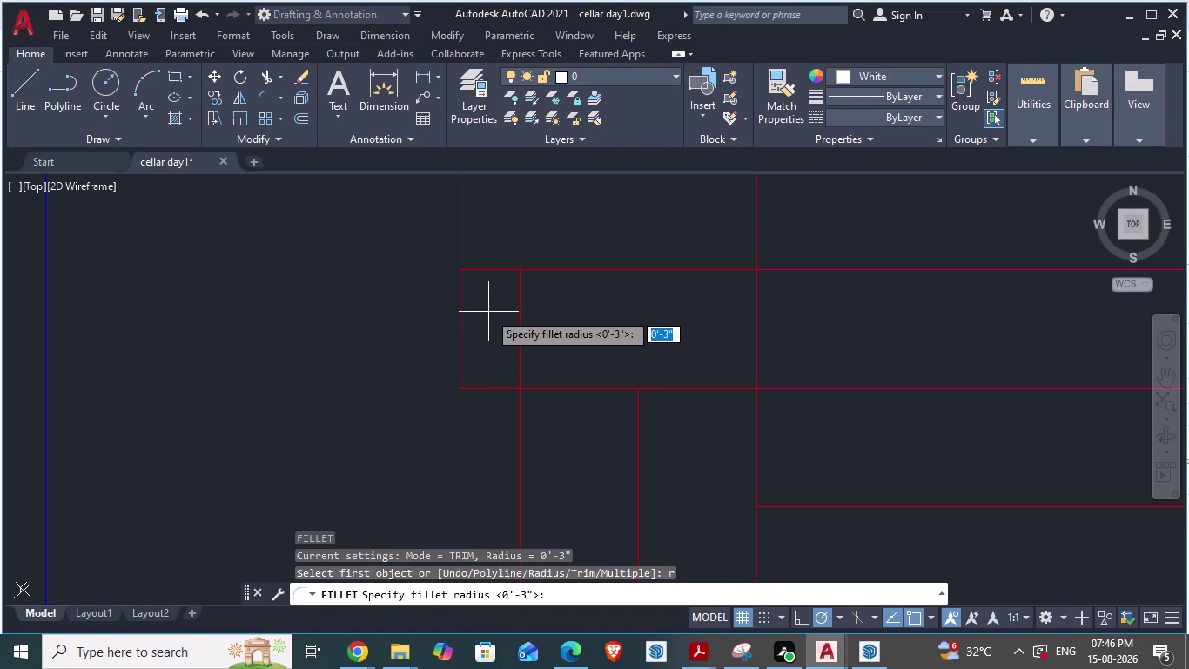
text(3)
key(space)
click(460, 325)
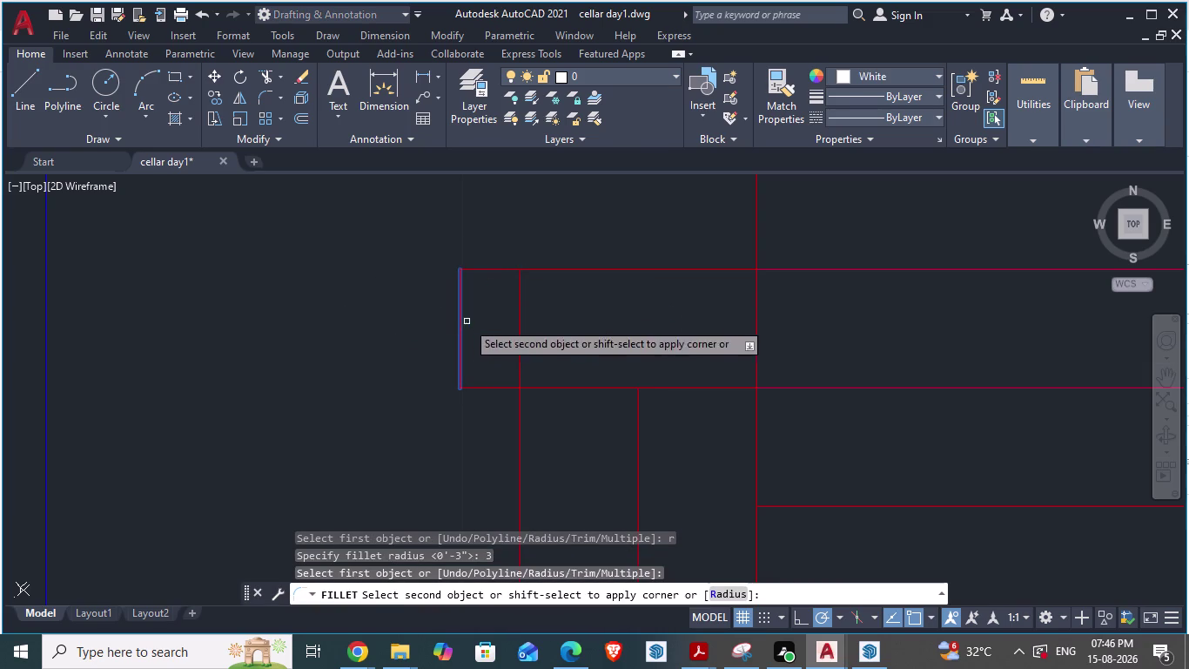
click(476, 269)
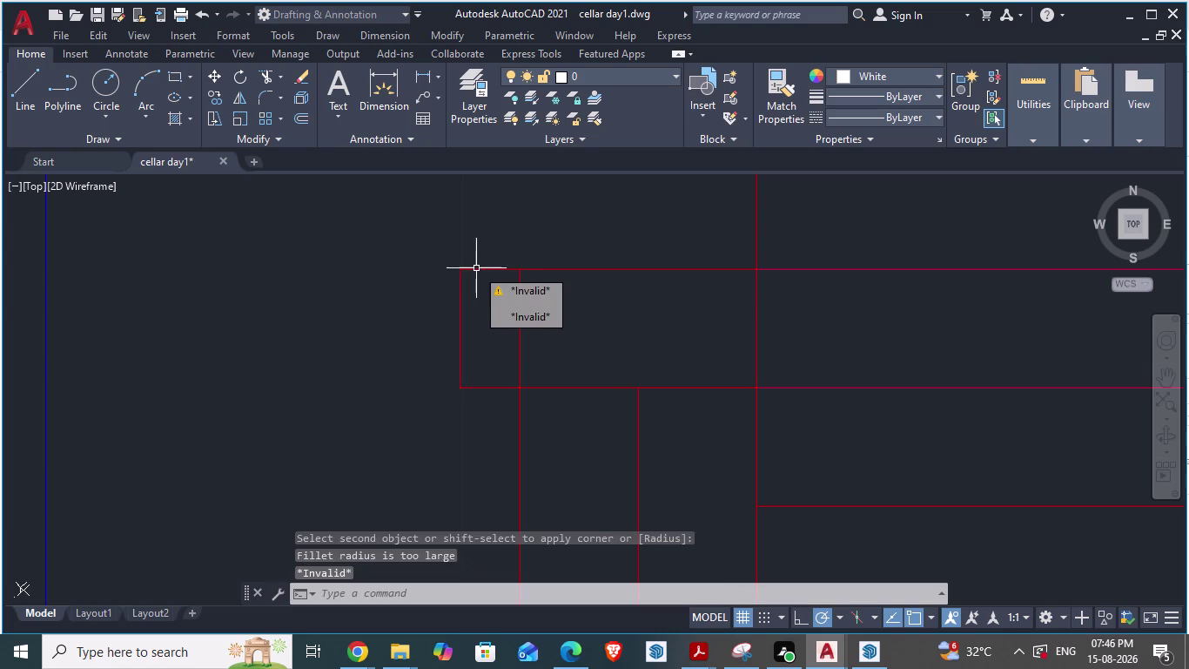
click(519, 268)
Cancel the unfinished fillet and abandon the partial selection near the handrail corner.
scroll(up, 3)
scroll(down, 3)
scroll(up, 3)
key(Escape)
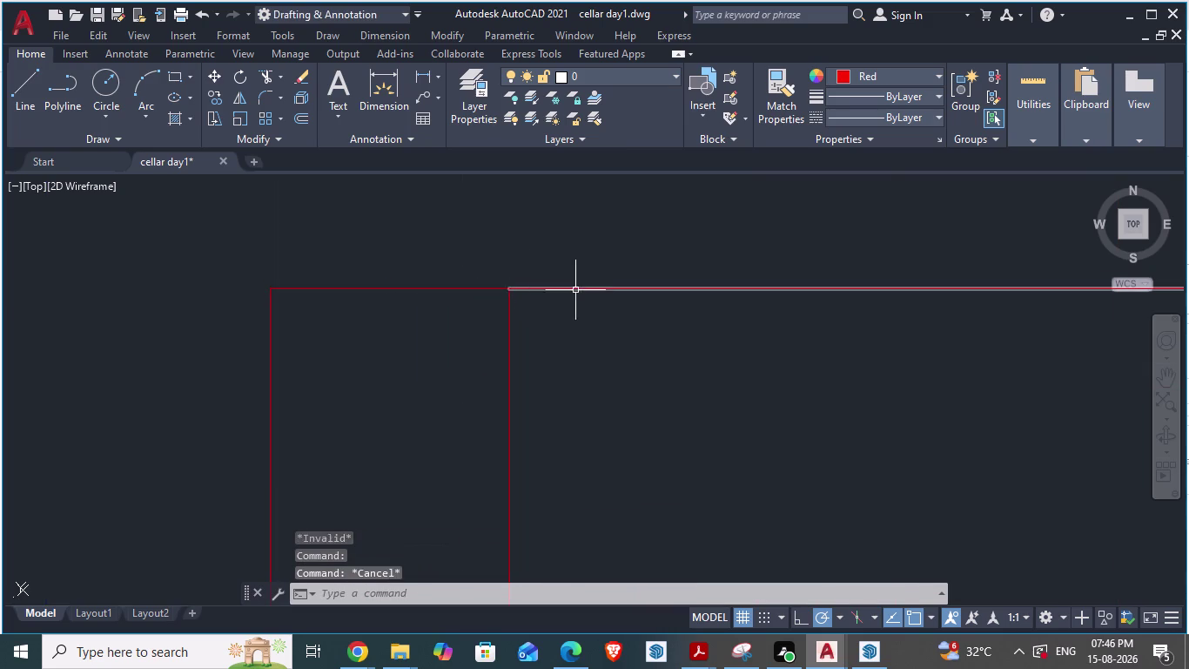
key(Escape)
scroll(down, 3)
key(space)
key(Escape)
drag(571, 338, 536, 346)
click(464, 355)
key(Escape)
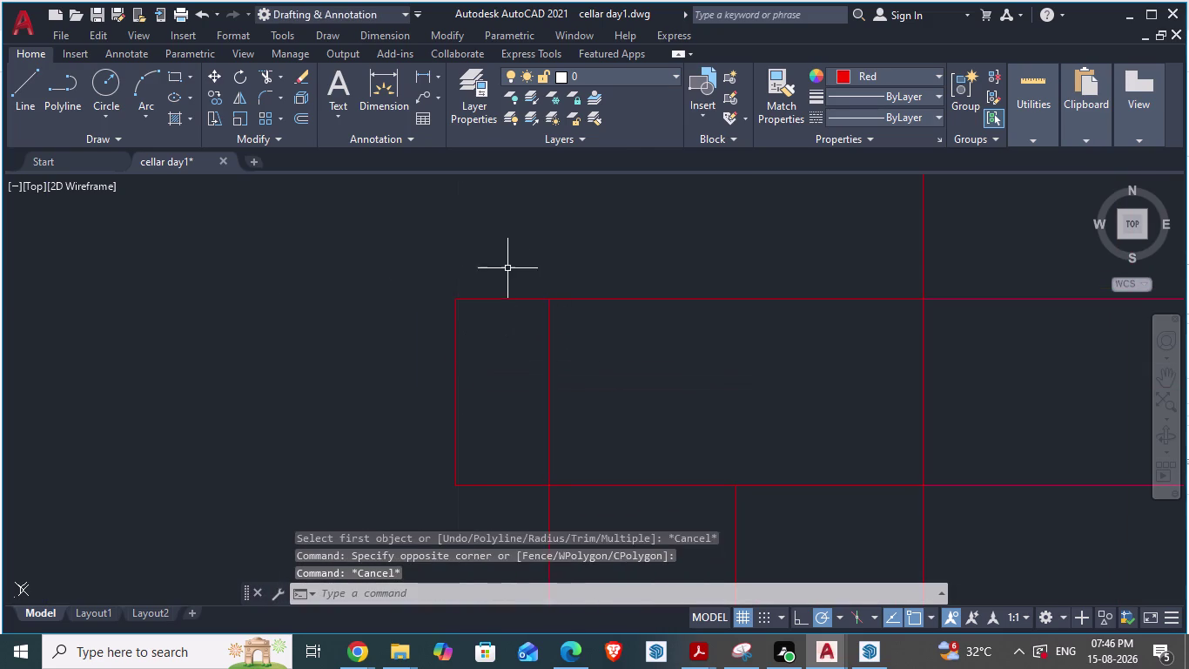
Erase the stray line near the handrail corner.
drag(508, 268, 495, 307)
click(492, 318)
text(e)
key(space)
key(e)
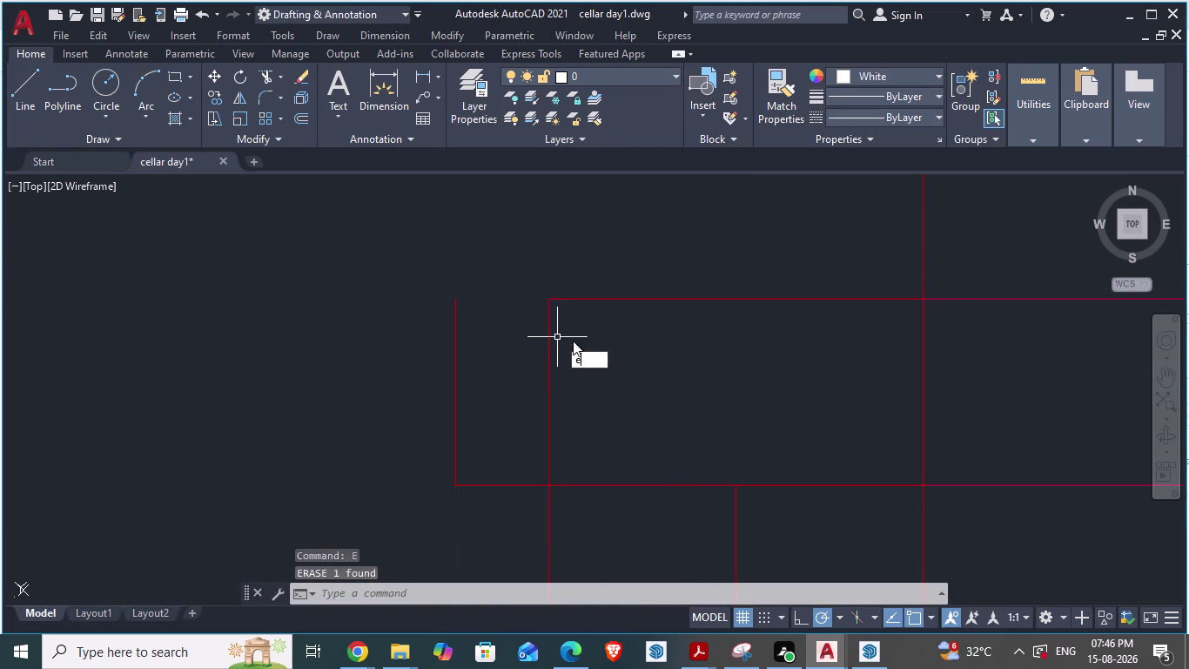
key(x)
key(space)
drag(698, 275, 676, 339)
click(637, 390)
Try filleting the two handrail edges at the current radius, then cancel it.
key(space)
key(Escape)
key(f)
key(space)
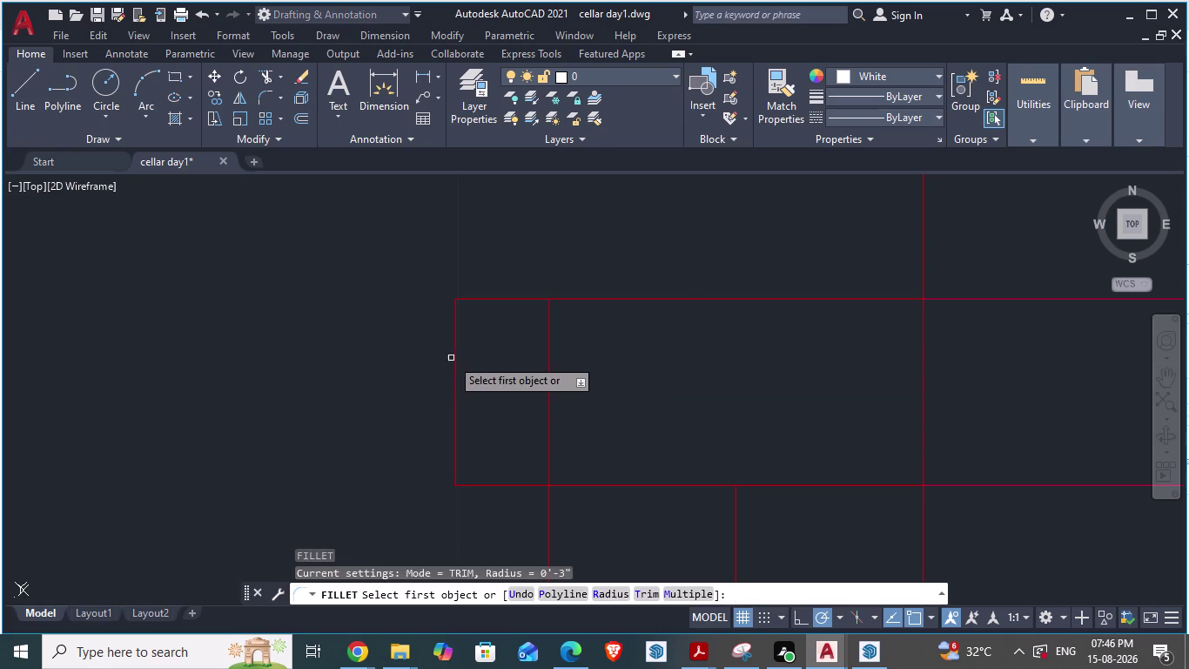
click(456, 356)
click(500, 300)
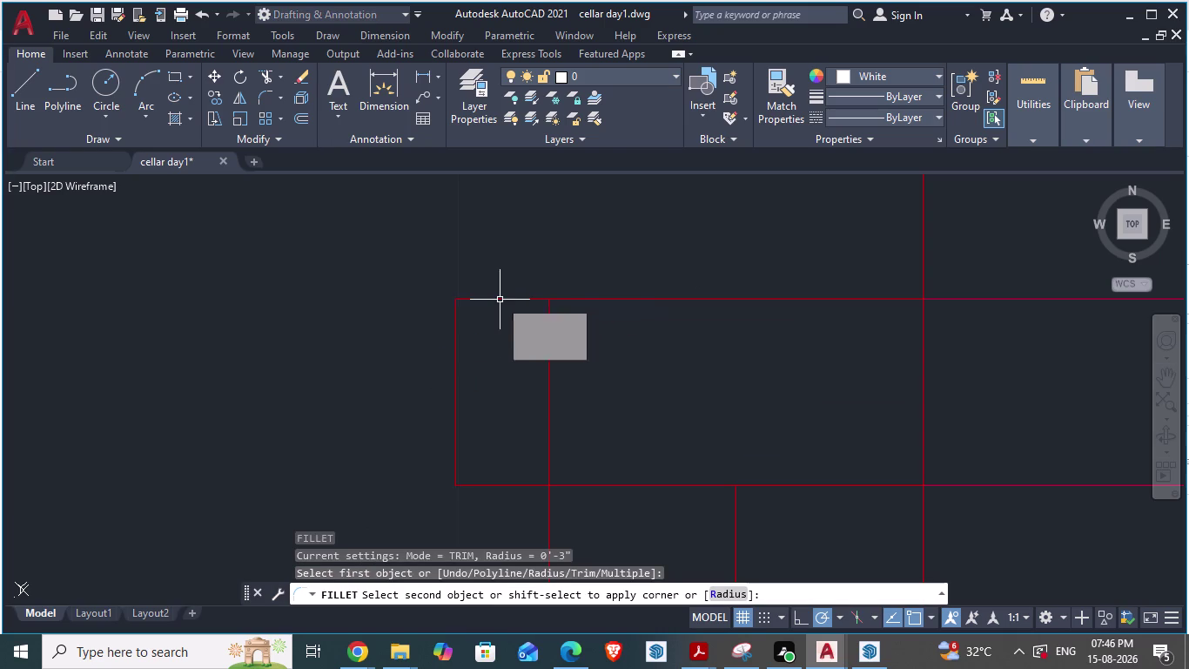
scroll(up, 3)
key(Escape)
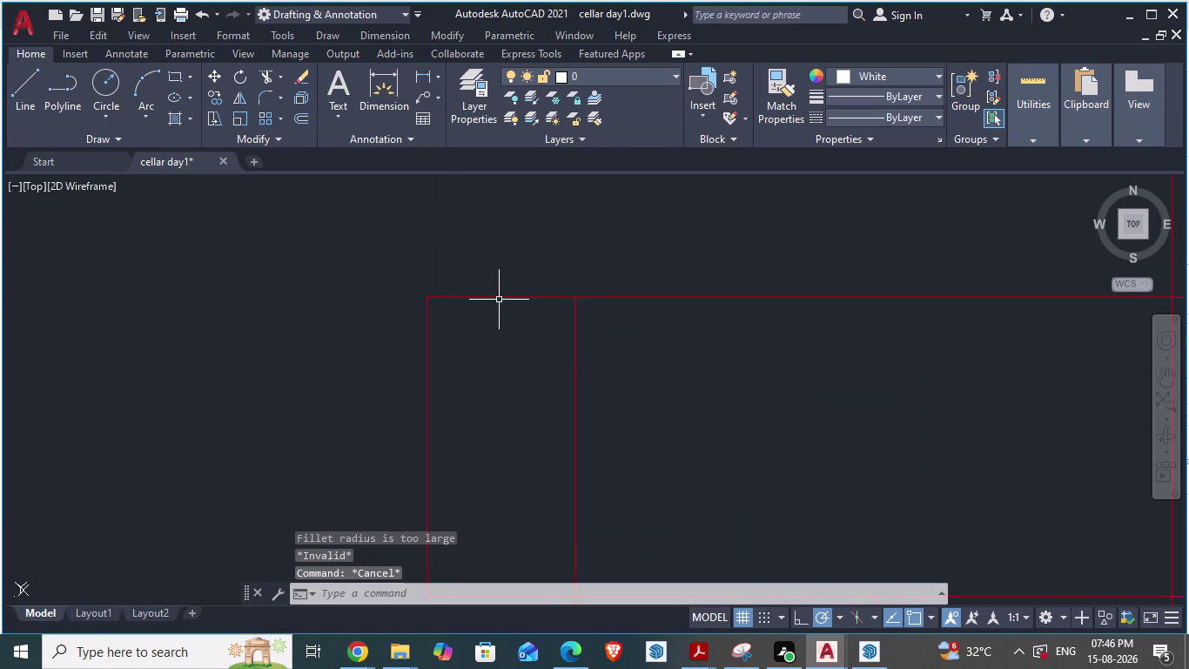
Fillet the two red handrail edges with radius 1 to round the corner.
text(f)
key(space)
text(r)
key(space)
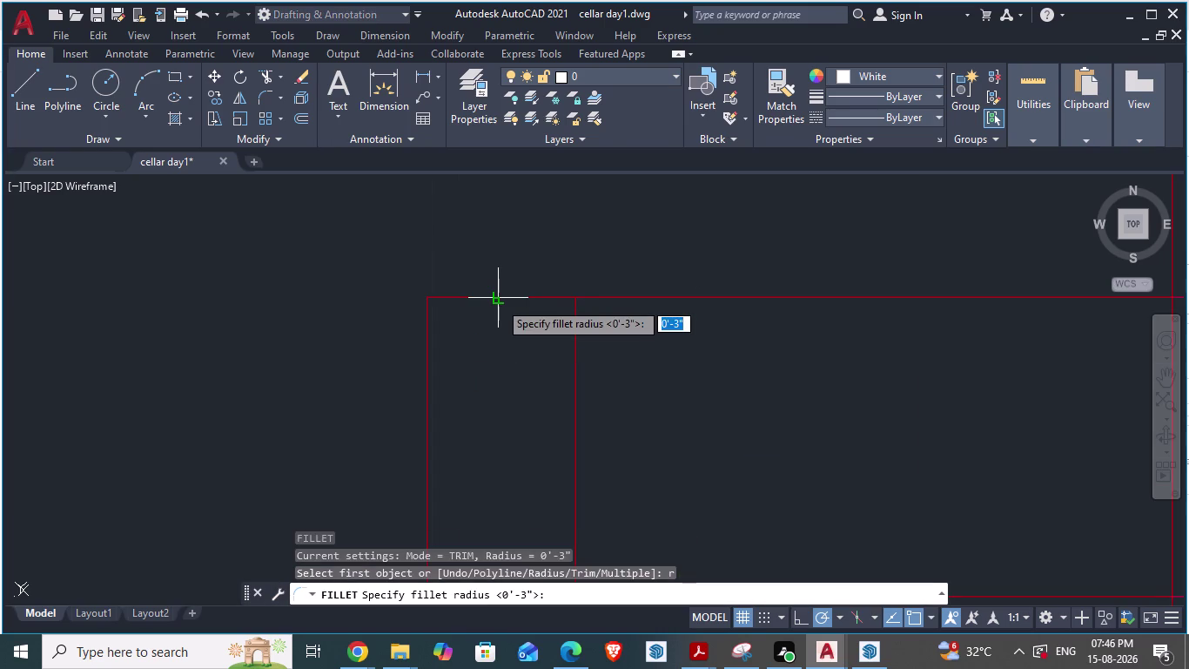
text(1)
key(space)
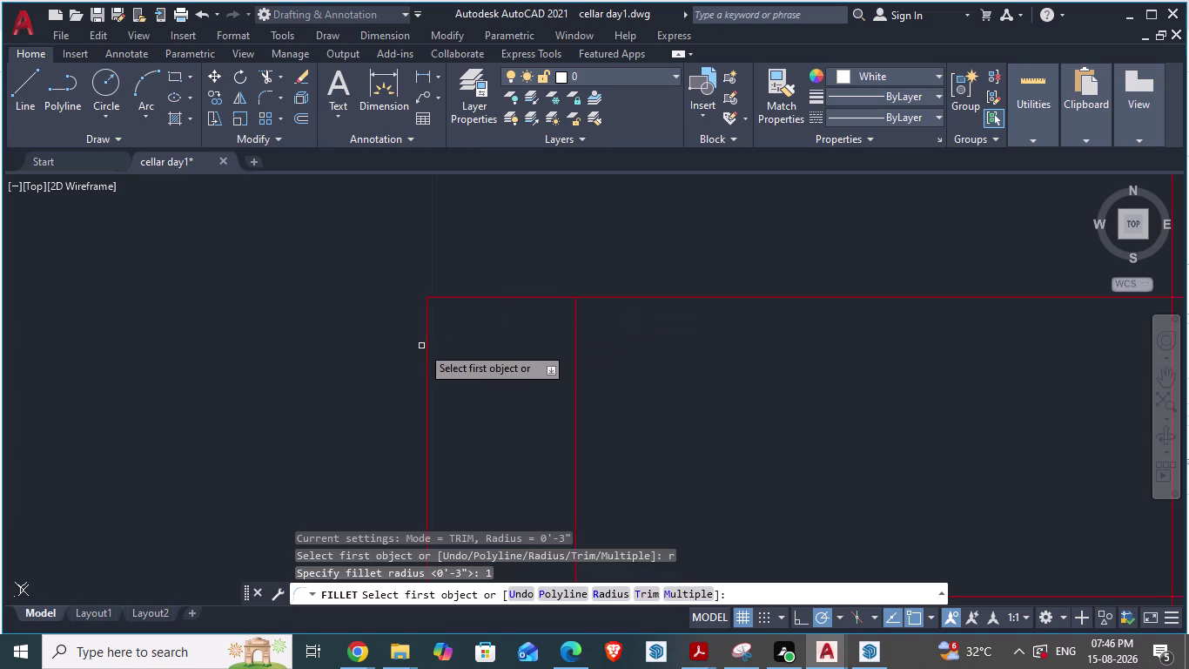
click(427, 345)
click(507, 297)
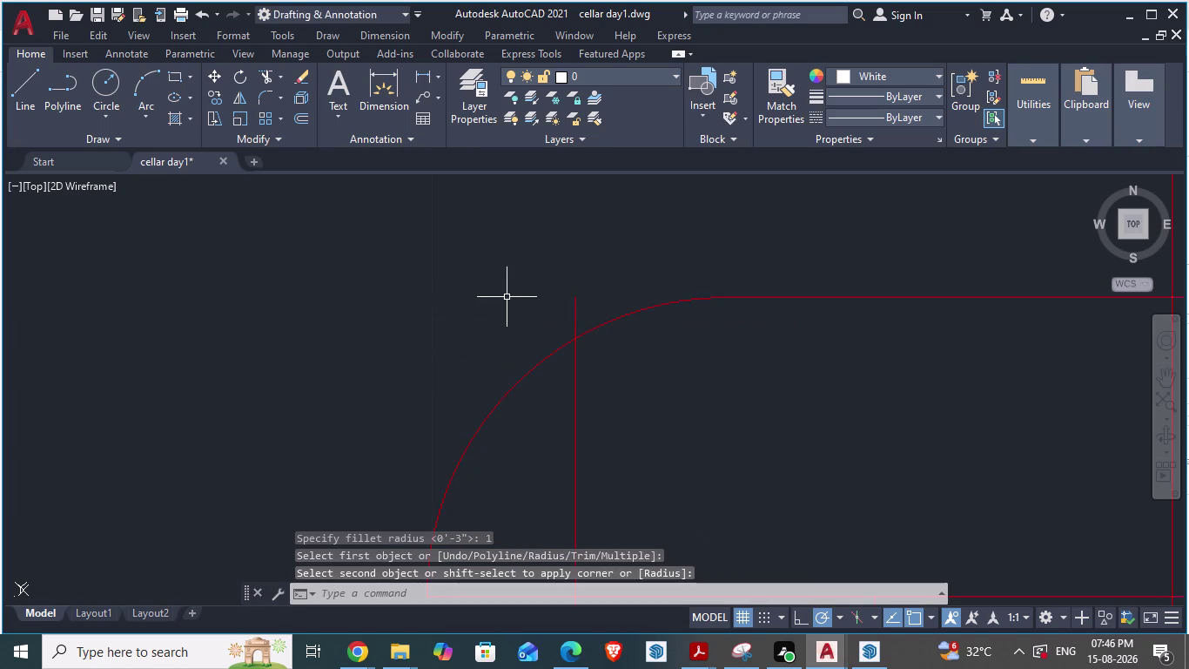
scroll(down, 3)
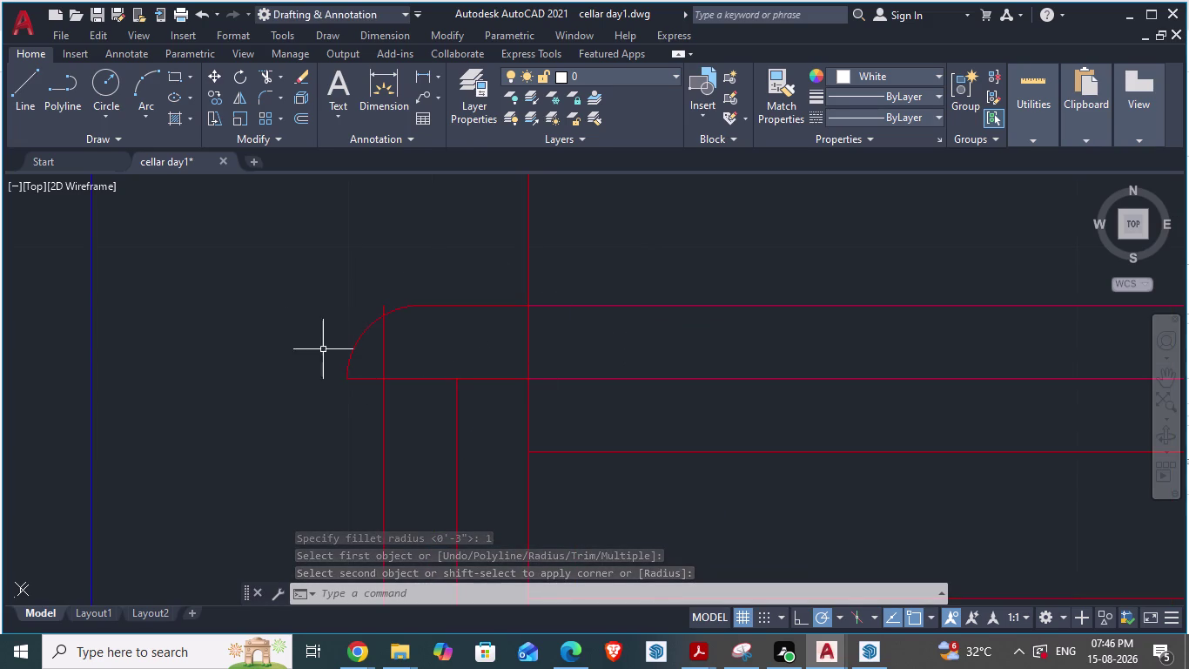
Undo the handrail fillet with Ctrl+Z, restoring the square corner.
key(ctrl+z)
key(ctrl+z)
scroll(up, 3)
scroll(up, 3)
middle_drag(206, 444, 428, 233)
scroll(up, 3)
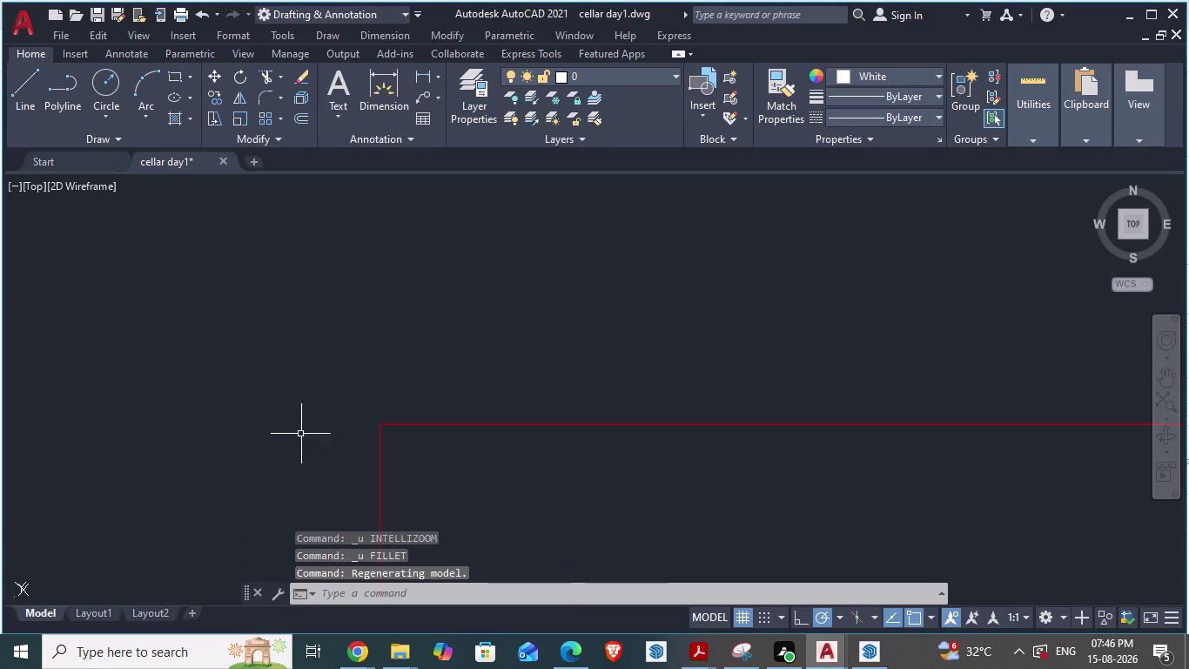
scroll(up, 3)
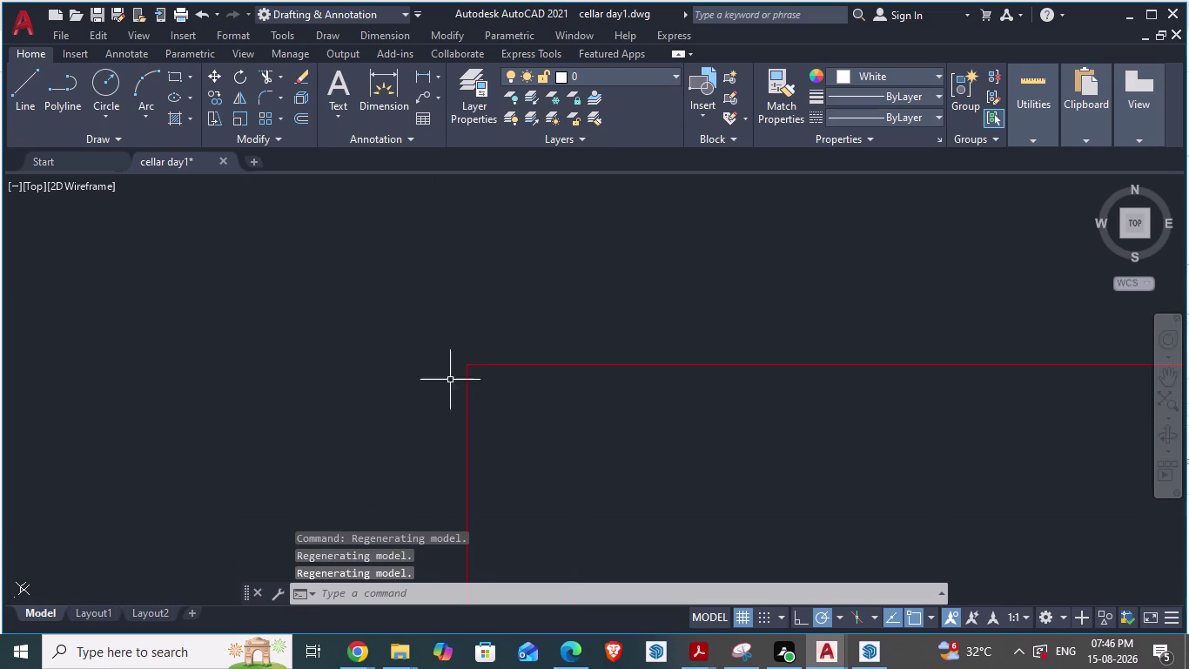
scroll(down, 3)
Pan and zoom to frame the whole staircase, then the handrail end.
key(Escape)
key(Escape)
scroll(up, 3)
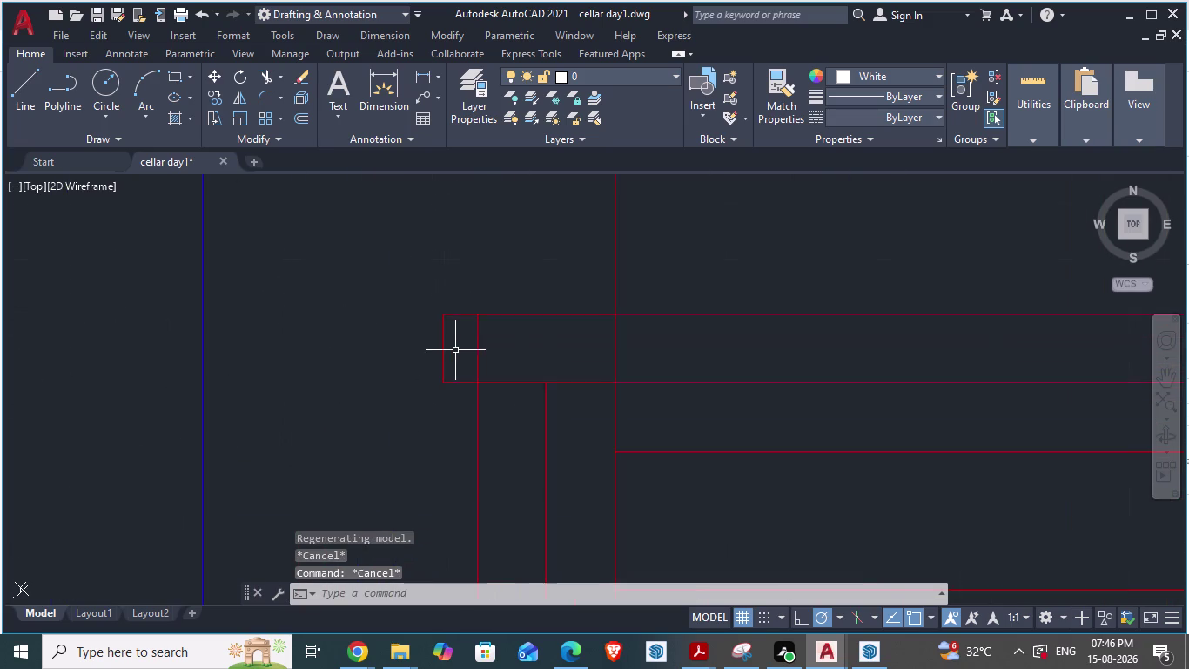
scroll(up, 3)
key(Escape)
scroll(down, 3)
middle_drag(924, 375, 823, 442)
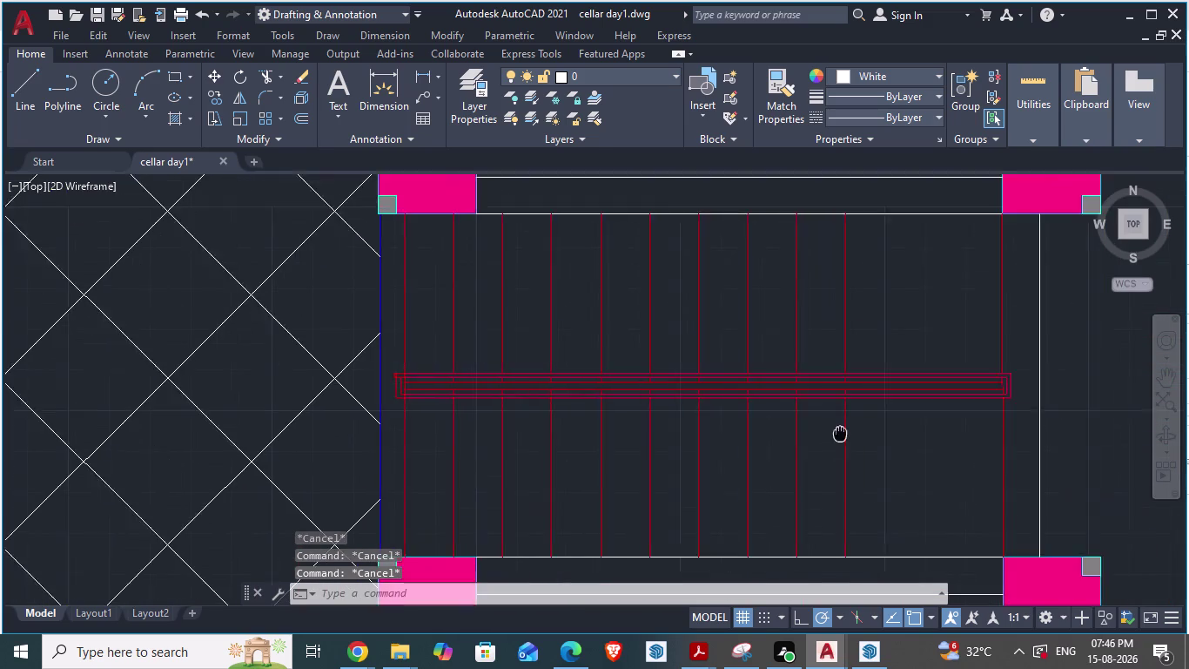
middle_drag(824, 442, 780, 477)
scroll(up, 3)
scroll(up, 3)
key(Escape)
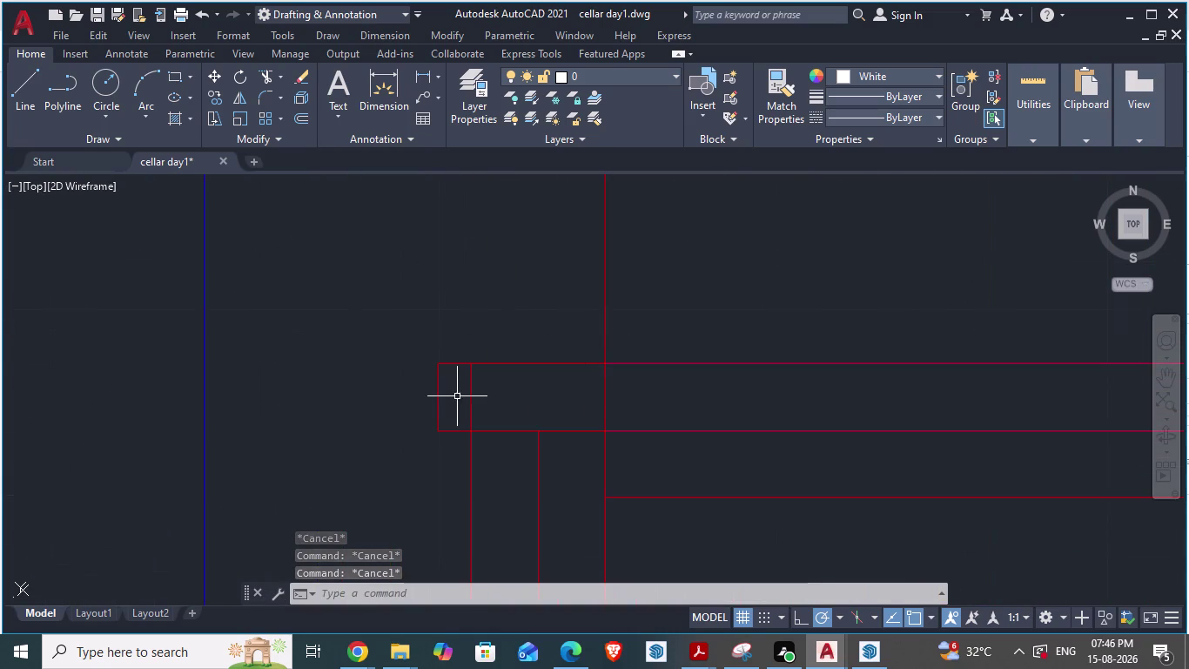
click(475, 387)
click(450, 387)
Start a trim on the handrail-end line segments, then cancel it.
key(Escape)
key(t)
key(r)
key(space)
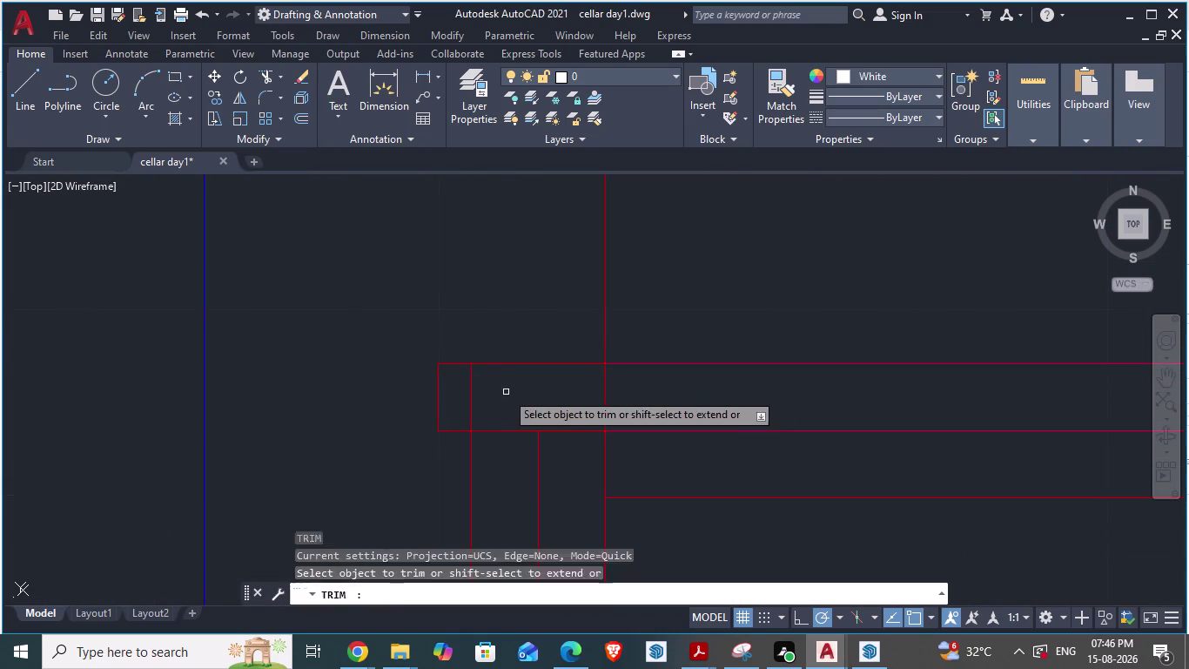
drag(503, 392, 478, 395)
drag(449, 400, 466, 398)
key(Escape)
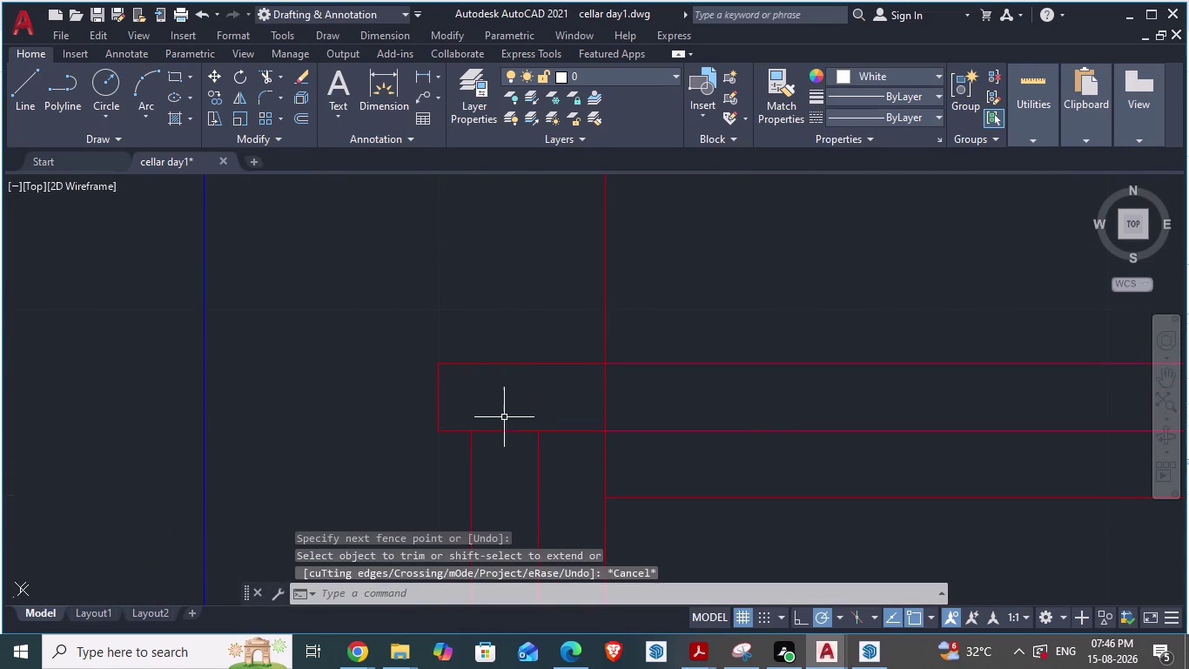
Briefly select the handrail's short left end line, then clear the selection.
scroll(up, 3)
key(Escape)
drag(455, 370, 386, 391)
click(340, 397)
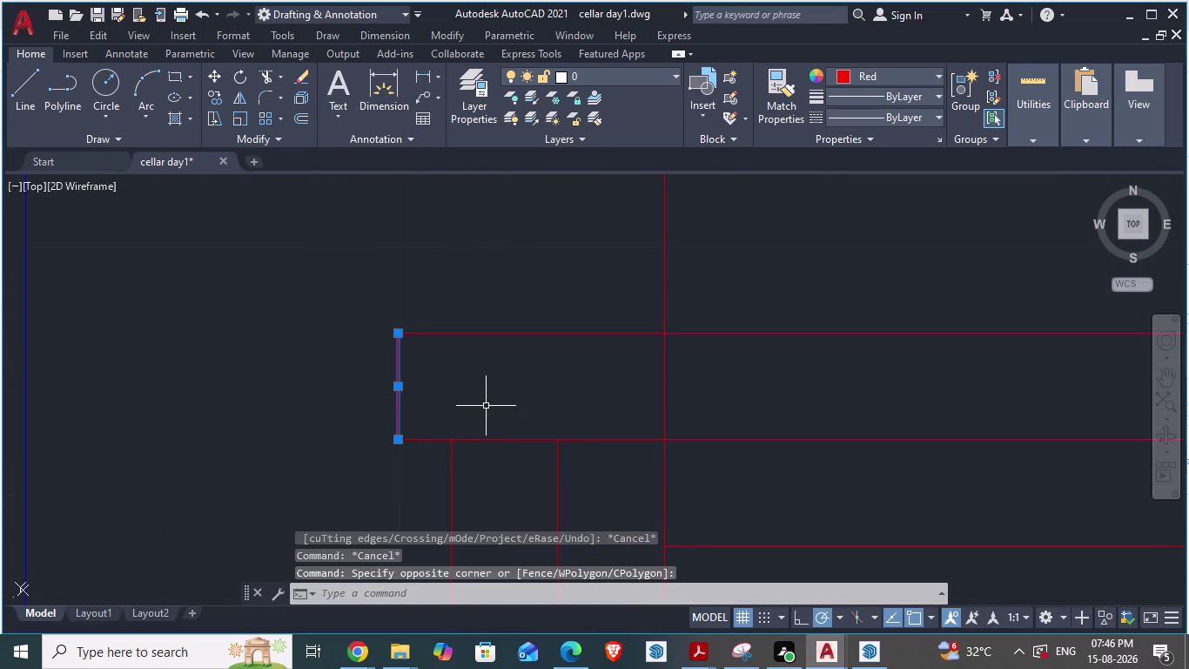
key(Escape)
text(c)
key(space)
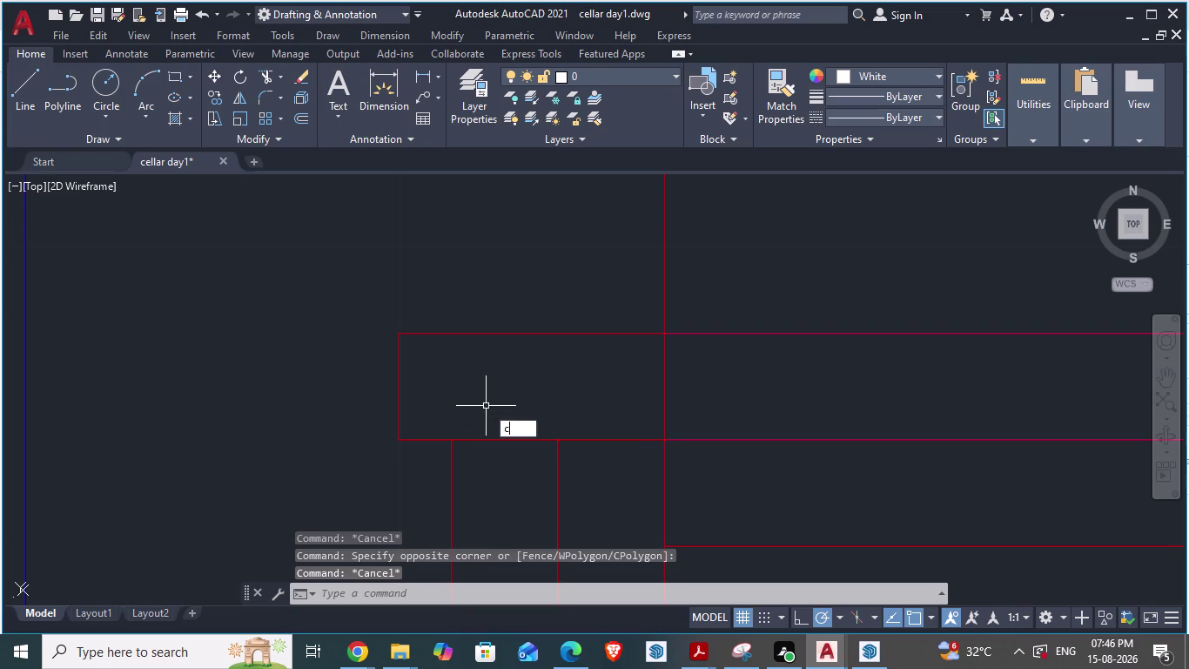
Draw a rail-width circle at the handrail end and move it into place.
click(398, 380)
click(398, 335)
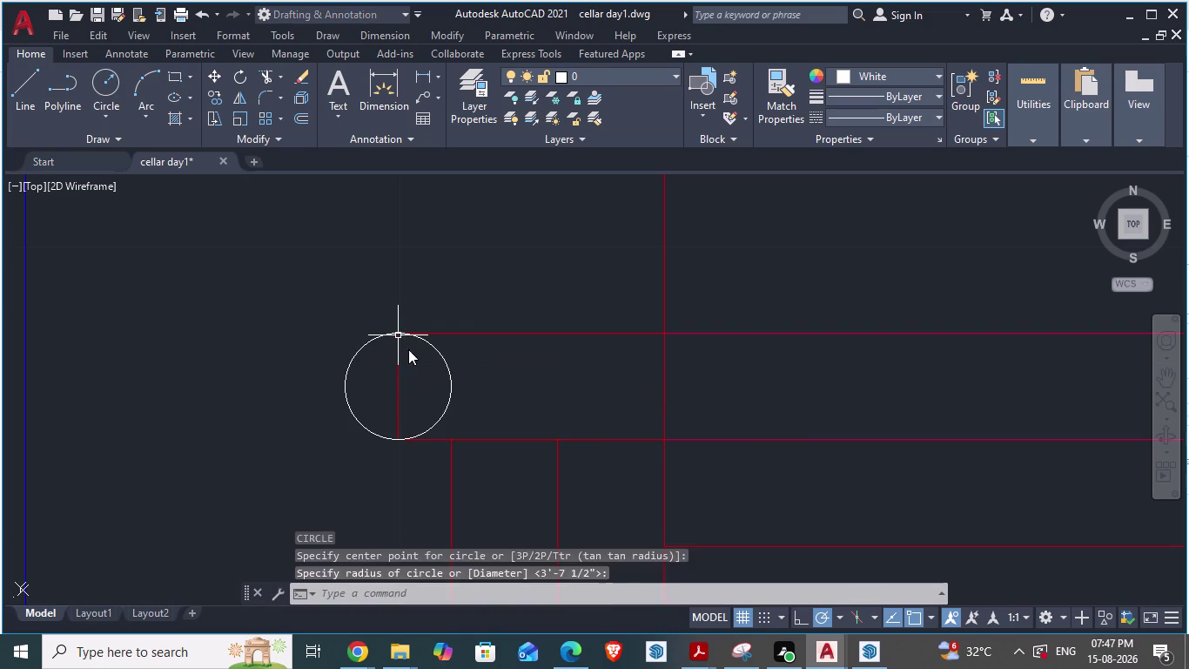
key(Escape)
drag(487, 359, 448, 371)
click(409, 381)
middle_drag(472, 398, 427, 423)
text(m)
key(space)
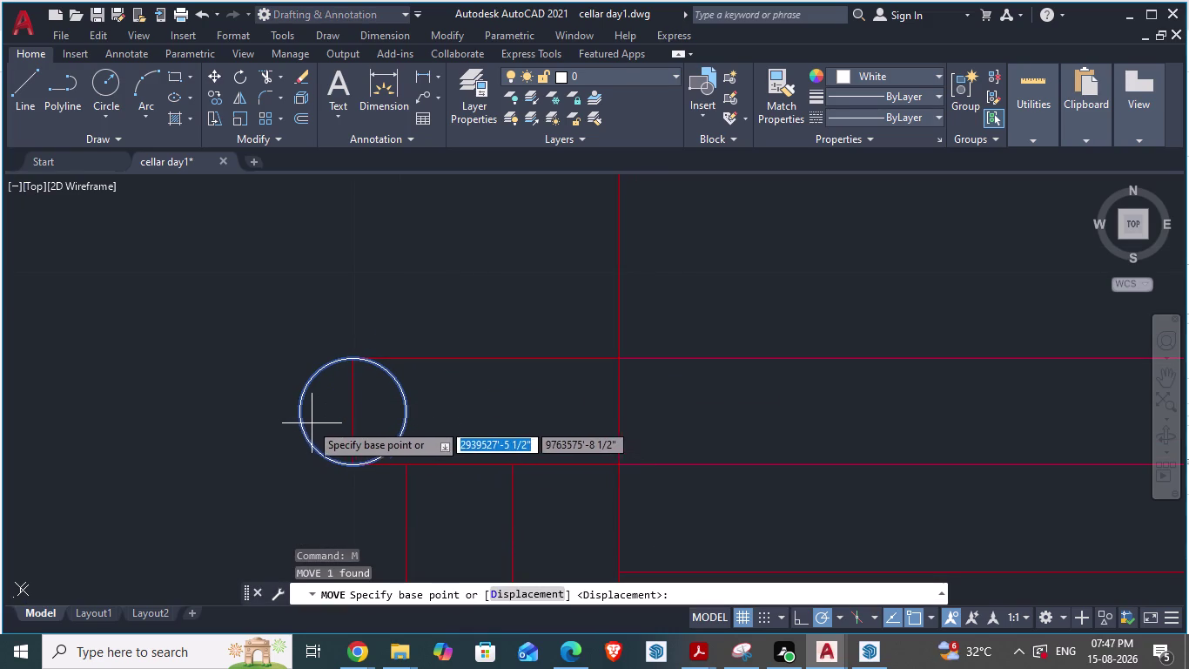
drag(303, 414, 312, 413)
click(358, 413)
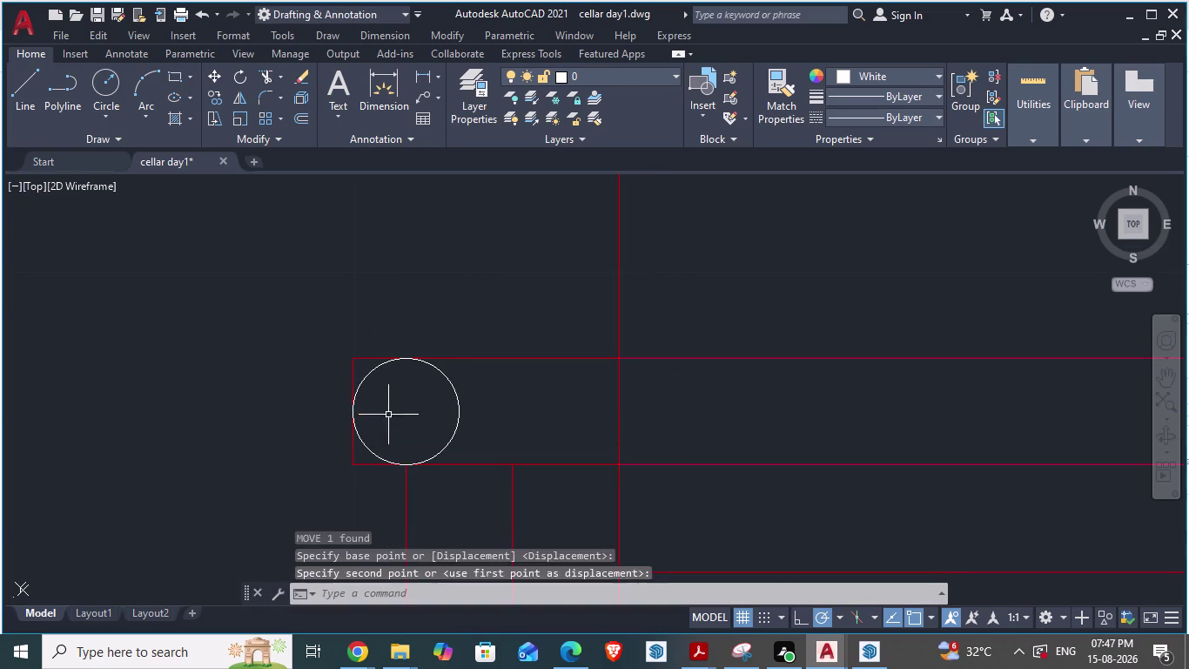
key(Escape)
Trim away the circle's inner half.
text(tr)
key(space)
drag(514, 404, 434, 423)
click(370, 430)
key(Escape)
key(space)
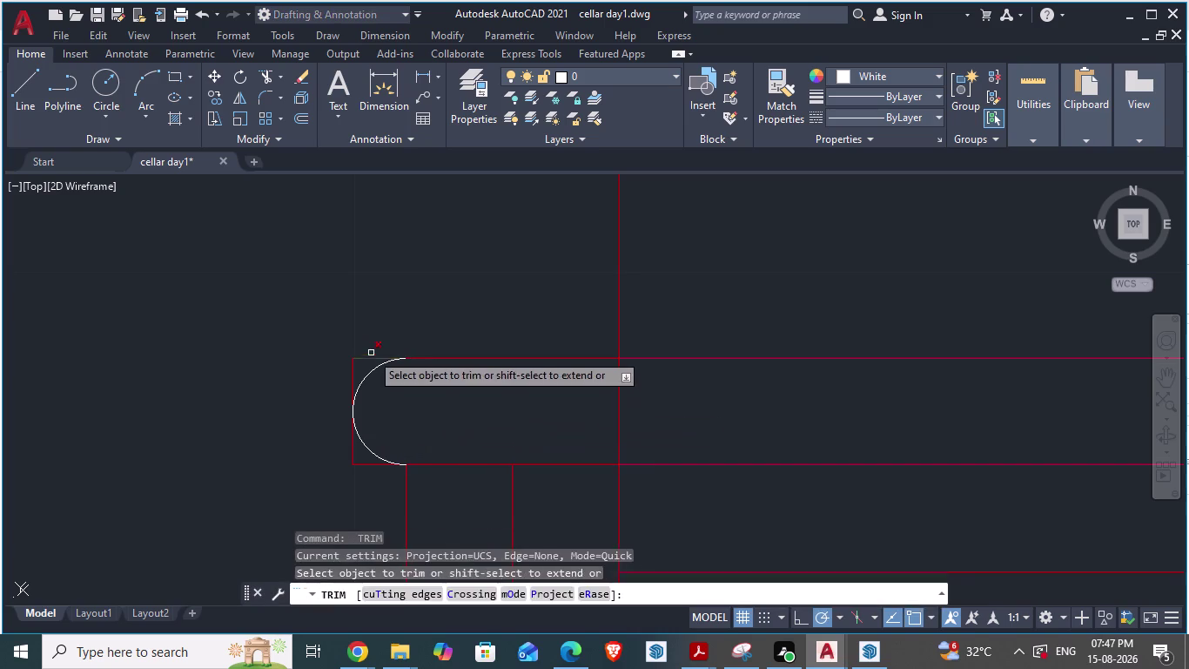
Trim the leftover arc pieces inside the rail and its straight end line.
drag(371, 352, 350, 374)
click(314, 384)
key(Escape)
key(space)
drag(363, 454, 348, 470)
click(341, 474)
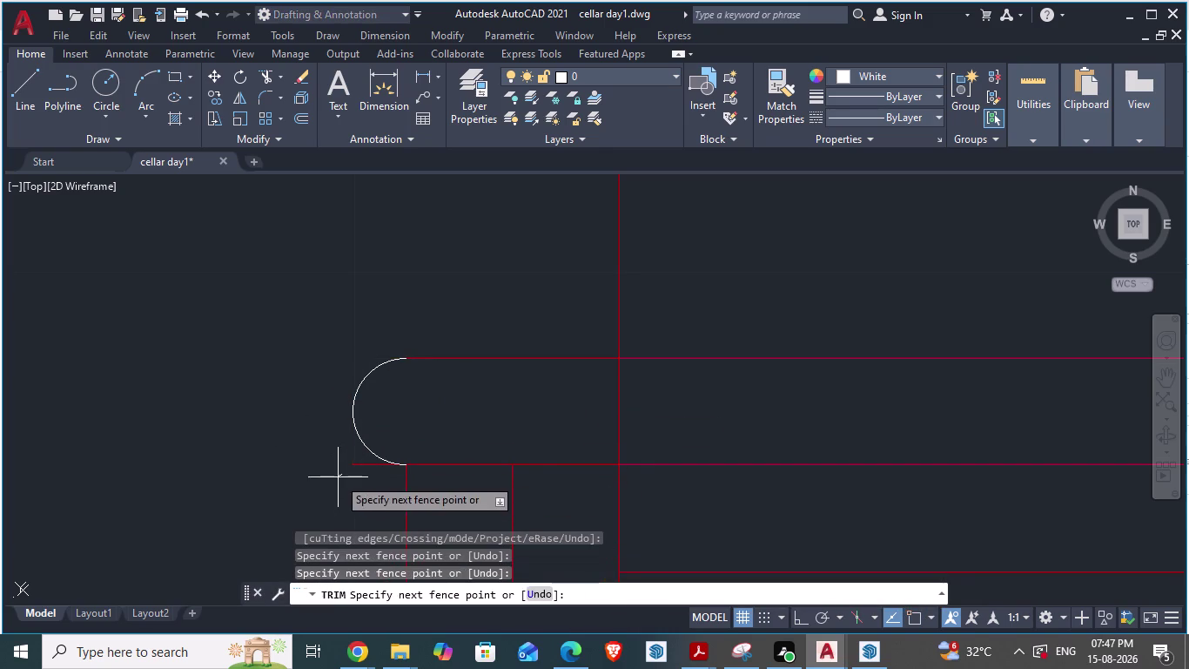
click(381, 463)
key(Escape)
key(Escape)
Window-select the capped rail end and start an erase, then cancel it.
drag(277, 338, 375, 412)
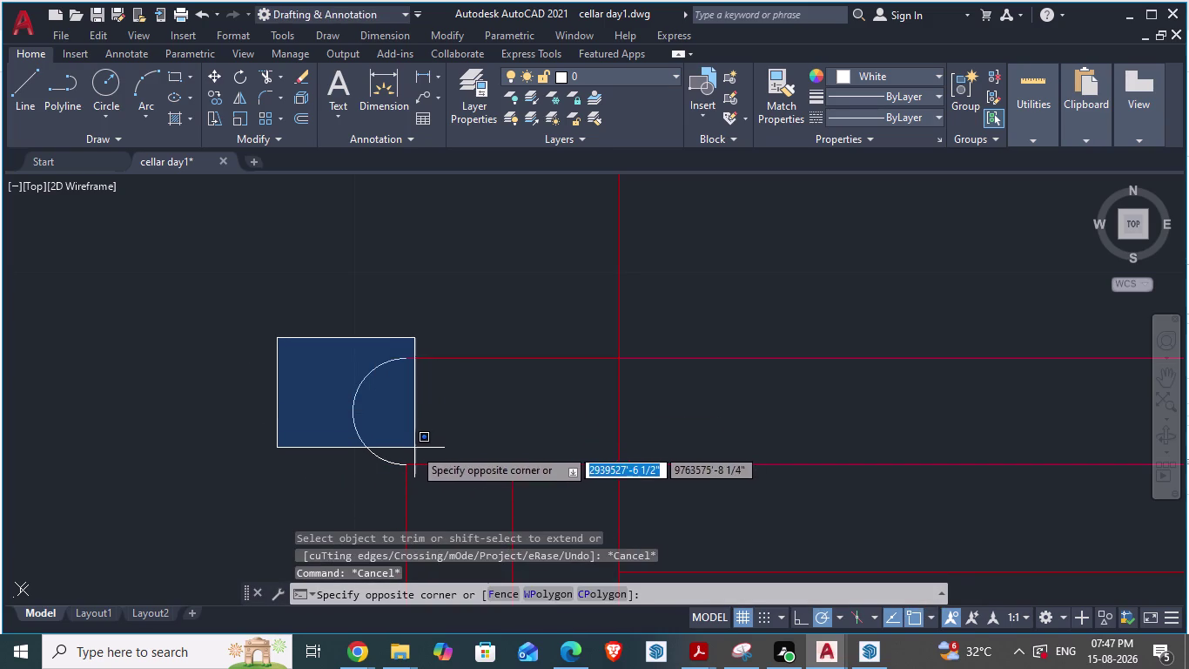
click(392, 447)
text(e)
key(space)
key(Escape)
key(Escape)
scroll(down, 3)
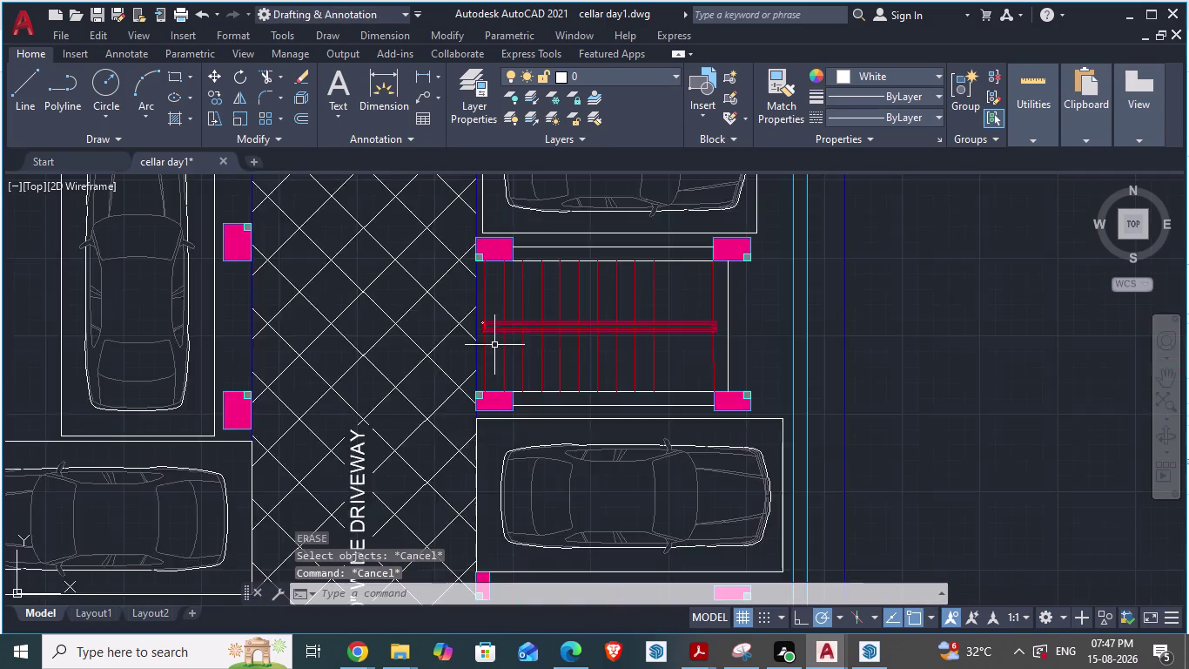
Draw two crossing practice lines in empty space beside the cellar plan.
scroll(down, 3)
middle_drag(741, 420, 453, 450)
text(l)
key(space)
drag(407, 405, 572, 403)
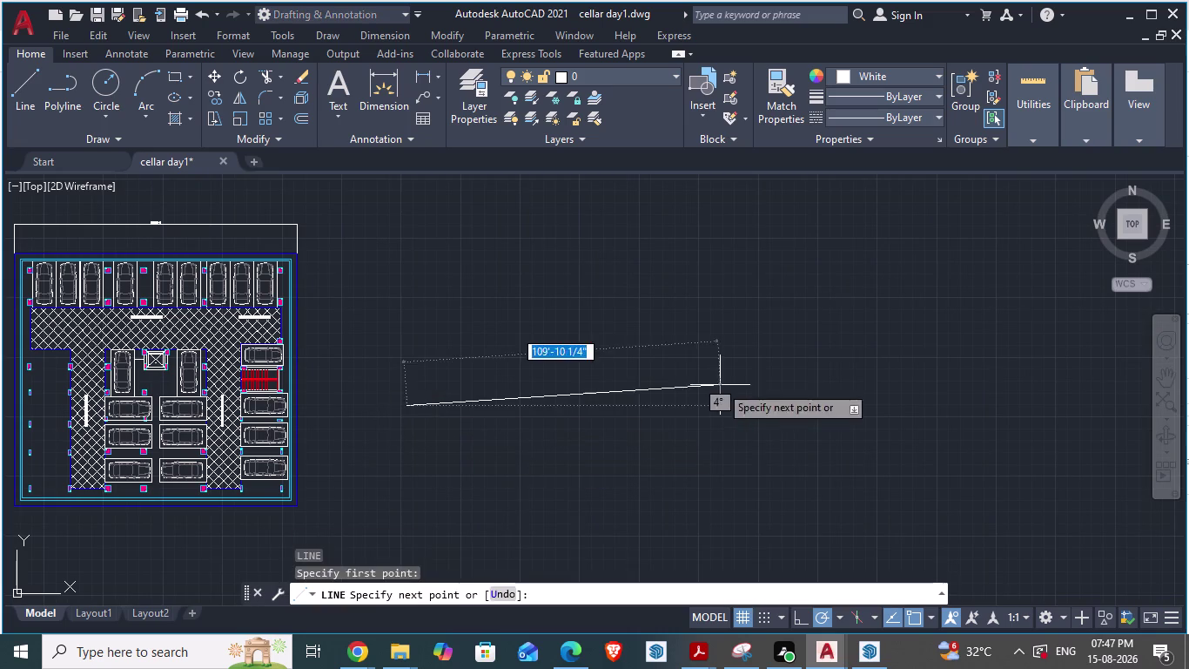
click(735, 383)
key(Escape)
key(Escape)
key(space)
drag(458, 313, 475, 418)
drag(483, 519, 487, 540)
key(Escape)
key(Escape)
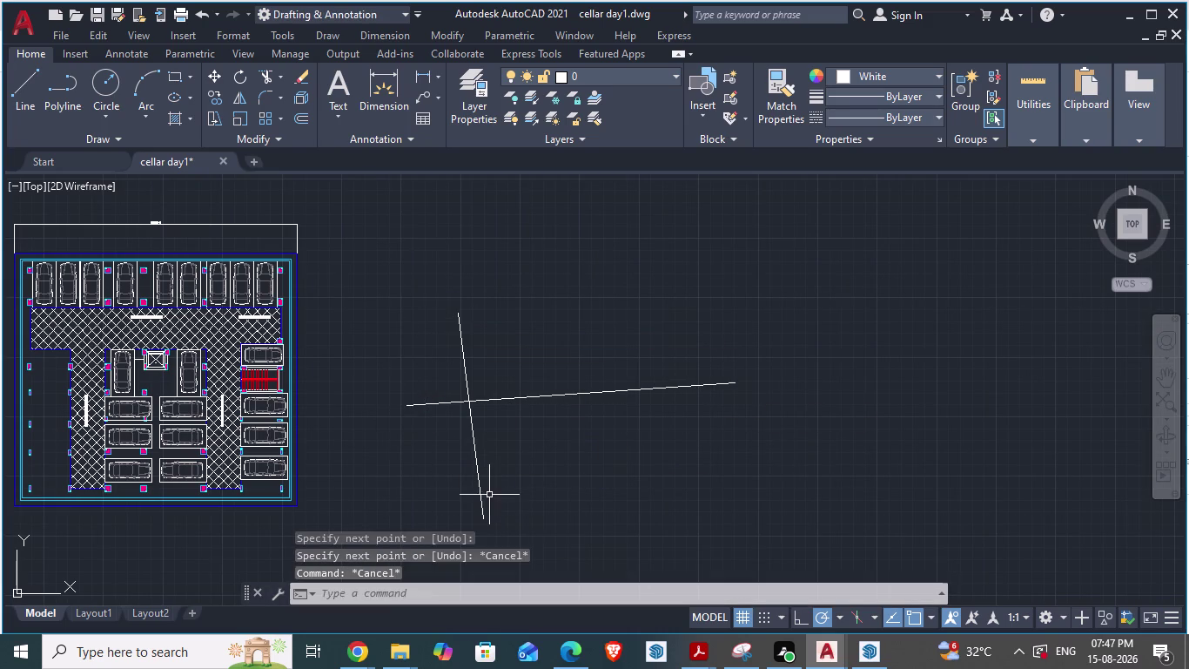
Fillet the two practice lines into a sharp corner.
key(f)
key(space)
click(480, 463)
click(474, 463)
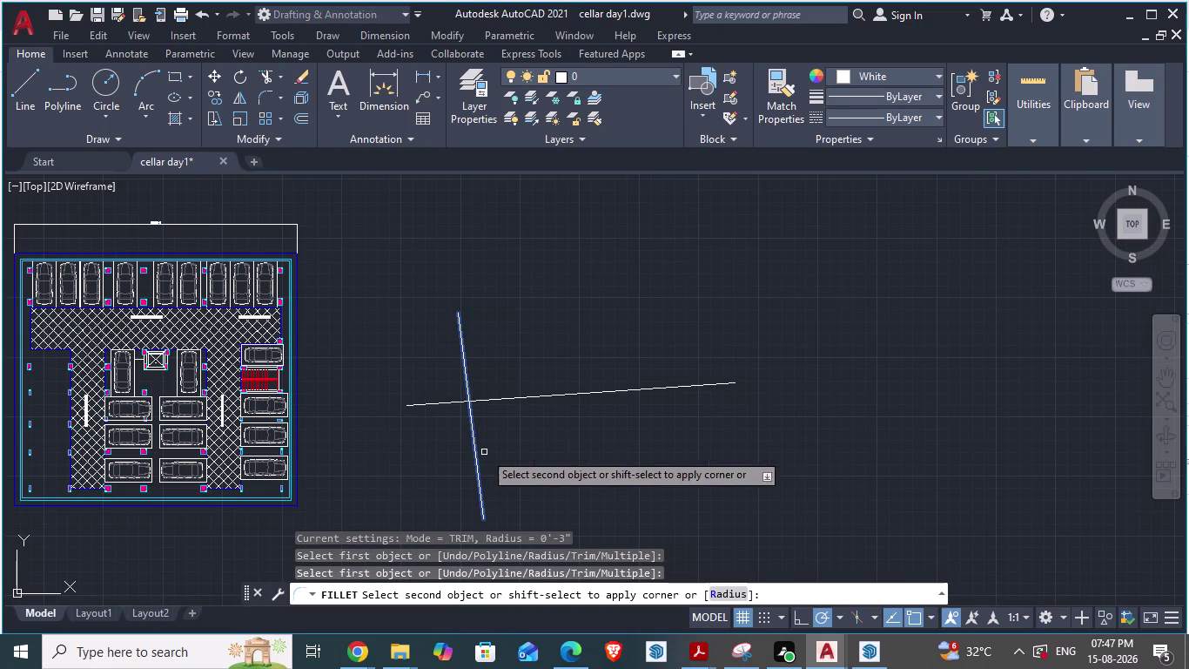
click(514, 396)
key(Escape)
key(Escape)
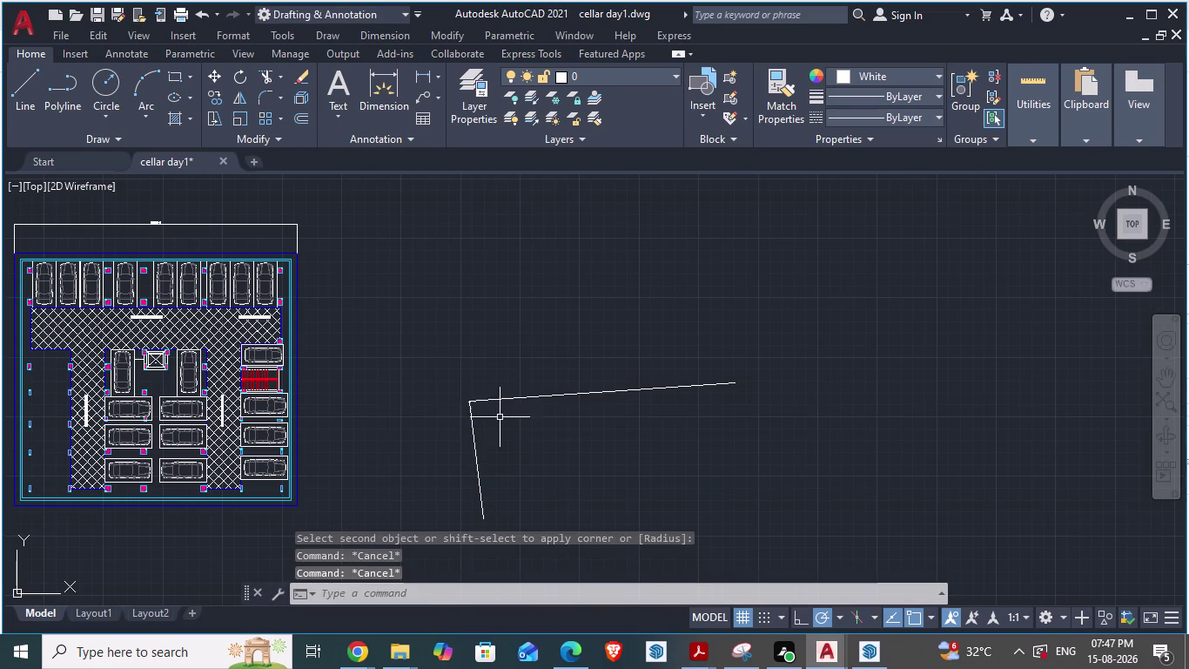
scroll(up, 3)
key(Escape)
key(Escape)
Round the practice lines' corner with a 5-inch fillet radius.
text(f)
key(space)
text(r)
key(space)
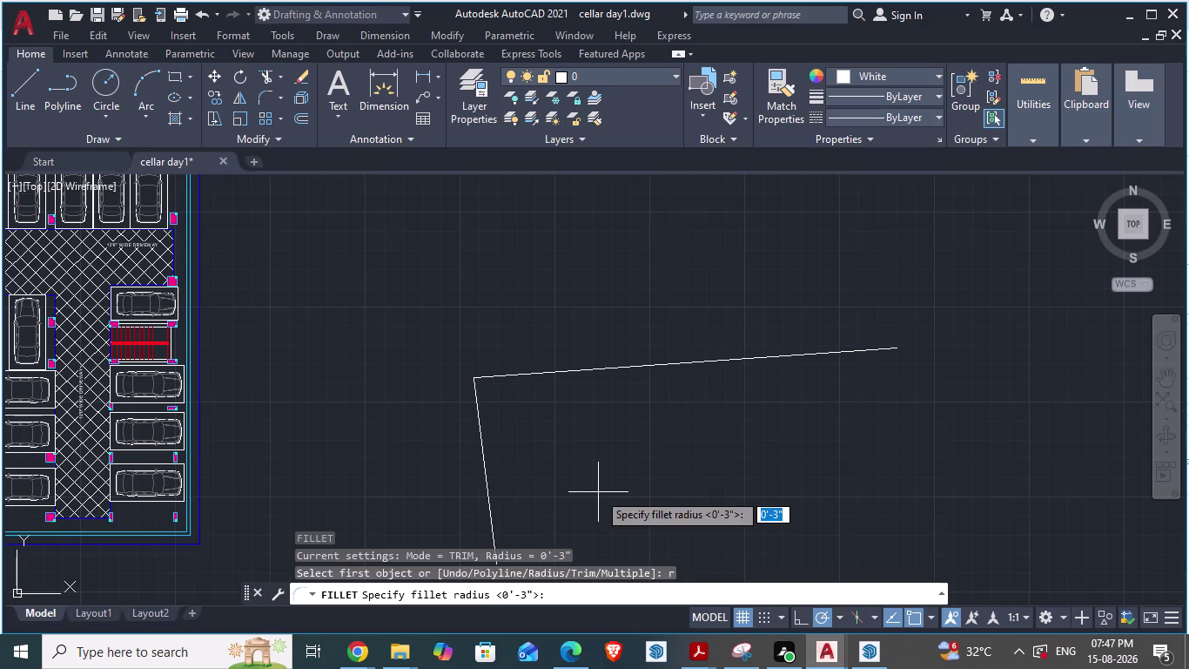
key(5)
key(space)
click(489, 476)
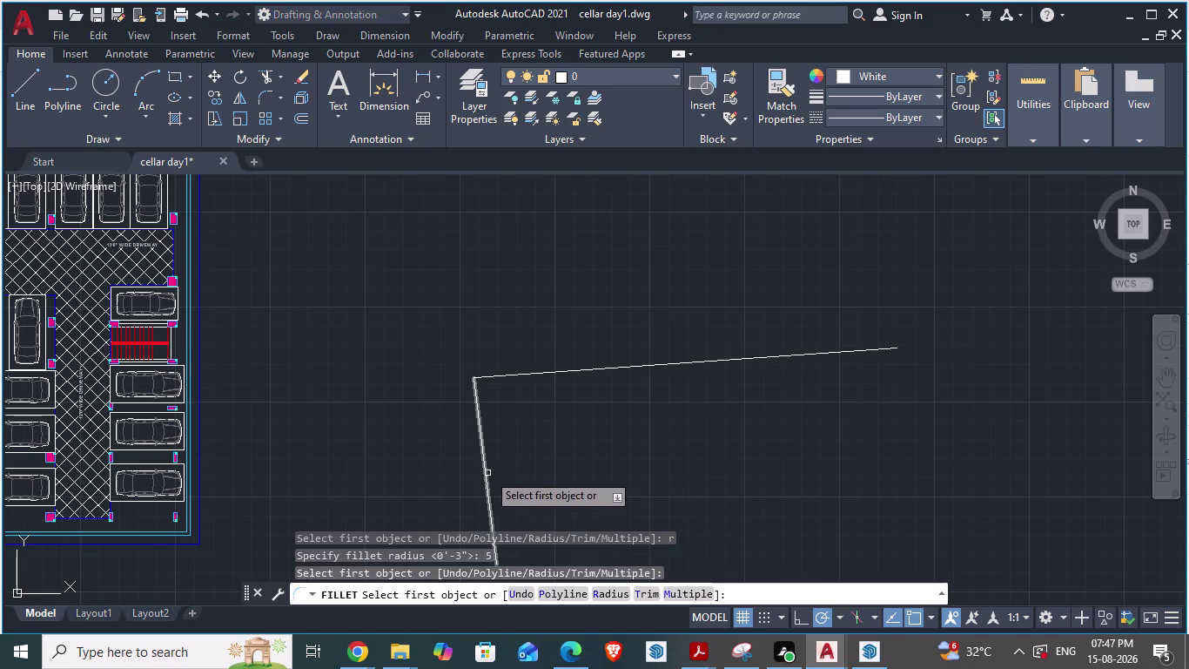
click(488, 472)
click(545, 375)
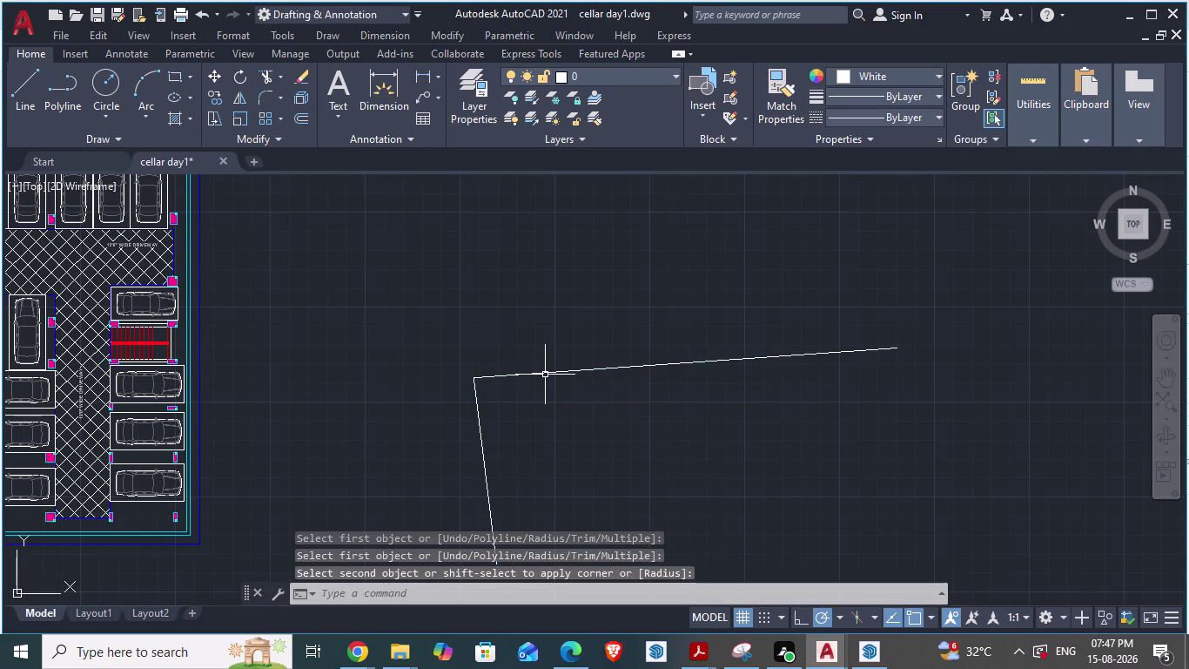
key(Escape)
key(Escape)
scroll(up, 3)
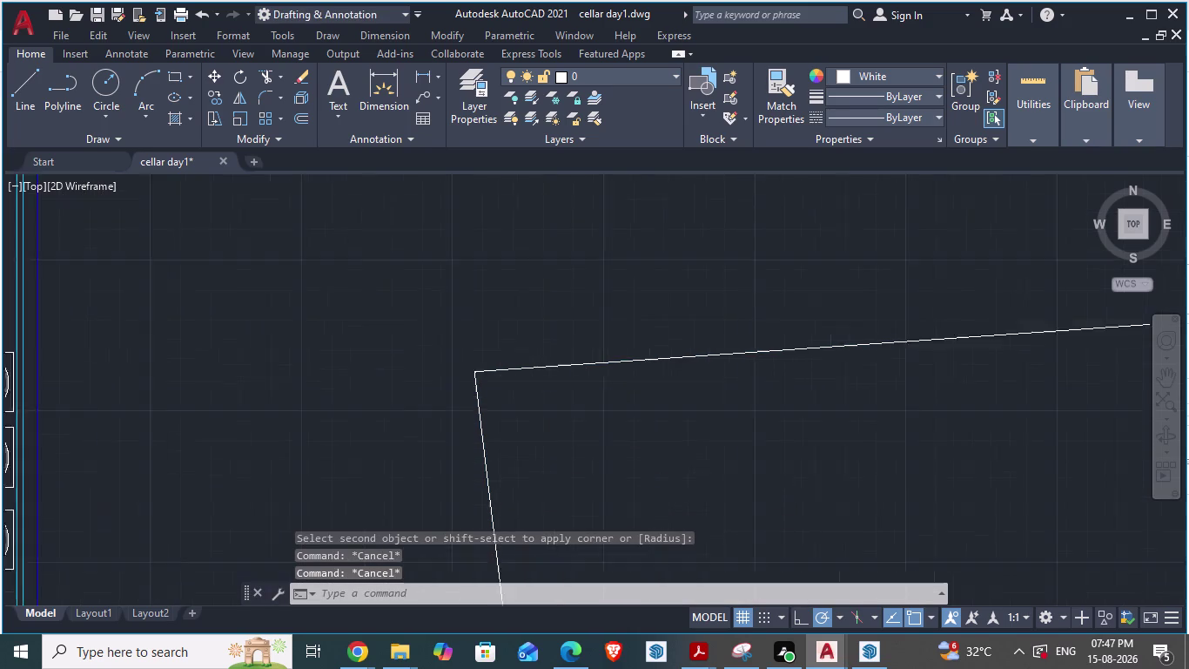
scroll(up, 3)
scroll(up, 3)
Erase the small stray arc, plus the rounded corner and right-hand line.
key(Escape)
drag(427, 249, 408, 252)
click(362, 260)
text(e)
key(space)
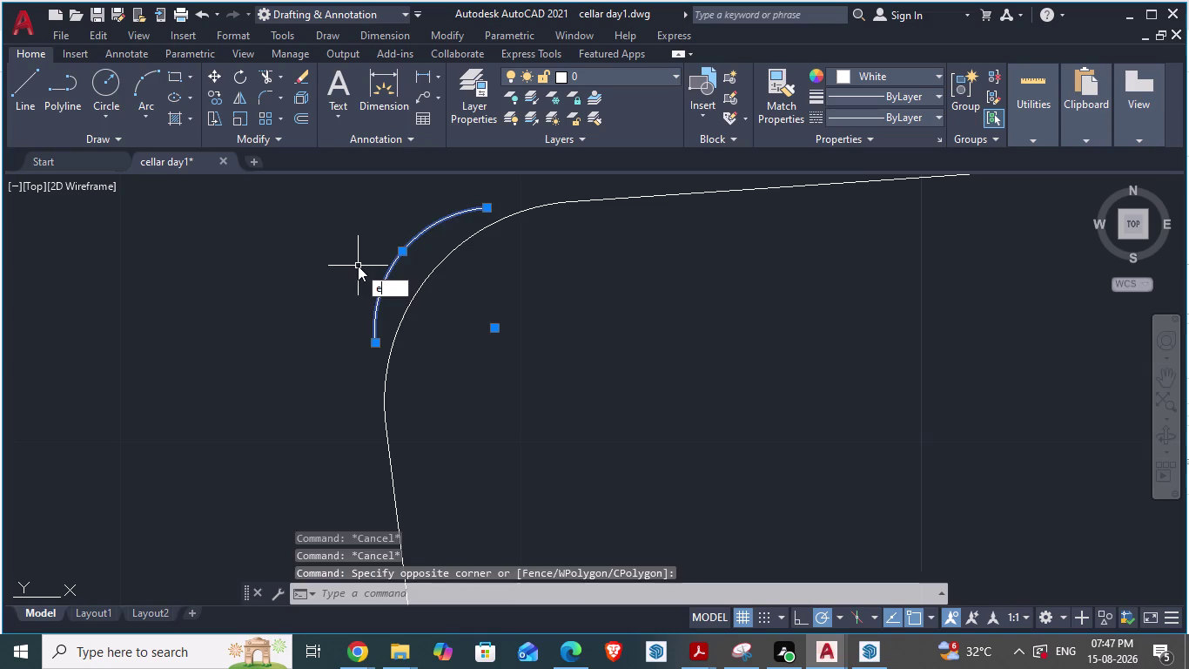
key(Escape)
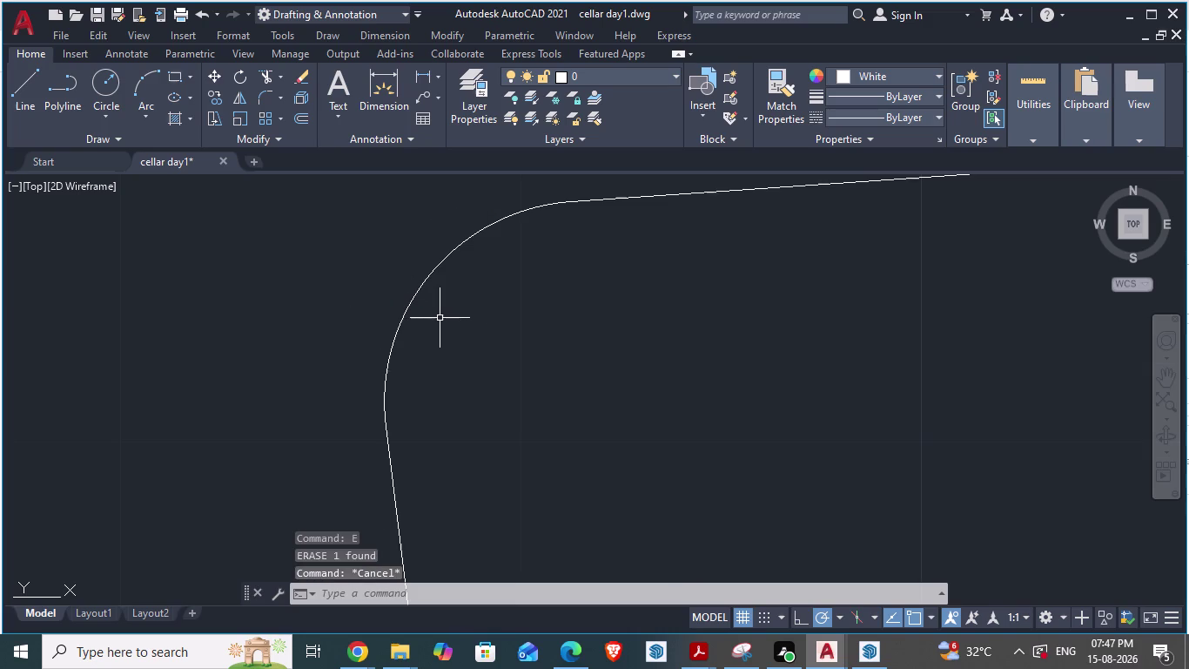
key(Escape)
key(Escape)
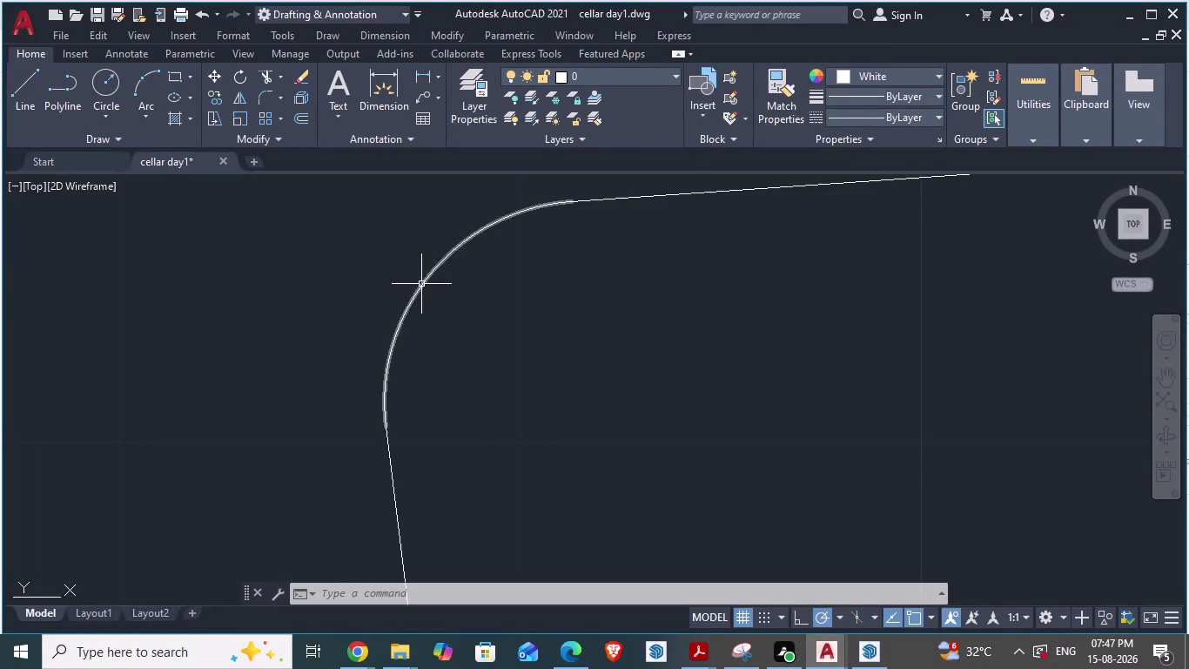
key(Escape)
scroll(down, 3)
middle_drag(731, 461, 460, 183)
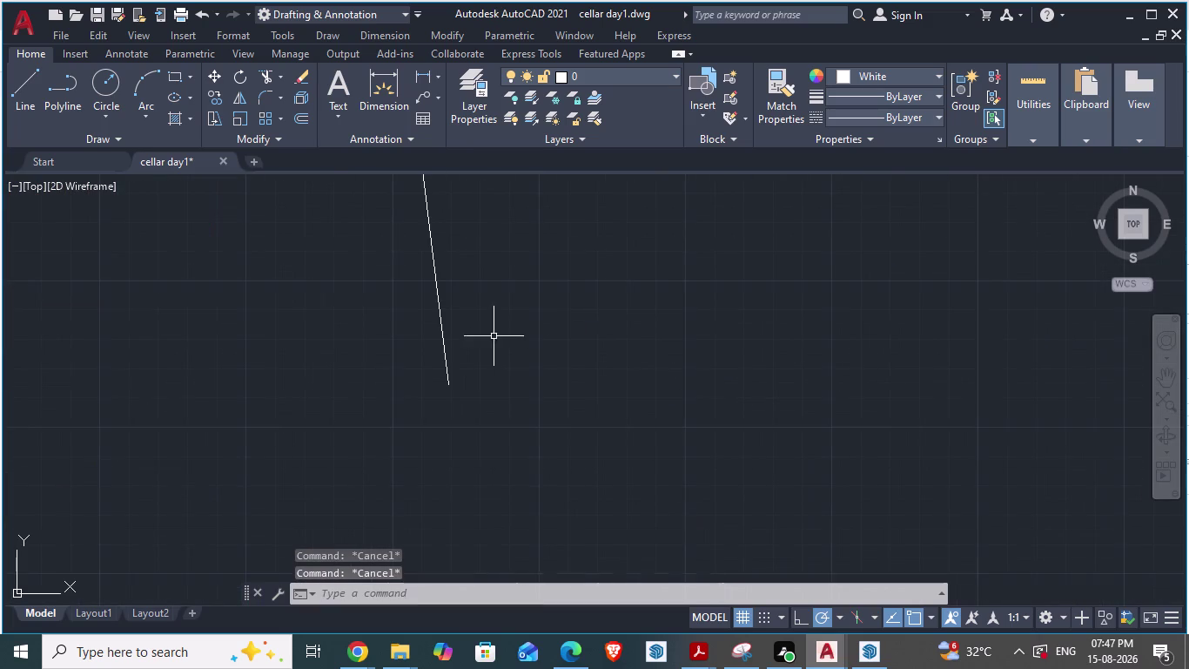
Draw a new line from the steep line's endpoint out to the right.
key(Escape)
middle_click(560, 357)
key(l)
key(space)
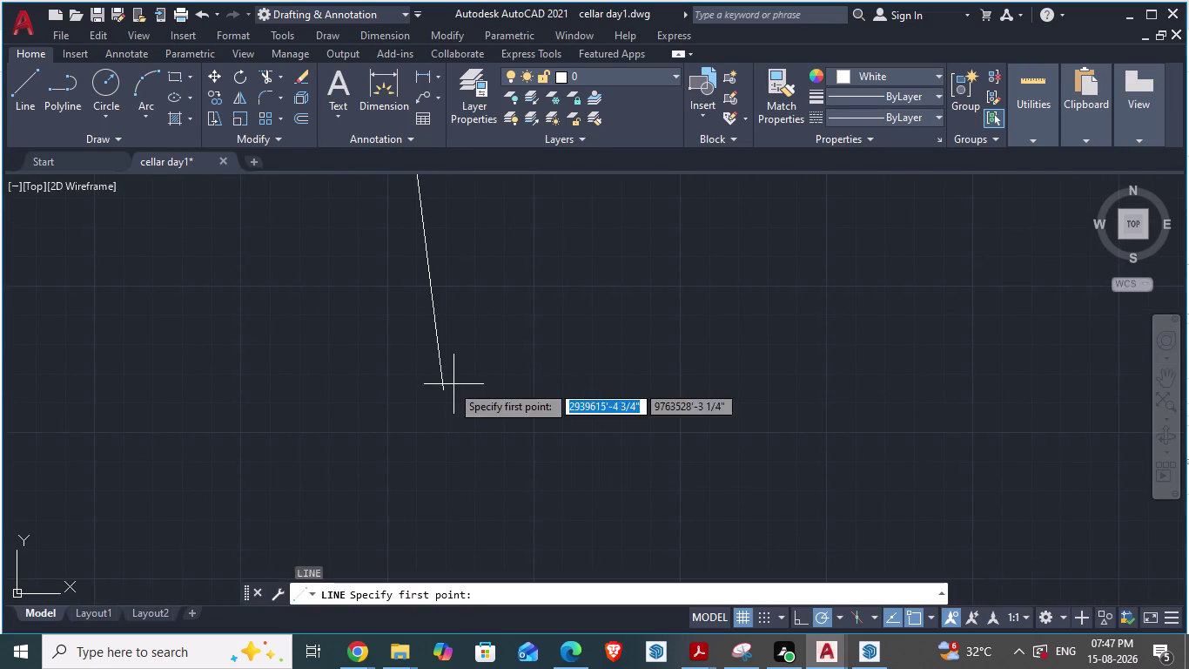
drag(442, 383, 457, 384)
click(887, 354)
key(Escape)
key(Escape)
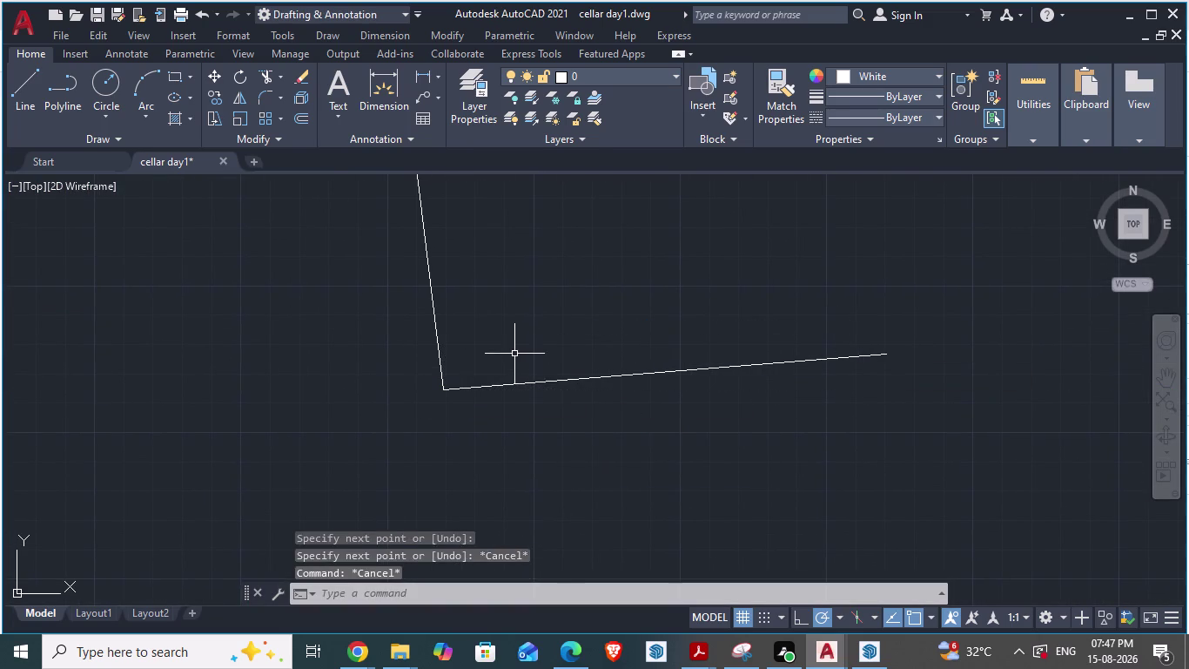
Cancel a started fillet radius change, leaving the corner sharp, and recentre on it.
key(f)
key(space)
text(r)
key(space)
key(Escape)
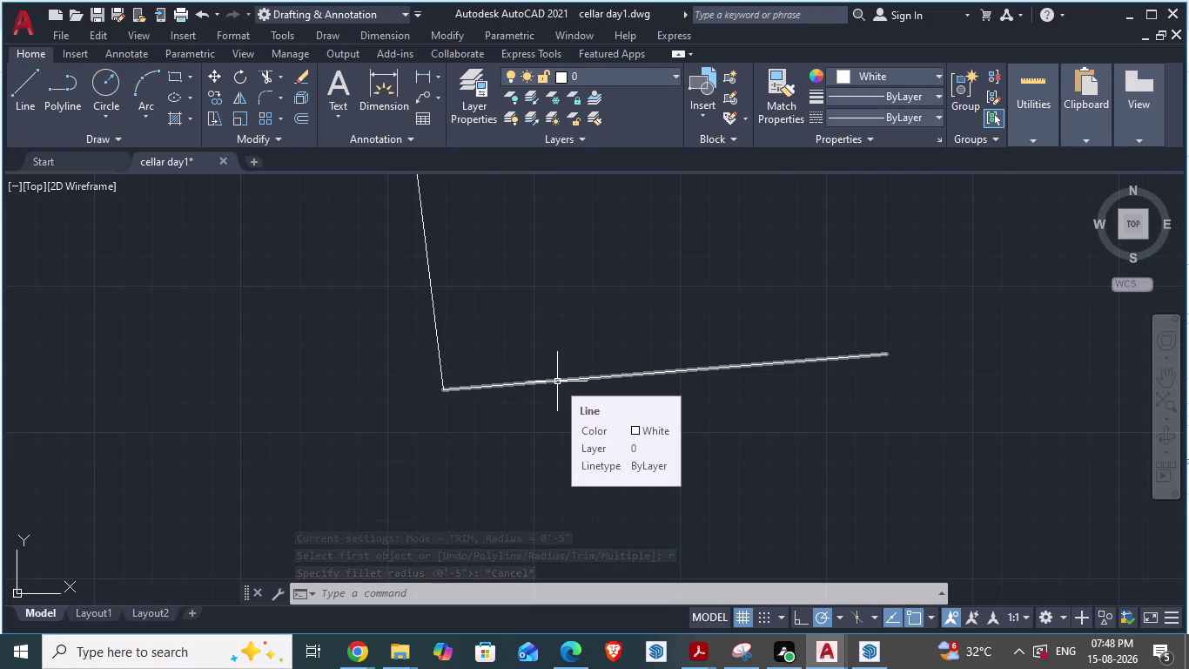
key(Escape)
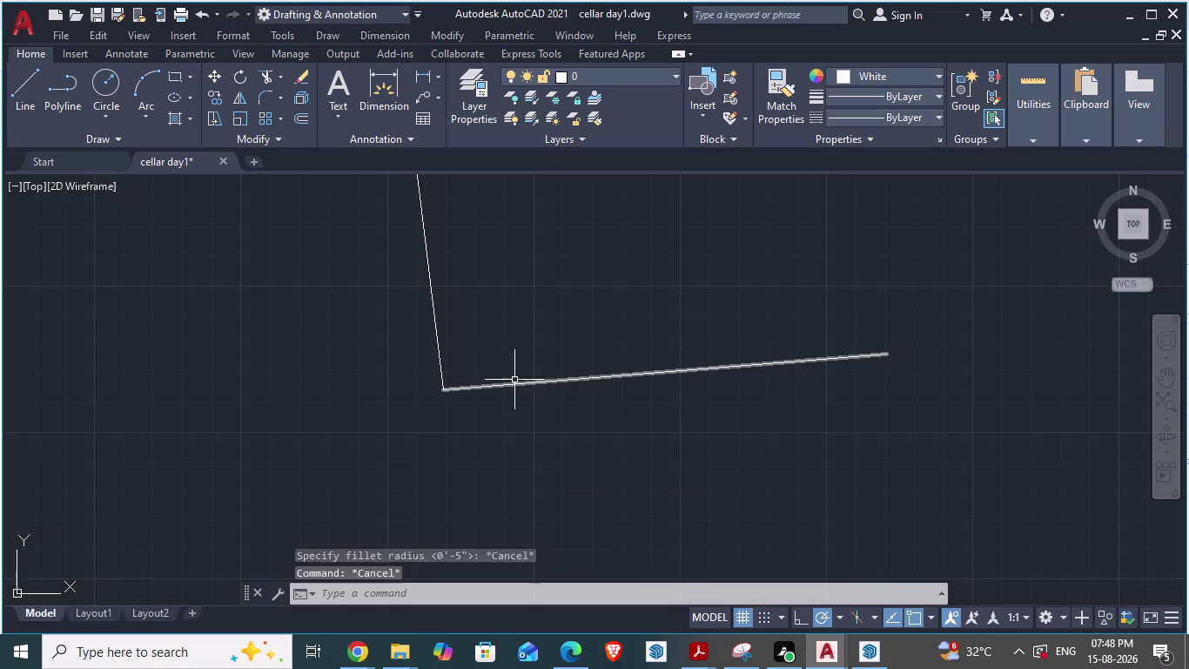
key(Escape)
key(Escape)
key(Escape)
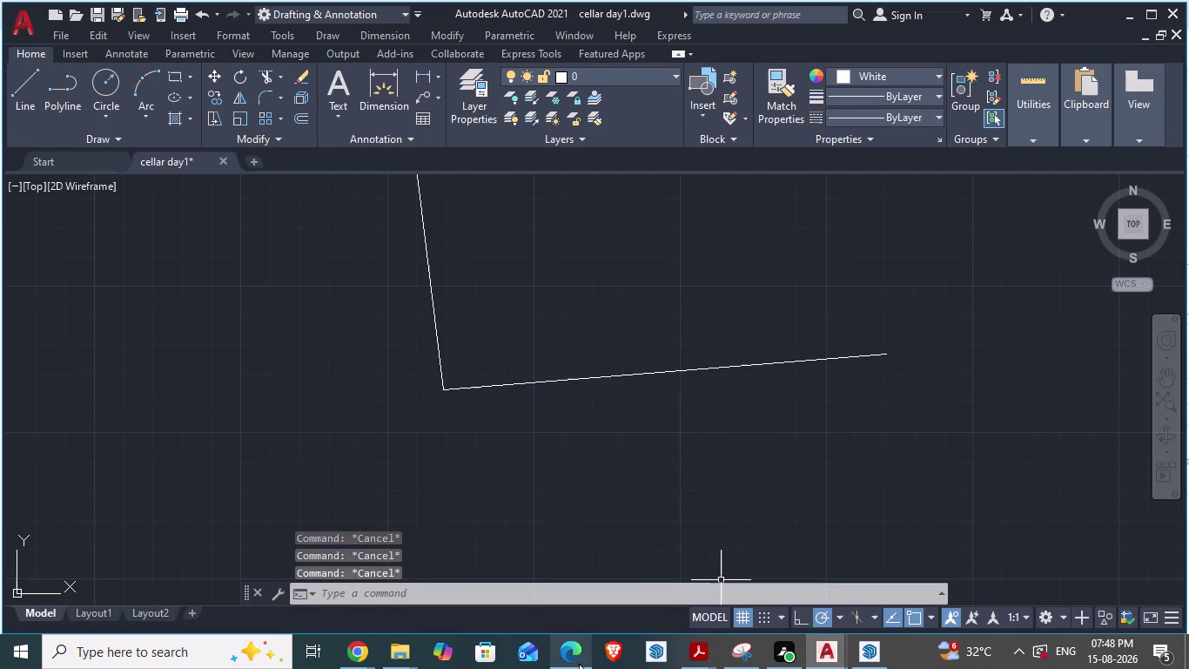
key(Escape)
key(Escape)
middle_drag(544, 351, 568, 343)
middle_drag(562, 428, 561, 427)
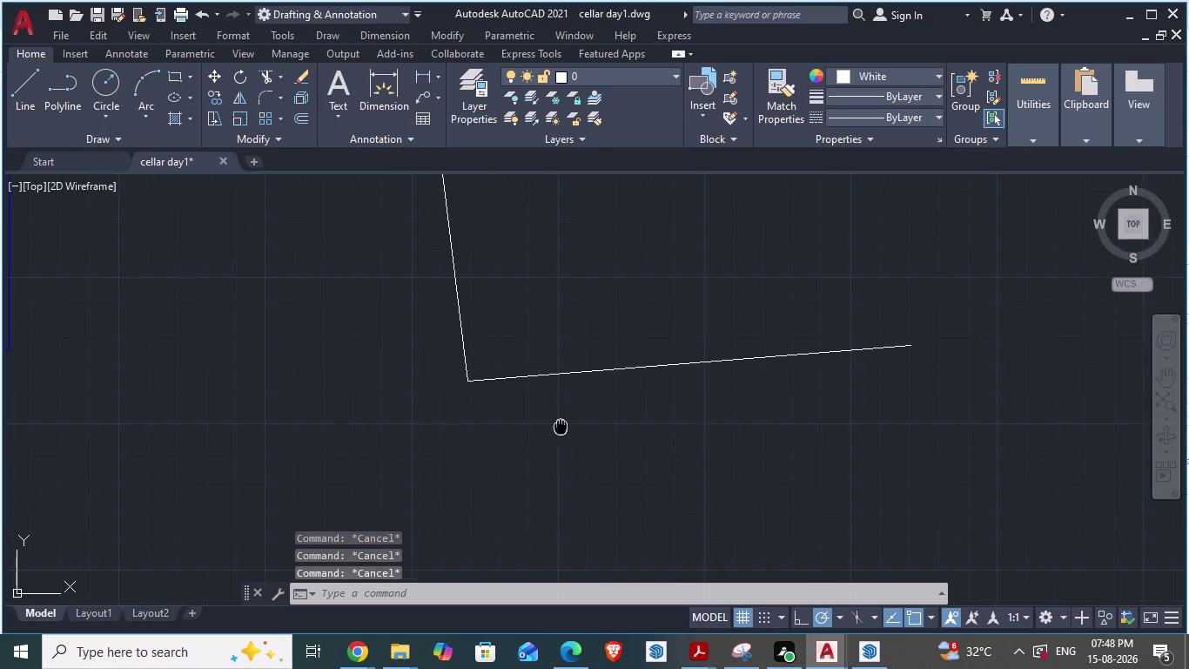
middle_drag(560, 426, 554, 387)
key(Escape)
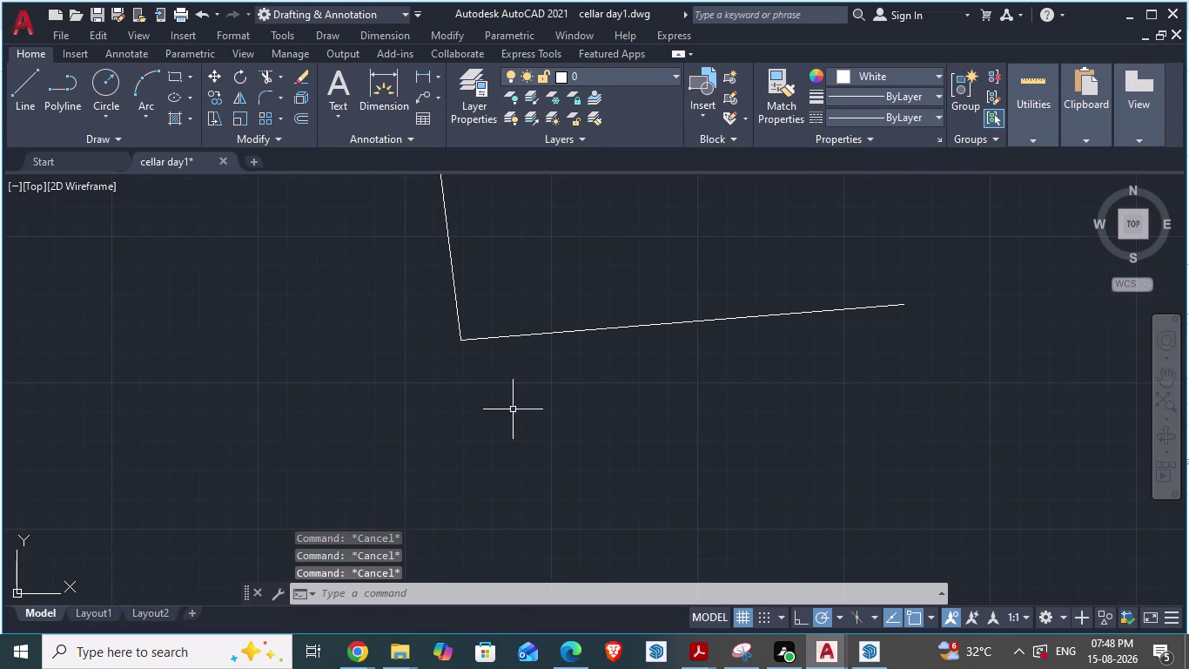
scroll(up, 3)
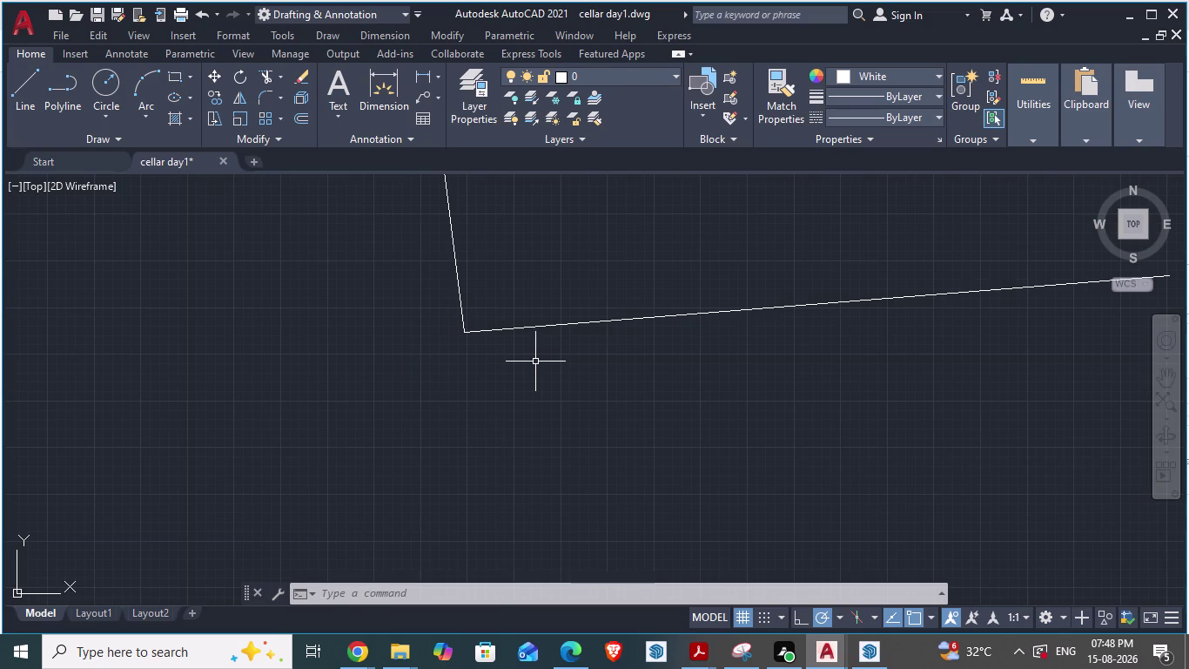
Fillet the steep and long lines with radius 0 for a sharp corner.
key(Escape)
key(Escape)
key(f)
key(space)
text(r)
key(space)
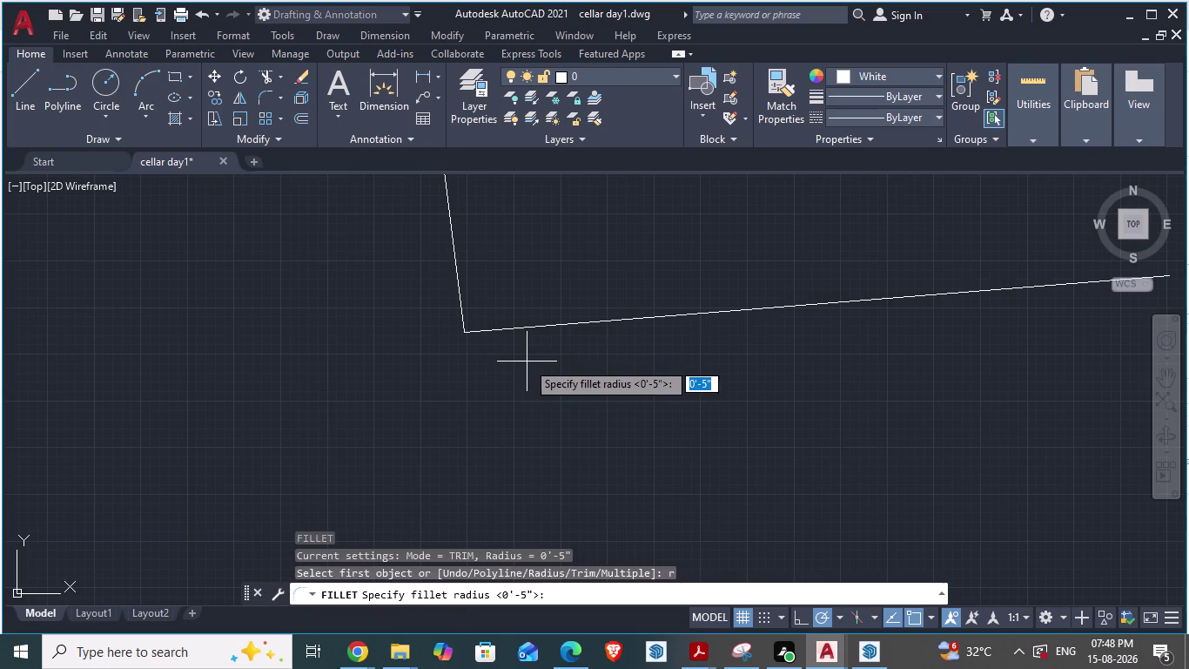
text(0)
key(space)
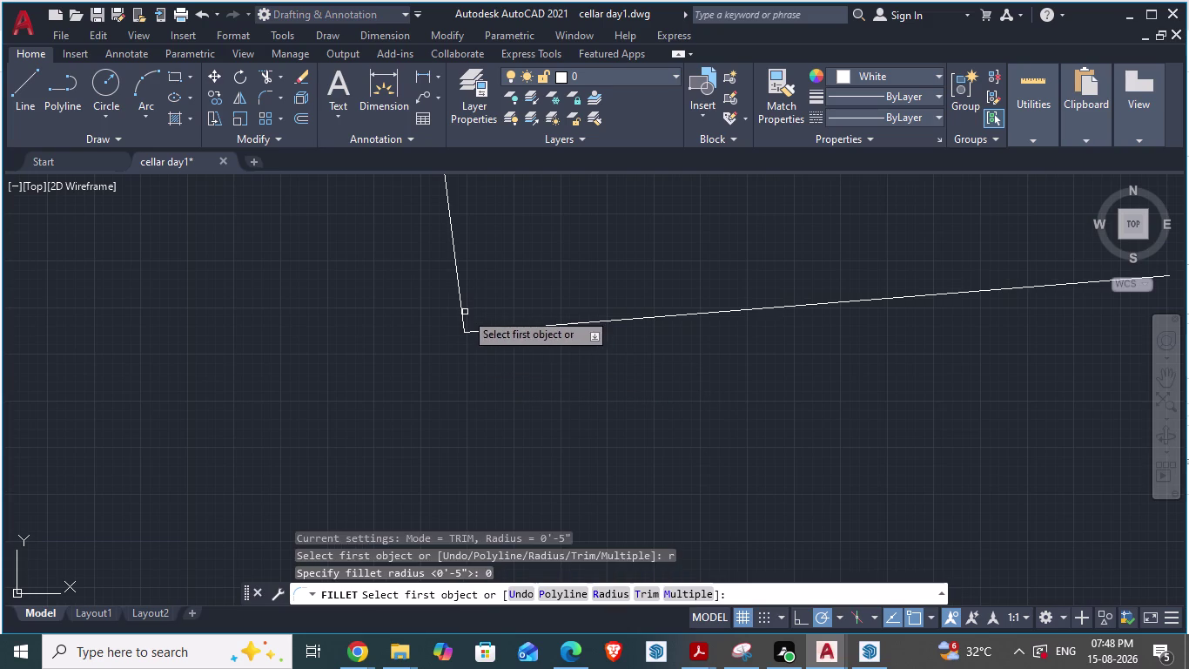
click(465, 313)
click(526, 327)
key(Escape)
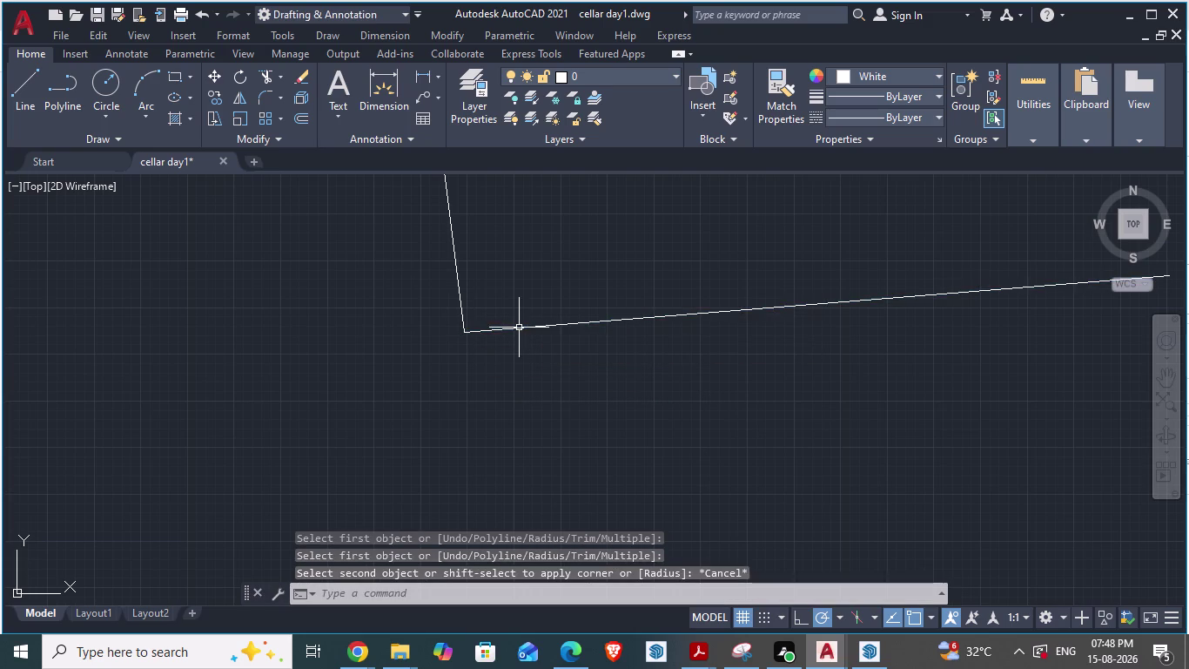
Fillet the same corner with a radius of 6.
text(f)
key(space)
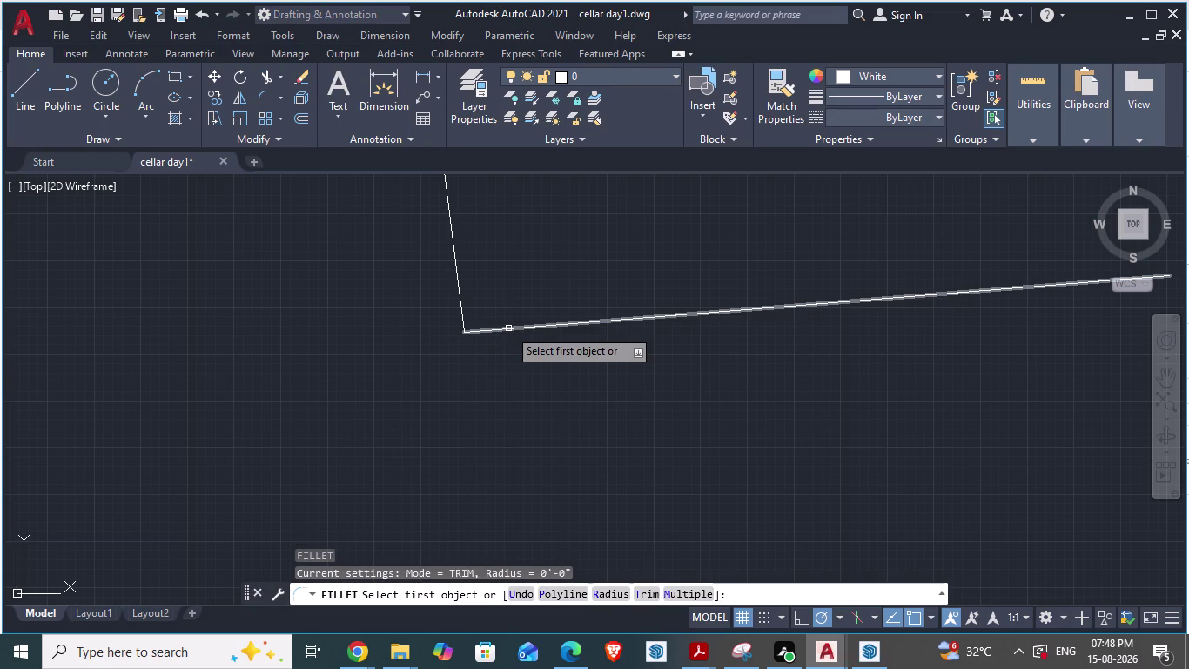
text(r)
key(space)
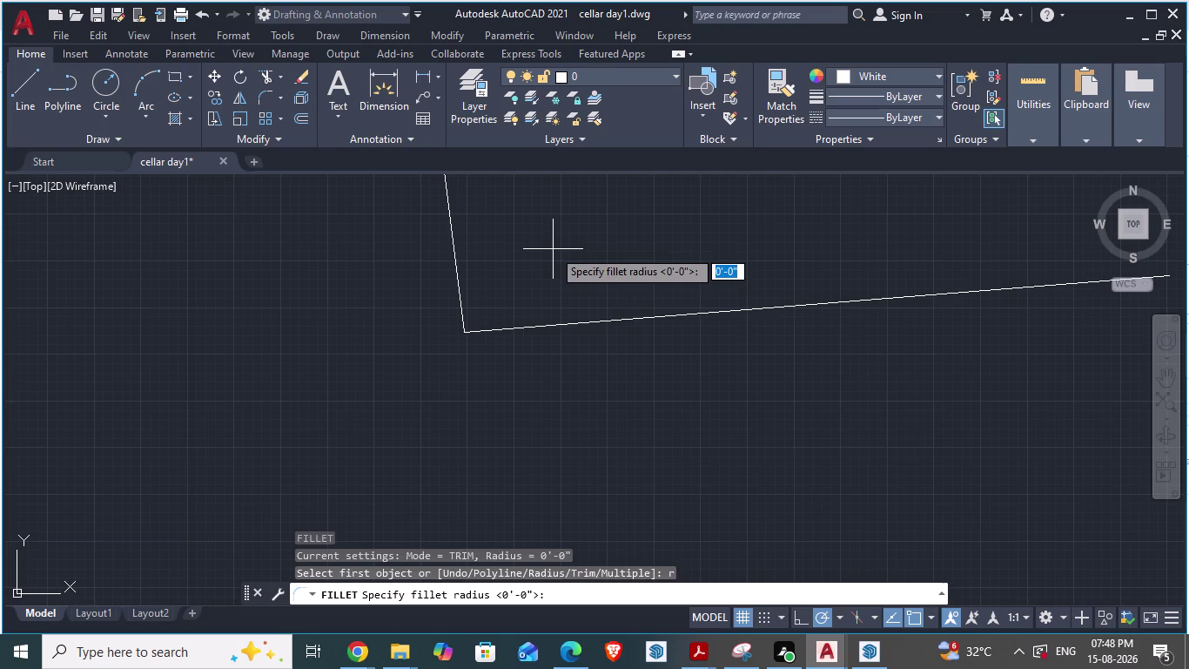
text(6)
key(space)
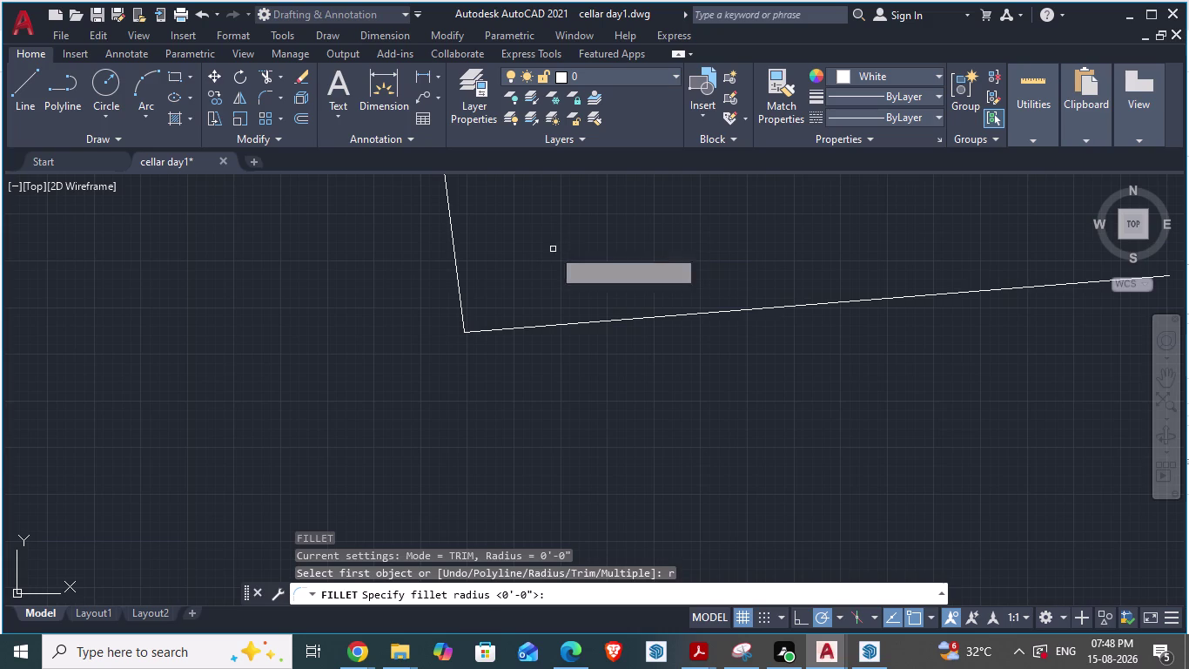
click(459, 300)
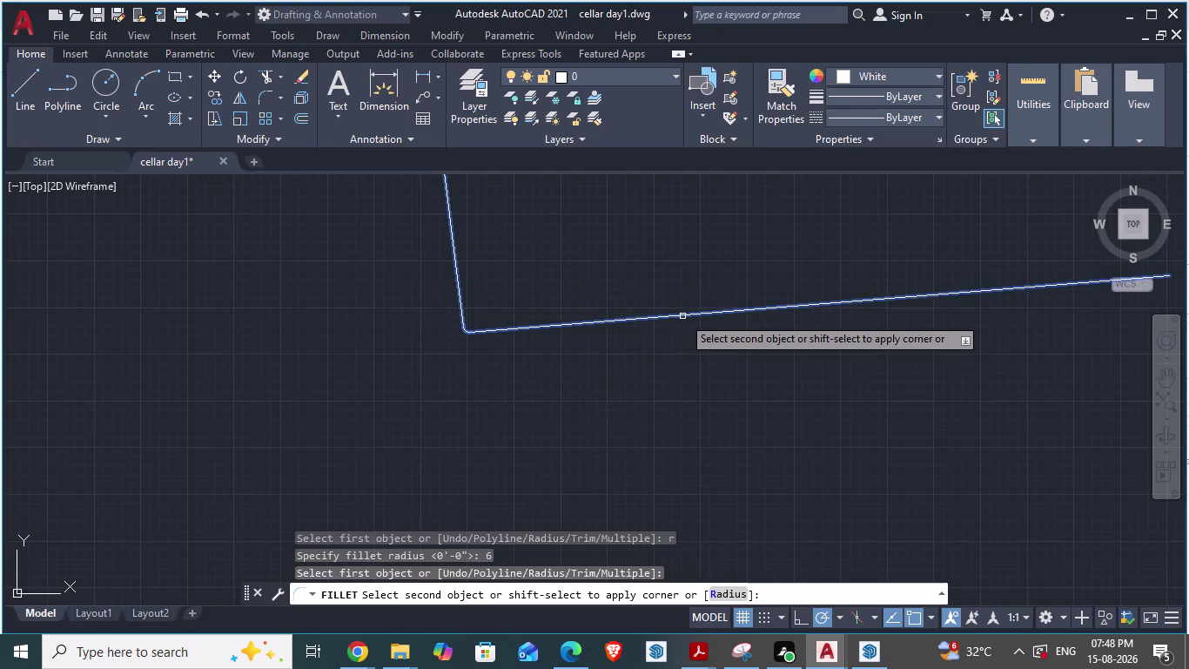
click(682, 316)
key(Escape)
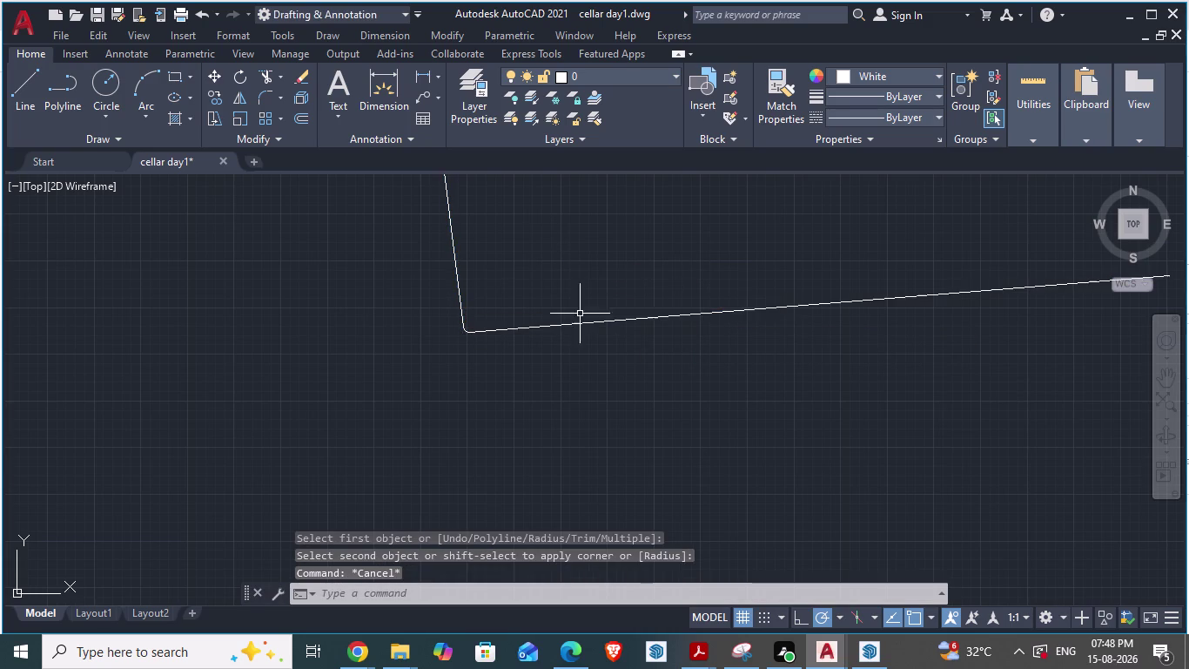
scroll(up, 3)
scroll(down, 3)
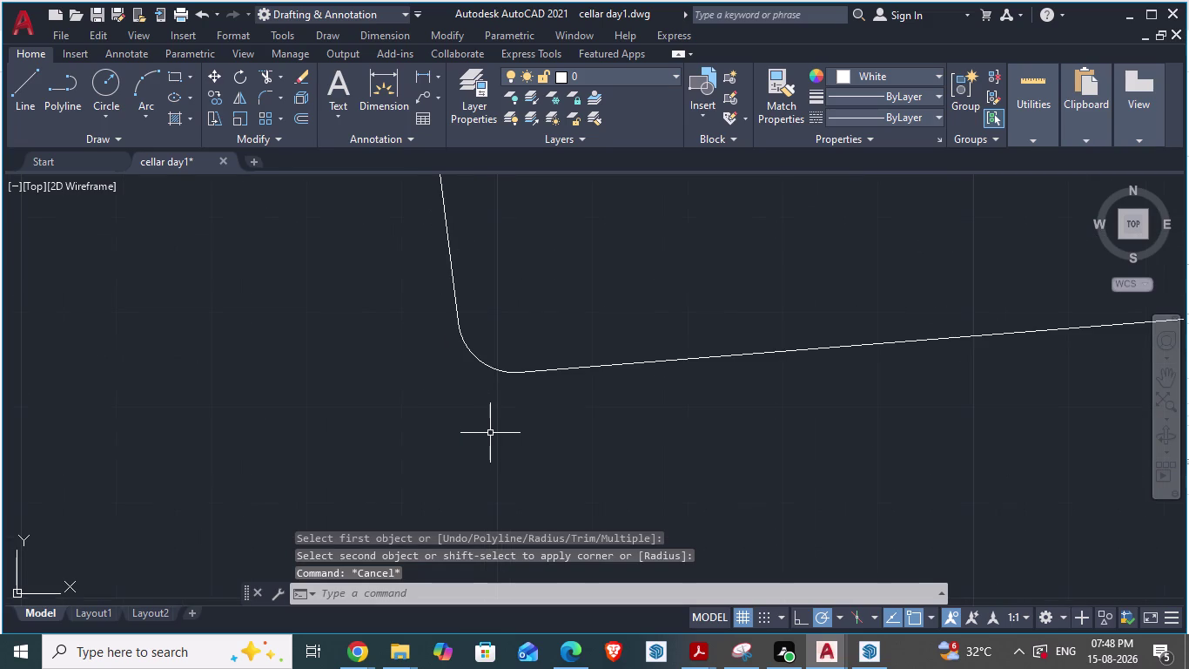
scroll(down, 3)
Erase the small 6-radius corner arc.
key(Escape)
key(Escape)
drag(396, 290, 471, 384)
click(632, 468)
key(e)
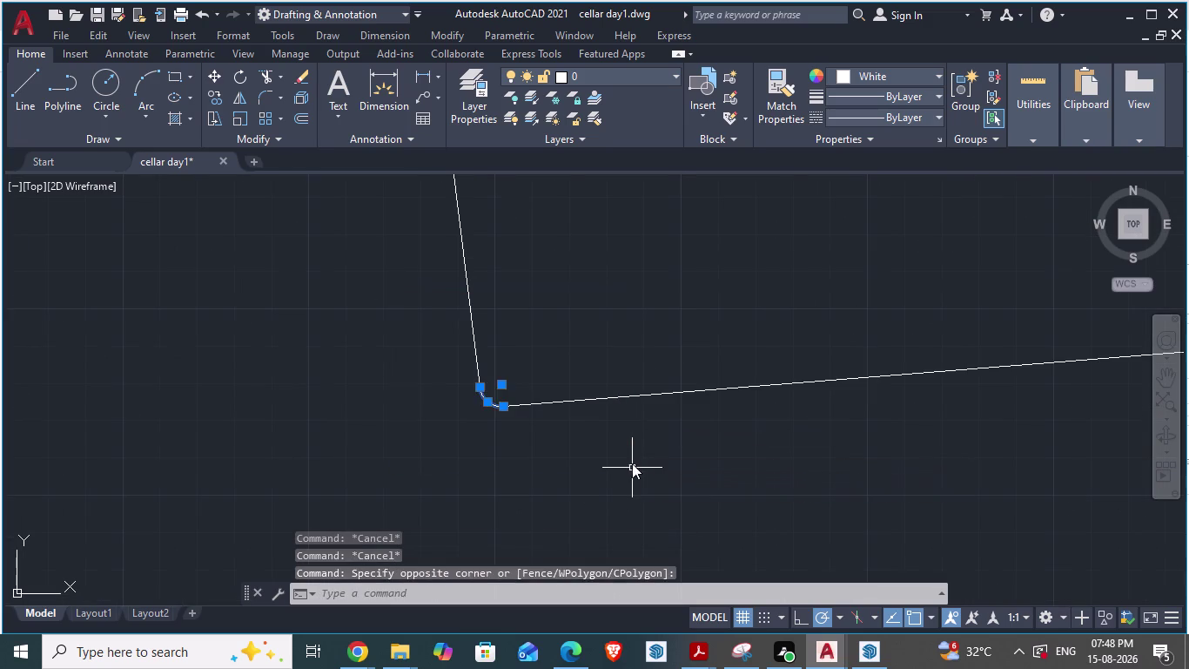
key(space)
key(Escape)
Fillet the corner again with a radius of 12.
key(Escape)
key(f)
key(space)
text(r)
key(space)
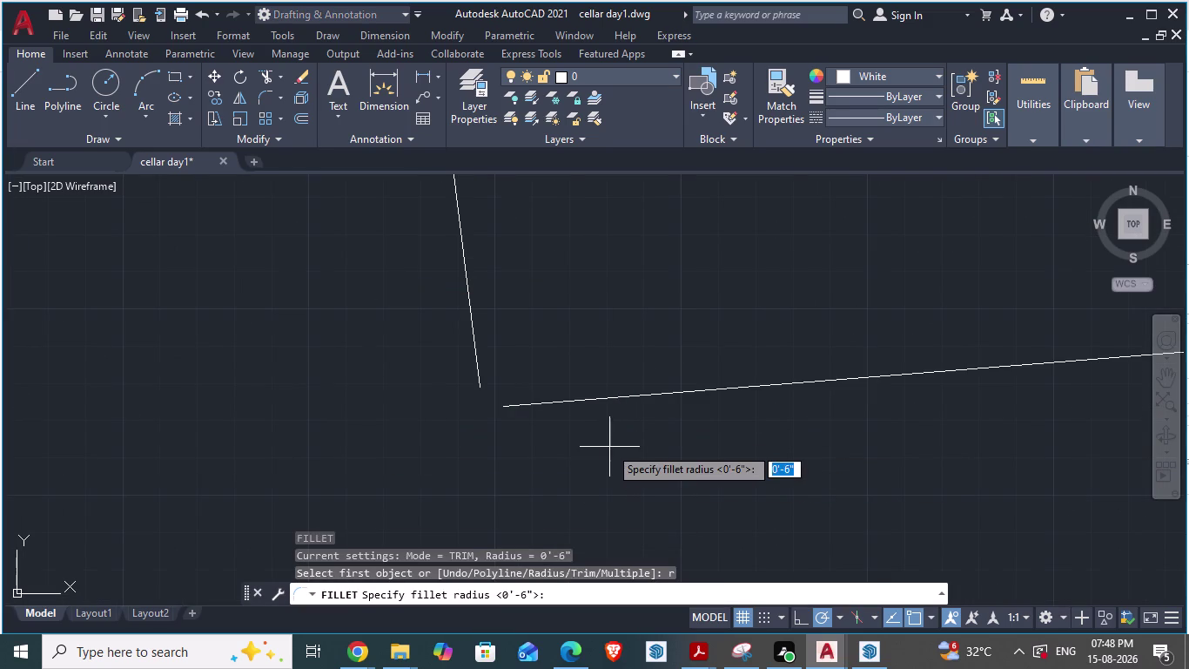
key(1)
text(2)
key(space)
click(471, 305)
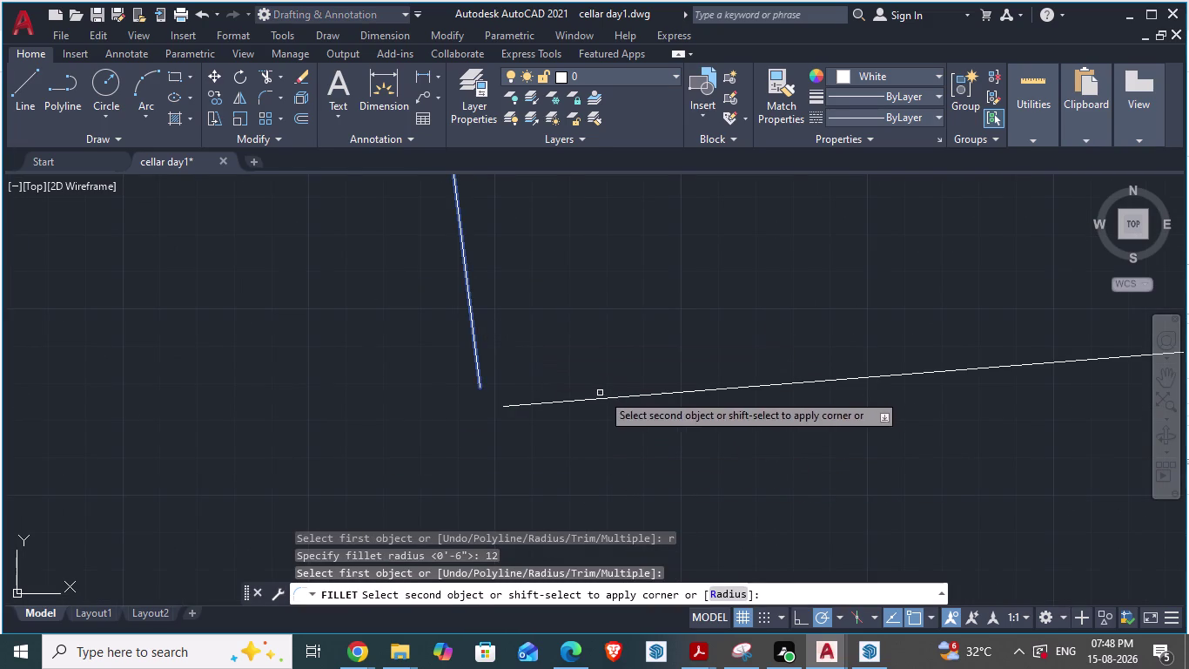
click(606, 397)
key(Escape)
key(Escape)
Erase the 12-radius rounded corner.
drag(313, 297, 327, 307)
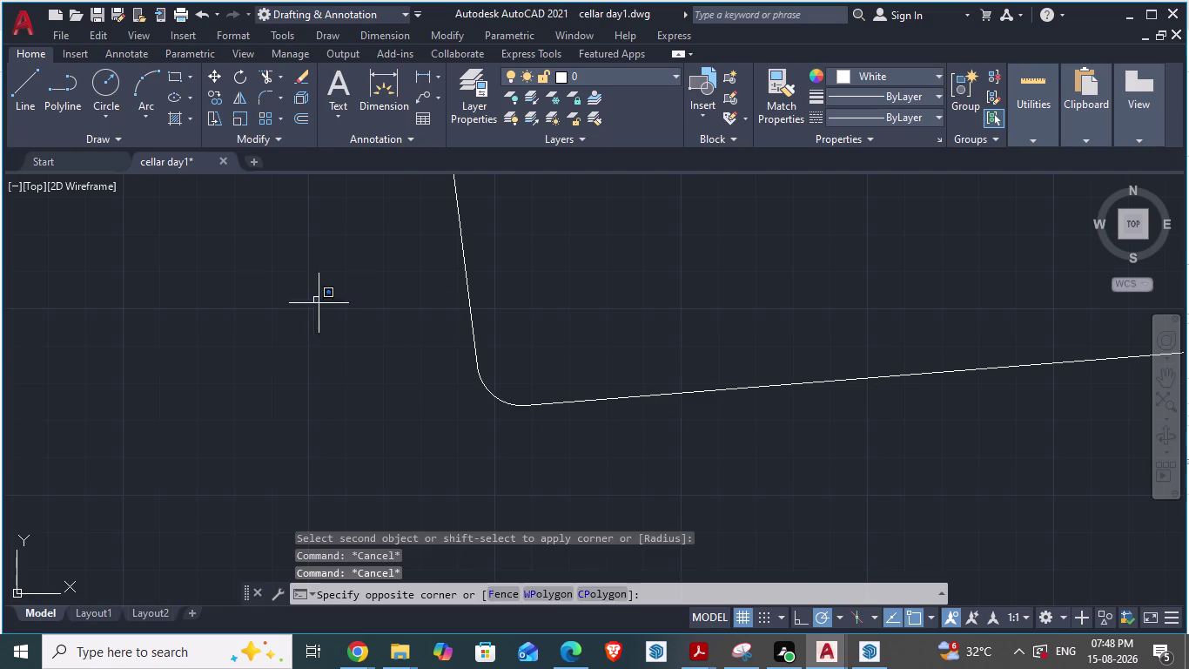
drag(328, 307, 506, 430)
click(827, 520)
key(e)
key(space)
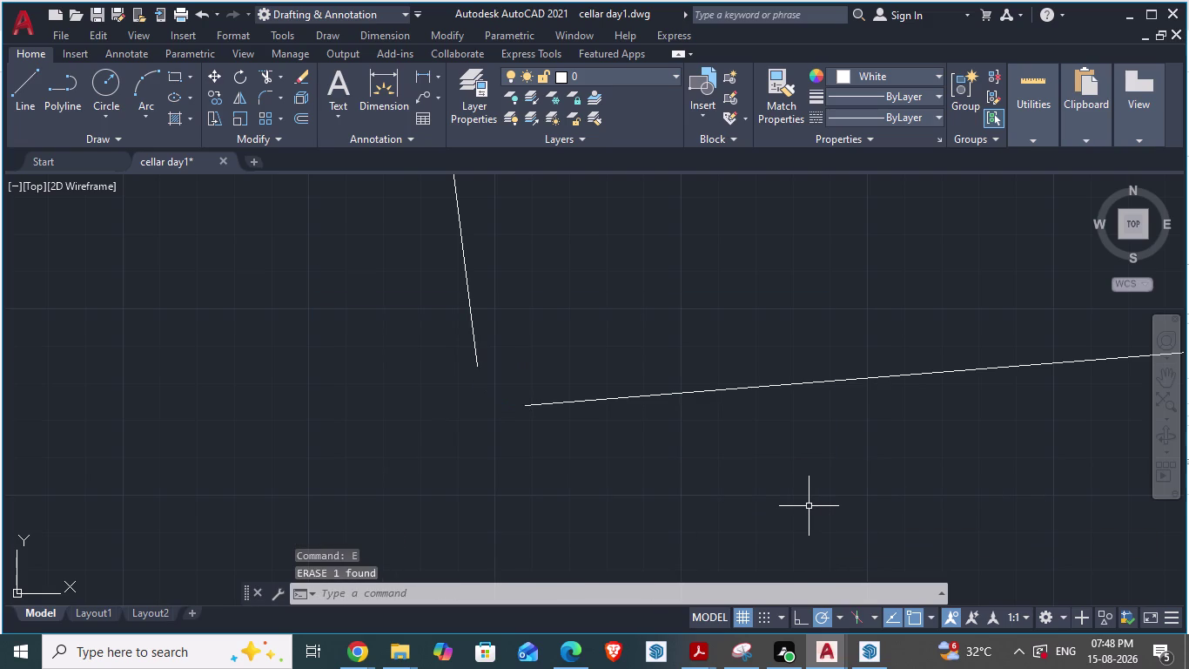
key(Escape)
key(Escape)
Round the corner with a 36 fillet radius.
text(f)
key(space)
text(r)
key(space)
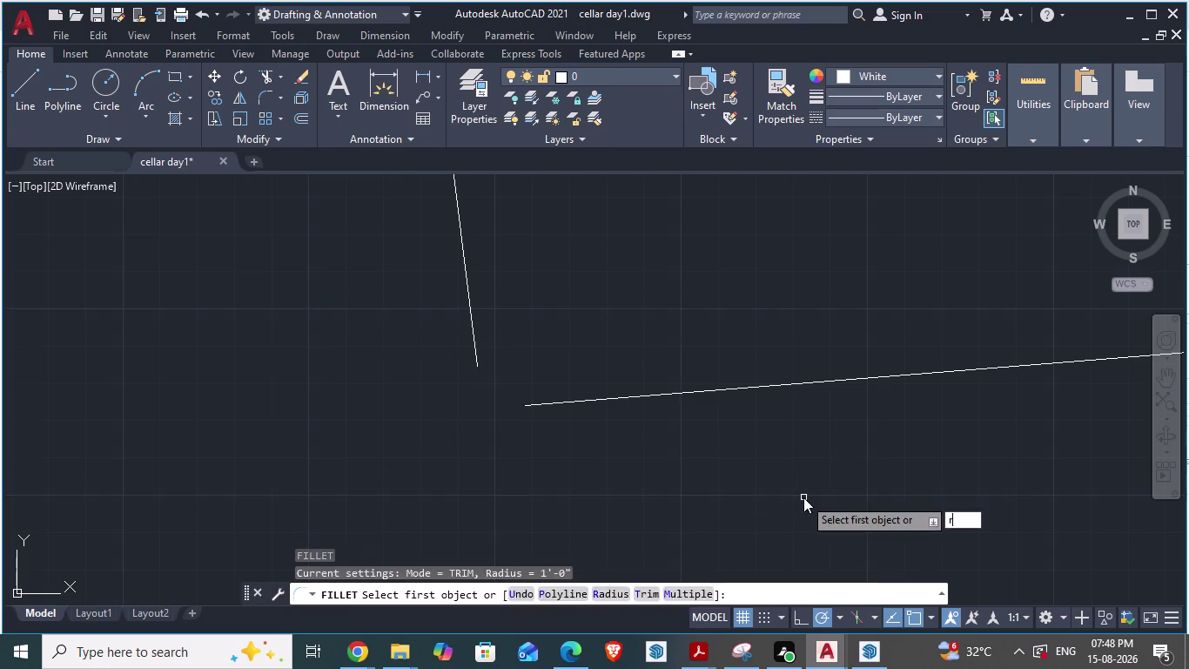
text(36)
key(space)
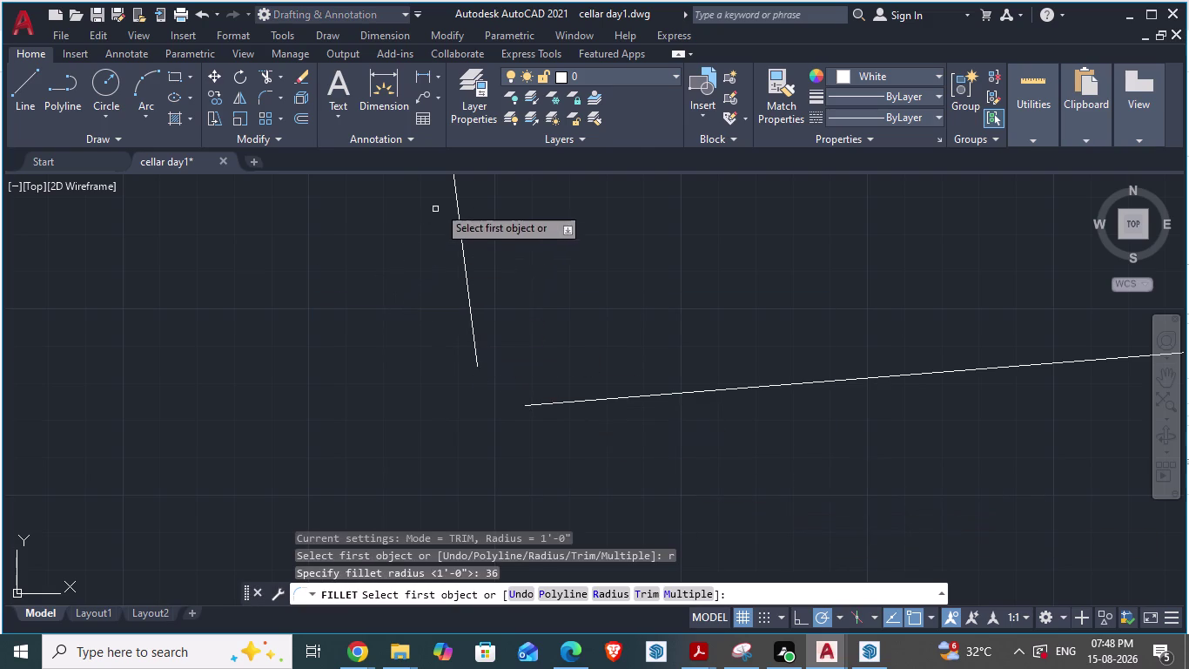
click(454, 183)
click(886, 374)
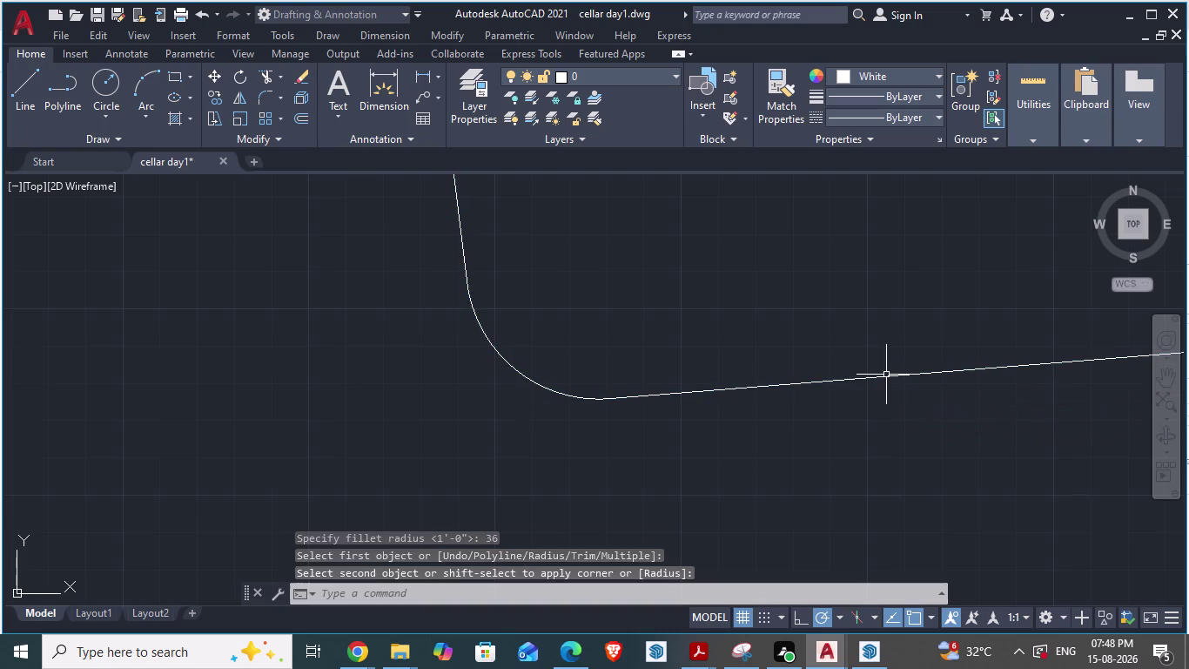
key(Escape)
key(Escape)
scroll(down, 3)
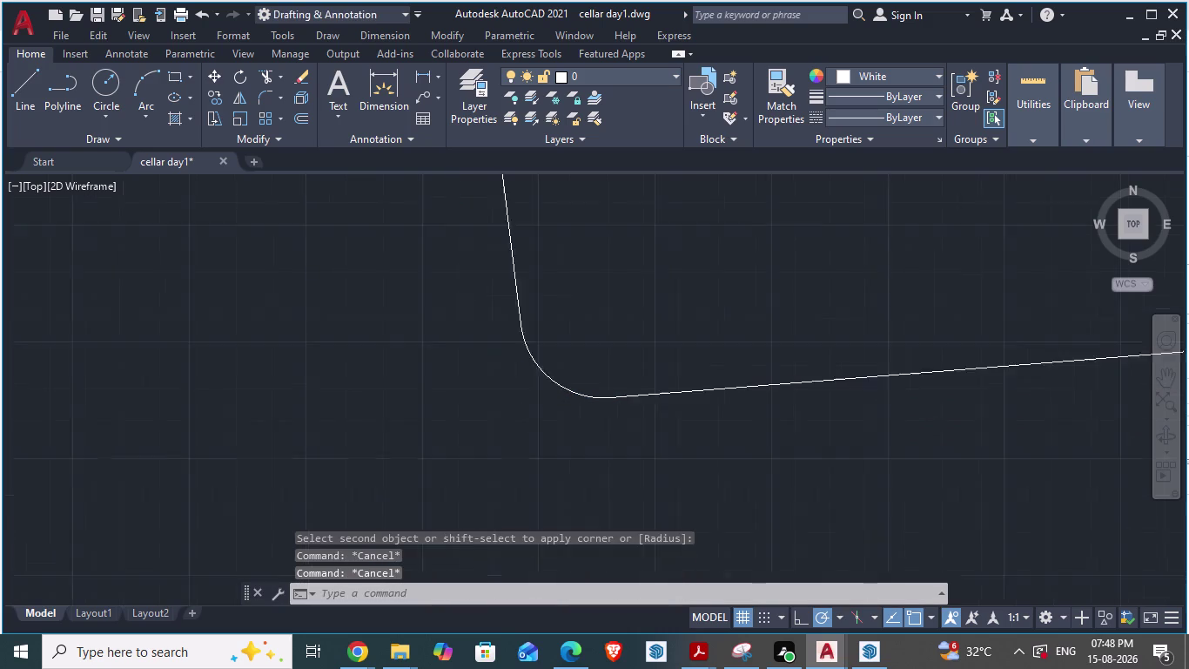
scroll(down, 3)
middle_drag(836, 410, 728, 417)
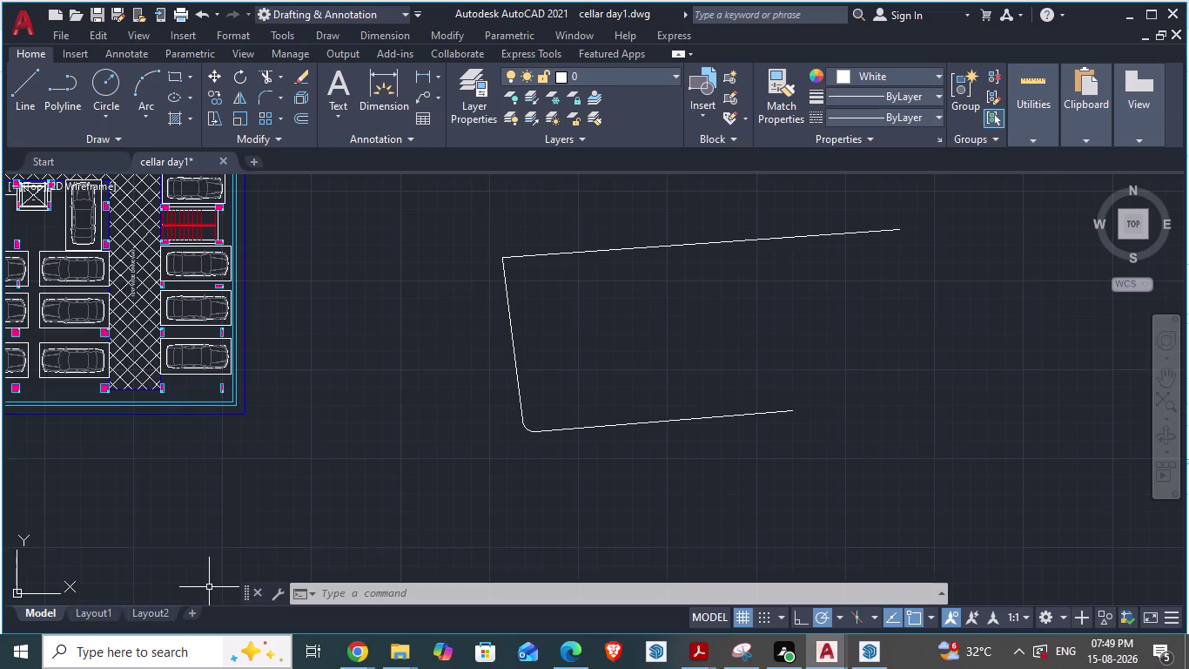
key(ctrl+z)
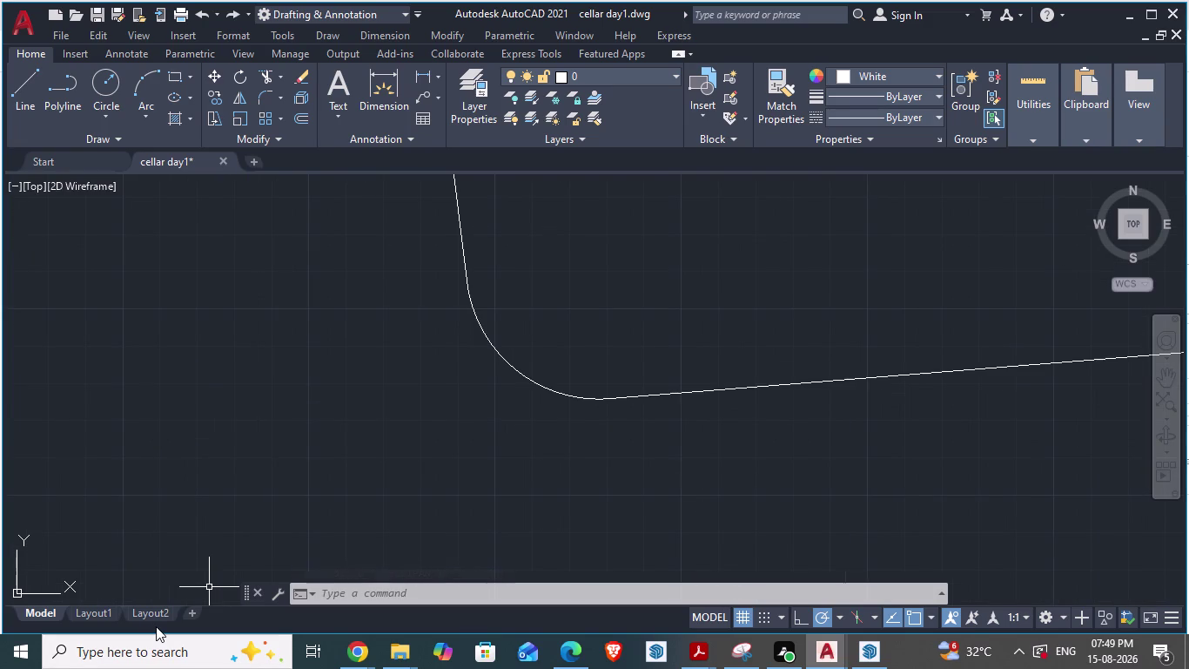
scroll(down, 3)
scroll(down, 3)
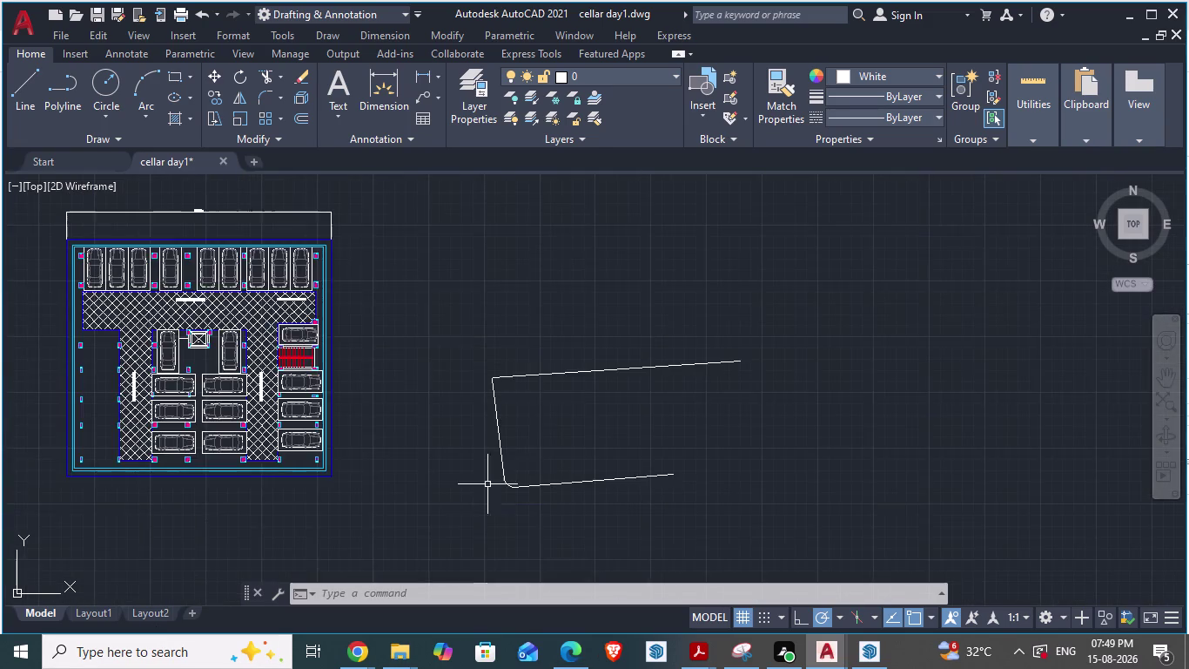
scroll(up, 3)
scroll(up, 3)
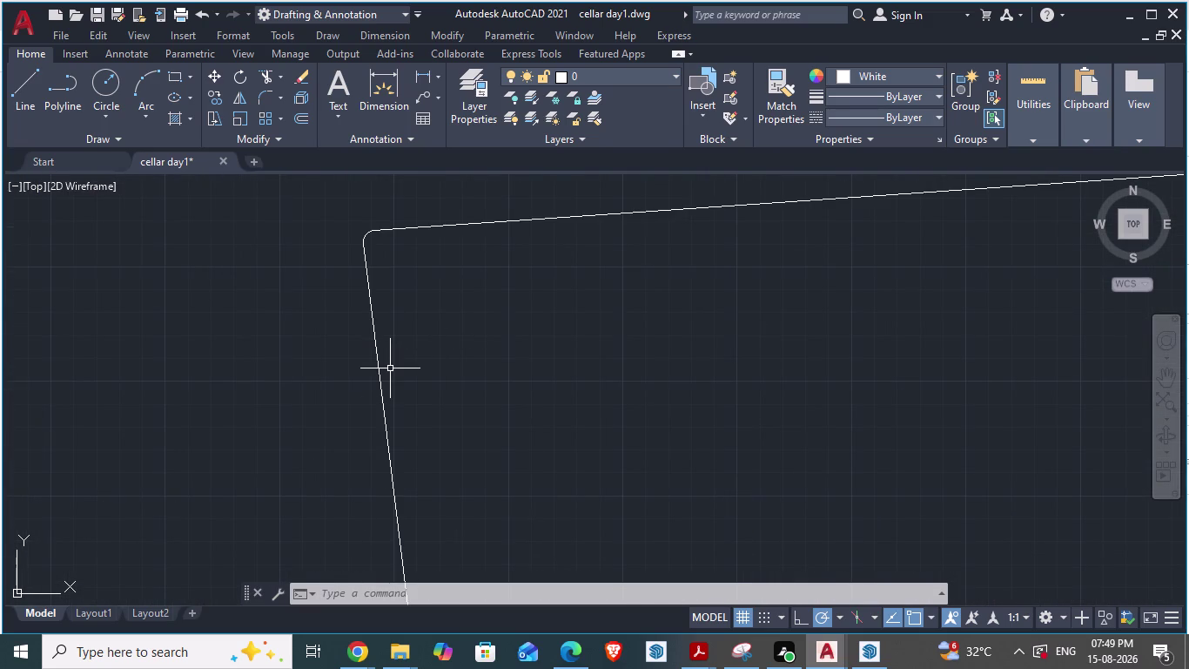
click(411, 230)
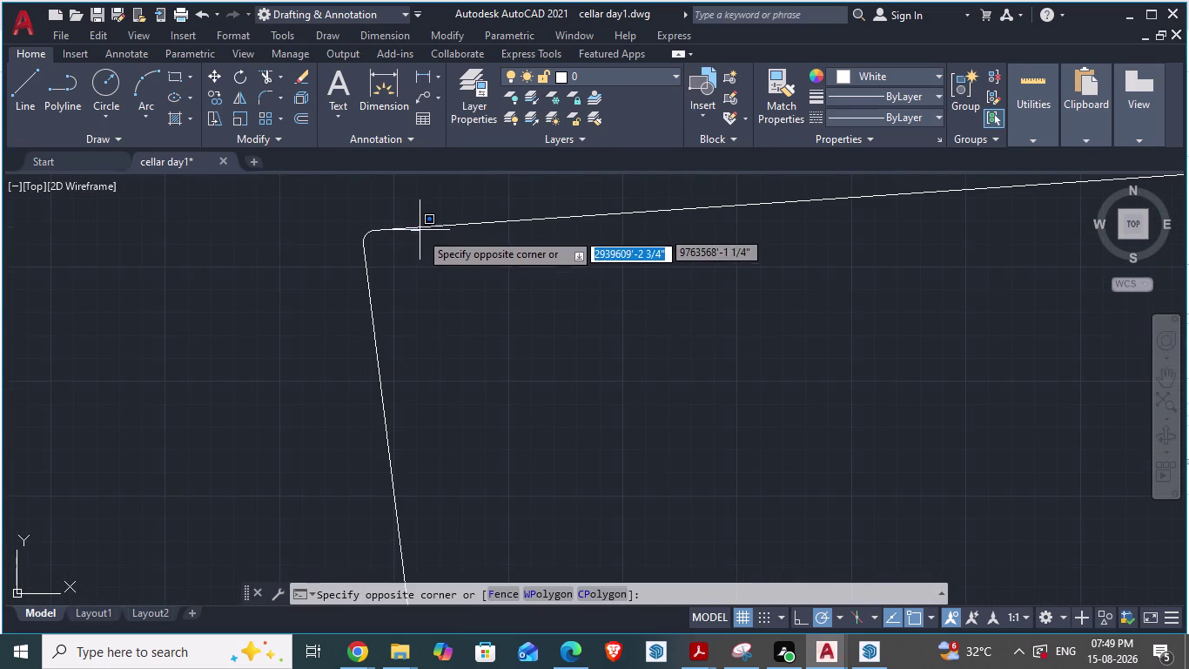
click(420, 233)
click(424, 228)
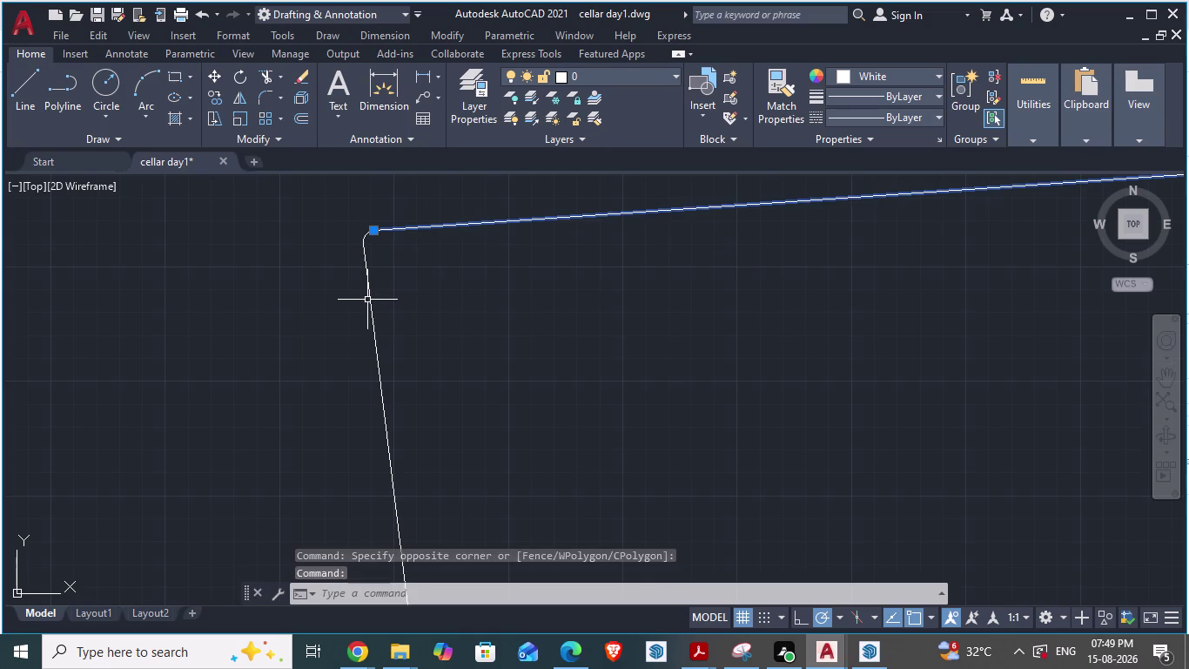
click(368, 299)
scroll(up, 3)
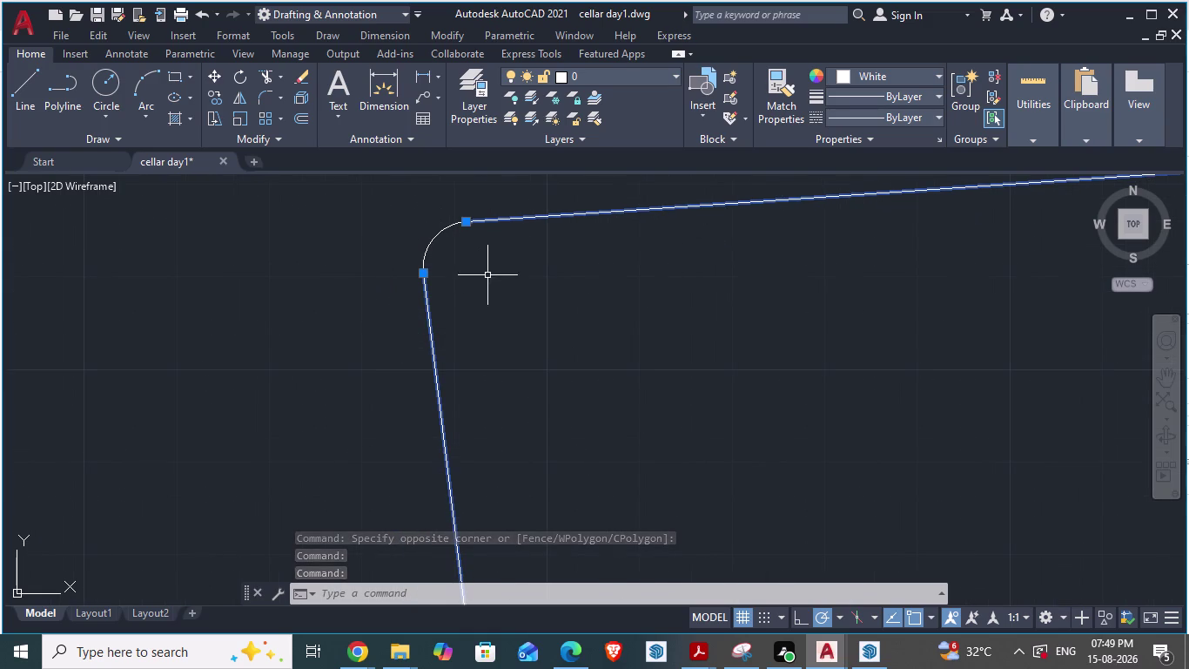
click(438, 237)
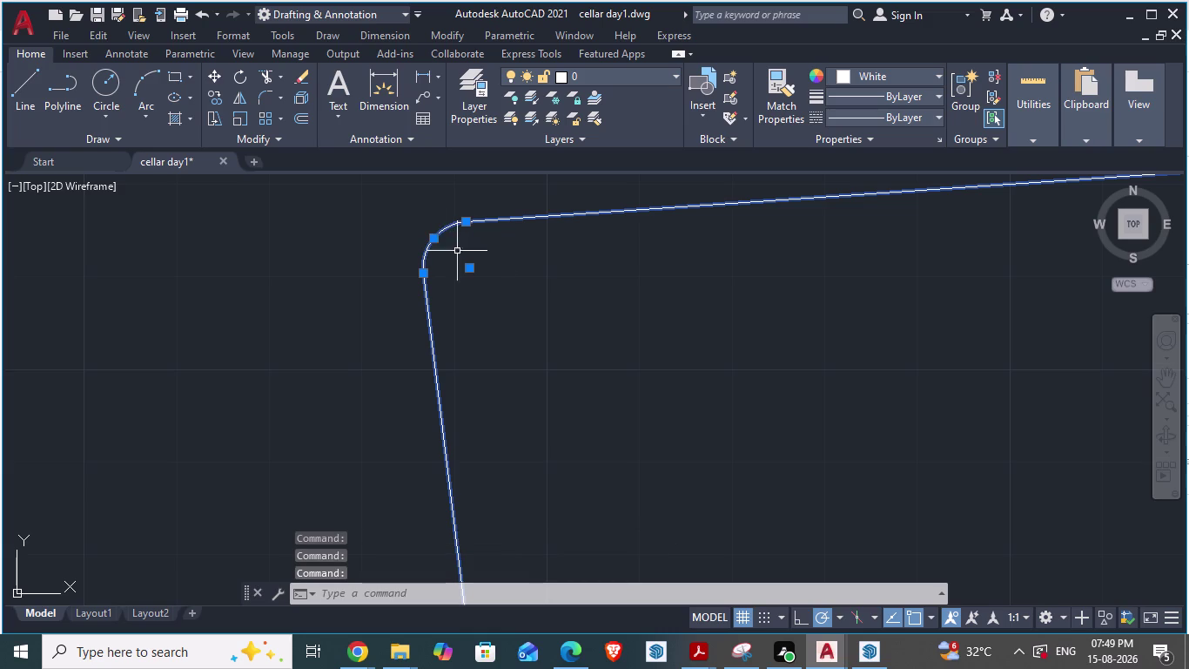
scroll(down, 3)
key(ctrl+z)
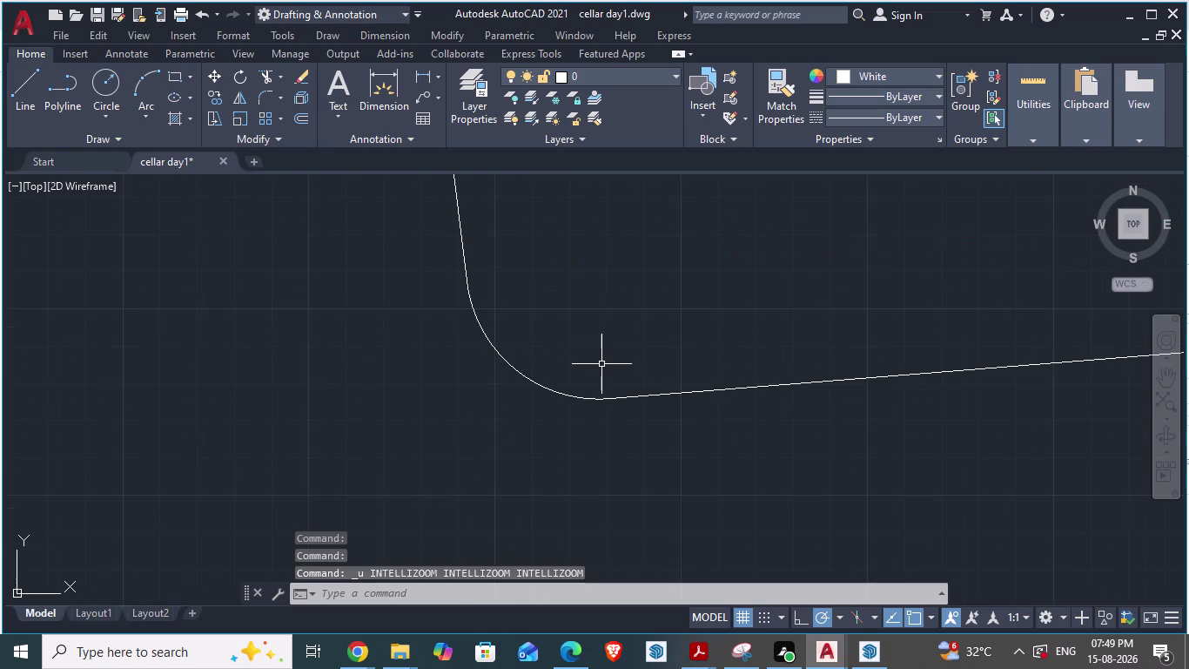
Undo the previous large corner fillets and select the outline's left and bottom edges.
key(ctrl+z)
key(ctrl+z)
key(ctrl+z)
key(ctrl+z)
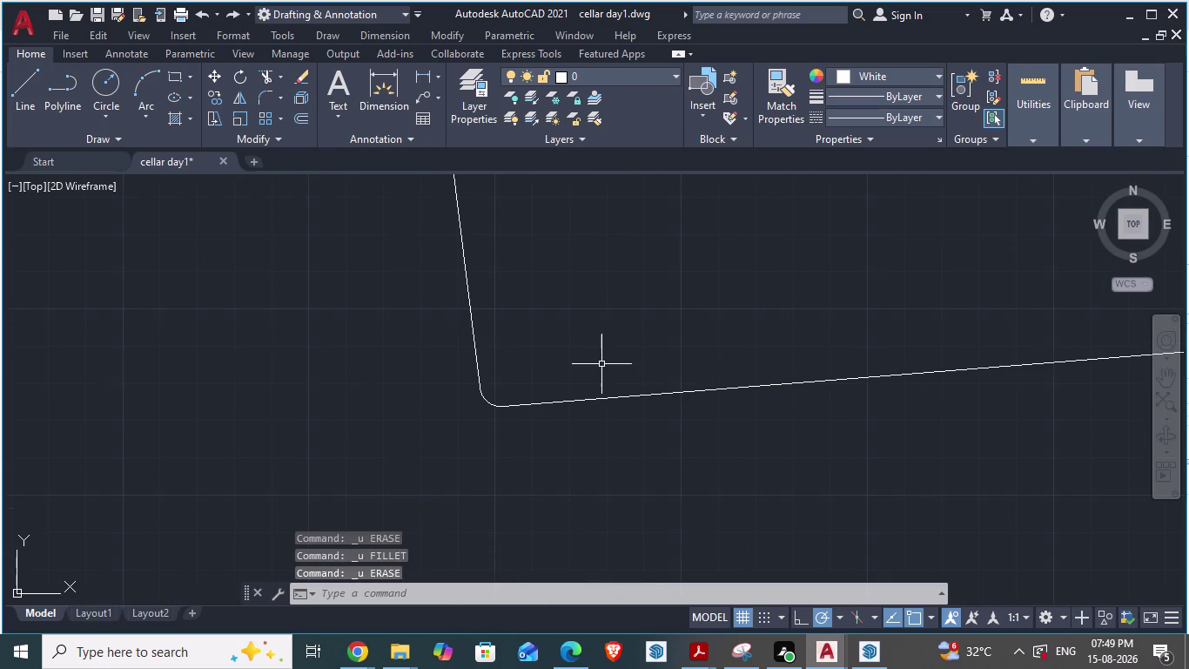
key(ctrl+z)
key(ctrl+z)
scroll(up, 3)
scroll(down, 3)
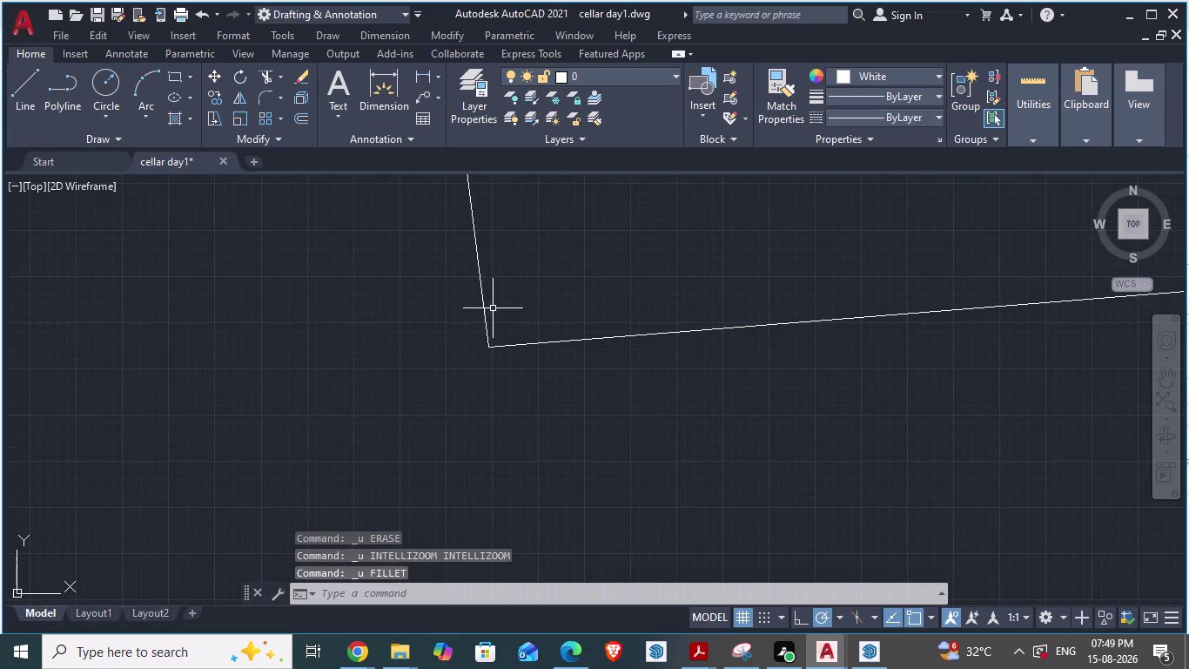
click(481, 289)
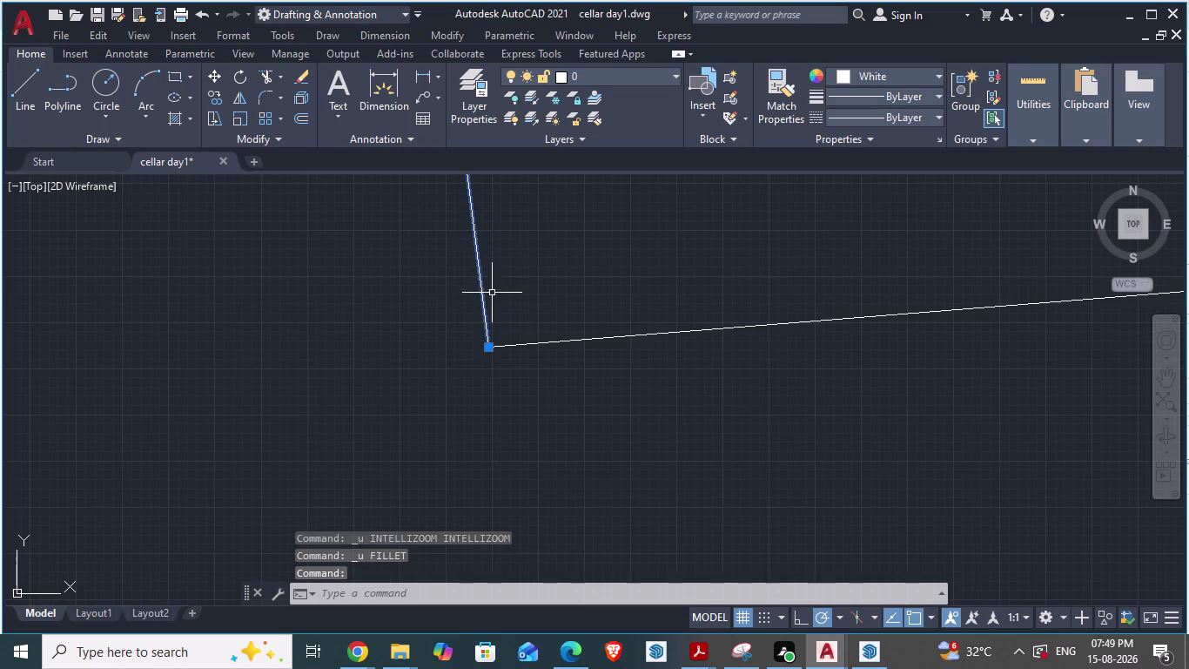
click(545, 344)
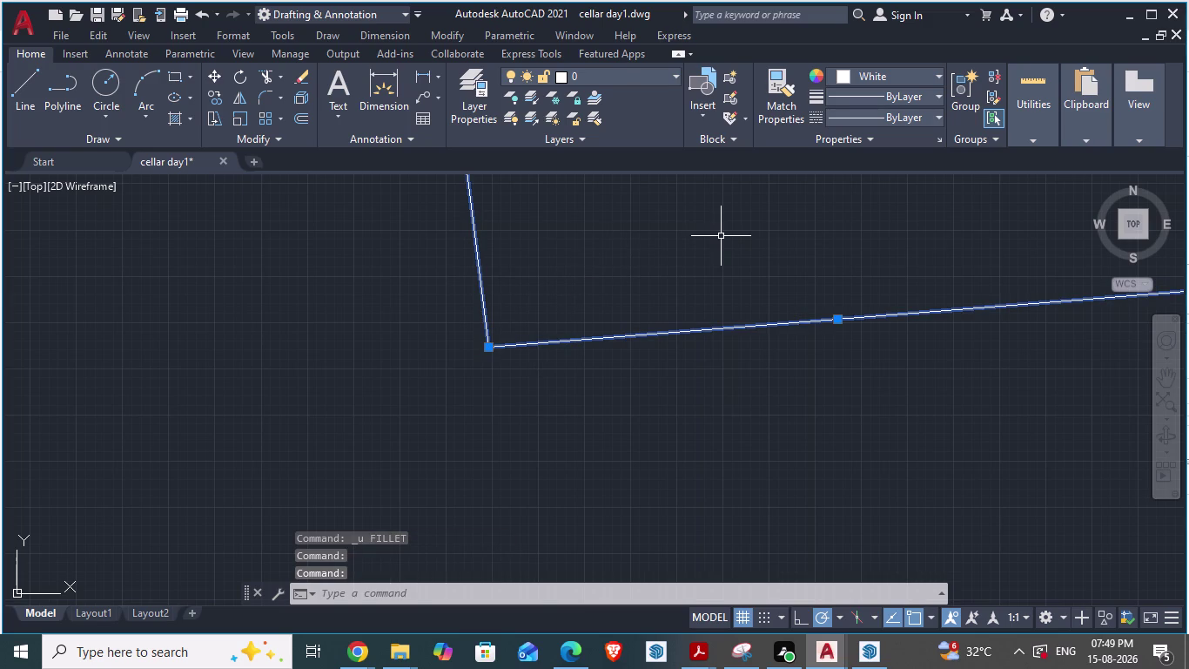
Fillet the left and bottom outline lines with a 2" radius.
key(f)
key(Return)
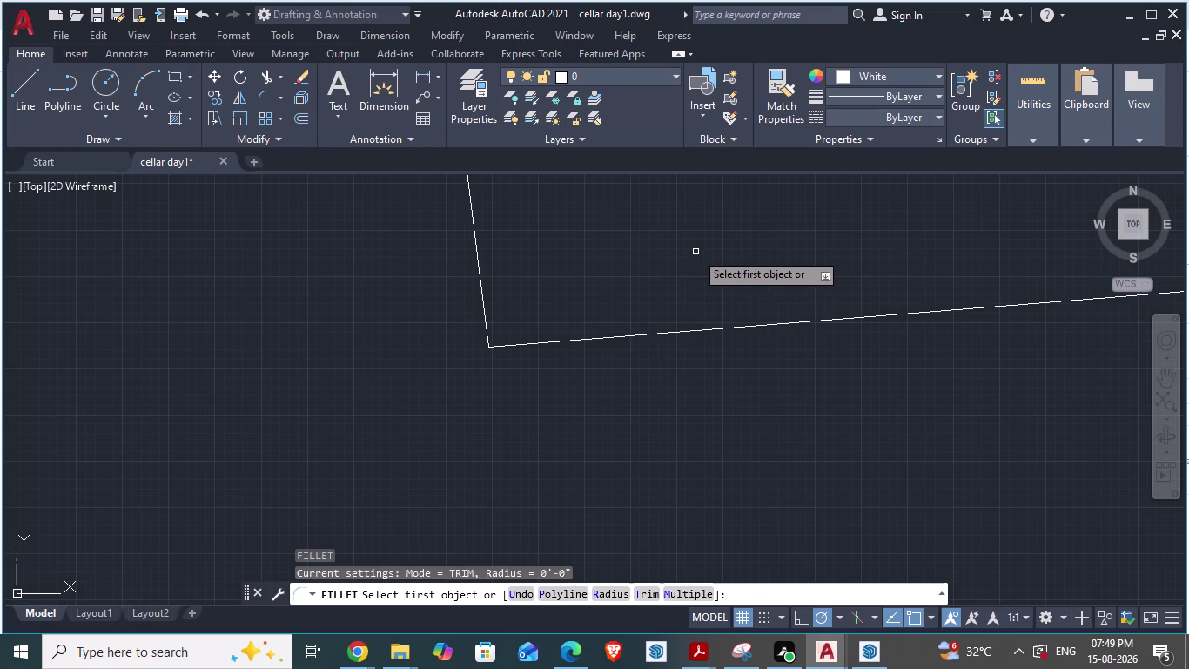
key(r)
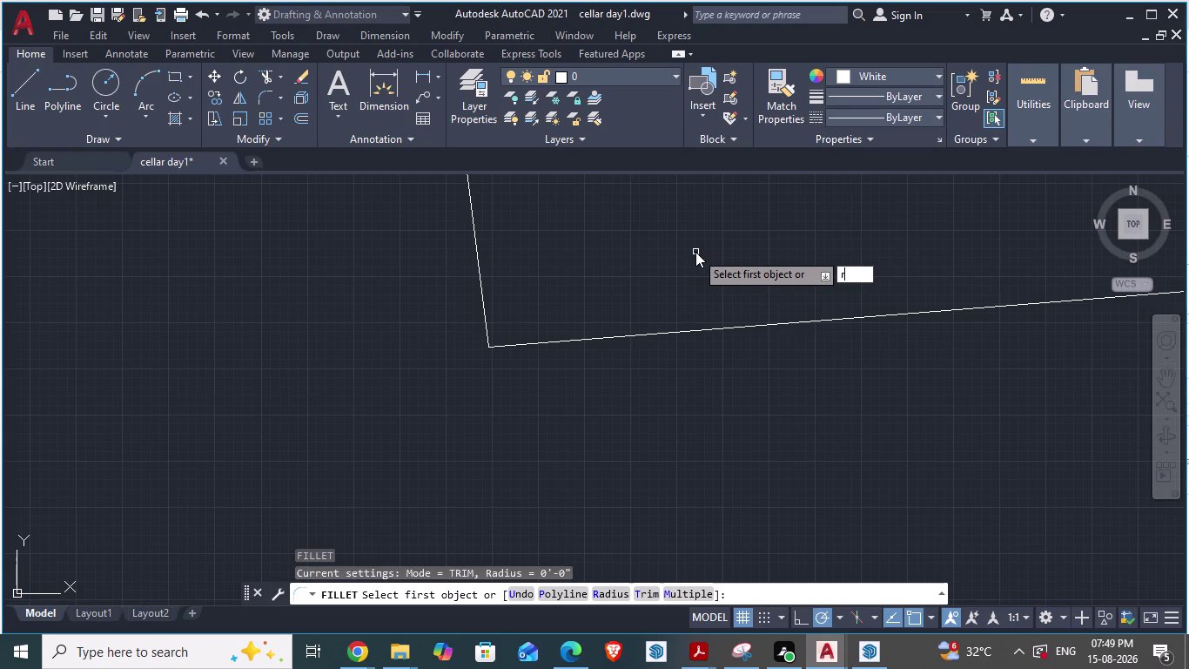
key(Return)
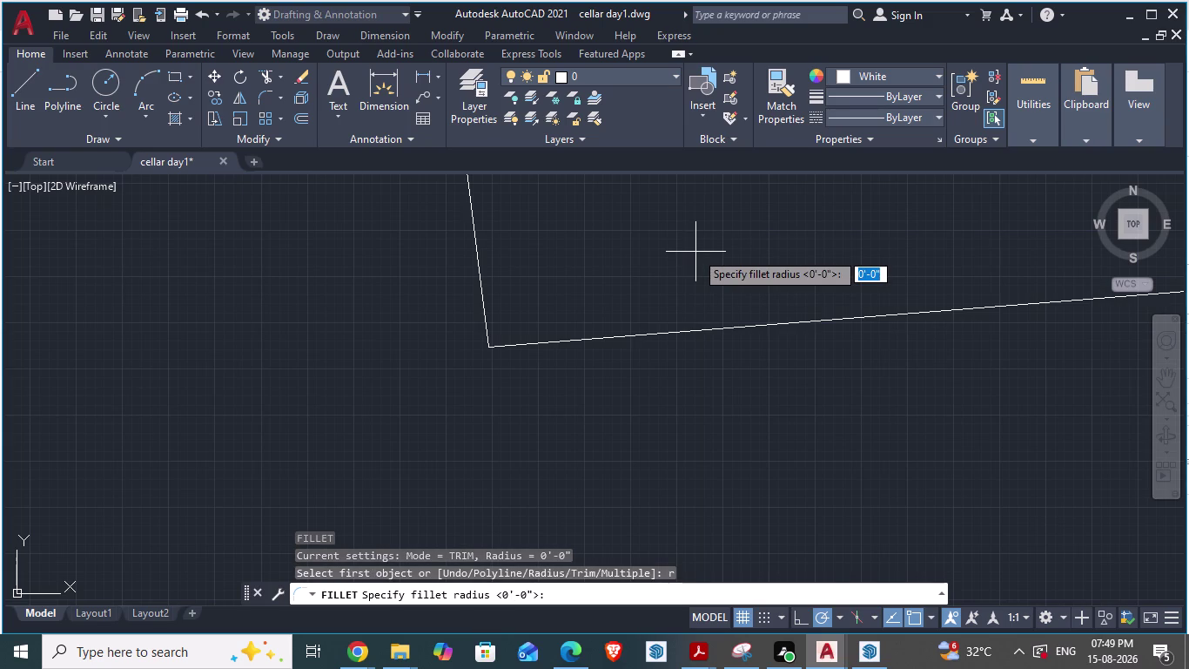
text(2")
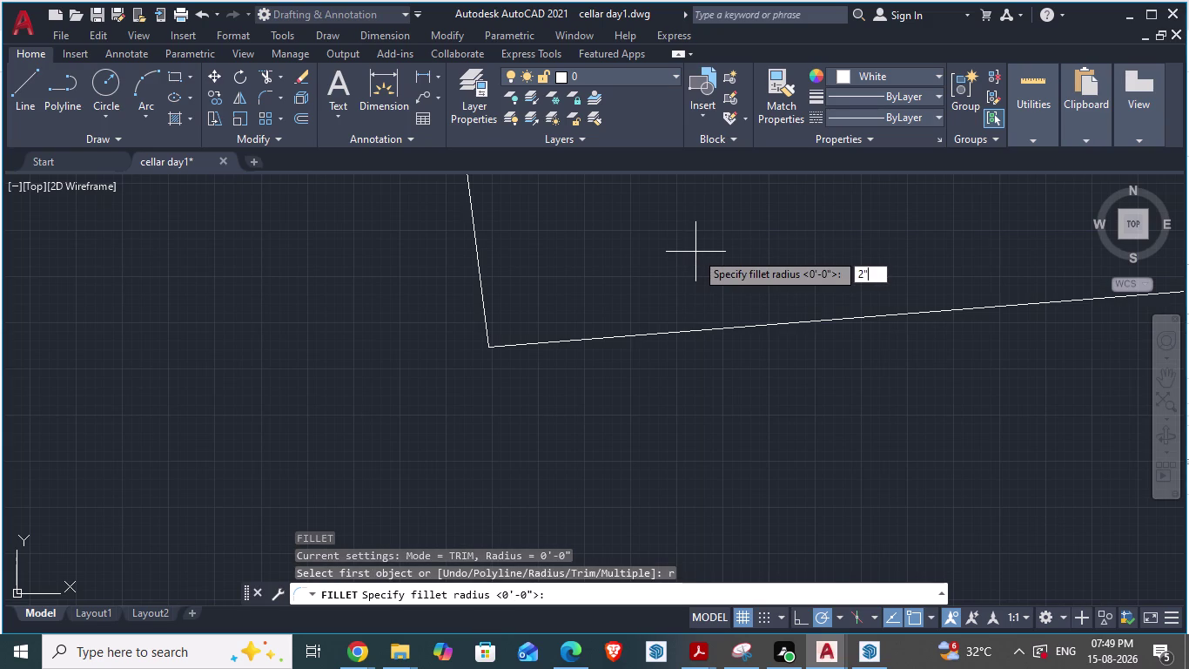
key(Return)
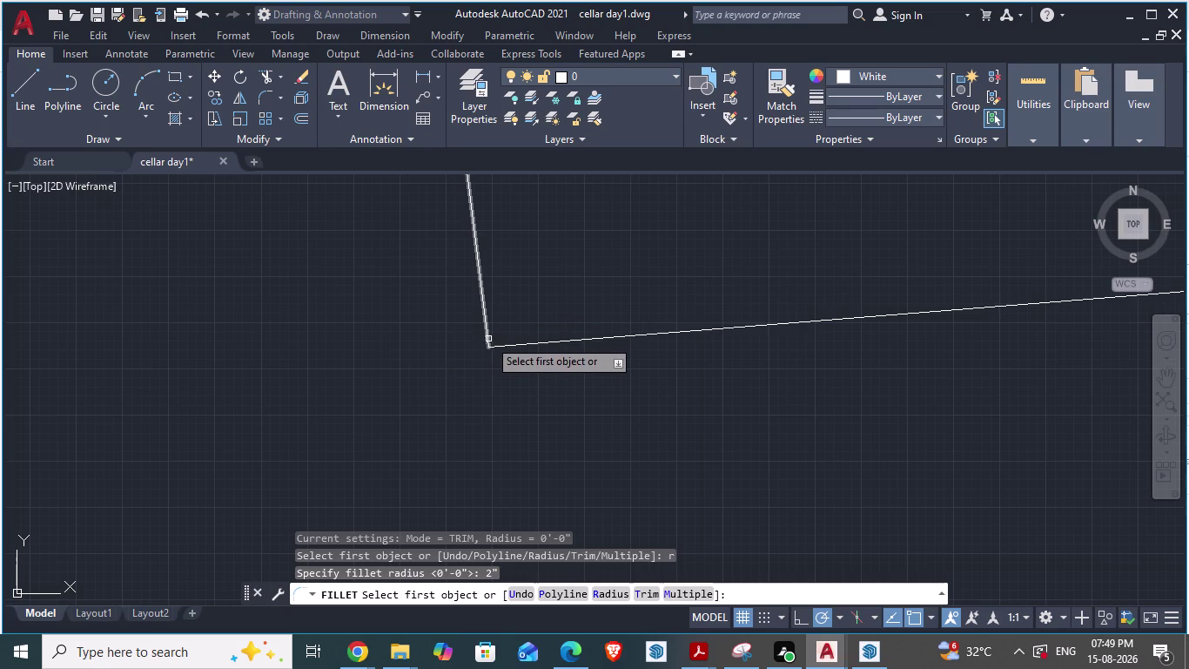
click(486, 332)
click(528, 343)
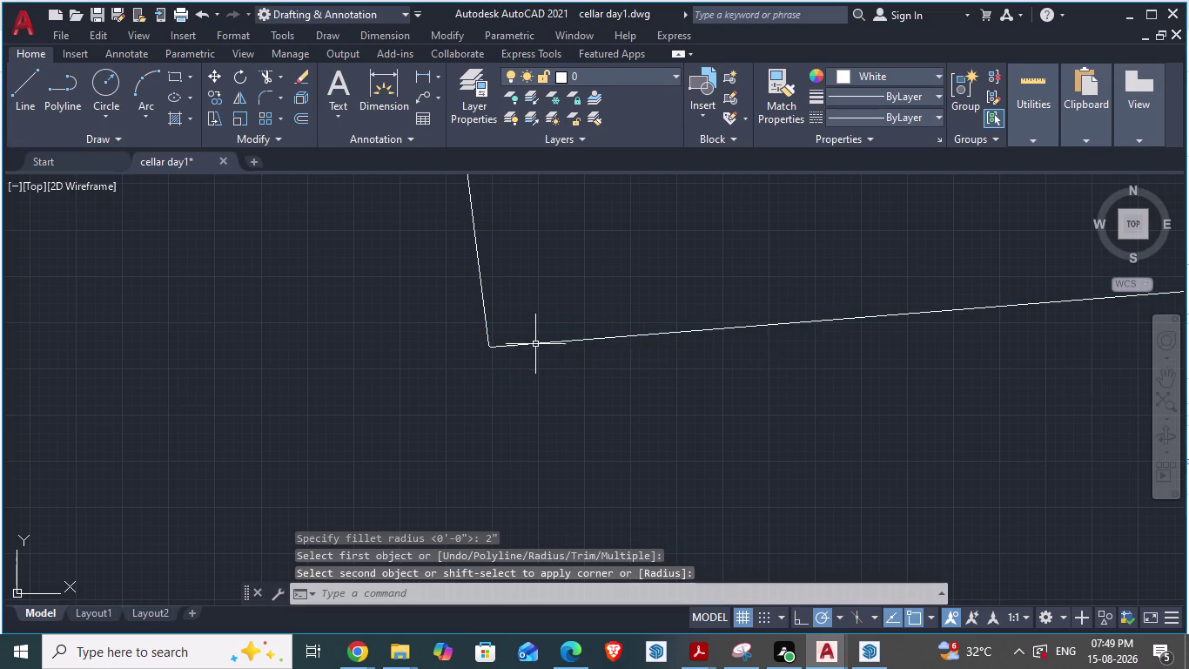
Switch over to the ARCH PLANS drawing.
scroll(up, 3)
scroll(up, 3)
scroll(down, 3)
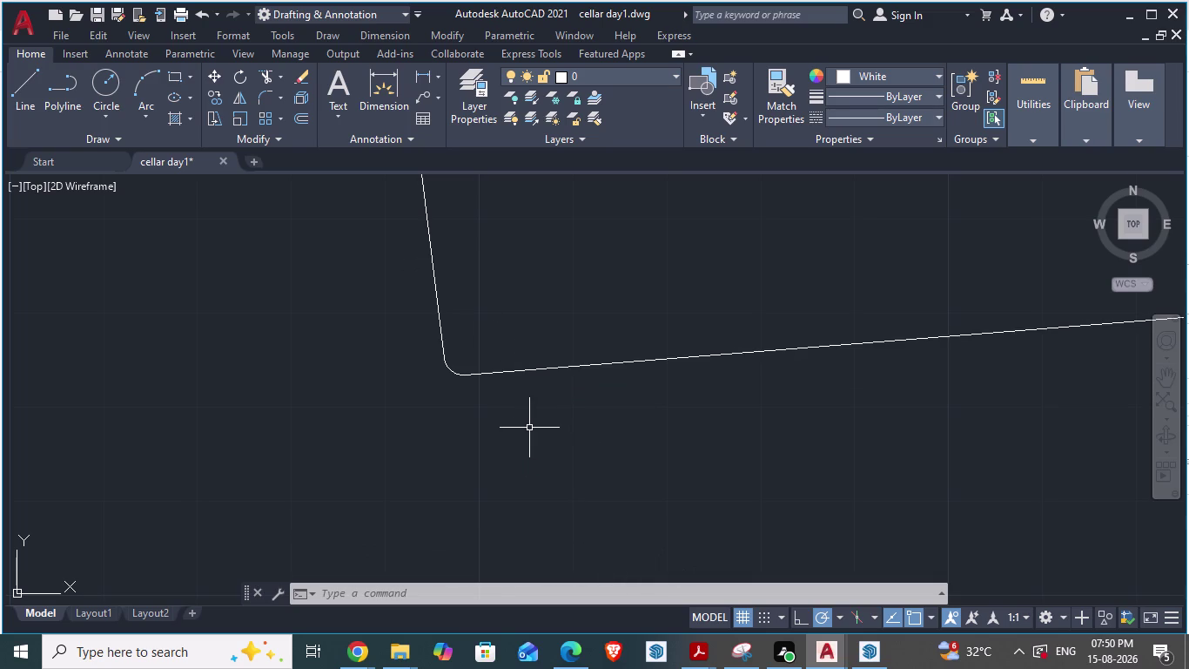
key(Escape)
key(alt+Tab)
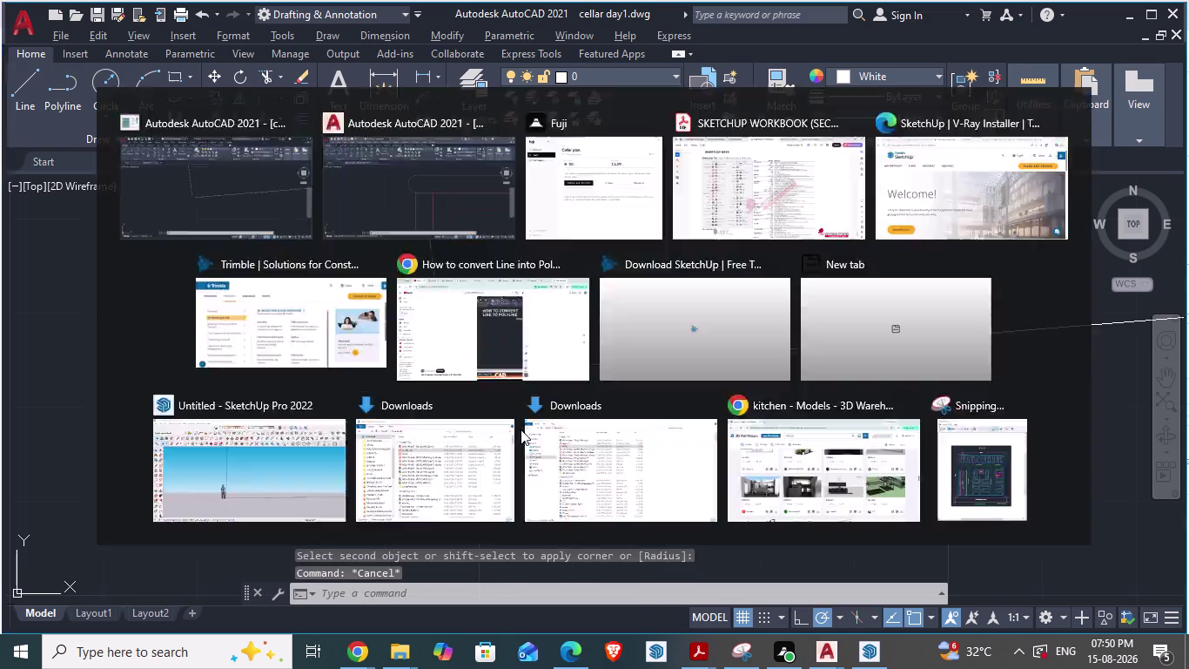
Check the rounded stair end in ARCH PLANS, then return to cellar day1.
scroll(down, 3)
scroll(up, 3)
scroll(down, 3)
scroll(down, 3)
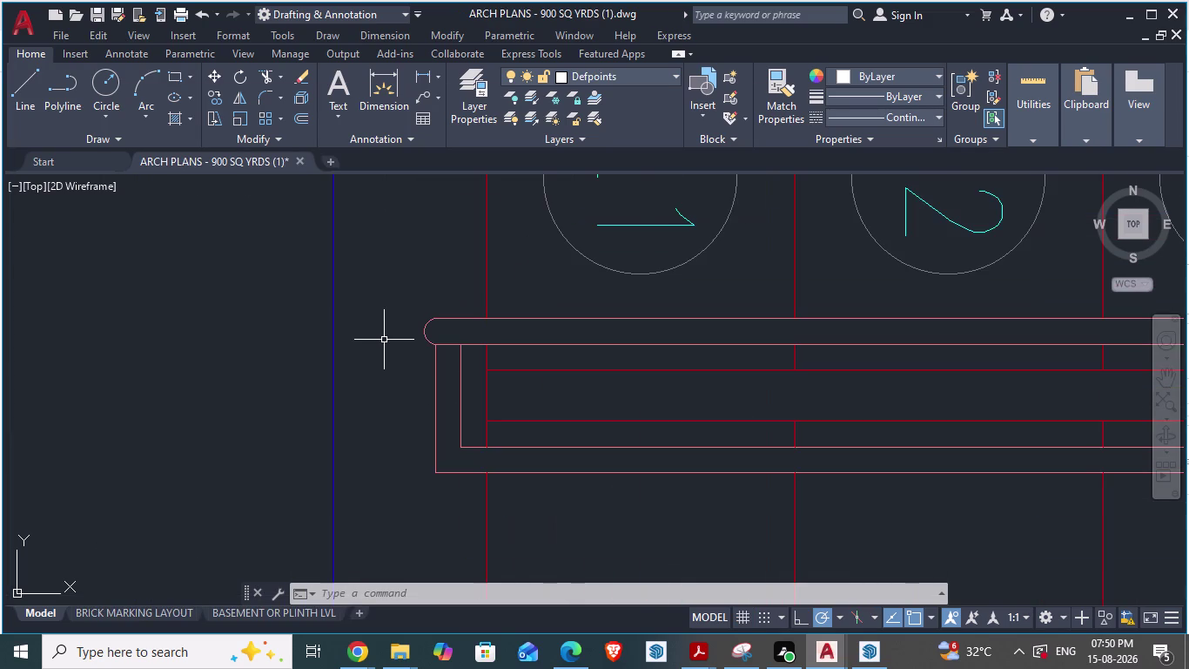
key(Escape)
scroll(down, 3)
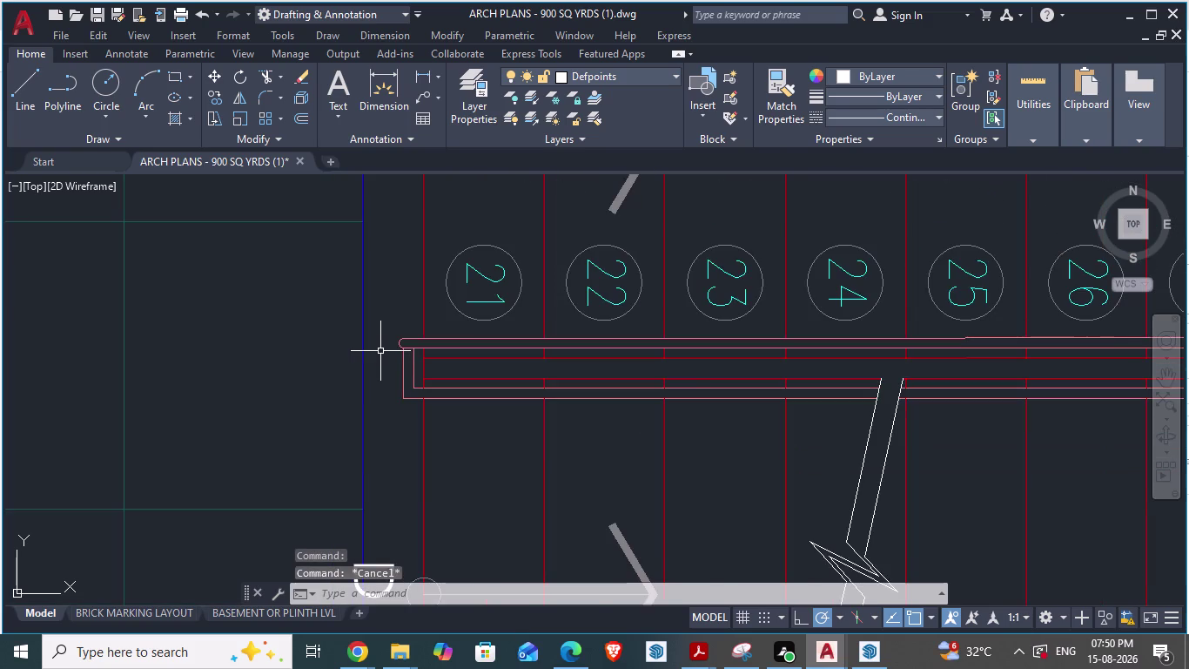
scroll(down, 3)
key(alt+Tab)
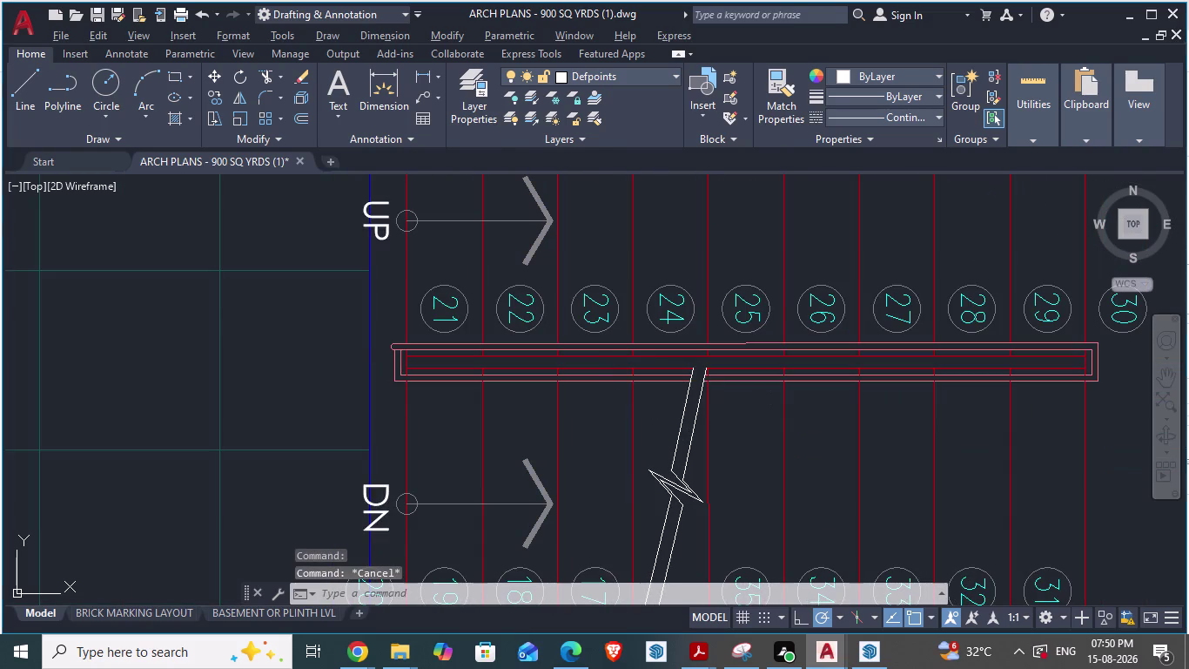
Window-select the bent practice outline and delete it.
scroll(down, 3)
scroll(down, 3)
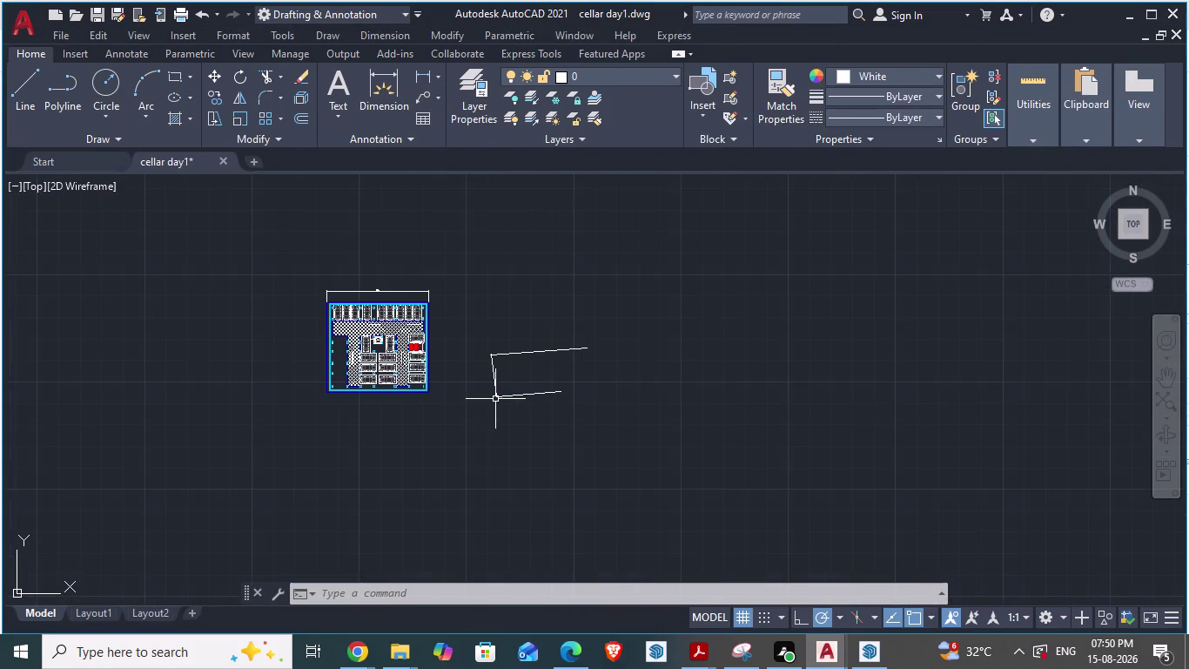
key(Escape)
scroll(up, 3)
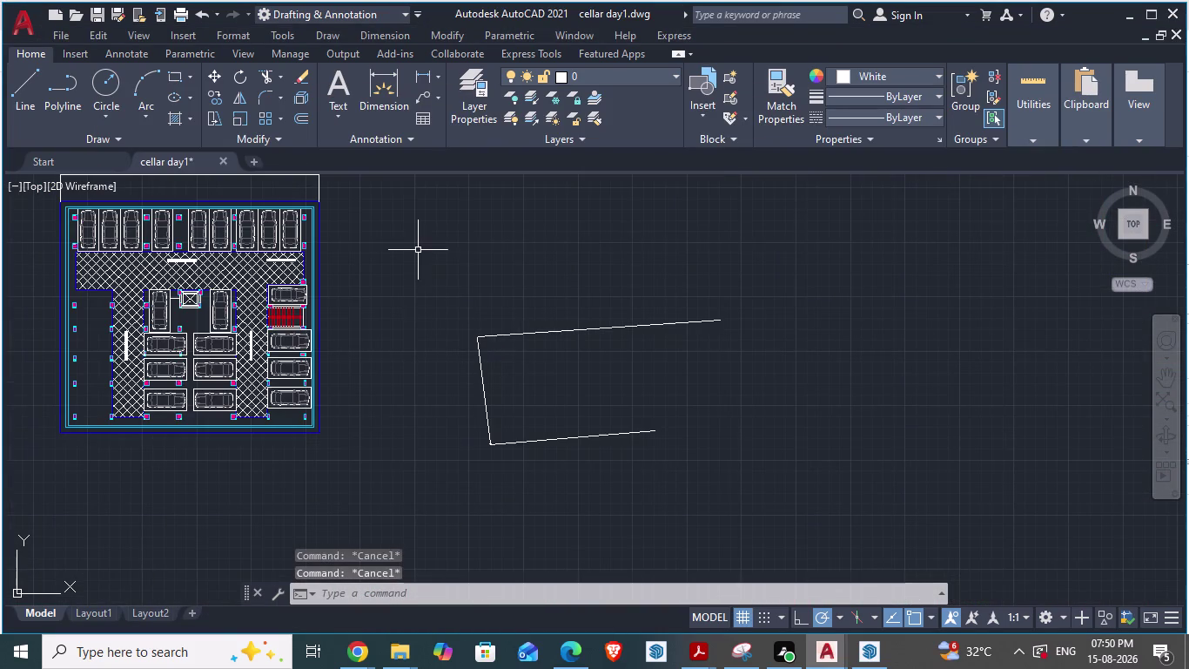
click(757, 239)
click(375, 489)
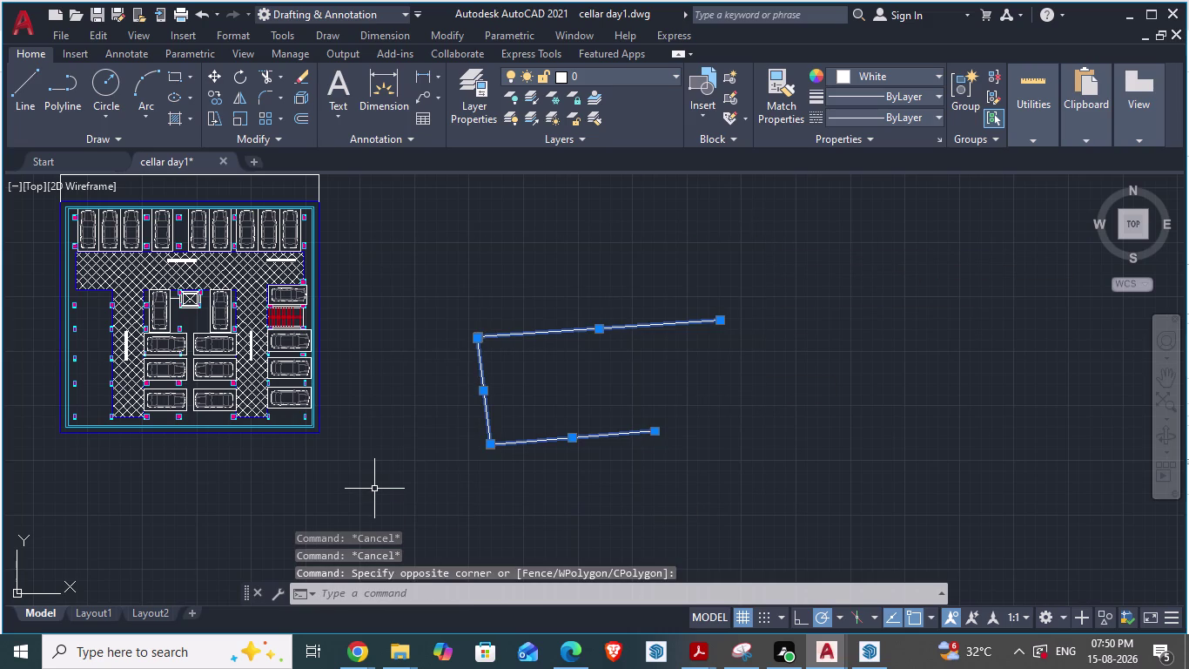
key(Delete)
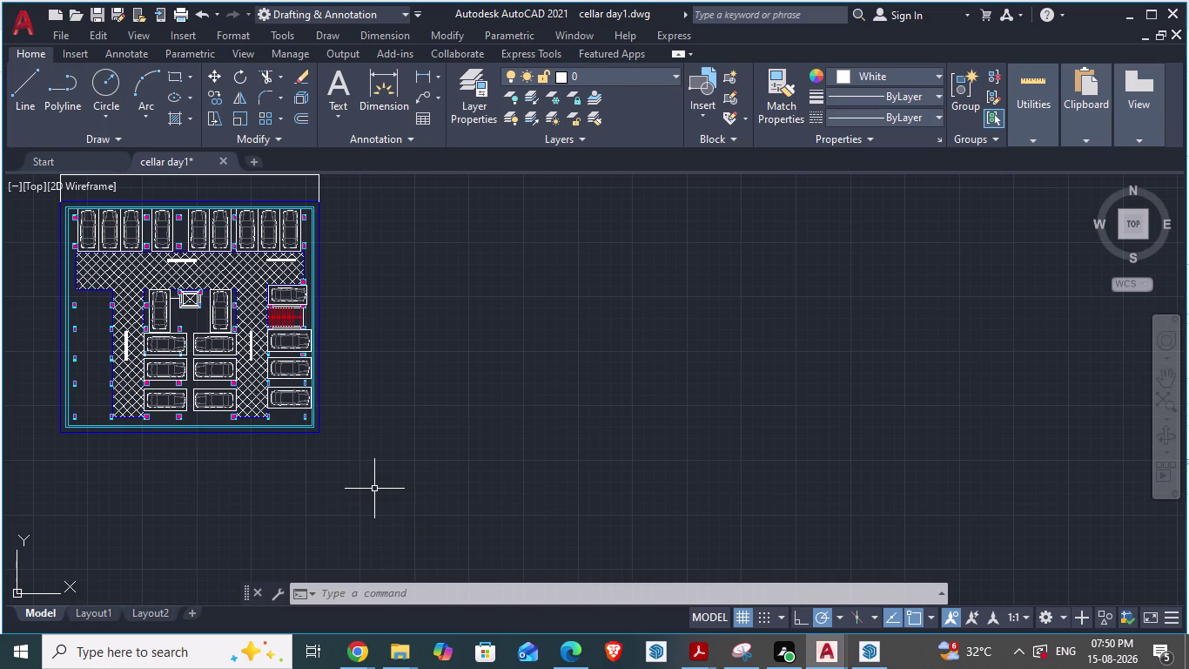
Set the rounded railing end arc's colour to red (Color 240) in Properties.
scroll(up, 3)
scroll(down, 3)
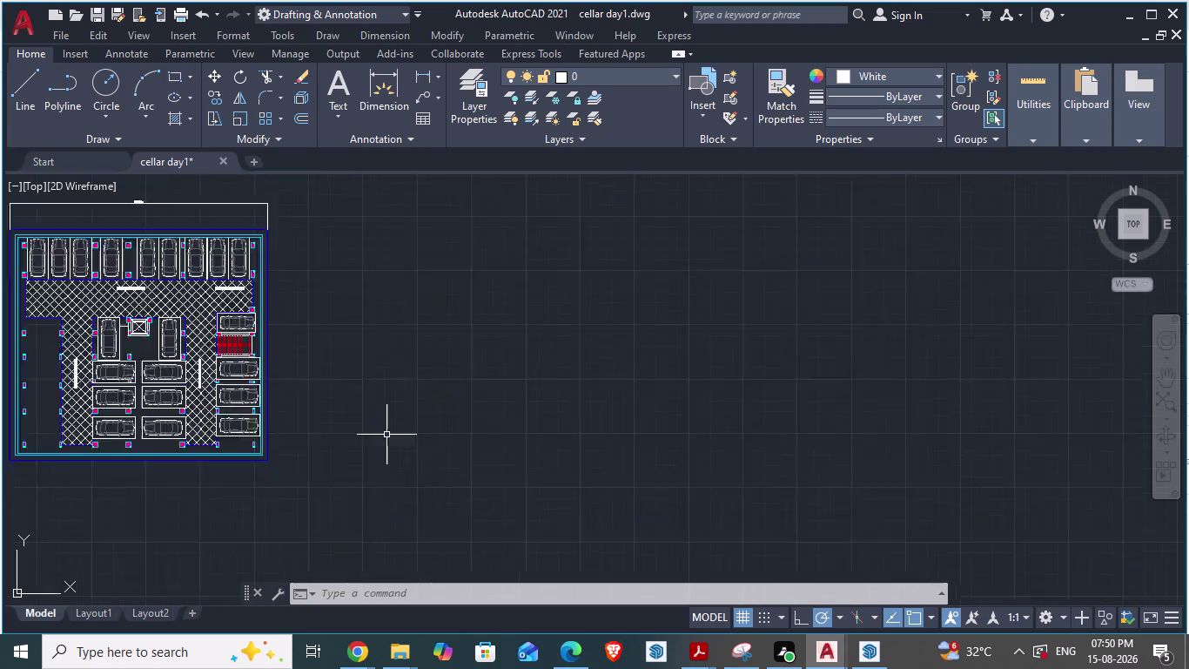
scroll(down, 3)
scroll(up, 3)
scroll(down, 3)
scroll(up, 3)
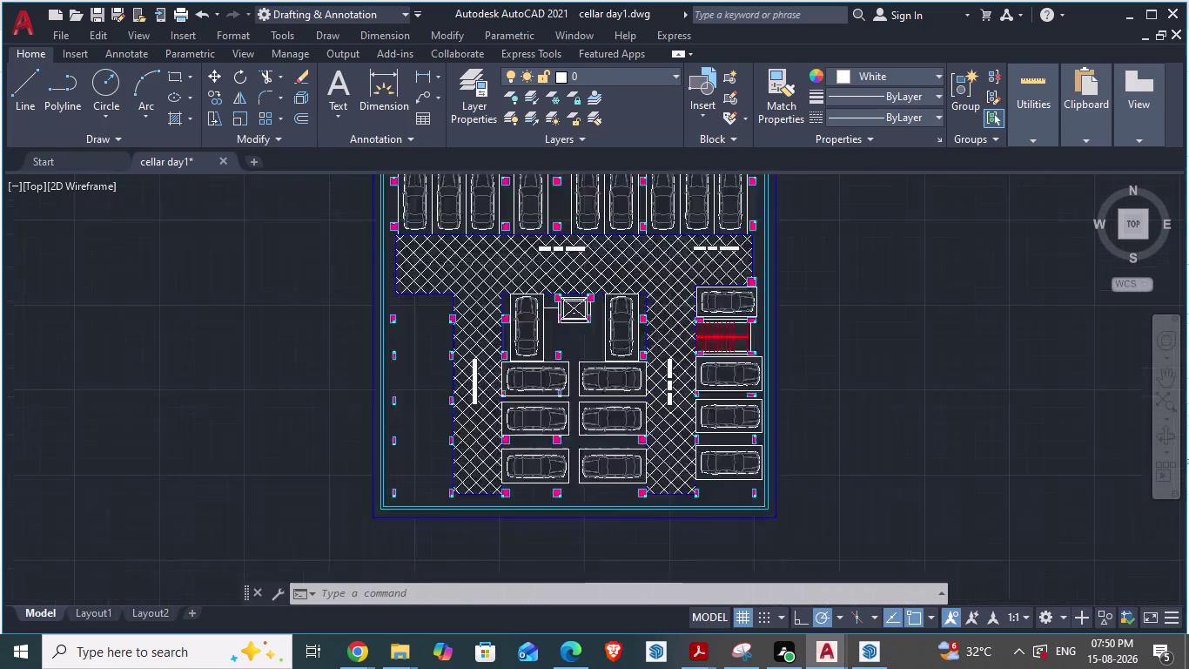
scroll(up, 3)
scroll(down, 3)
scroll(up, 3)
scroll(up, 3)
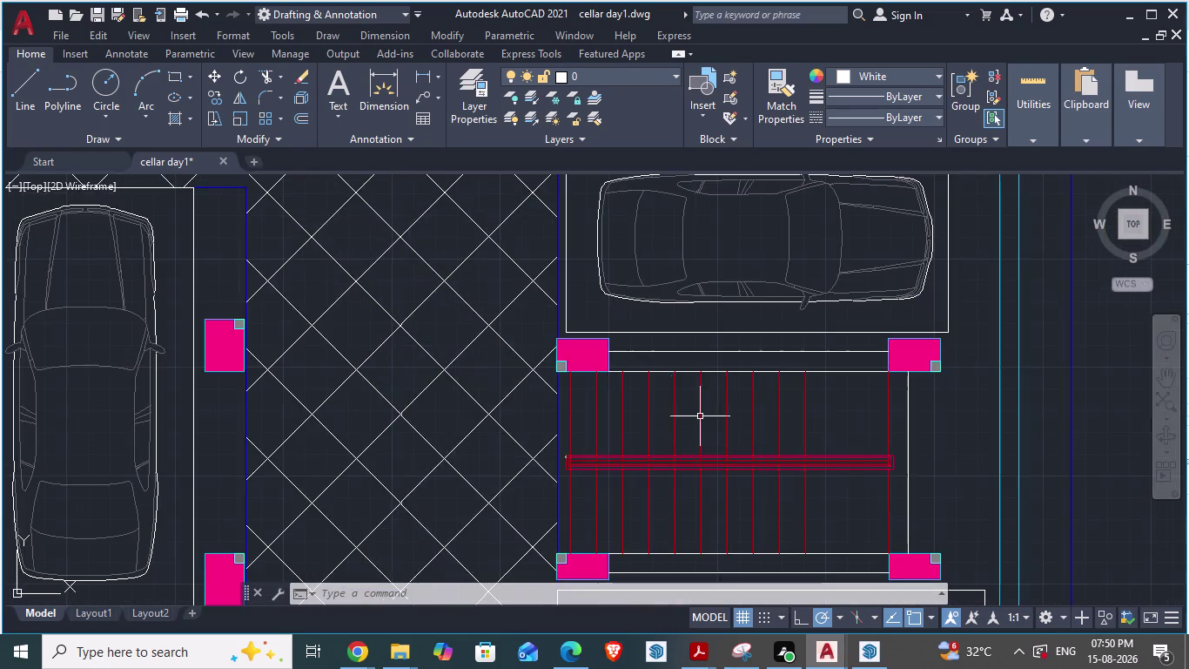
scroll(up, 3)
scroll(down, 3)
scroll(up, 3)
scroll(up, 3)
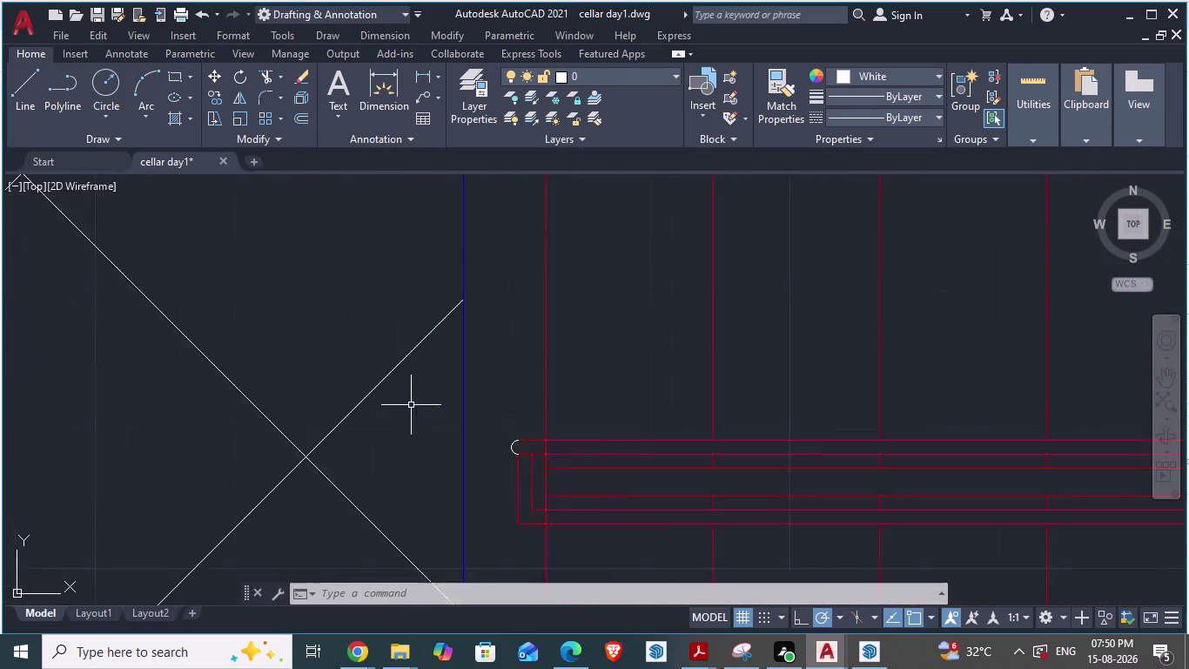
scroll(up, 3)
scroll(up, 3)
scroll(down, 3)
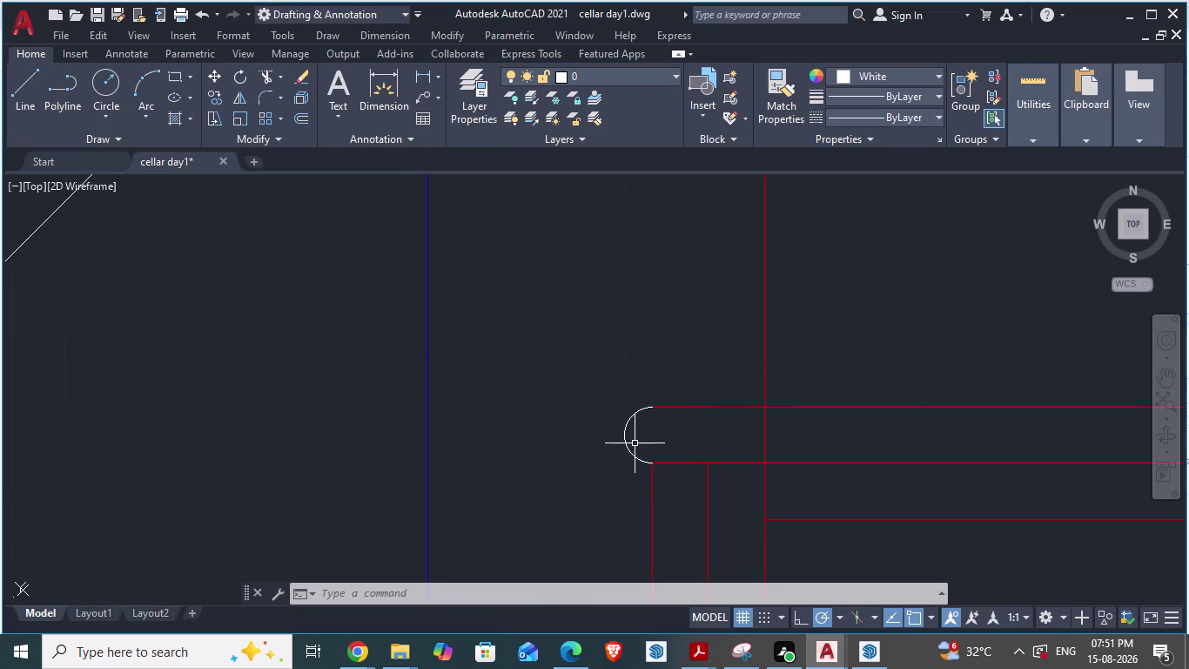
key(Escape)
click(624, 439)
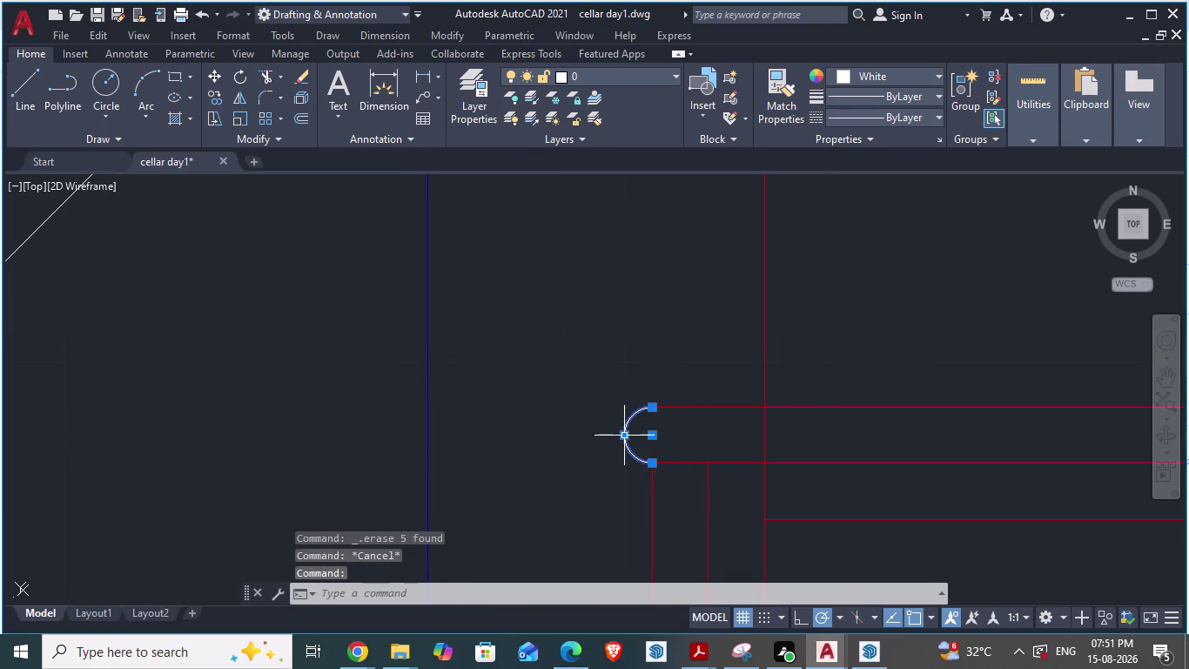
right_click(624, 439)
click(661, 409)
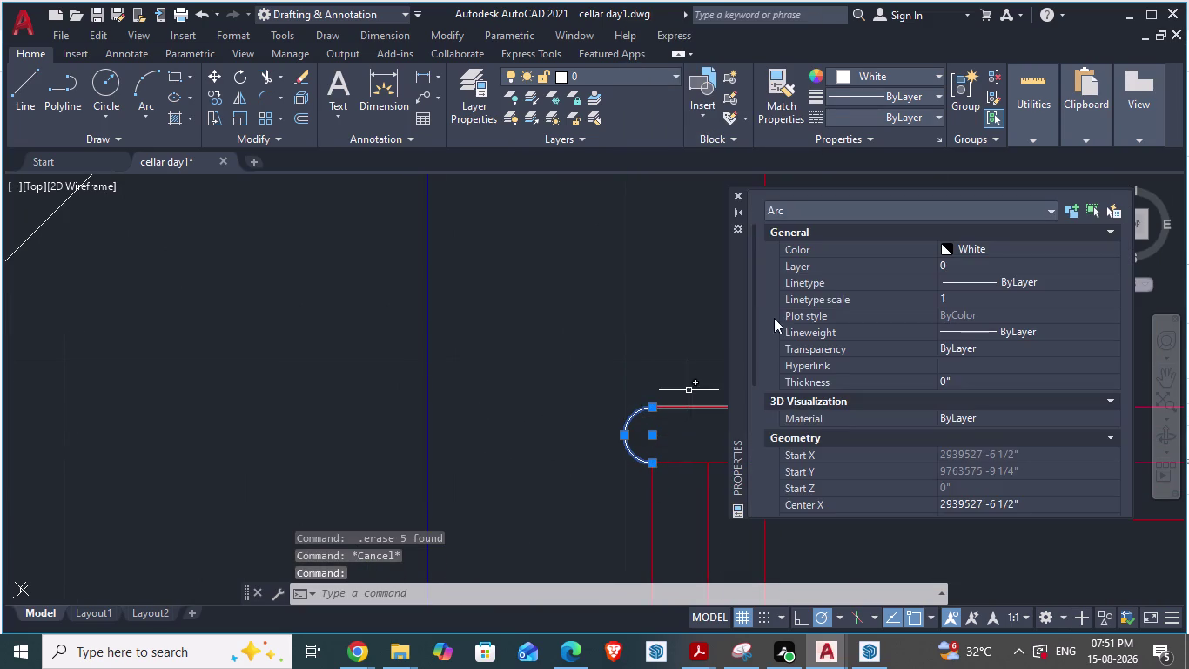
click(950, 242)
click(951, 250)
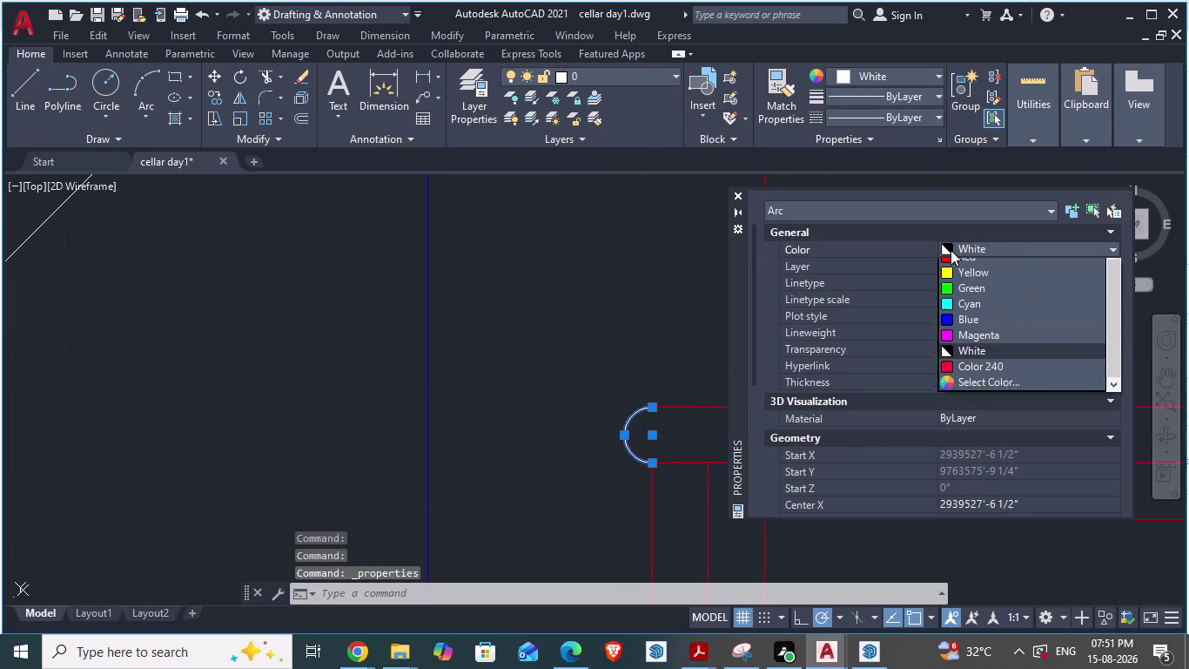
click(945, 279)
Clear the selection, close the Properties palette and switch to ARCH PLANS.
key(Escape)
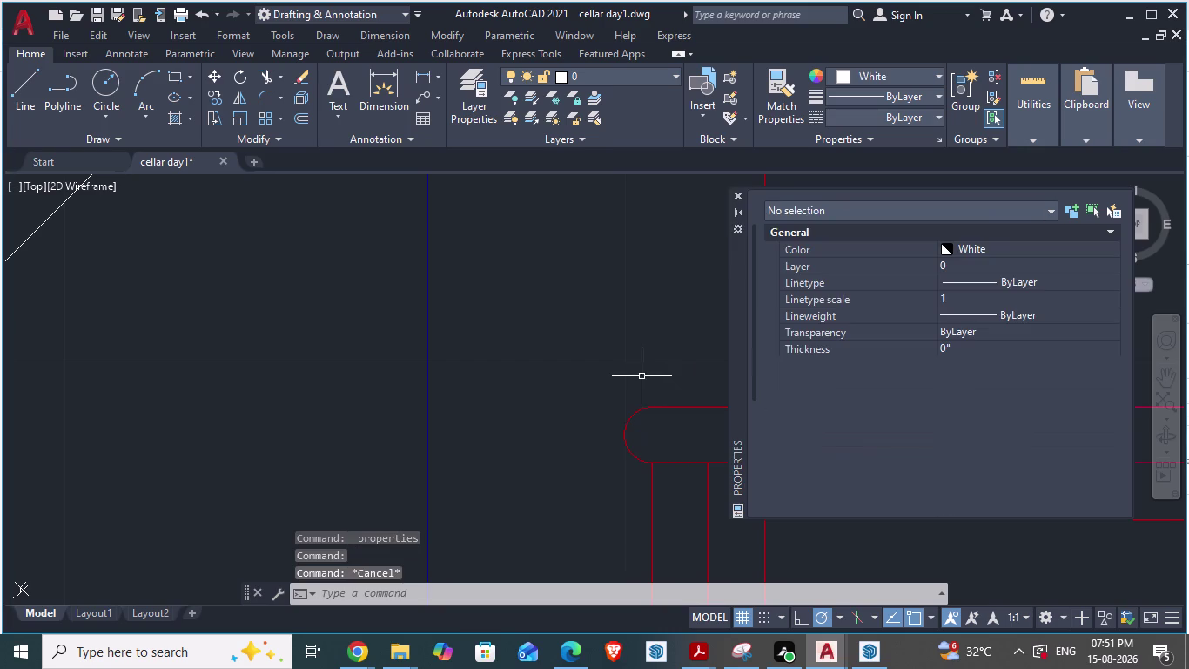
click(537, 335)
key(Escape)
key(Escape)
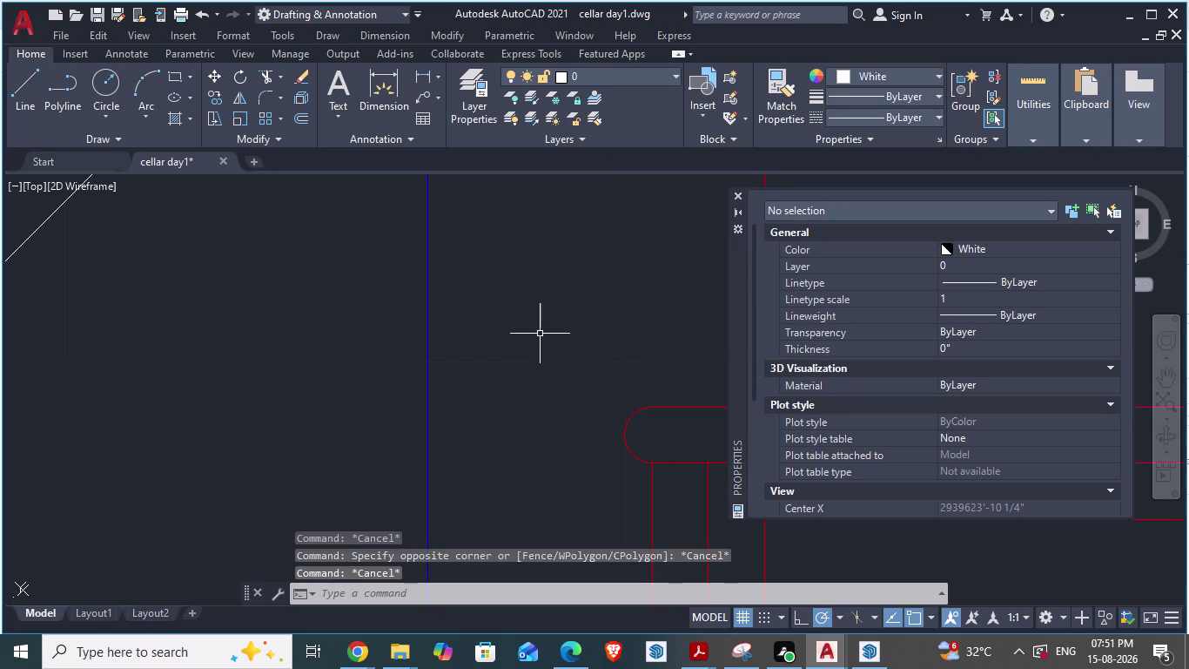
click(739, 194)
scroll(down, 3)
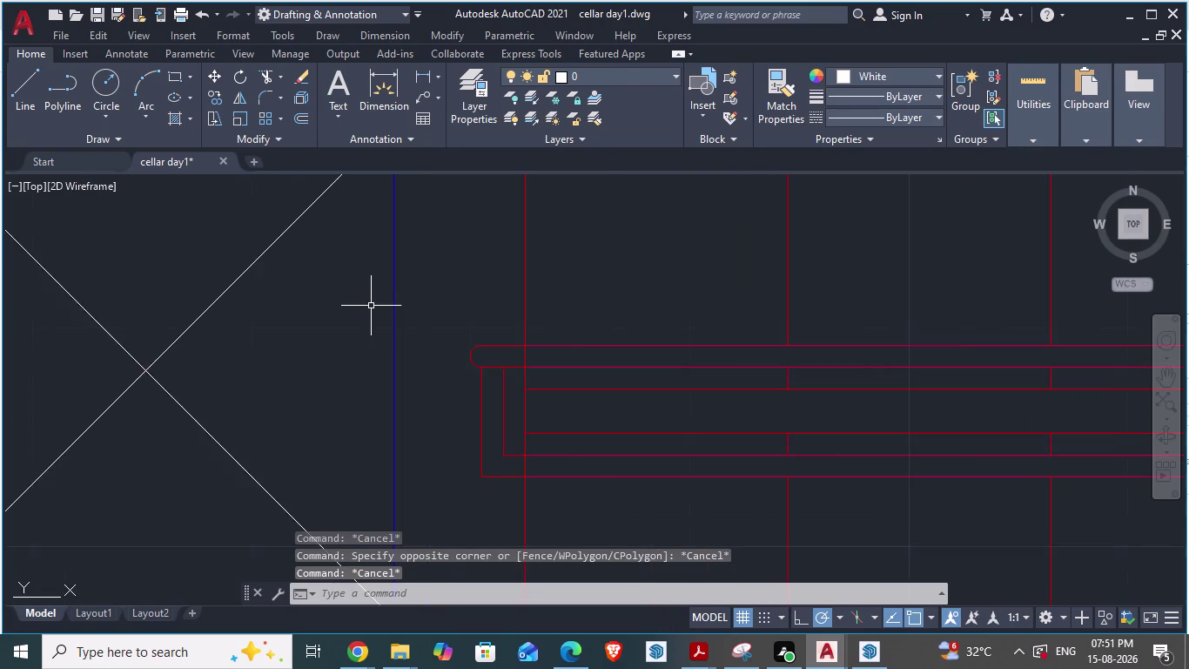
scroll(down, 3)
key(alt+Tab)
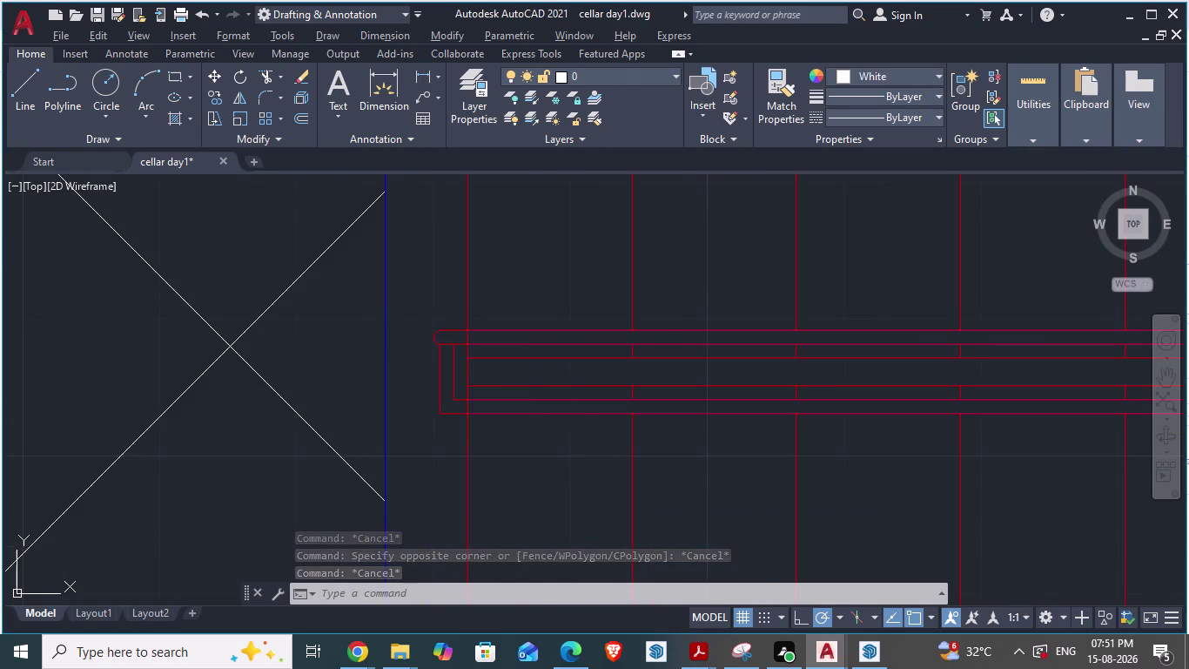
scroll(up, 3)
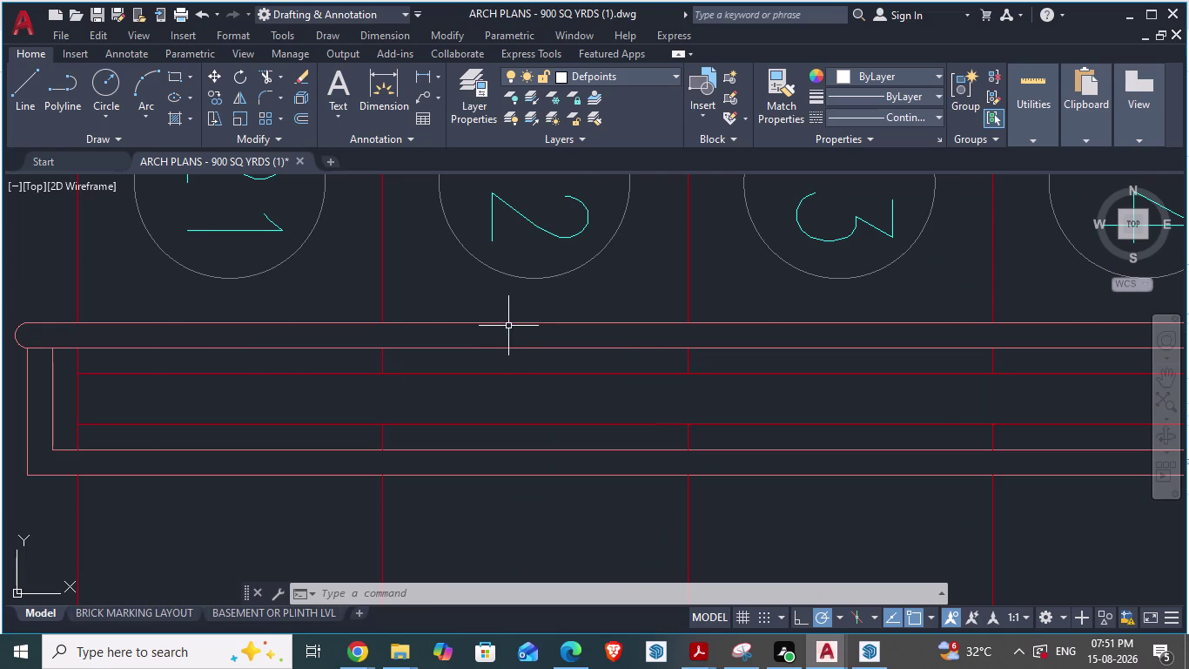
Explode the ARCH PLANS railing into separate lines with X.
click(504, 322)
click(504, 322)
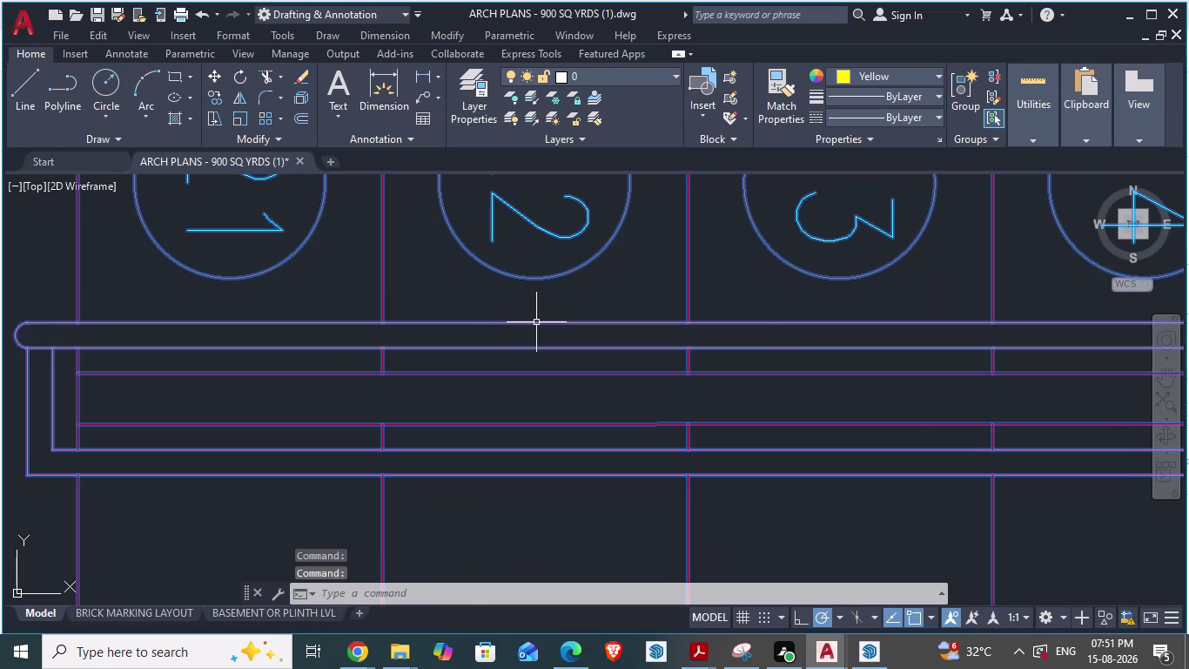
scroll(down, 3)
scroll(up, 3)
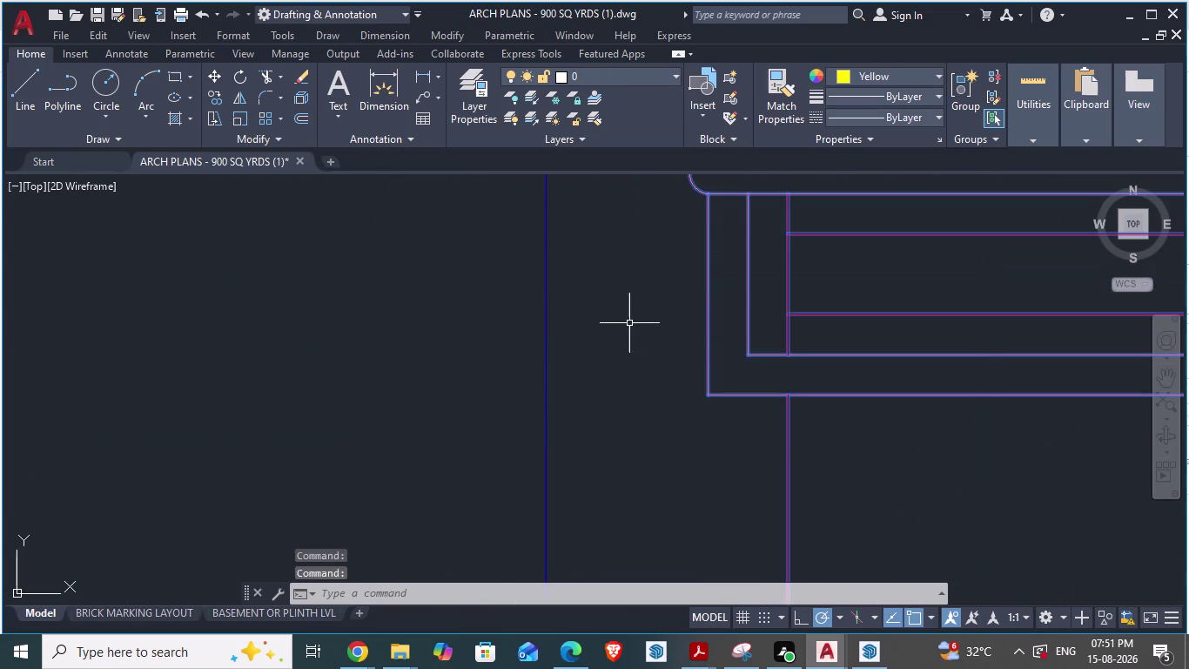
key(Escape)
scroll(down, 3)
middle_drag(622, 397, 601, 438)
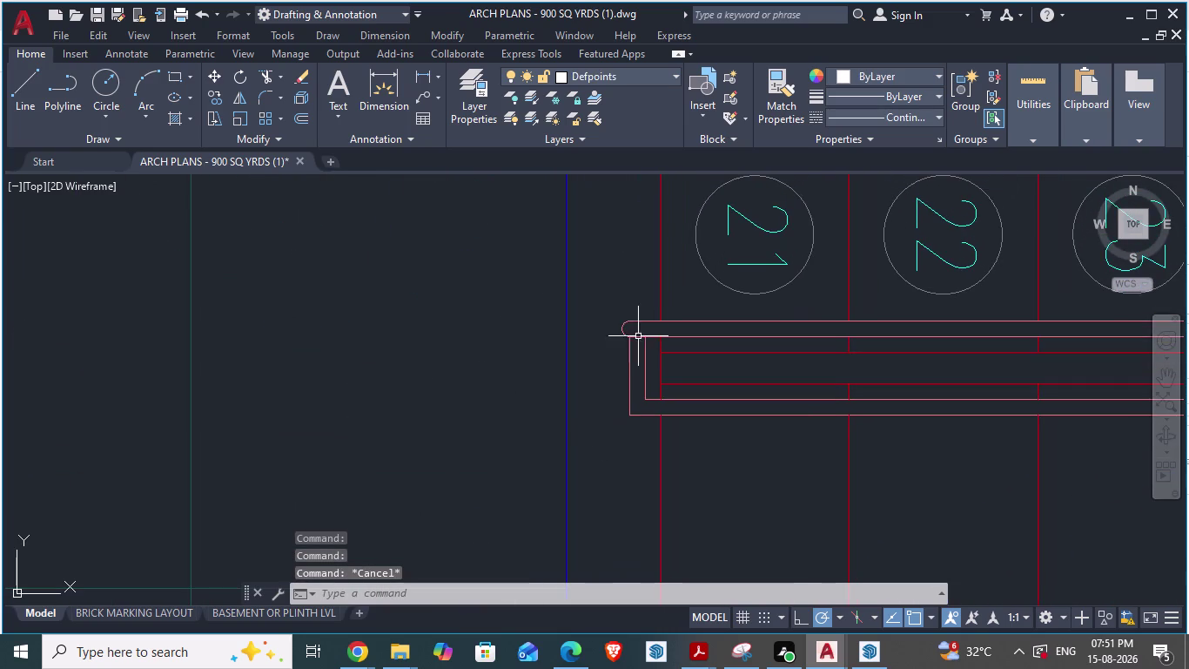
click(629, 320)
key(x)
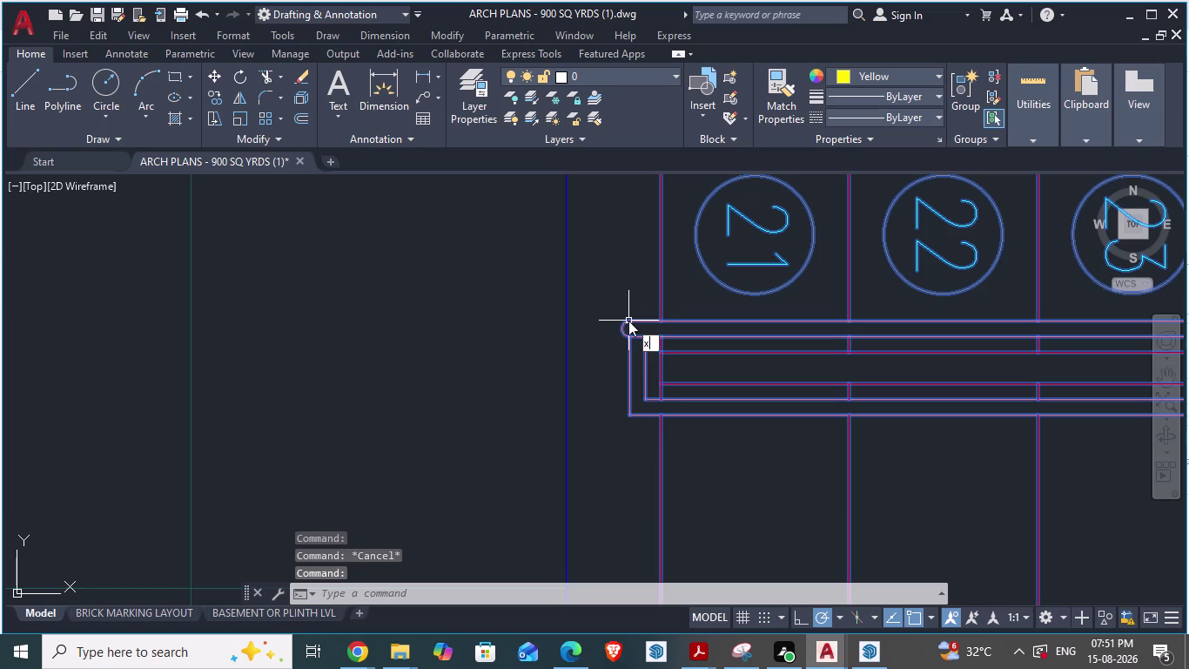
key(Return)
Confirm the top railing line's colour is ByLayer on A-RAILING, then return to cellar day1.
scroll(up, 3)
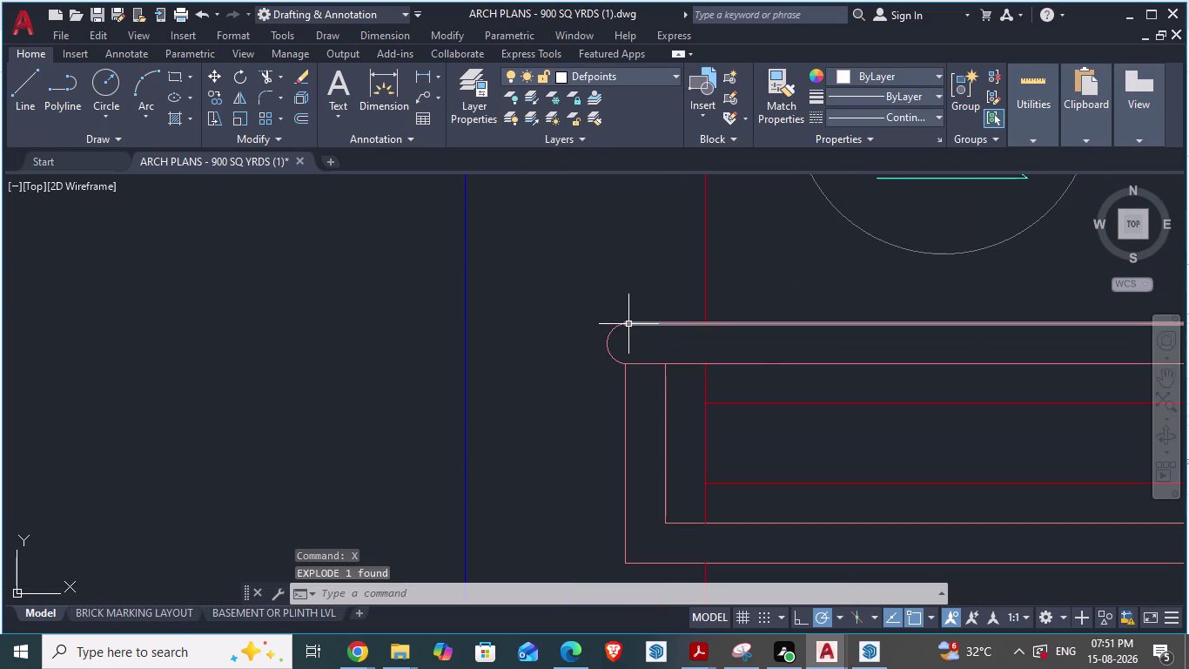
click(628, 324)
right_click(627, 323)
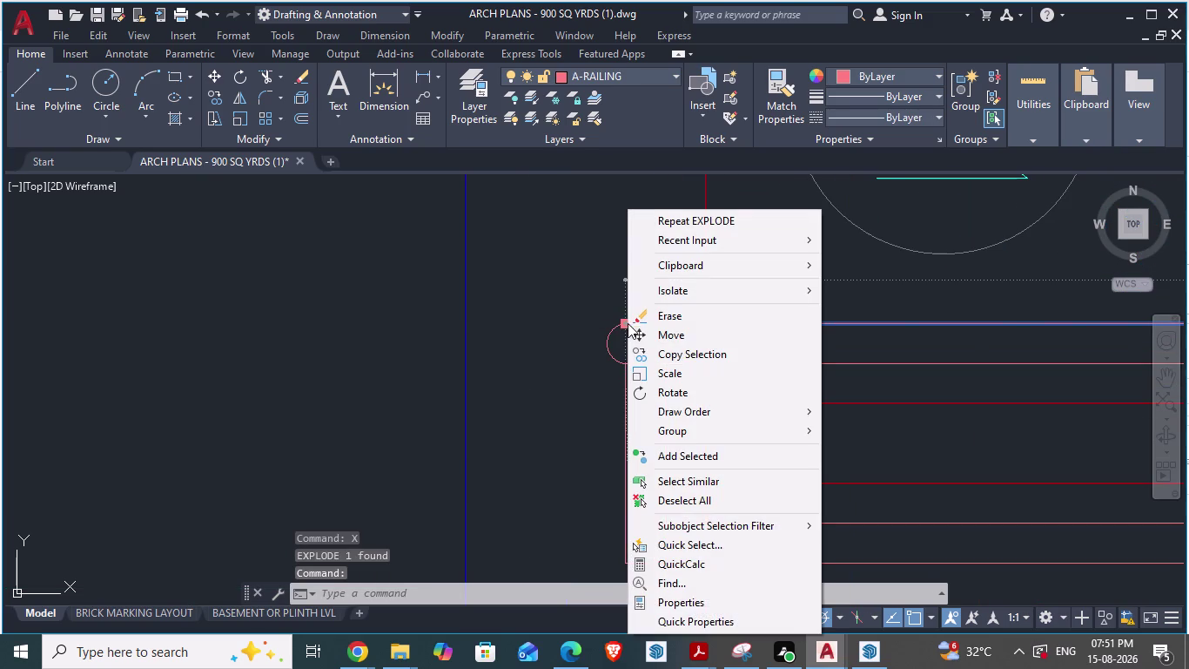
click(673, 604)
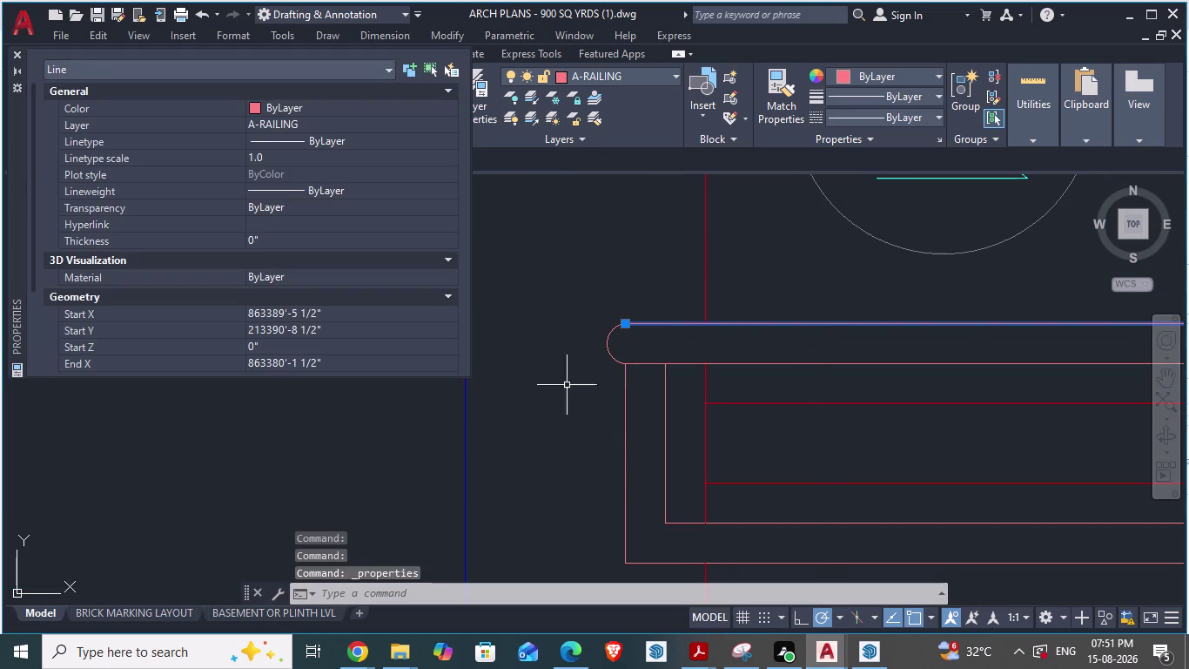
click(256, 106)
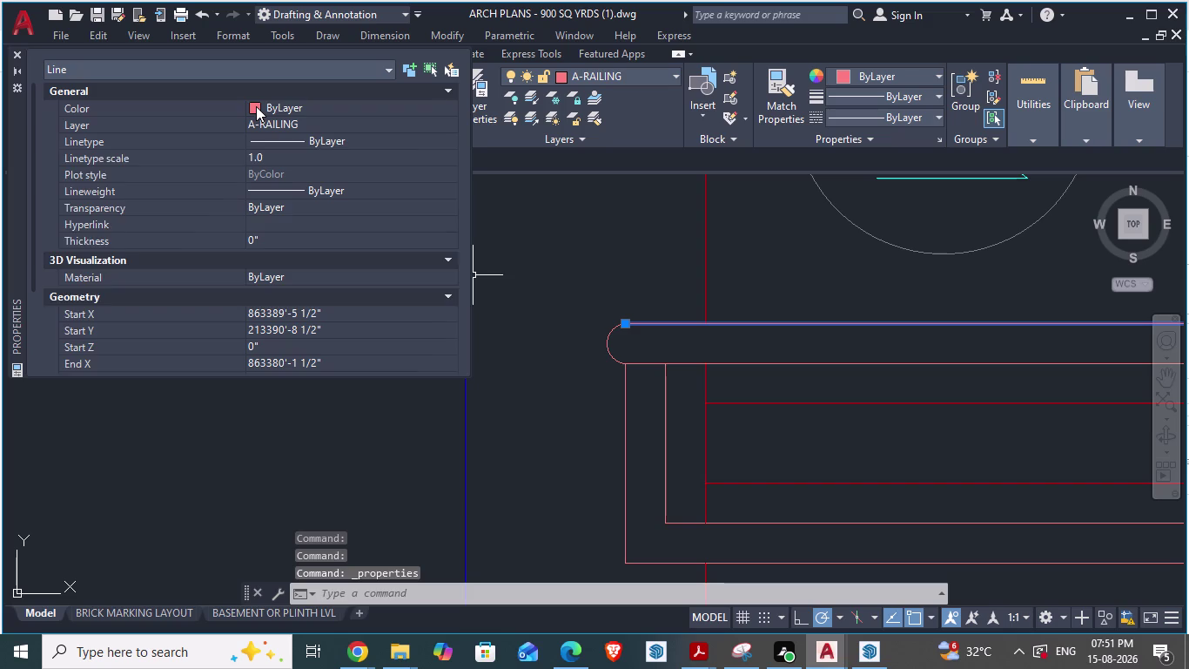
click(256, 106)
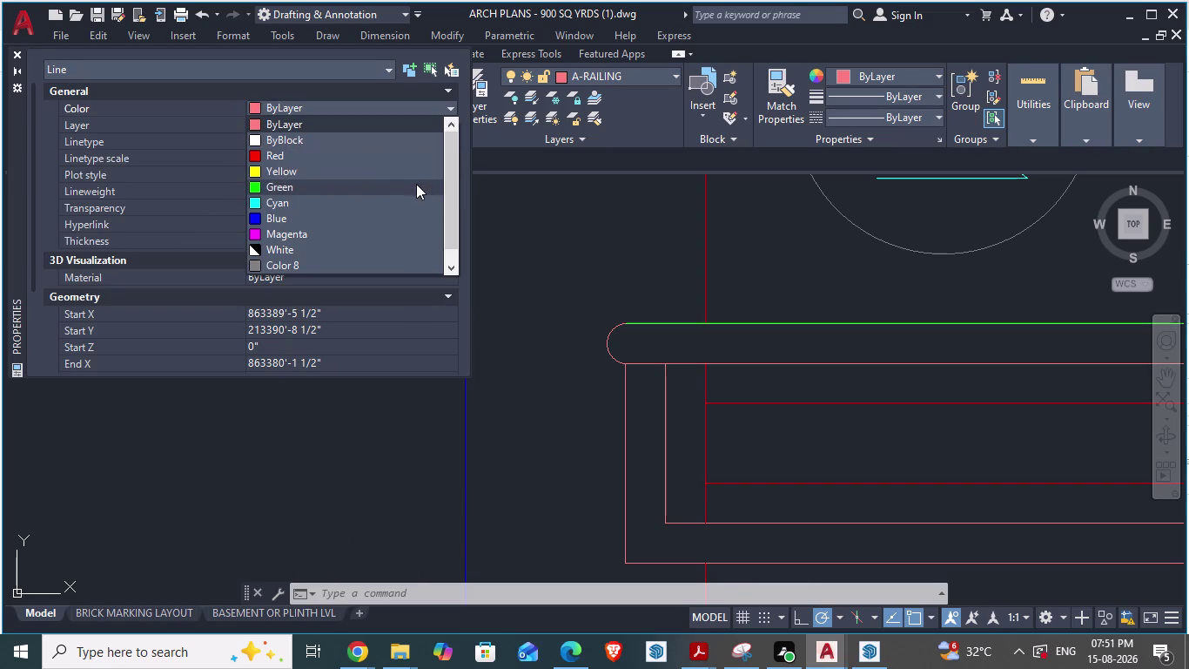
key(Escape)
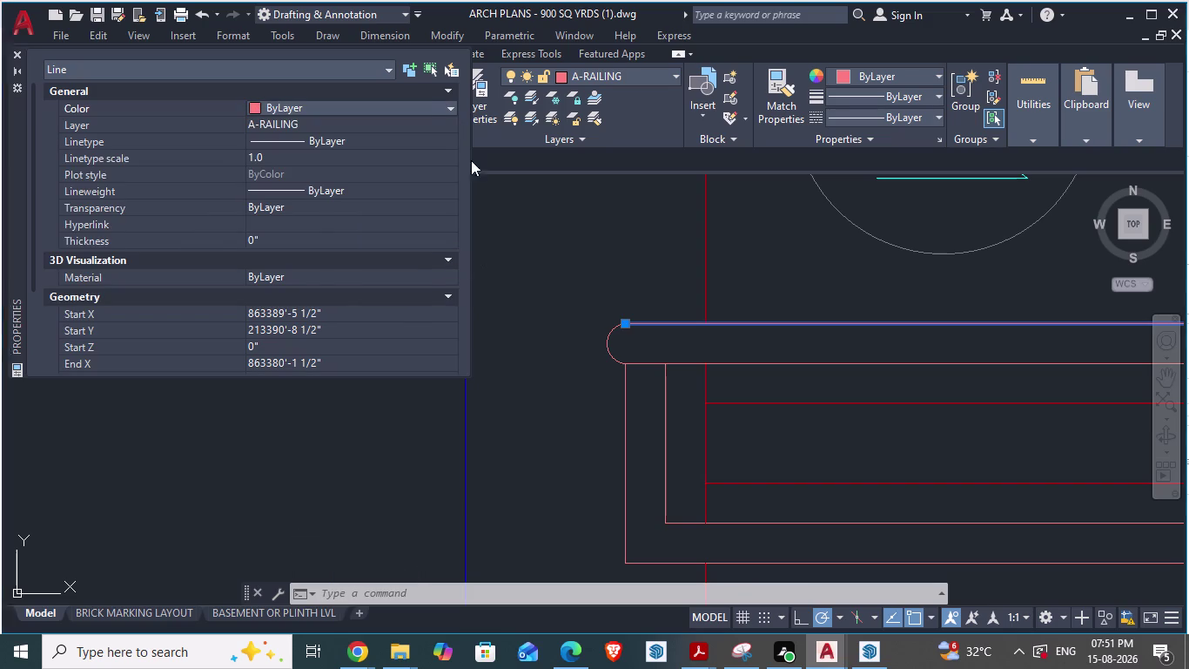
click(17, 52)
key(alt+Tab)
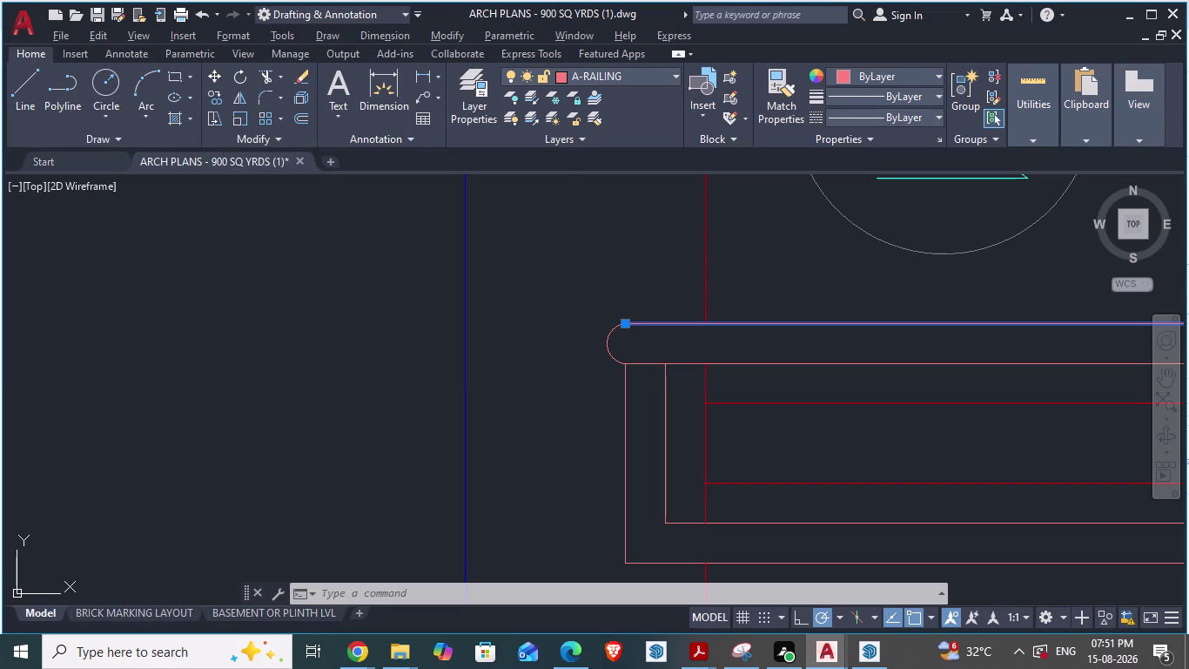
scroll(up, 3)
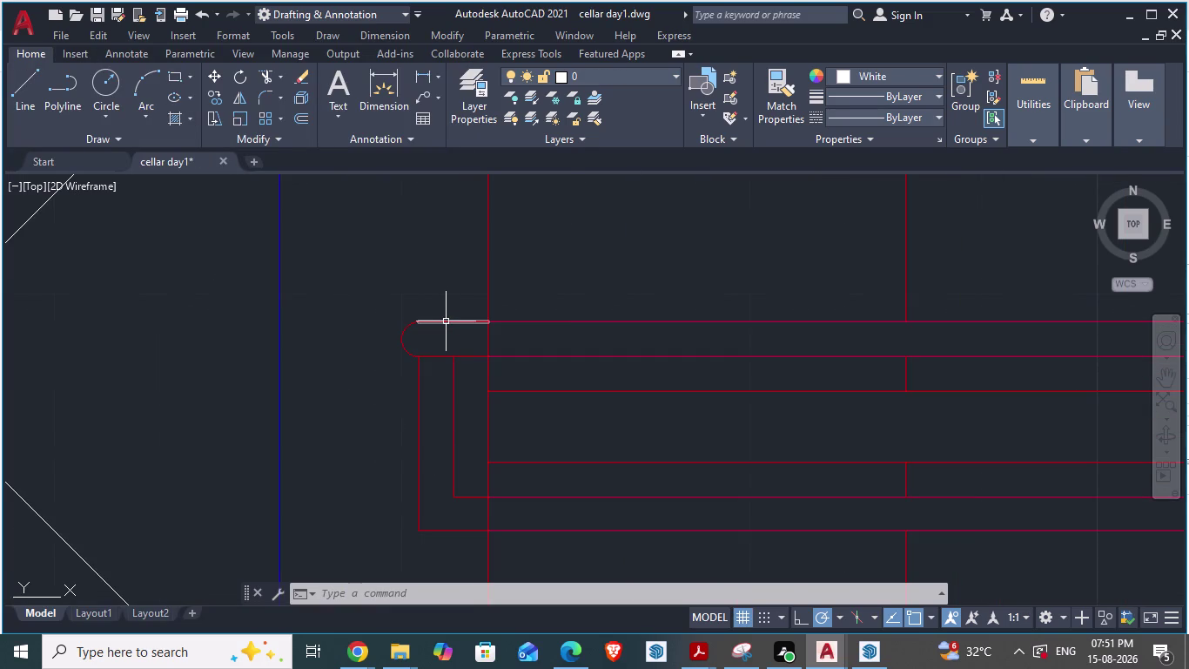
Select six railing lines at the near end, comparing against ARCH PLANS.
click(445, 321)
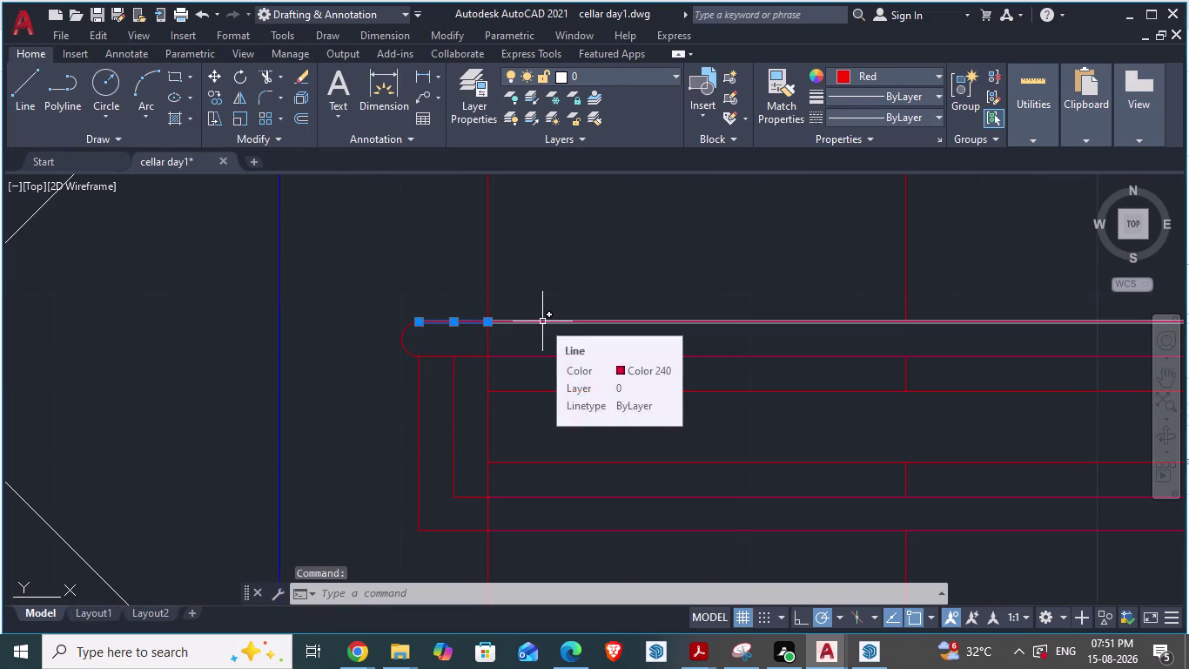
click(542, 321)
click(403, 345)
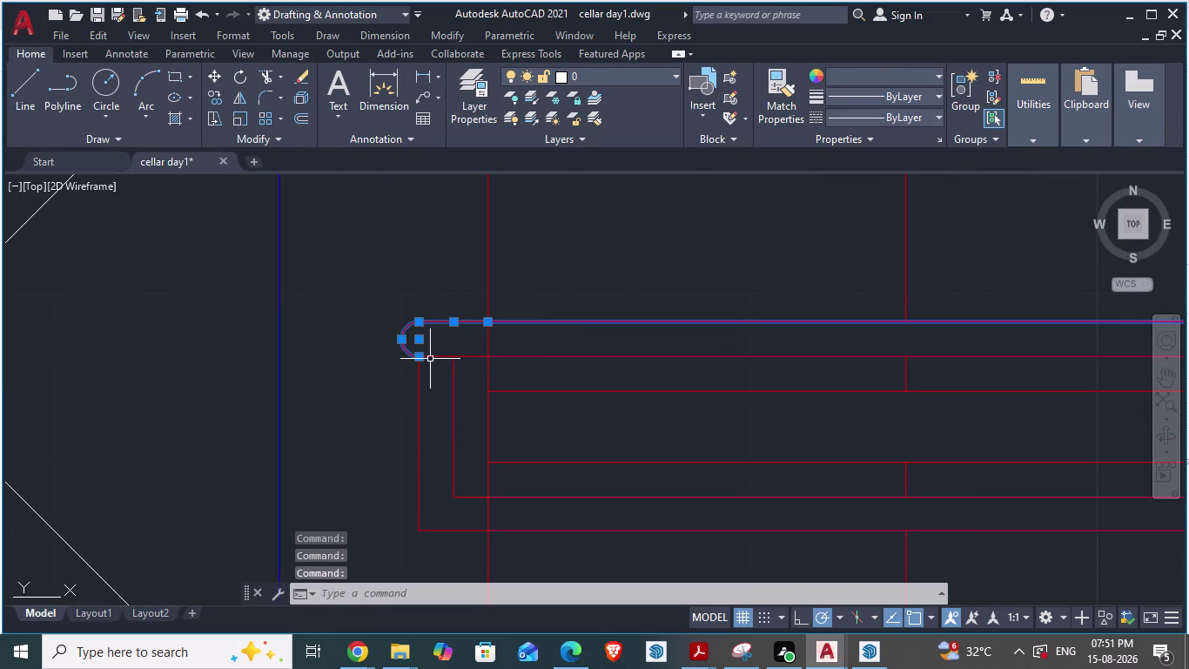
click(433, 355)
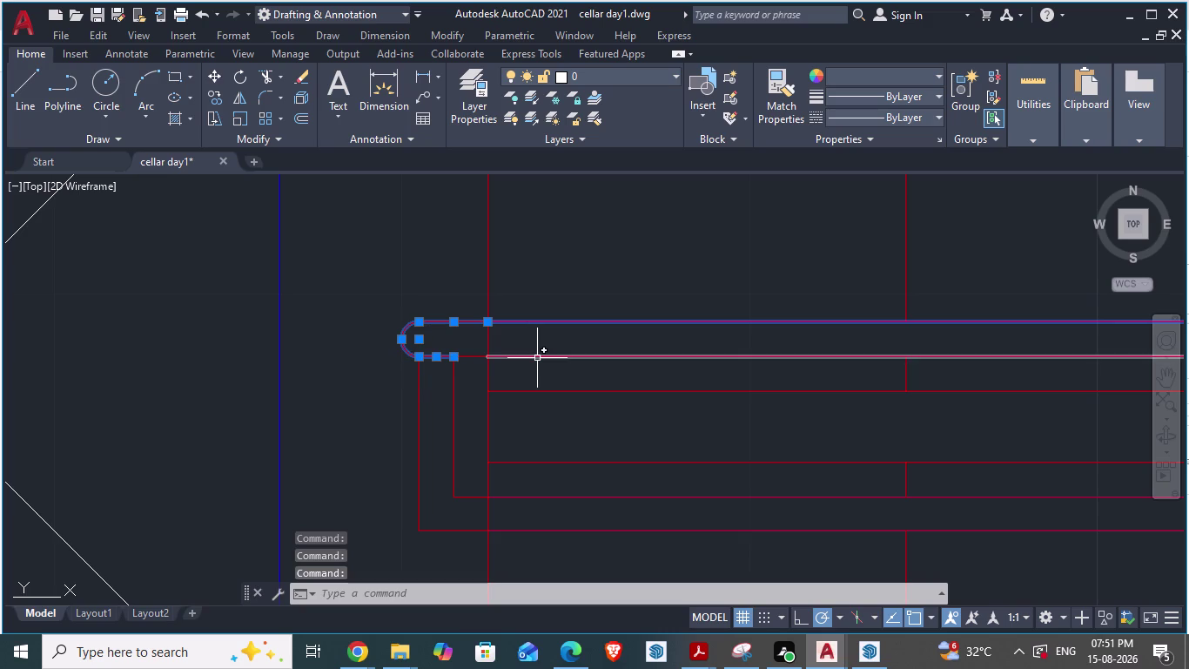
click(537, 358)
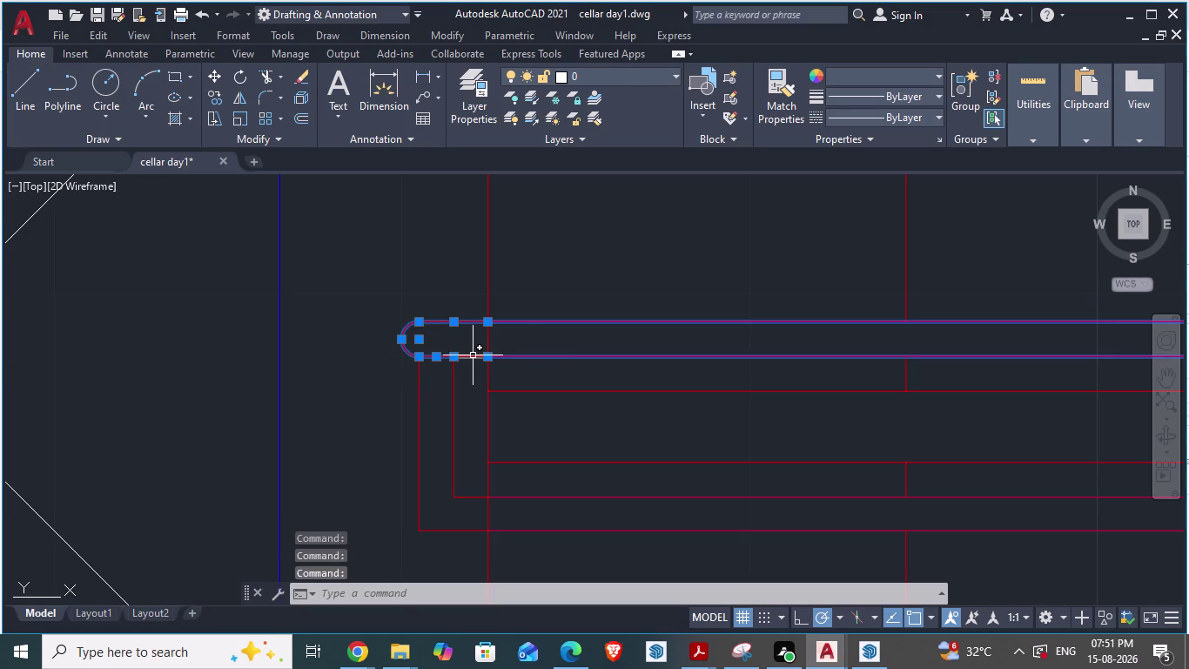
click(474, 356)
scroll(down, 3)
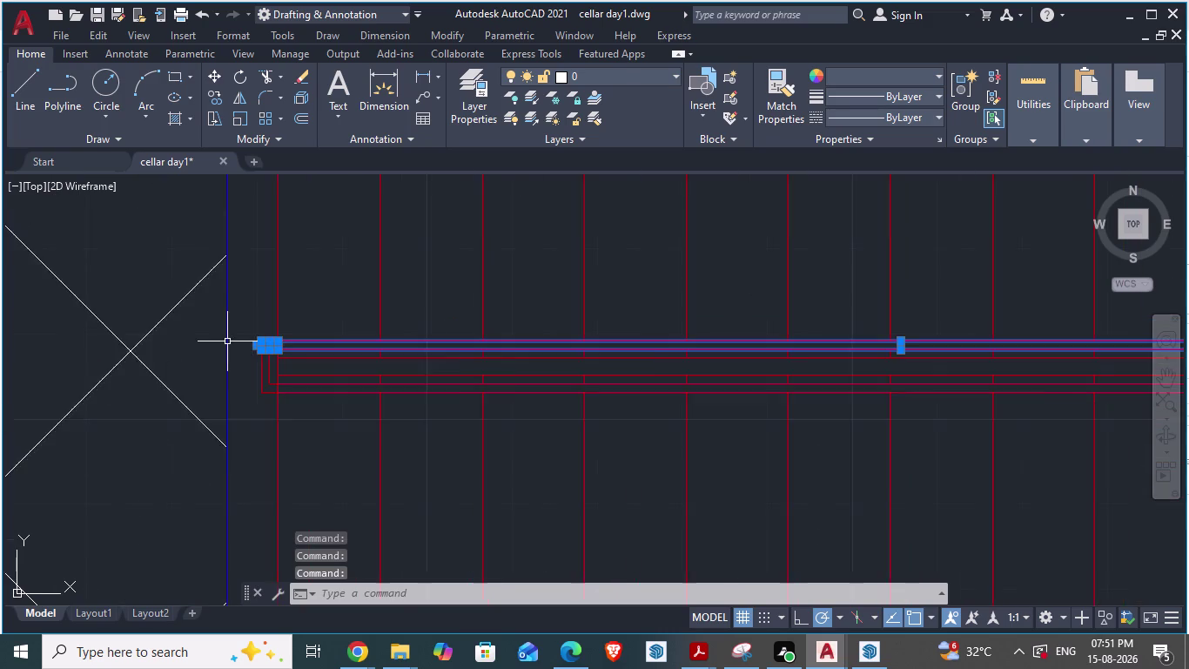
scroll(down, 3)
scroll(up, 3)
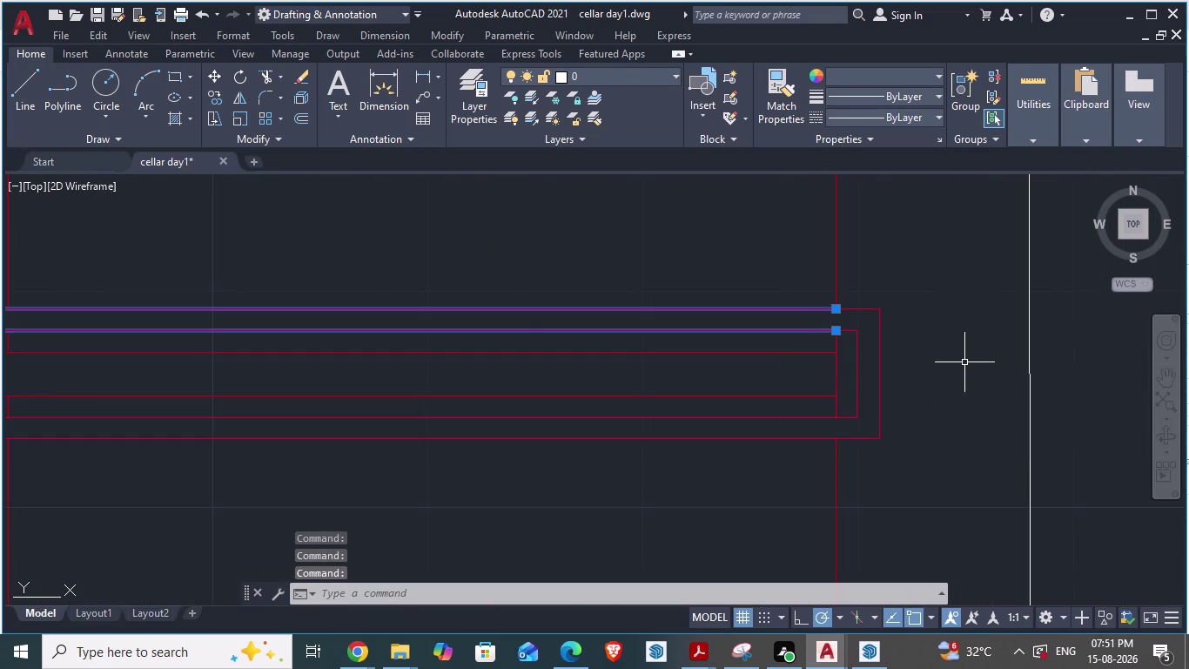
key(alt+Tab)
scroll(down, 3)
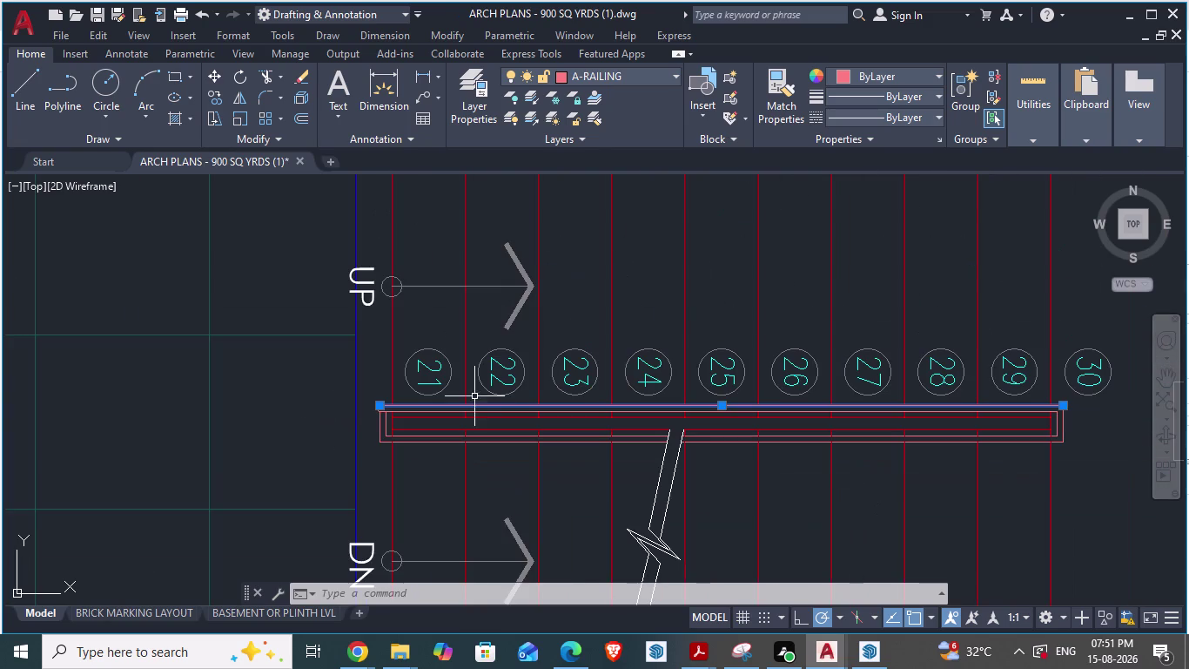
scroll(up, 3)
key(alt+Tab)
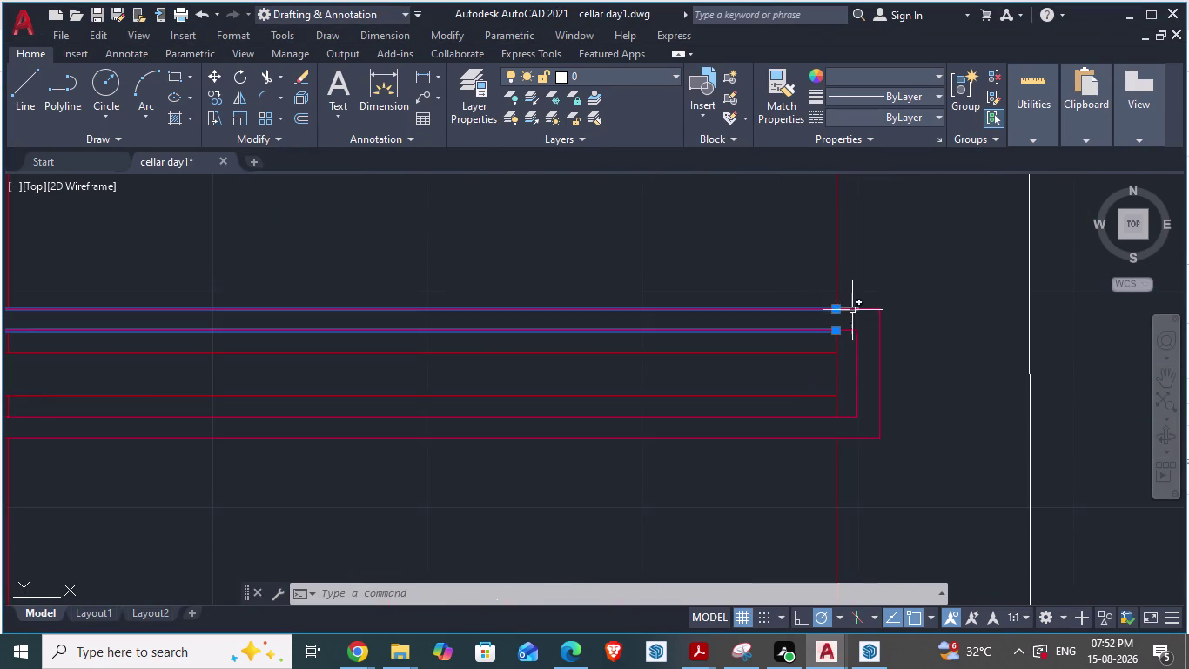
Add the far railing end's outer, inner vertical and bottom lines to the selection.
click(858, 308)
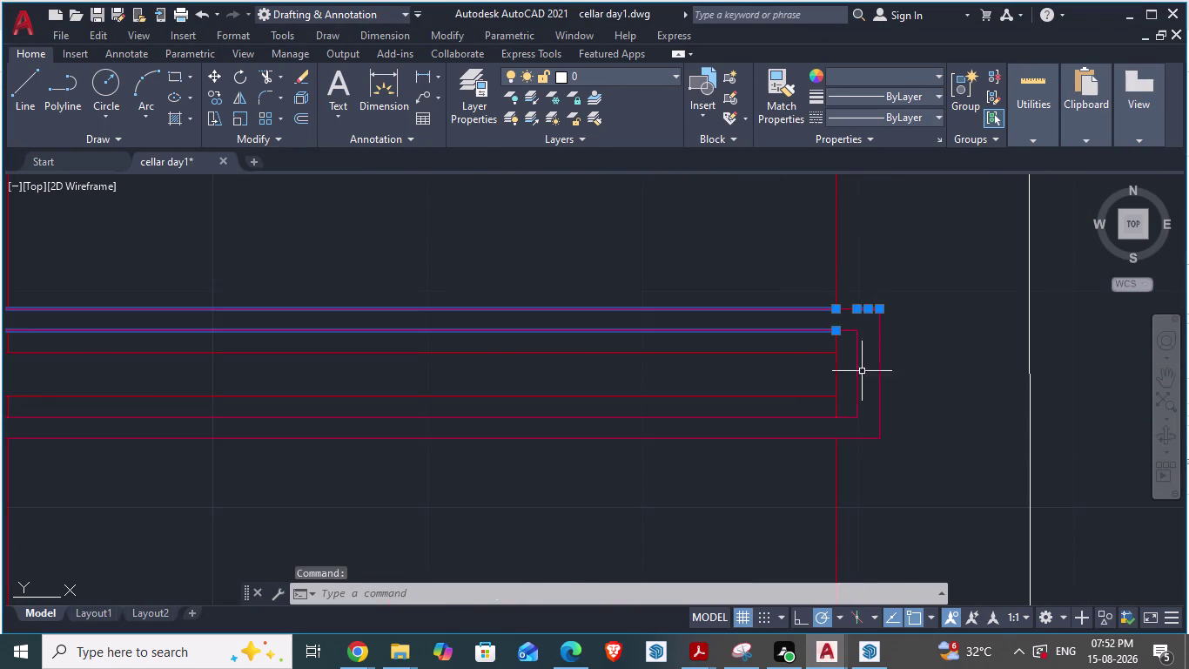
scroll(up, 3)
scroll(down, 3)
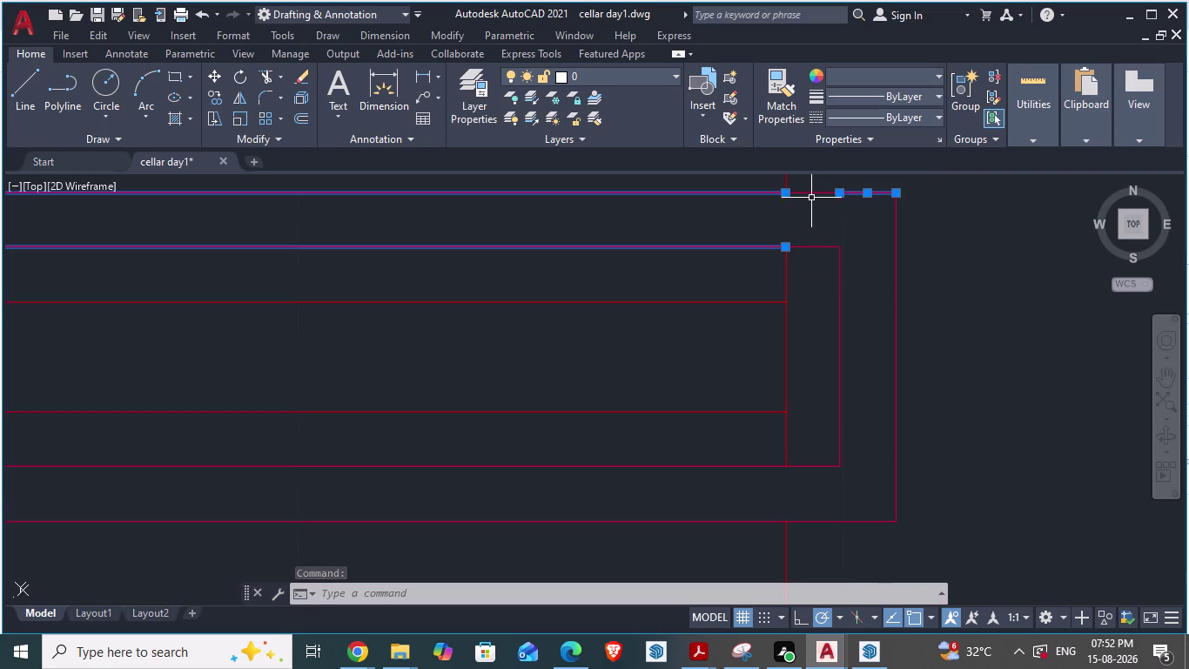
click(813, 193)
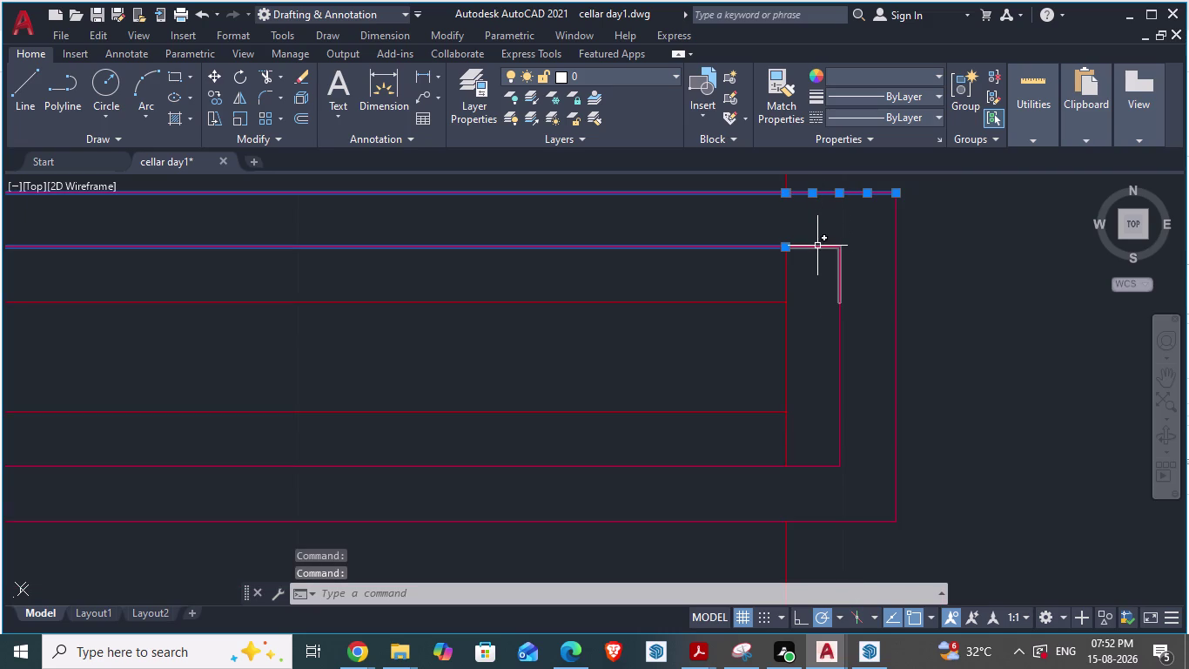
click(818, 246)
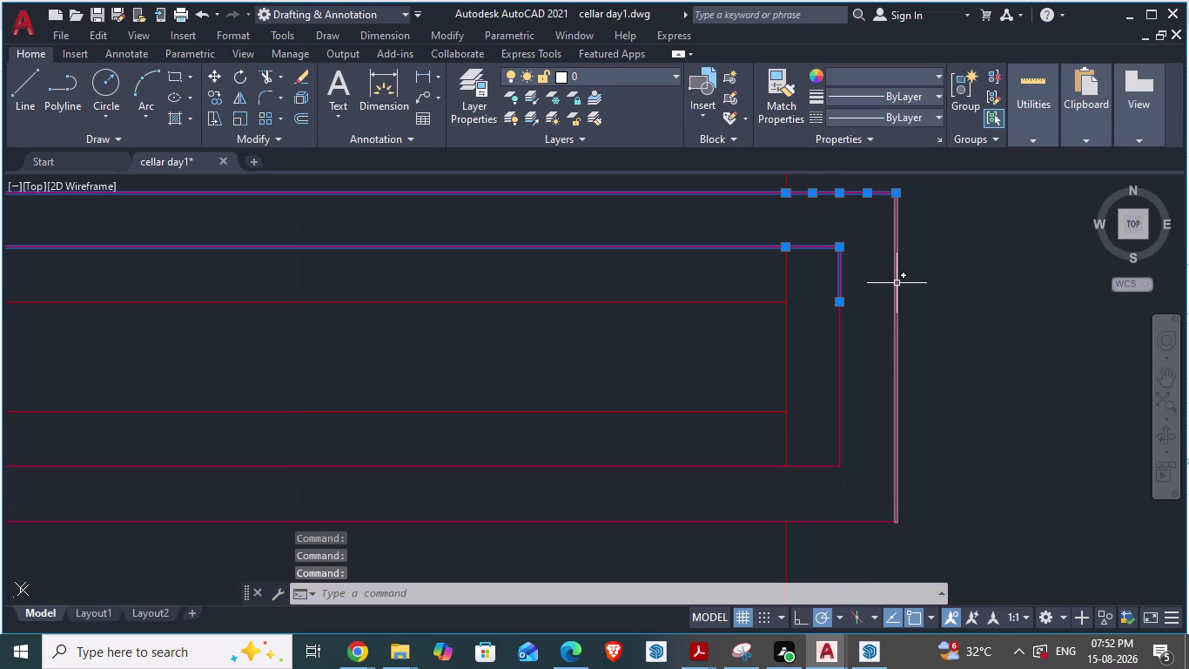
click(896, 283)
click(838, 342)
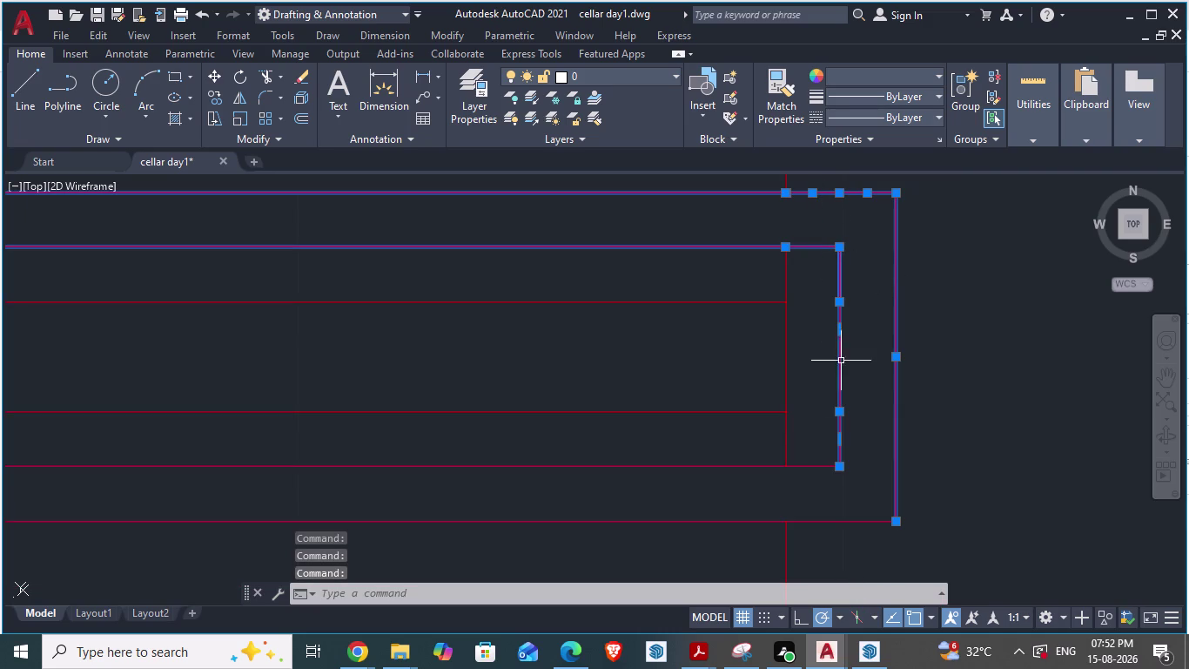
click(803, 464)
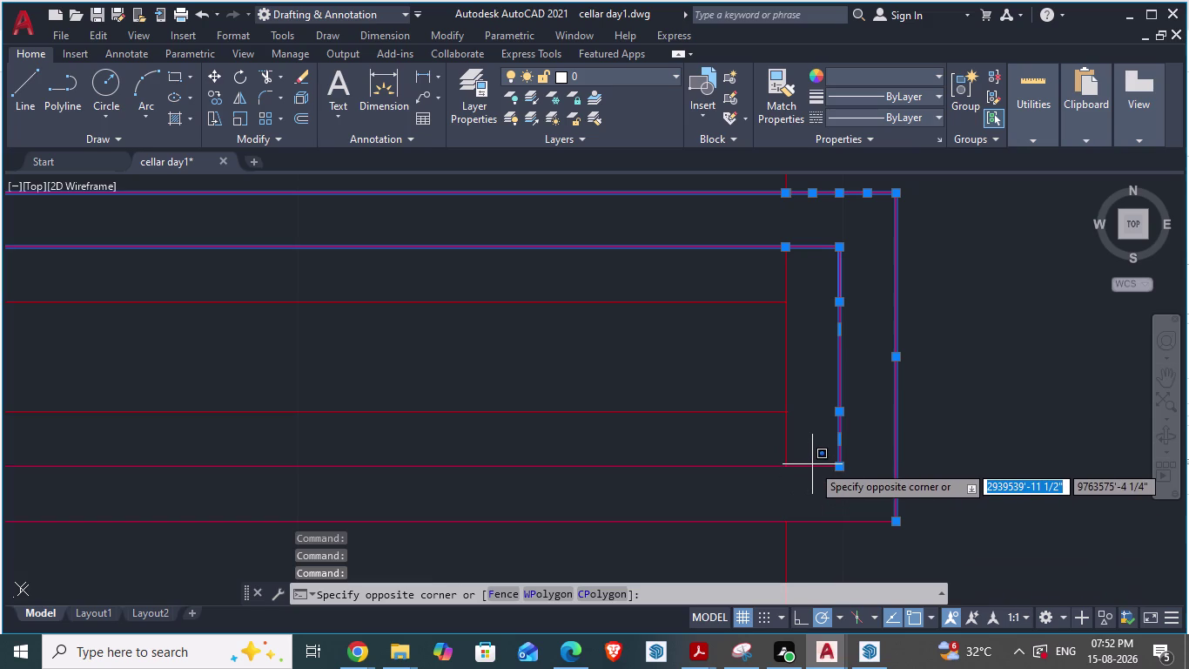
click(803, 468)
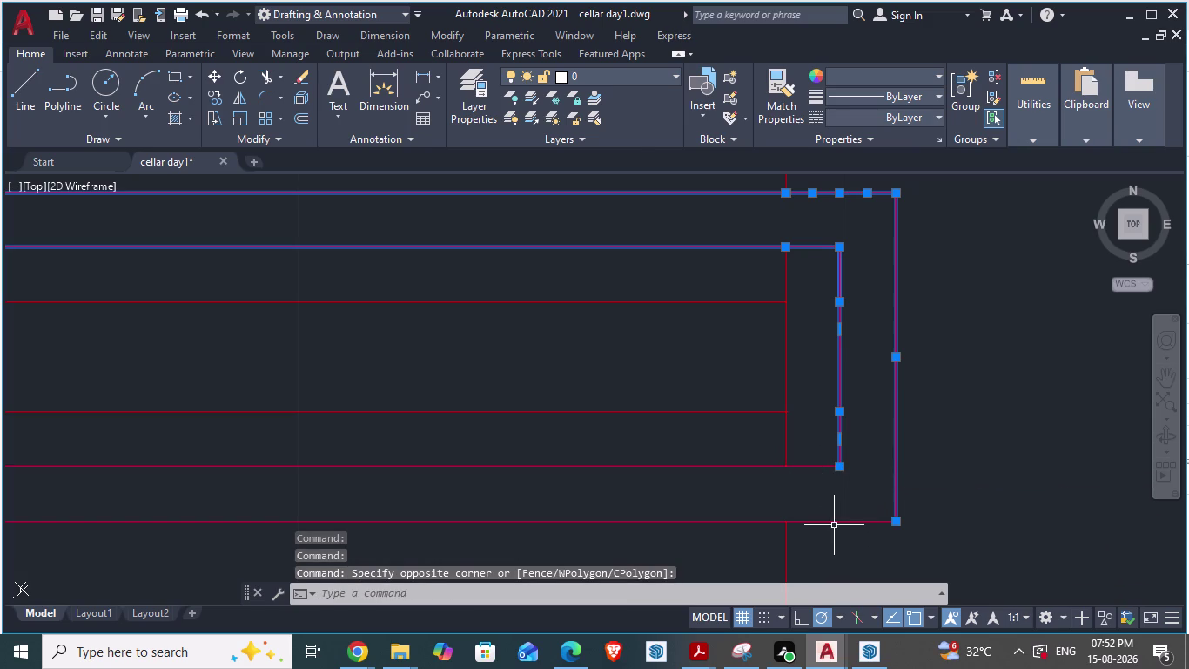
click(831, 521)
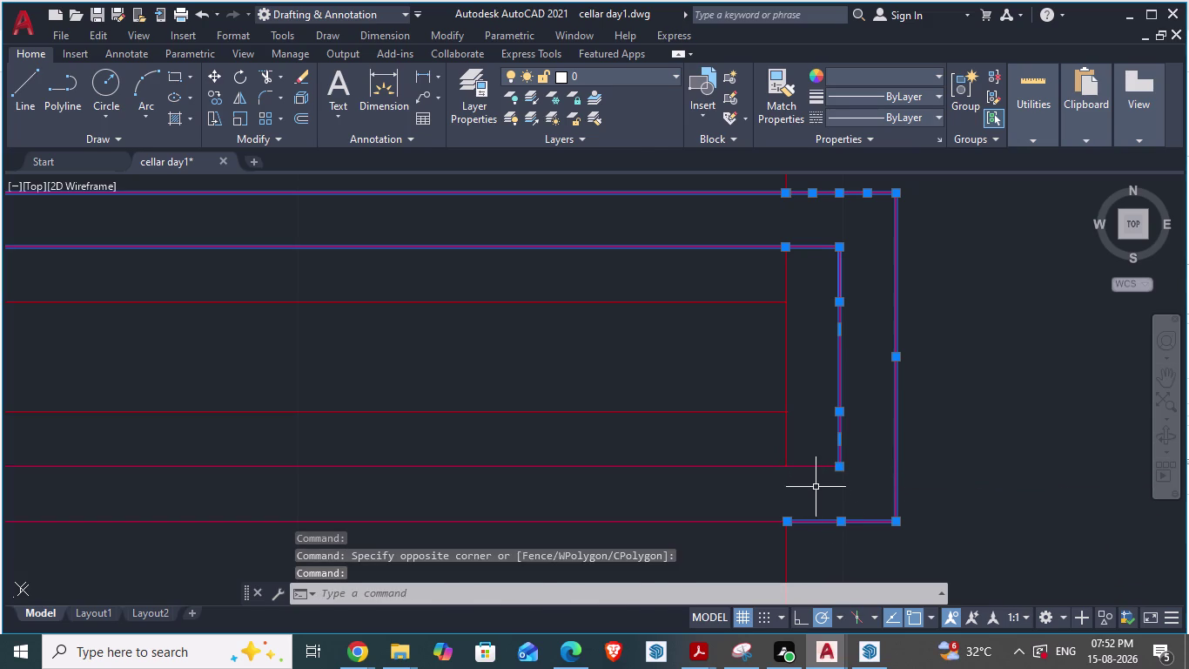
click(815, 466)
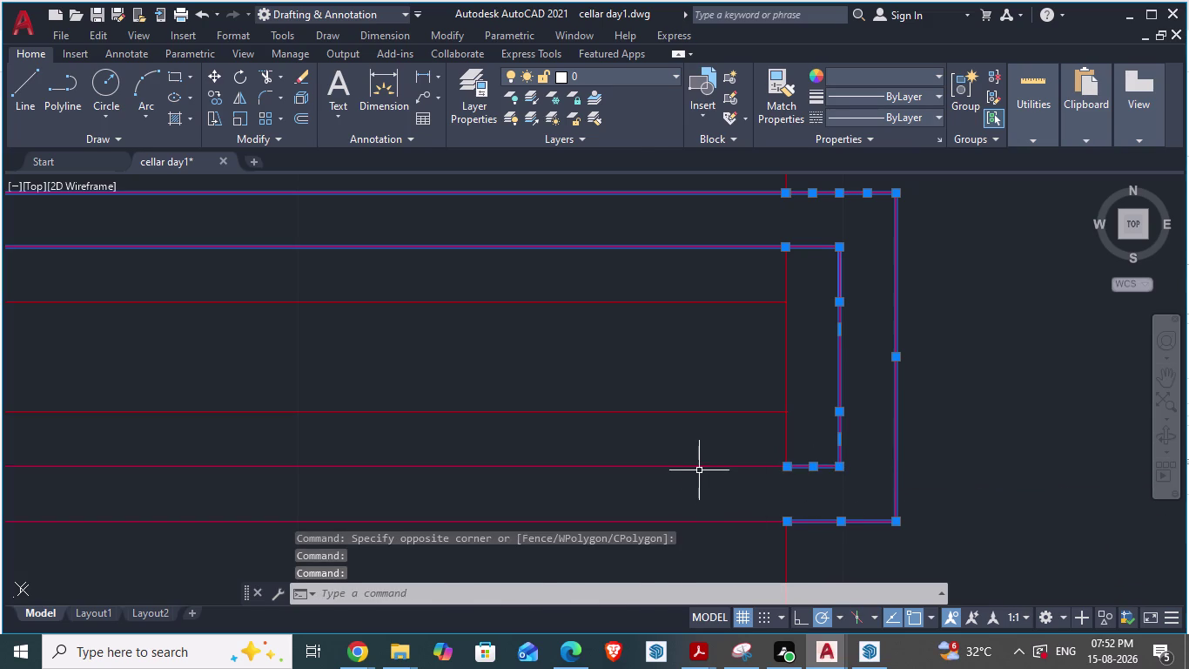
click(698, 468)
click(703, 521)
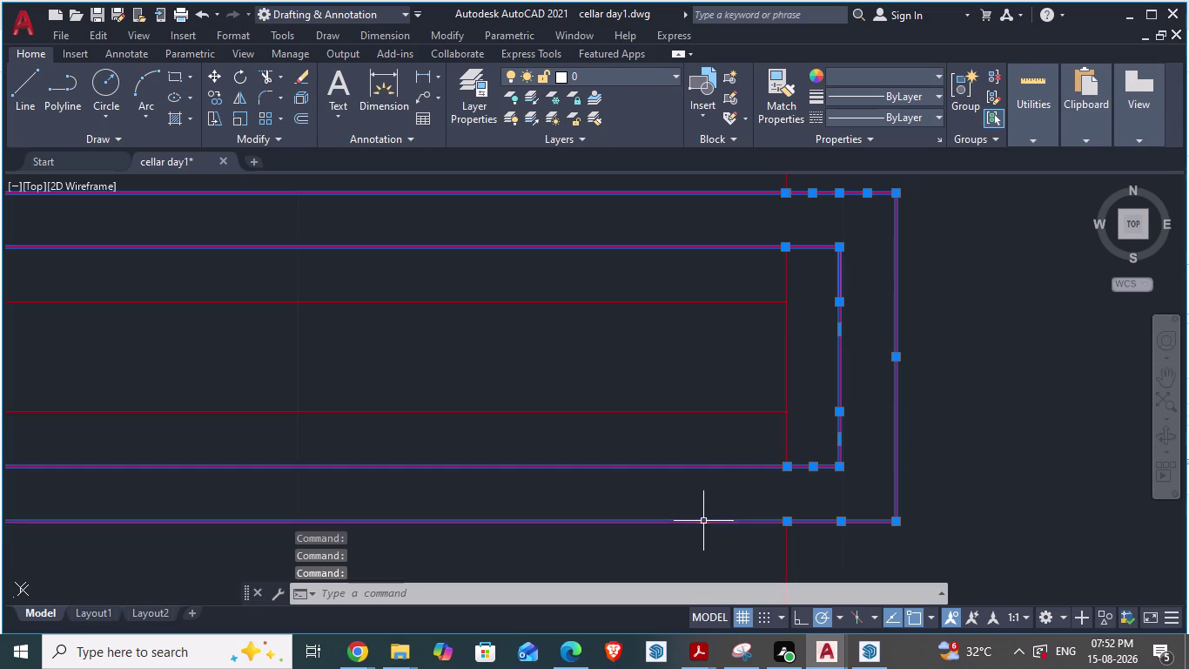
Add the left-end railing lines and bring up the selection's right-click menu.
scroll(down, 3)
scroll(down, 3)
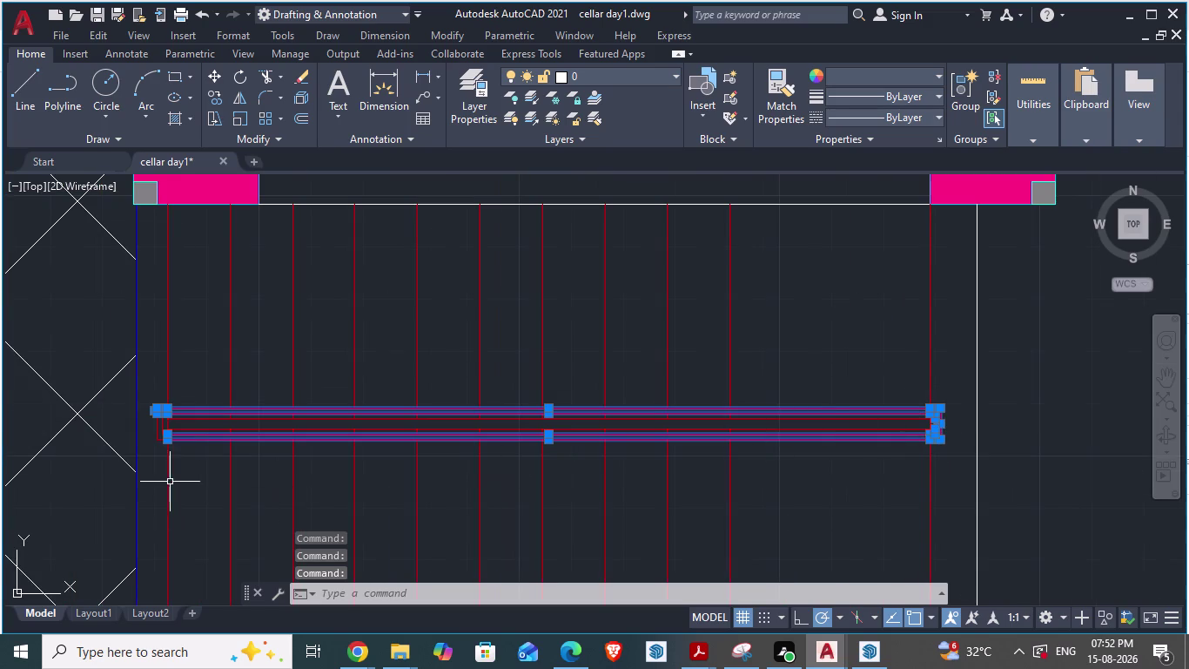
scroll(up, 3)
scroll(up, 3)
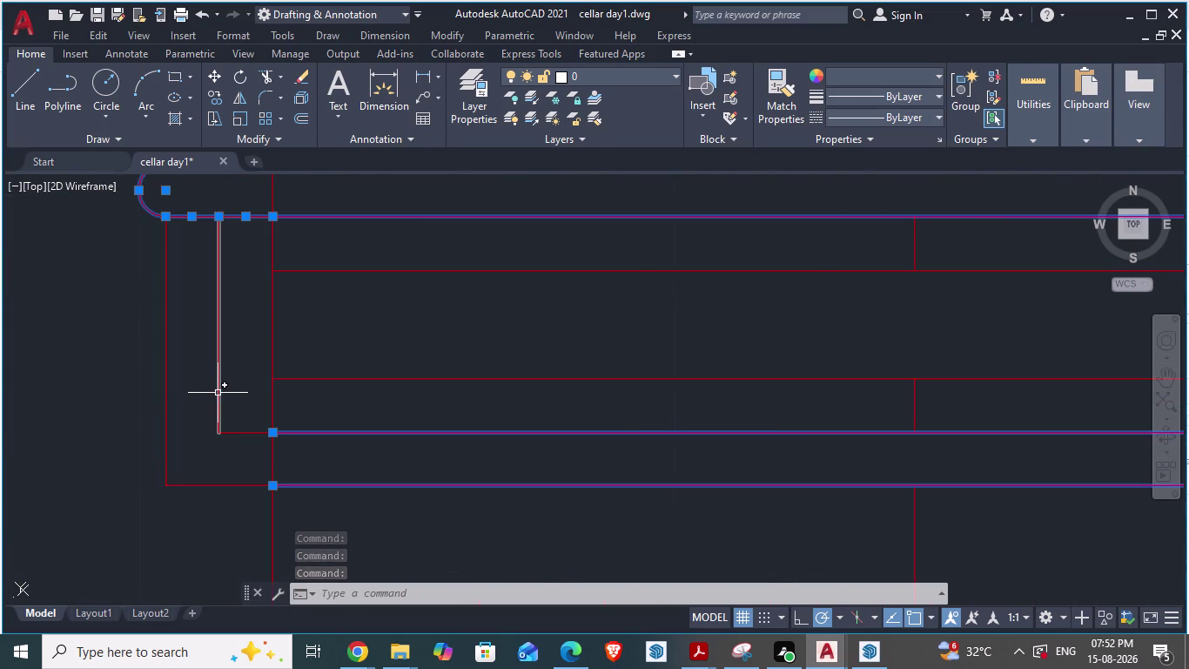
click(218, 392)
click(166, 377)
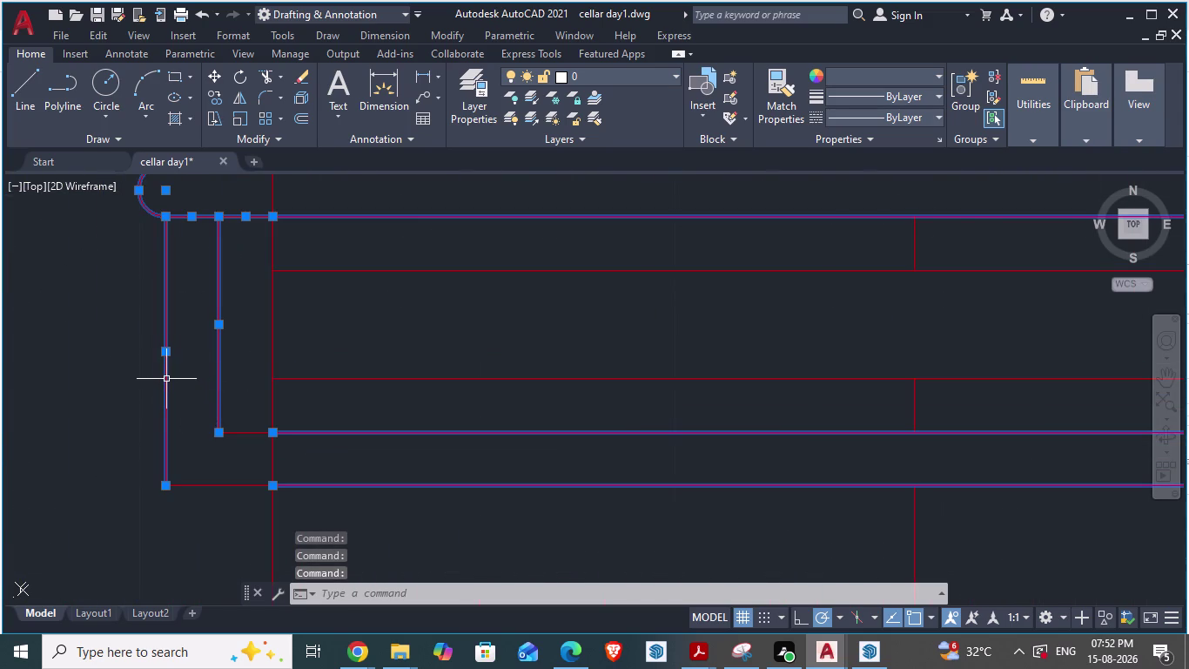
click(234, 433)
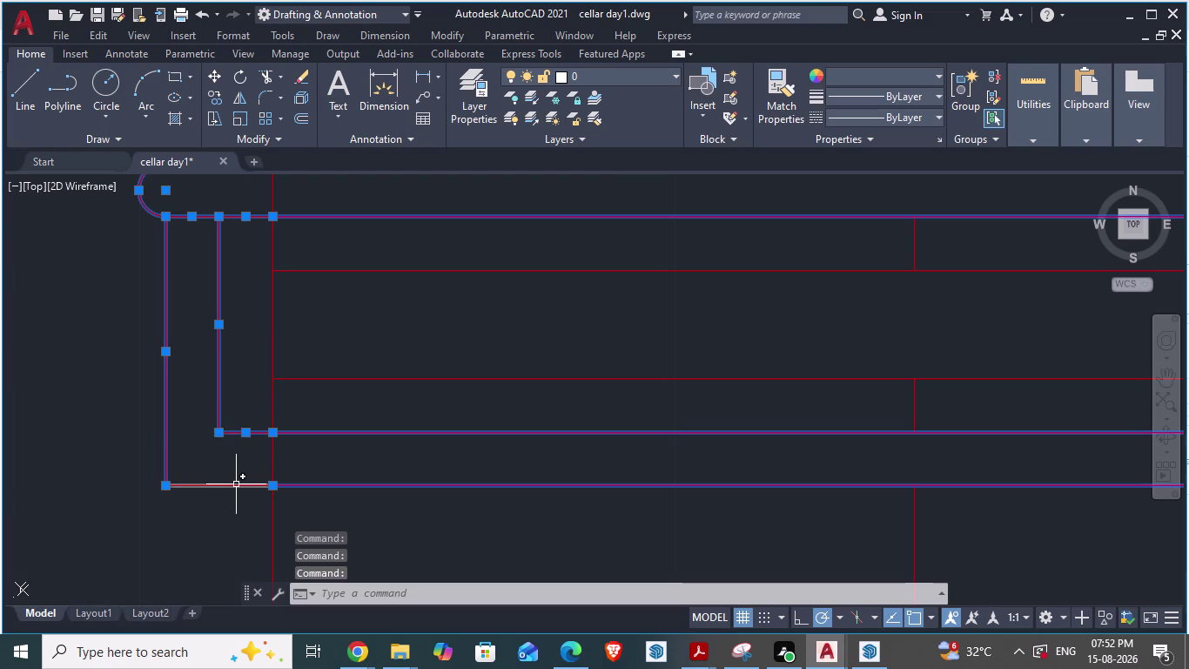
click(236, 484)
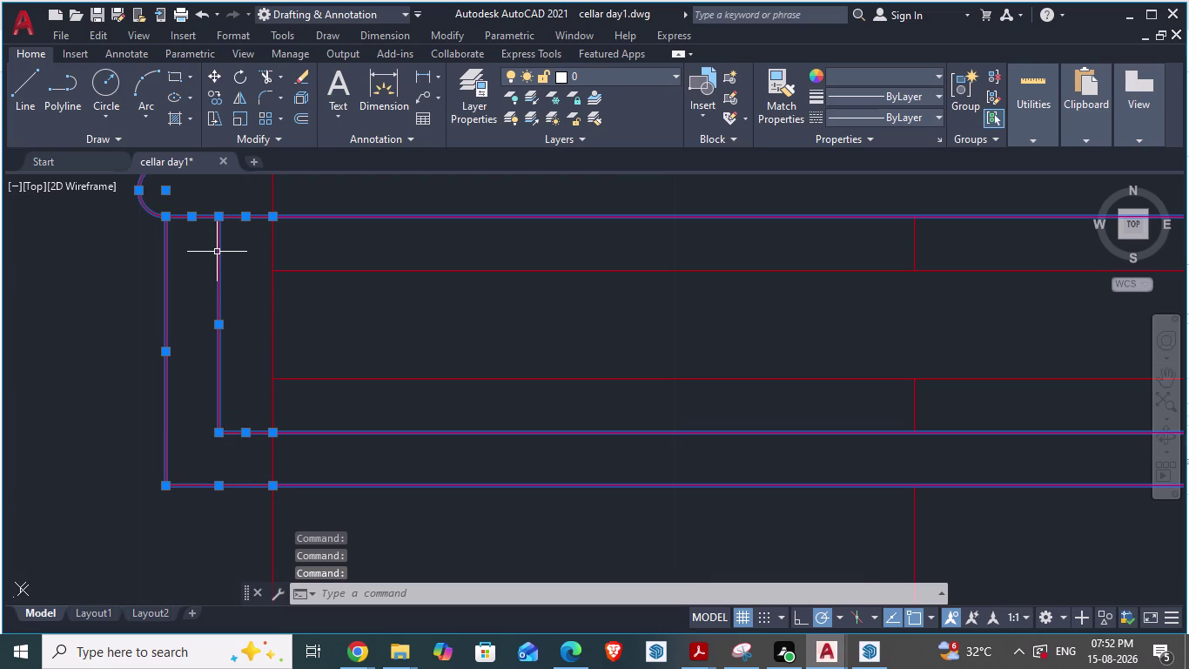
right_click(217, 252)
Show the selected railing lines' properties and set their colour to red.
click(265, 596)
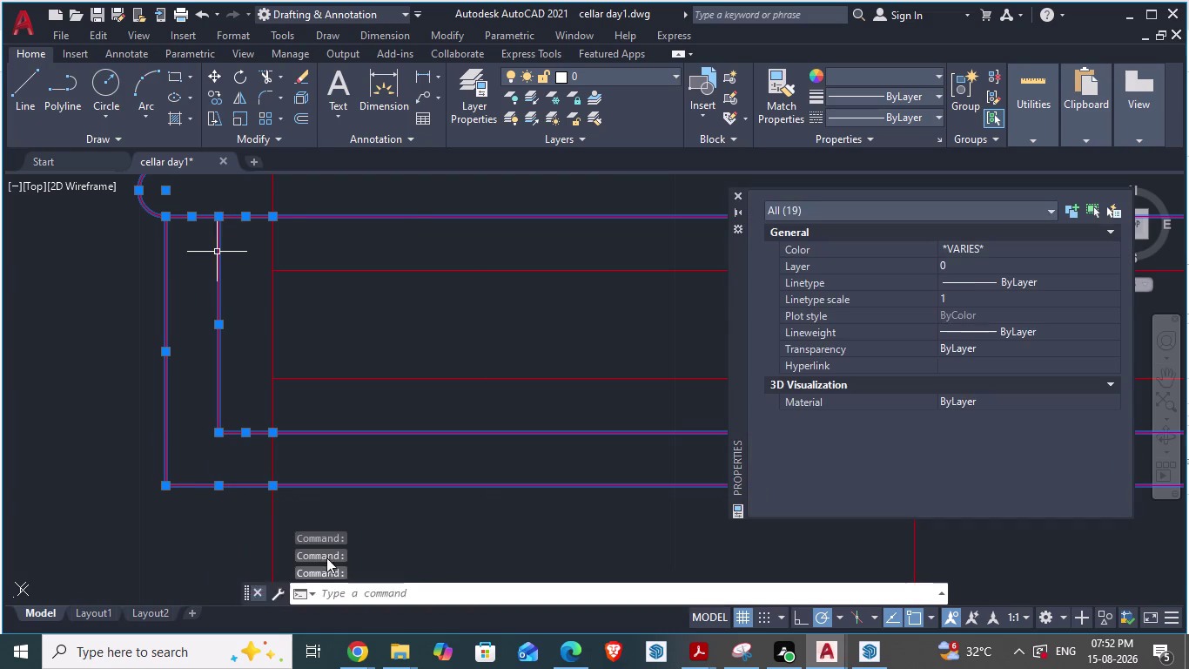
click(955, 246)
click(955, 247)
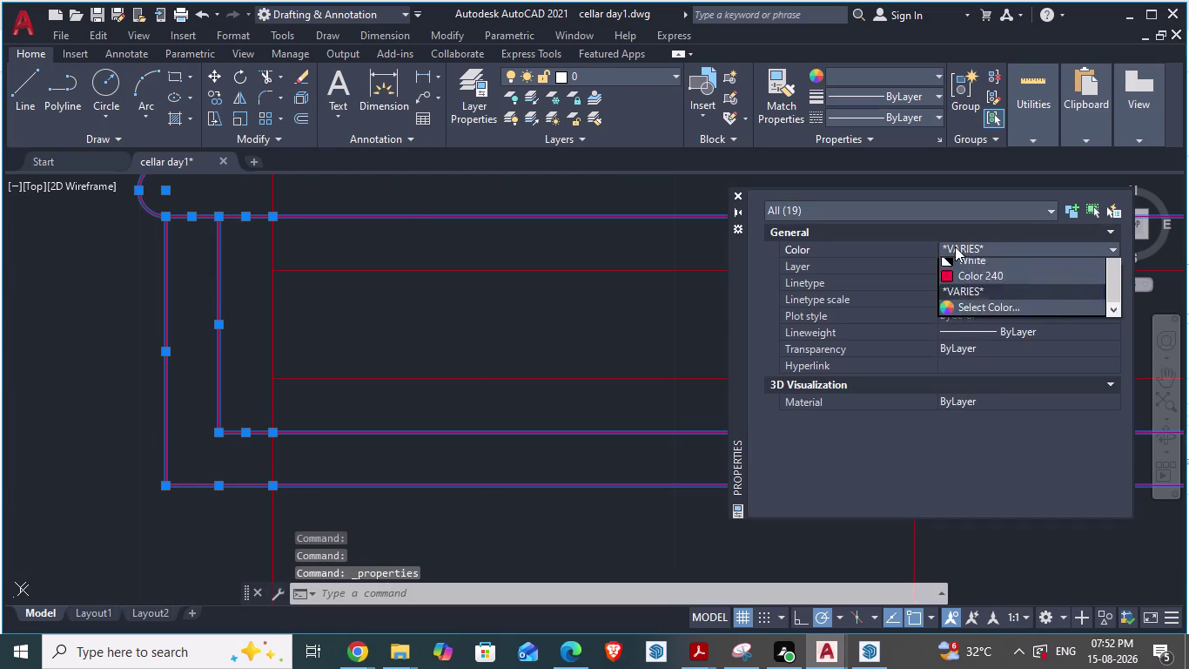
click(950, 265)
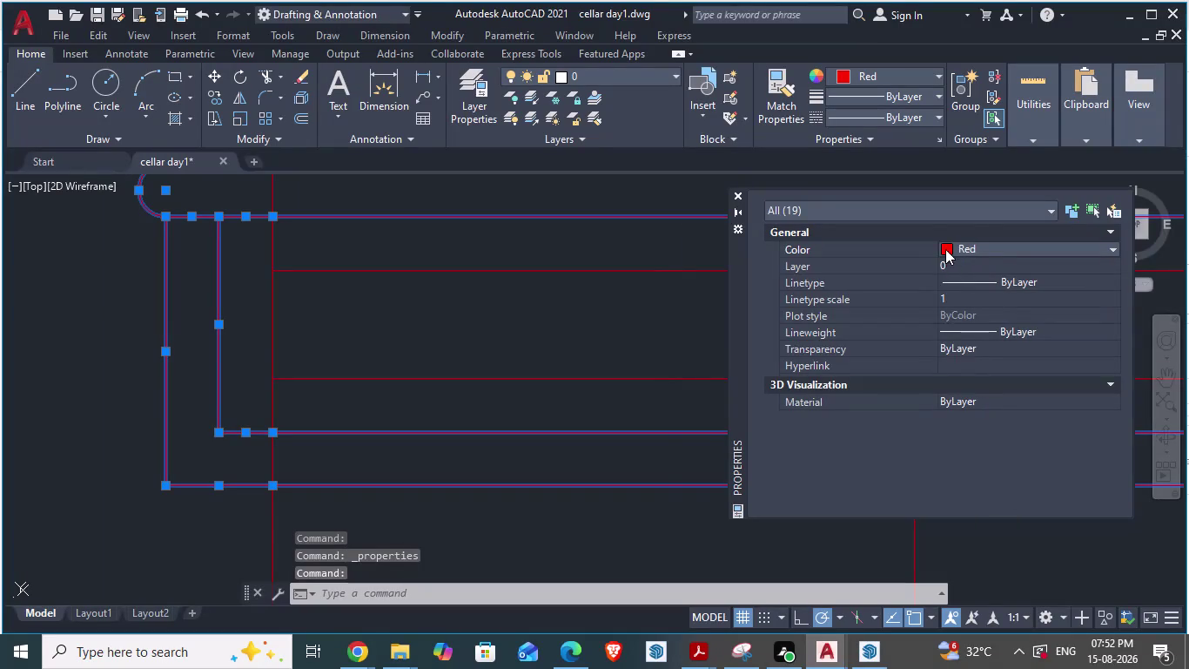
click(945, 247)
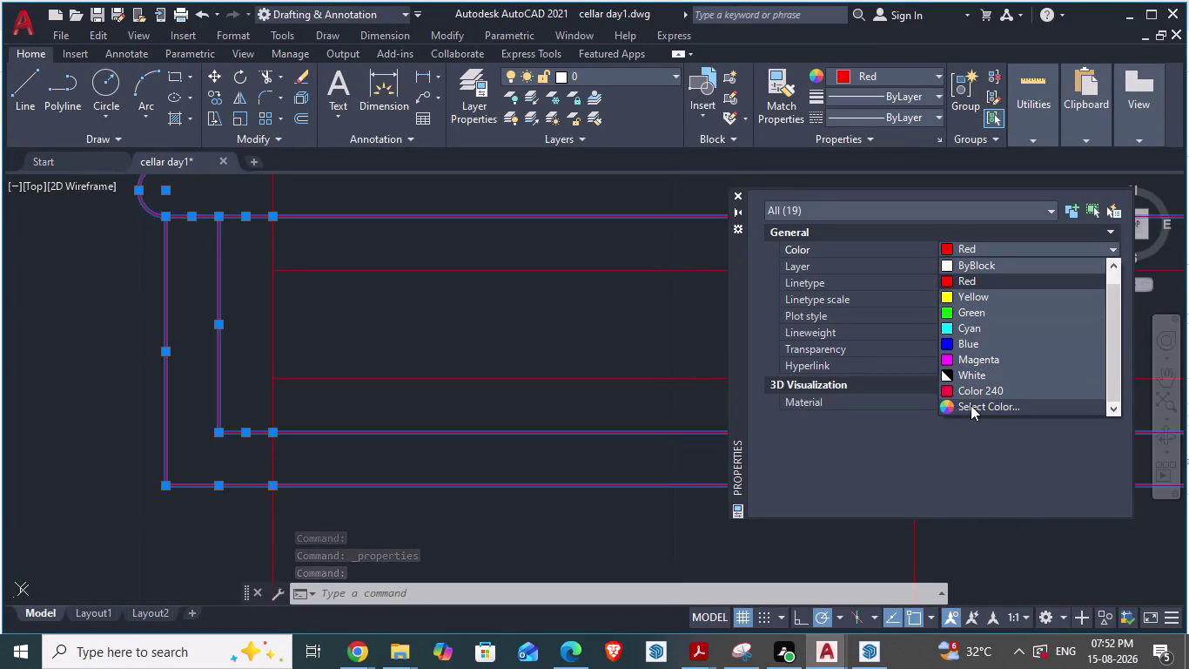
Assign index colour 240 from the Select Color picker and close Properties.
scroll(down, 3)
scroll(down, 3)
scroll(down, 3)
scroll(down, 3)
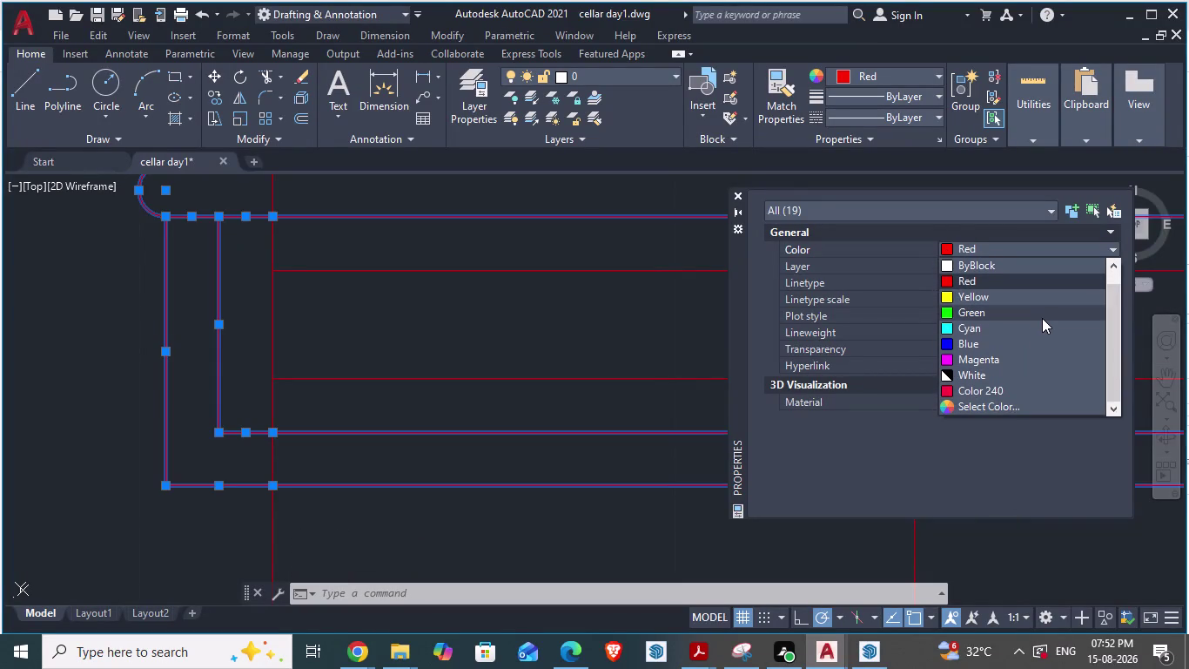
click(947, 405)
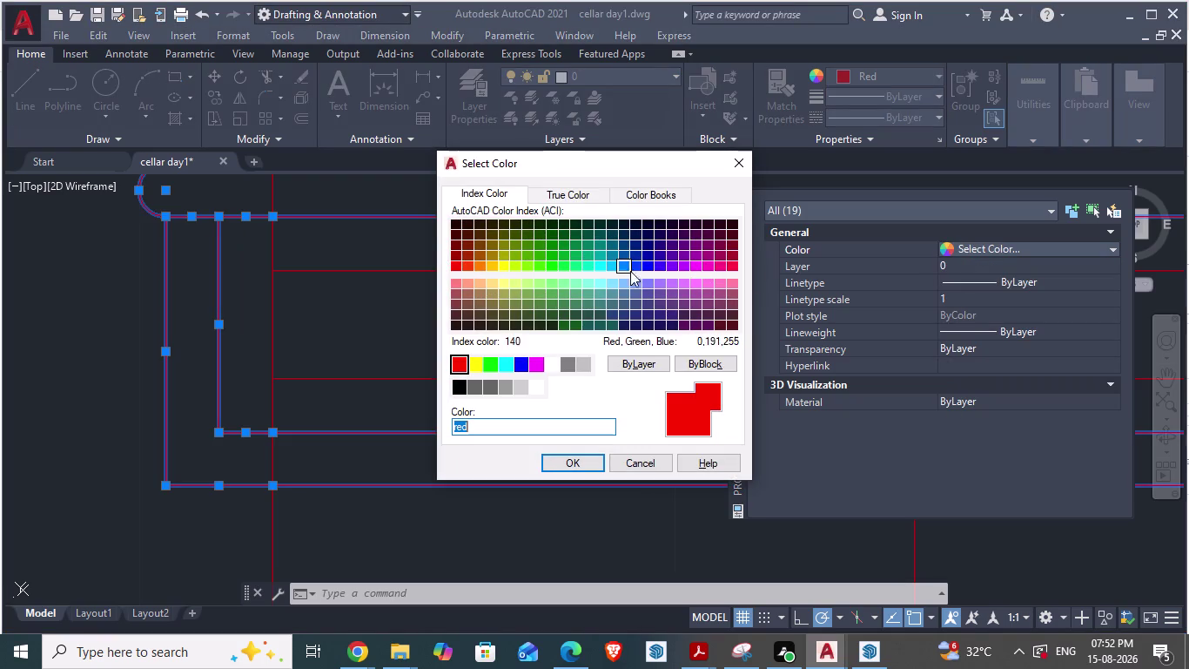
double_click(732, 265)
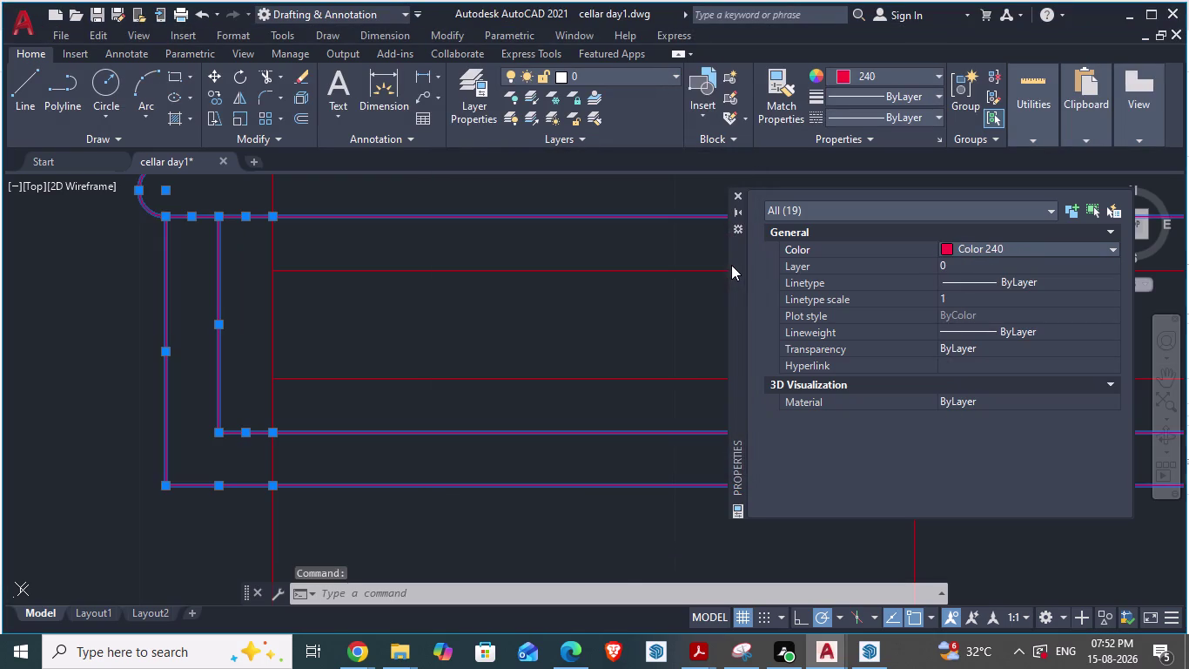
click(739, 192)
click(542, 246)
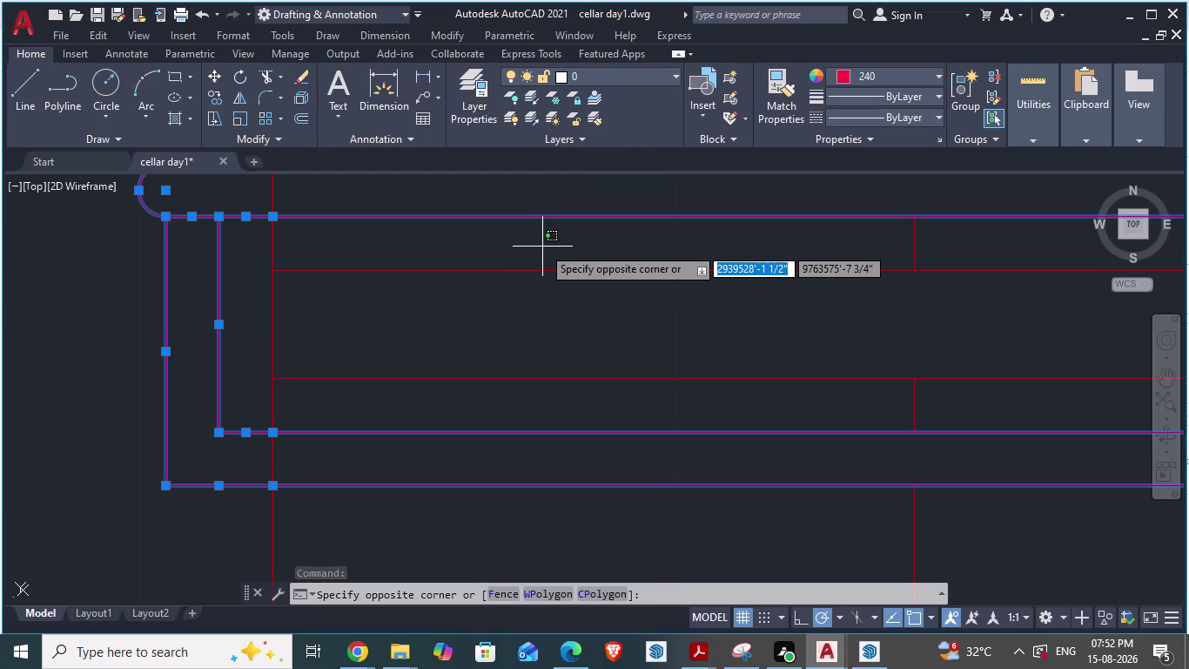
key(Escape)
scroll(down, 3)
key(Escape)
click(446, 371)
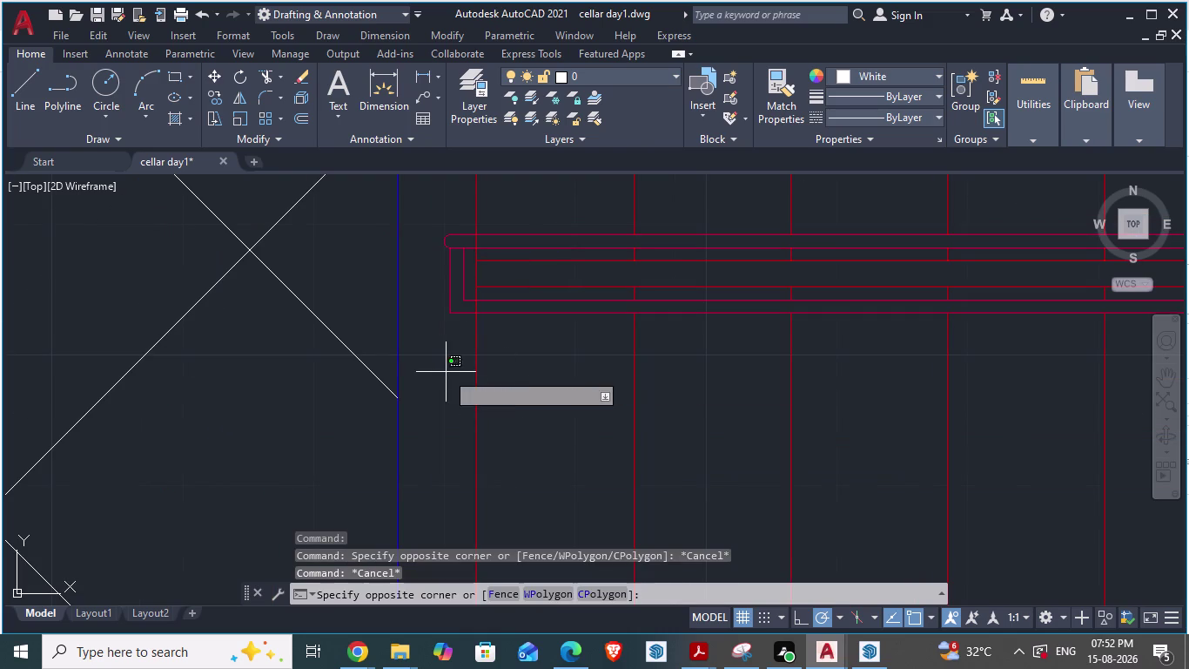
scroll(up, 3)
scroll(down, 3)
key(Escape)
scroll(up, 3)
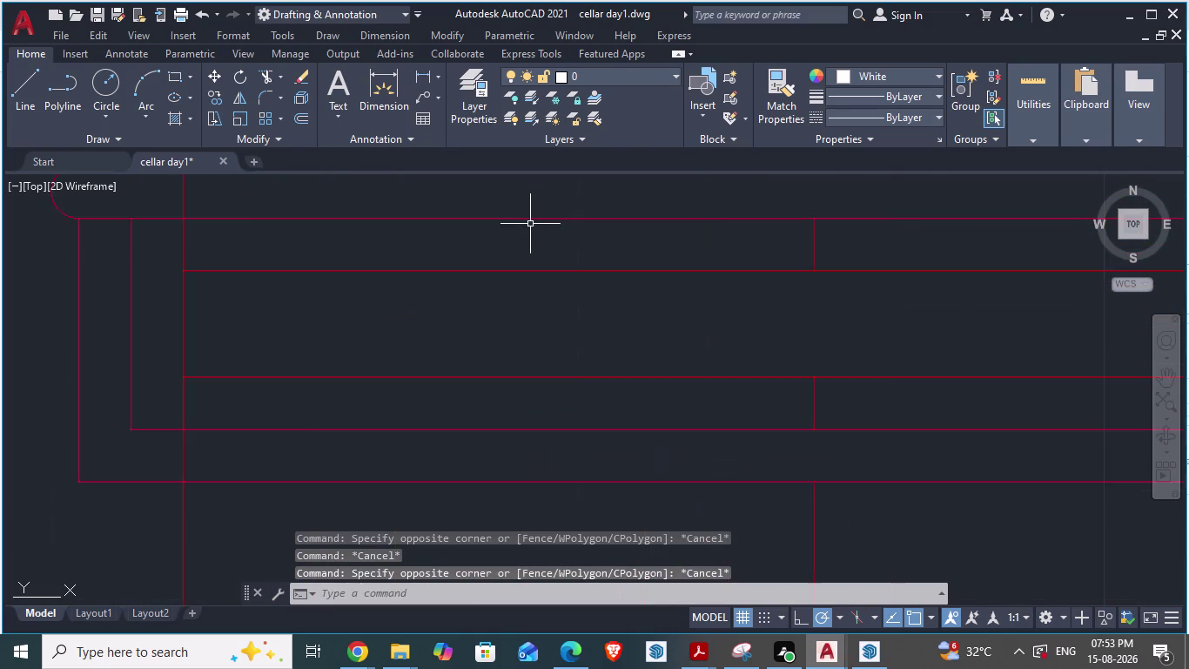
scroll(down, 3)
scroll(up, 3)
scroll(down, 3)
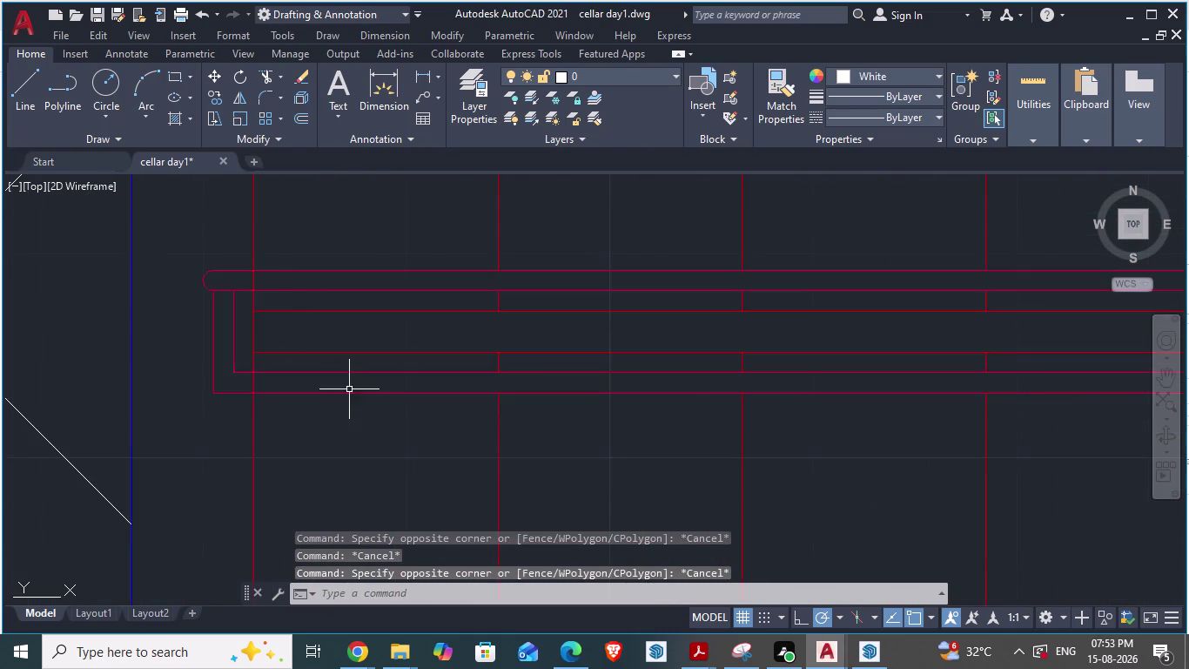
scroll(down, 3)
scroll(down, 3)
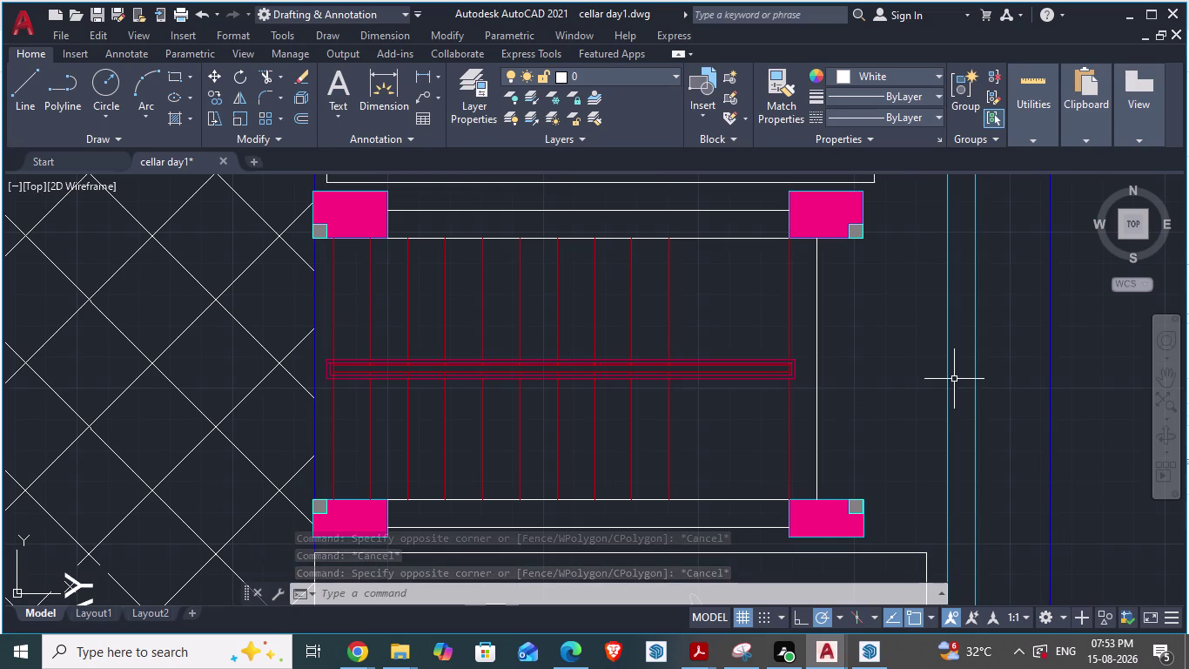
key(alt+Tab)
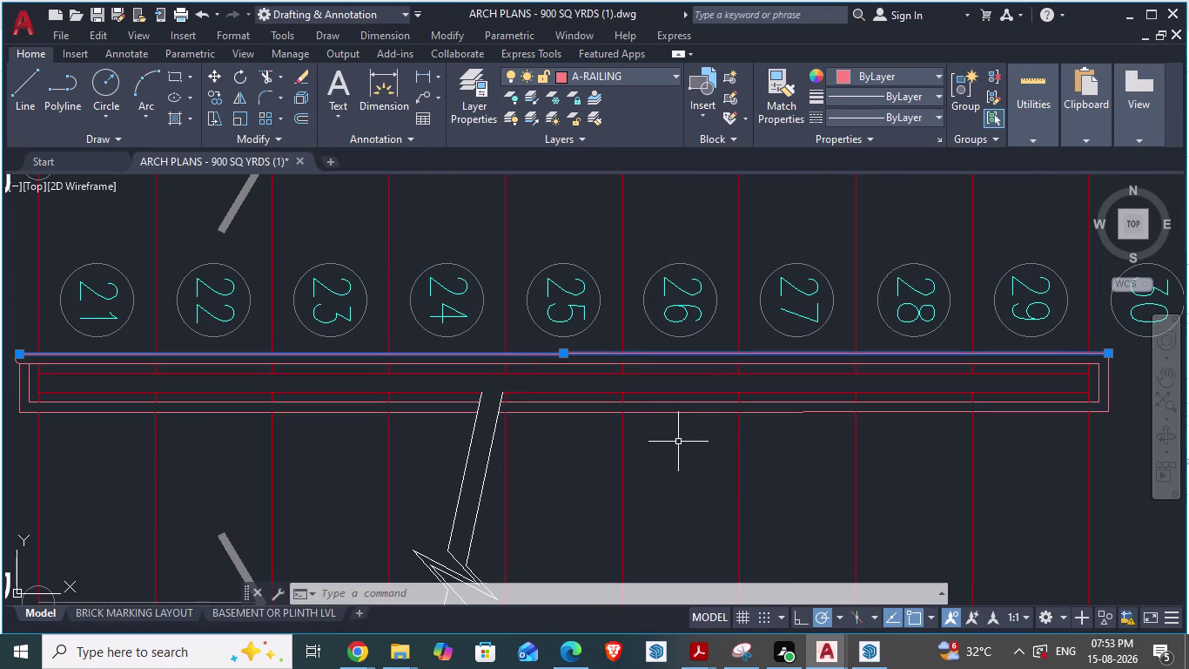
scroll(down, 3)
scroll(down, 3)
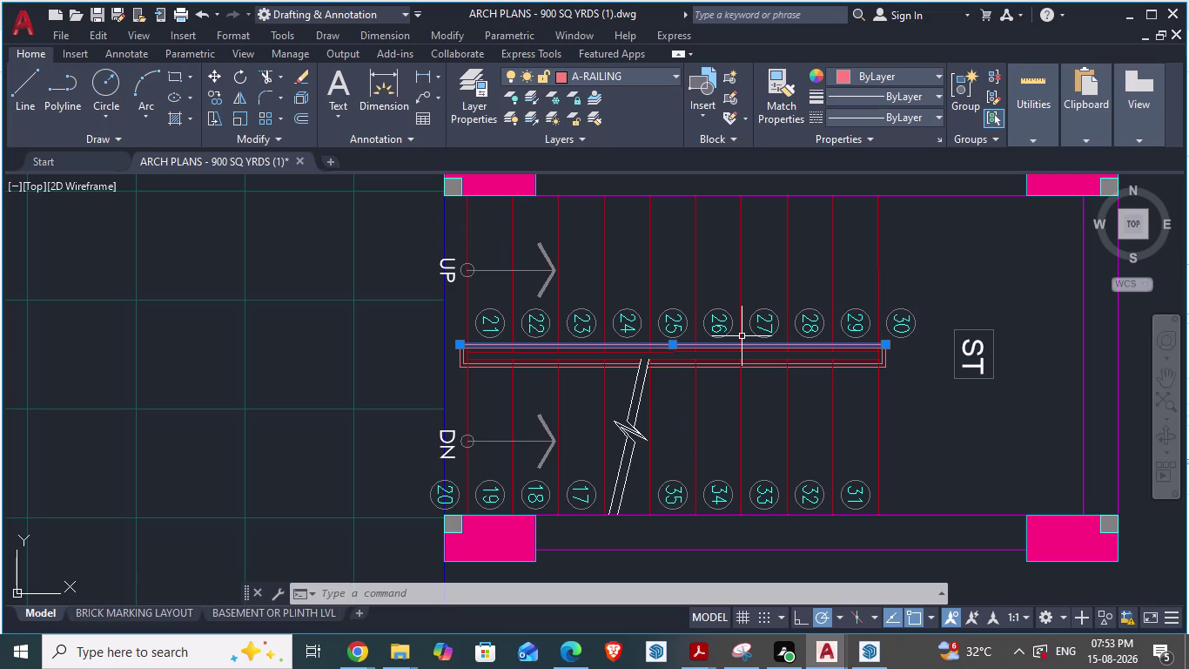
click(904, 310)
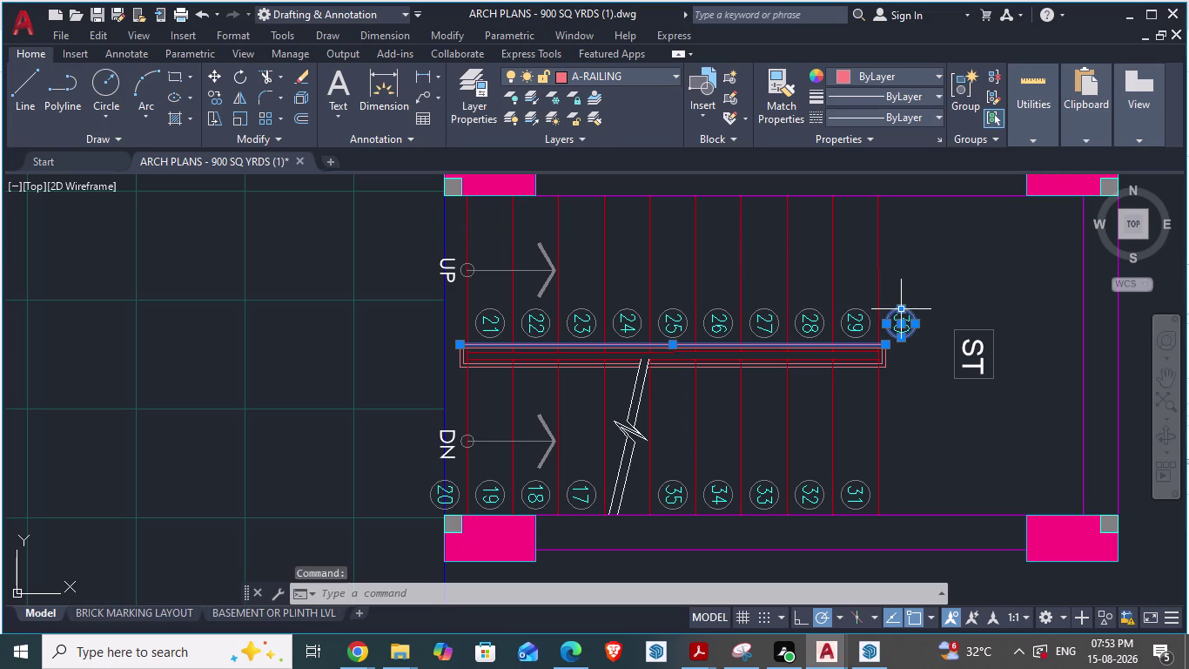
scroll(up, 3)
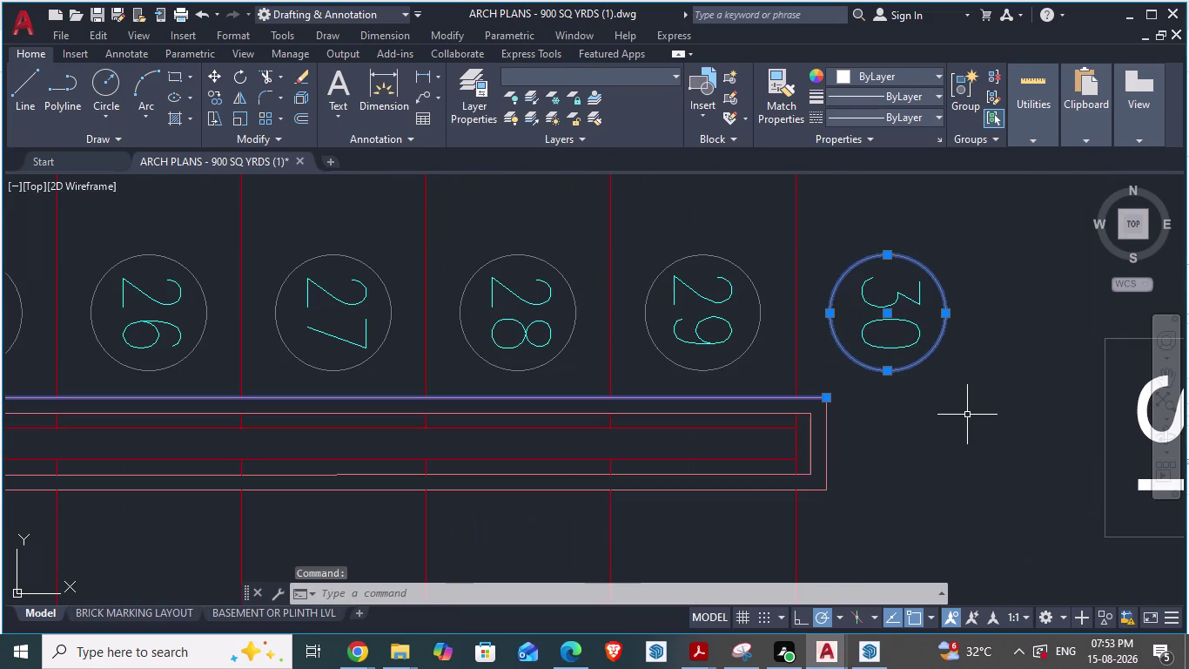
key(Escape)
scroll(down, 3)
key(alt+Tab)
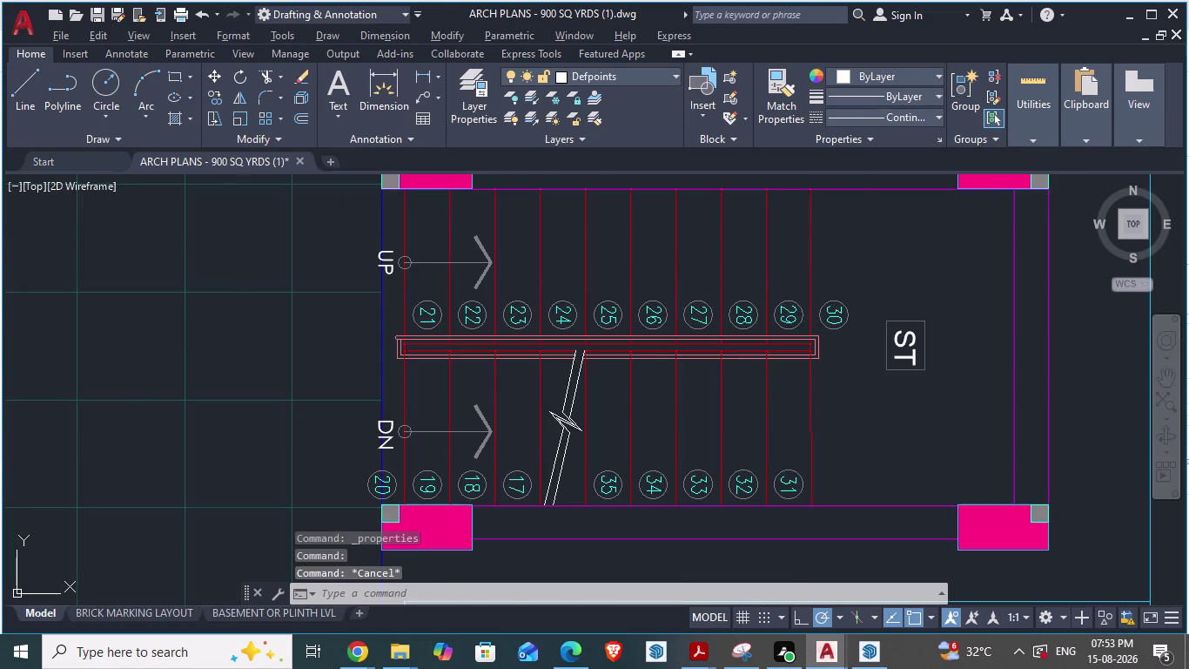
scroll(up, 3)
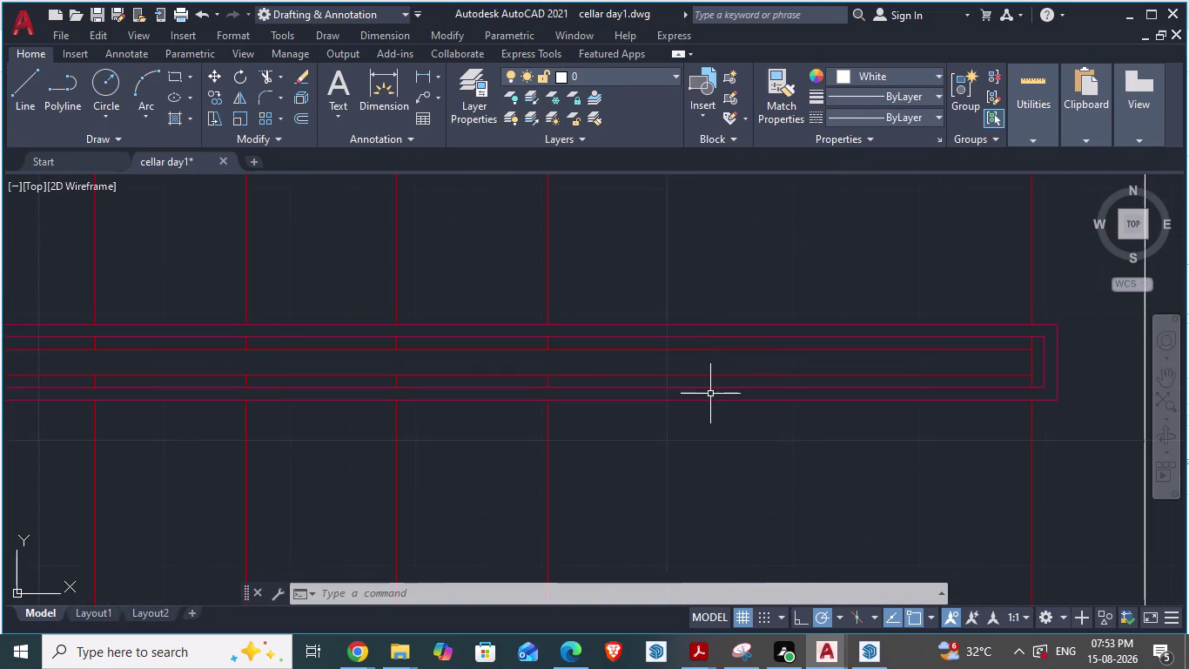
Select the four long purple handrail lines and two short right-end pieces.
click(711, 400)
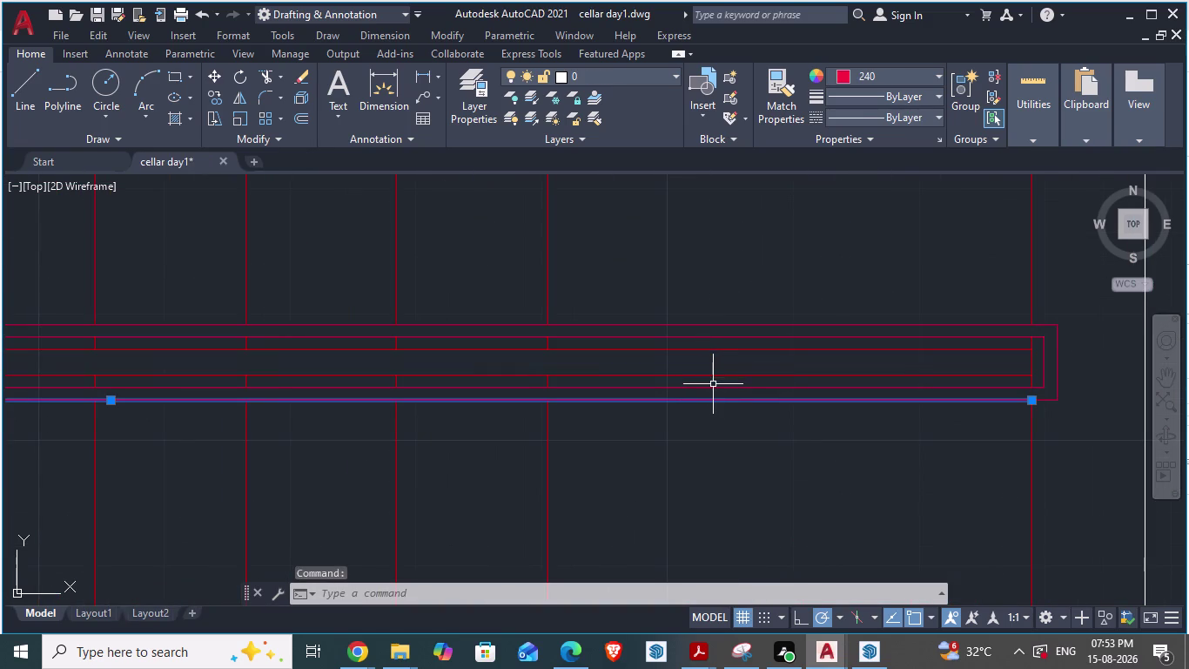
click(713, 388)
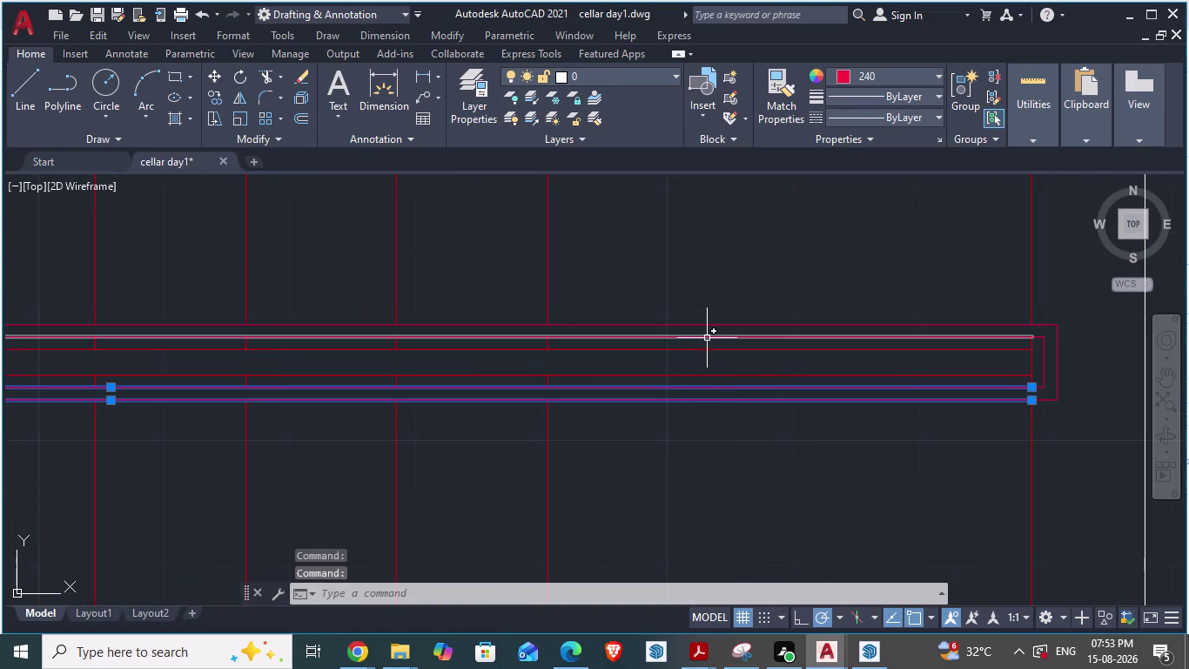
click(705, 325)
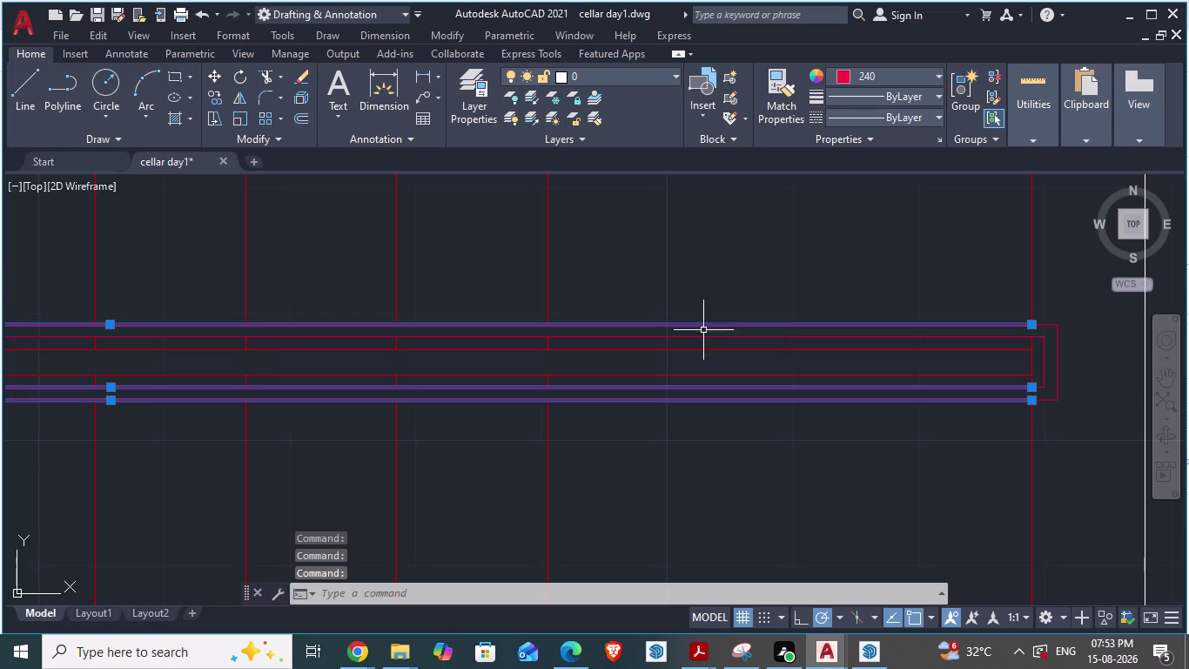
click(702, 336)
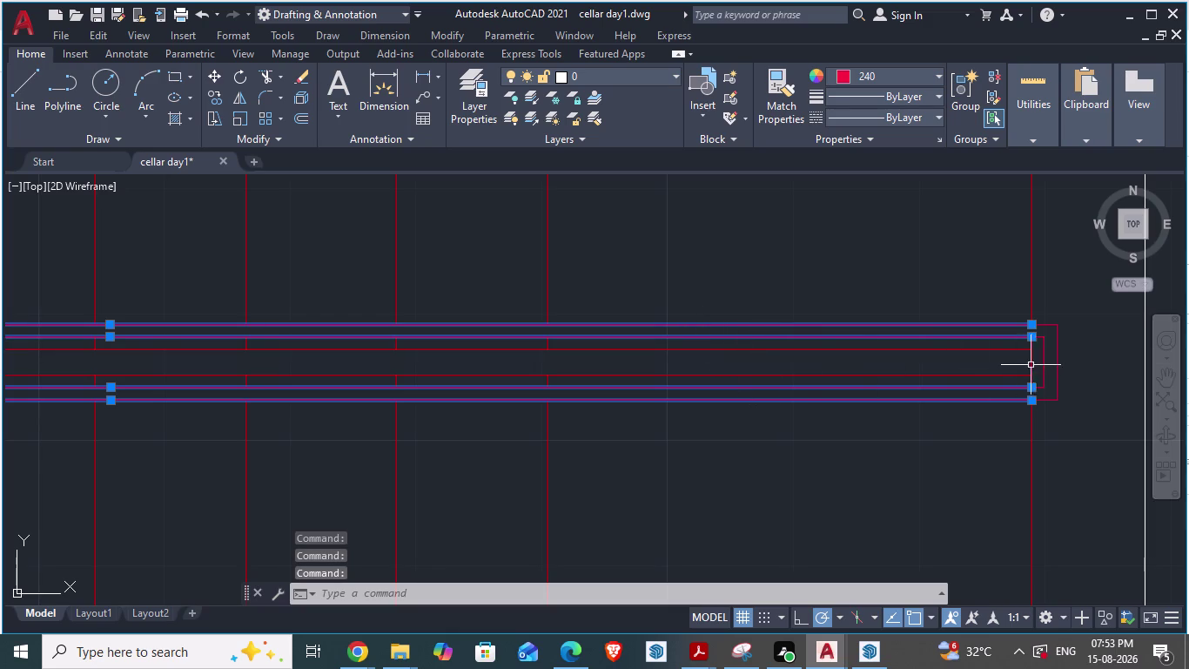
click(1045, 357)
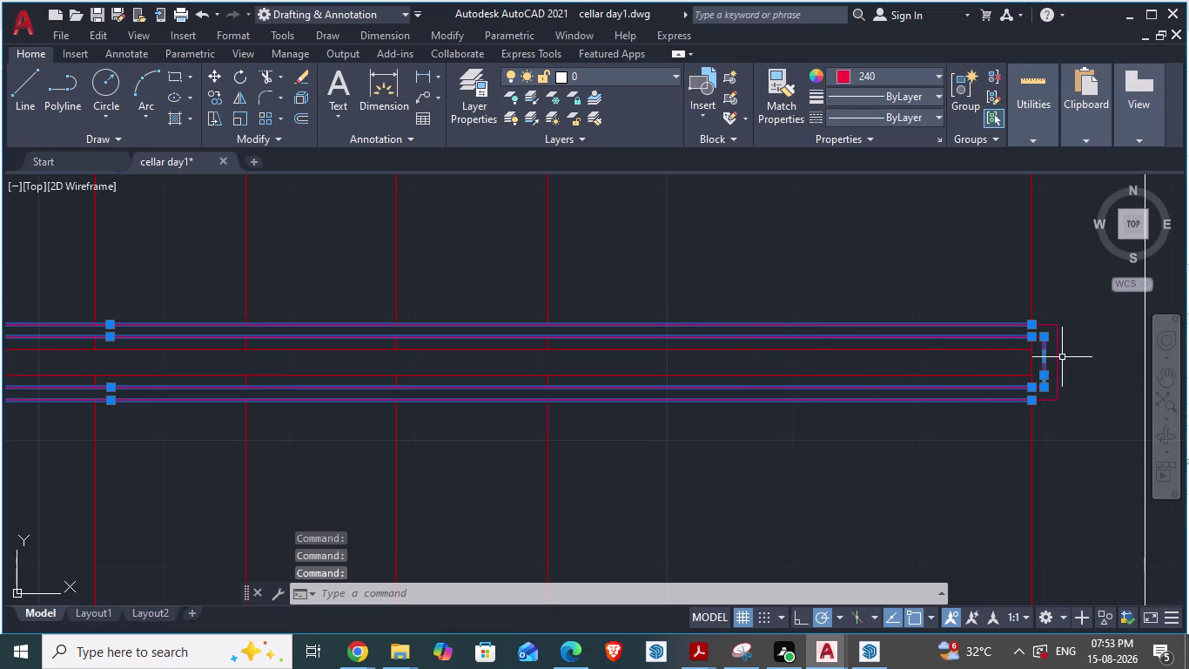
click(1060, 355)
Window-select the remaining short handrail pieces at the right end.
scroll(up, 3)
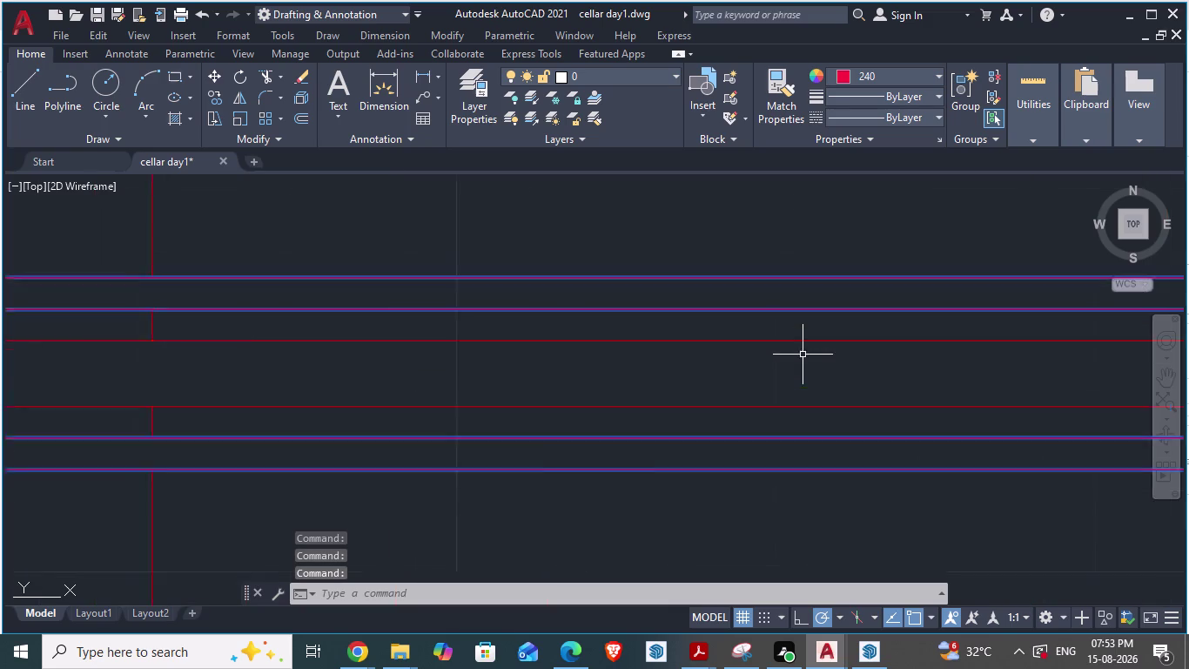
scroll(up, 3)
scroll(down, 3)
scroll(up, 3)
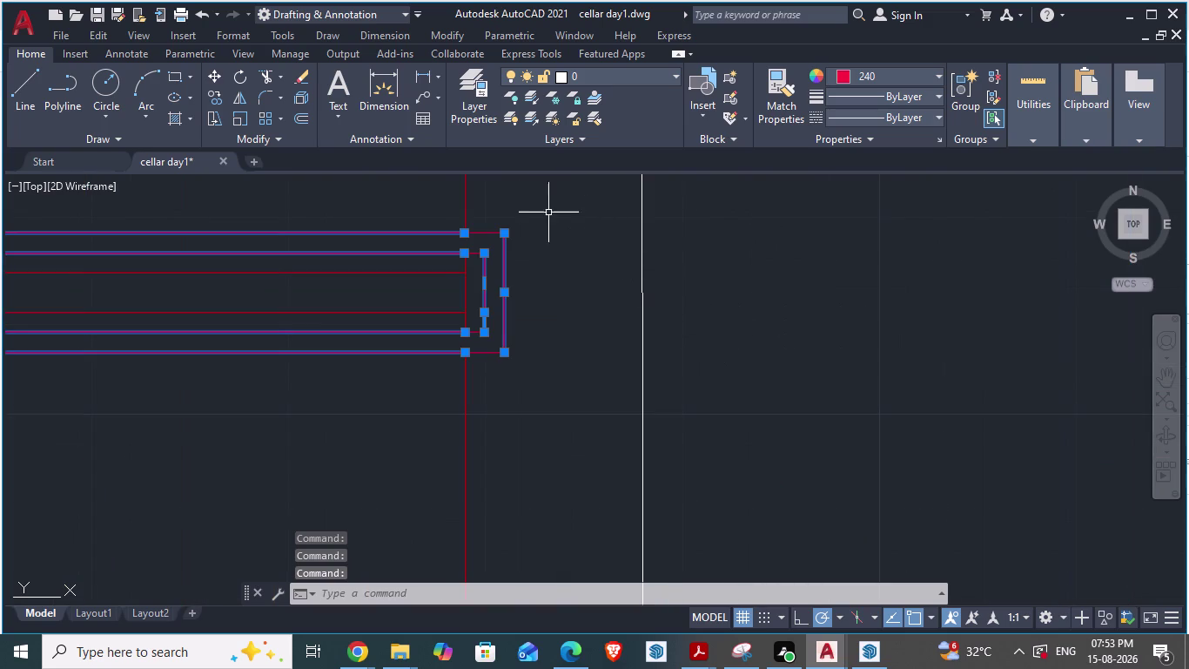
click(543, 210)
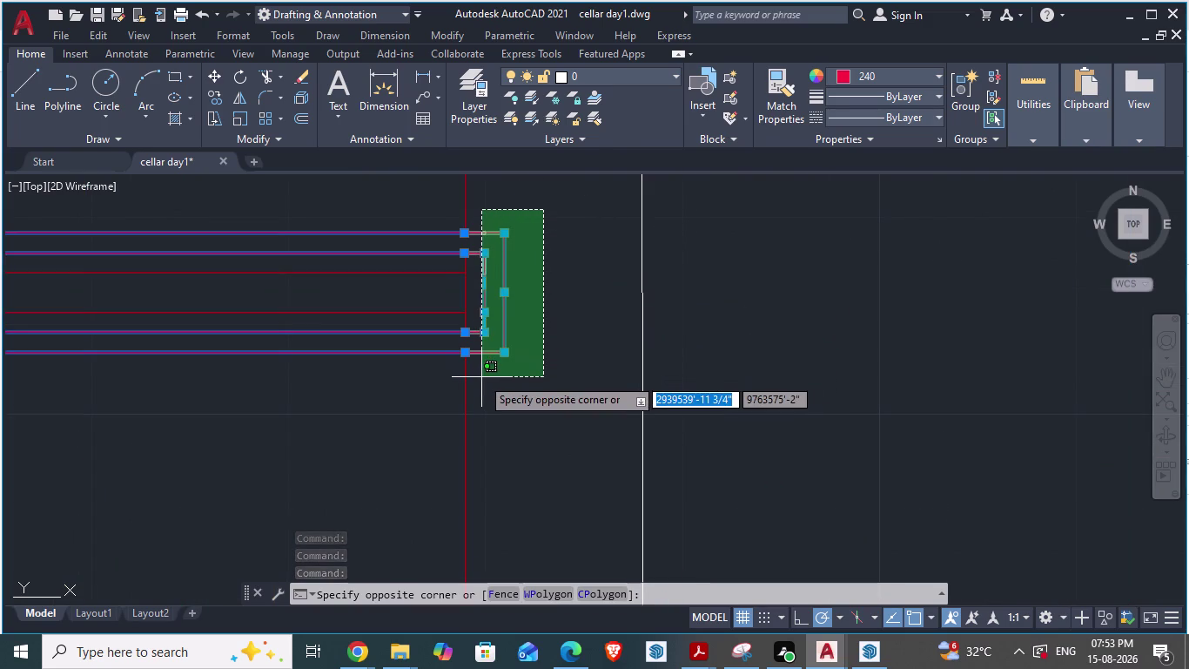
click(481, 377)
Add the outer and inner left-end handrail pieces to the selection.
scroll(down, 3)
scroll(down, 3)
scroll(up, 3)
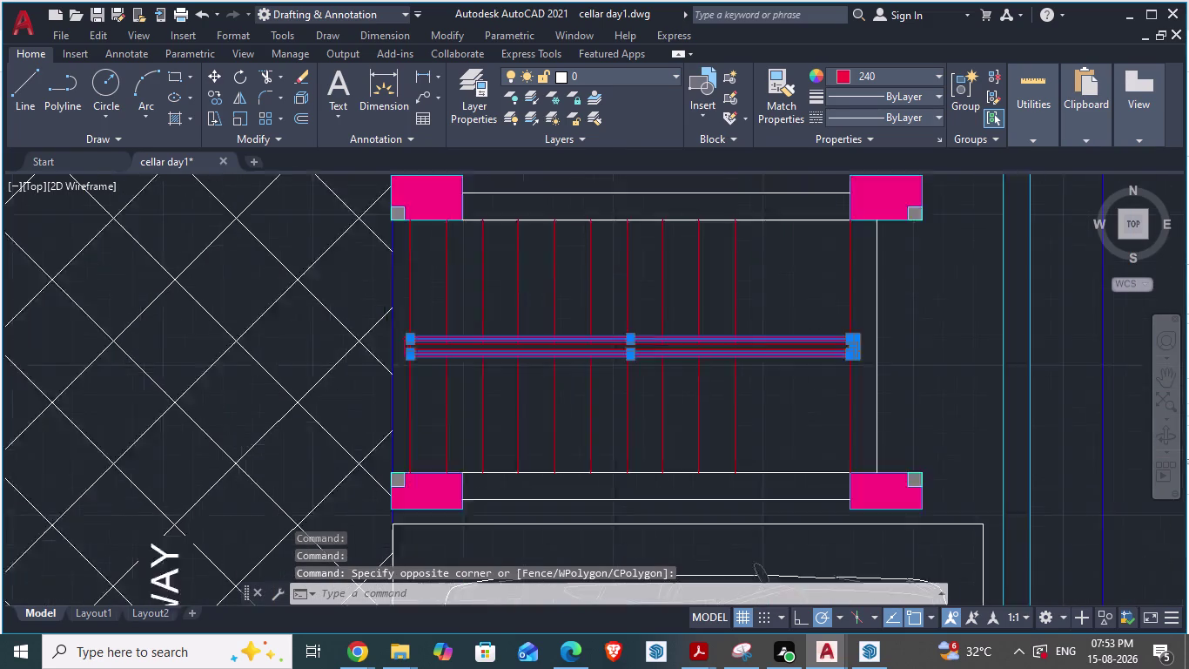
scroll(up, 3)
scroll(up, 3)
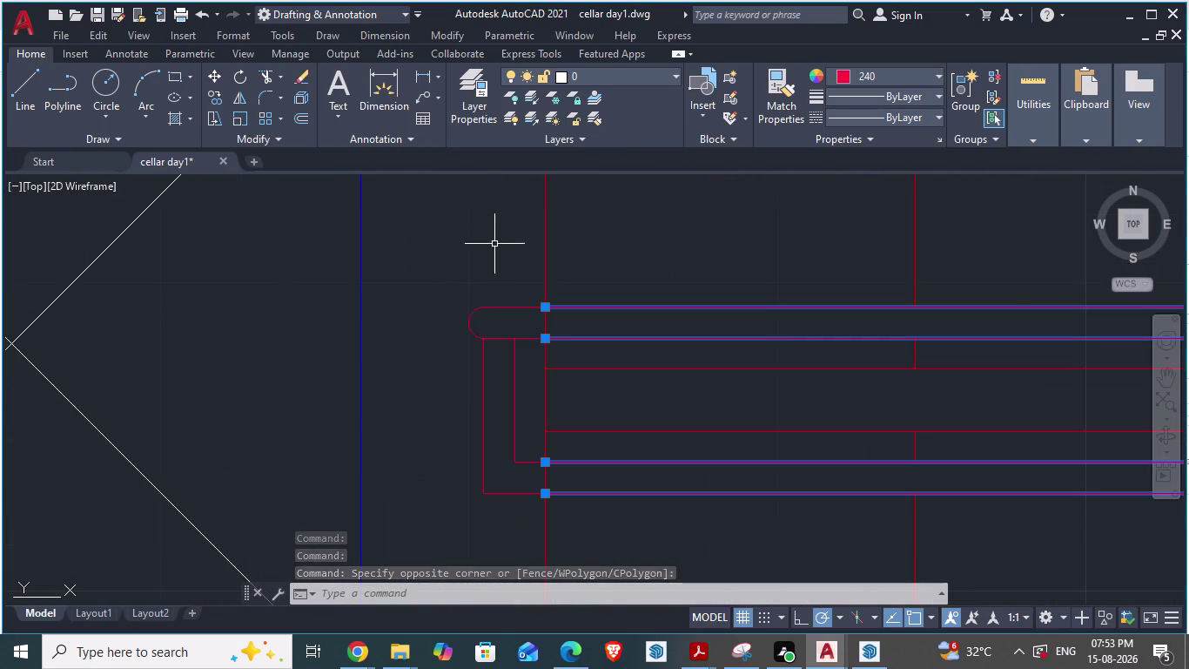
click(509, 249)
click(471, 524)
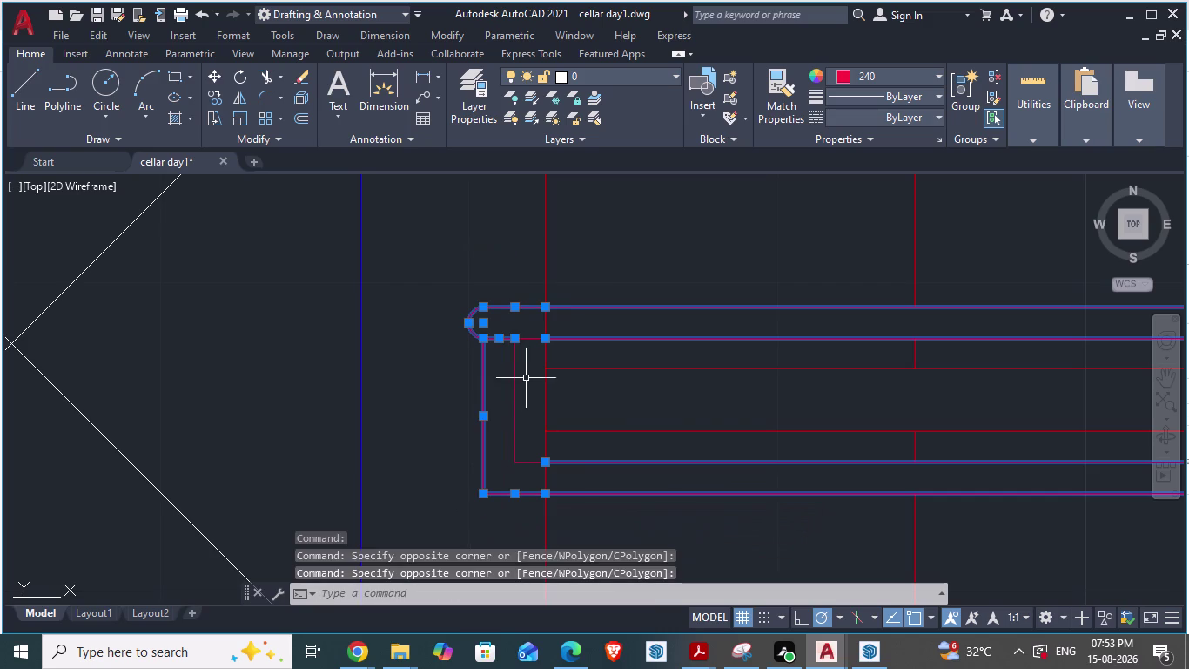
click(515, 375)
click(530, 339)
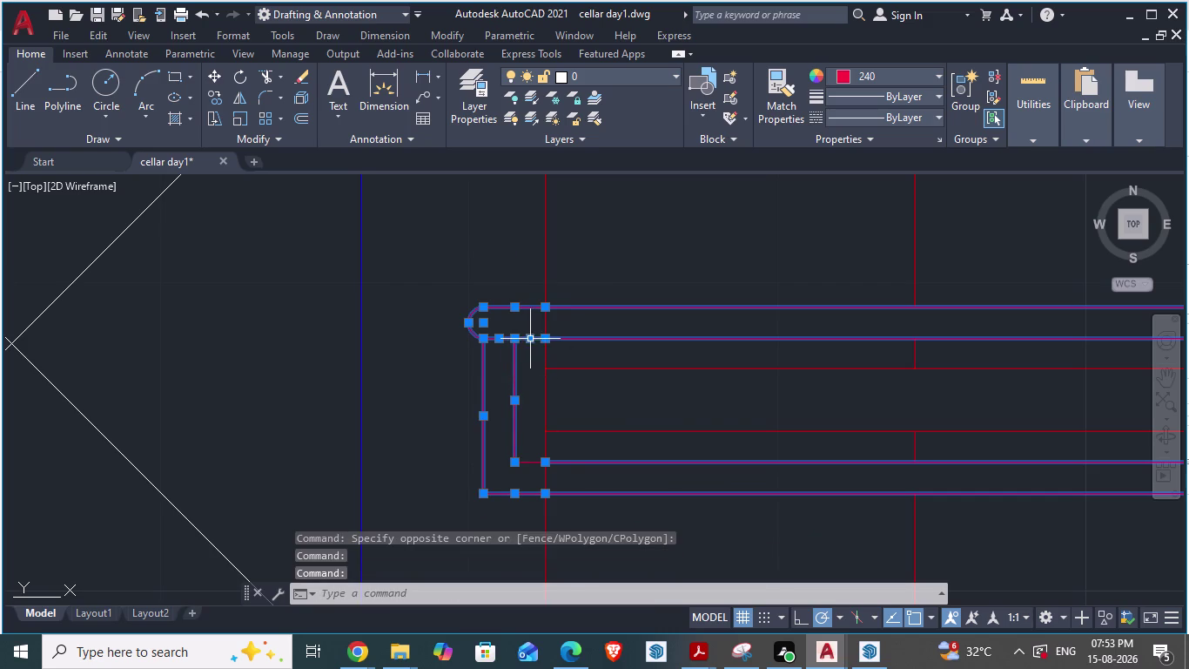
click(528, 464)
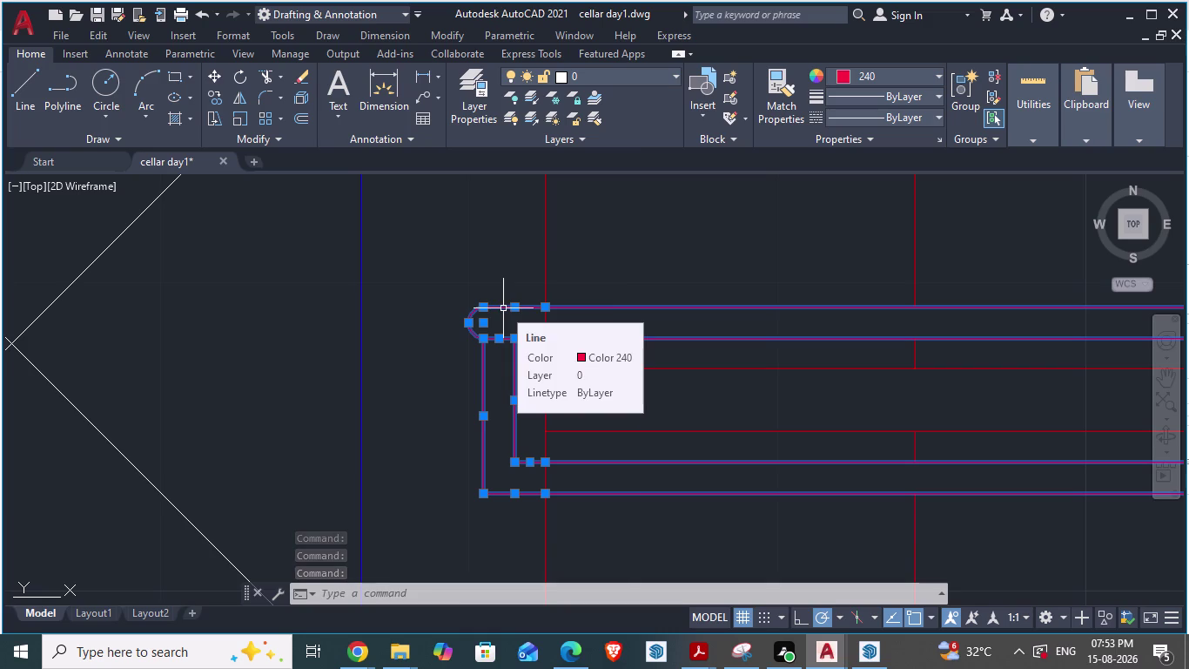
JOIN the selected pieces into a 3D polyline and a spline, then check the result.
text(join)
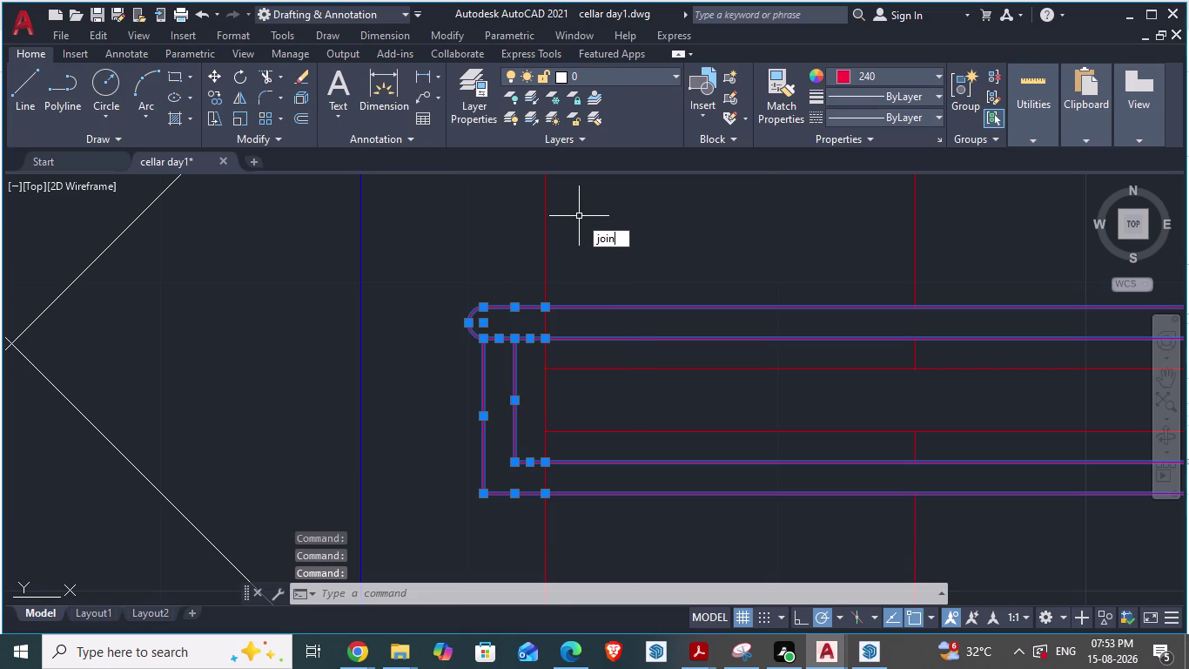
key(Return)
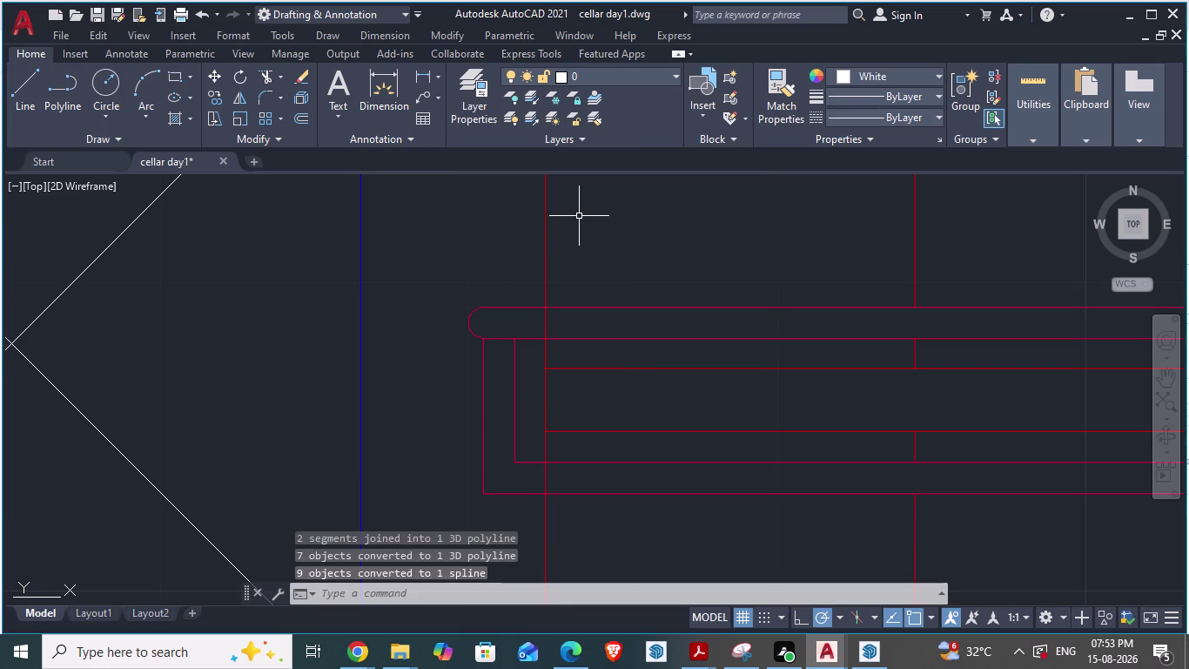
click(493, 306)
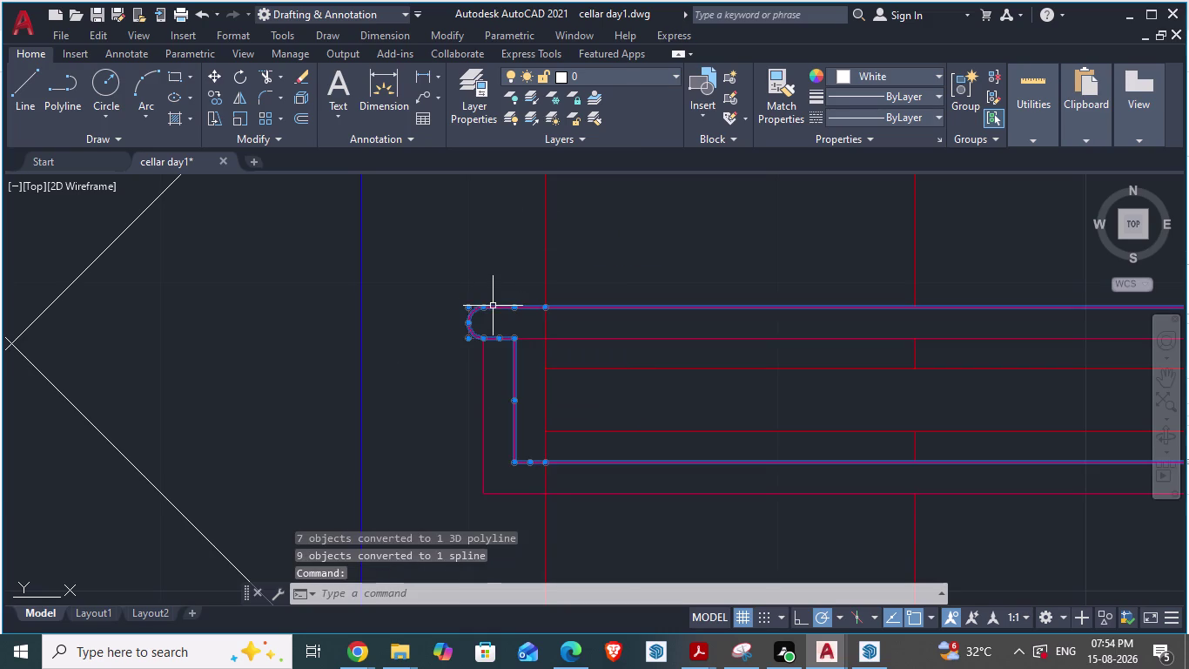
scroll(down, 3)
scroll(down, 3)
scroll(down, 3)
scroll(down, 3)
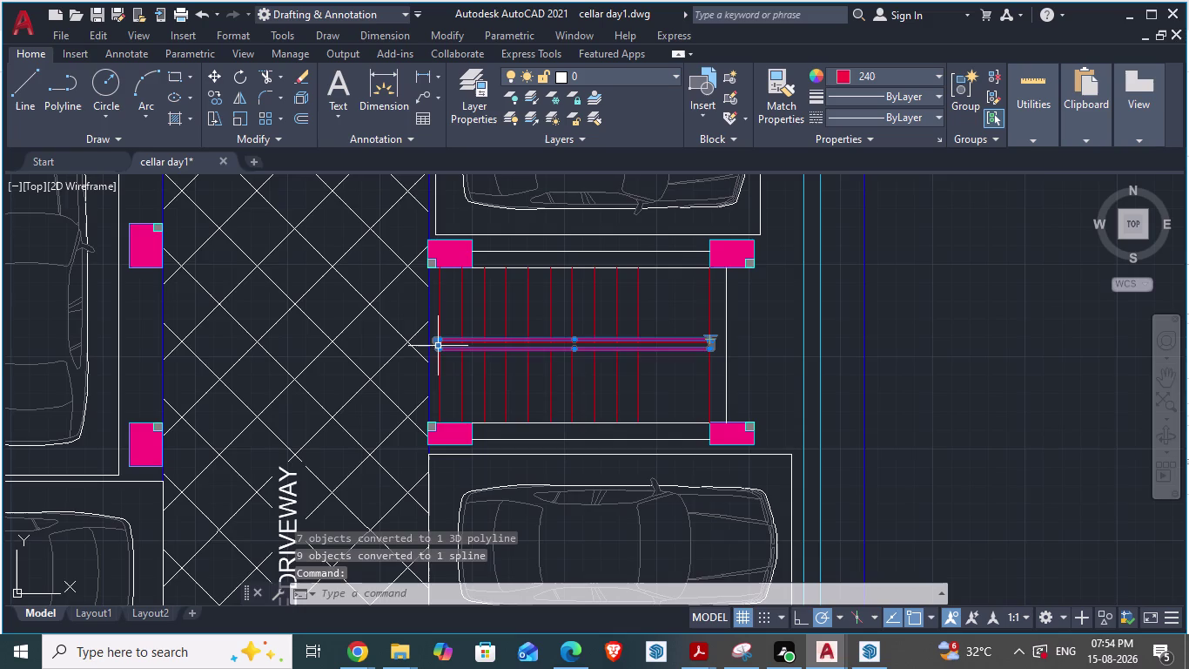
scroll(up, 3)
scroll(up, 3)
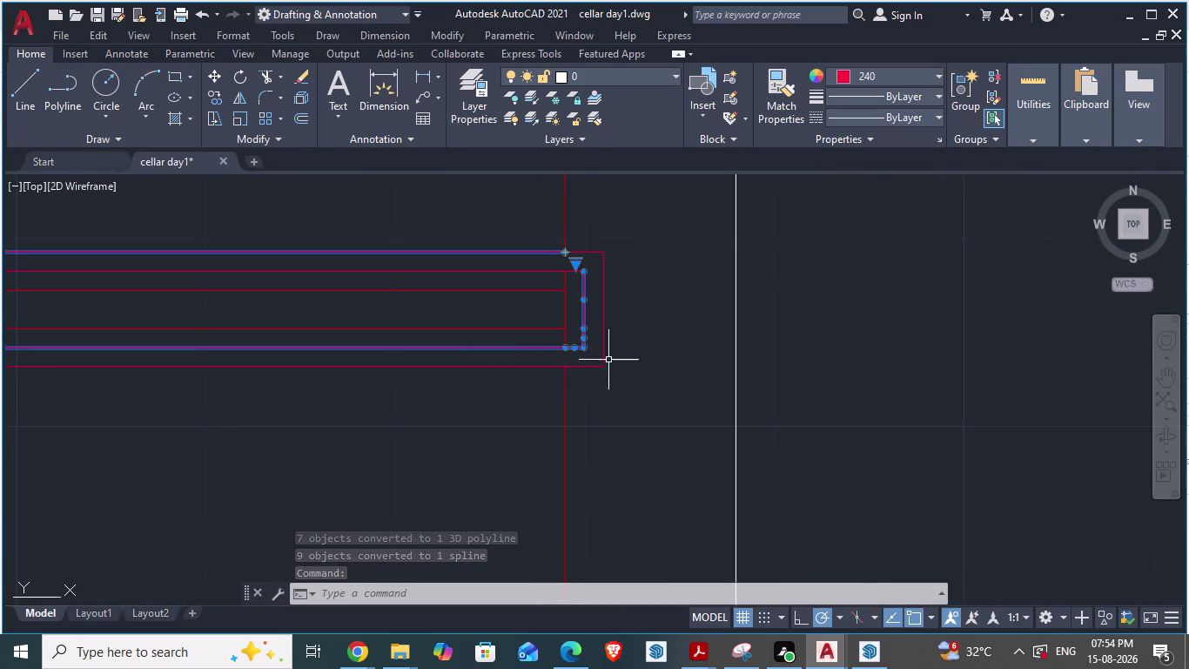
click(599, 371)
Cancel the stray selection window and shift the view along the stair flight.
click(593, 368)
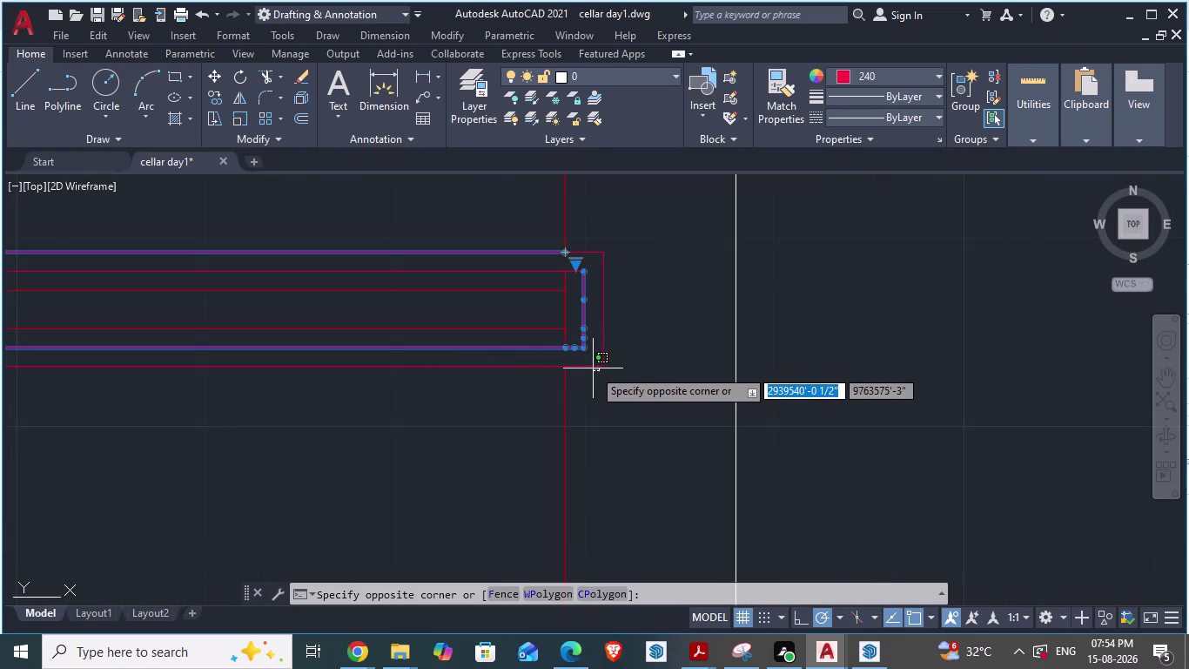
click(593, 364)
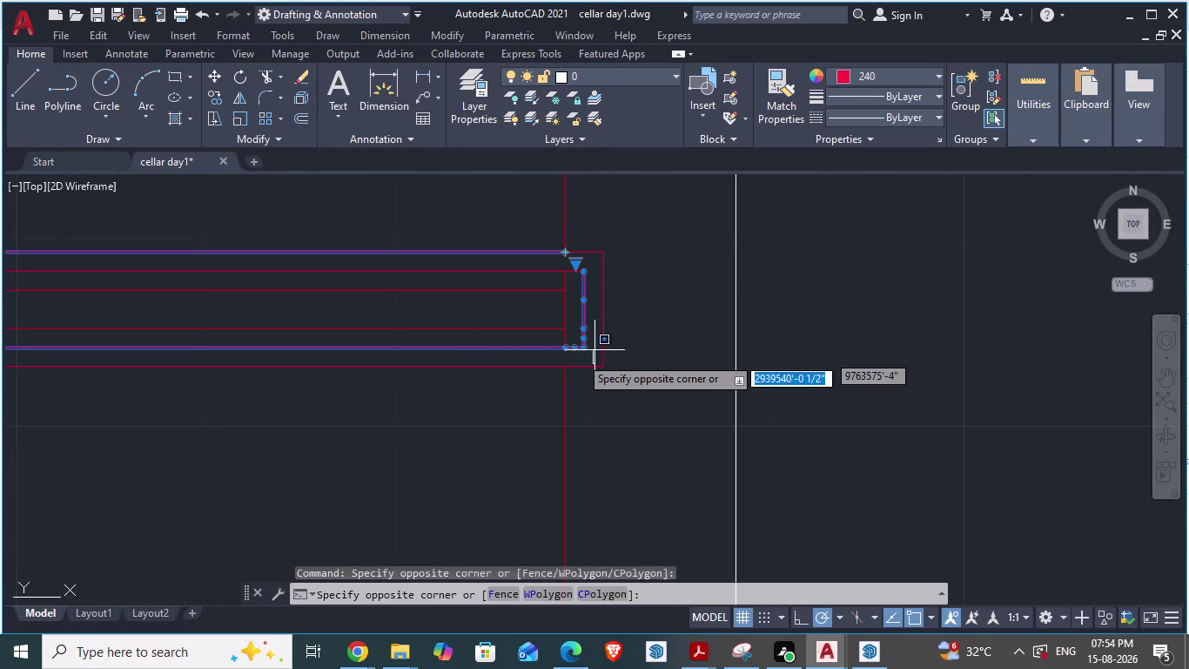
key(Escape)
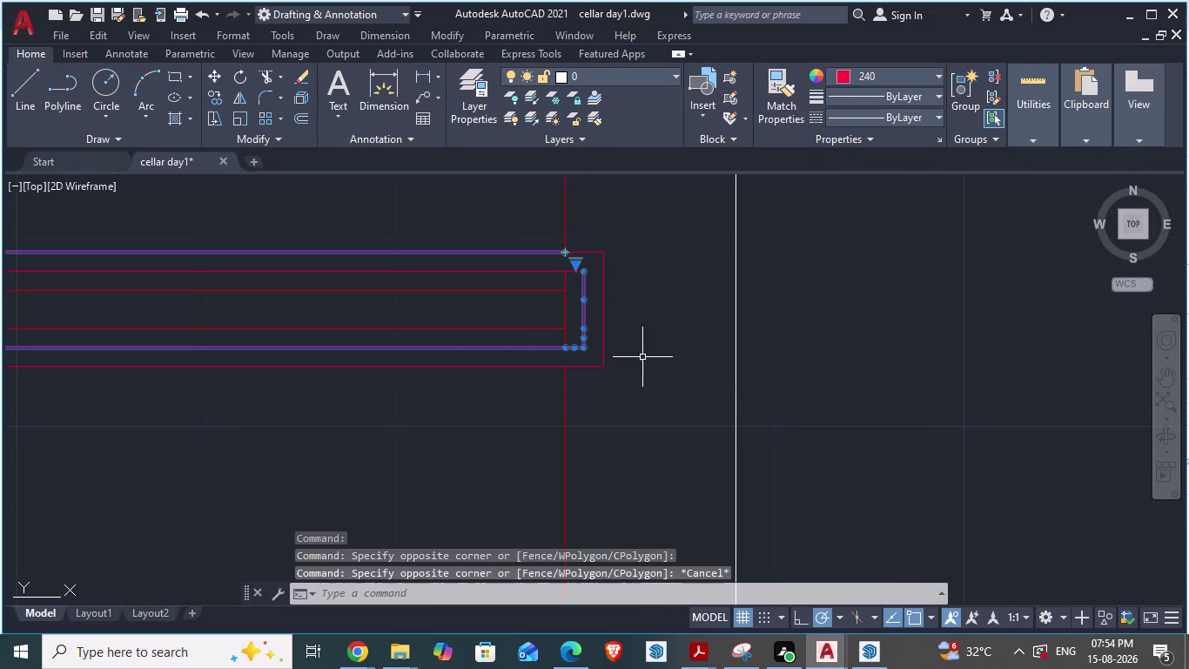
scroll(down, 3)
key(Escape)
scroll(up, 3)
scroll(down, 3)
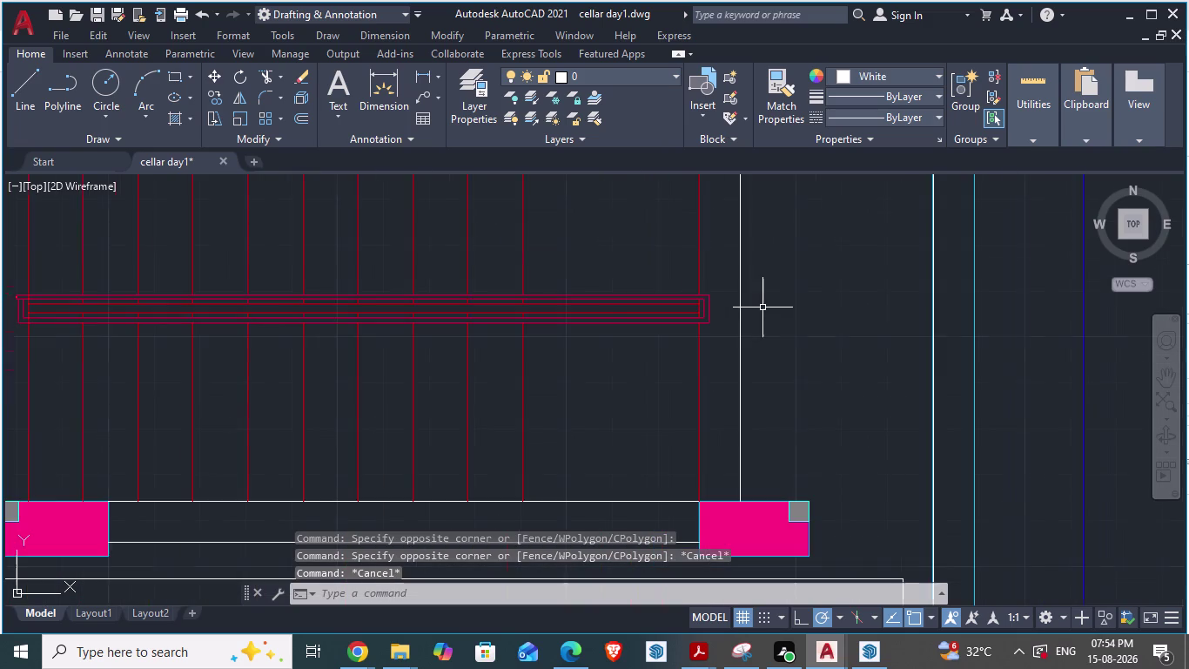
scroll(up, 3)
scroll(down, 3)
middle_click(449, 347)
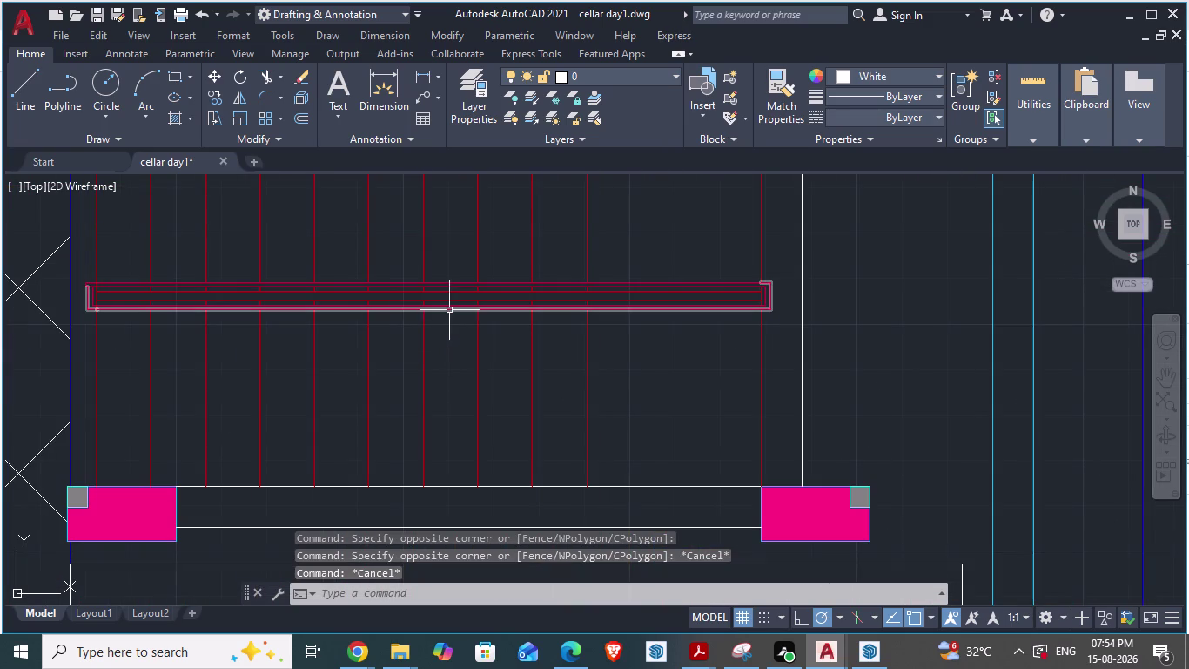
key(Escape)
scroll(up, 3)
Select the three joined handrail outlines and bring up their shortcut menu.
click(550, 283)
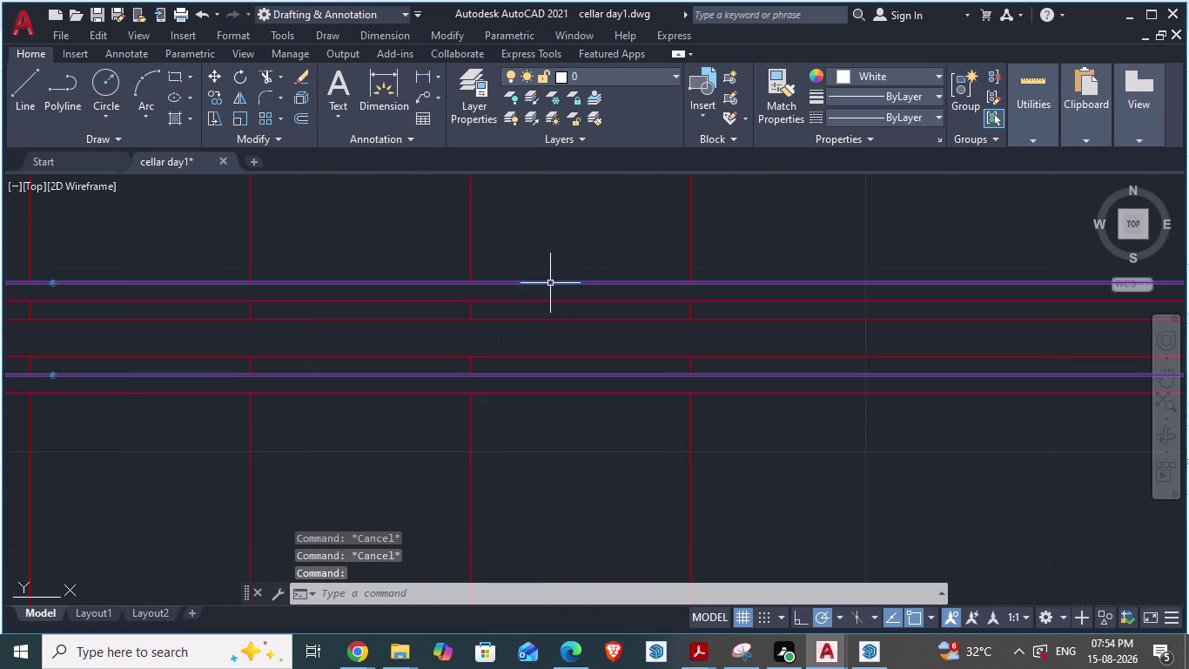
click(537, 391)
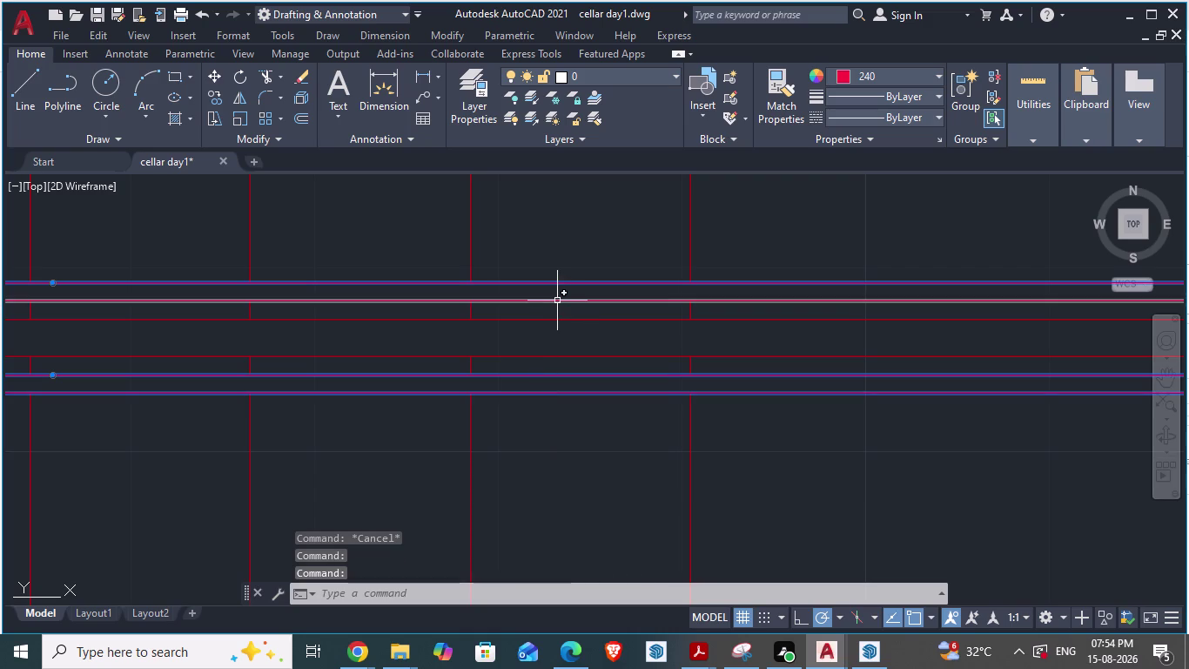
click(557, 300)
scroll(down, 3)
scroll(up, 3)
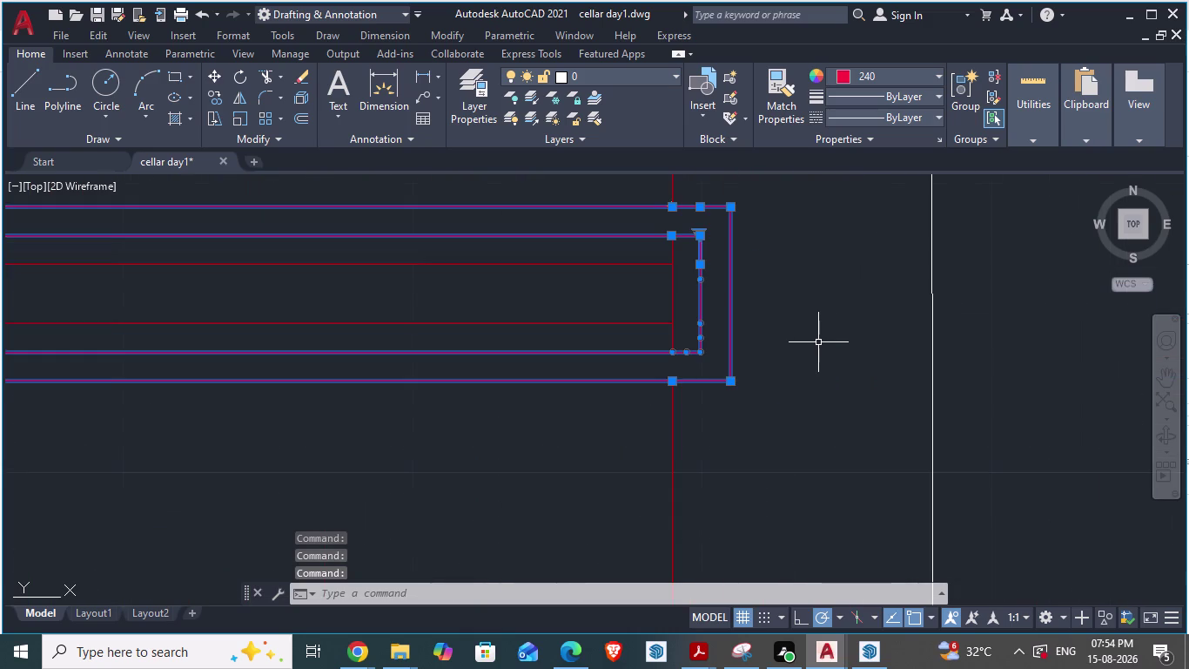
scroll(down, 3)
scroll(up, 3)
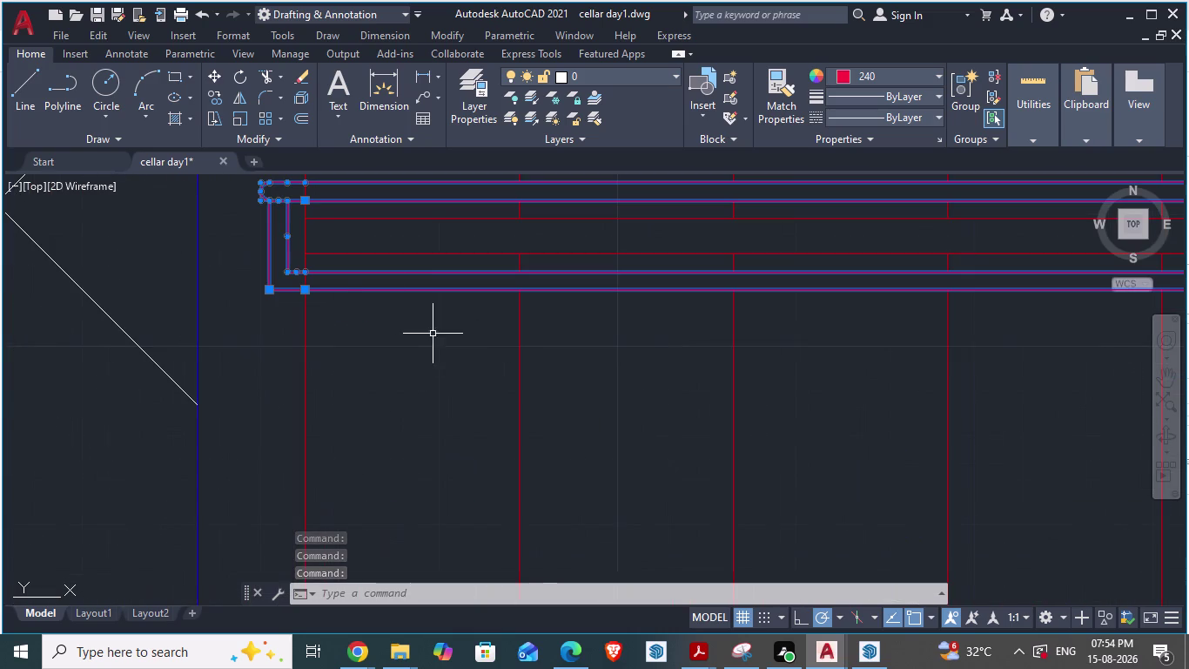
right_click(395, 291)
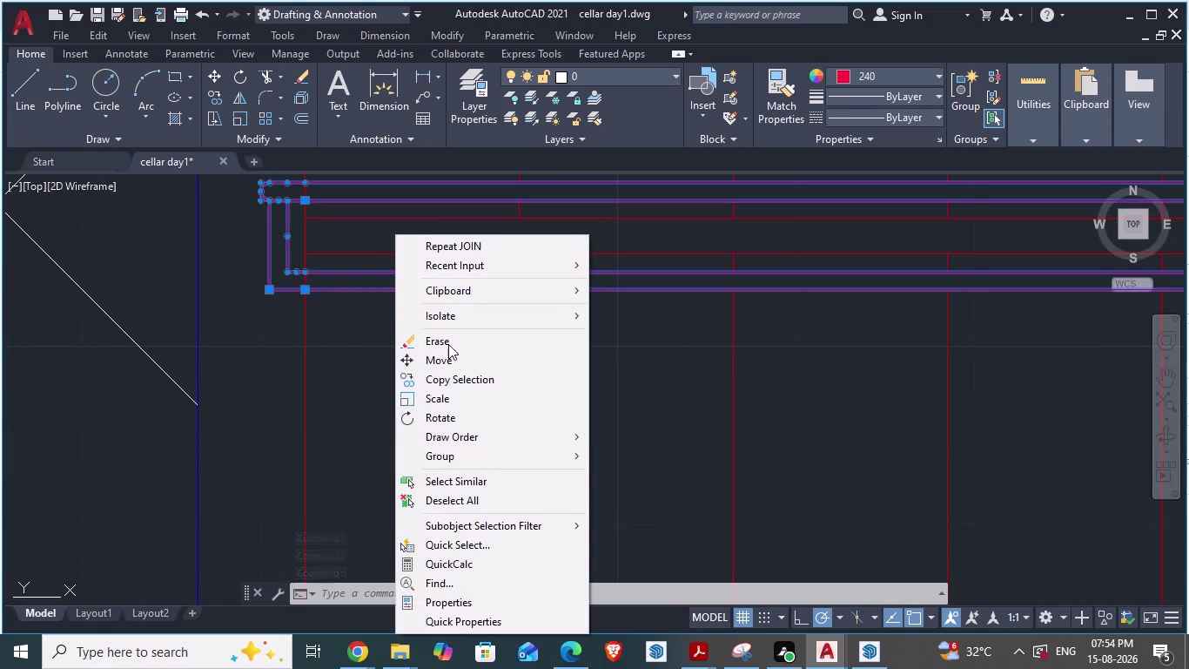
Set the selected handrail outlines to index colour 230 in Properties.
click(462, 598)
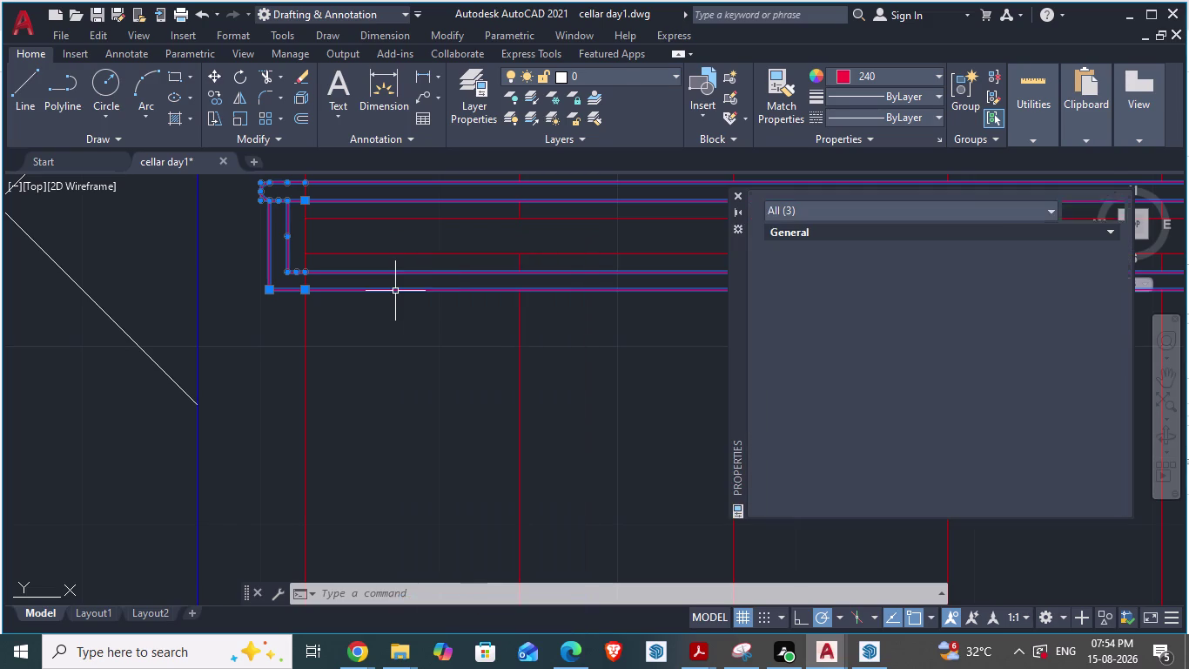
click(949, 246)
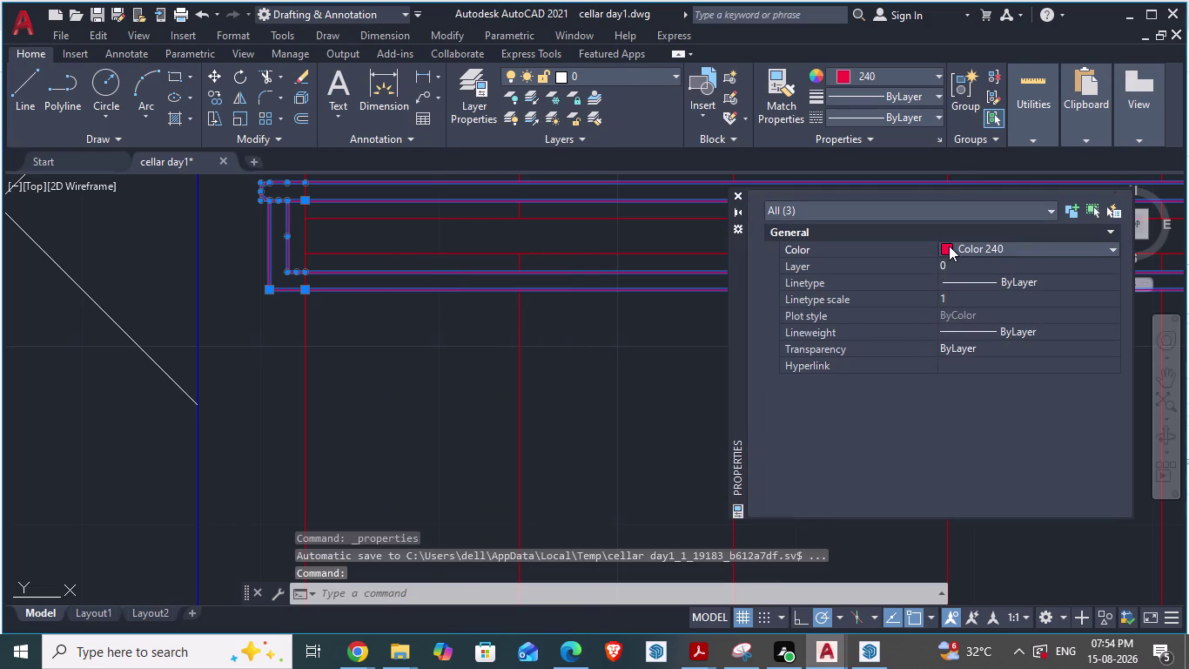
click(949, 245)
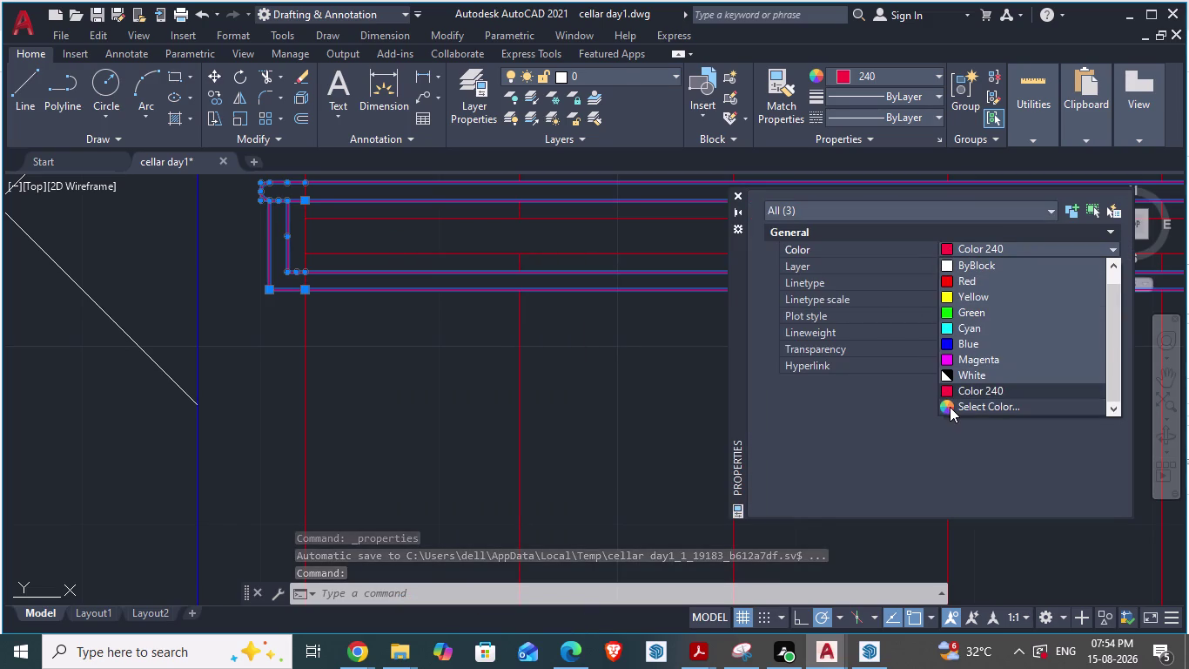
scroll(down, 3)
scroll(up, 3)
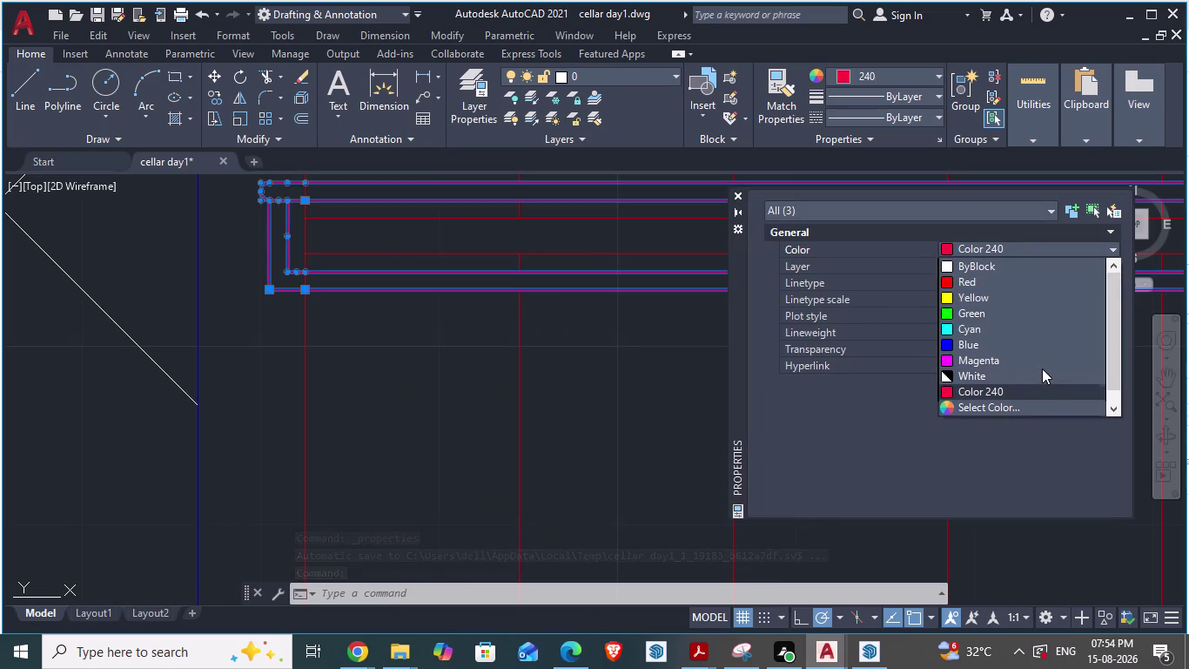
scroll(up, 3)
scroll(up, 3)
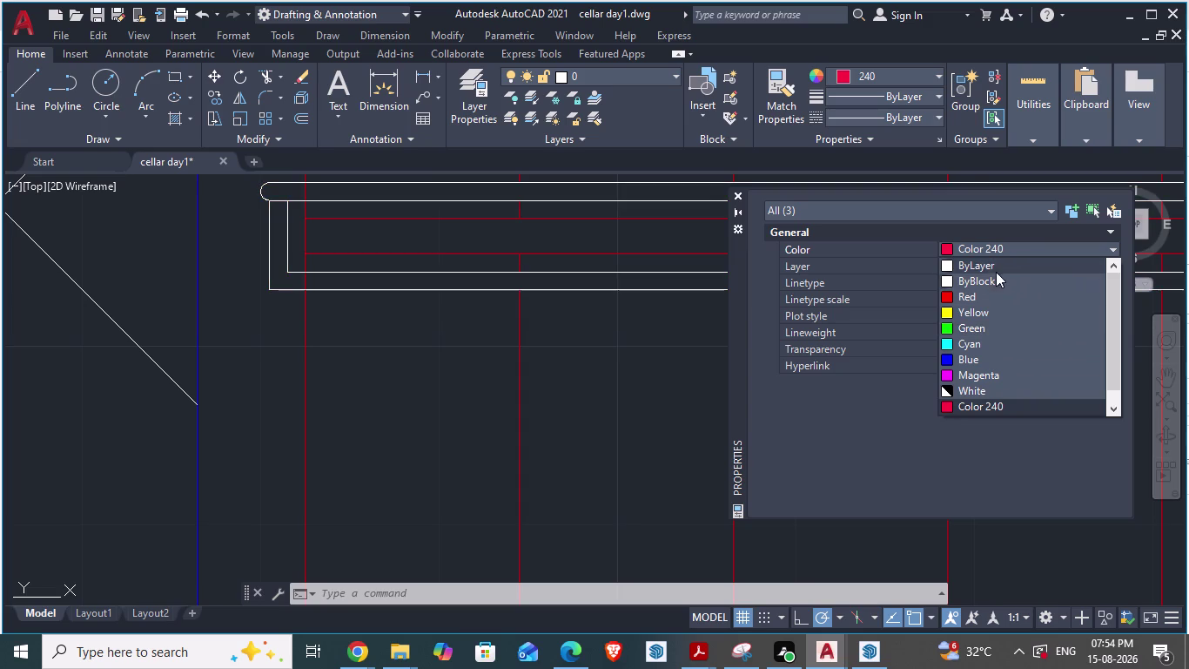
scroll(up, 3)
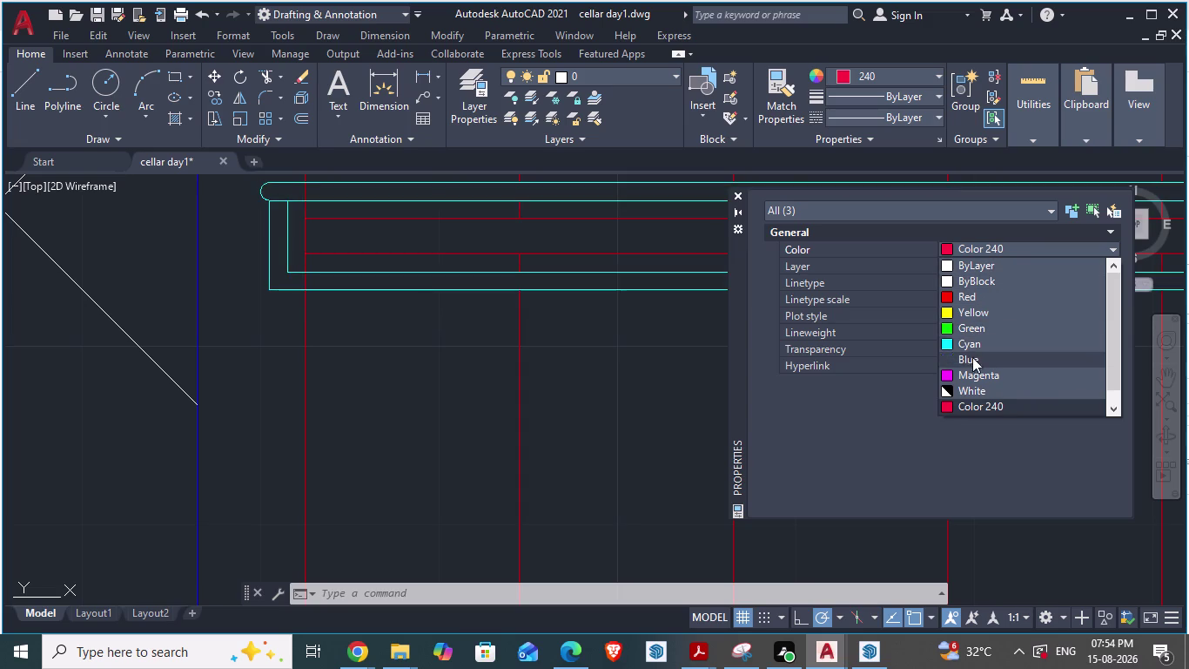
scroll(down, 3)
scroll(down, 3)
click(952, 397)
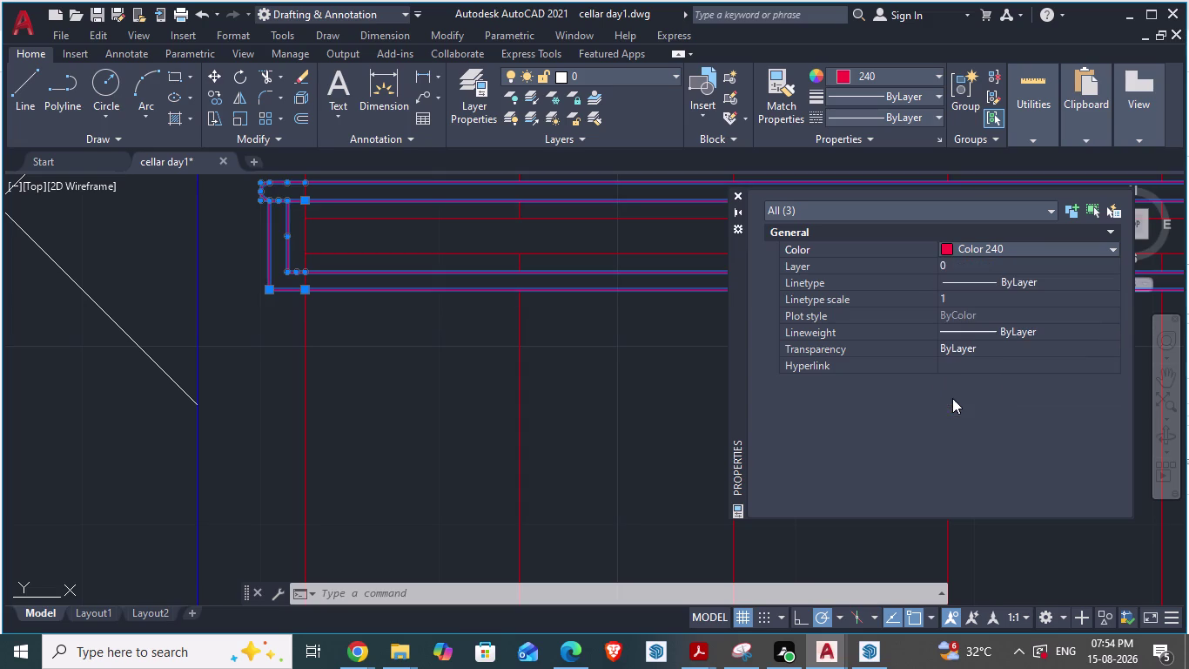
click(947, 247)
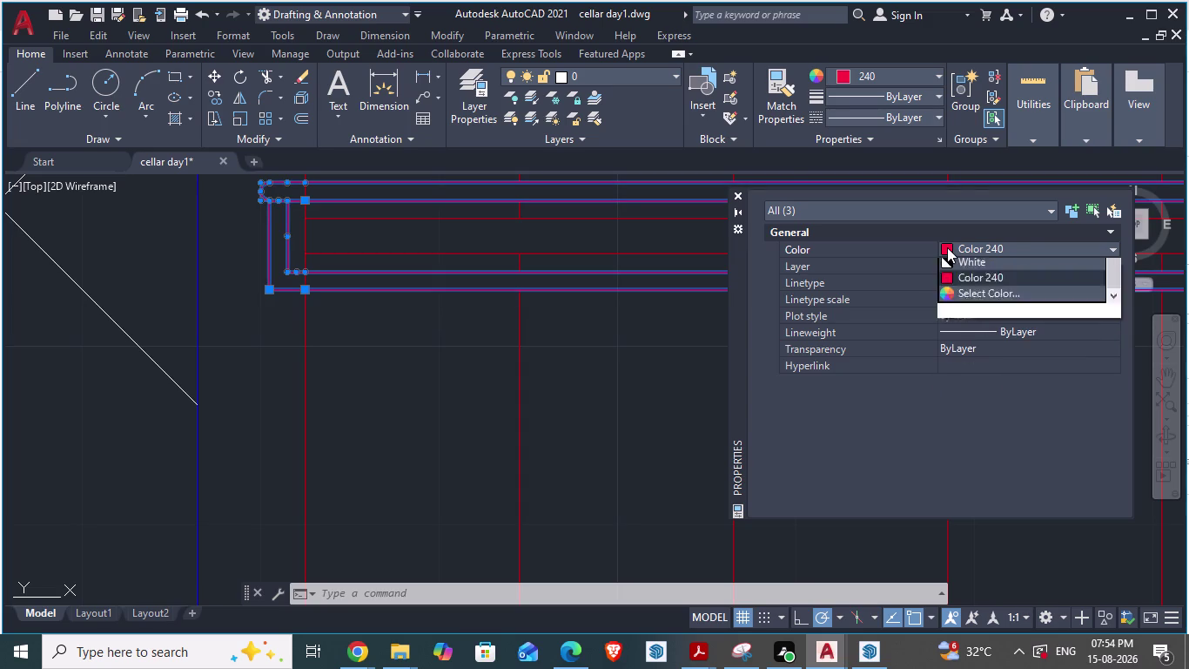
click(950, 401)
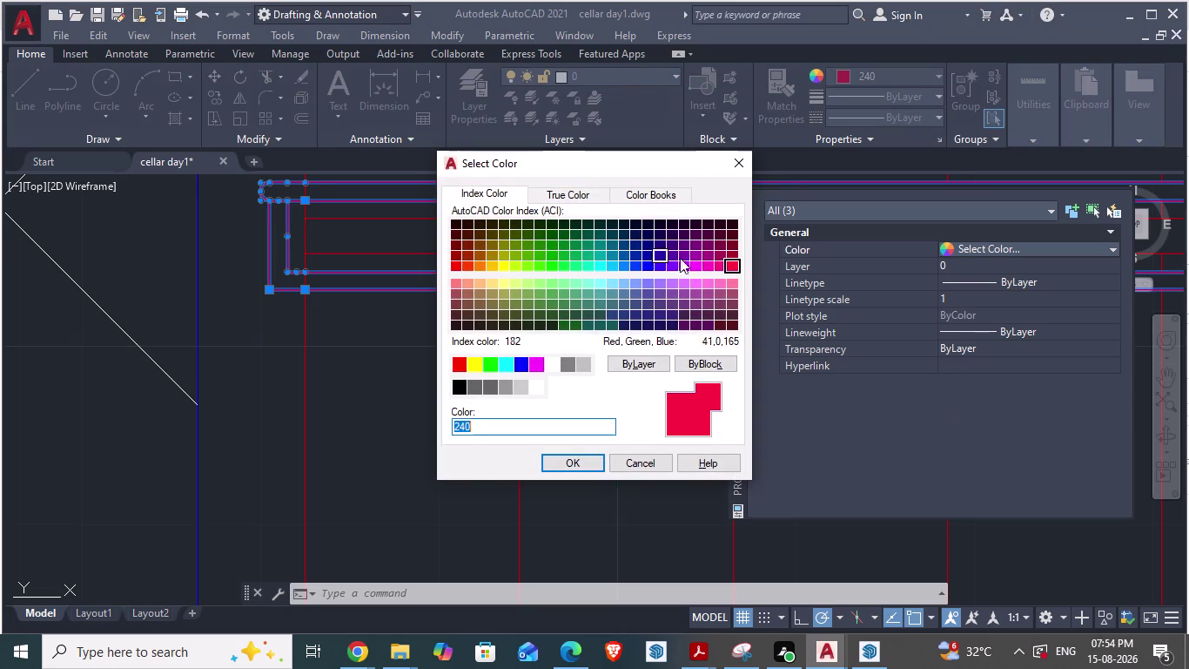
click(720, 267)
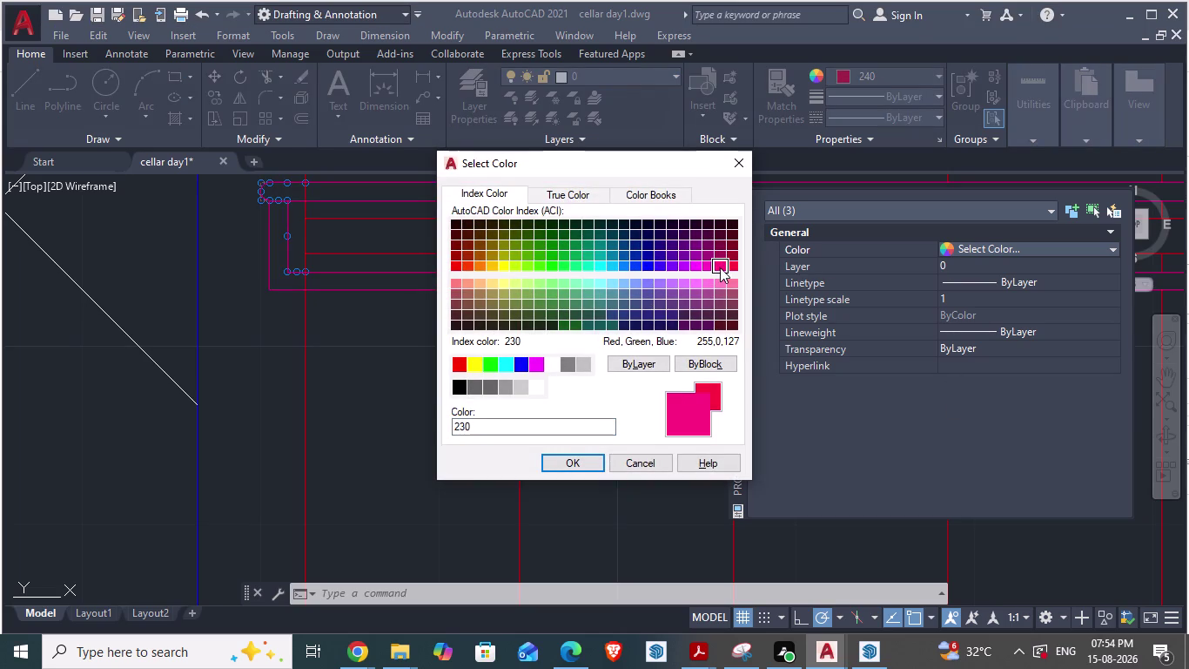
click(720, 268)
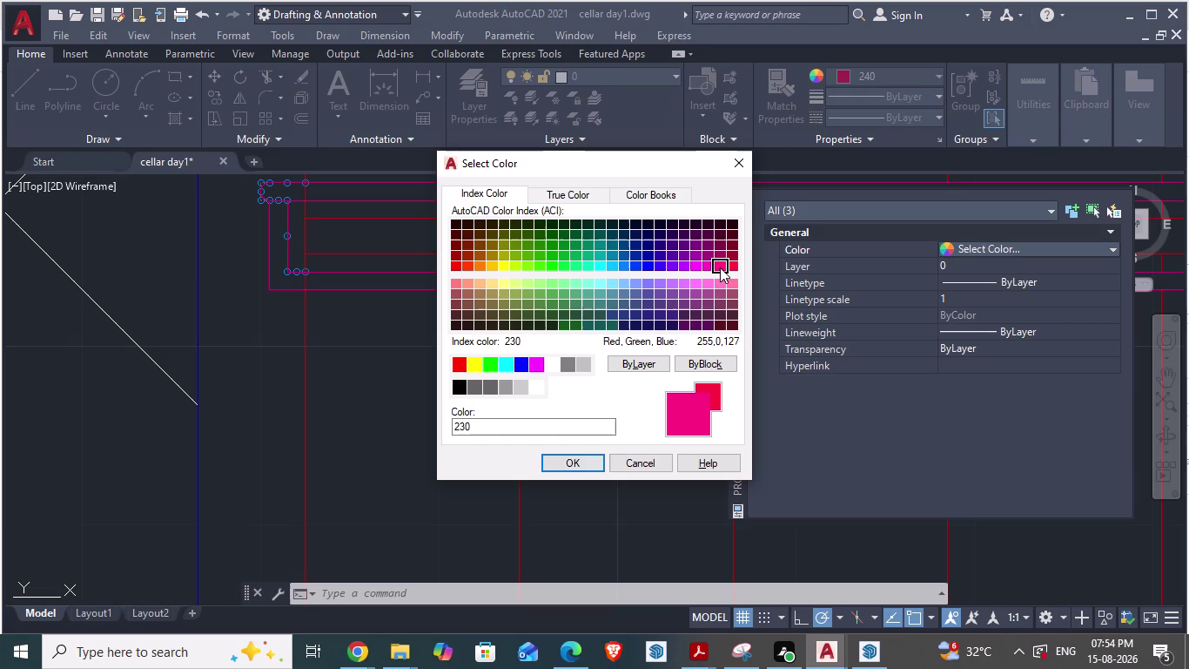
triple_click(720, 267)
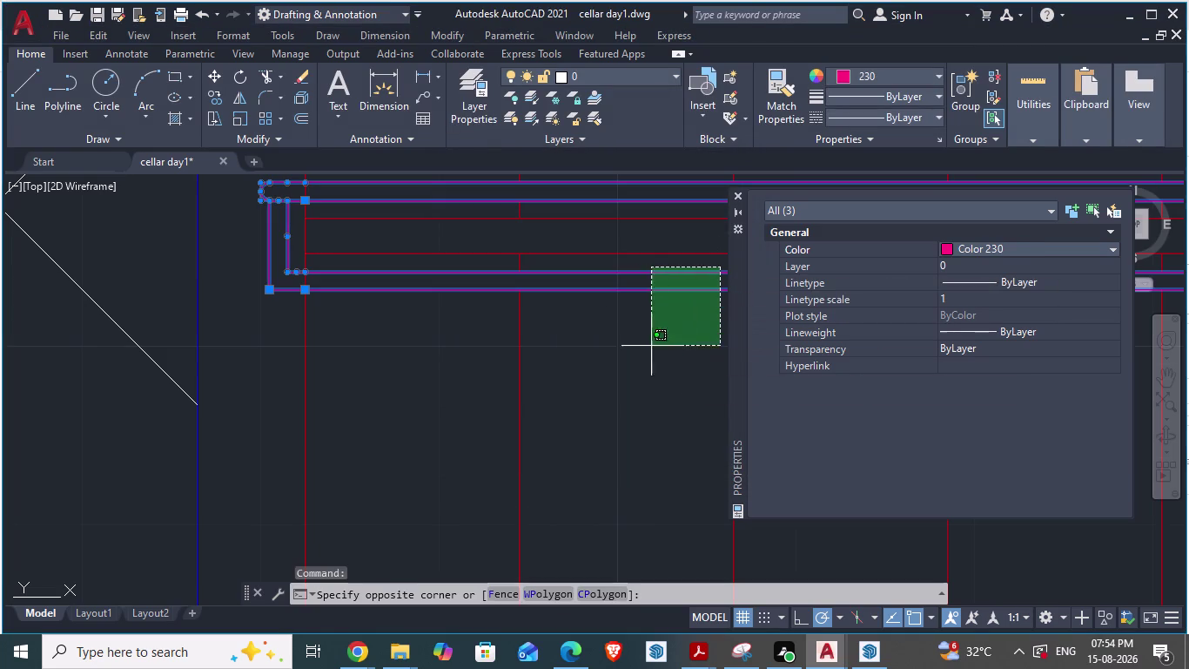
click(741, 190)
Clear the selection and switch to the ARCH PLANS drawing.
scroll(down, 3)
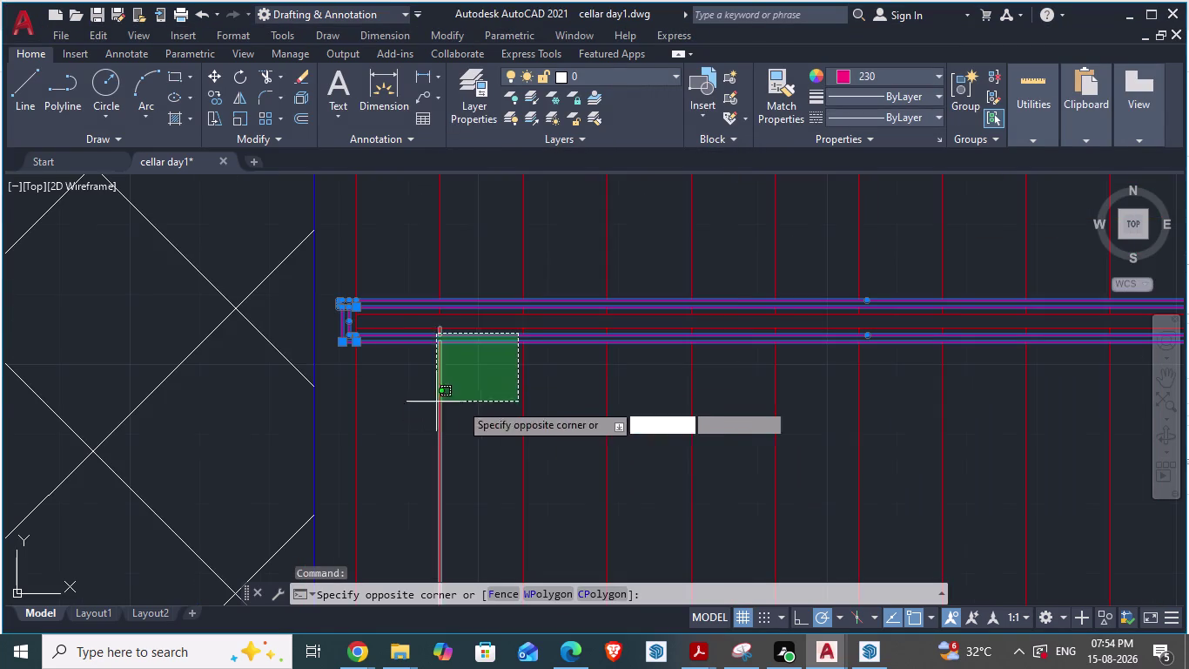
key(Escape)
scroll(up, 3)
key(Escape)
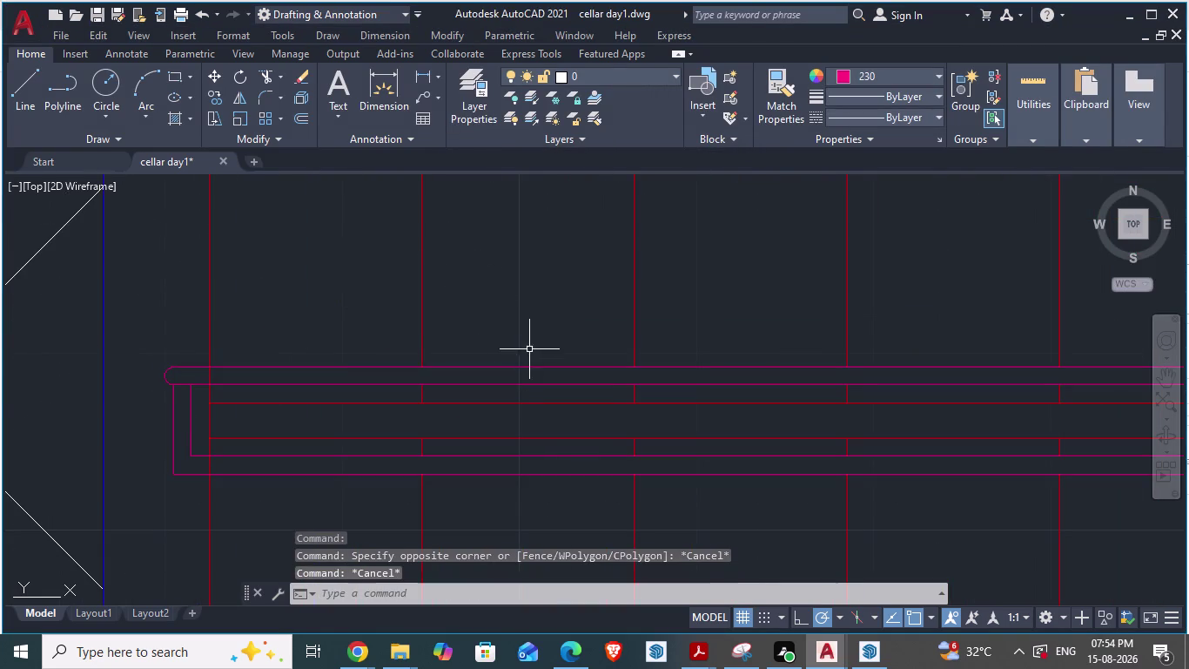
scroll(down, 3)
scroll(down, 3)
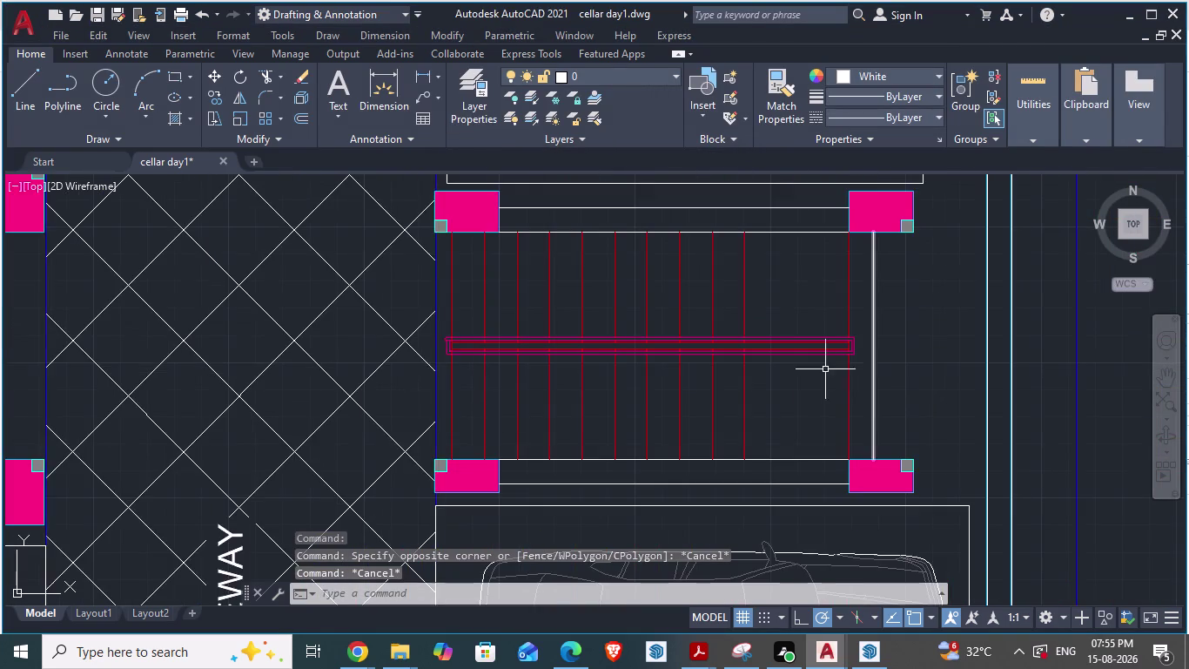
scroll(up, 3)
scroll(down, 3)
scroll(up, 3)
scroll(down, 3)
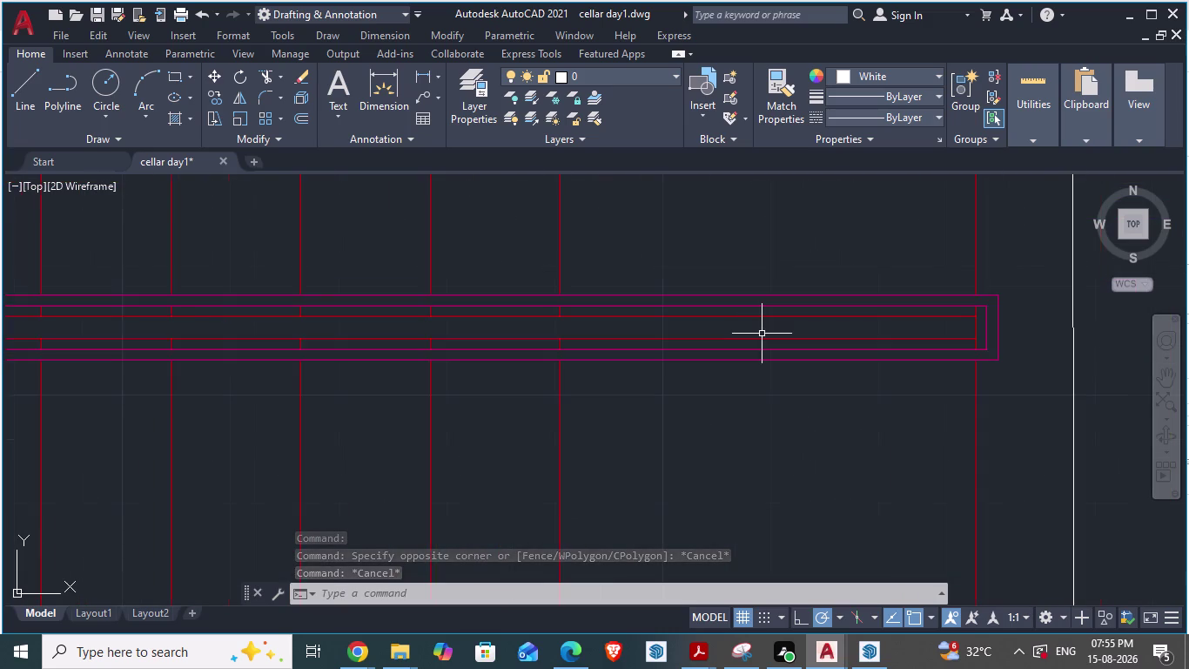
key(alt+Tab)
Return to cellar day1 and save it.
scroll(up, 3)
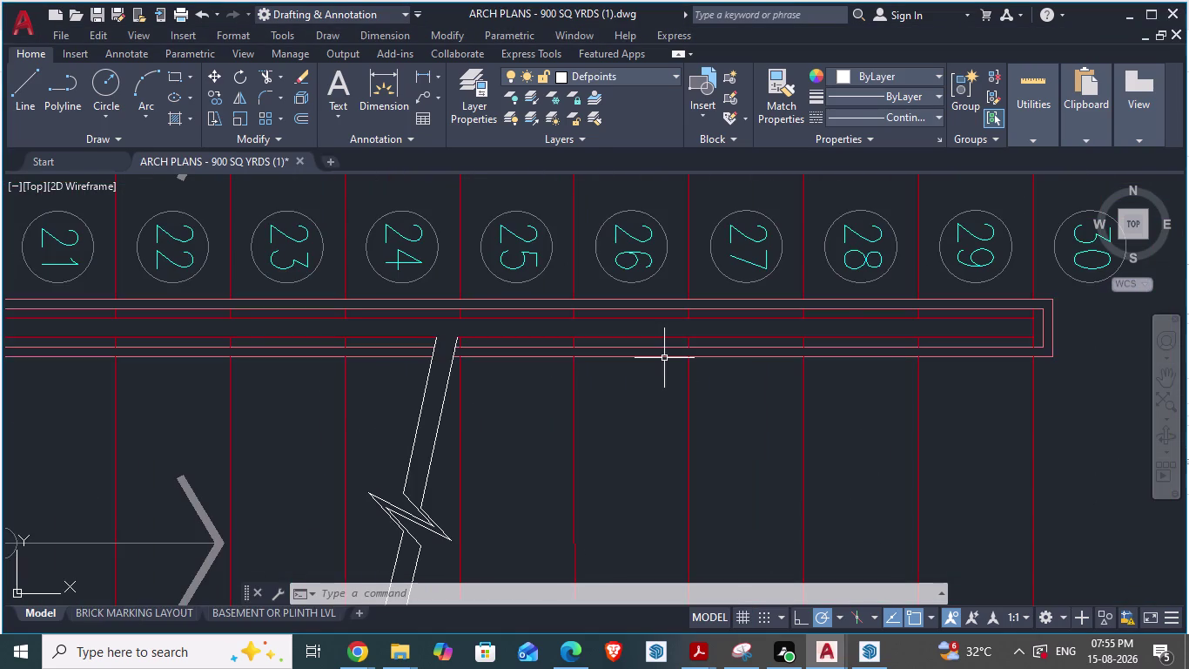
scroll(down, 3)
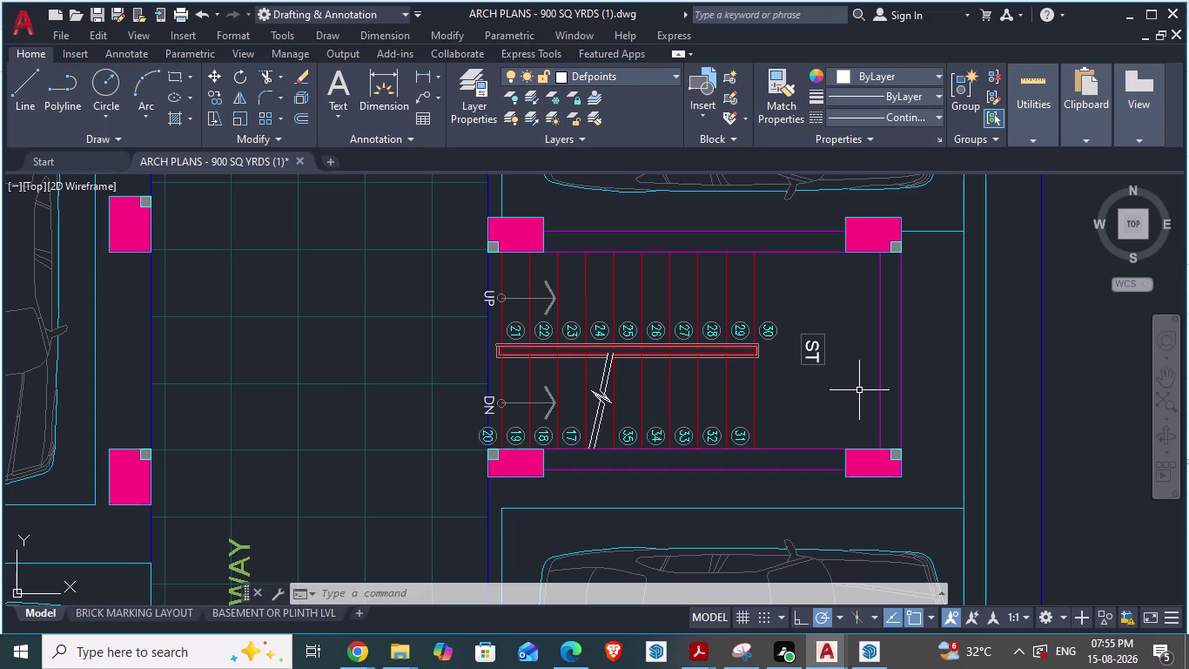
key(alt+Tab)
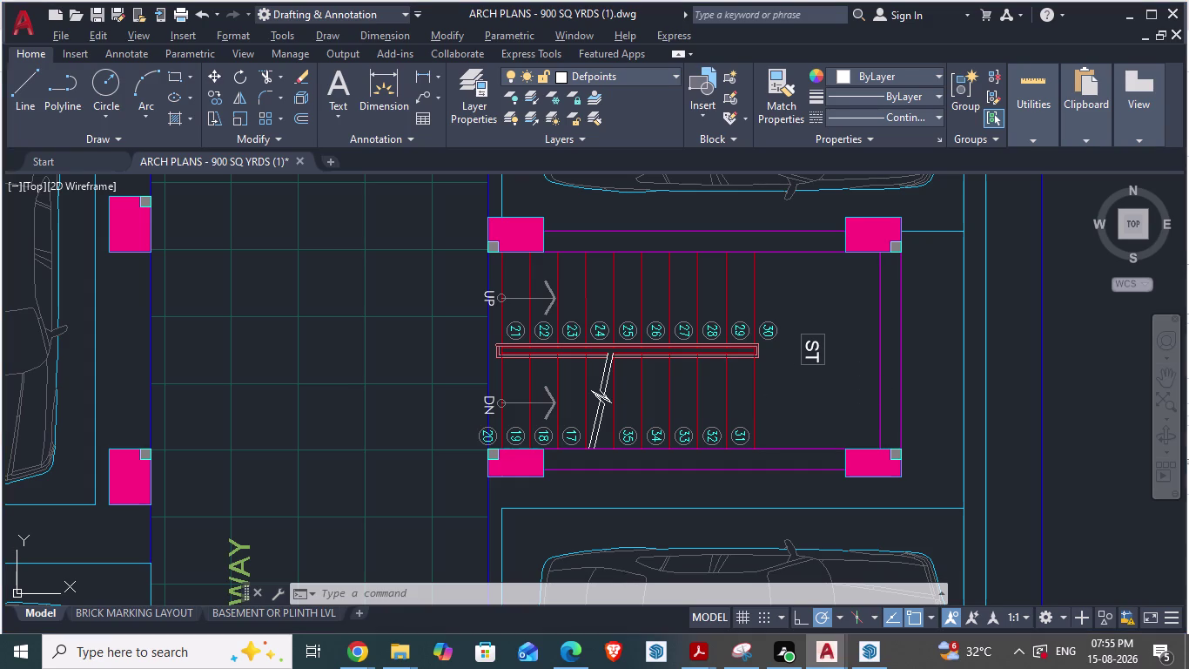
scroll(down, 3)
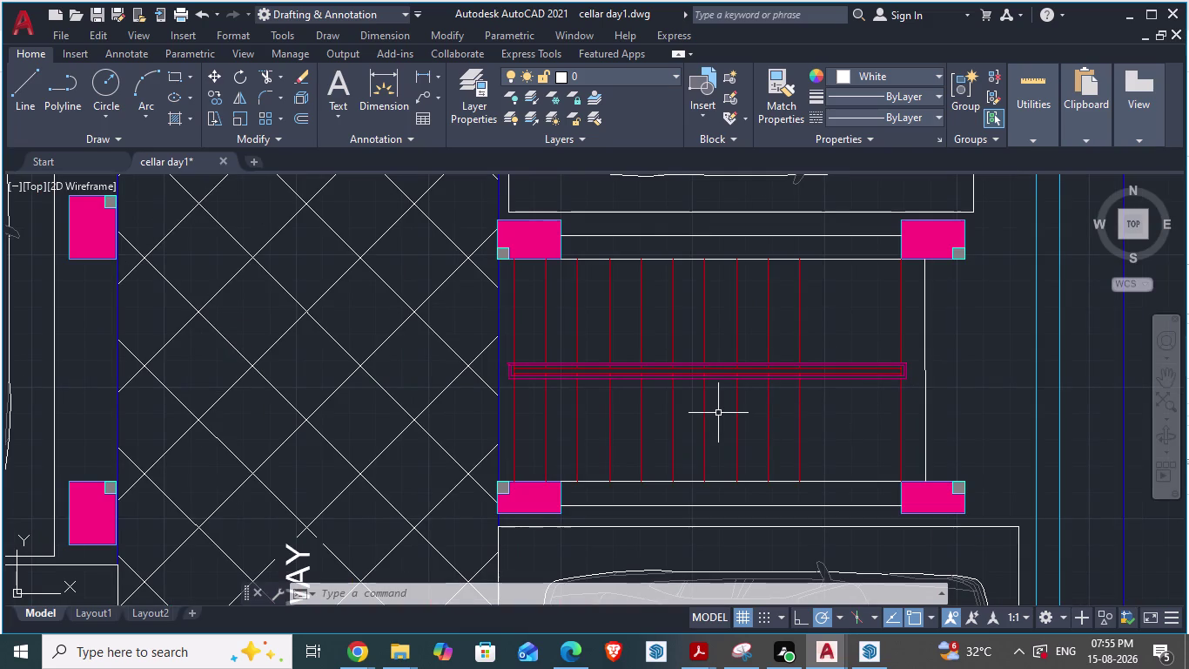
key(ctrl+s)
scroll(up, 3)
scroll(down, 3)
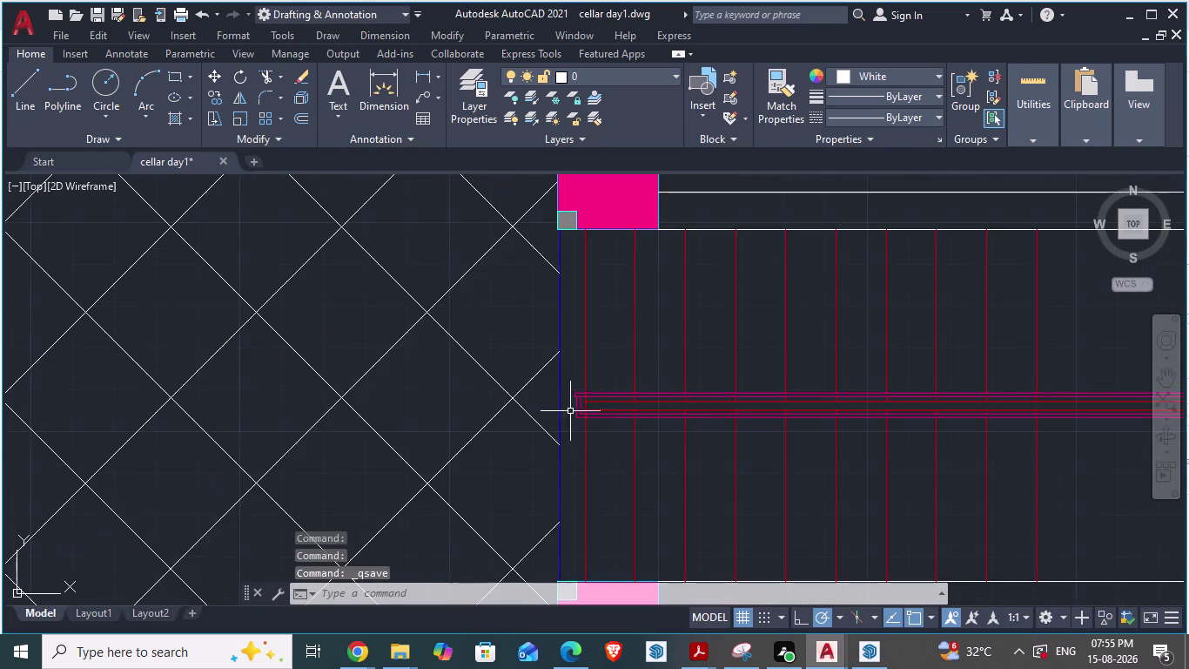
scroll(up, 3)
scroll(down, 3)
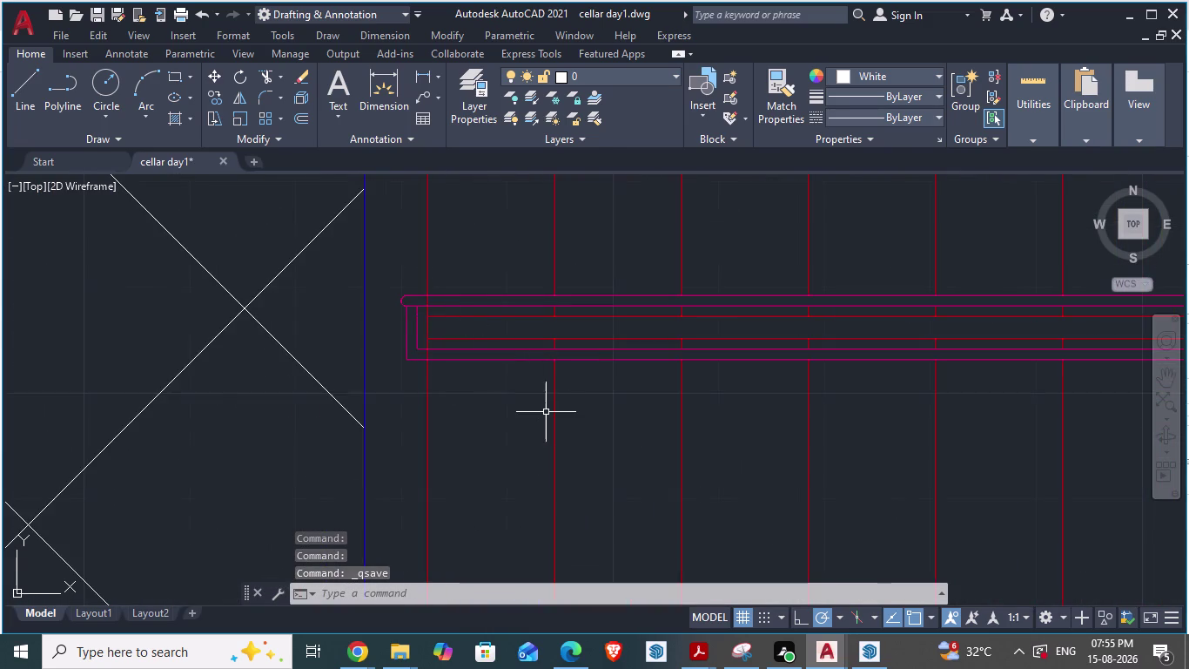
scroll(up, 3)
scroll(down, 3)
Inspect the UP label in ARCH PLANS, then go back to cellar day1.
key(alt+Tab)
scroll(down, 3)
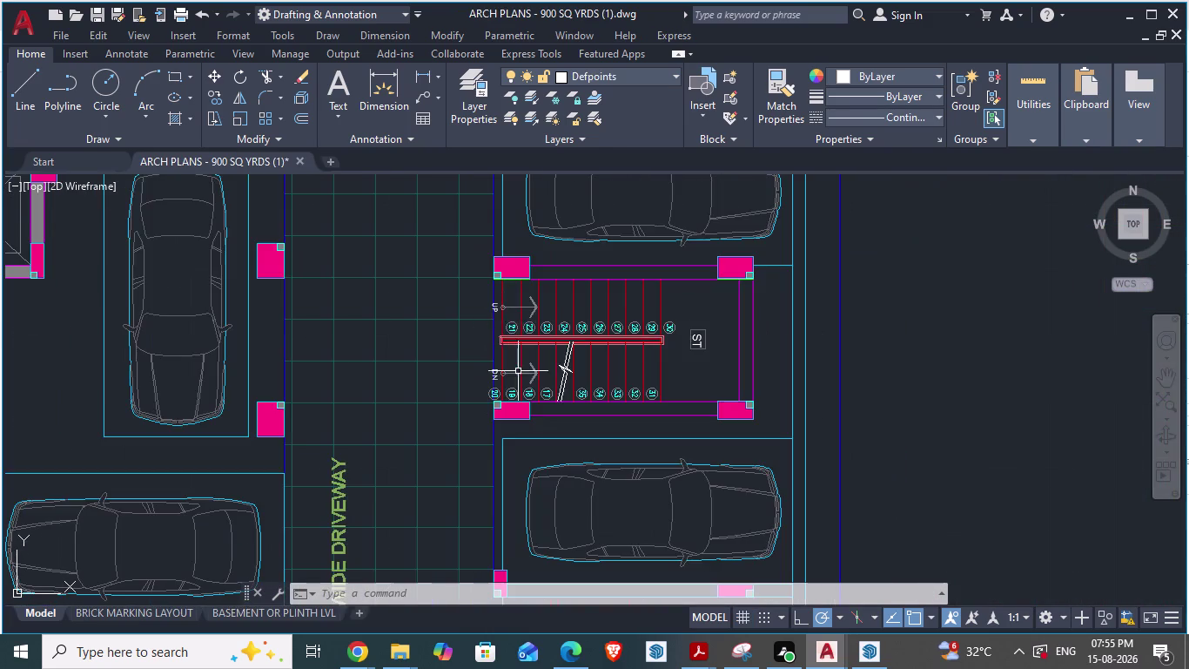
scroll(up, 3)
scroll(down, 3)
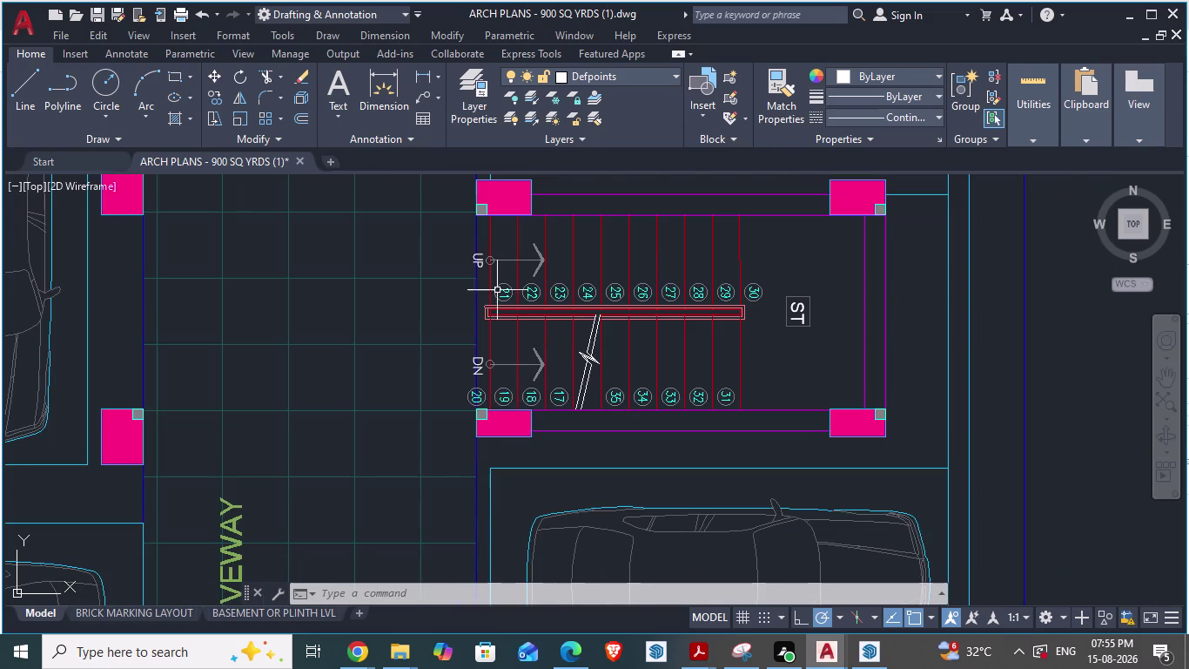
scroll(up, 3)
scroll(down, 3)
scroll(up, 3)
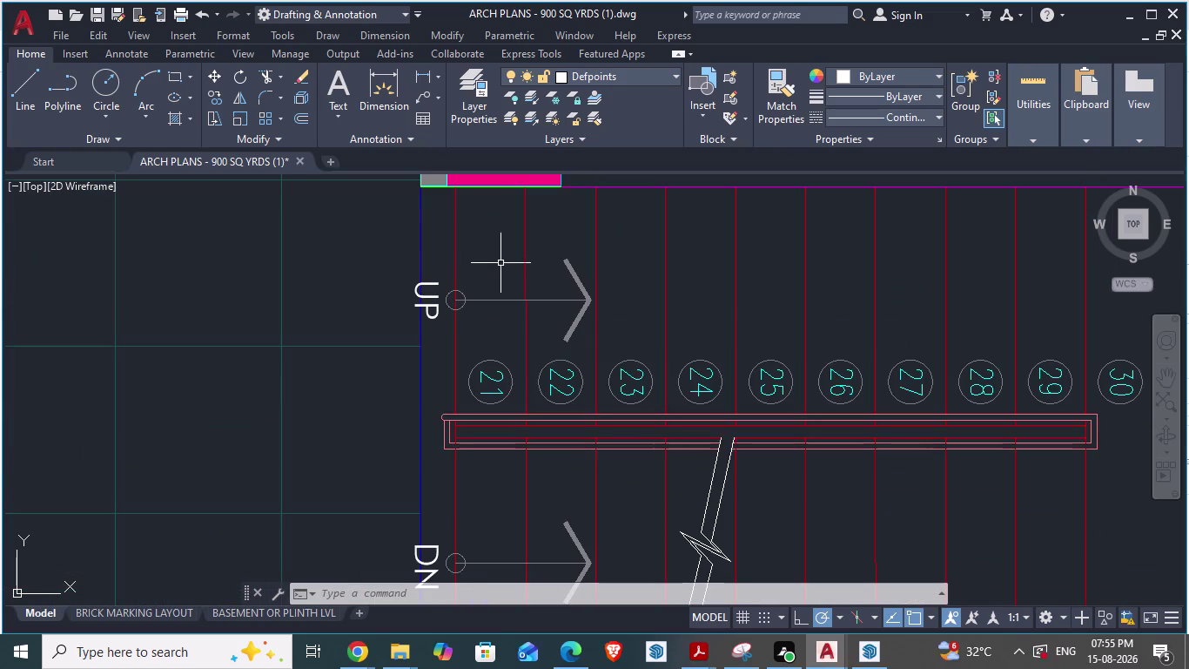
click(421, 297)
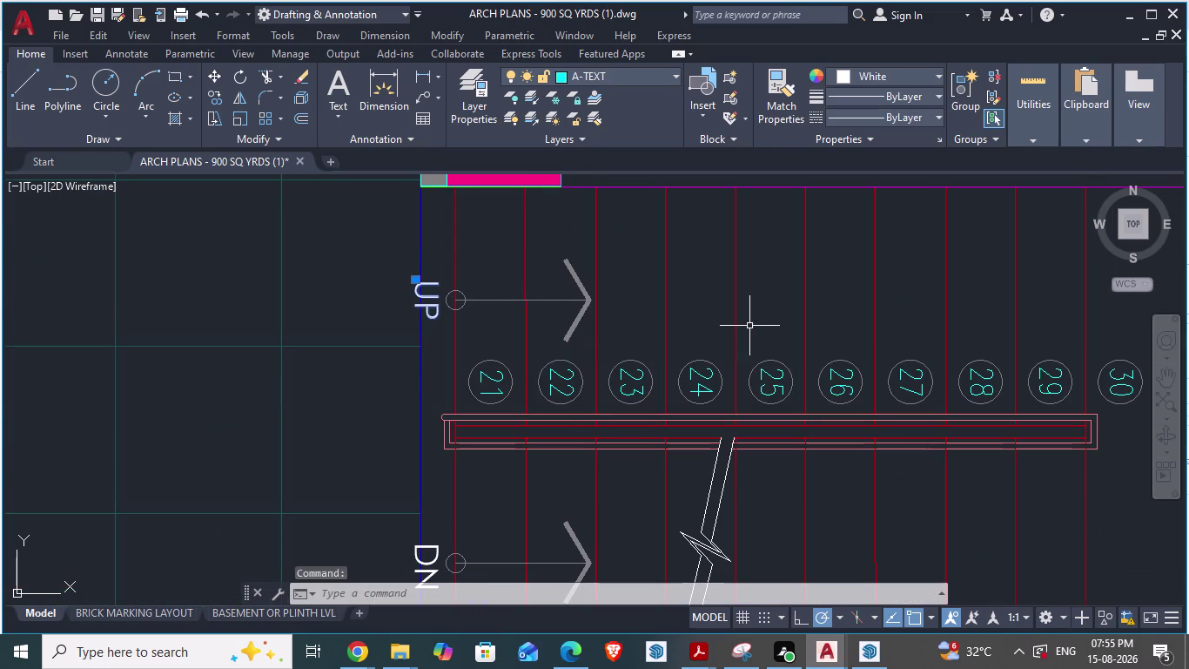
key(alt+Tab)
scroll(down, 3)
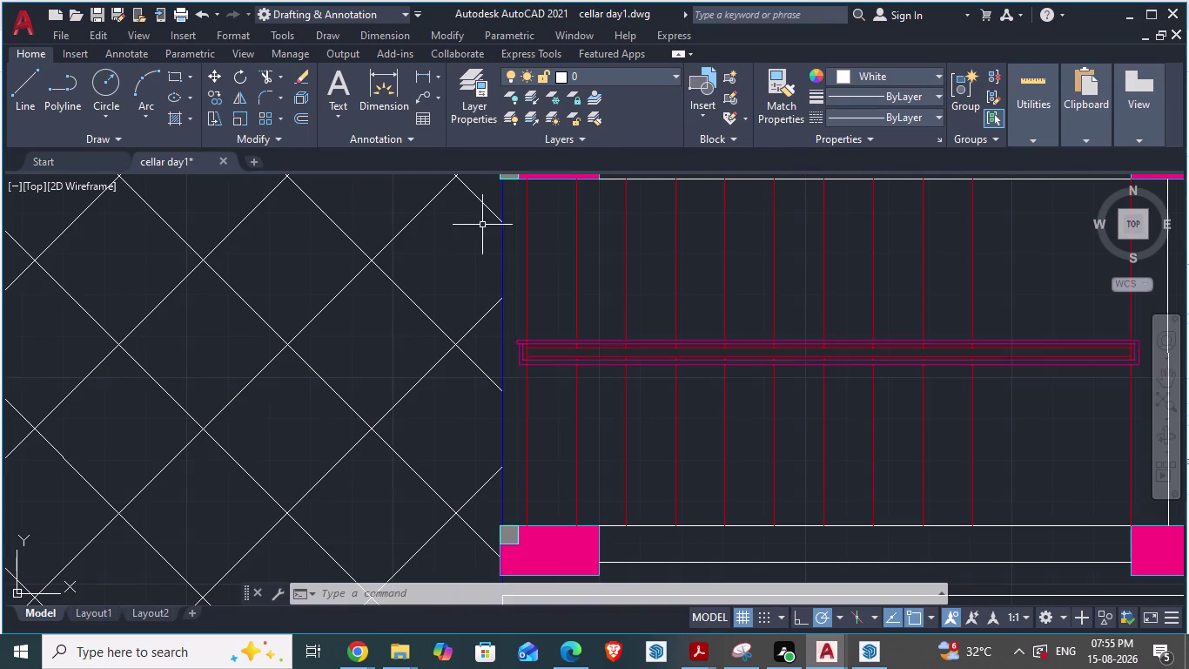
scroll(up, 3)
scroll(down, 3)
scroll(up, 3)
scroll(up, 3)
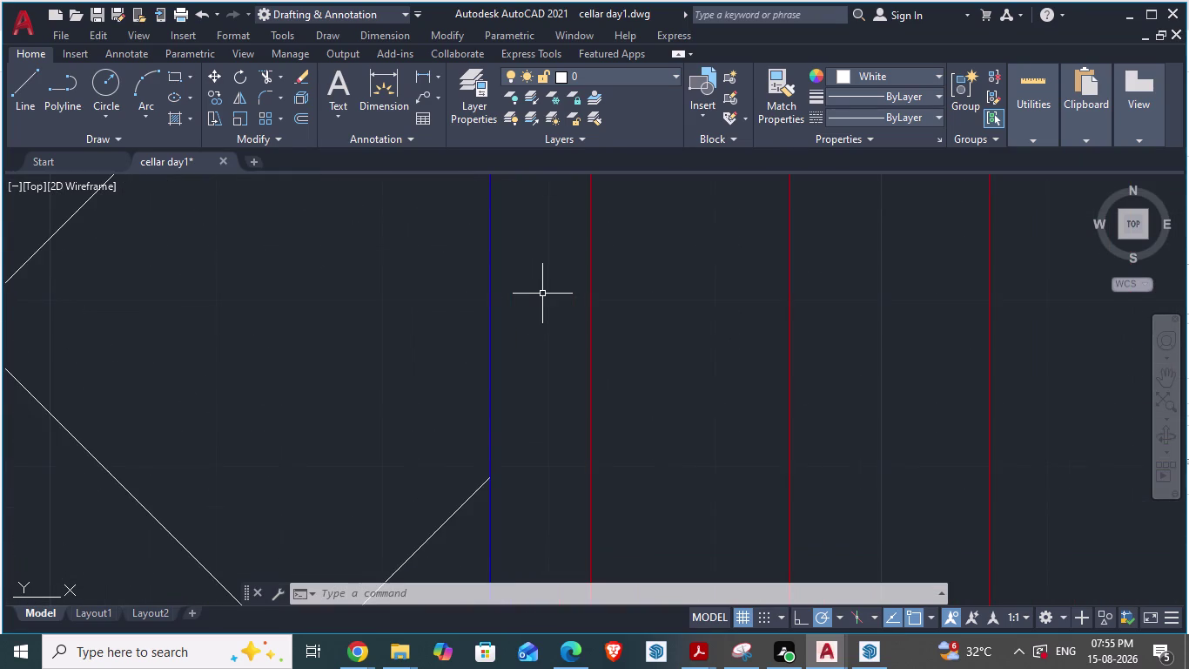
scroll(down, 3)
scroll(up, 3)
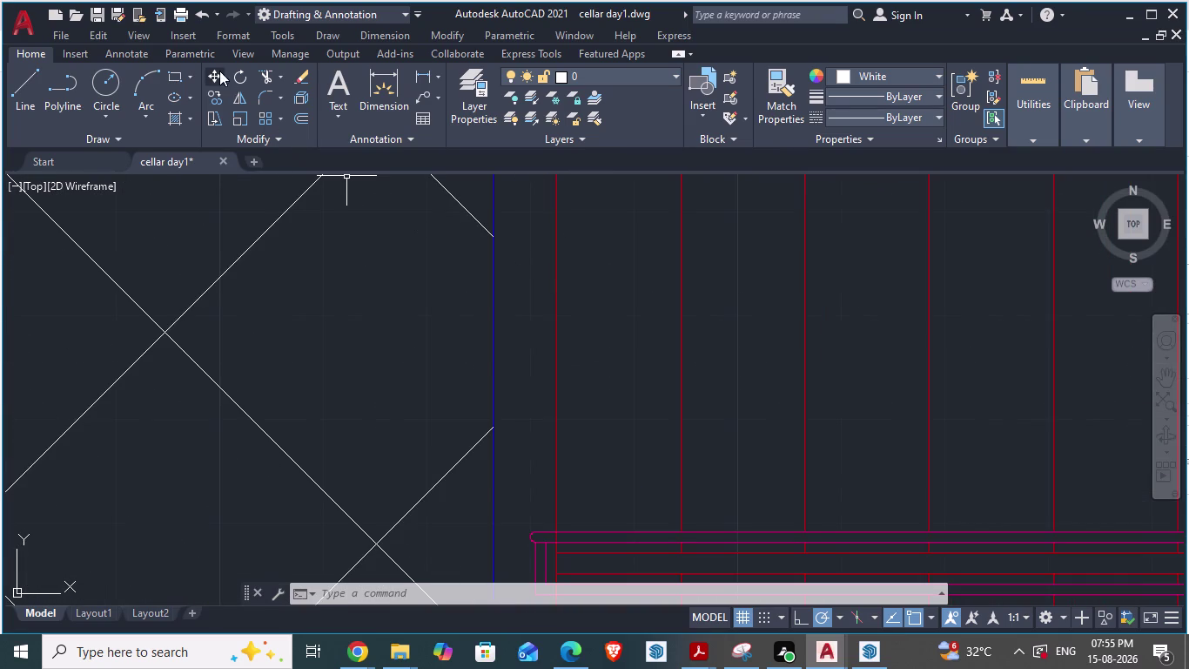
Place a multiline text label reading 'UP' just left of the stair flight.
click(342, 90)
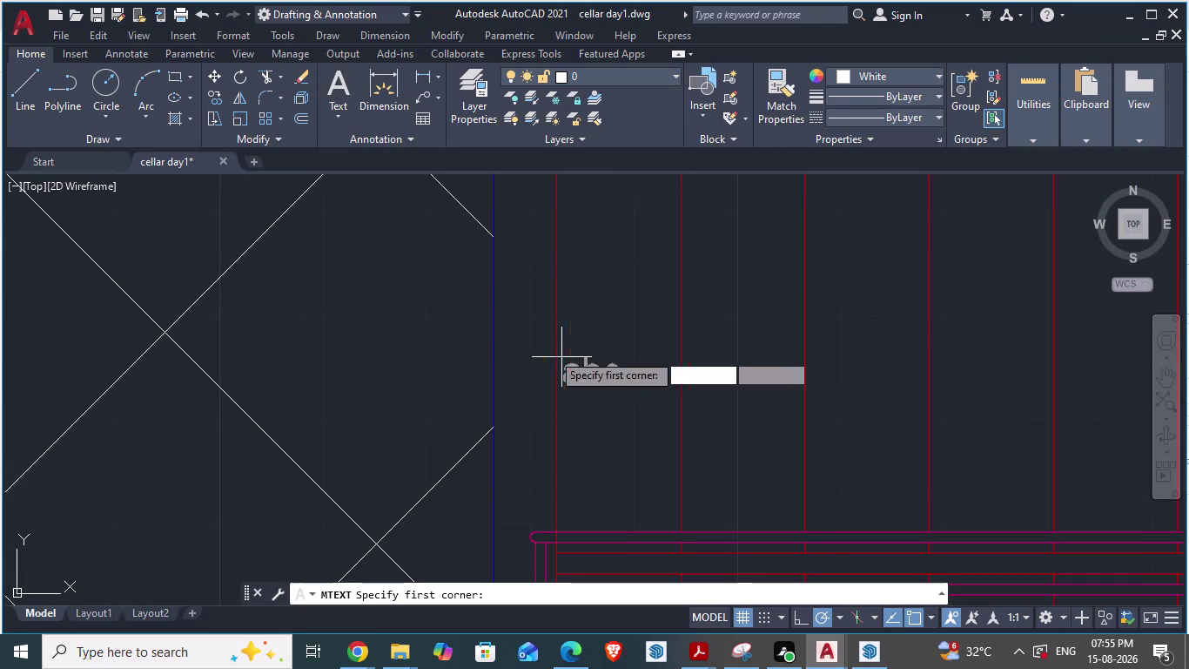
click(506, 310)
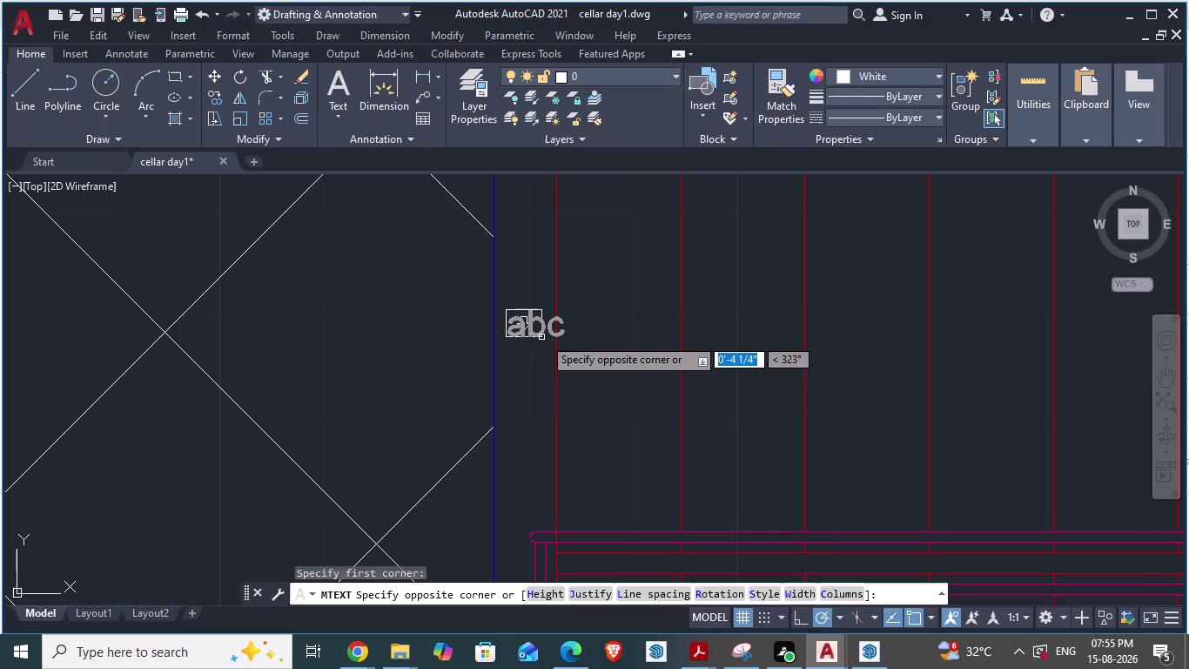
click(577, 330)
click(576, 330)
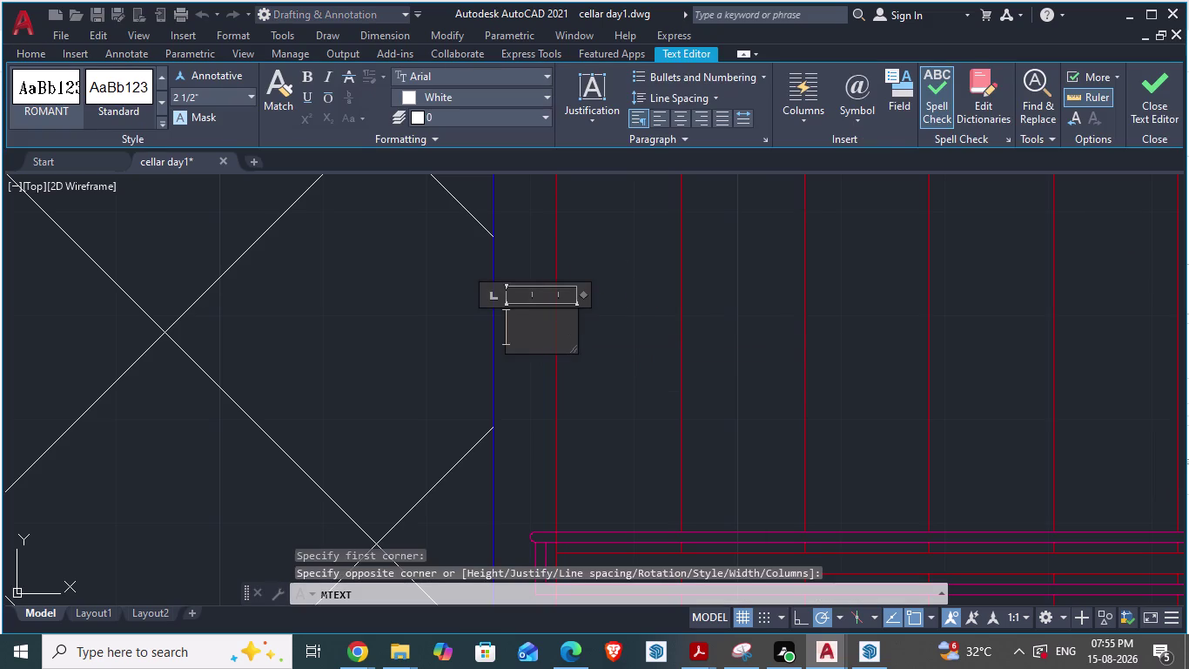
click(543, 331)
text(u)
text(p)
key(BackSpace)
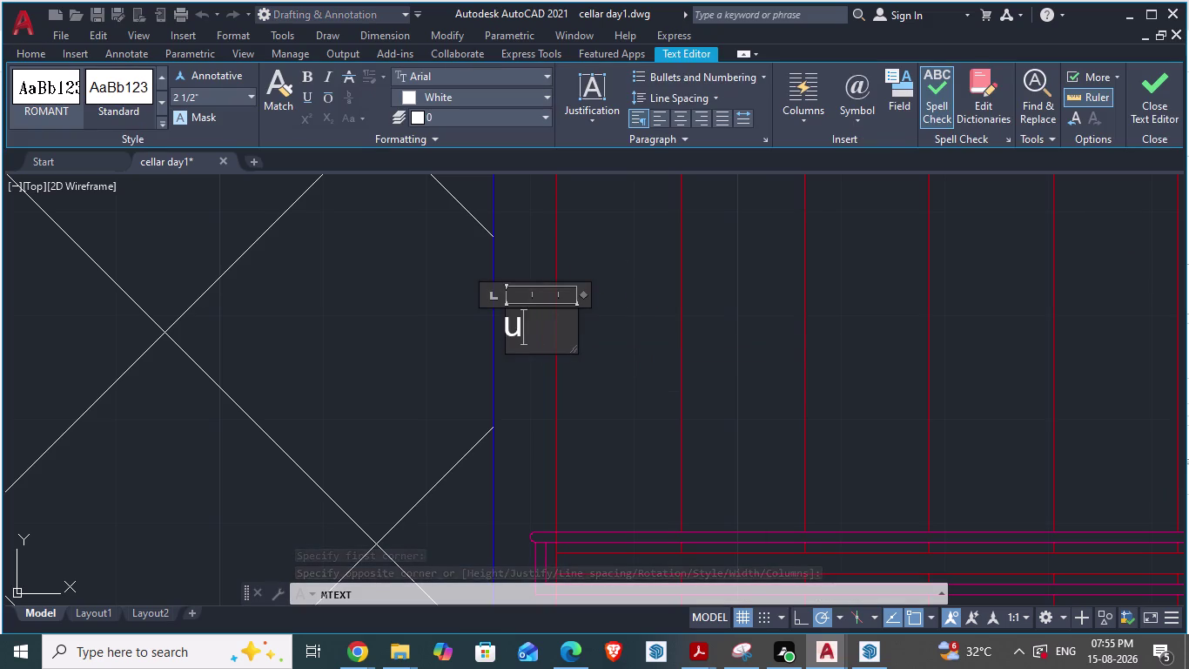
key(BackSpace)
key(BackSpace)
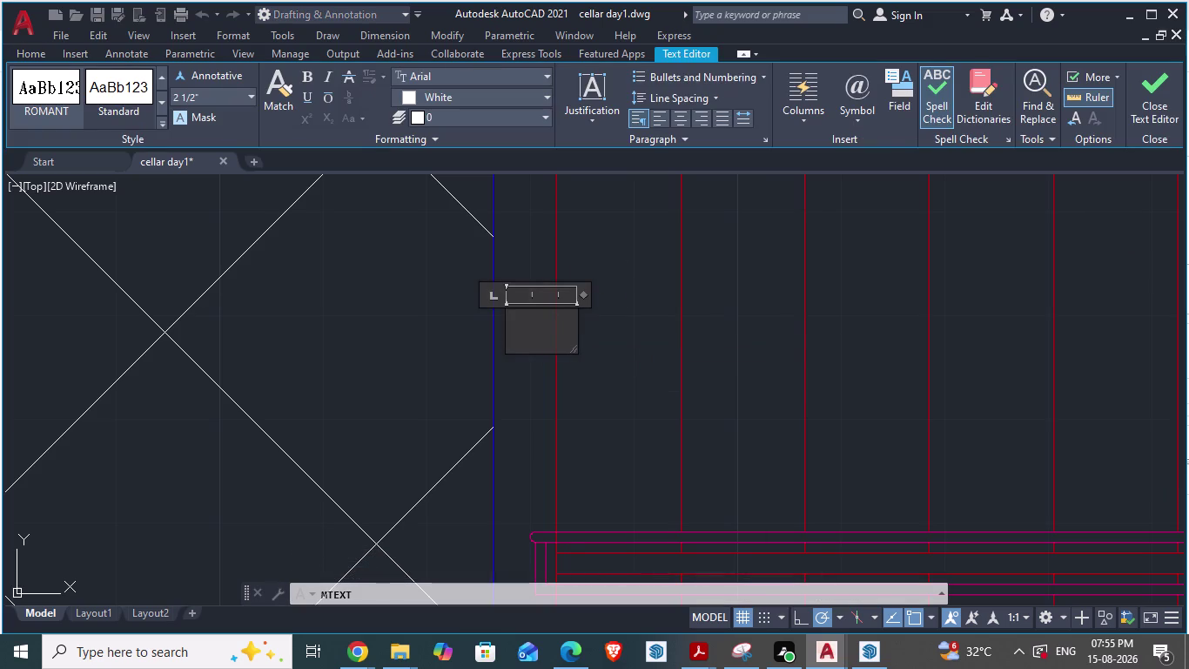
text(UP)
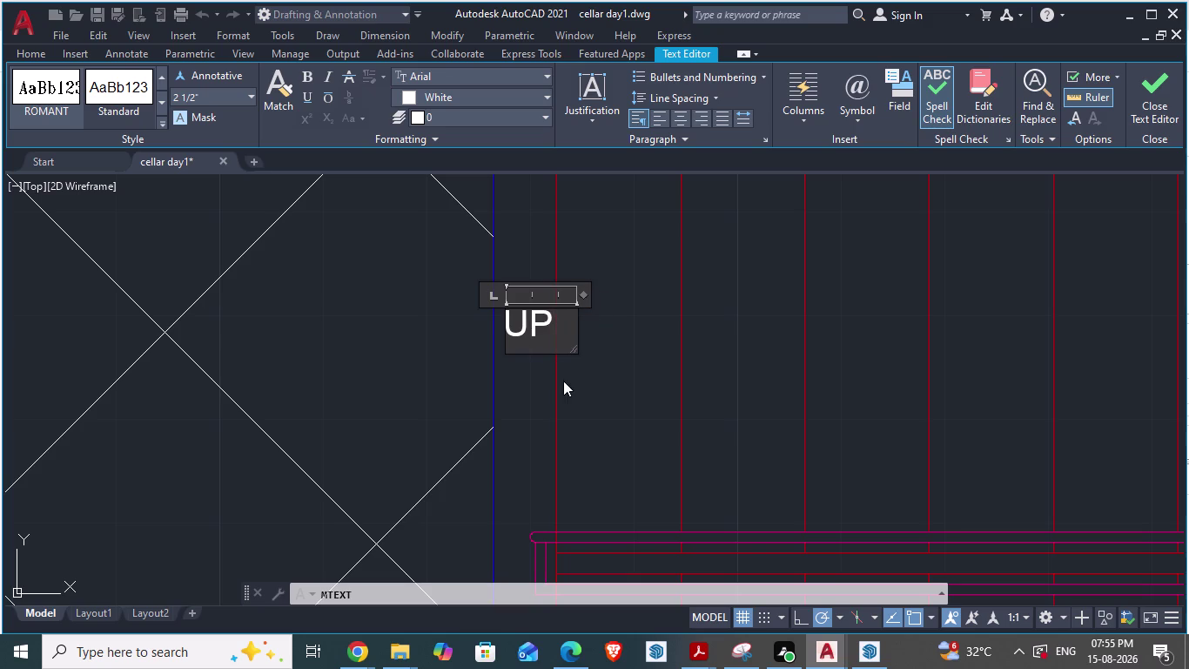
drag(586, 294, 571, 297)
click(624, 341)
Select the new UP label and start rotating it with RO.
click(533, 321)
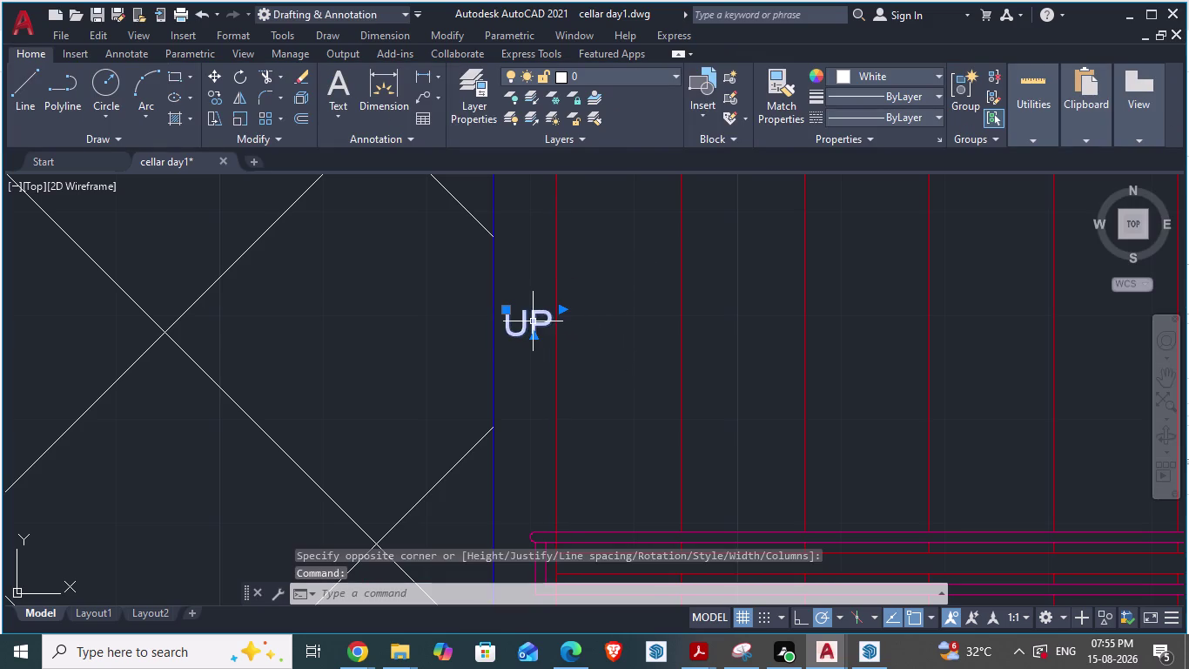
text(RO)
key(Return)
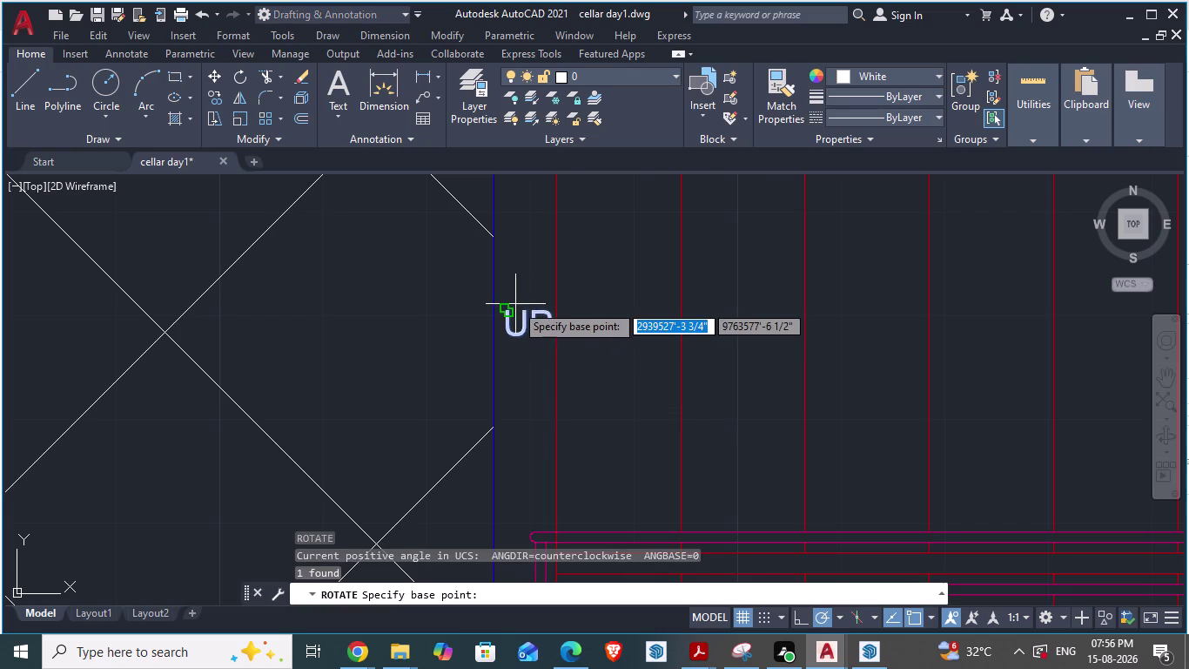
Turn the UP label 90° upright and move it near the flight's upper end.
click(514, 304)
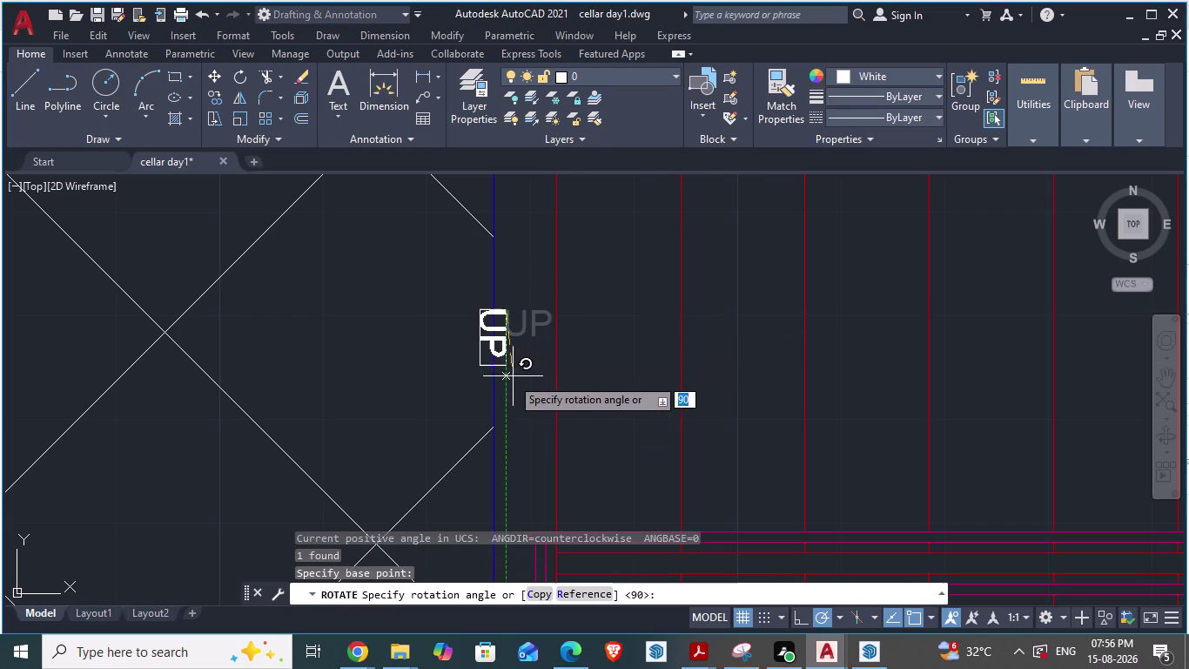
click(508, 378)
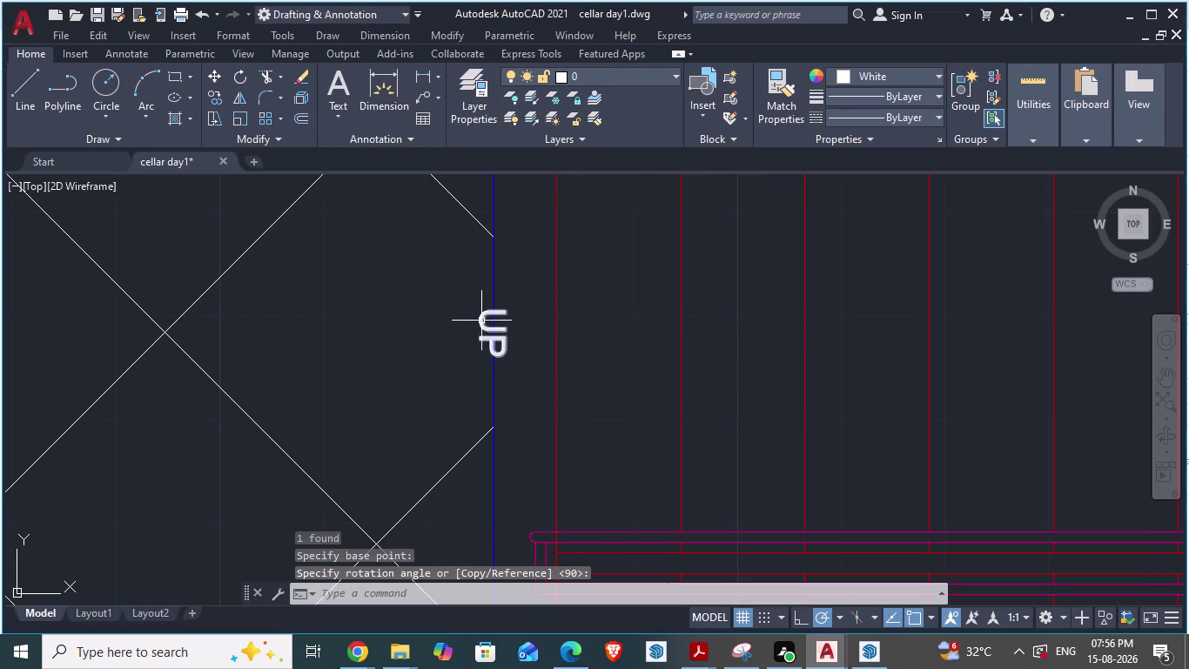
click(484, 315)
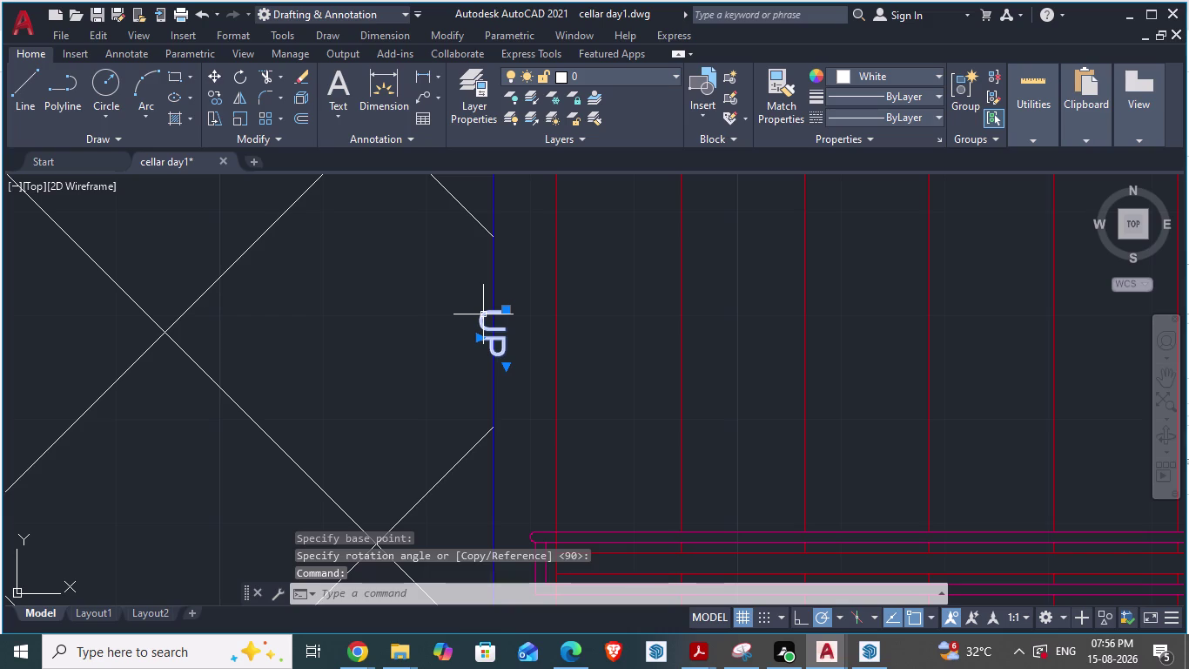
key(m)
key(Return)
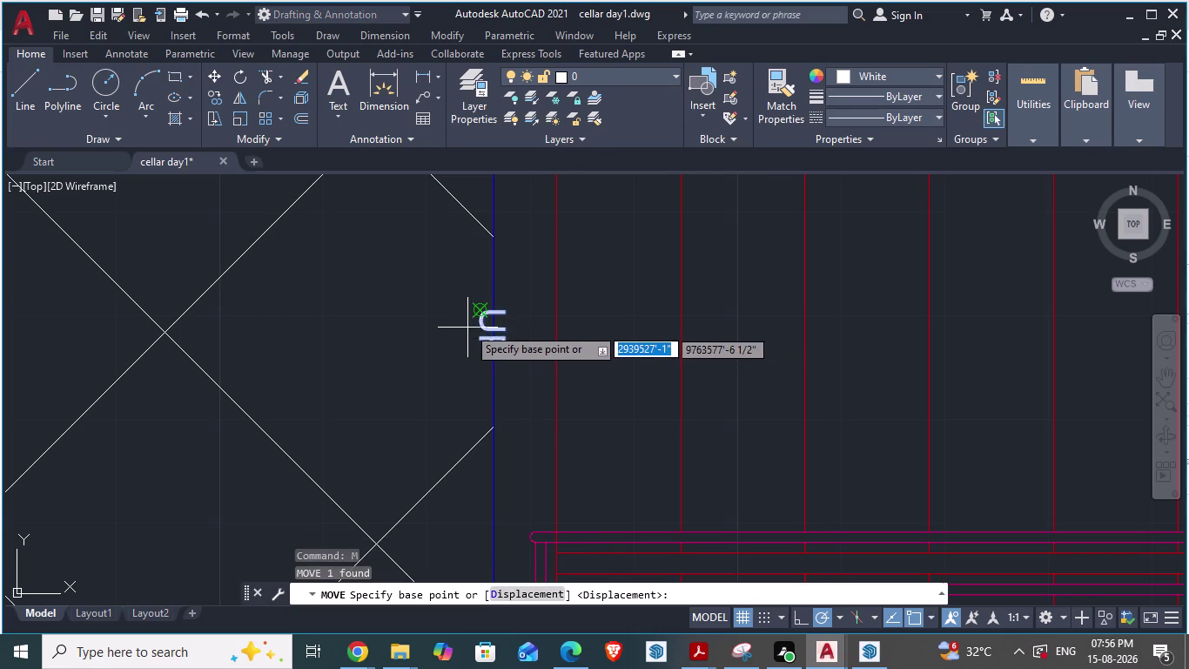
drag(473, 322, 512, 285)
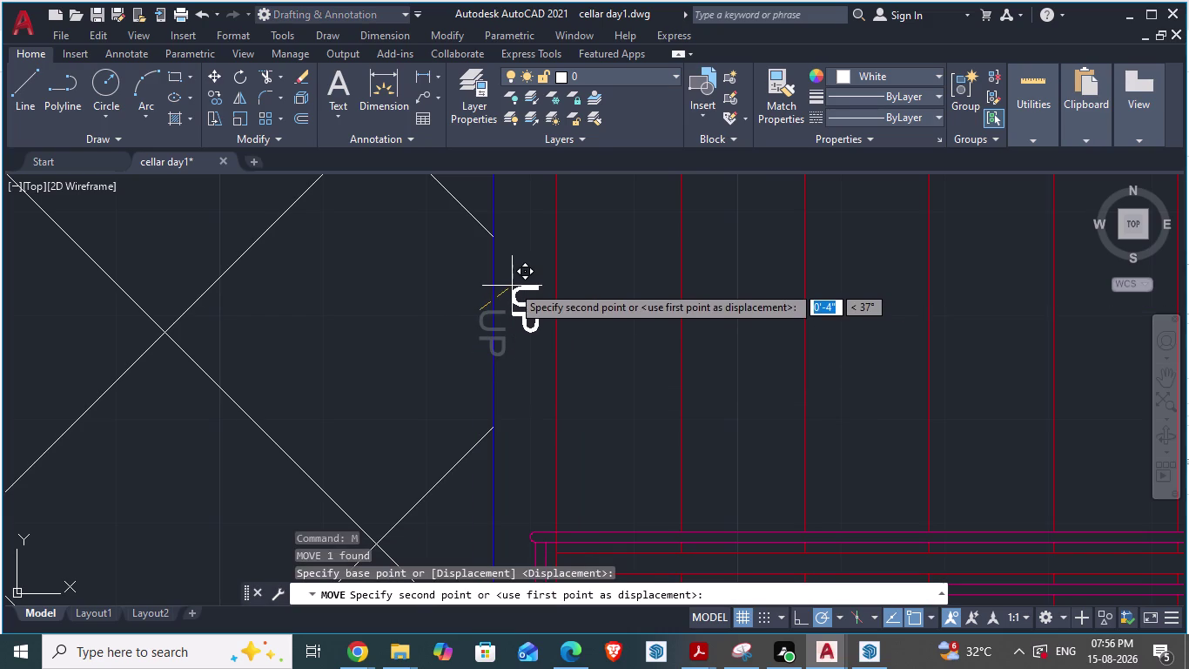
drag(512, 286, 512, 283)
click(512, 284)
scroll(down, 3)
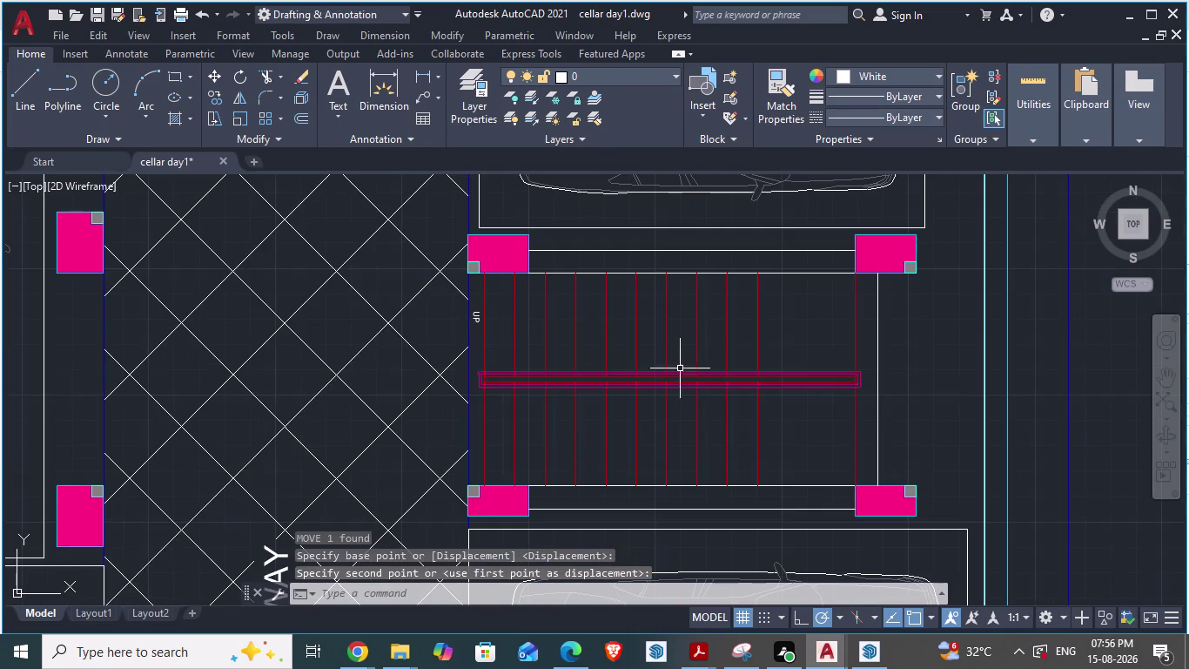
scroll(up, 3)
Move the UP label again so it sits just inside the flight's left edge.
click(524, 269)
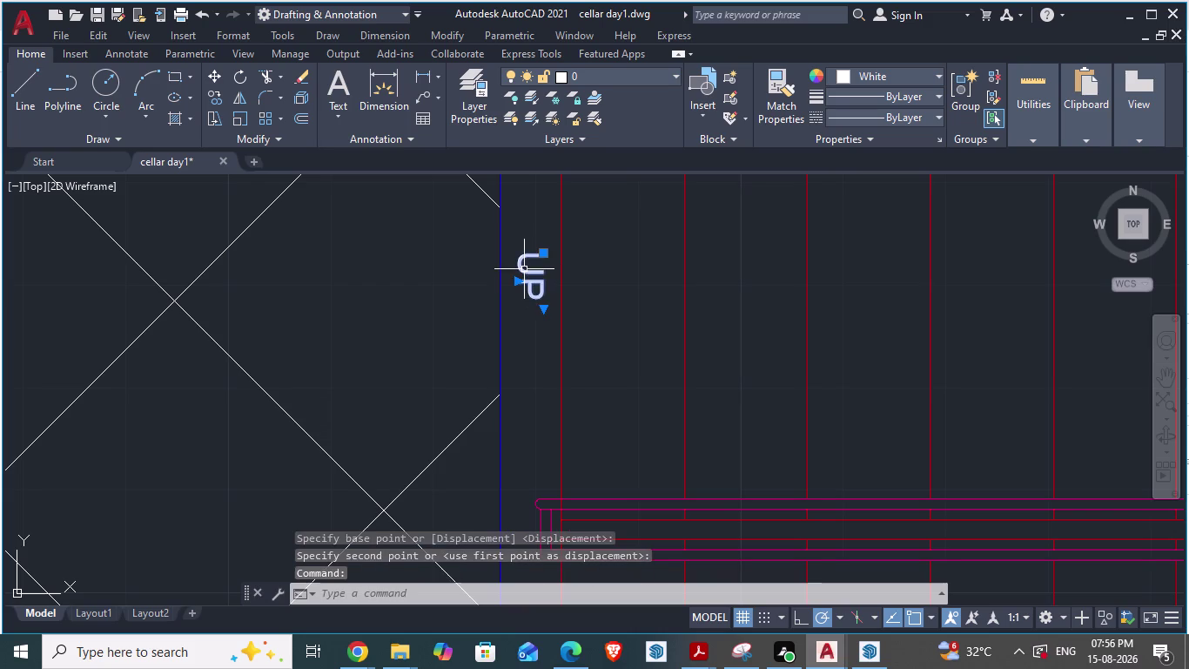
key(m)
key(Return)
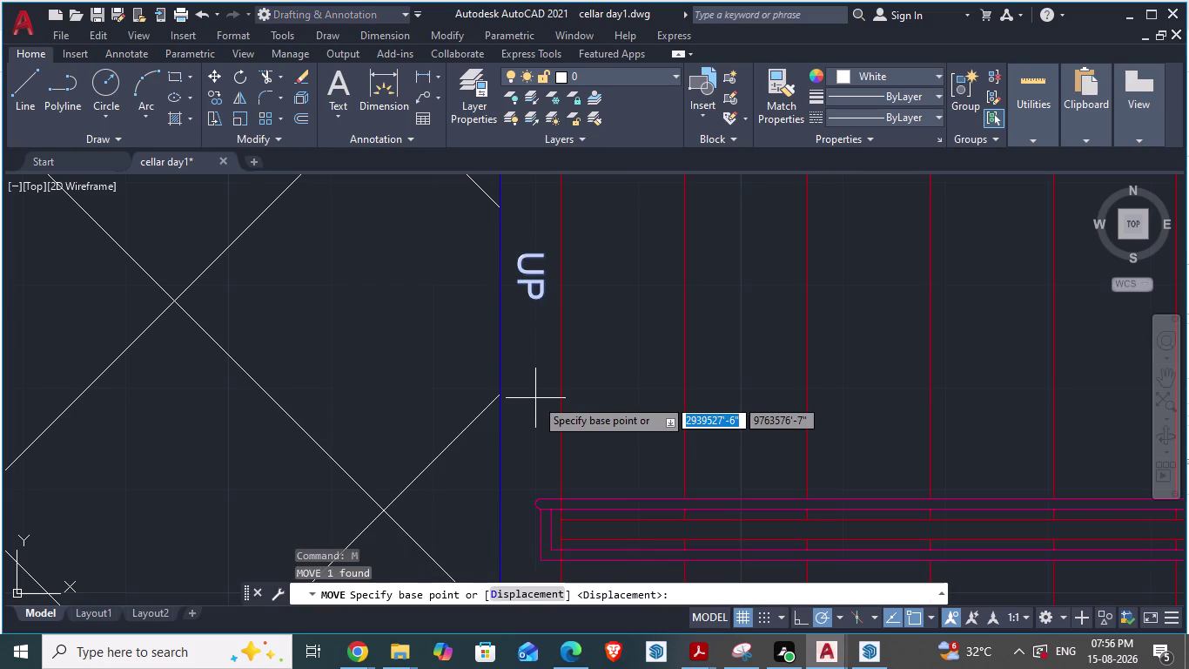
drag(534, 298, 532, 335)
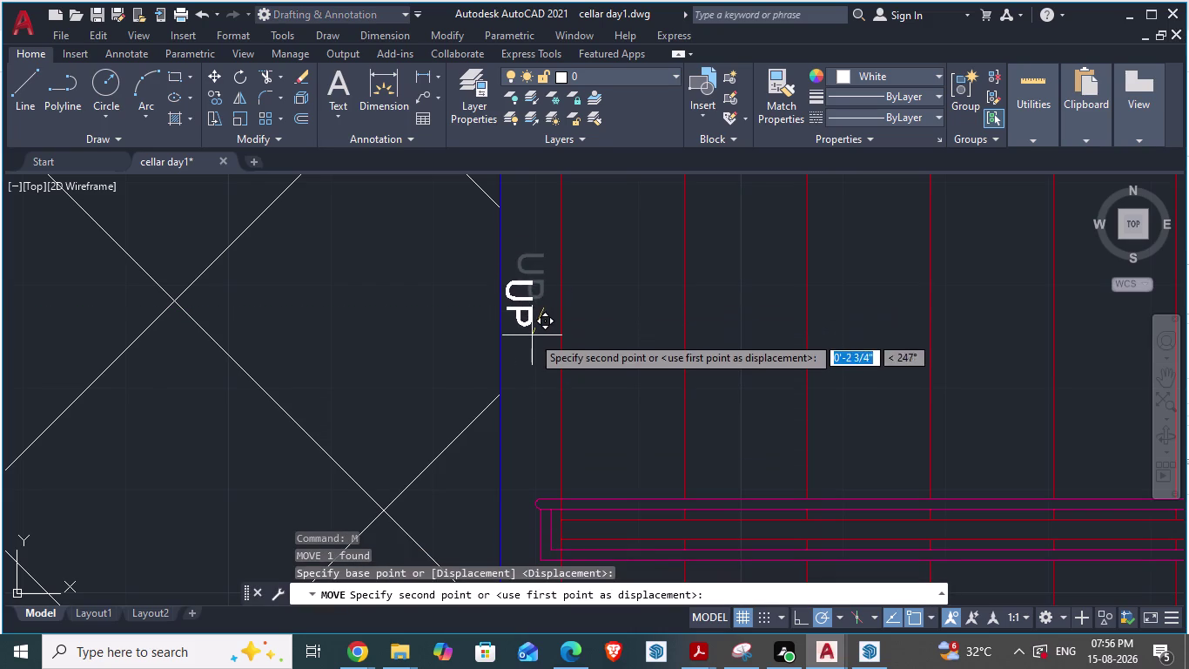
drag(532, 335, 538, 296)
scroll(down, 3)
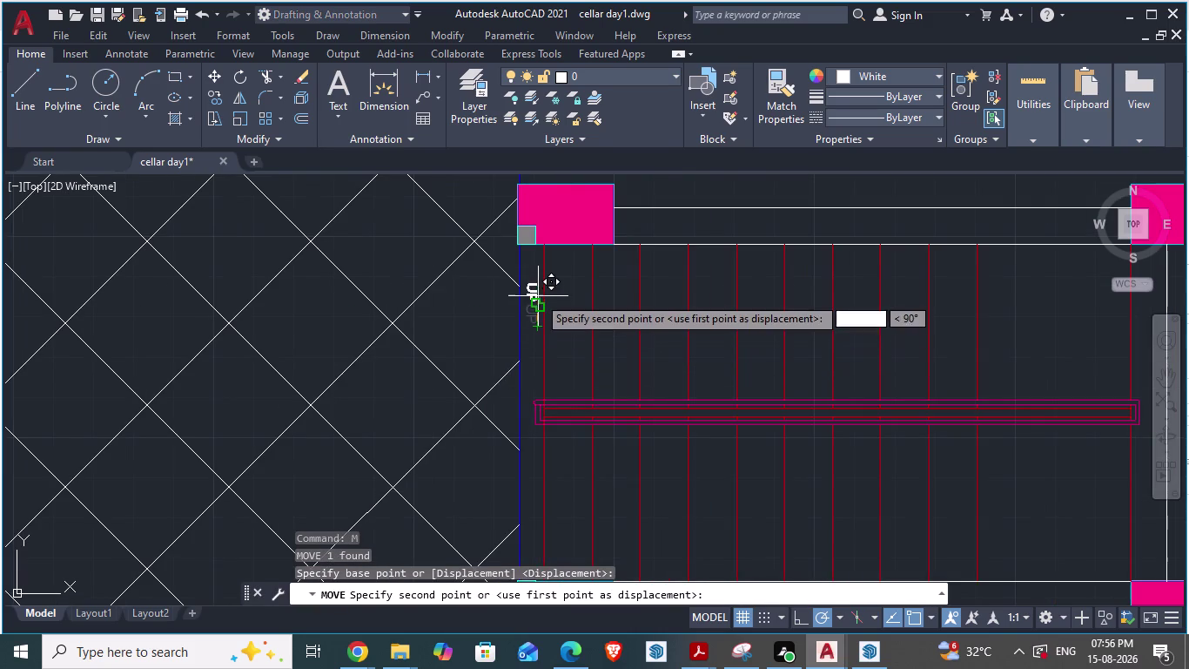
drag(538, 296, 526, 317)
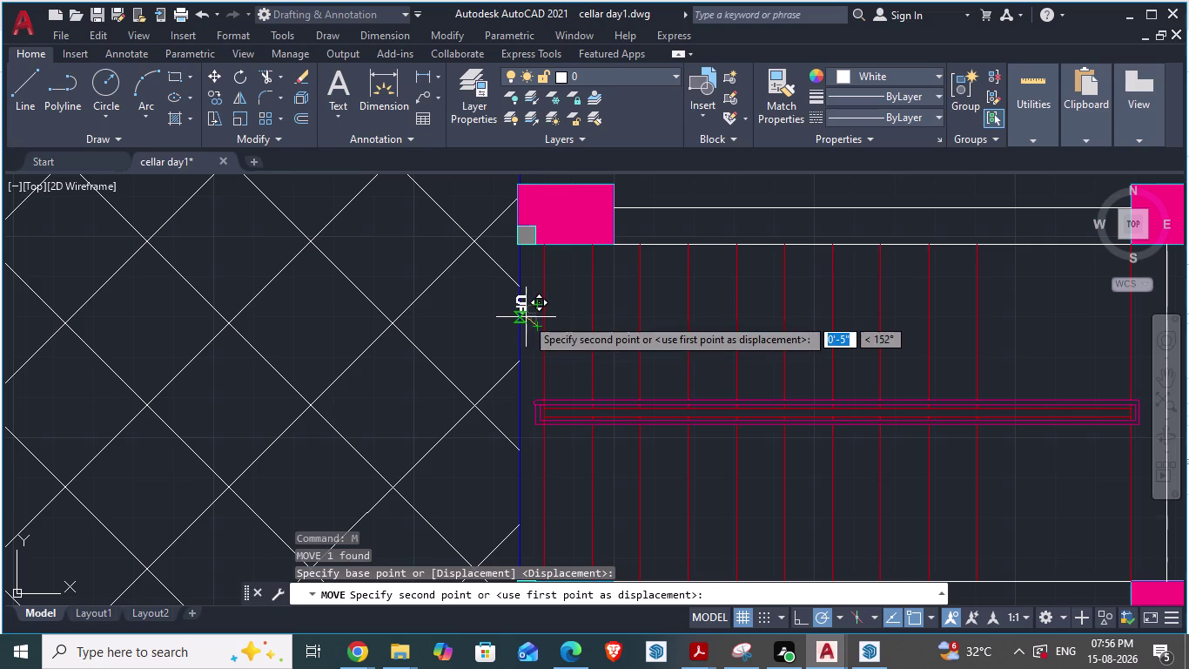
drag(526, 317, 533, 325)
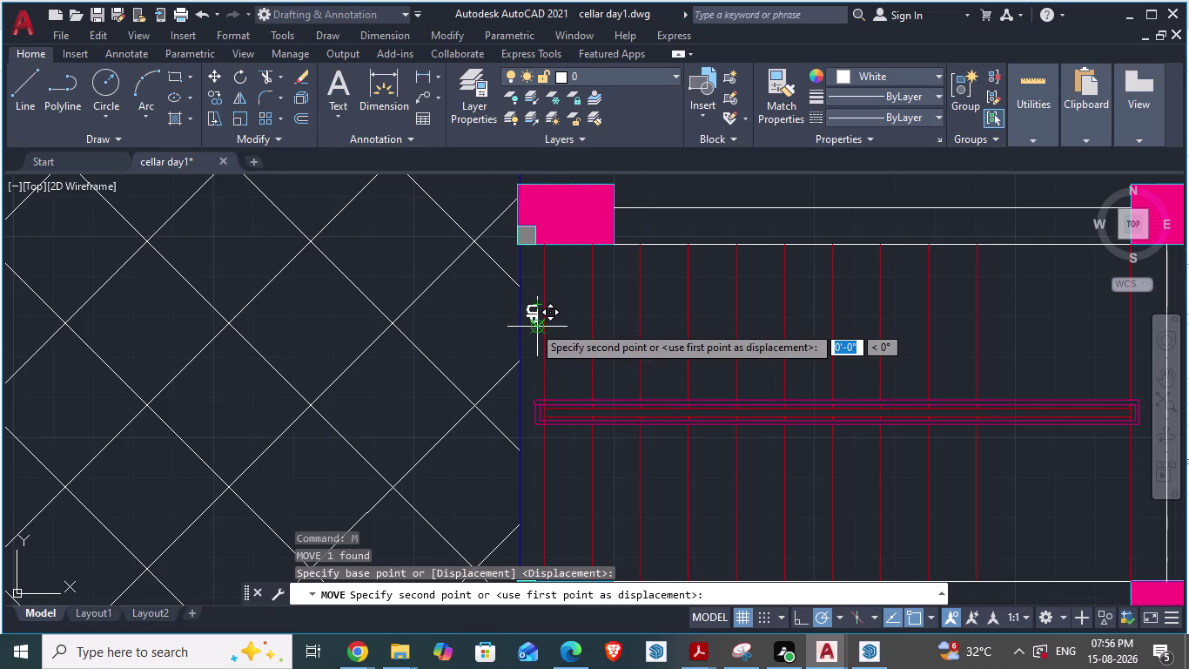
drag(533, 324, 536, 329)
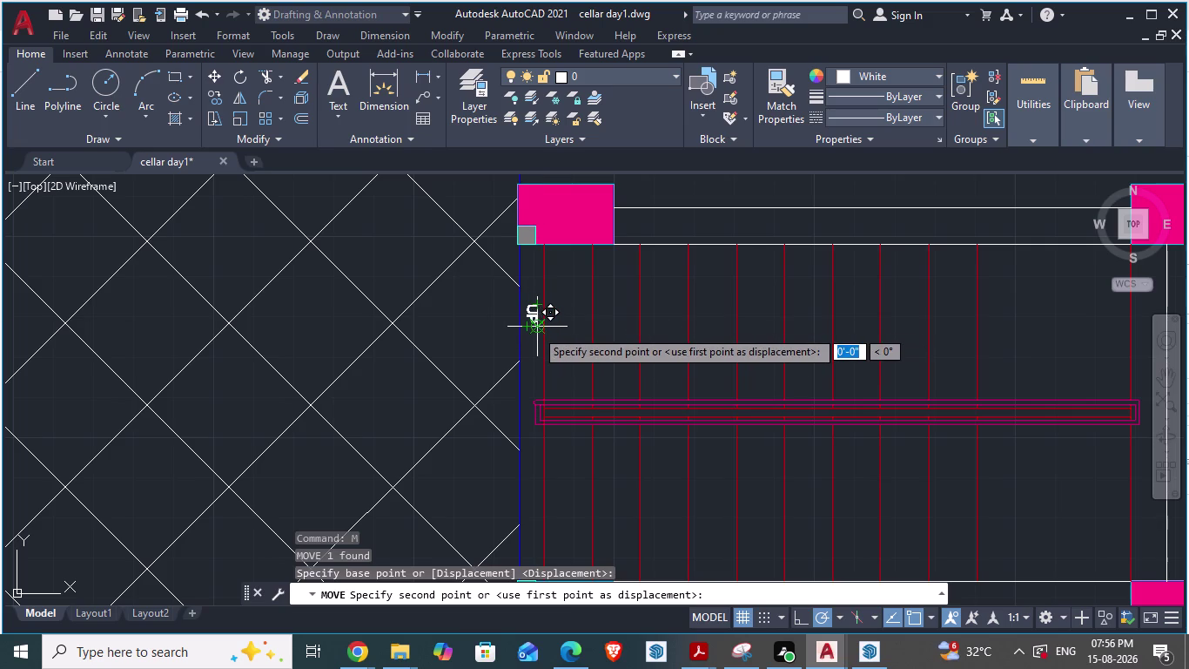
drag(535, 329, 532, 343)
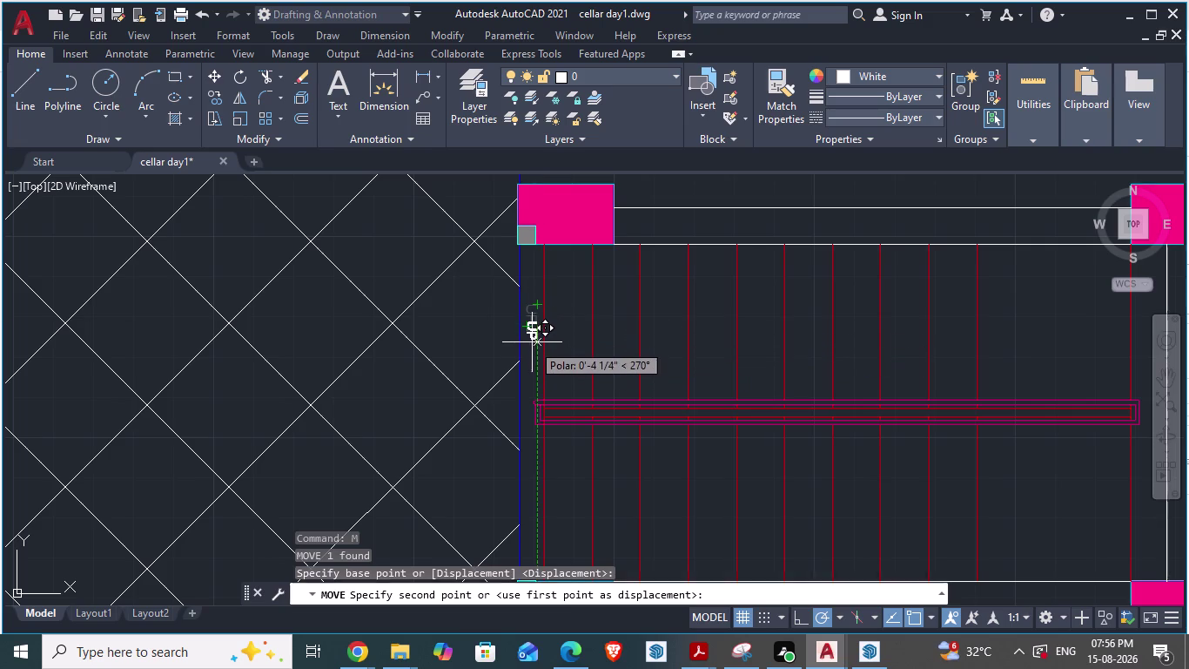
drag(531, 343, 532, 334)
click(531, 333)
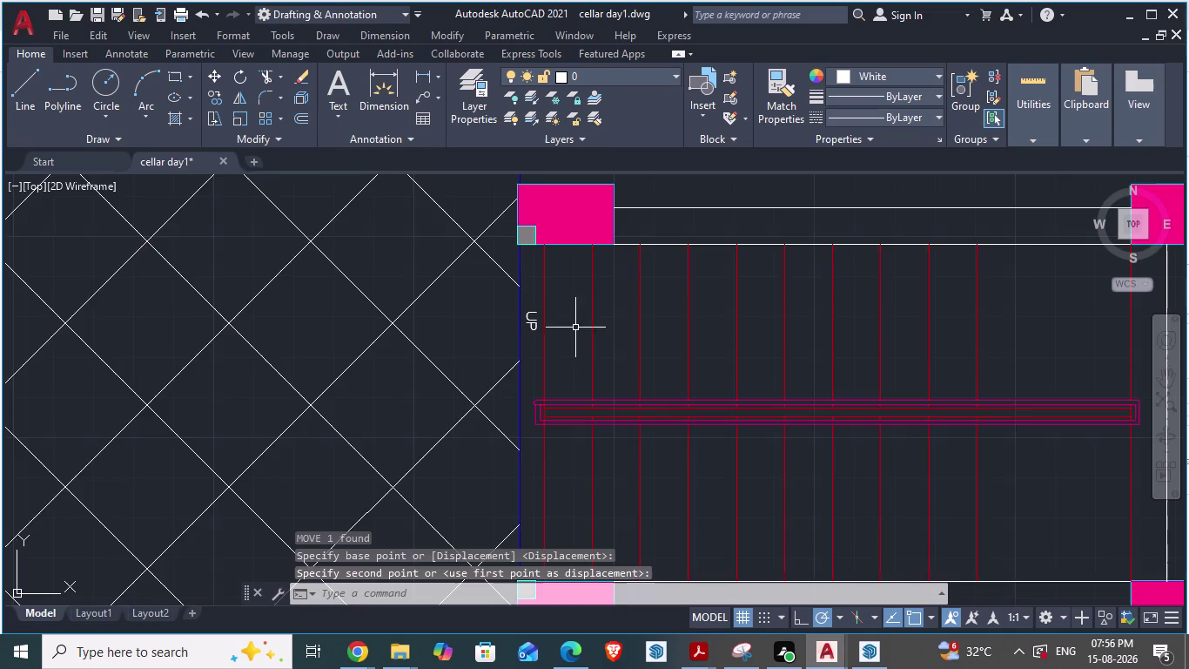
scroll(down, 3)
scroll(up, 3)
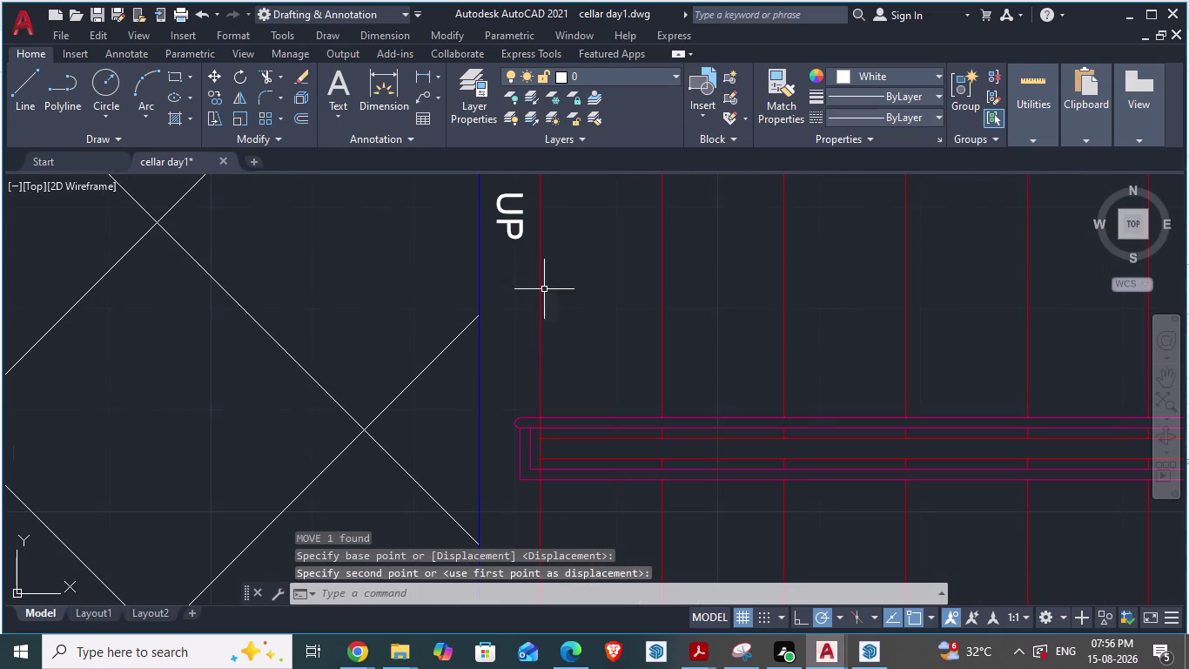
Copy the UP label with Ctrl+C and paste a copy with Ctrl+V.
click(516, 223)
key(Escape)
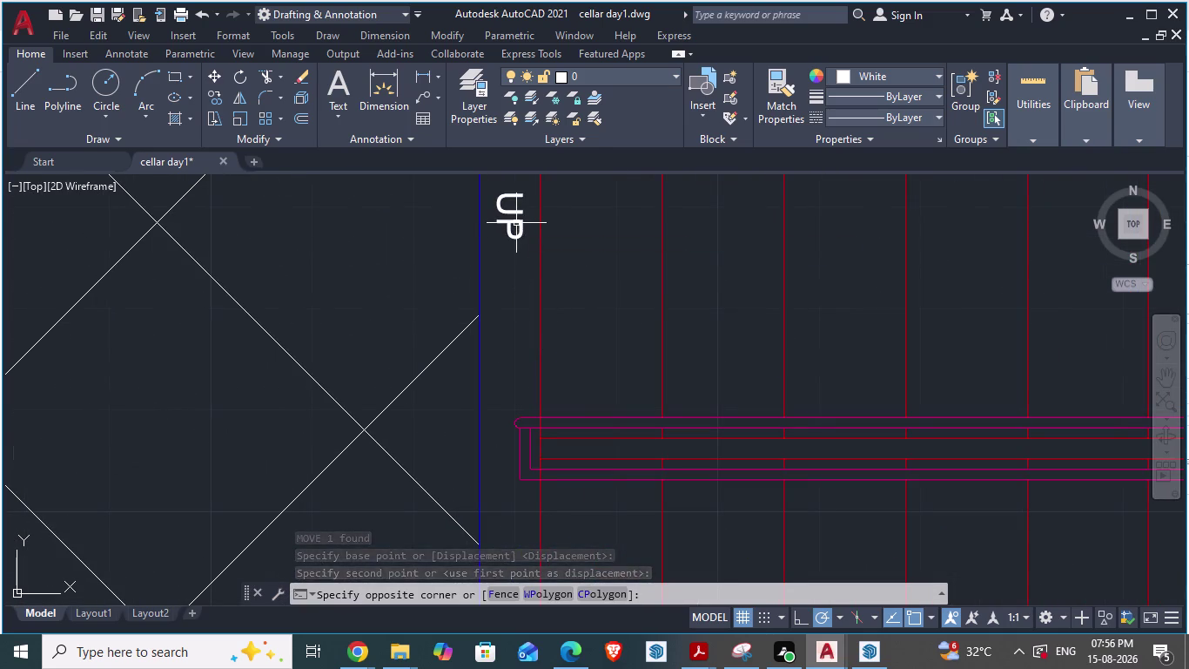
click(502, 197)
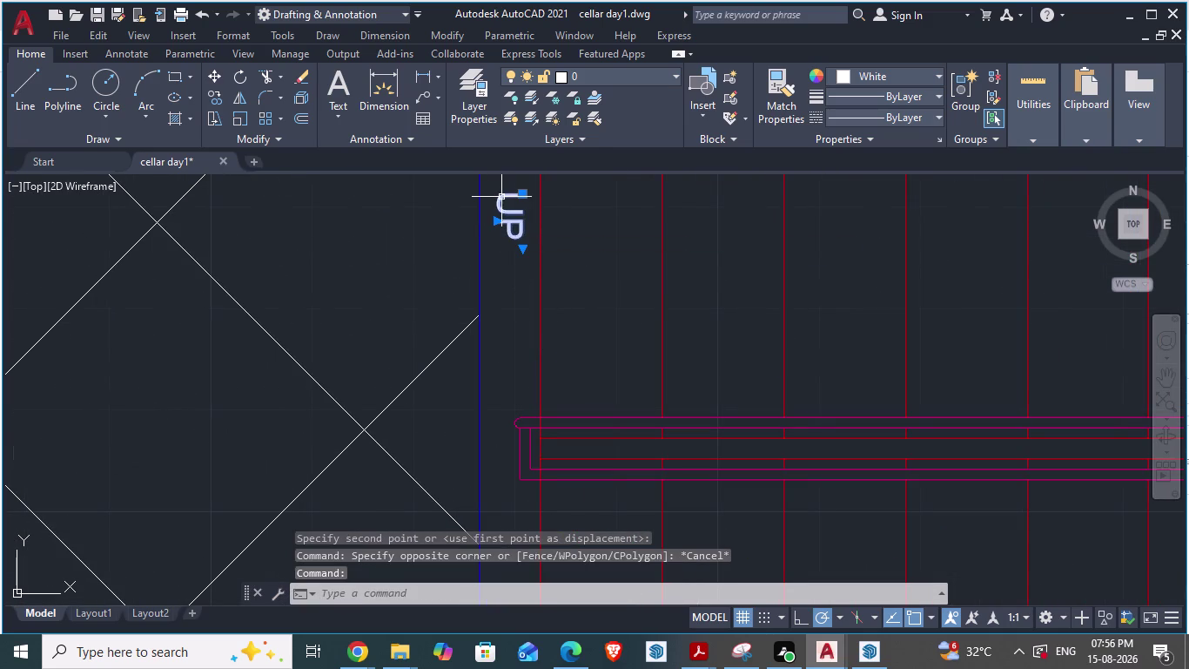
key(ctrl+c)
key(ctrl+v)
Undo the misplaced first UP copy and paste the label again.
scroll(down, 3)
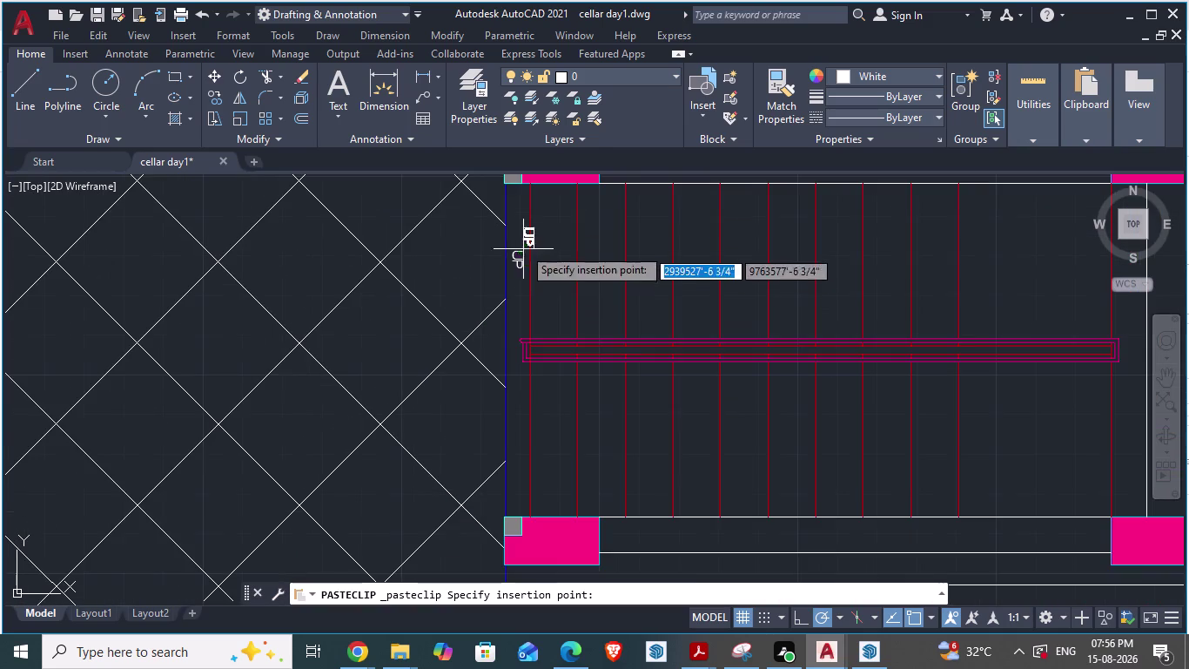
click(514, 443)
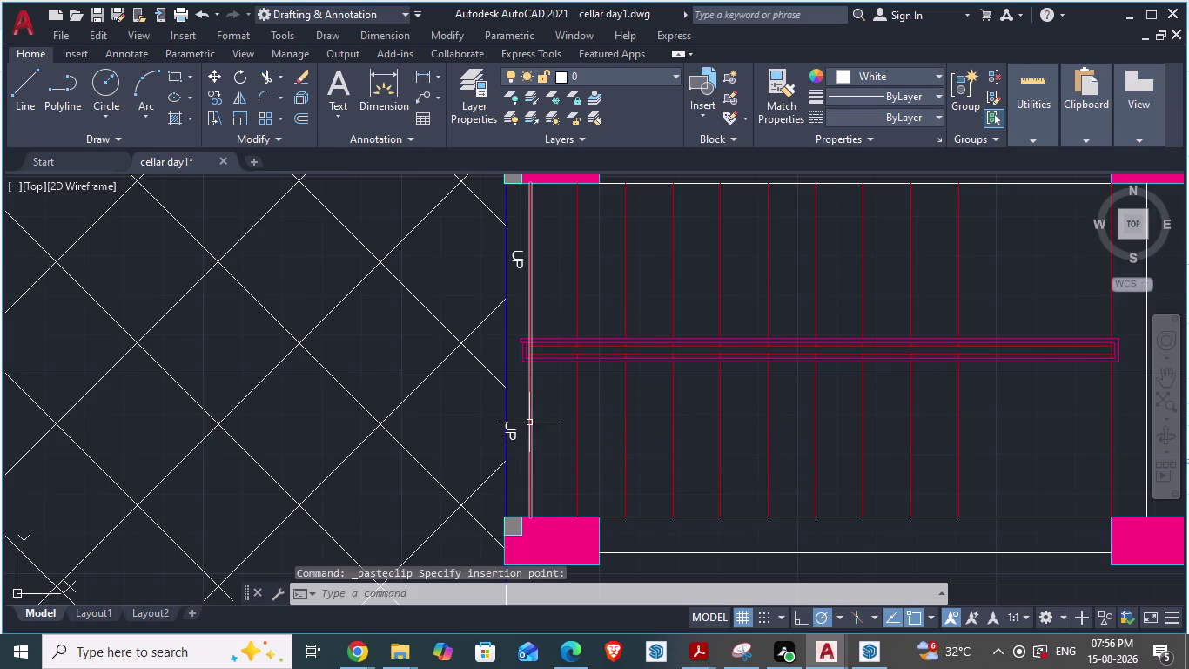
key(ctrl+z)
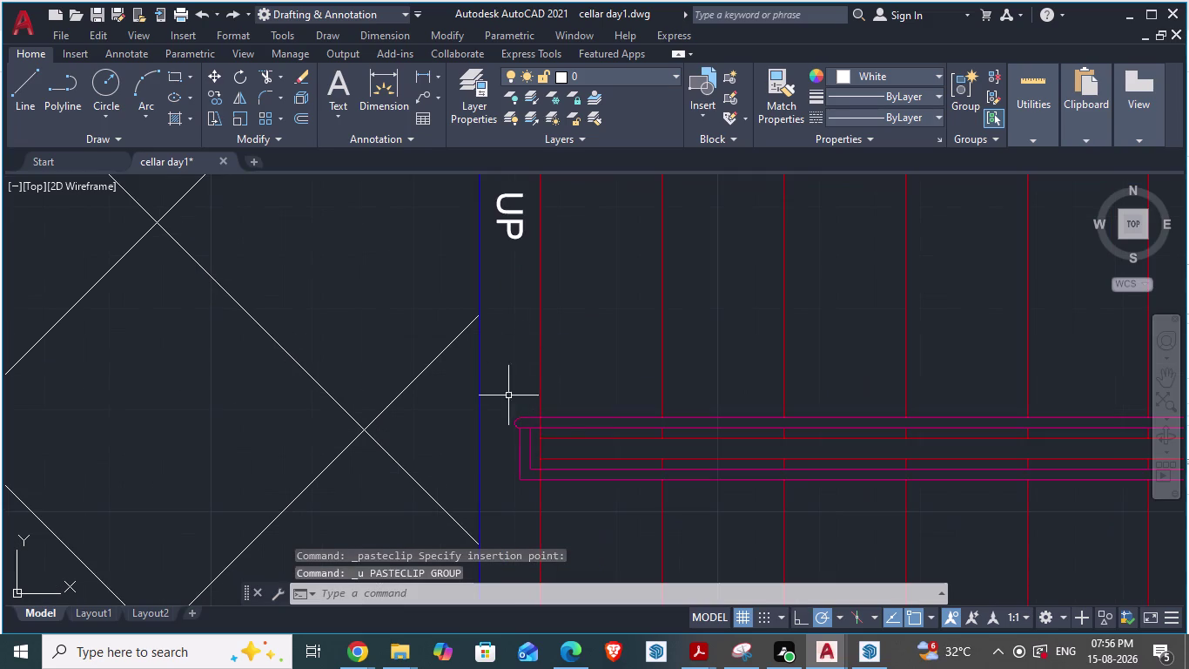
key(ctrl+v)
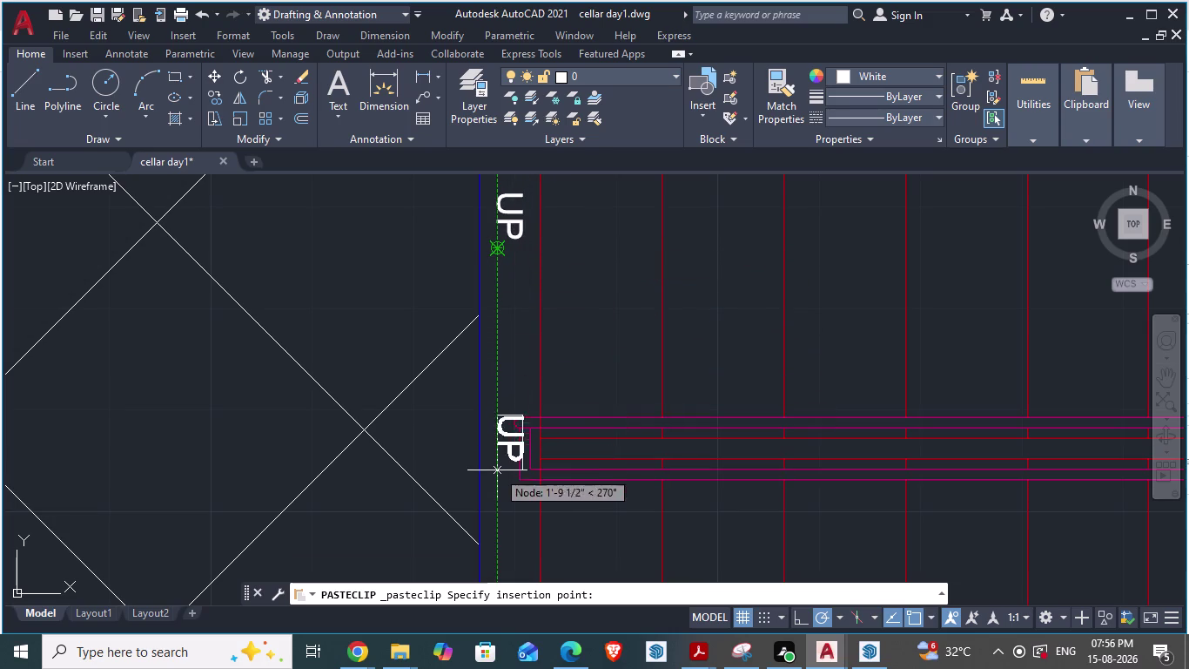
Drop the pasted UP copy lower on the flight edge, below the beam.
scroll(down, 3)
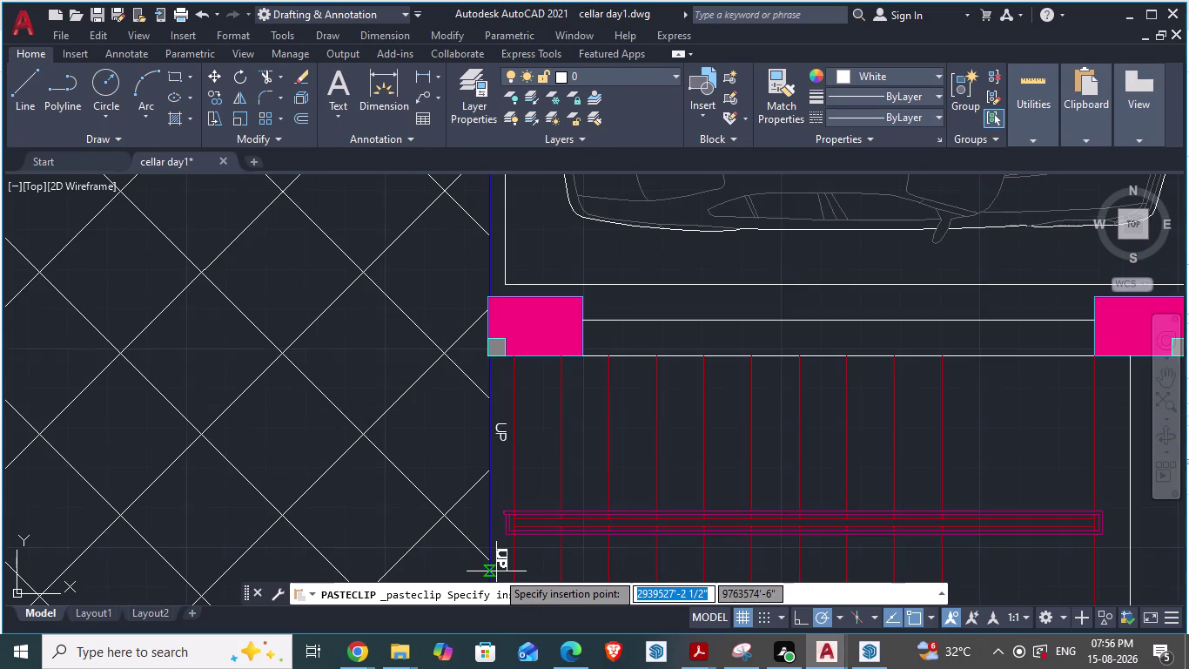
scroll(down, 3)
scroll(up, 3)
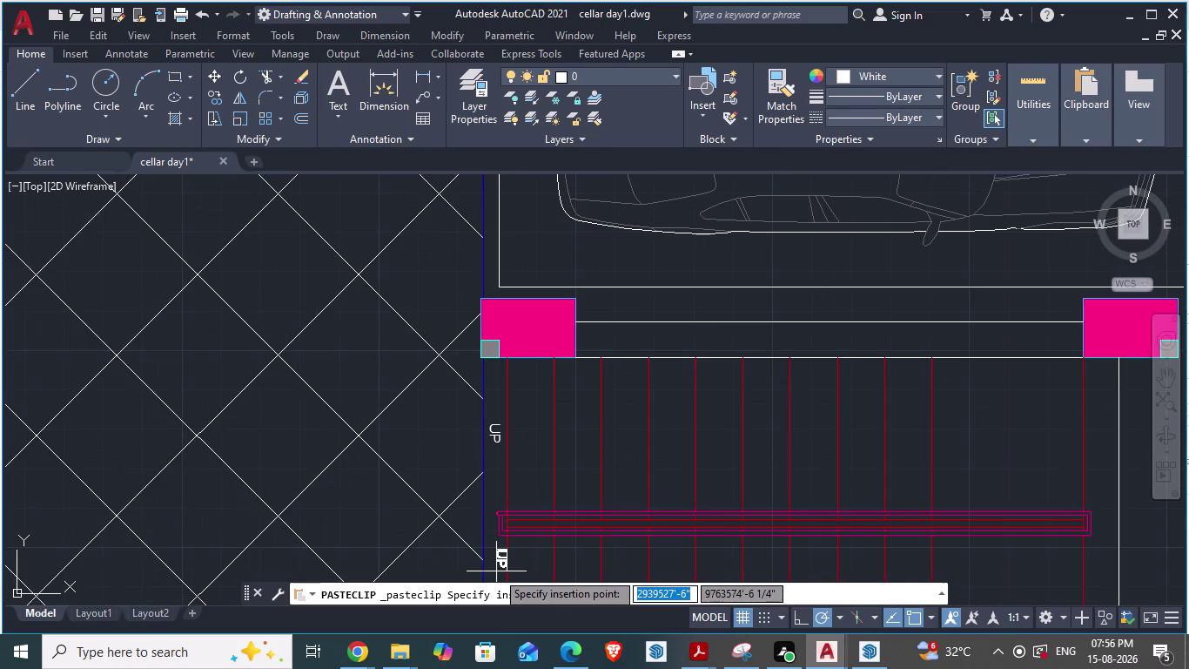
middle_drag(489, 491, 467, 317)
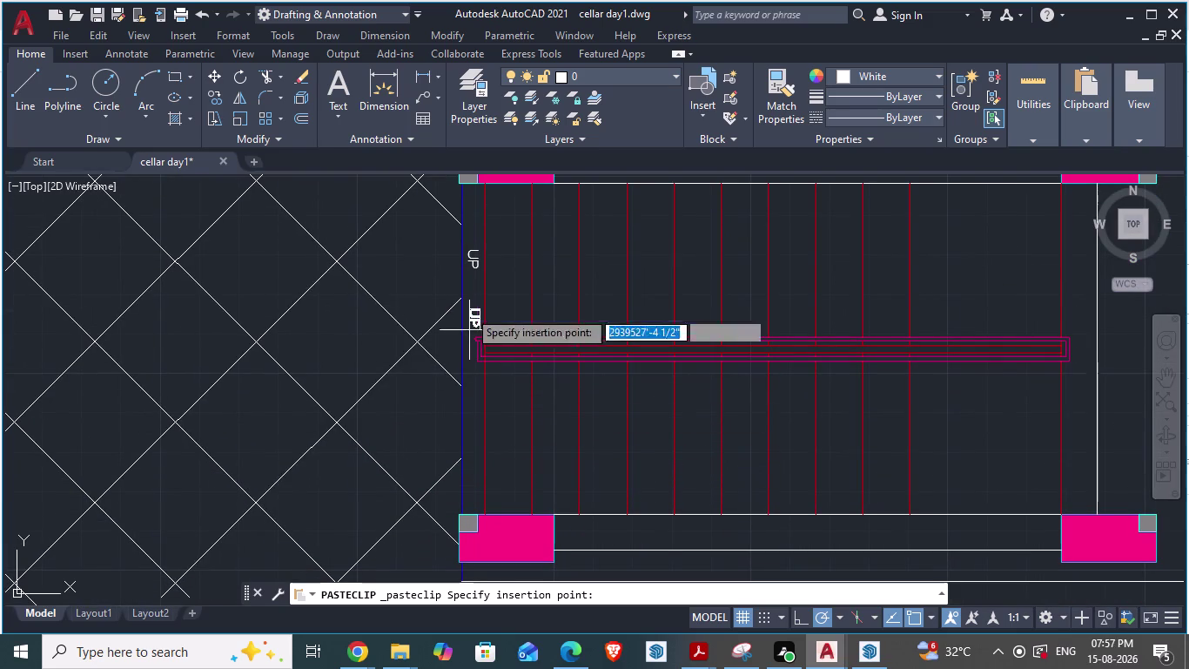
scroll(up, 3)
scroll(down, 3)
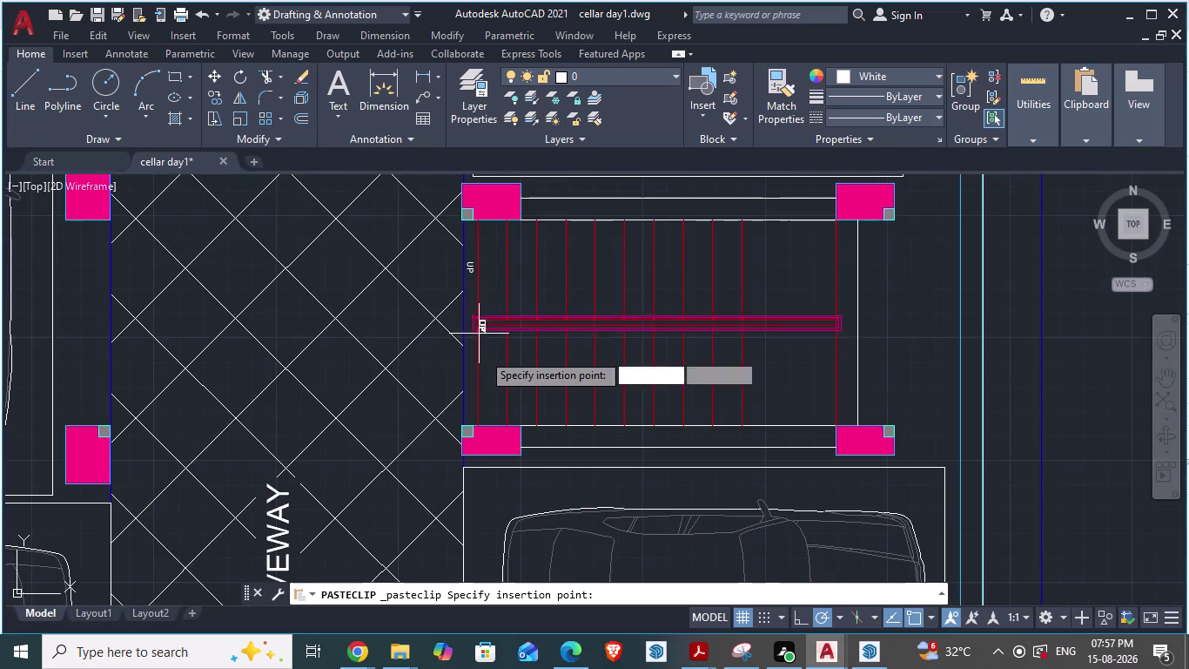
scroll(up, 3)
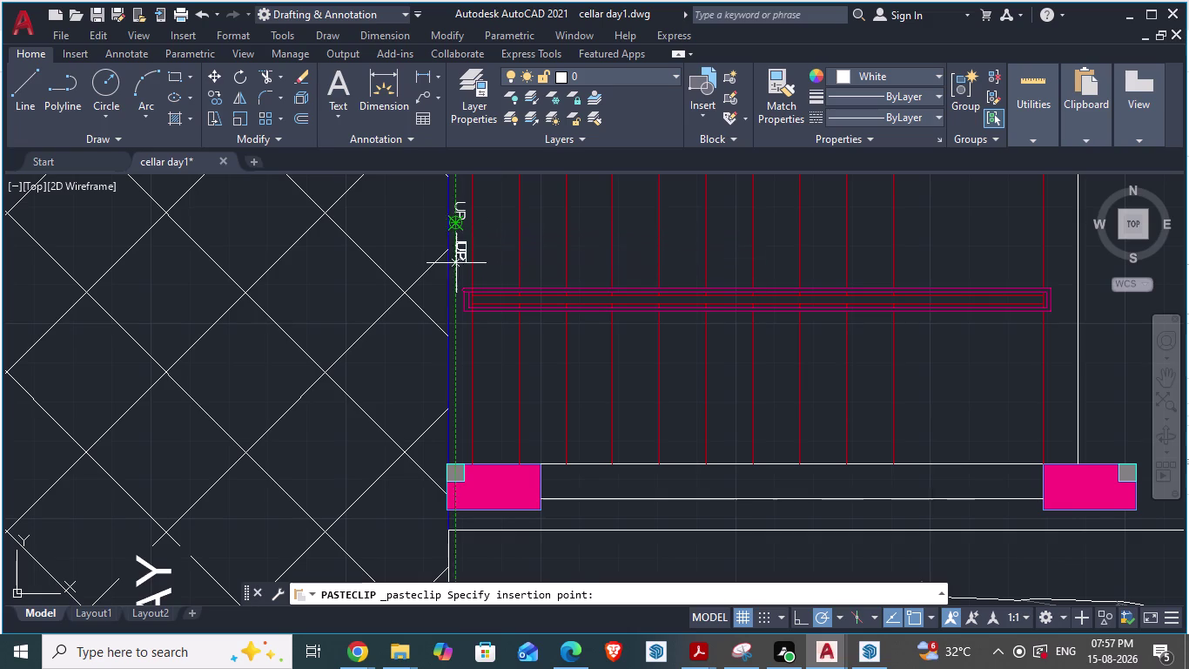
click(458, 399)
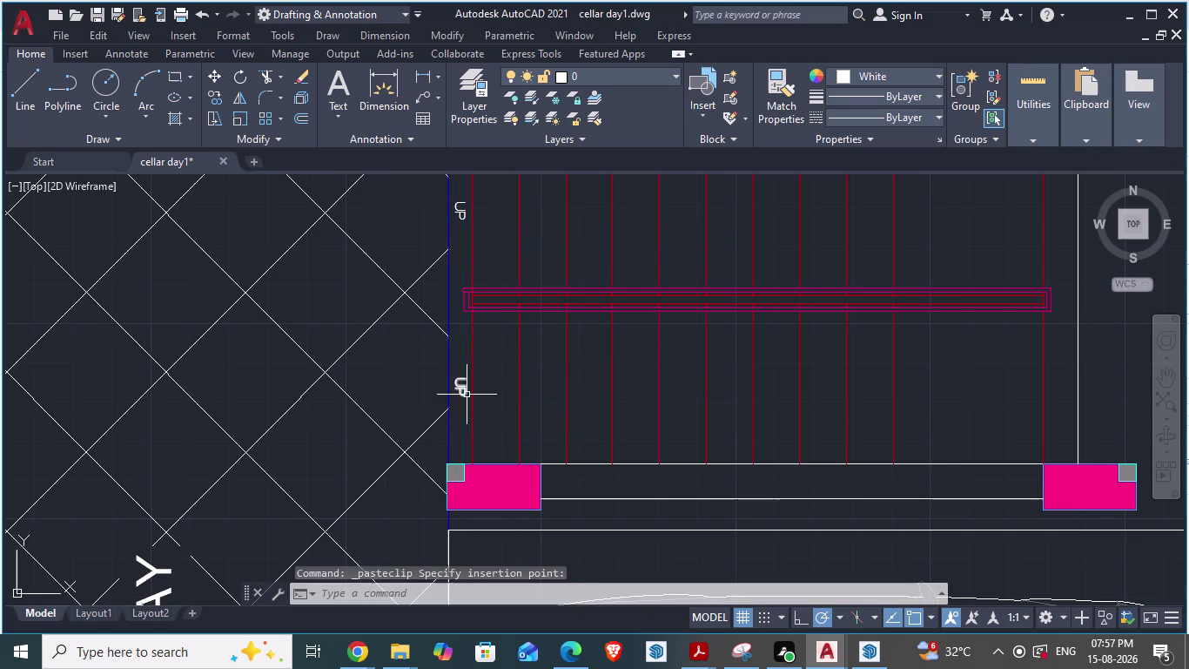
key(Escape)
Change the lower copied label's text from UP to DOWN.
double_click(460, 386)
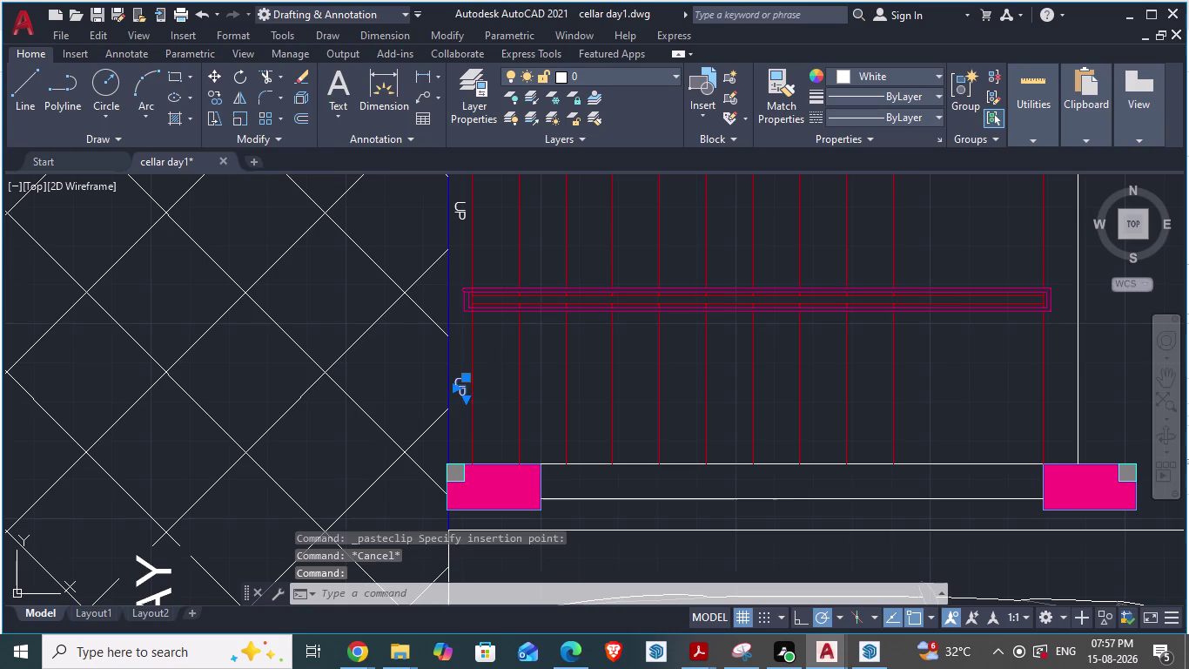
click(461, 386)
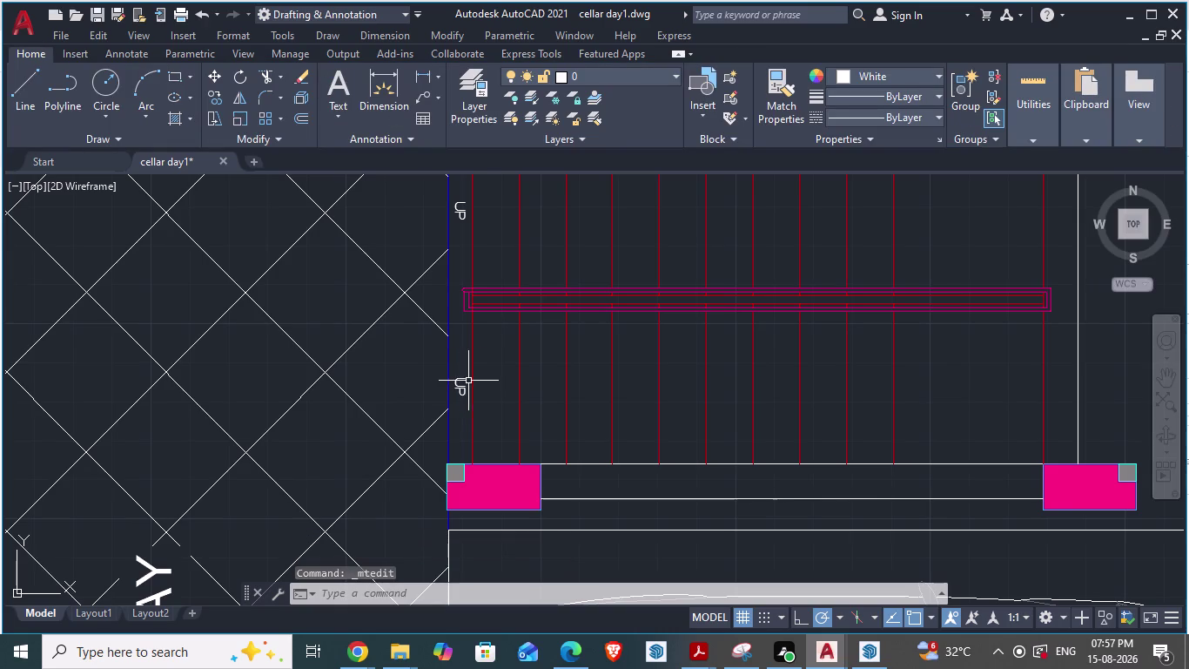
double_click(463, 390)
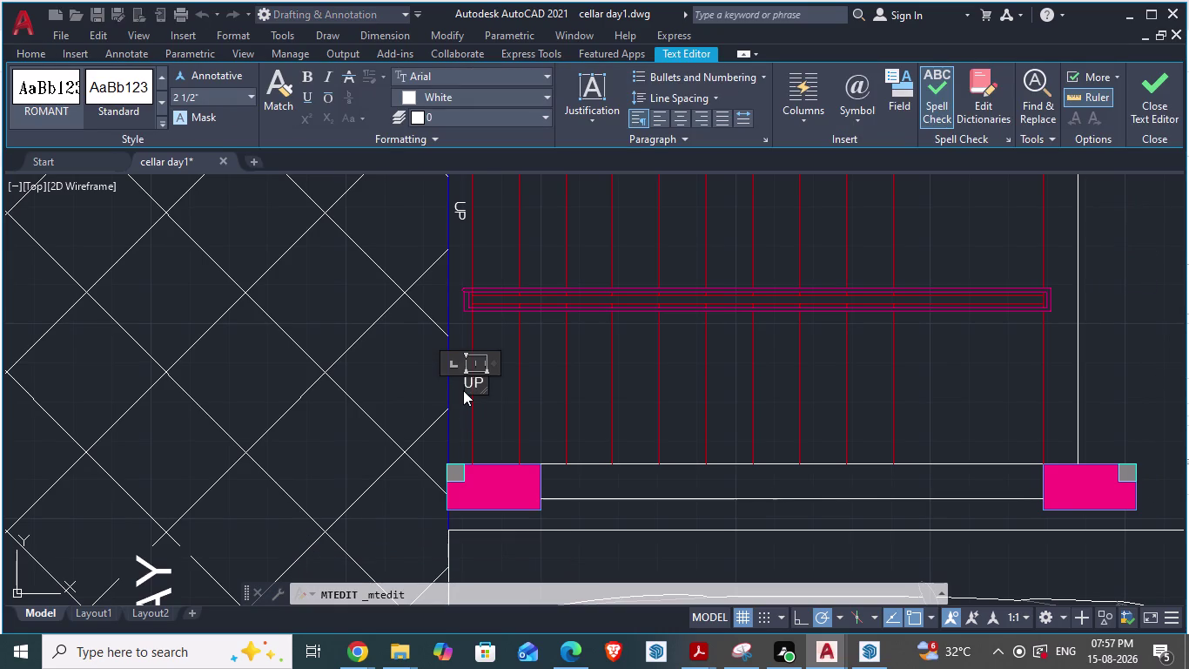
key(BackSpace)
key(Delete)
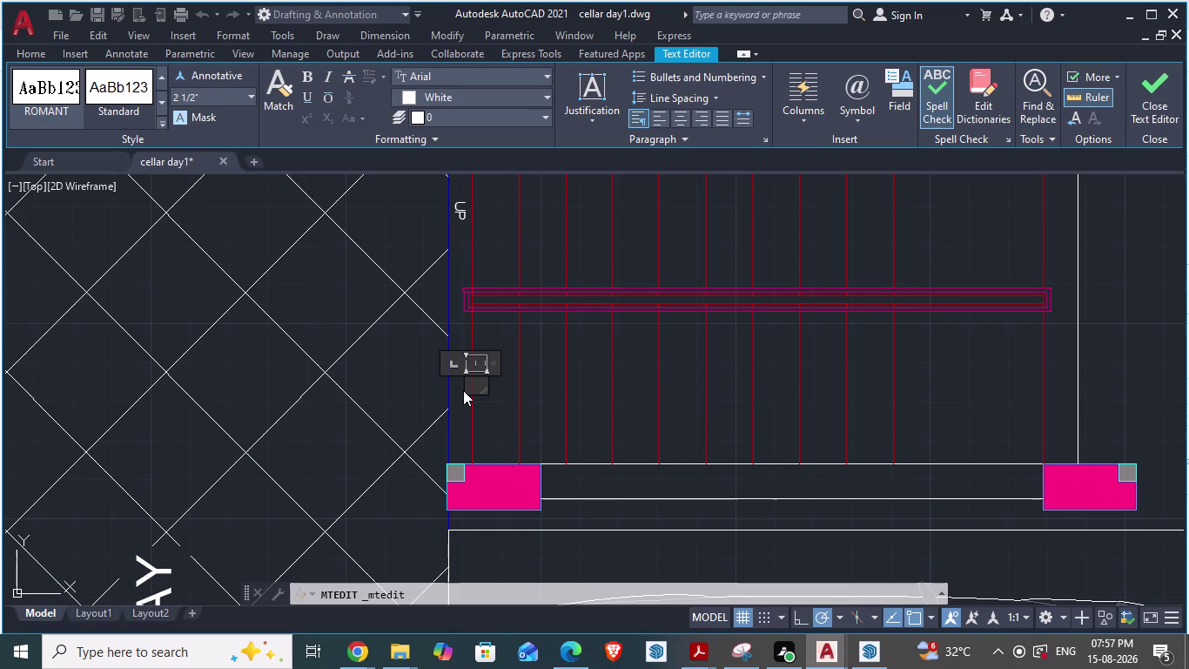
text(DO)
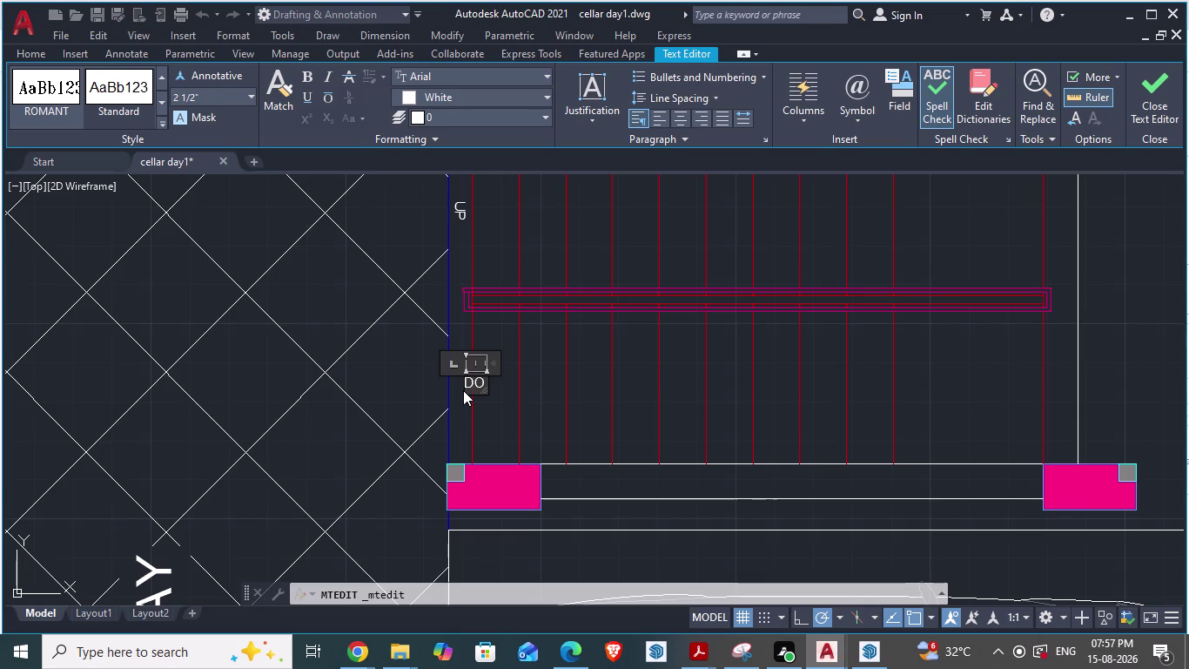
text(WN)
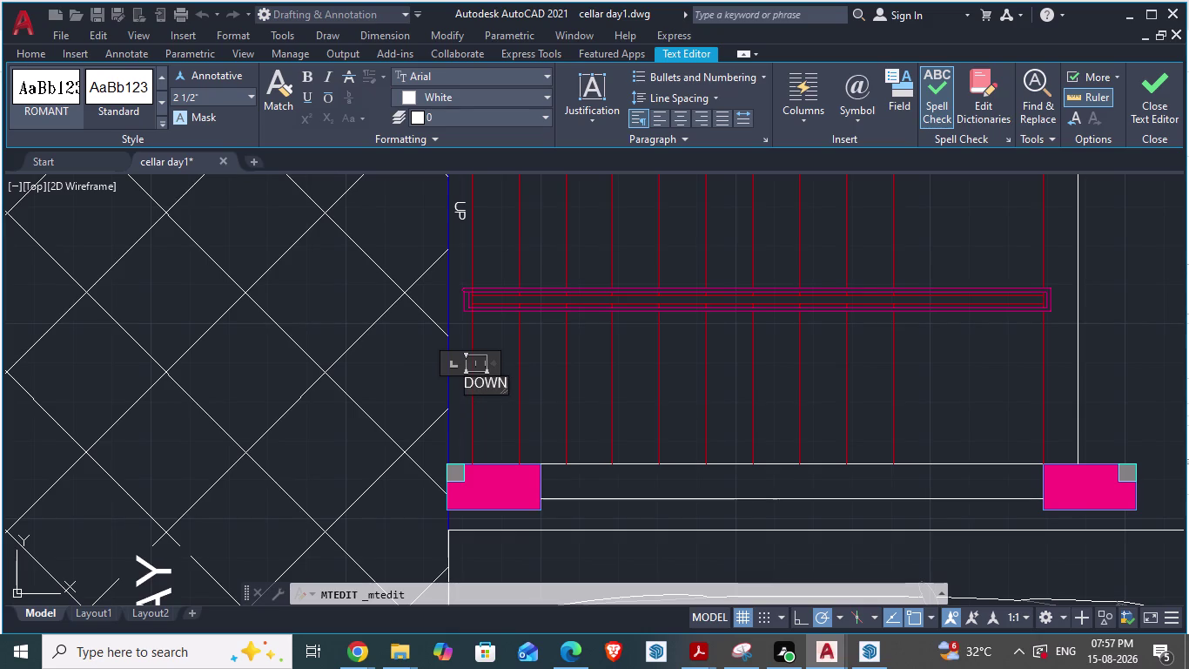
click(468, 406)
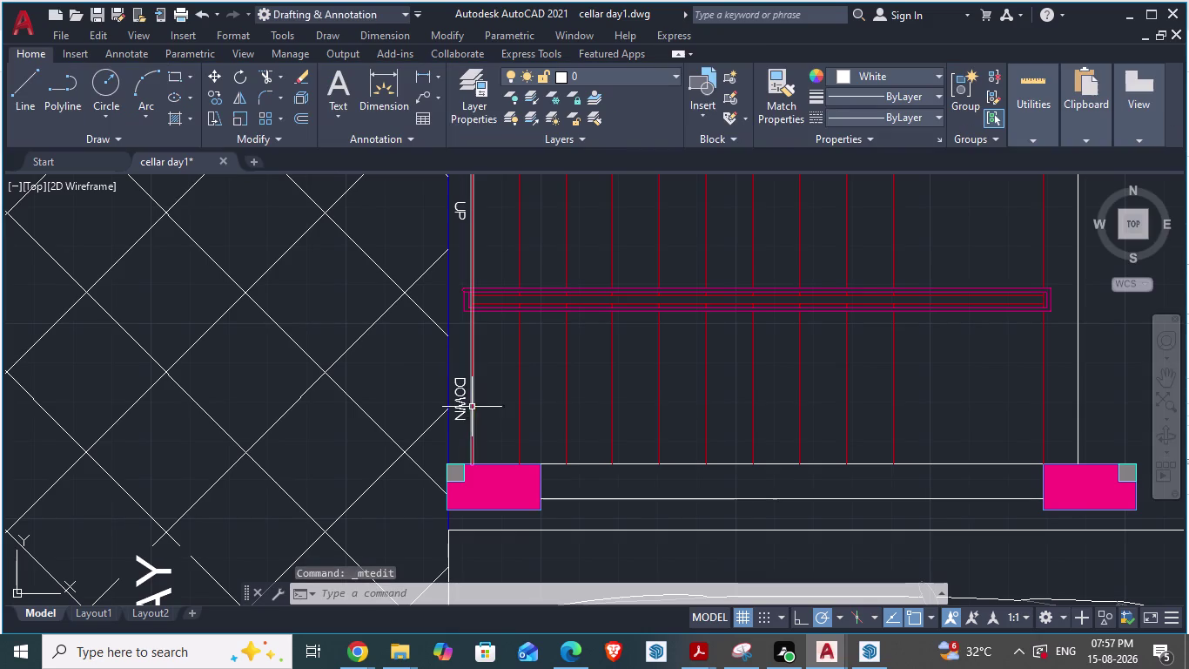
Save cellar day1 and bring up the ARCH PLANS drawing for reference.
key(ctrl+s)
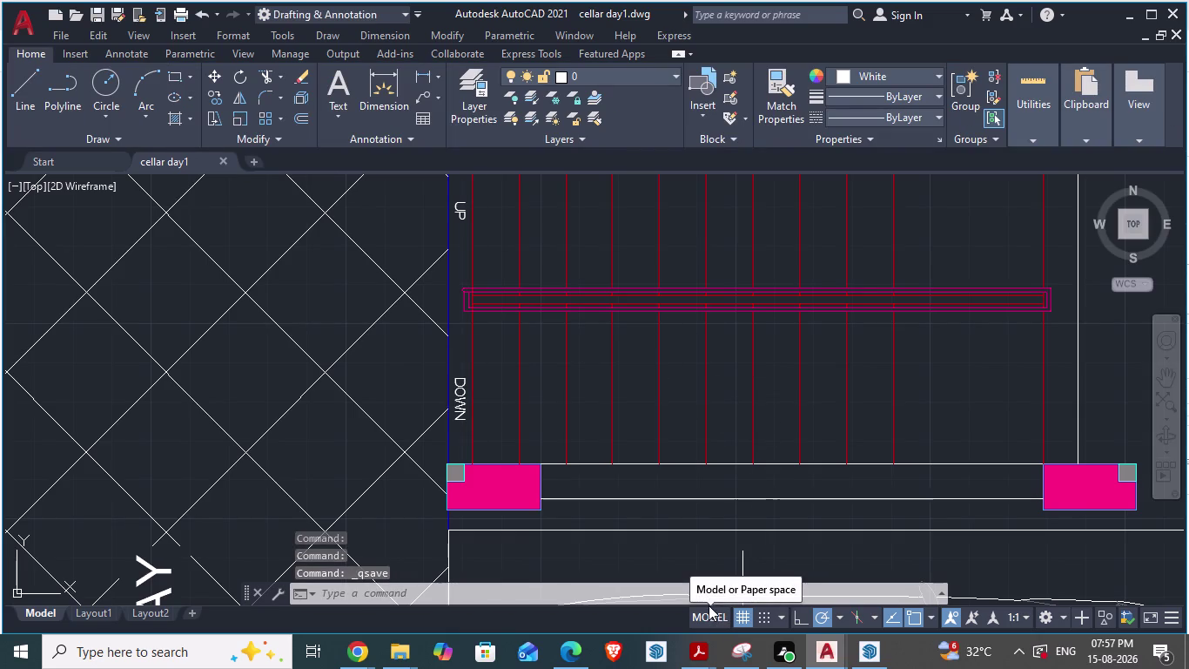
scroll(down, 3)
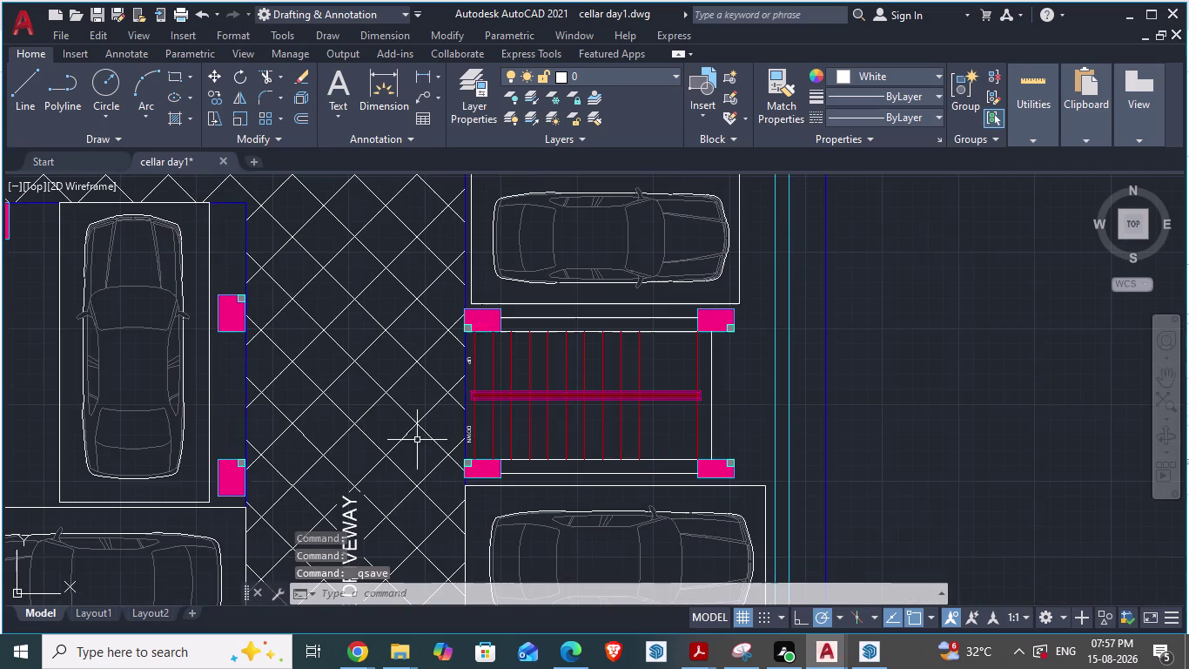
scroll(up, 3)
scroll(up, 3)
key(alt+Tab)
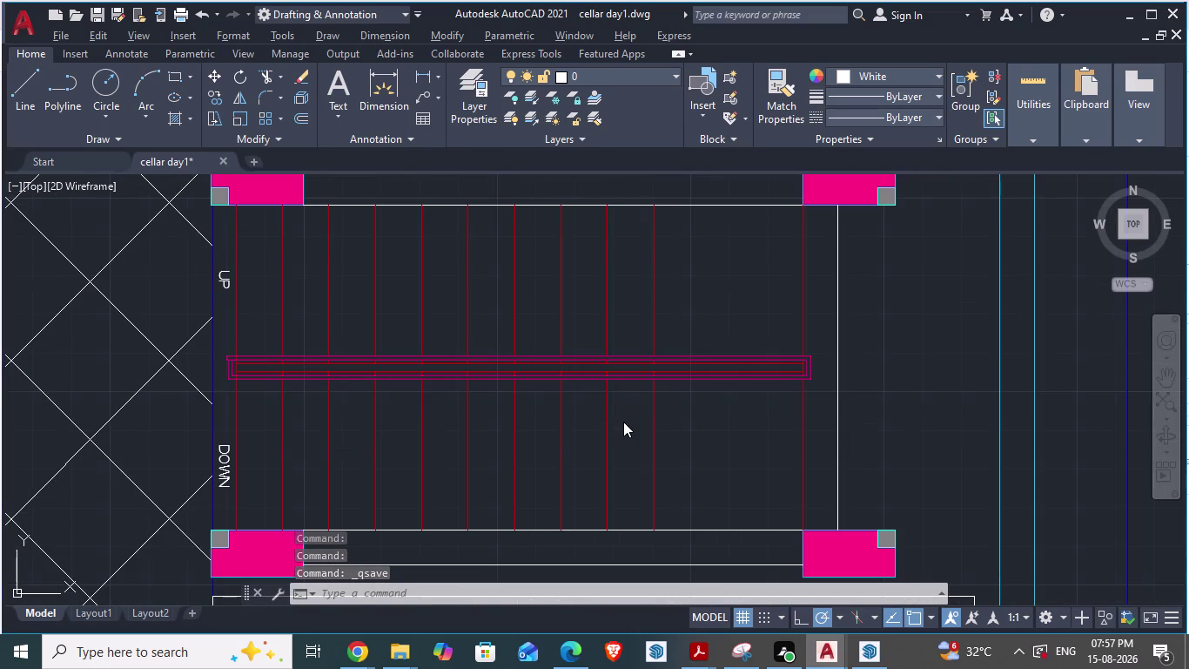
scroll(down, 3)
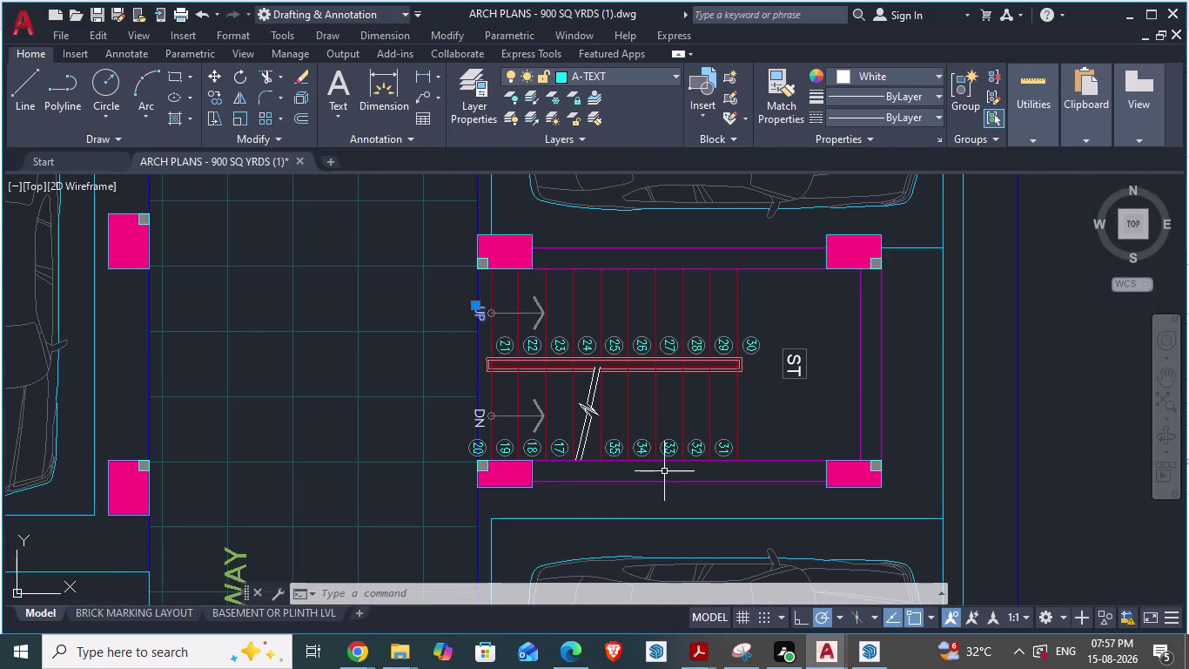
Back in cellar day1, move the UP and DOWN labels together just clear of the stair edge.
key(alt+Tab)
scroll(down, 3)
scroll(up, 3)
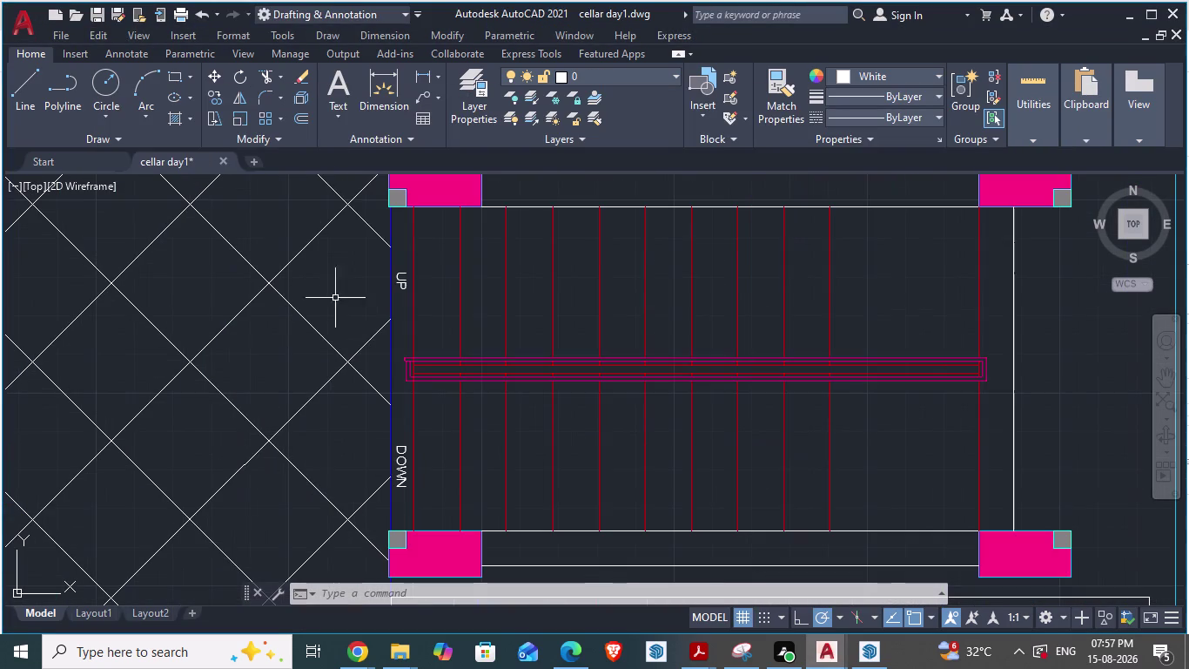
click(402, 281)
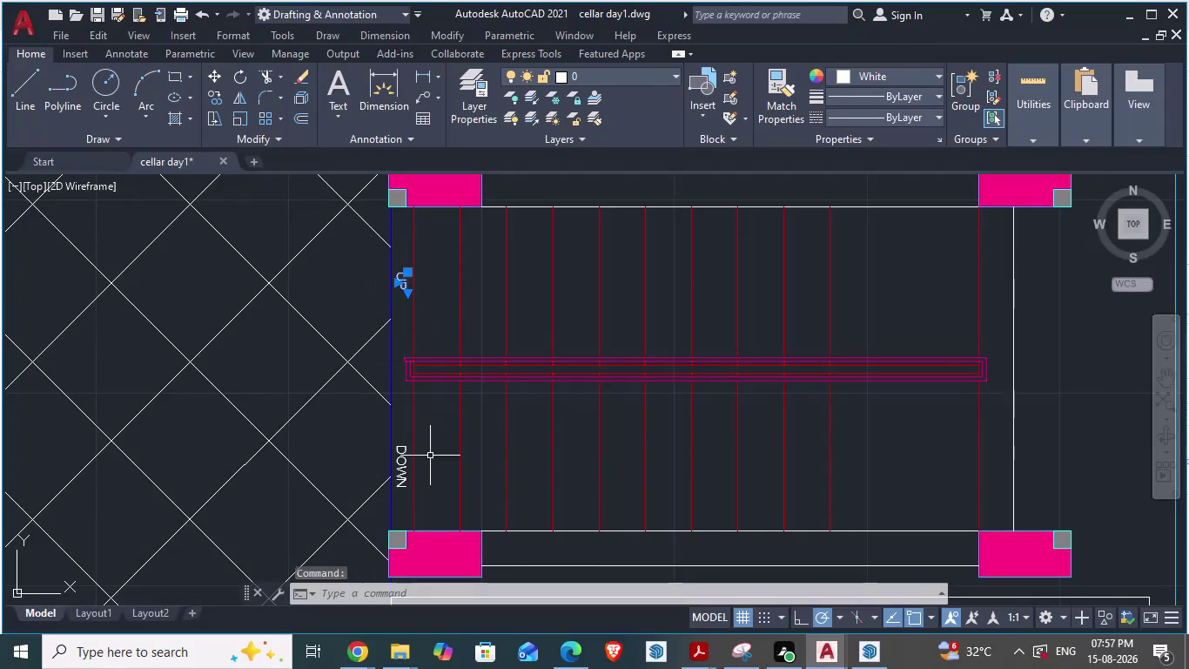
click(401, 460)
click(401, 459)
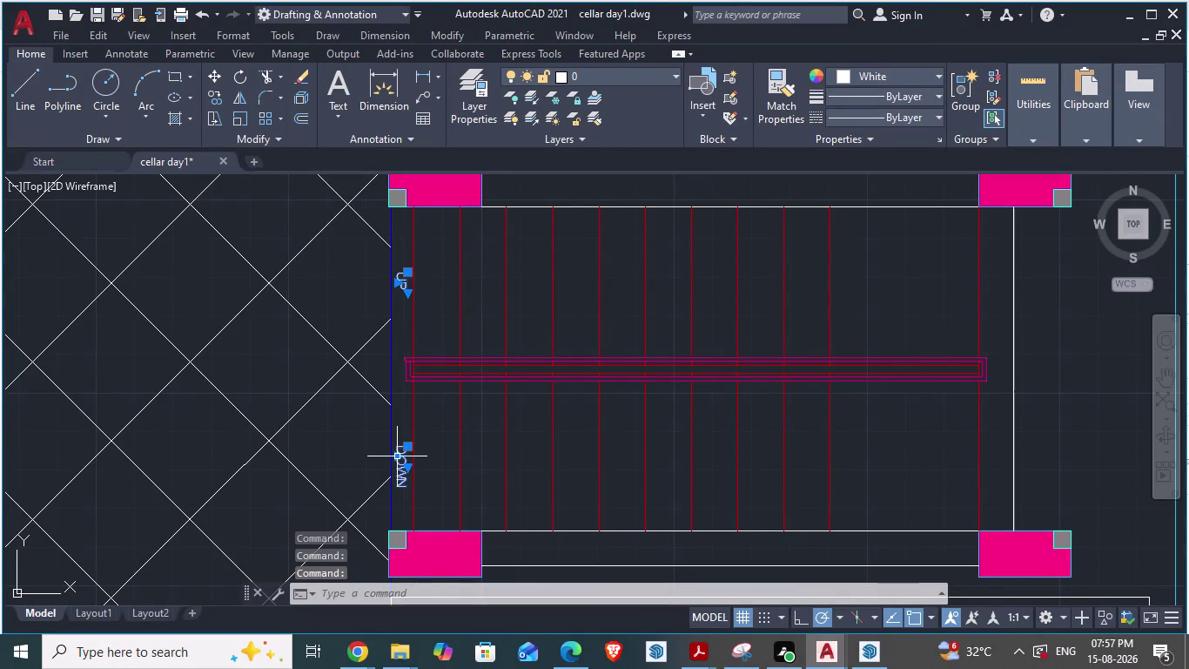
key(m)
key(Return)
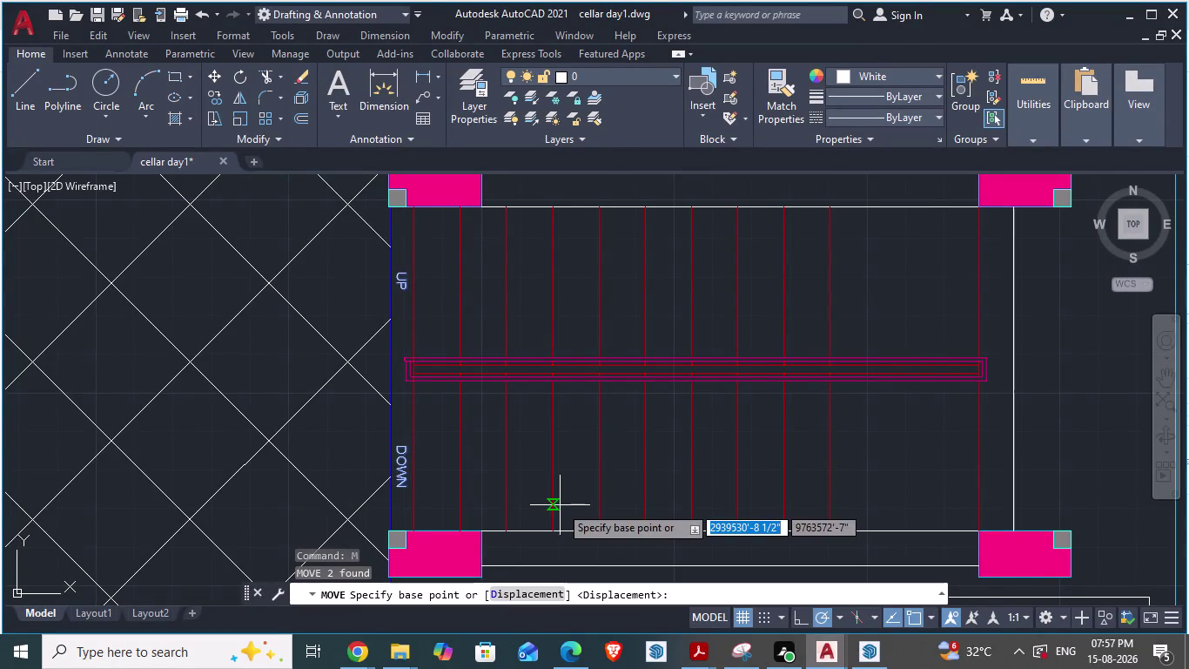
scroll(up, 3)
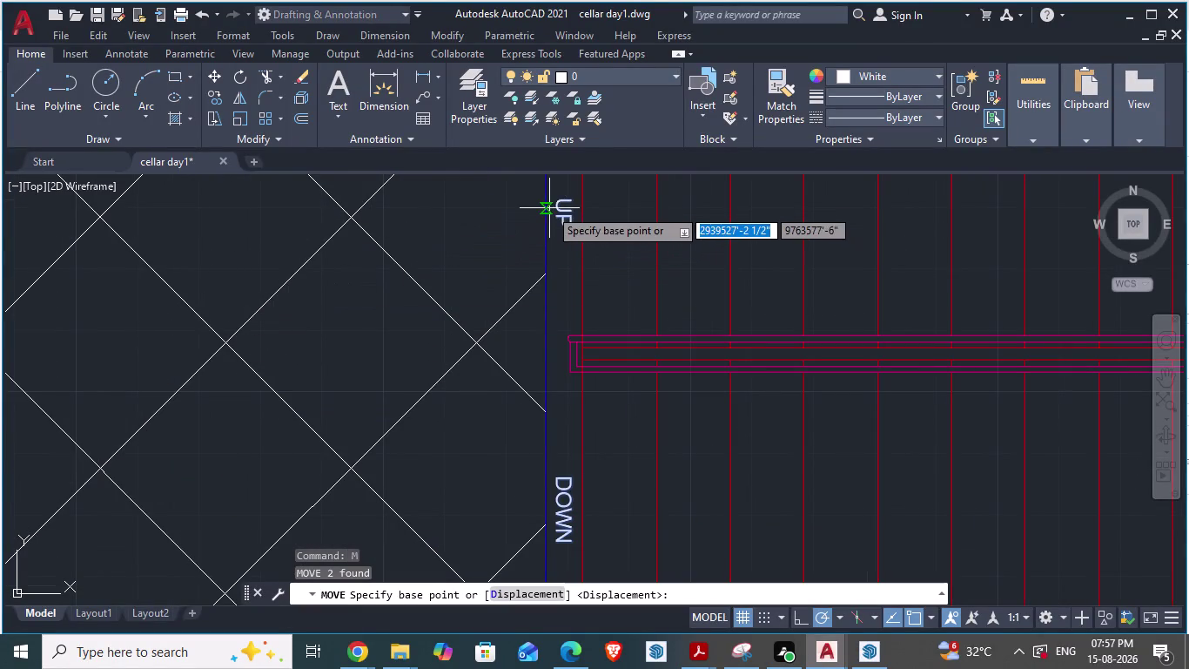
drag(554, 199, 538, 202)
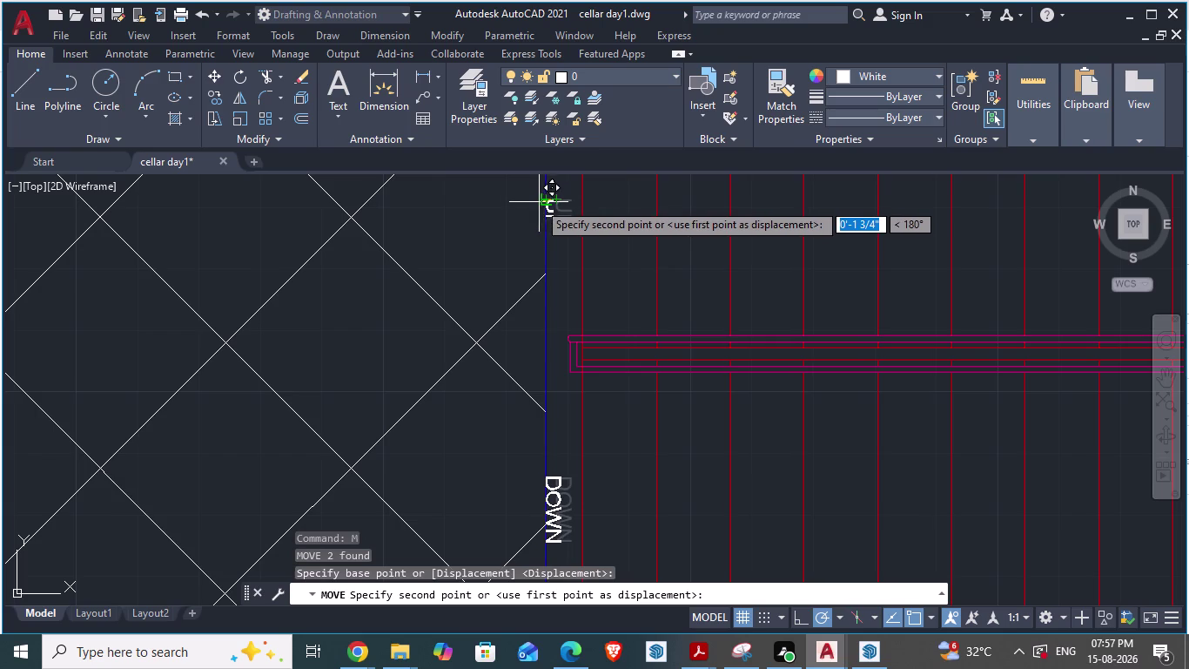
drag(538, 202, 541, 201)
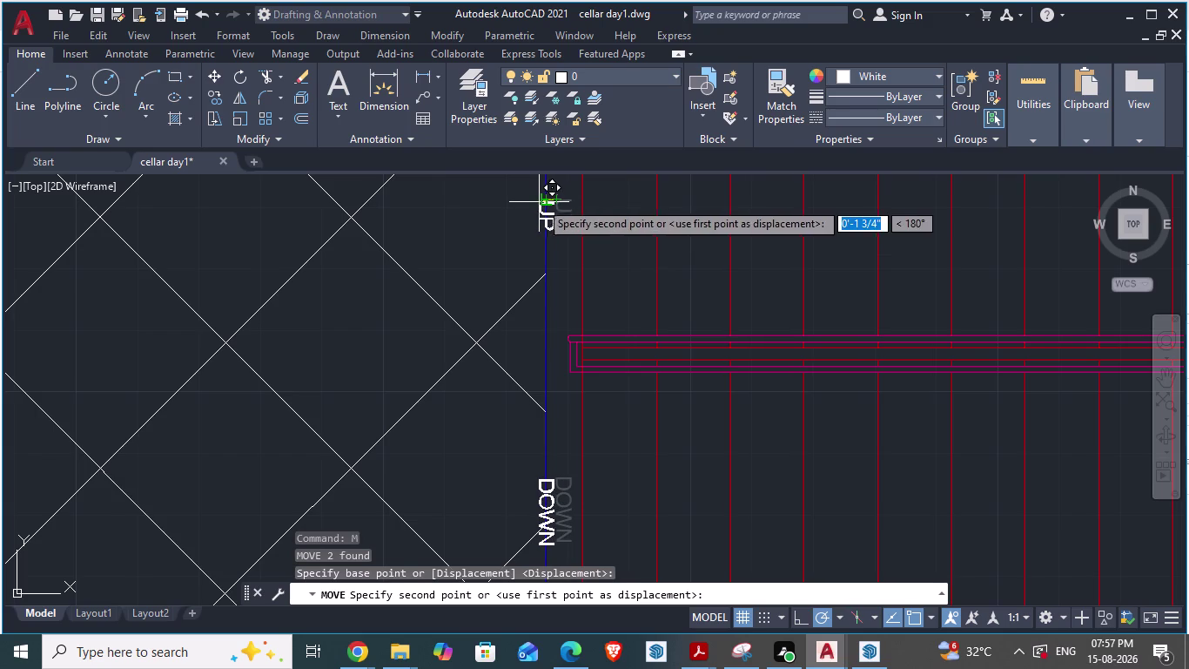
drag(542, 201, 542, 197)
click(542, 197)
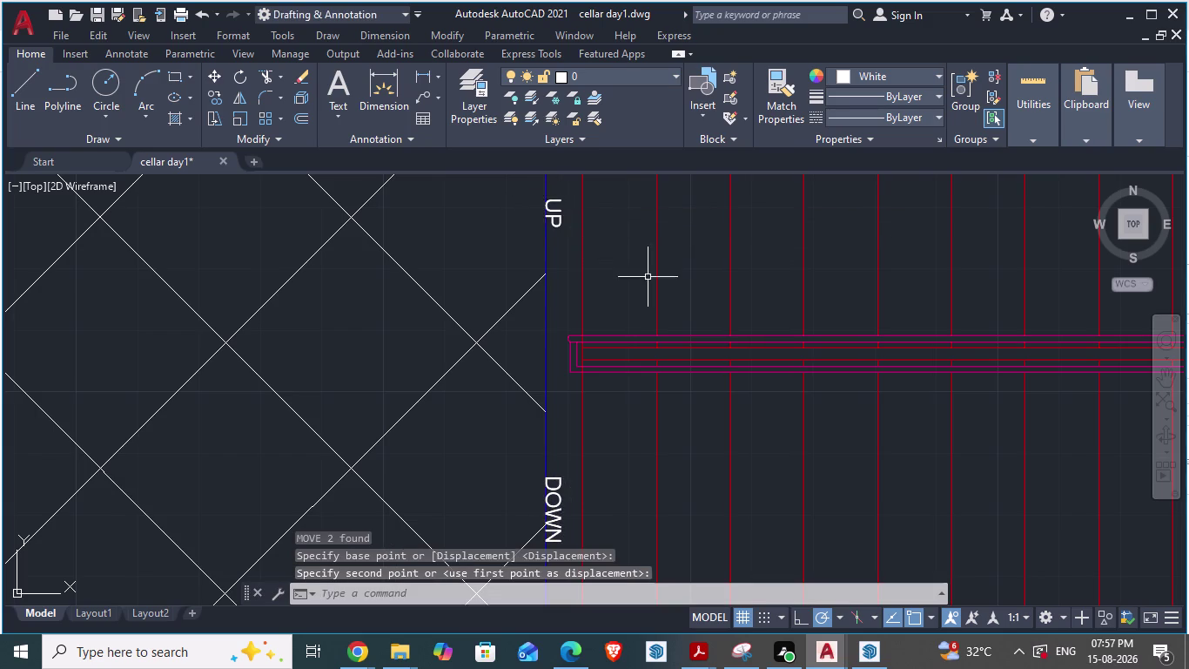
scroll(down, 3)
In ARCH PLANS, select step-number circle 21.
key(alt+Tab)
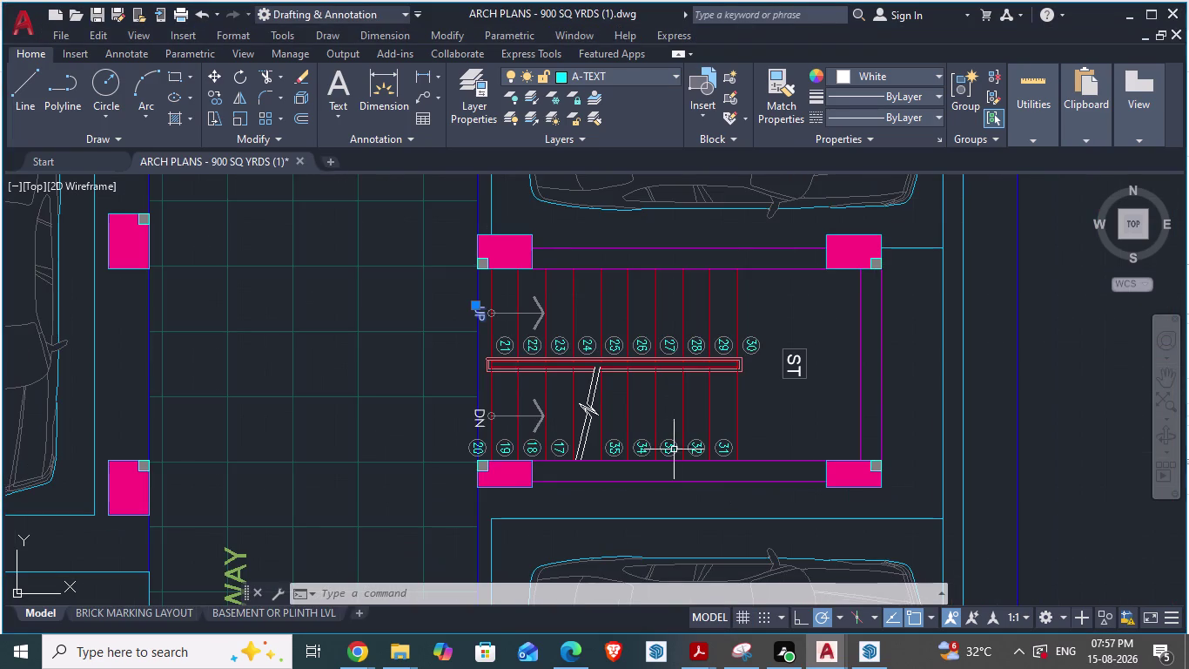
scroll(up, 3)
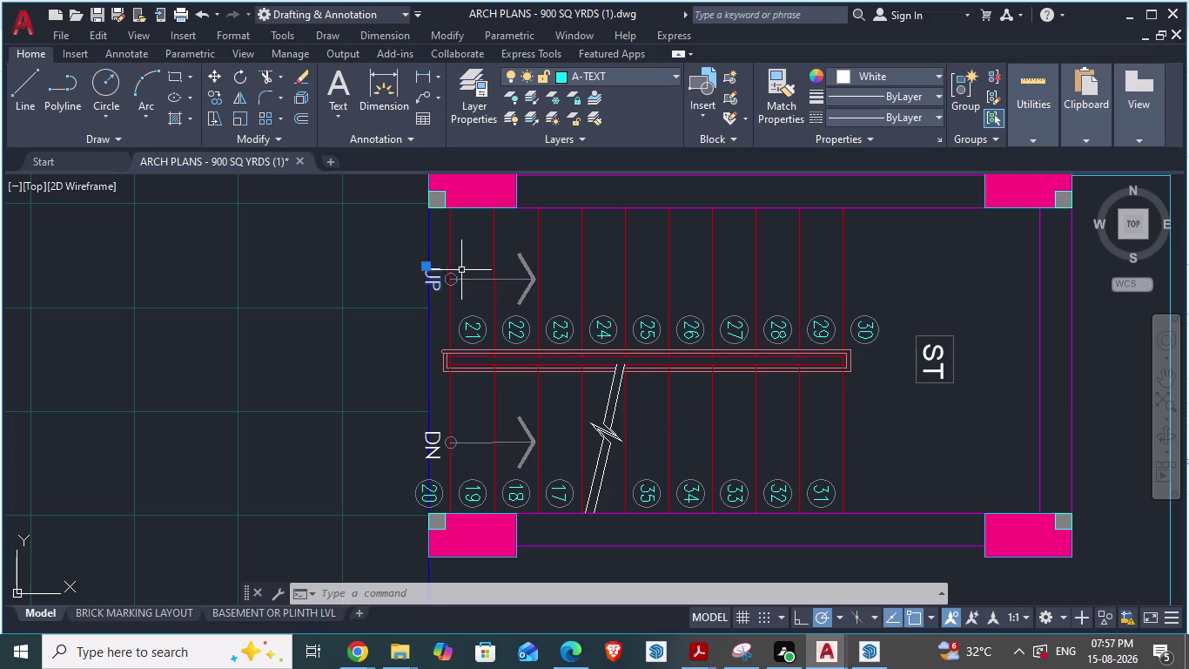
click(480, 321)
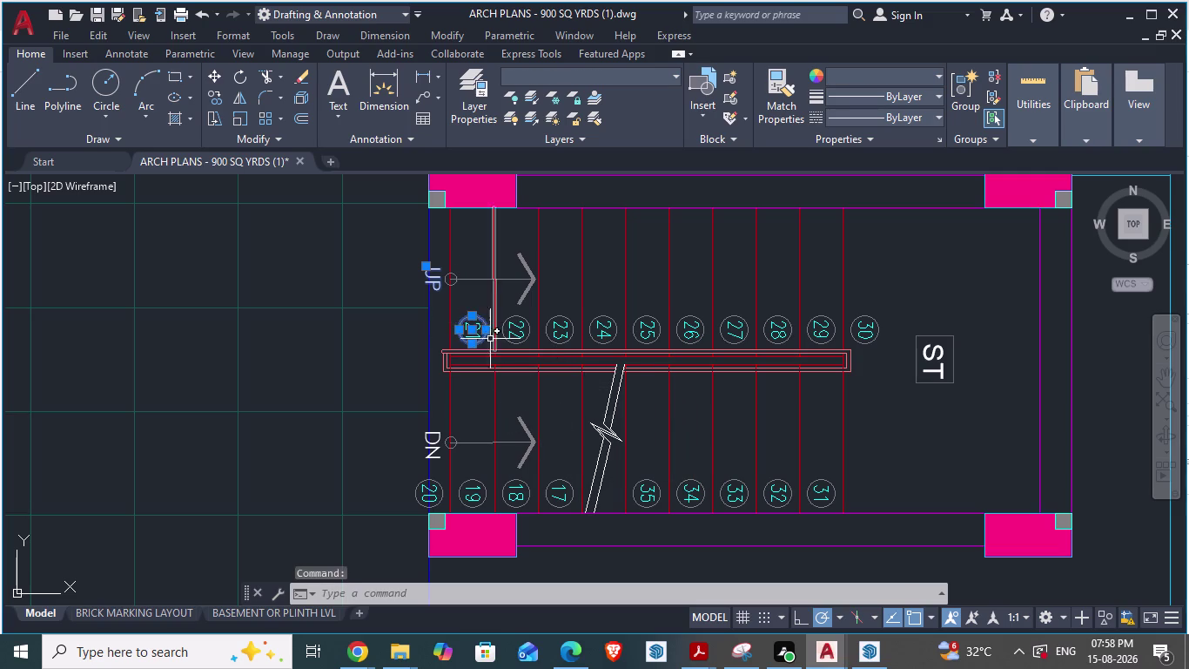
Try exploding step-number circle 21 in ARCH PLANS, then cancel.
scroll(up, 3)
scroll(down, 3)
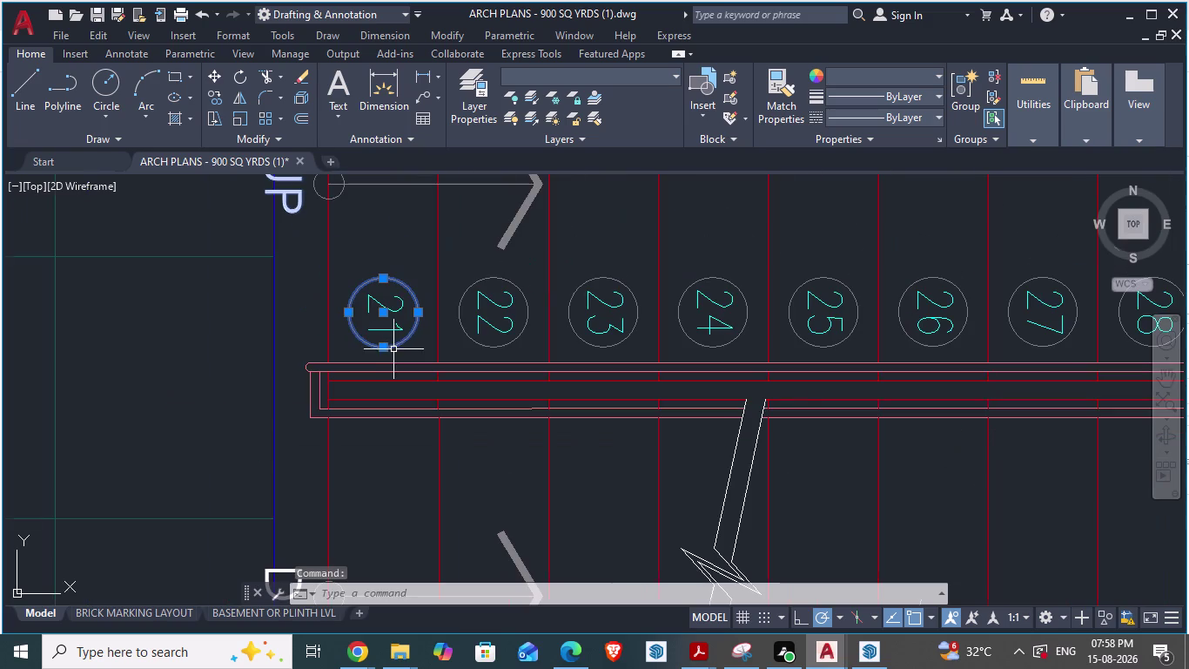
key(x)
key(Return)
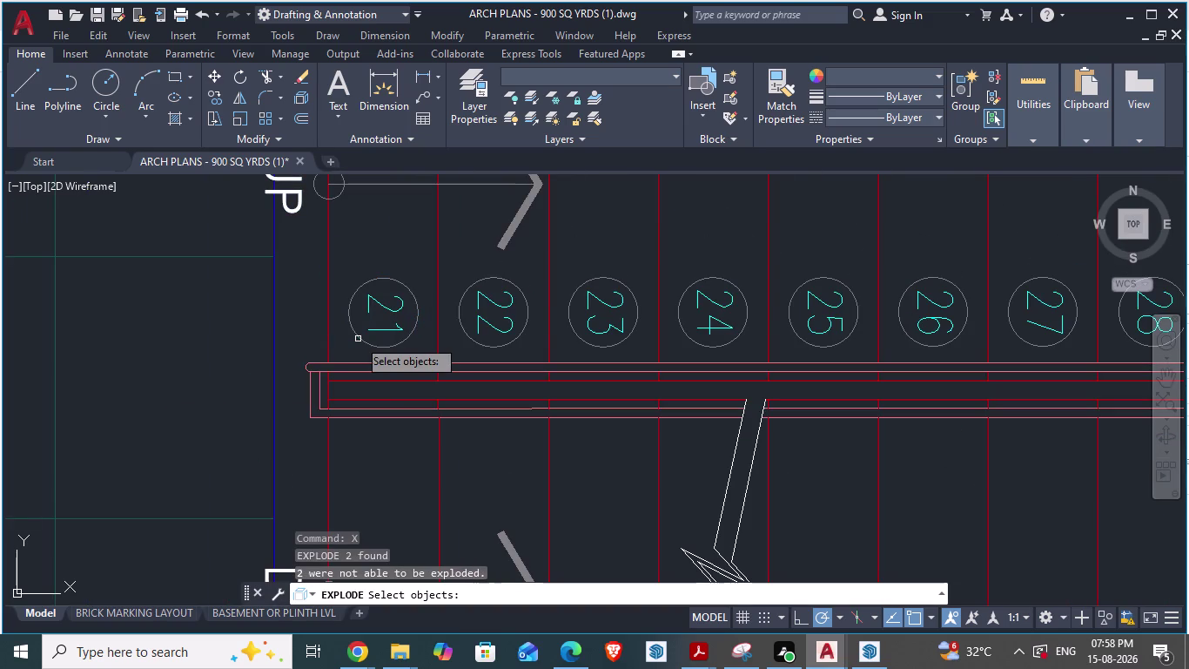
click(373, 302)
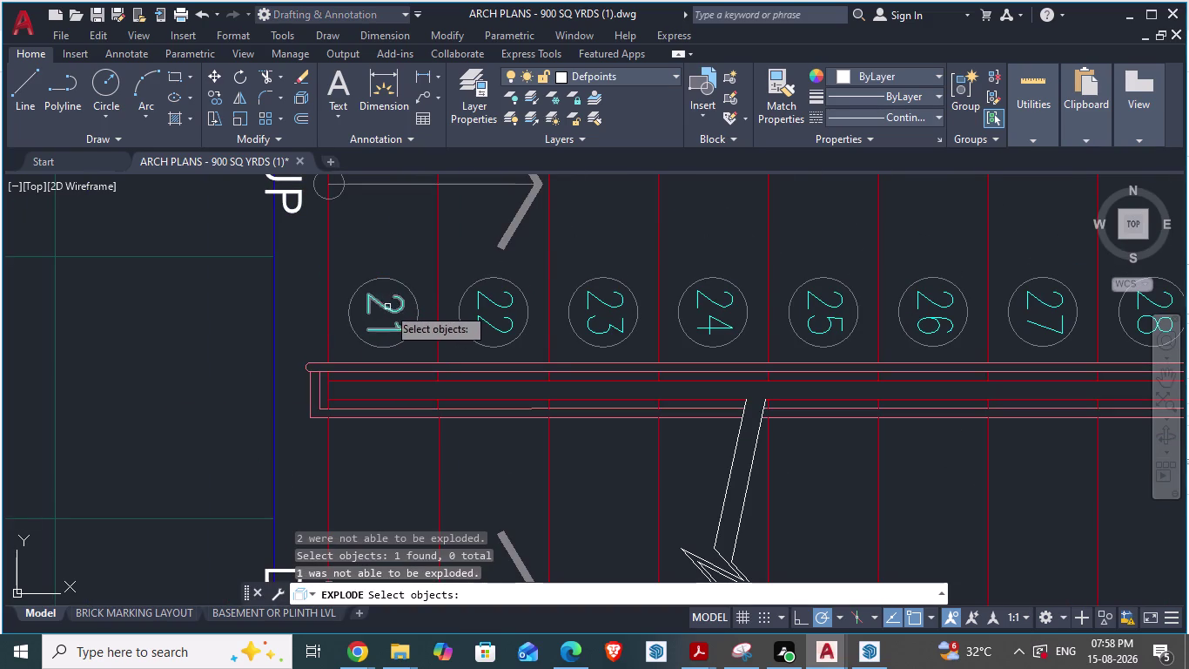
click(386, 307)
click(388, 310)
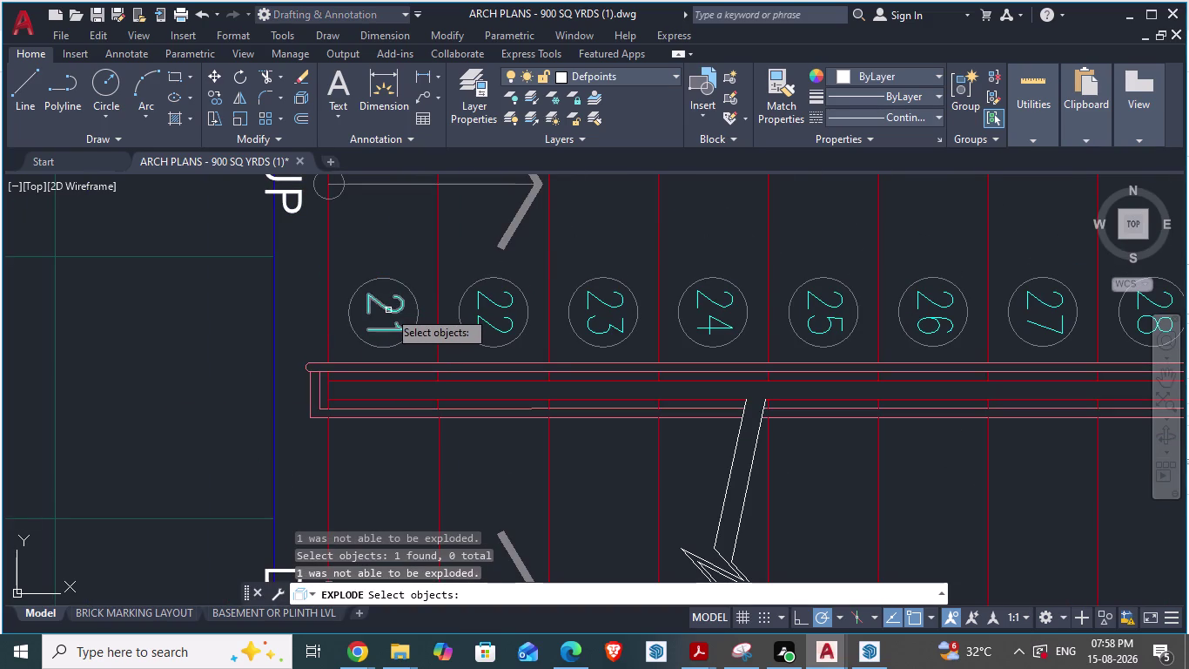
triple_click(388, 310)
click(388, 310)
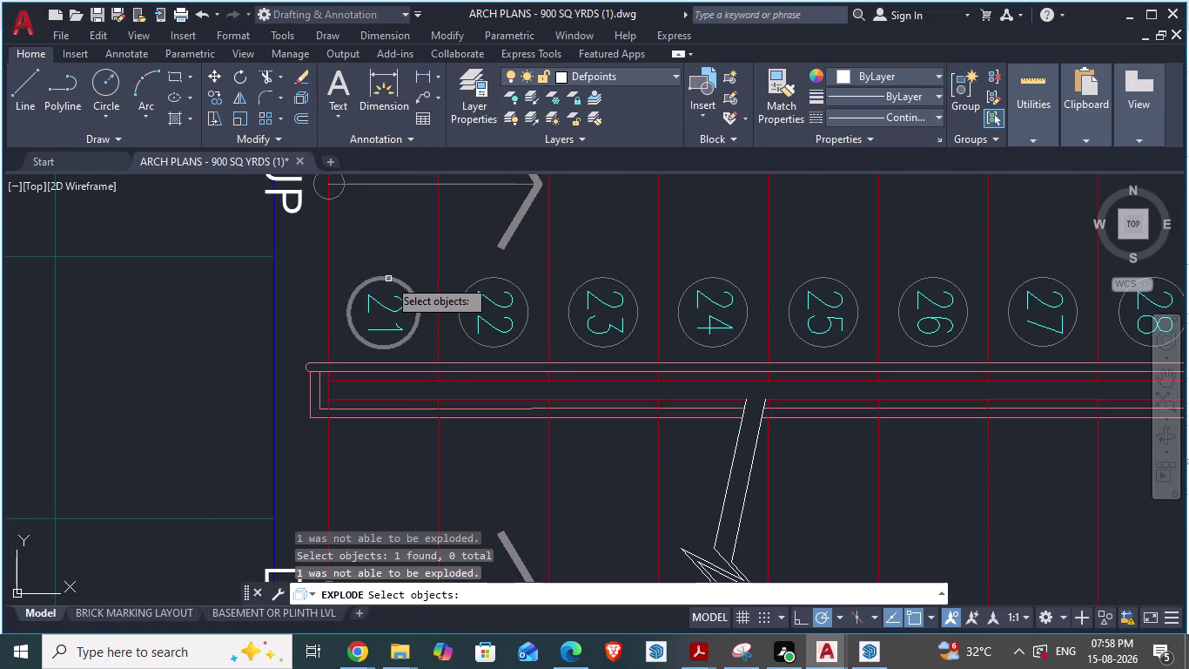
click(388, 279)
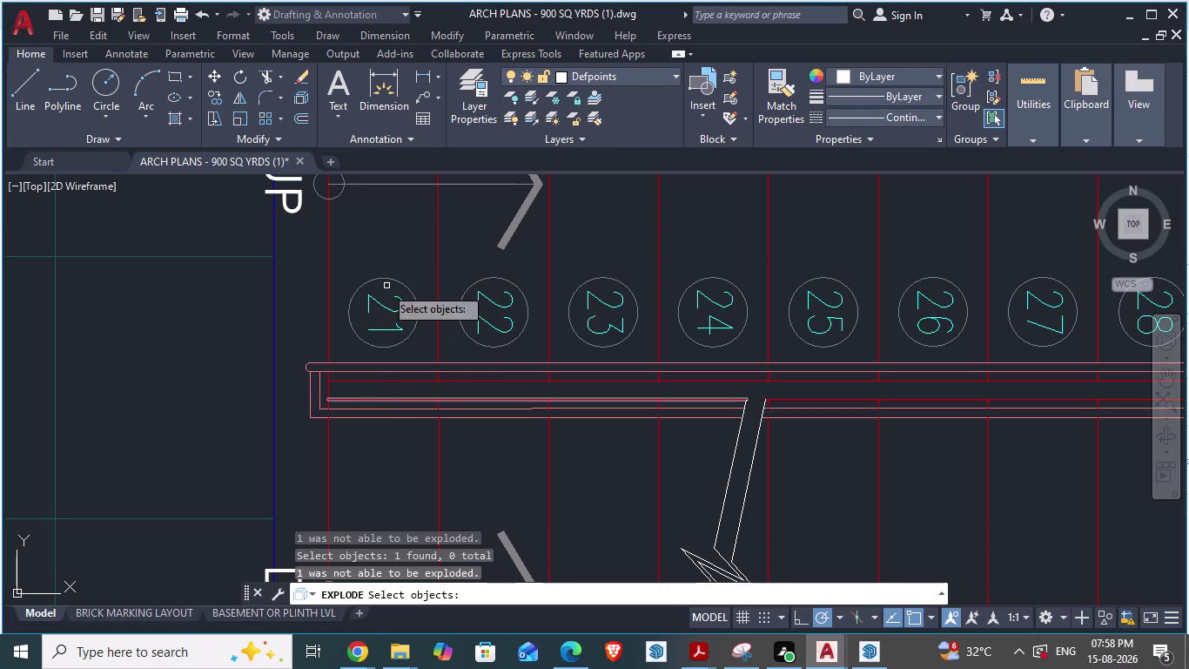
key(Escape)
scroll(down, 3)
scroll(up, 3)
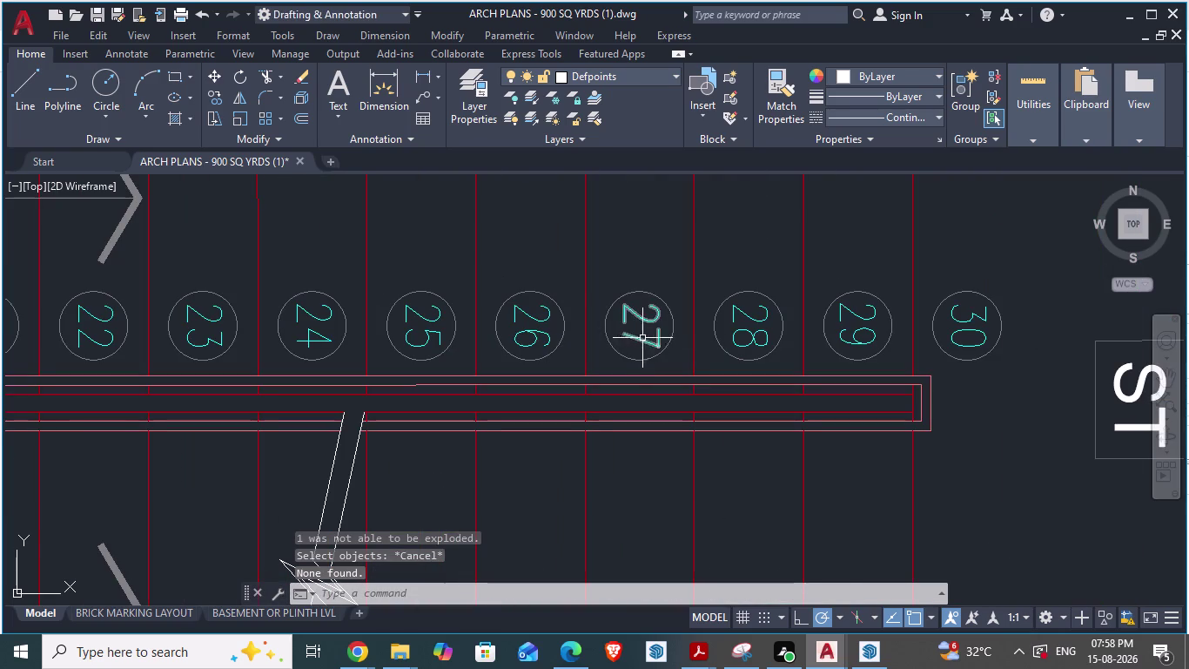
click(647, 317)
key(Escape)
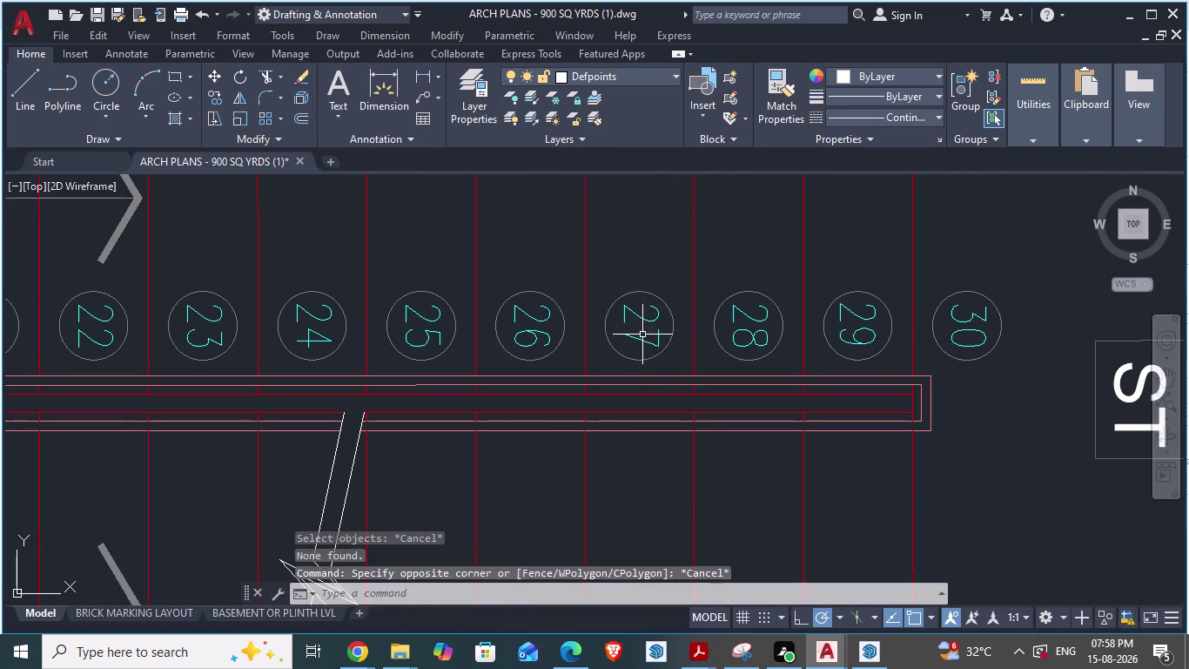
Measure circle 21 with DIMALIGNED (about 7 1/2 inches), then return to cellar day1.
scroll(down, 3)
scroll(up, 3)
scroll(up, 3)
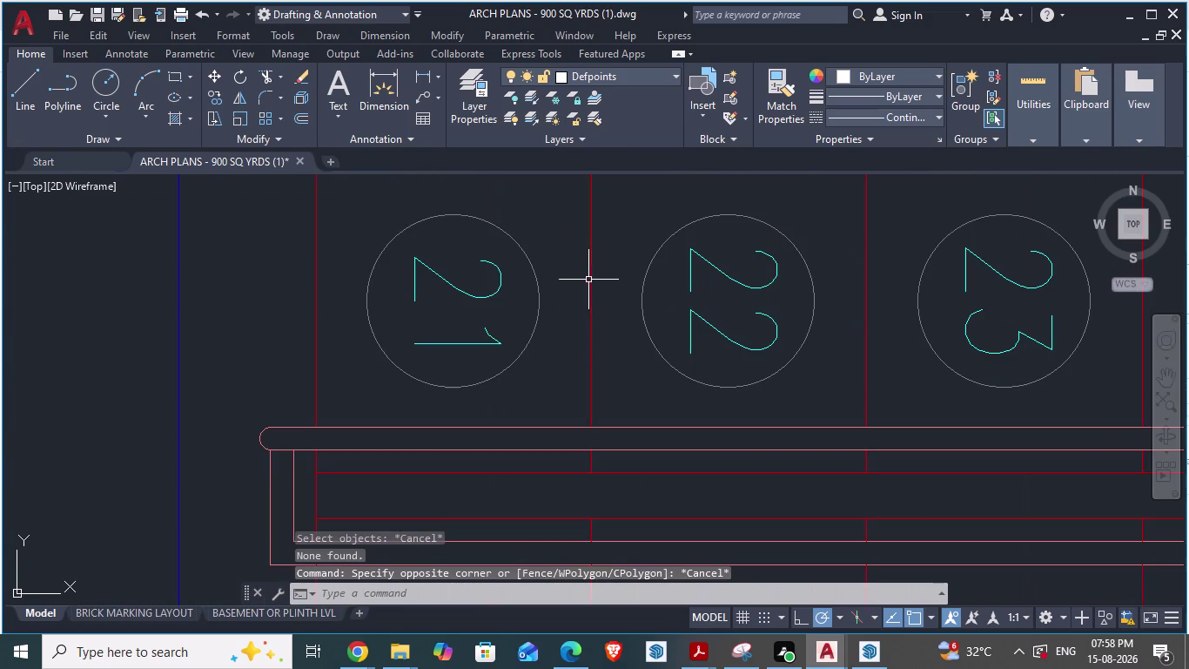
text(DA)
key(Return)
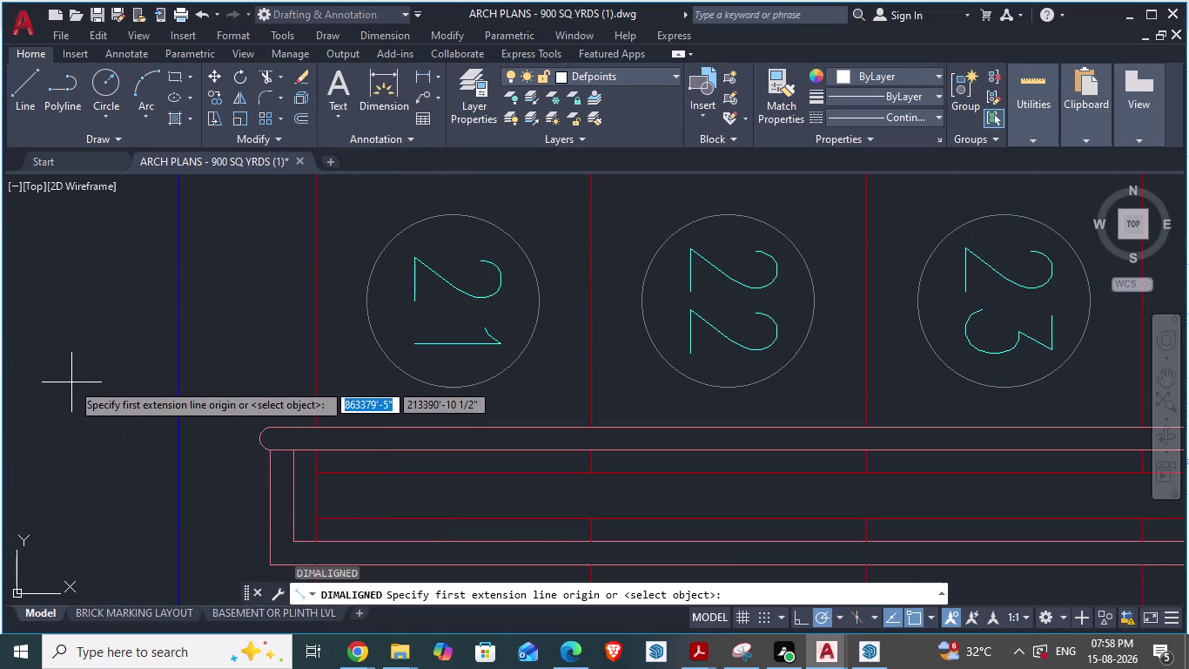
scroll(up, 3)
click(388, 293)
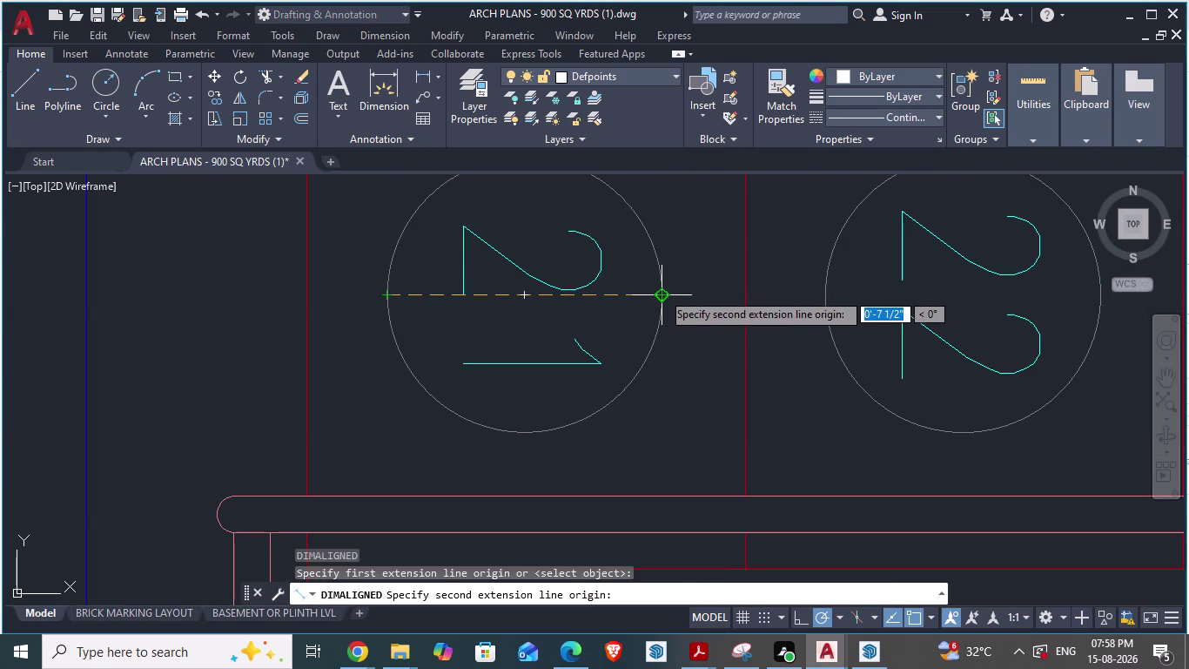
key(Escape)
scroll(down, 3)
scroll(down, 3)
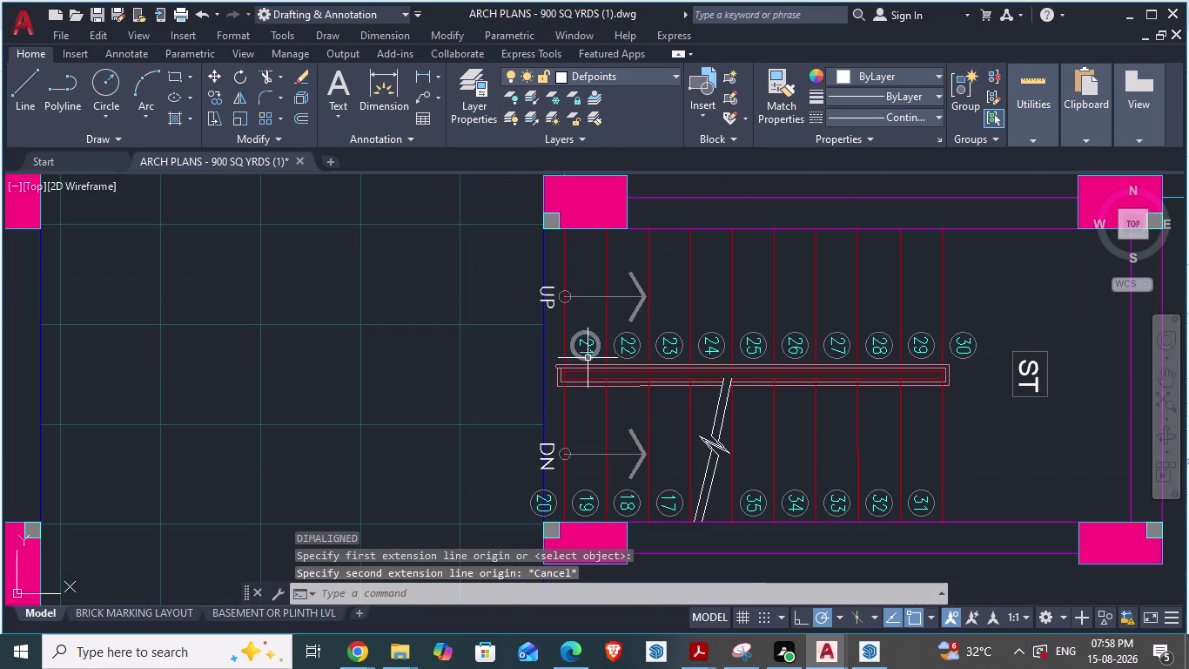
key(alt+Tab)
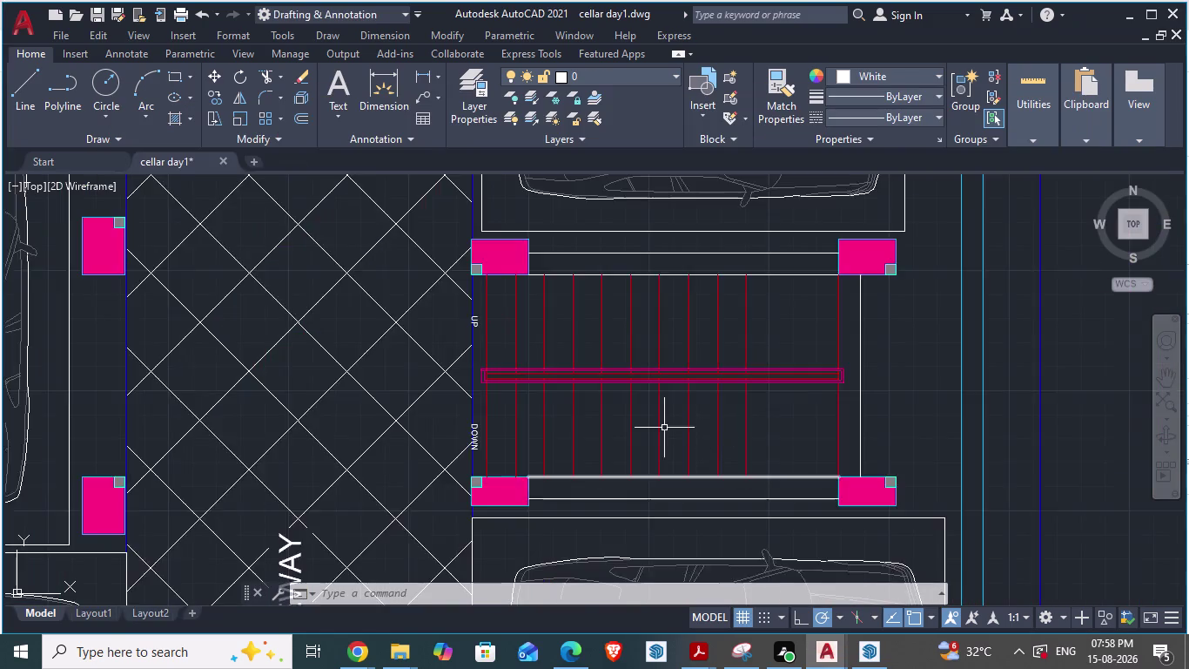
Cancel the unfinished command left running in cellar day1.
scroll(down, 3)
scroll(up, 3)
scroll(up, 3)
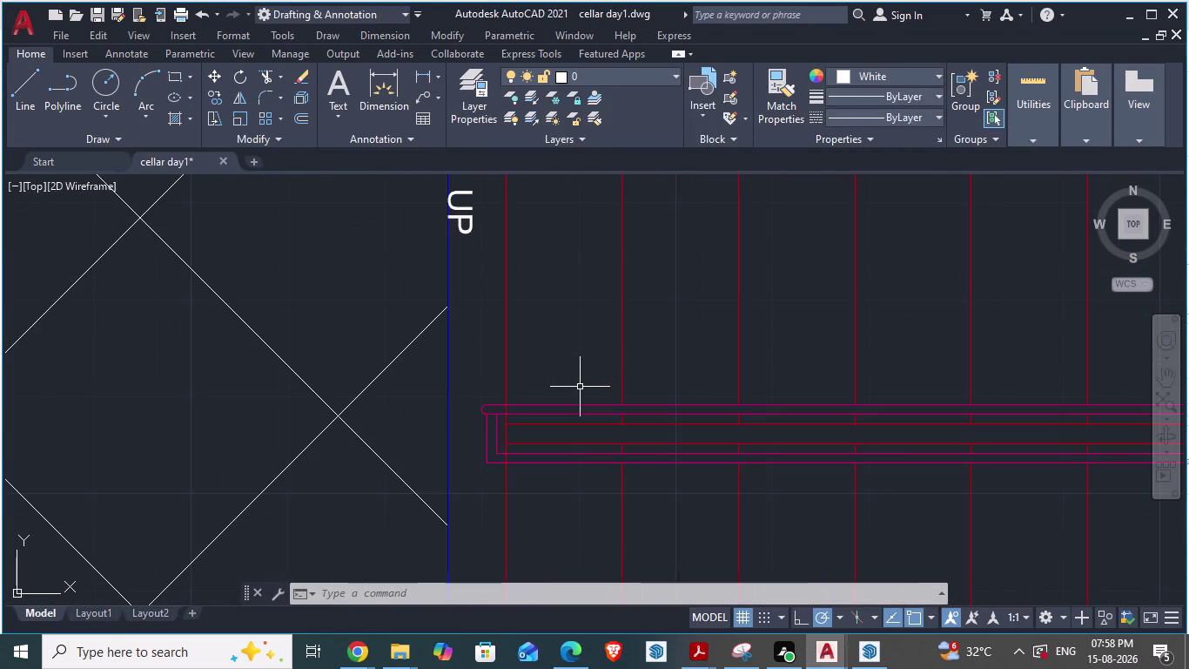
click(563, 357)
key(c)
key(Return)
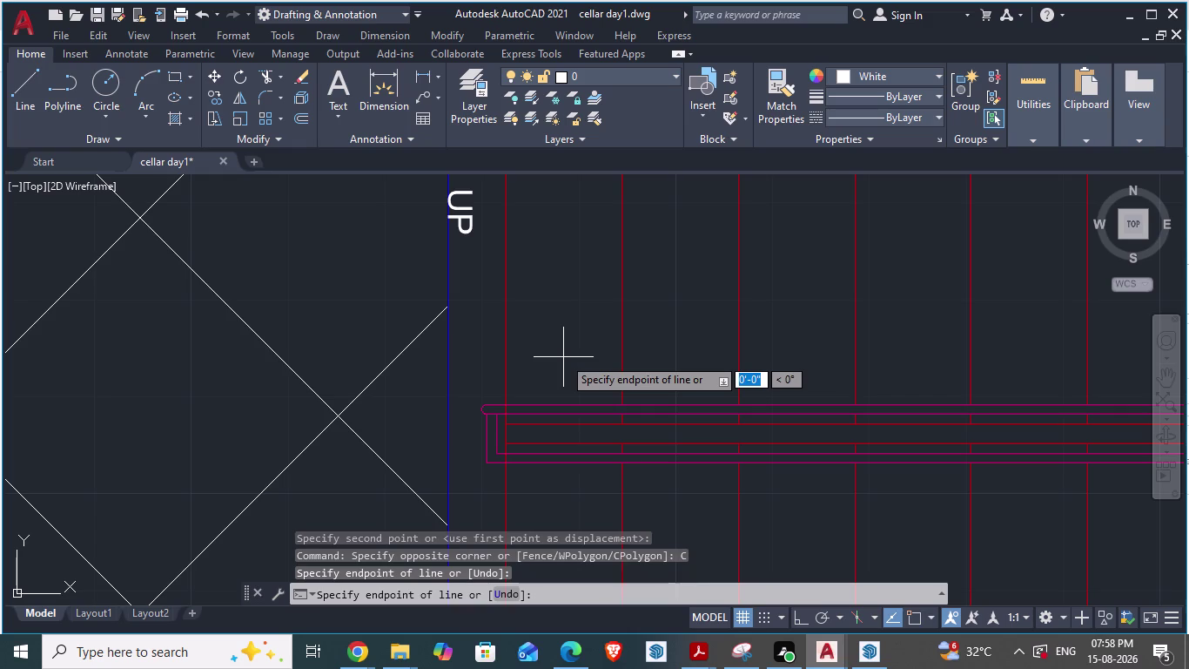
key(Escape)
key(Escape)
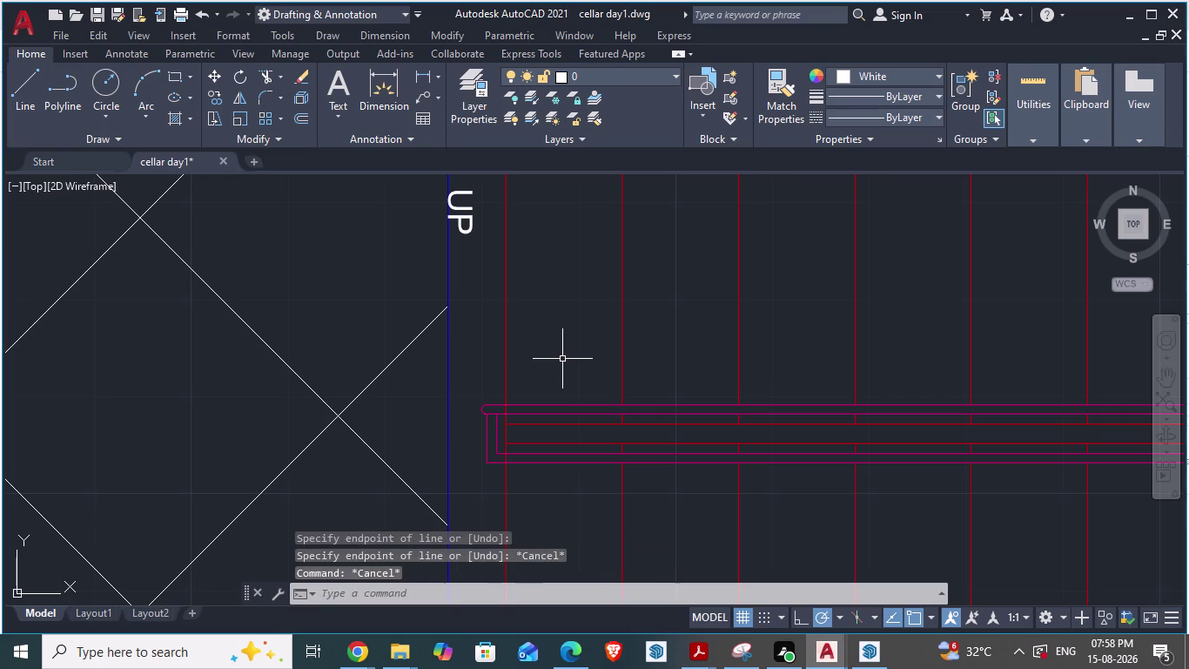
Draw a circle of radius 7.5" beside the UP label, then bring up ARCH PLANS.
key(c)
key(Return)
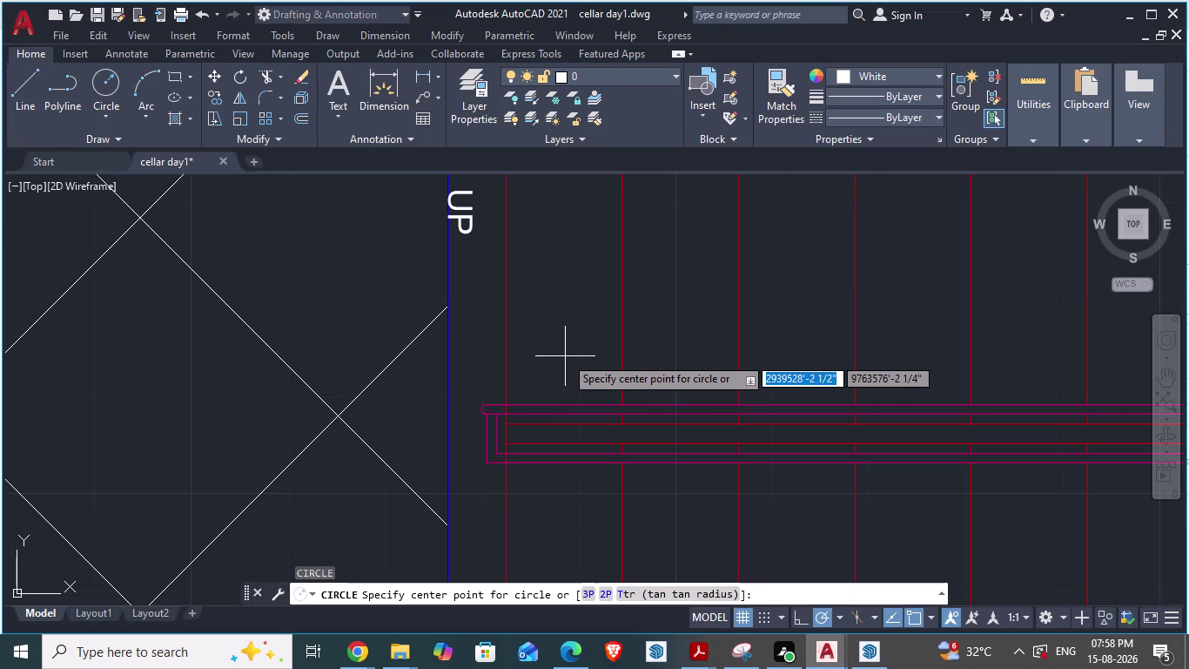
click(558, 353)
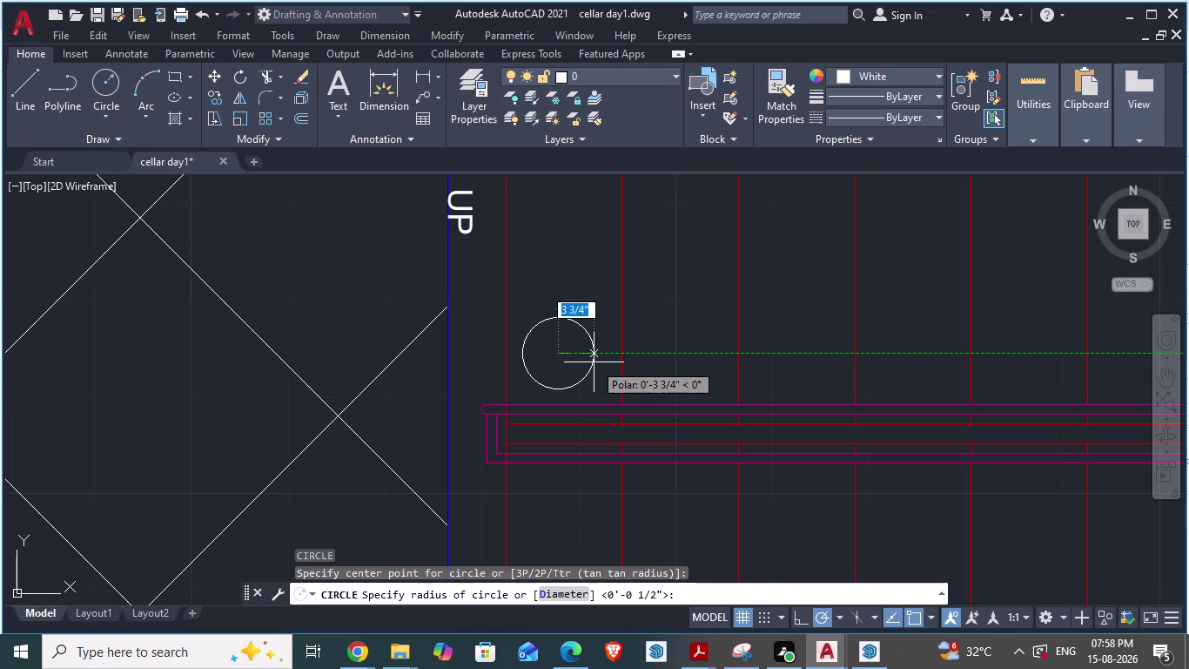
text(7.5)
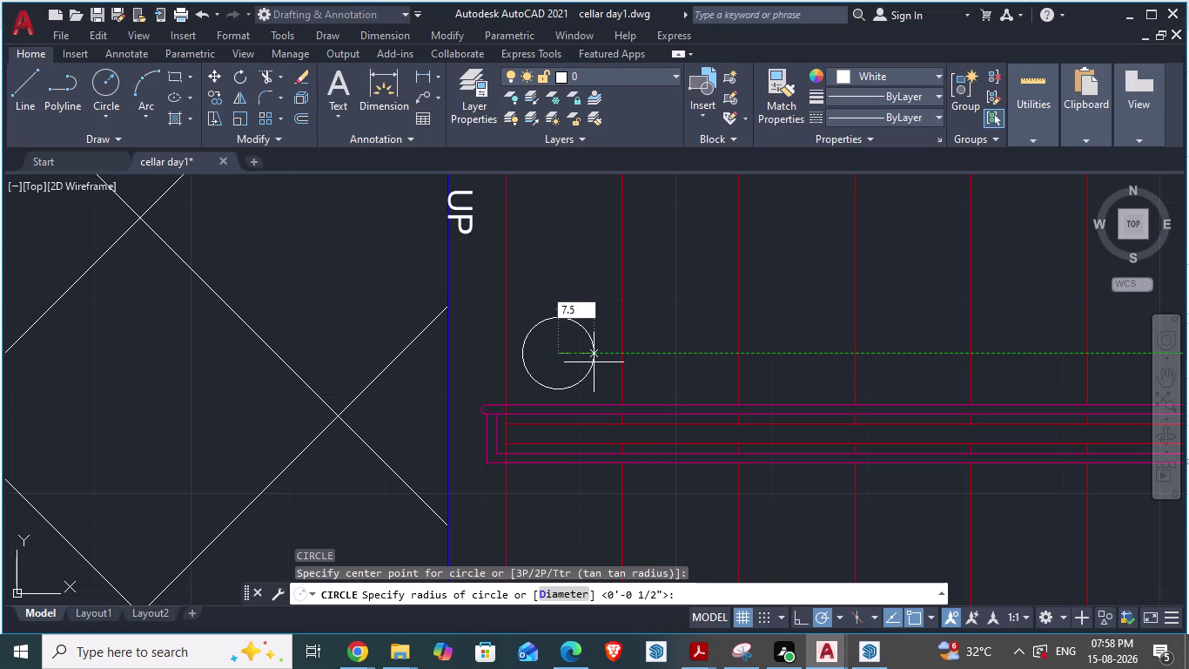
text(")
key(Return)
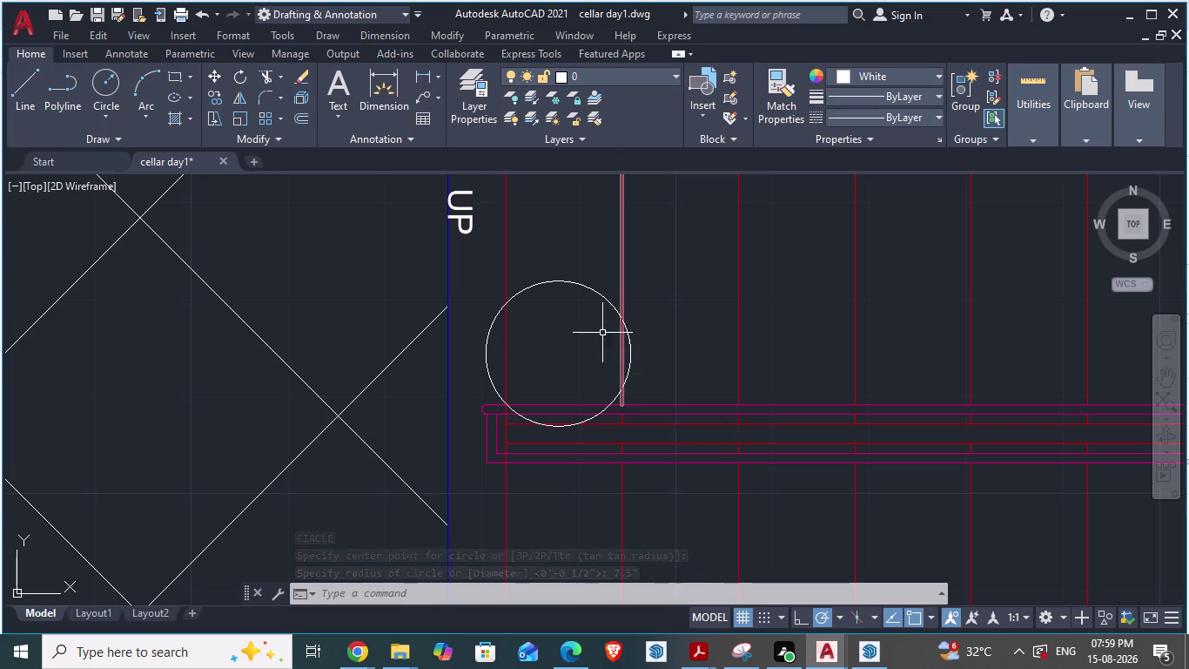
scroll(down, 3)
scroll(down, 3)
scroll(up, 3)
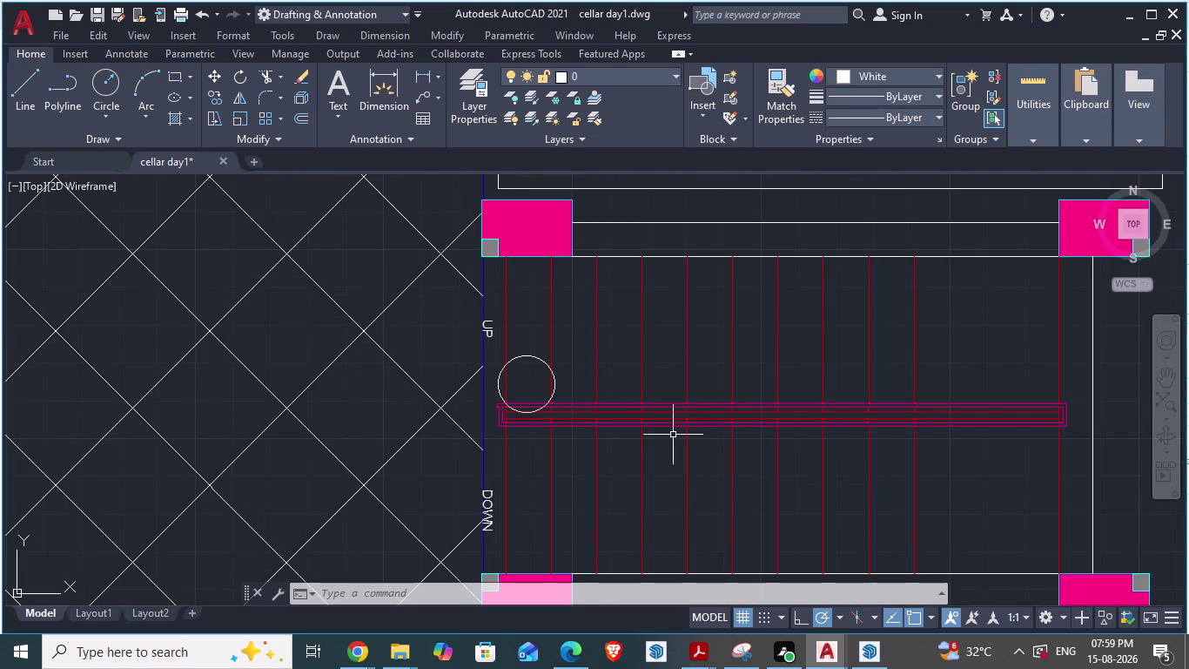
key(alt+Tab)
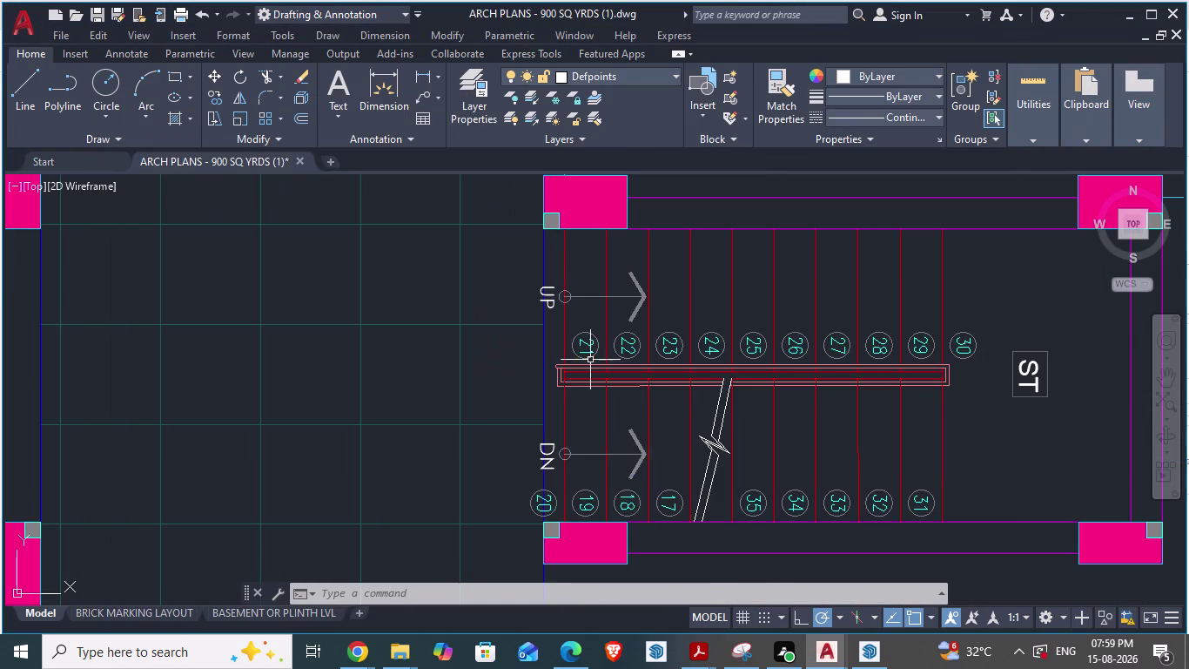
scroll(up, 3)
text(DA)
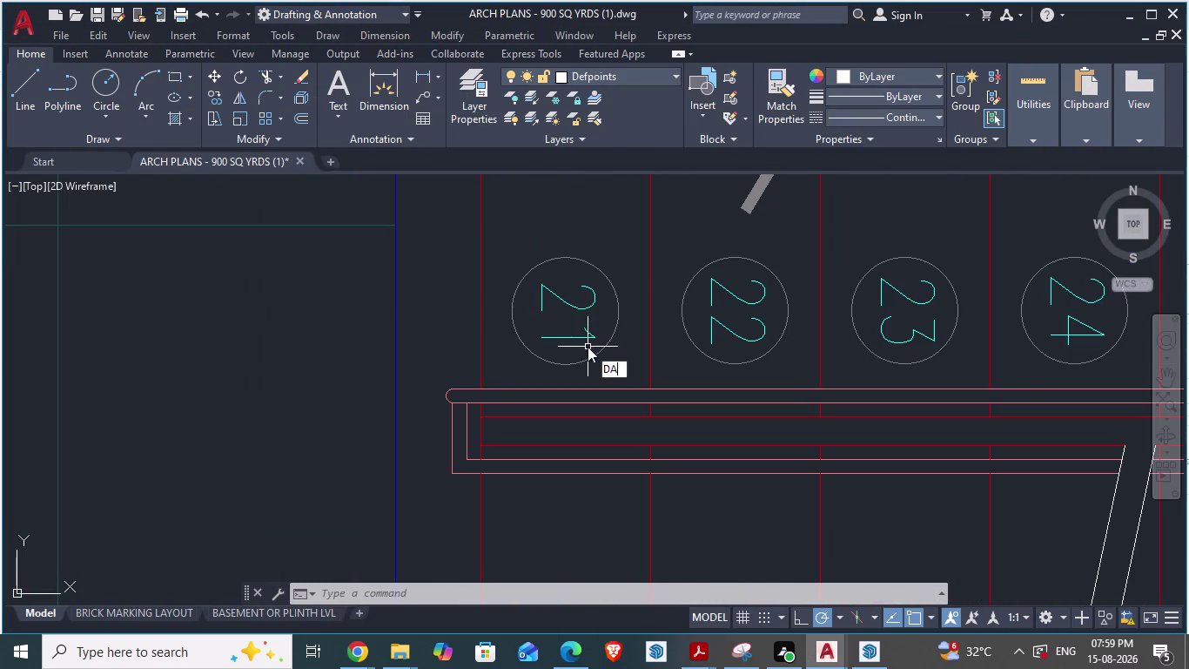
key(Return)
click(508, 321)
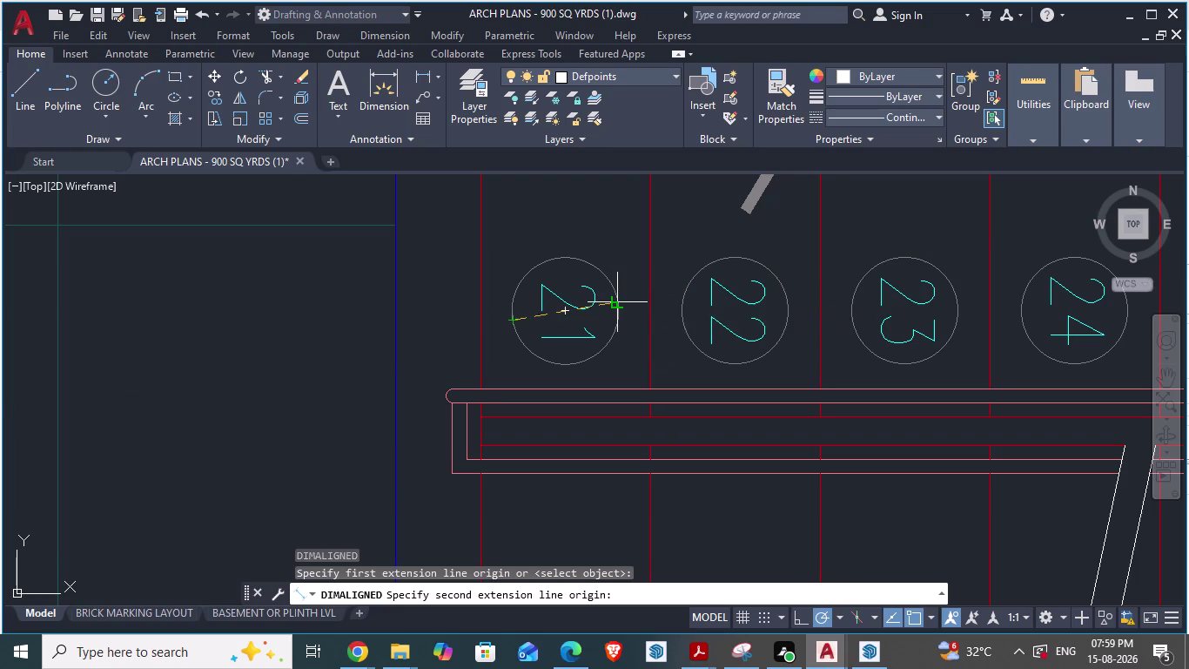
scroll(up, 3)
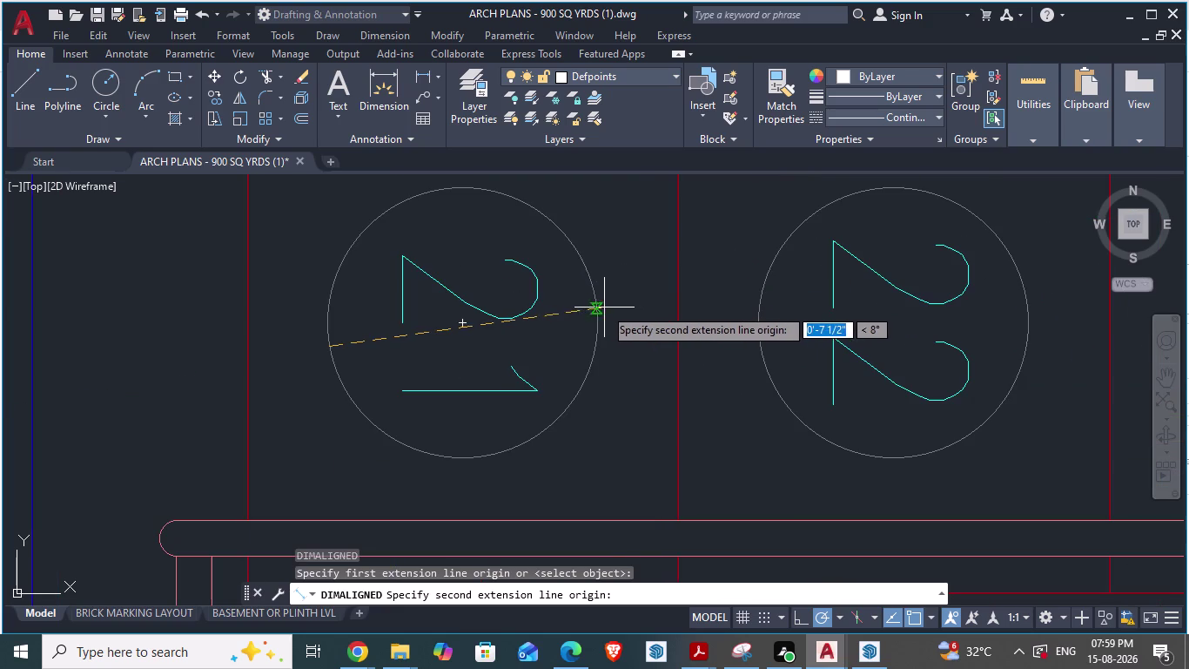
click(597, 302)
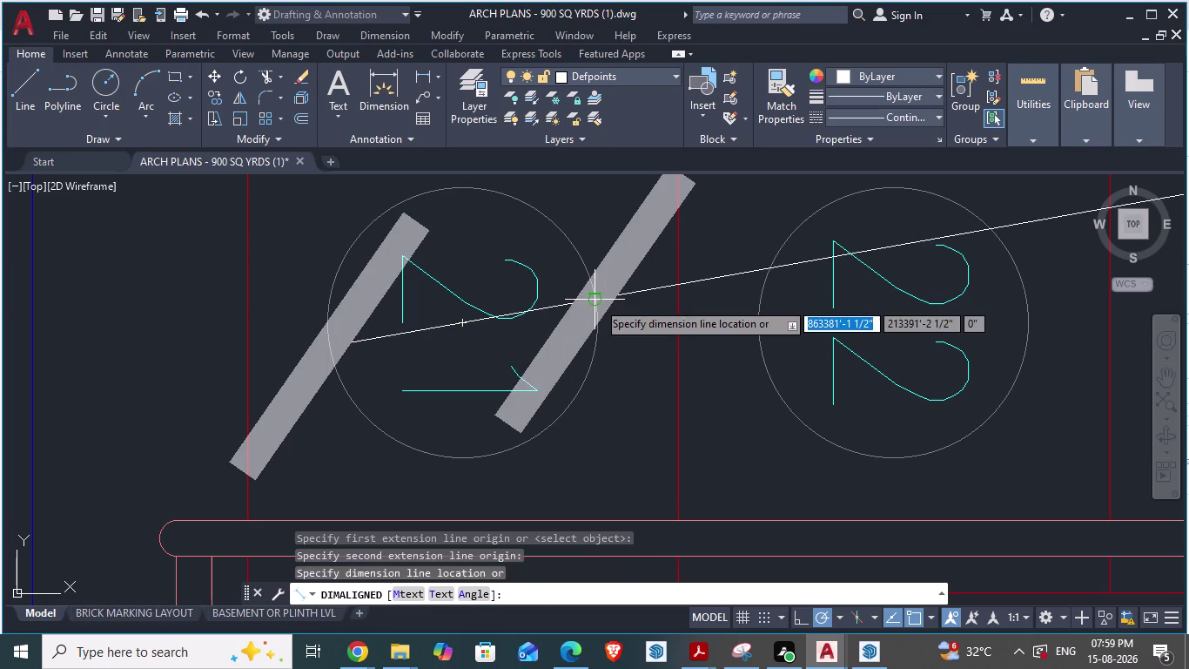
scroll(down, 3)
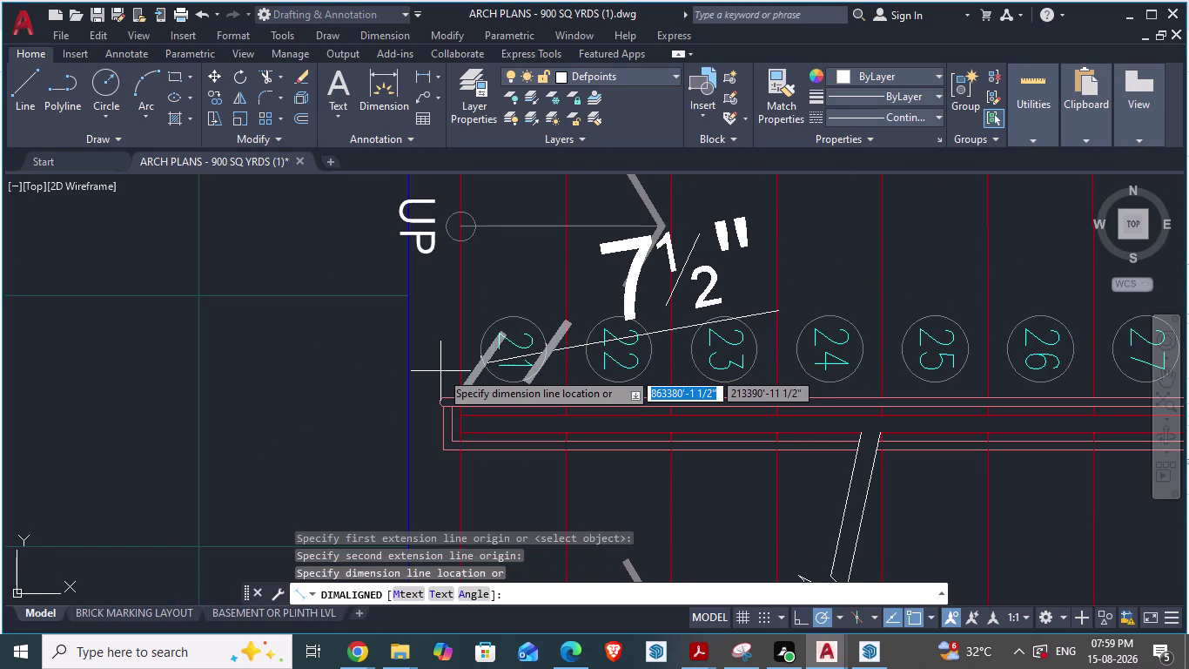
key(Escape)
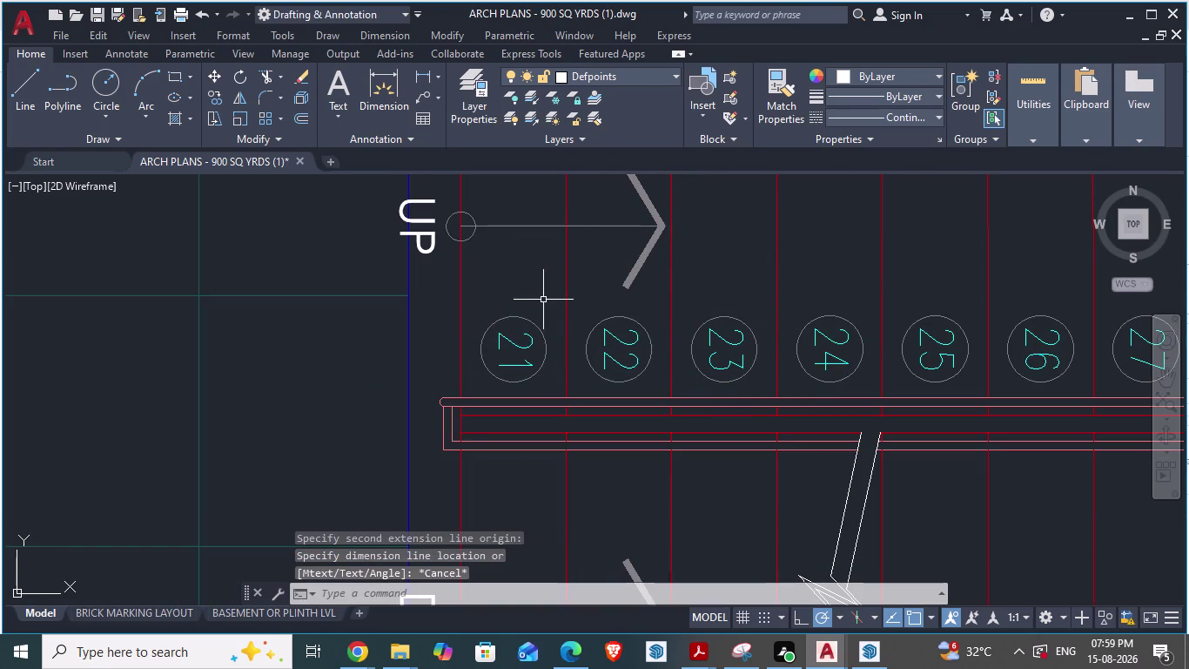
key(alt+Tab)
scroll(up, 3)
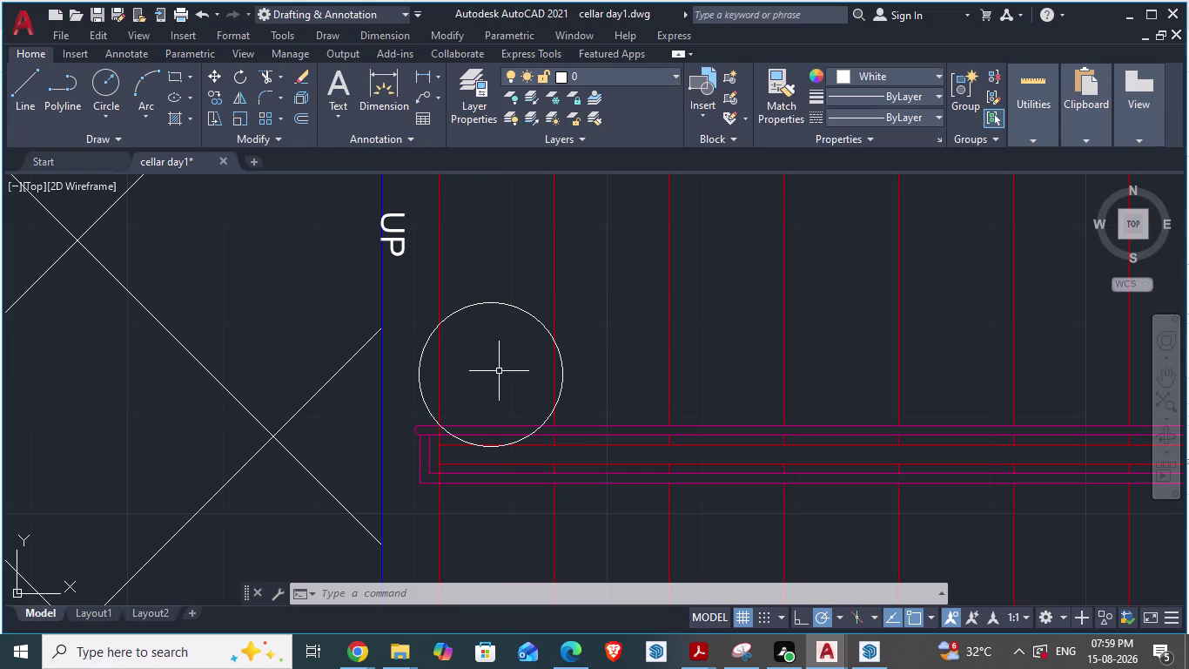
Check the oversized circle with DIMALIGNED, then delete it.
text(DA)
key(Return)
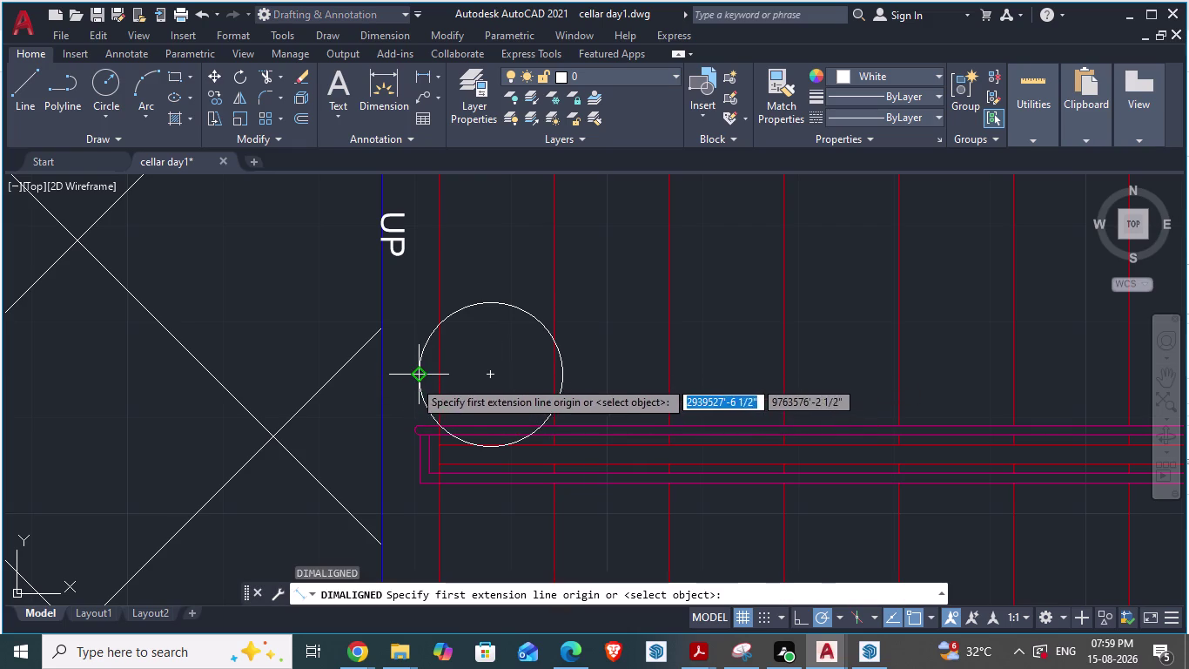
click(414, 379)
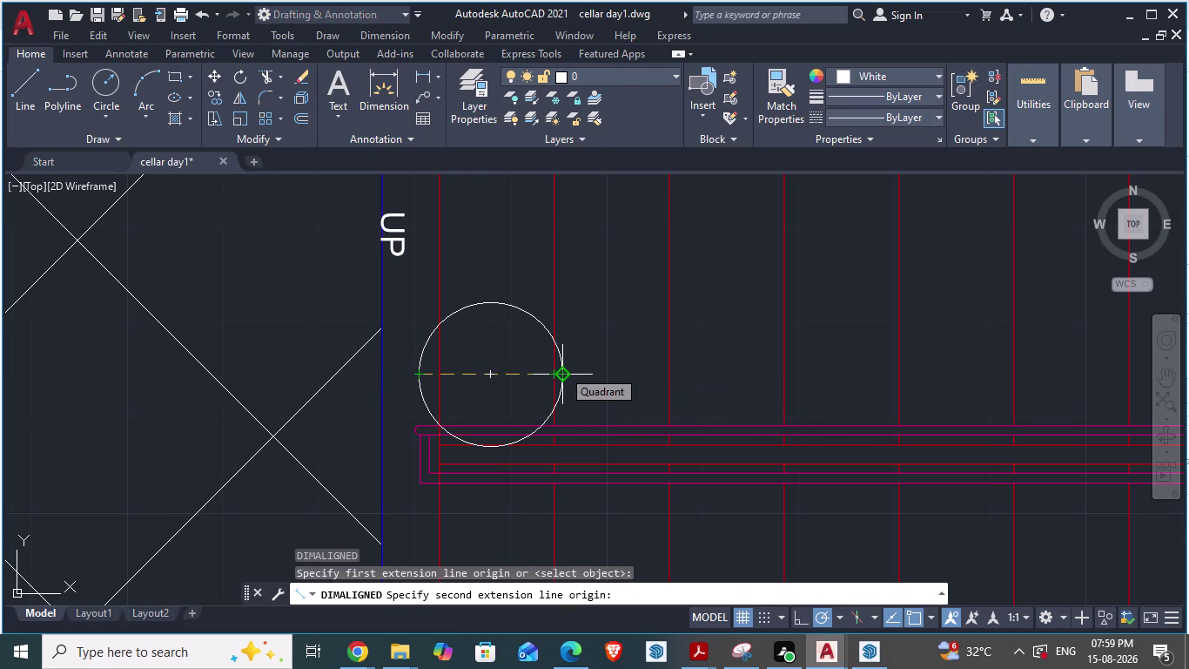
key(Escape)
click(500, 301)
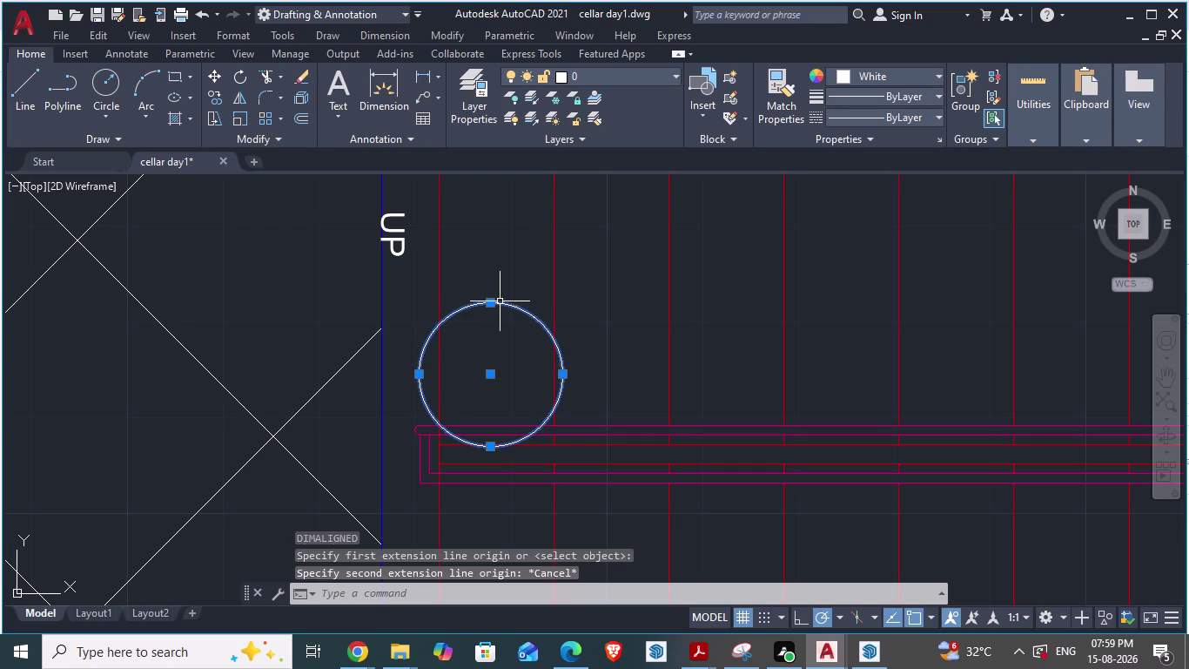
key(Delete)
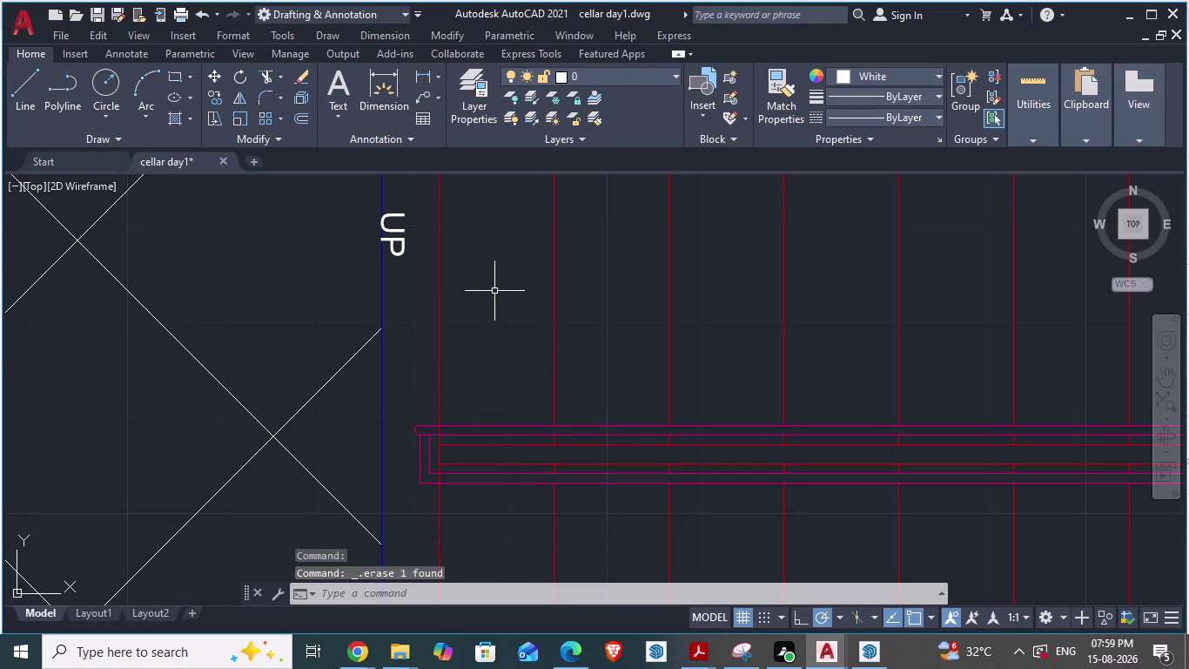
Draw a 7.5"-diameter circle near the UP label and select it.
key(c)
key(Return)
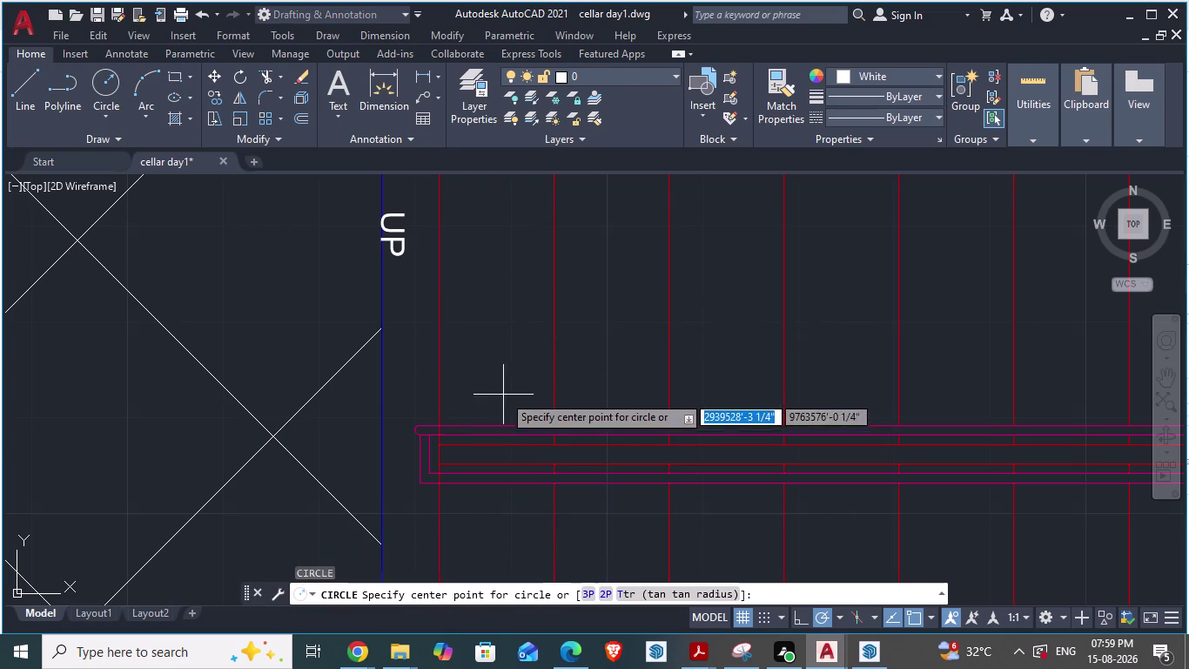
click(499, 374)
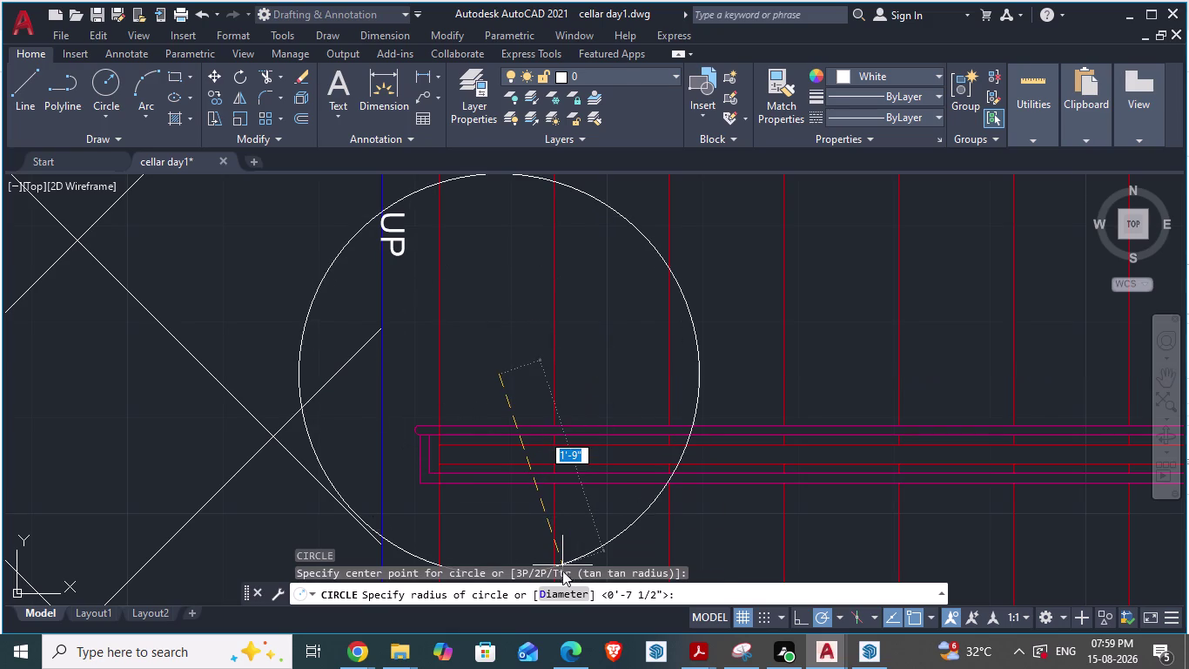
click(563, 592)
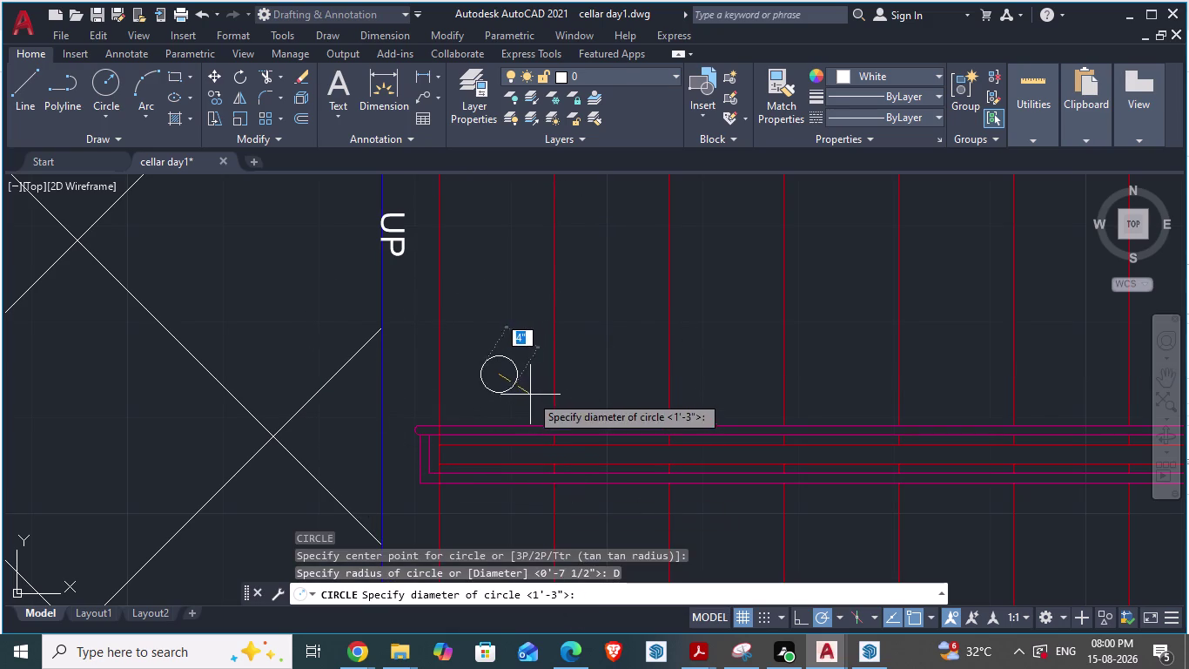
text(7)
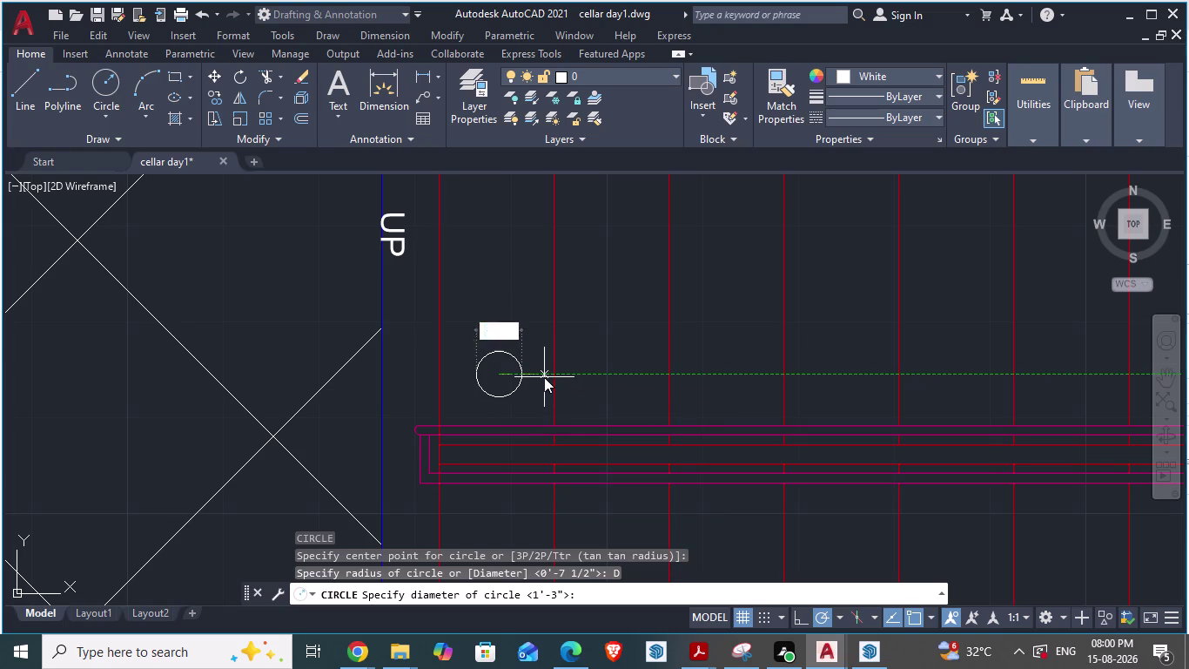
text(.5")
key(Return)
key(Escape)
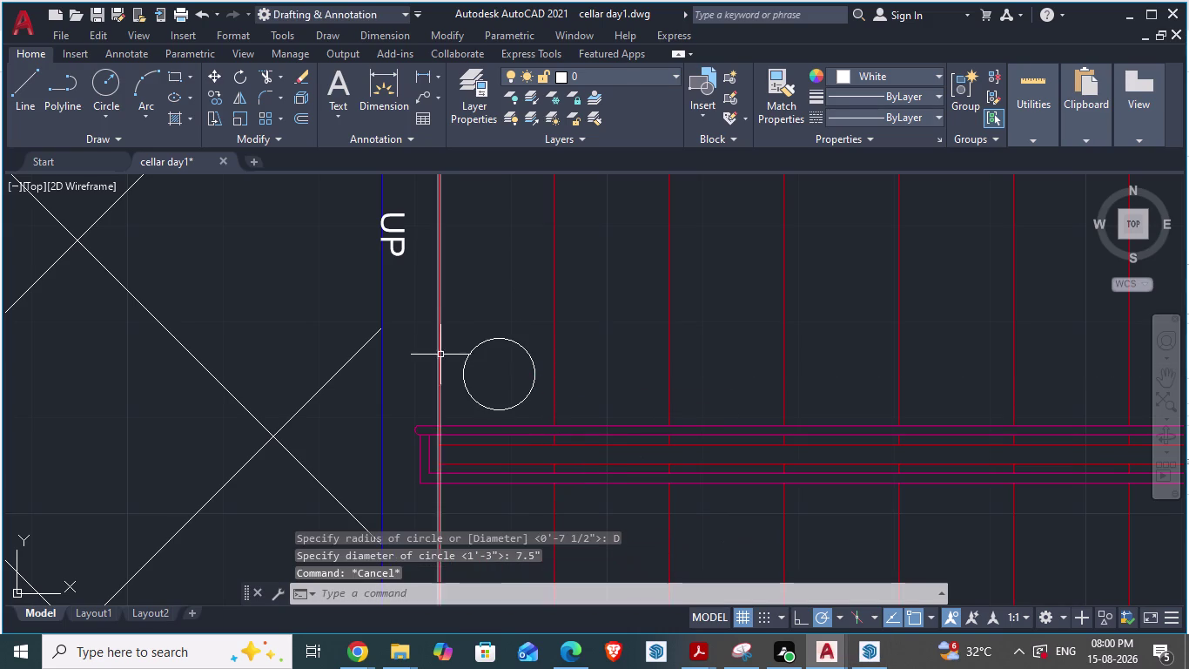
click(487, 339)
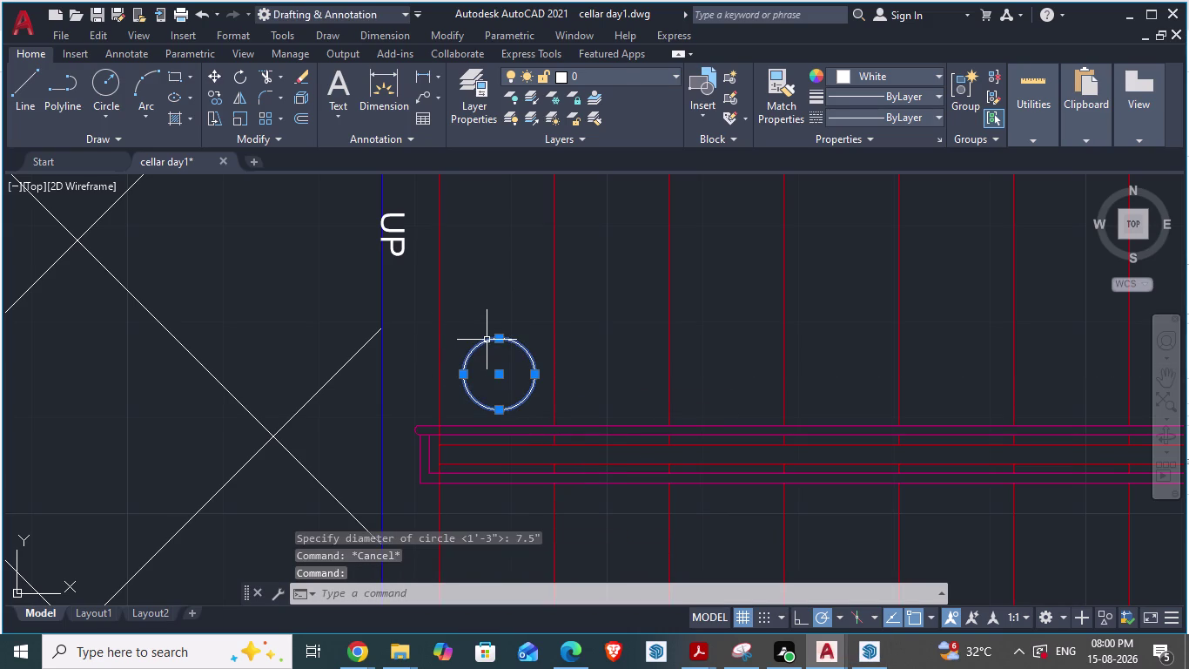
Paste two copies of the 7.5-inch step circle onto the next treads beside UP.
key(ctrl+c)
scroll(down, 3)
key(ctrl+v)
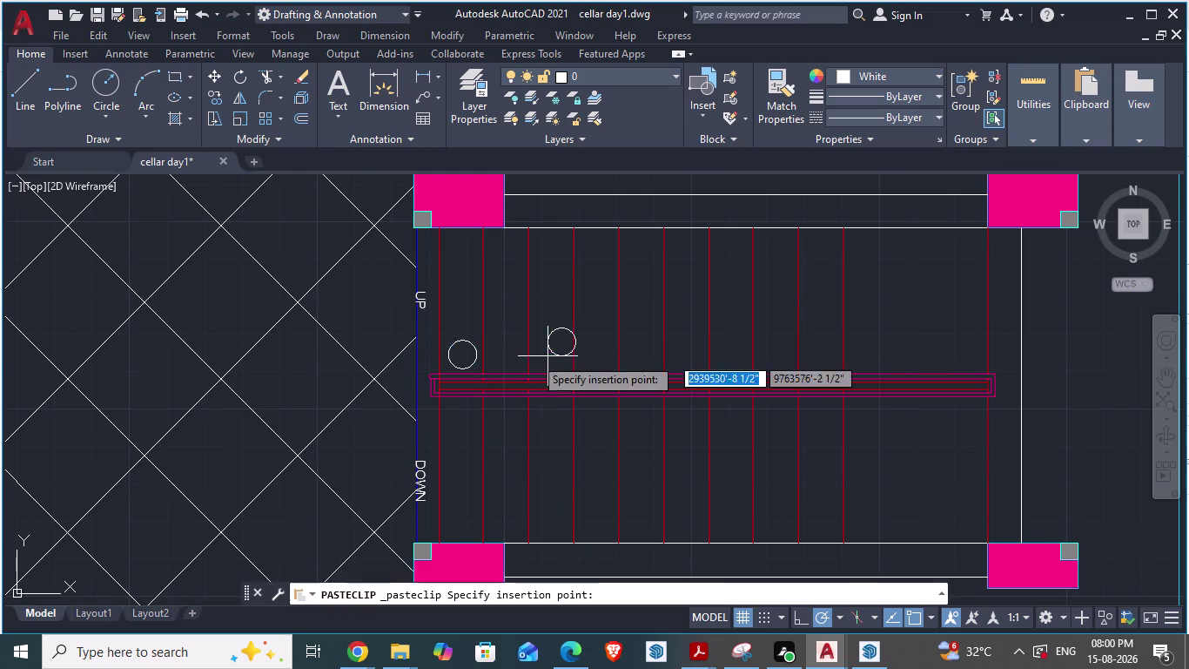
scroll(up, 3)
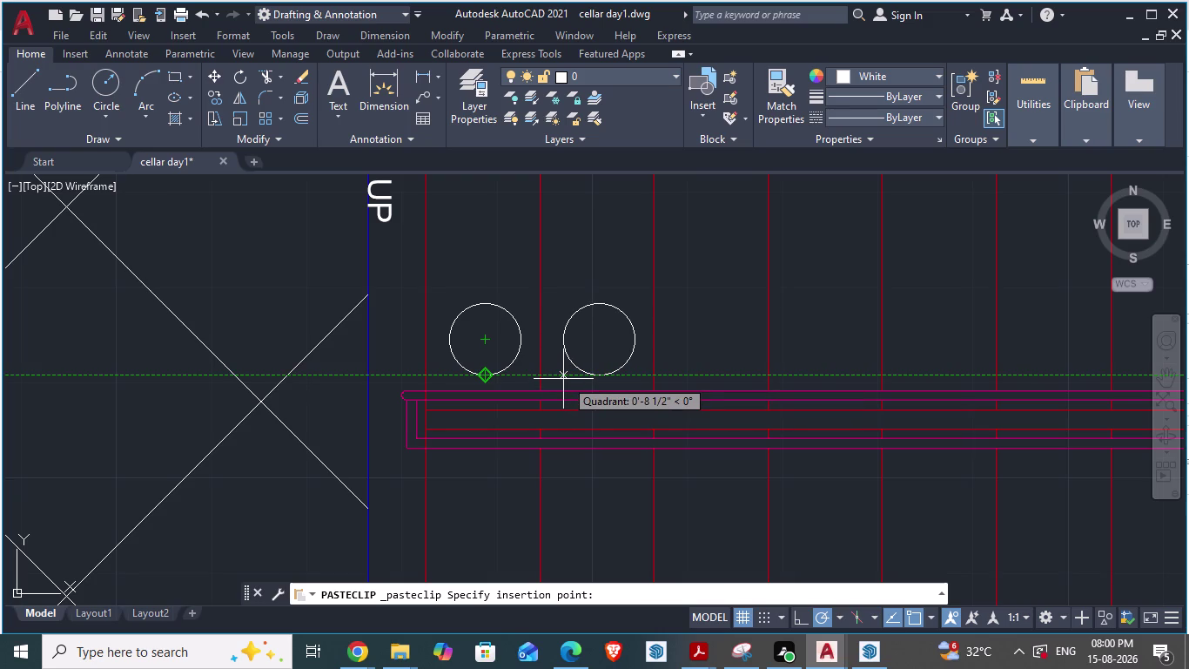
click(563, 379)
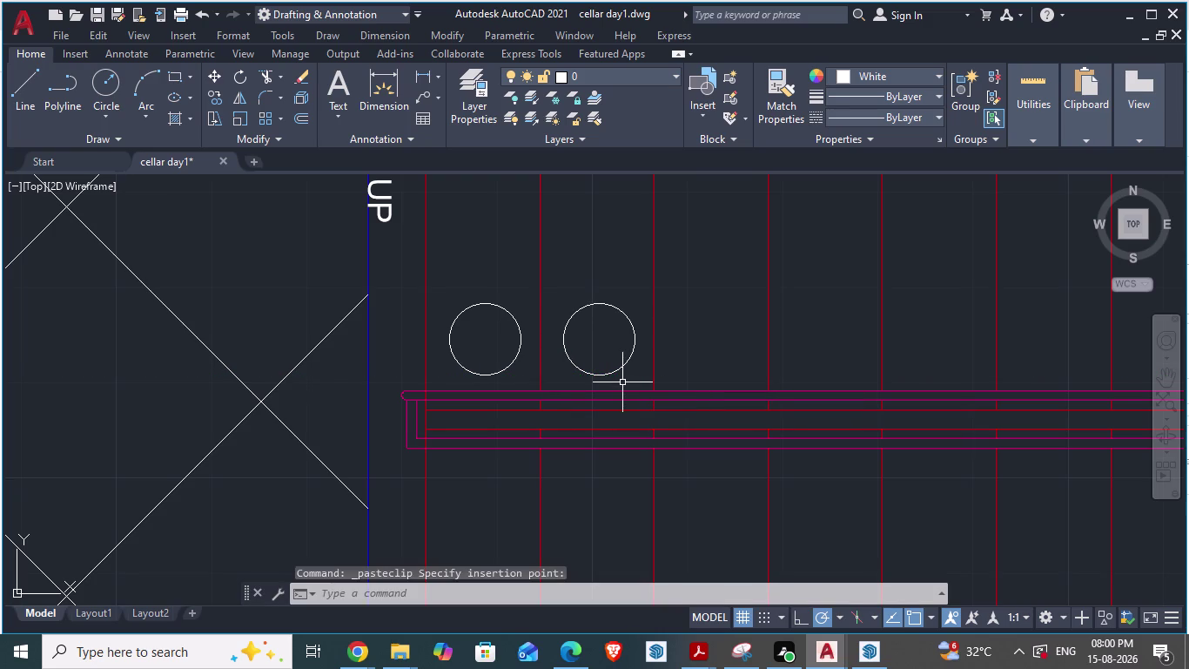
key(ctrl+v)
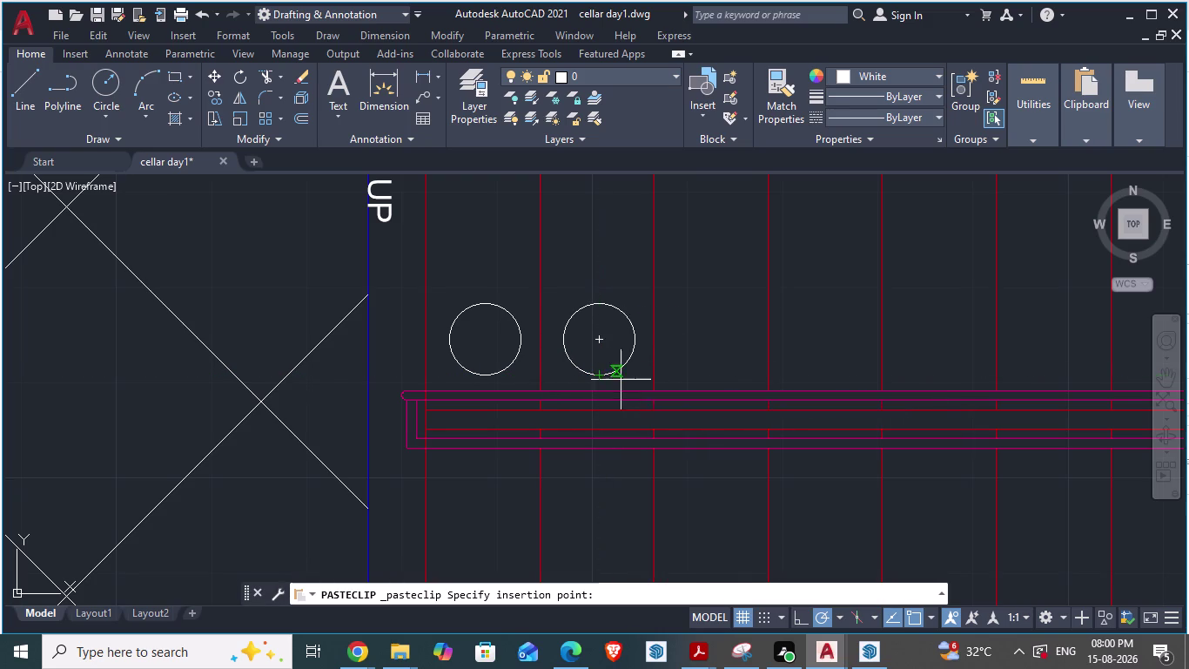
click(676, 380)
Erase the extra third circle copy, leaving two circles side by side.
scroll(down, 3)
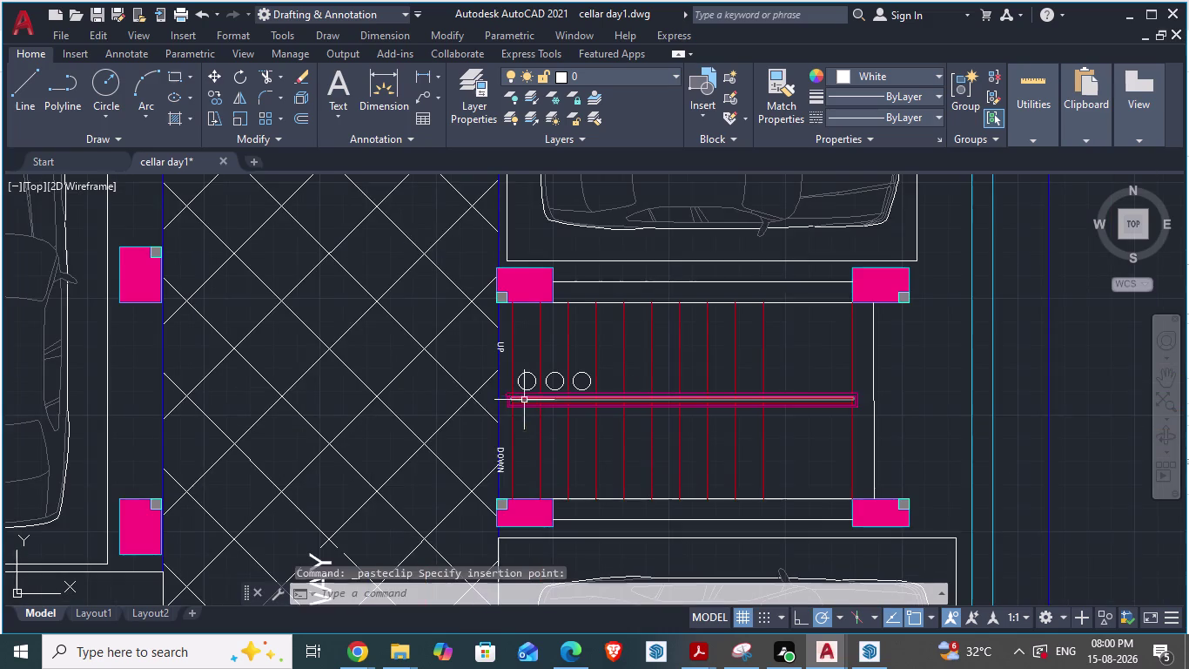
scroll(up, 3)
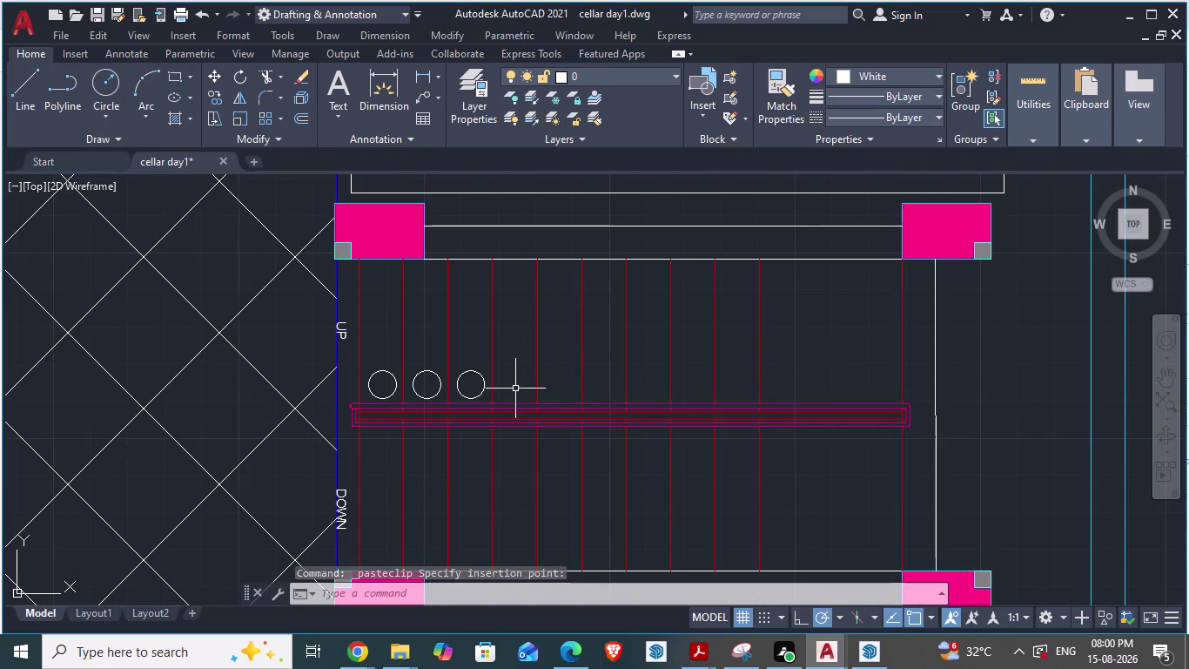
scroll(up, 3)
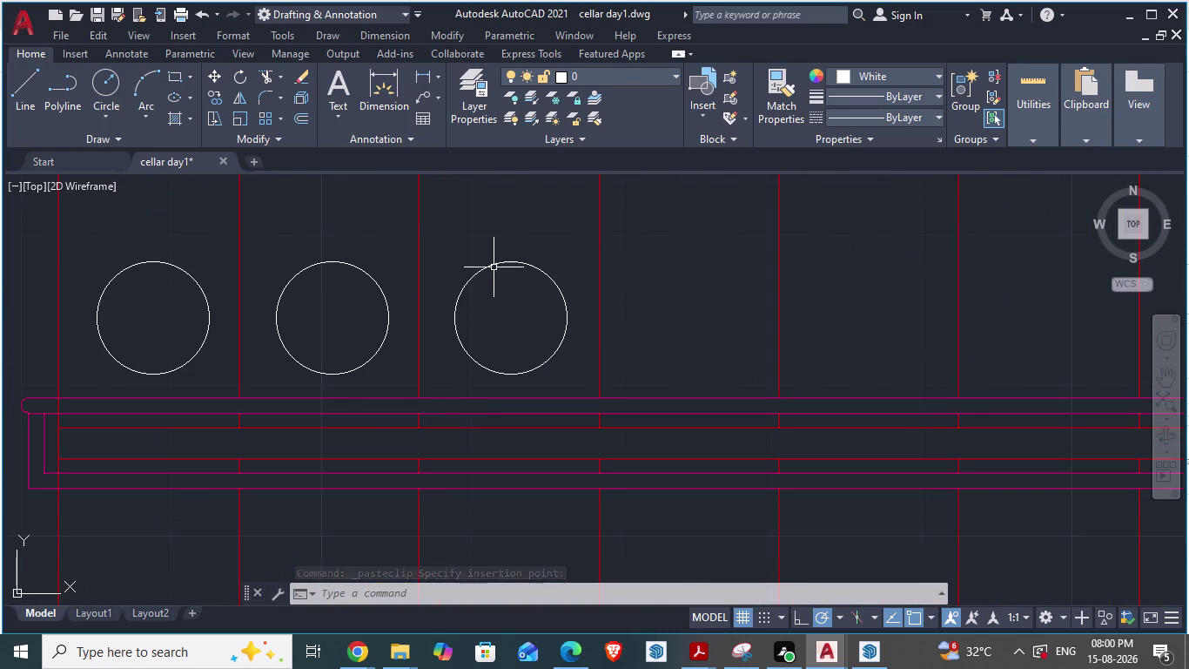
click(487, 268)
key(Delete)
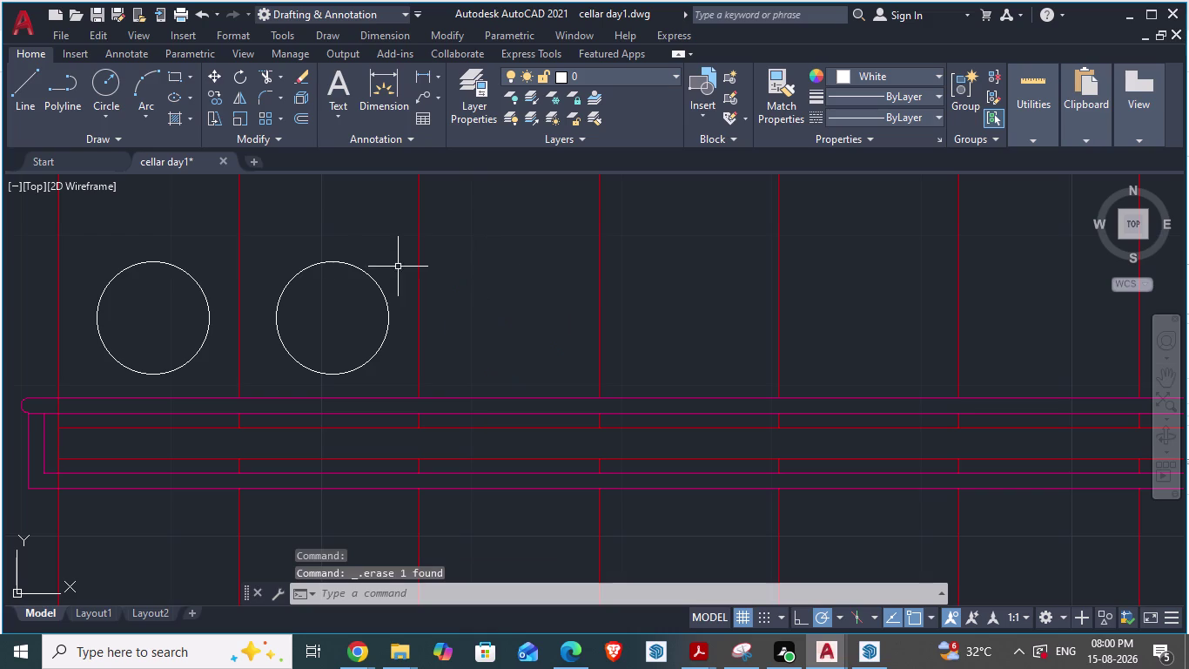
click(322, 264)
Erase the extra circle and show the remaining step circle's Quick Properties.
key(Delete)
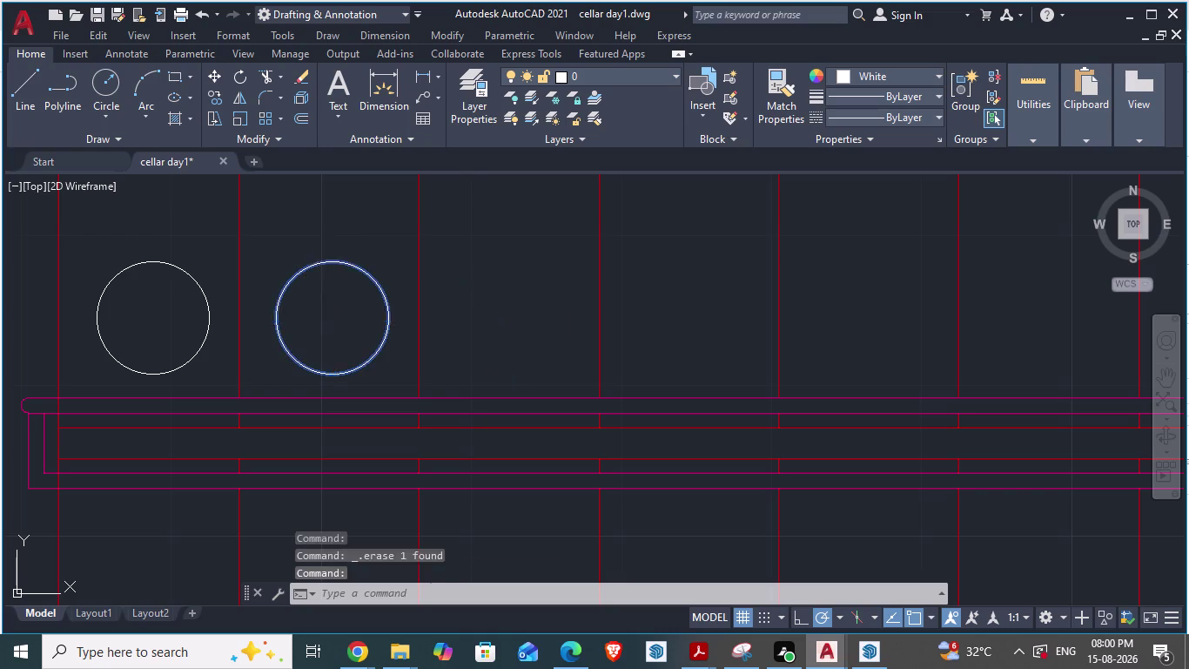
click(159, 263)
right_click(159, 262)
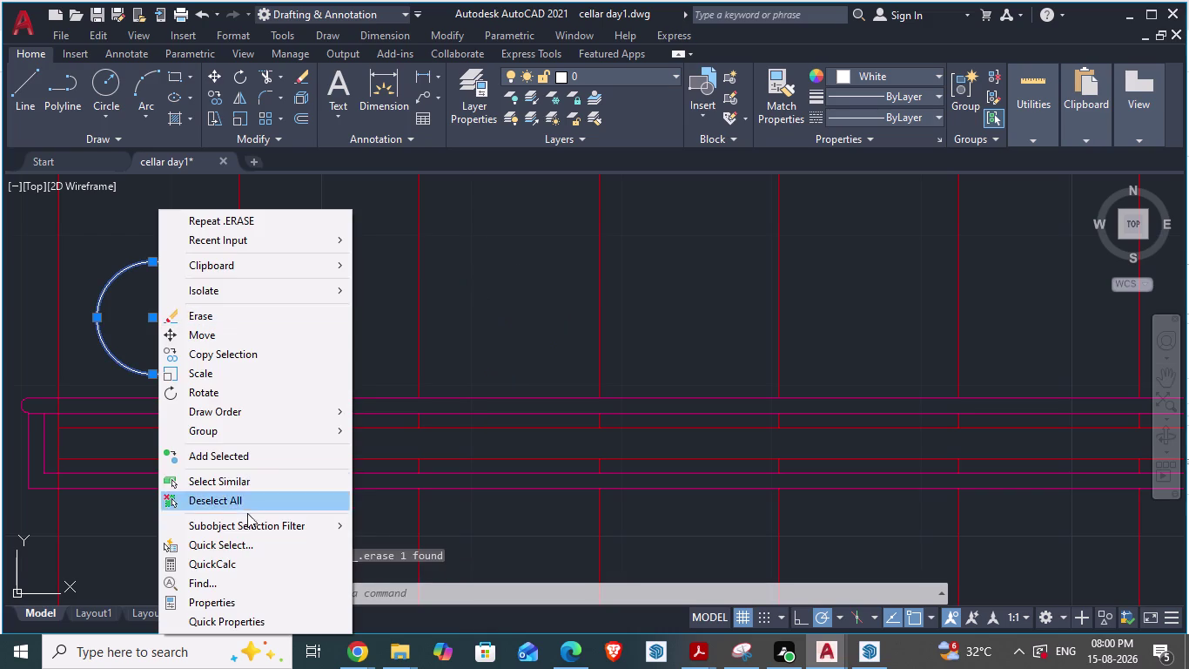
click(228, 620)
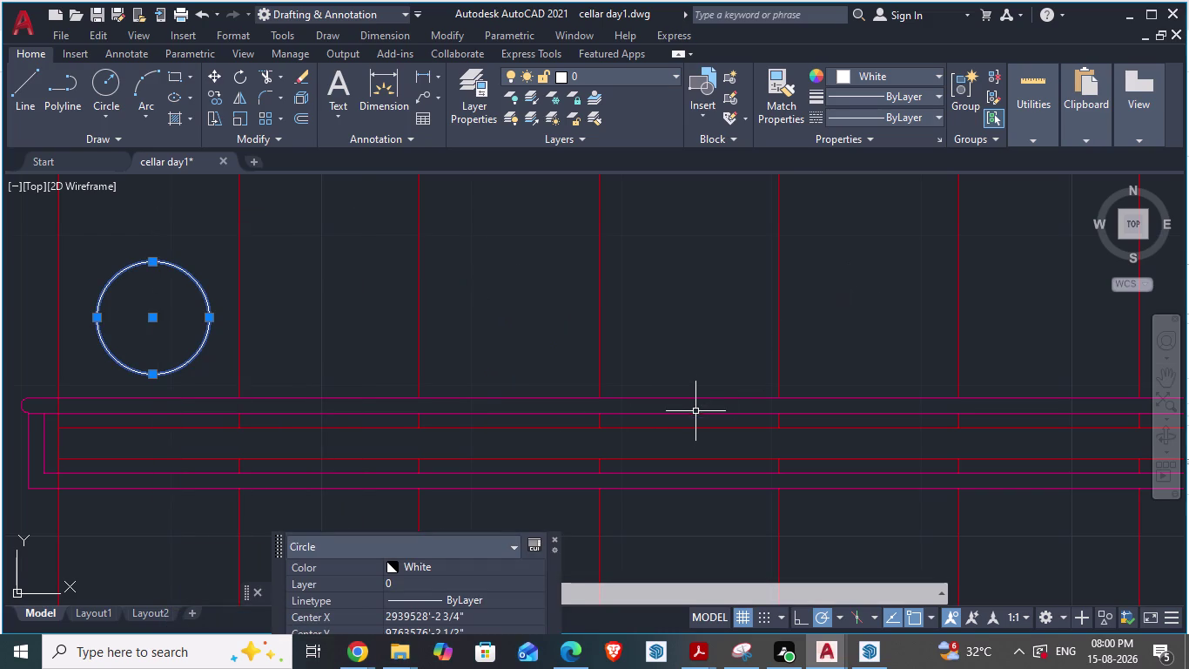
click(408, 483)
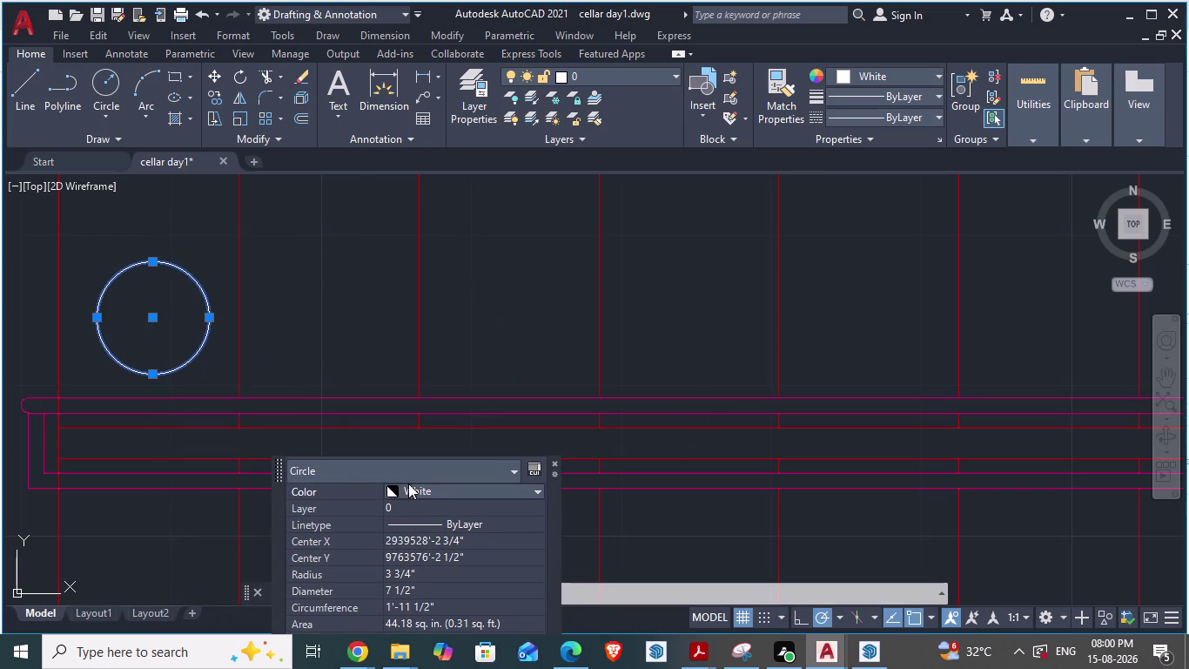
Set the step circle's colour to index 254, light grey, via Select Color.
click(391, 487)
scroll(down, 3)
scroll(down, 3)
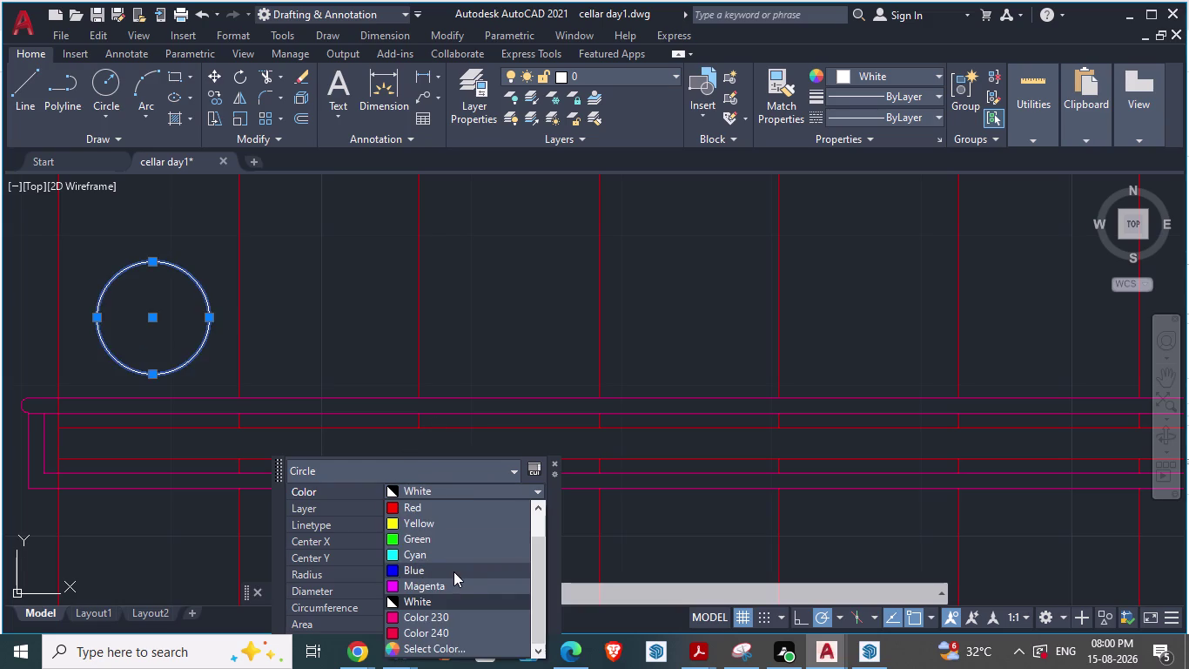
scroll(down, 3)
click(393, 650)
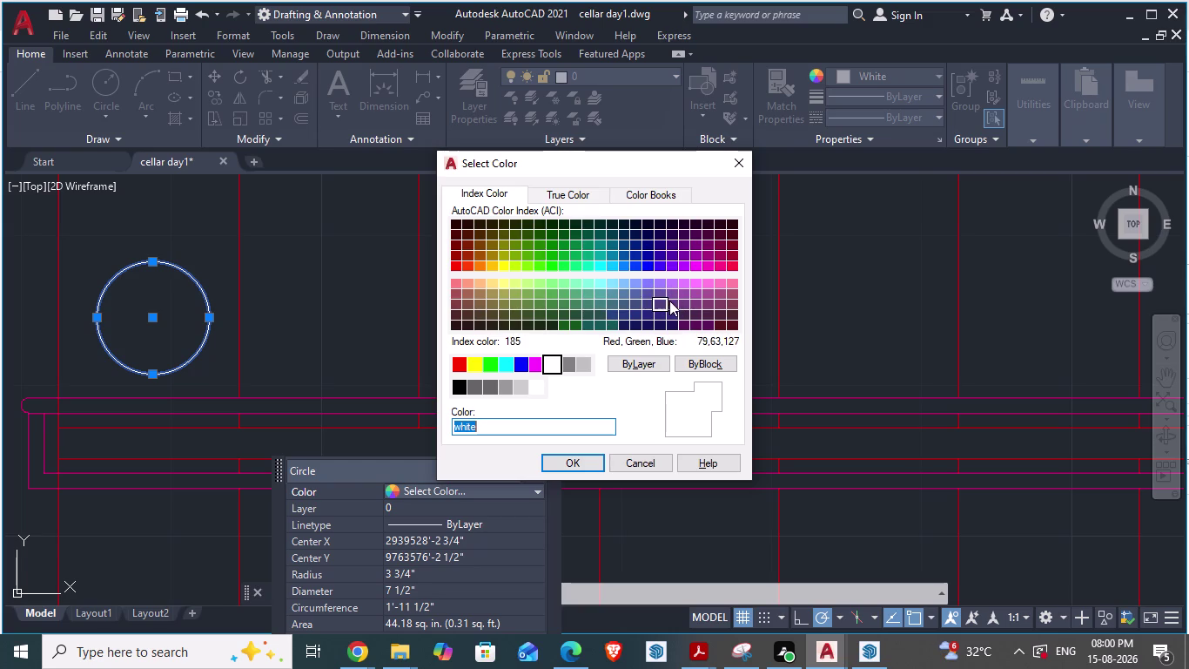
double_click(519, 388)
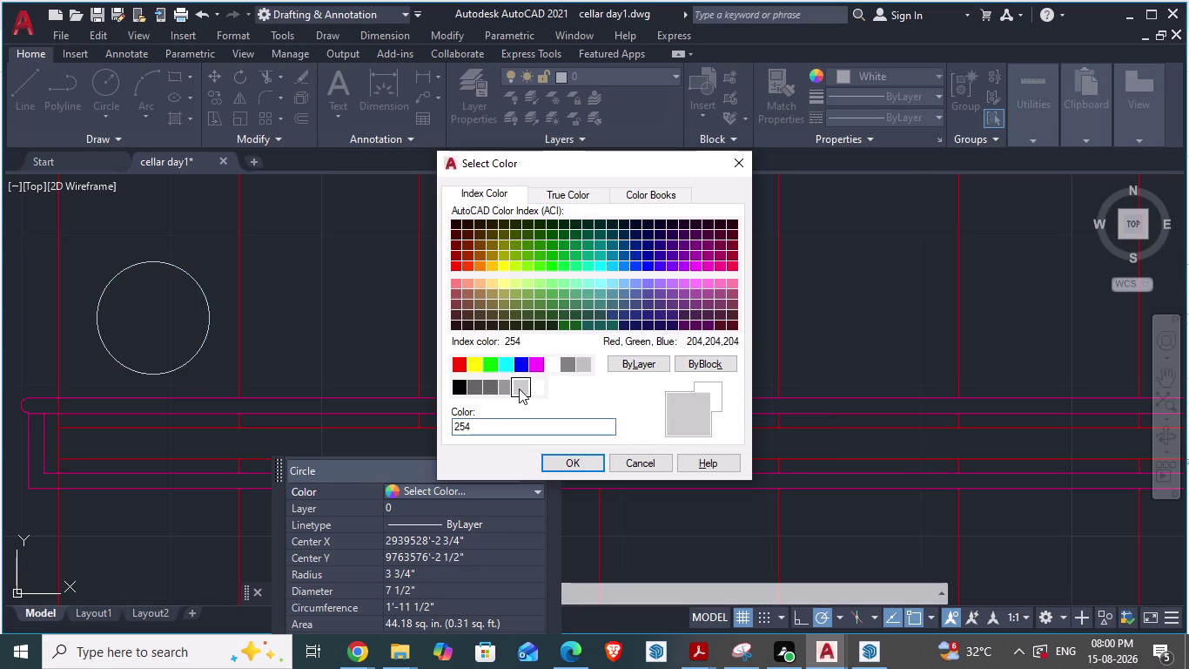
scroll(down, 3)
scroll(down, 3)
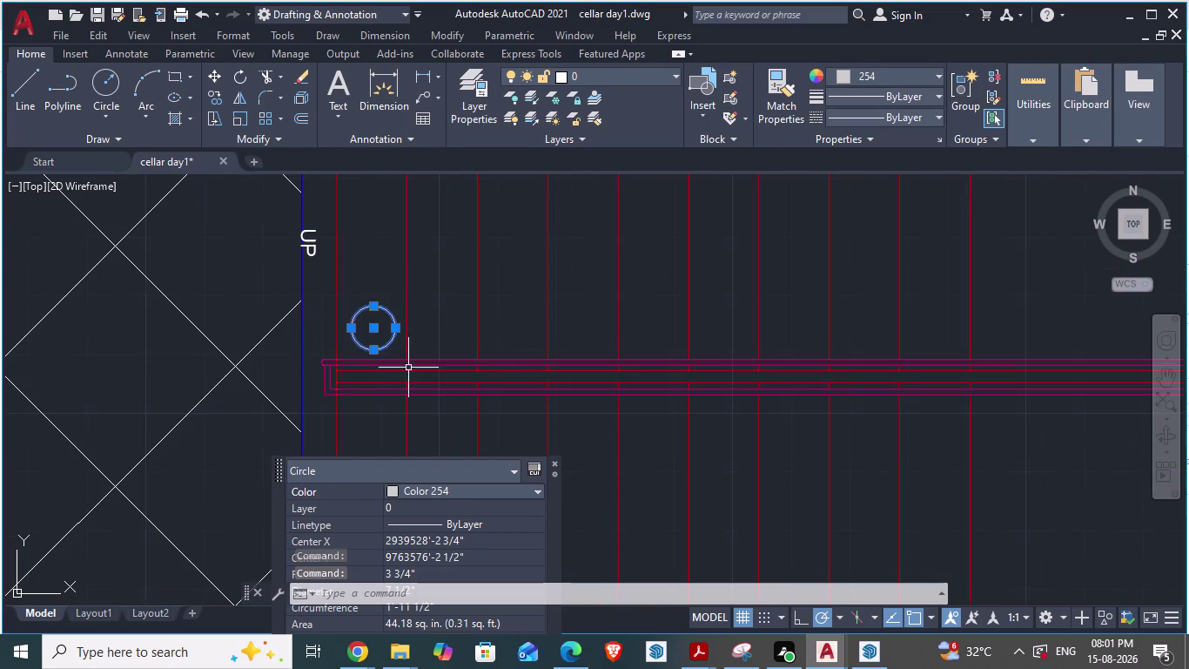
Copy the grey circle and paste circles two through five along the UP treads.
key(ctrl+c)
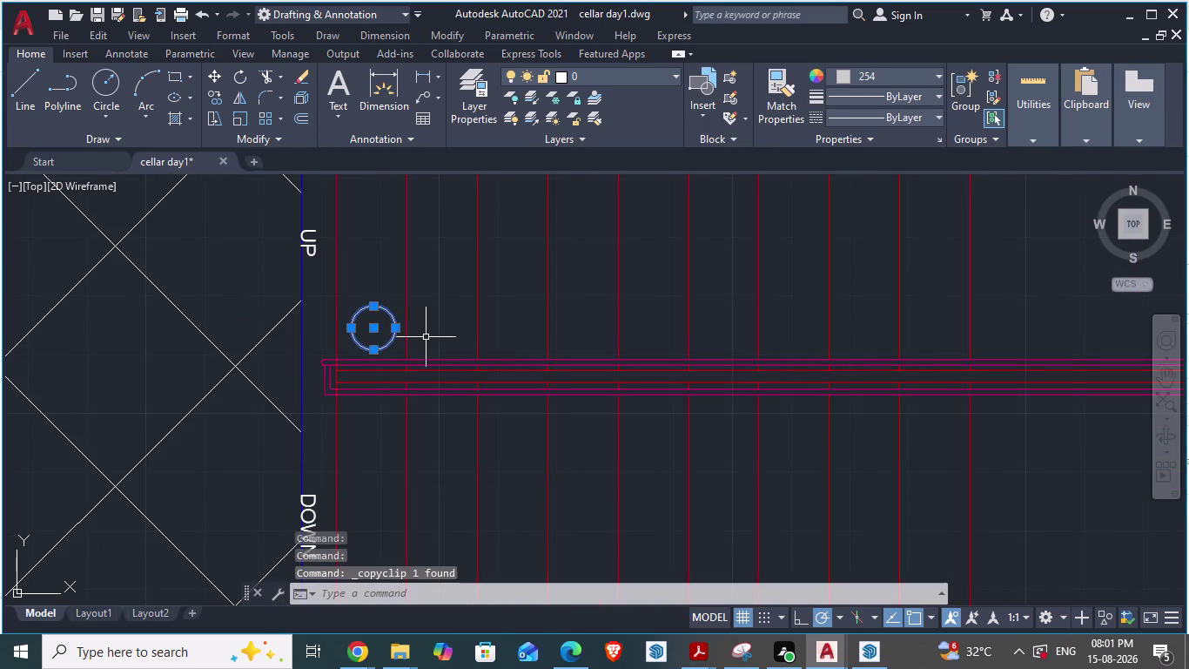
key(ctrl+v)
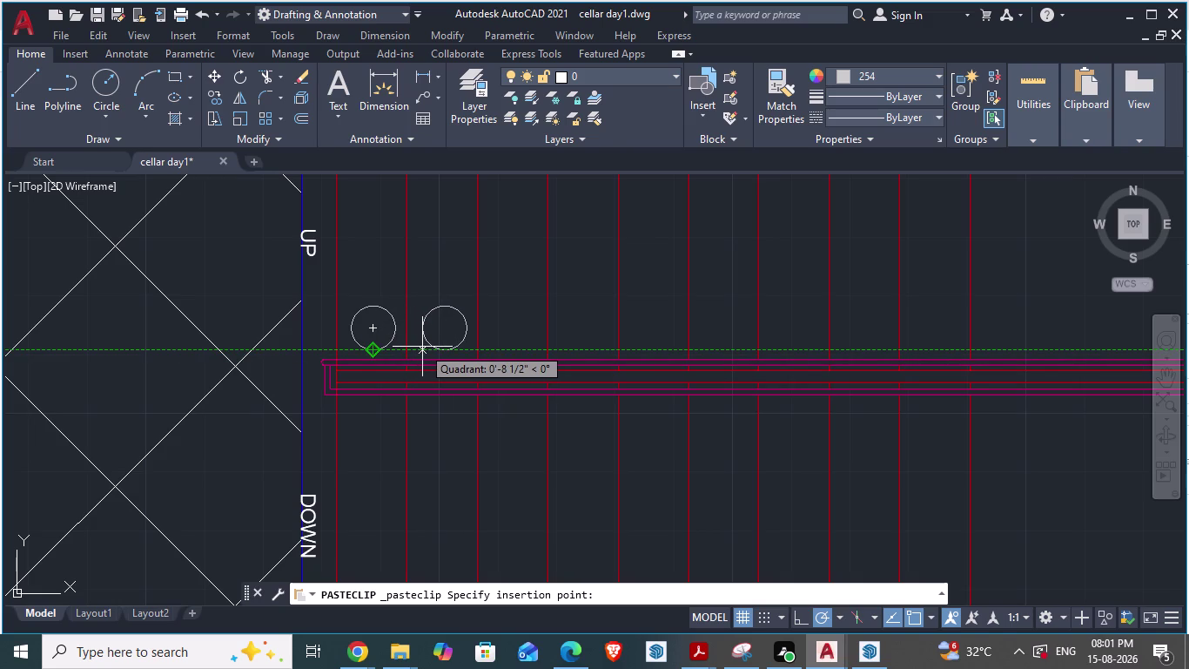
click(423, 347)
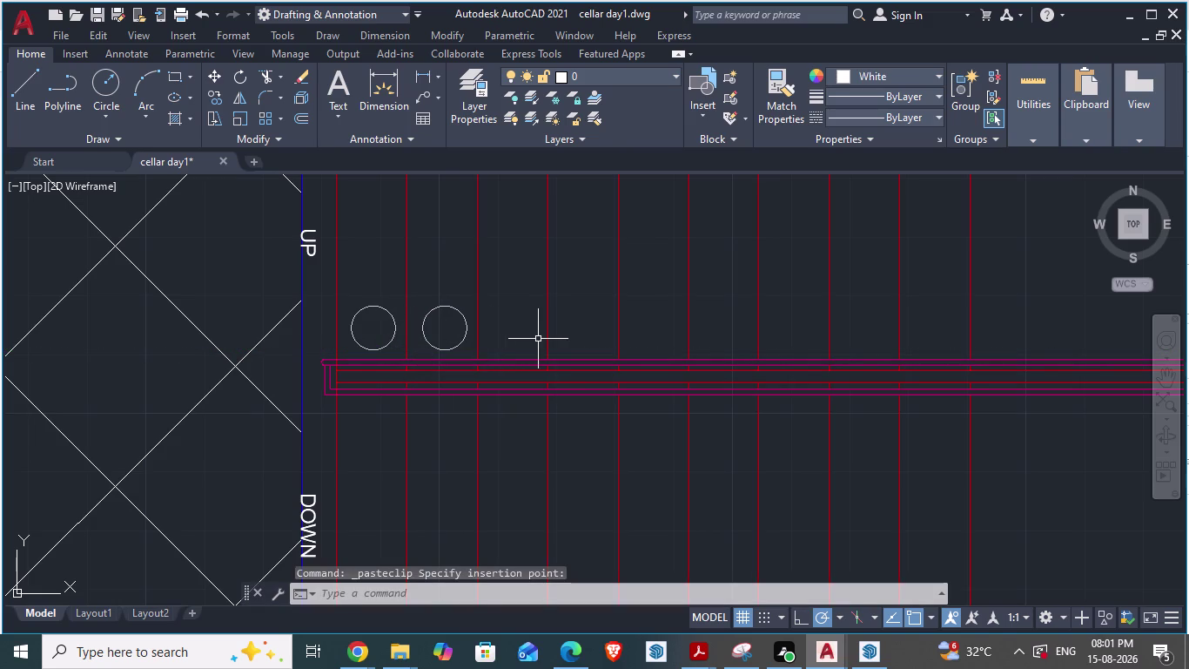
key(ctrl+v)
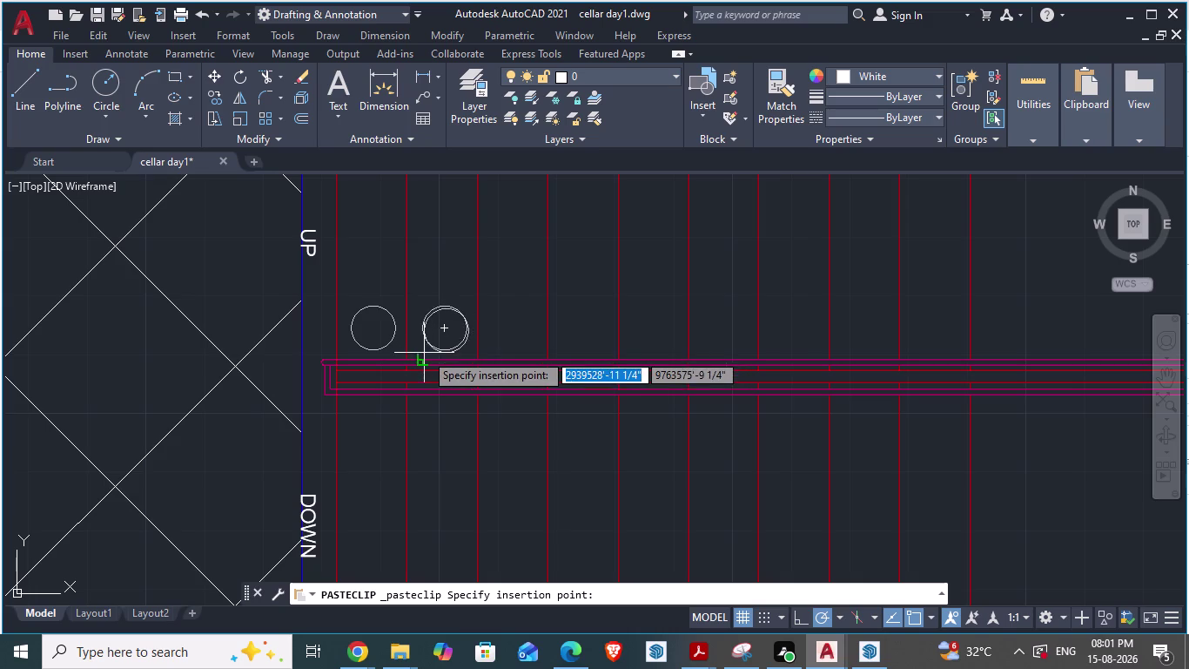
click(492, 342)
scroll(down, 3)
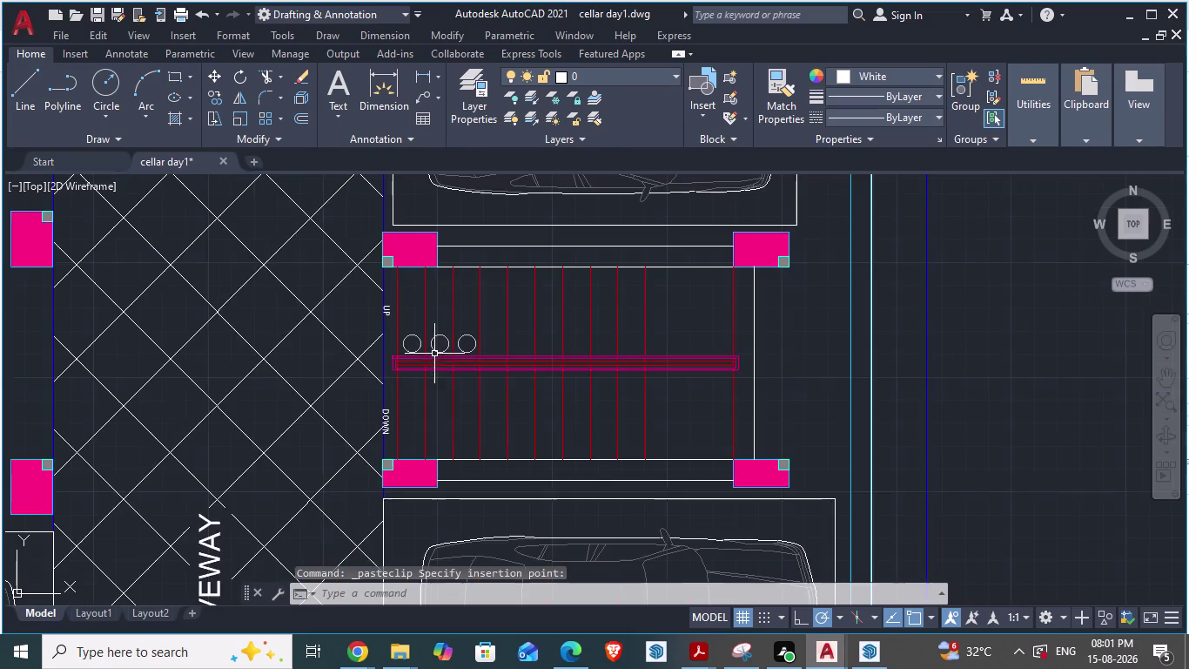
scroll(up, 3)
key(ctrl+v)
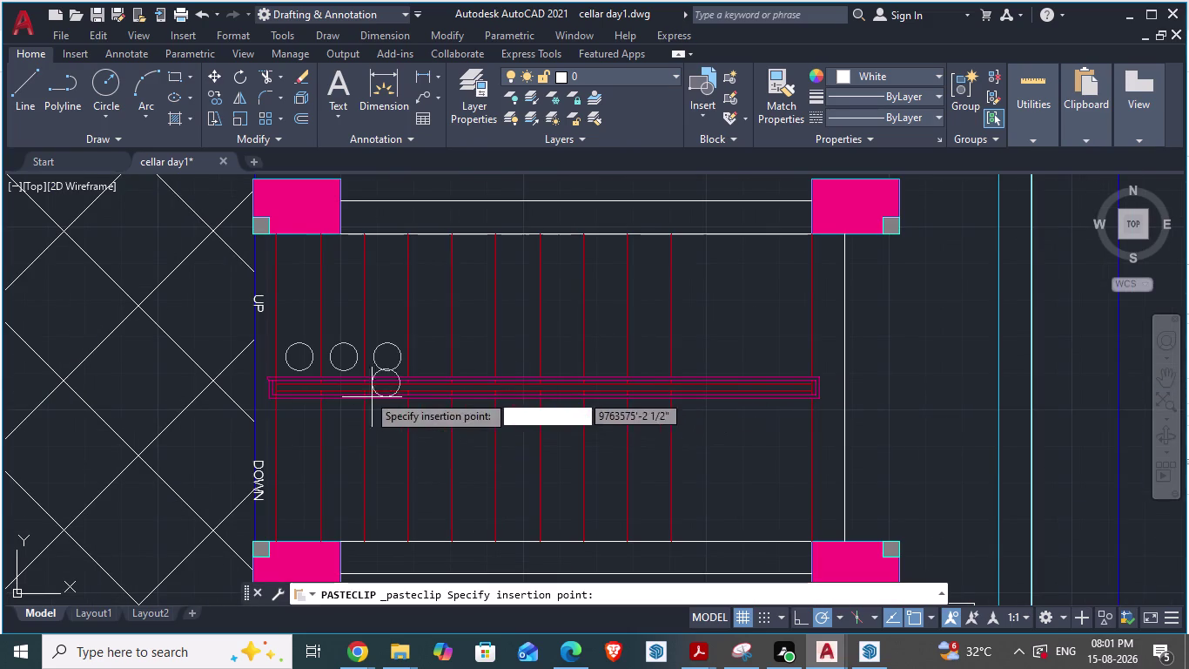
scroll(up, 3)
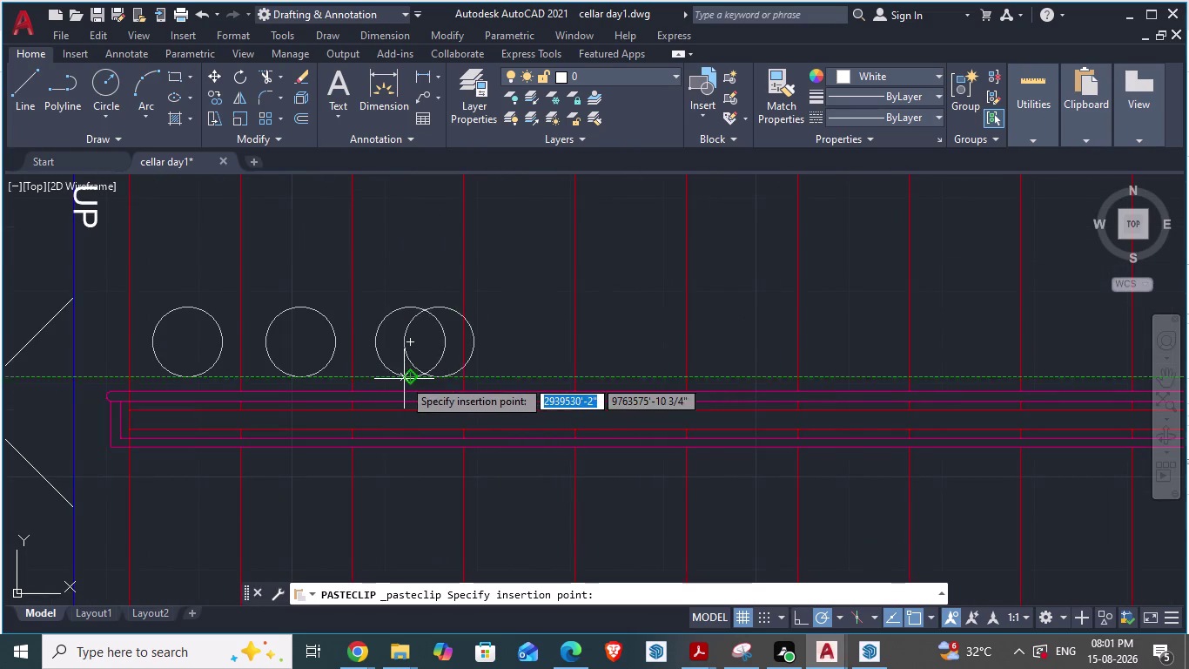
click(481, 376)
key(ctrl+v)
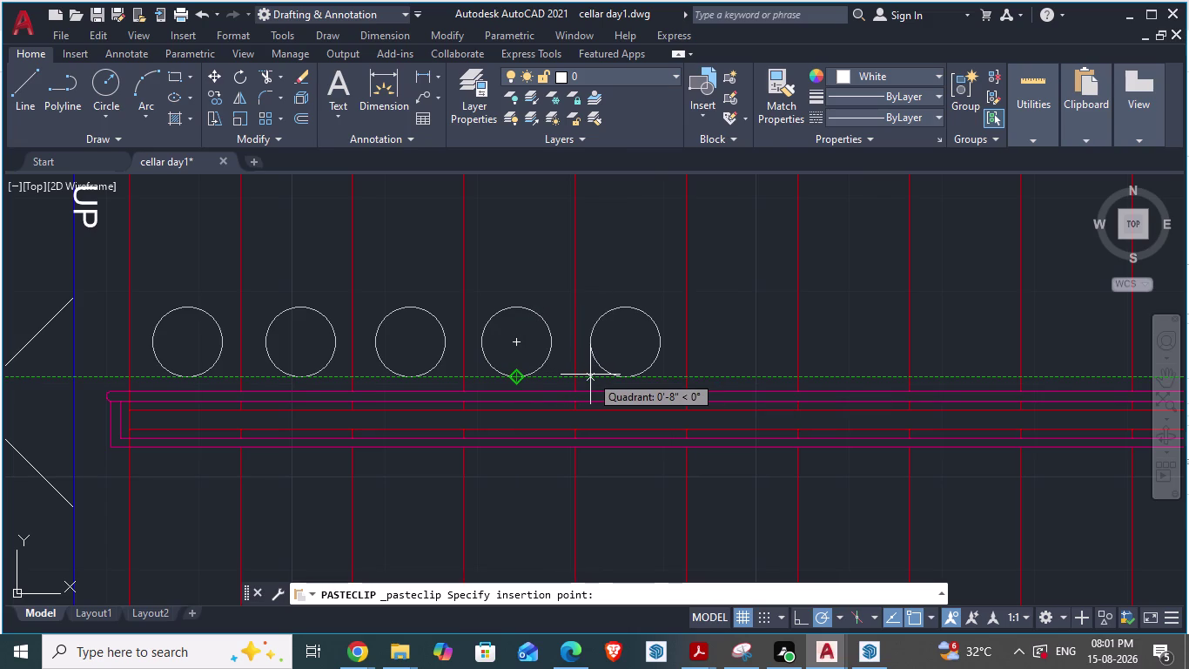
click(595, 375)
scroll(down, 3)
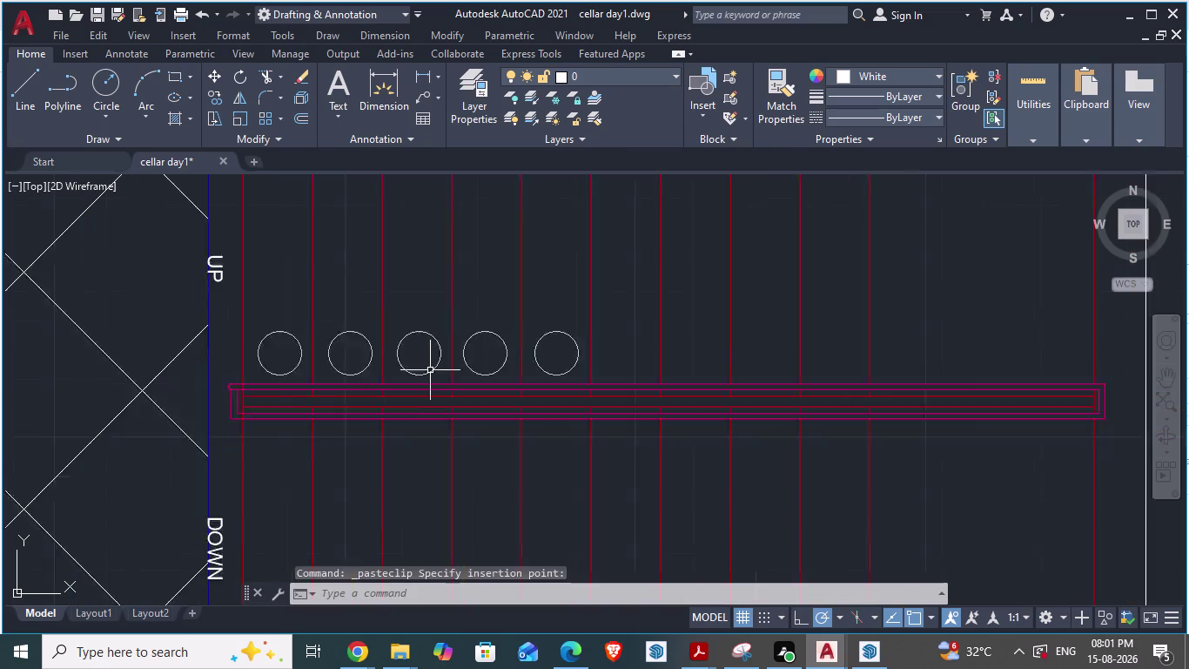
scroll(down, 3)
scroll(up, 3)
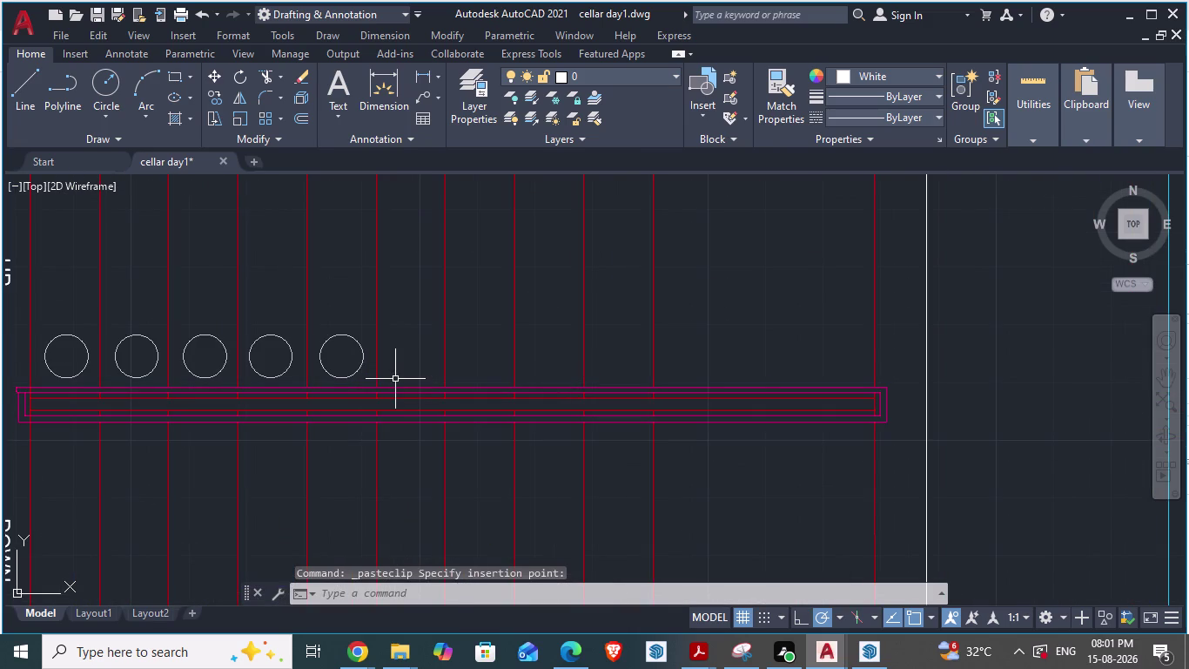
Paste circles six through nine to complete the row, then cancel the extra paste.
key(ctrl+v)
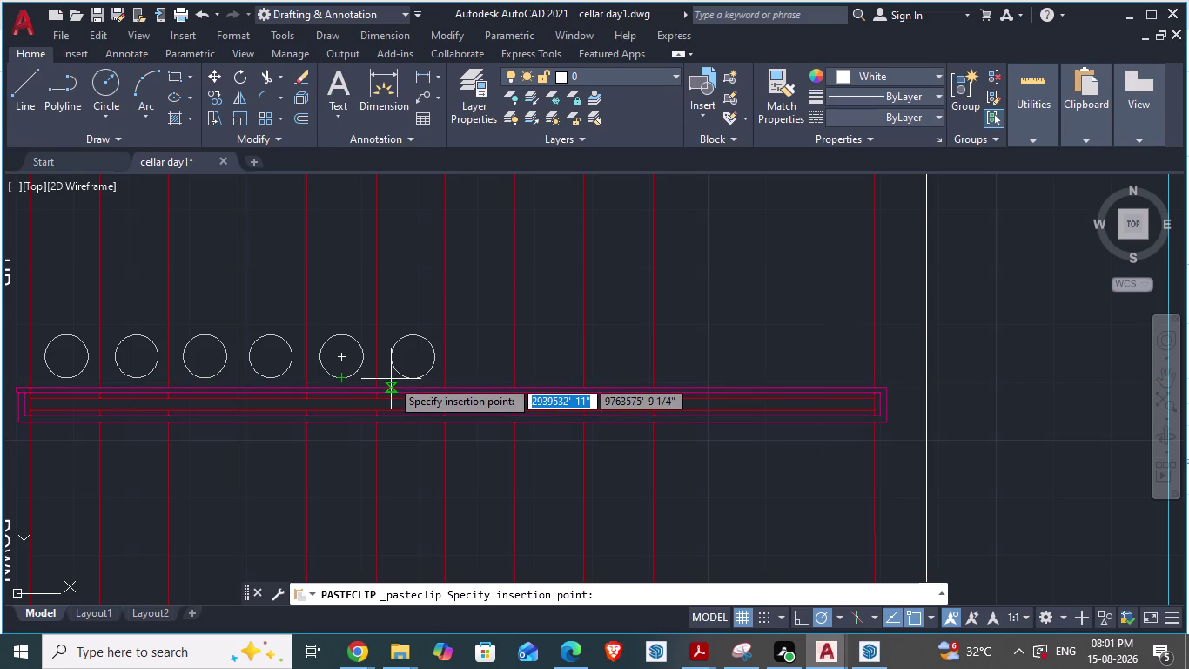
scroll(up, 3)
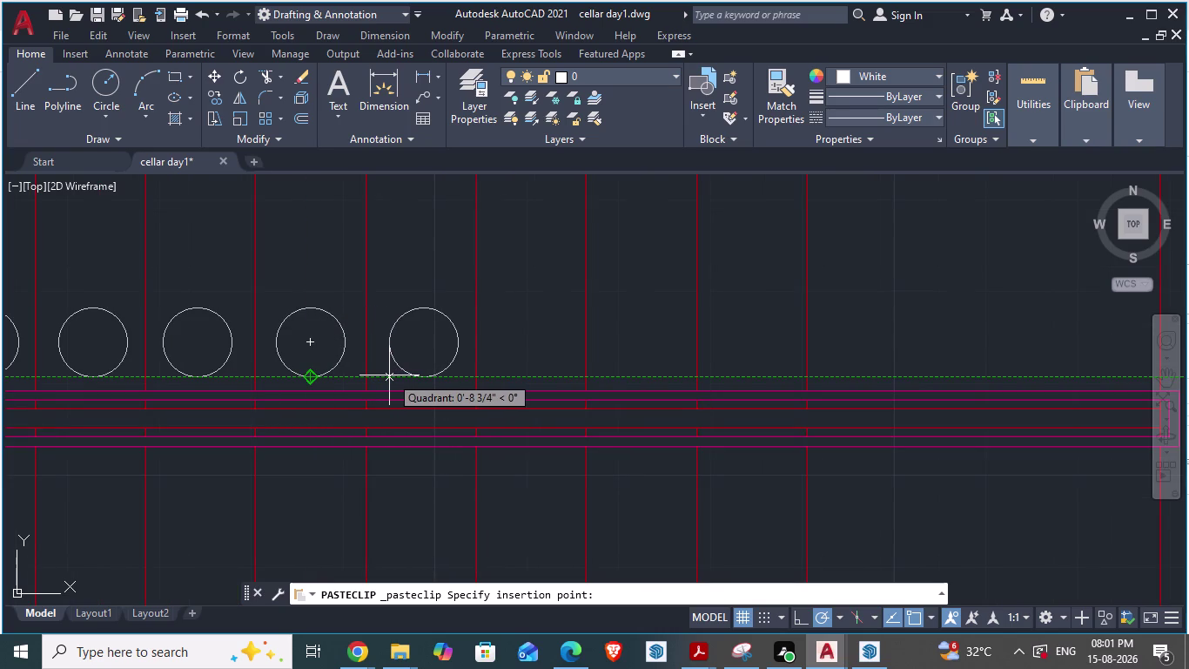
click(385, 373)
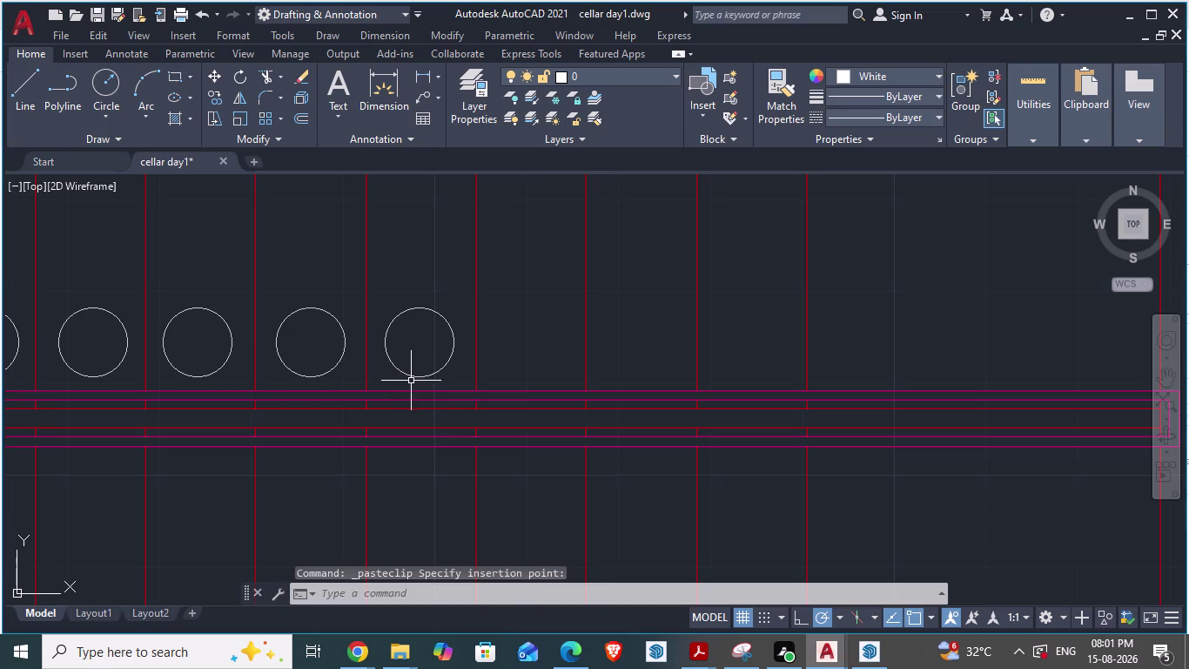
key(ctrl+v)
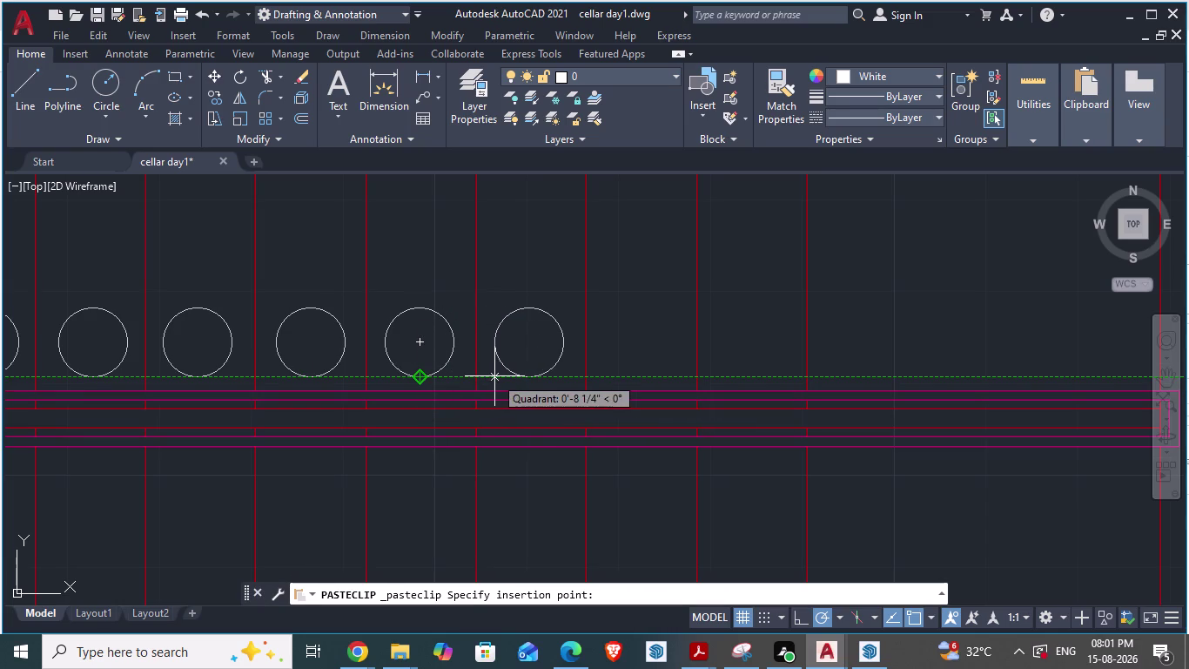
click(494, 376)
scroll(down, 3)
scroll(up, 3)
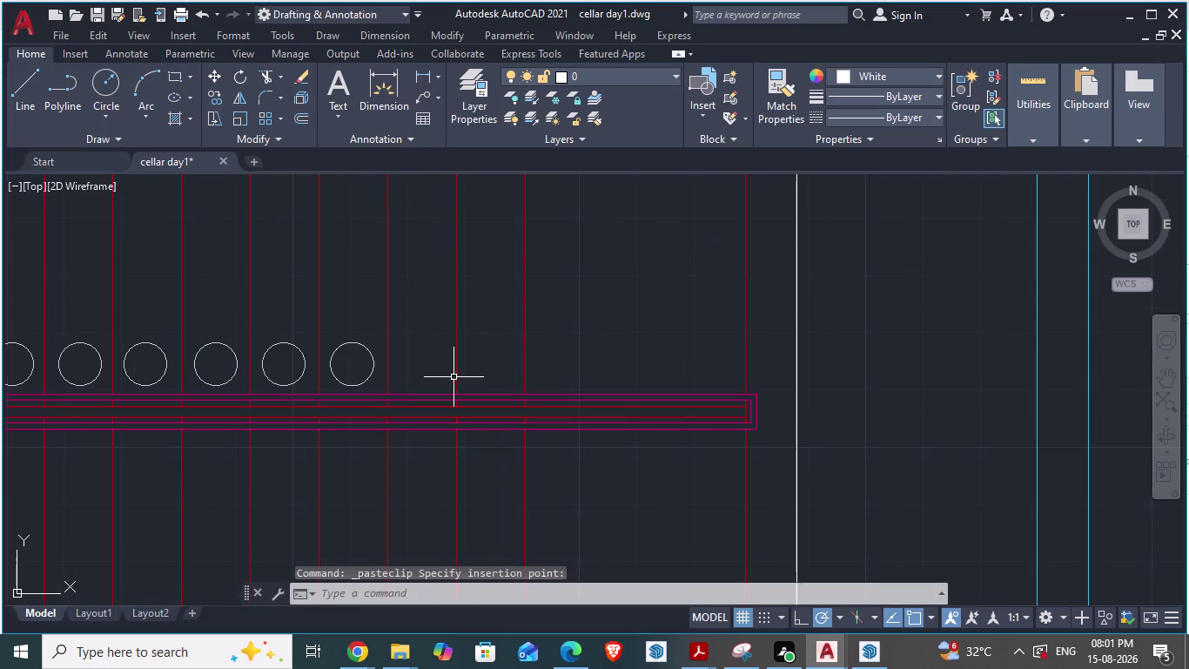
key(ctrl+v)
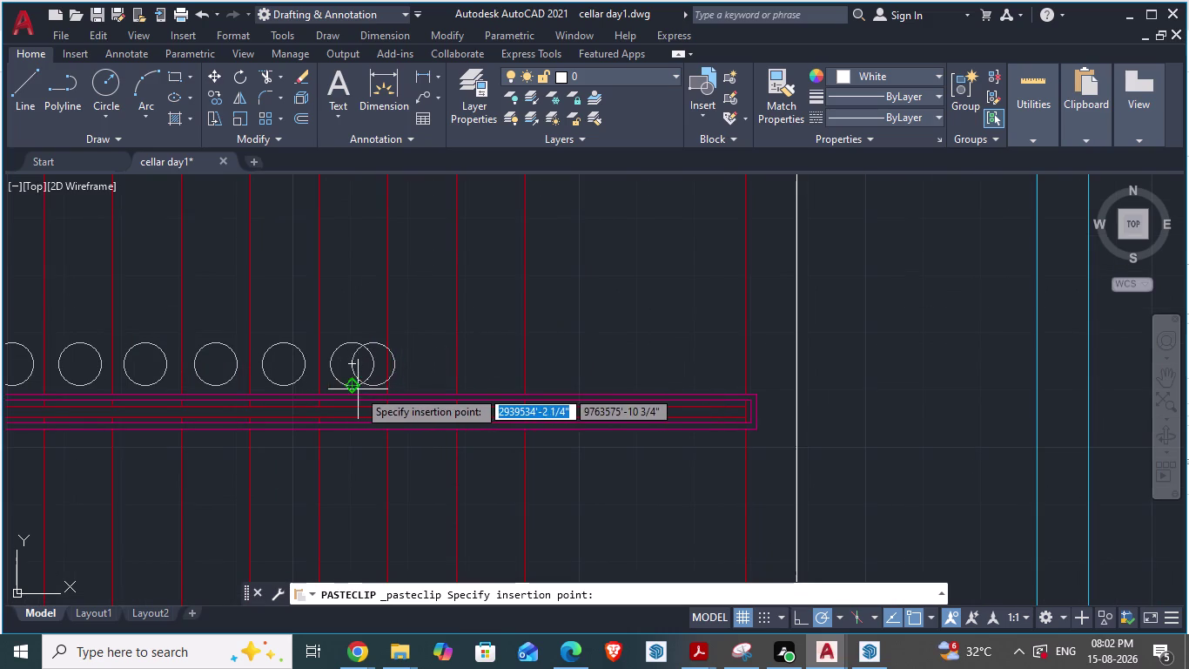
click(403, 379)
key(ctrl+v)
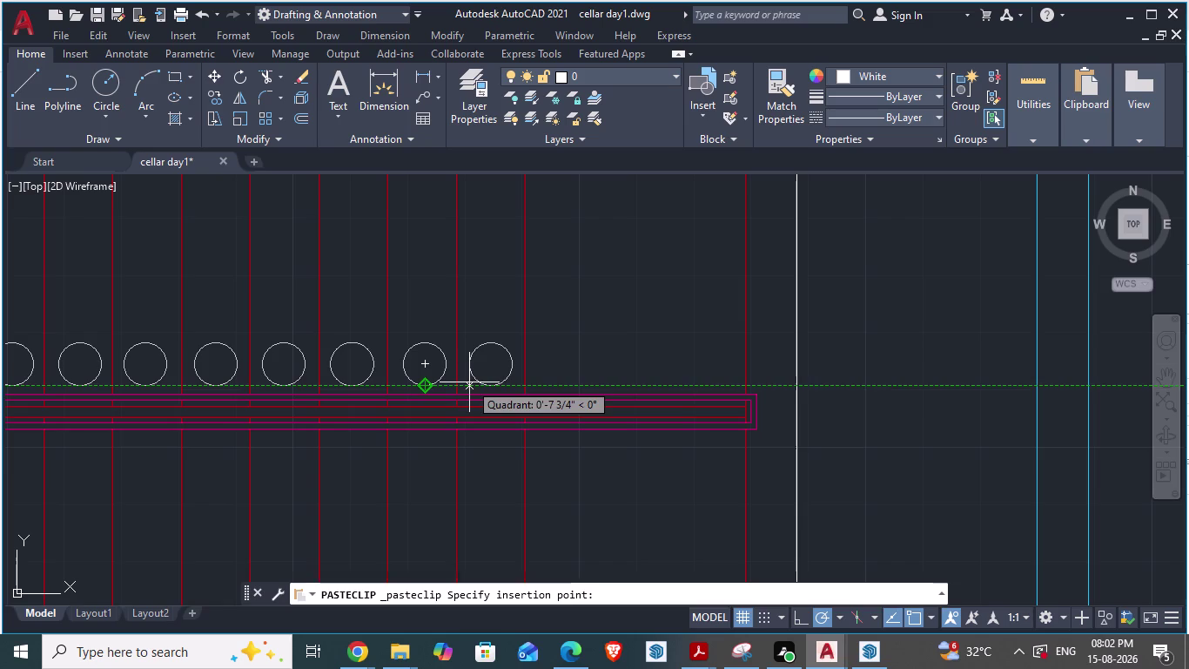
click(469, 382)
scroll(down, 3)
scroll(up, 3)
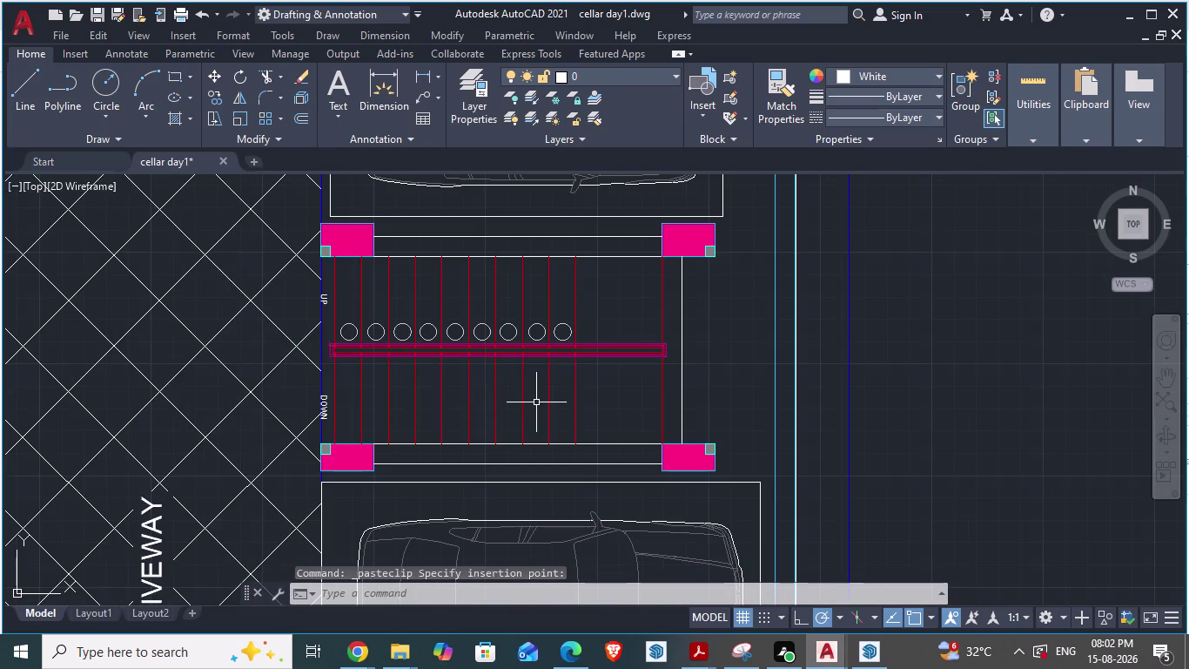
scroll(up, 3)
key(Escape)
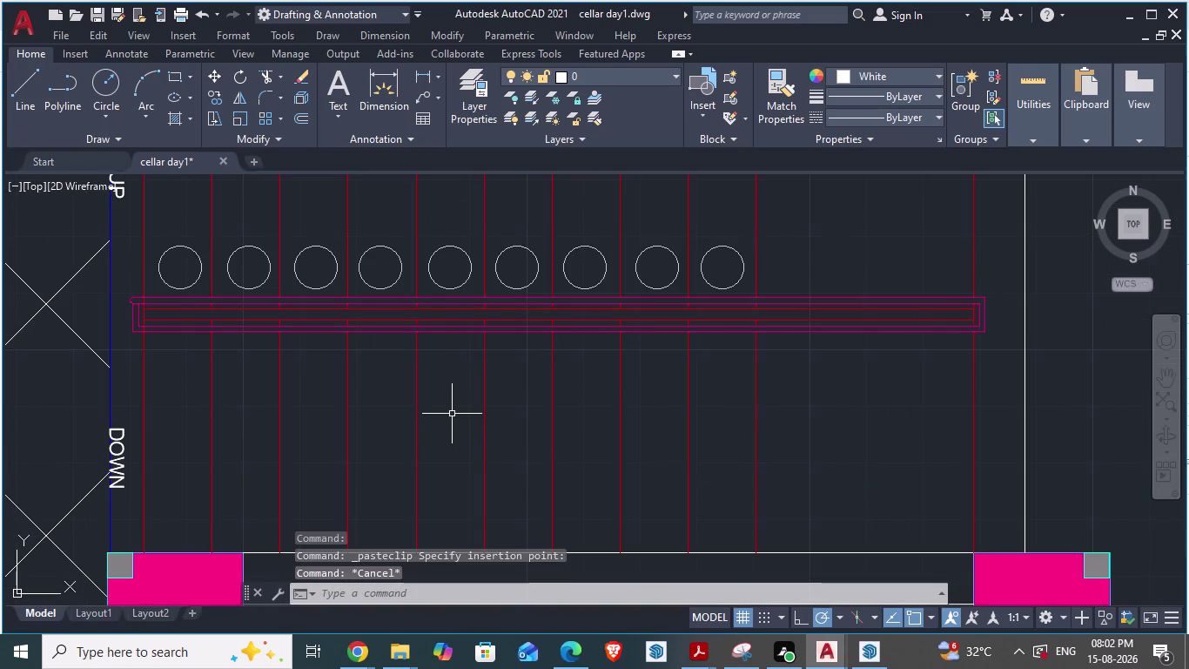
Save the drawing and select all nine step circles on the upper flight.
key(ctrl+s)
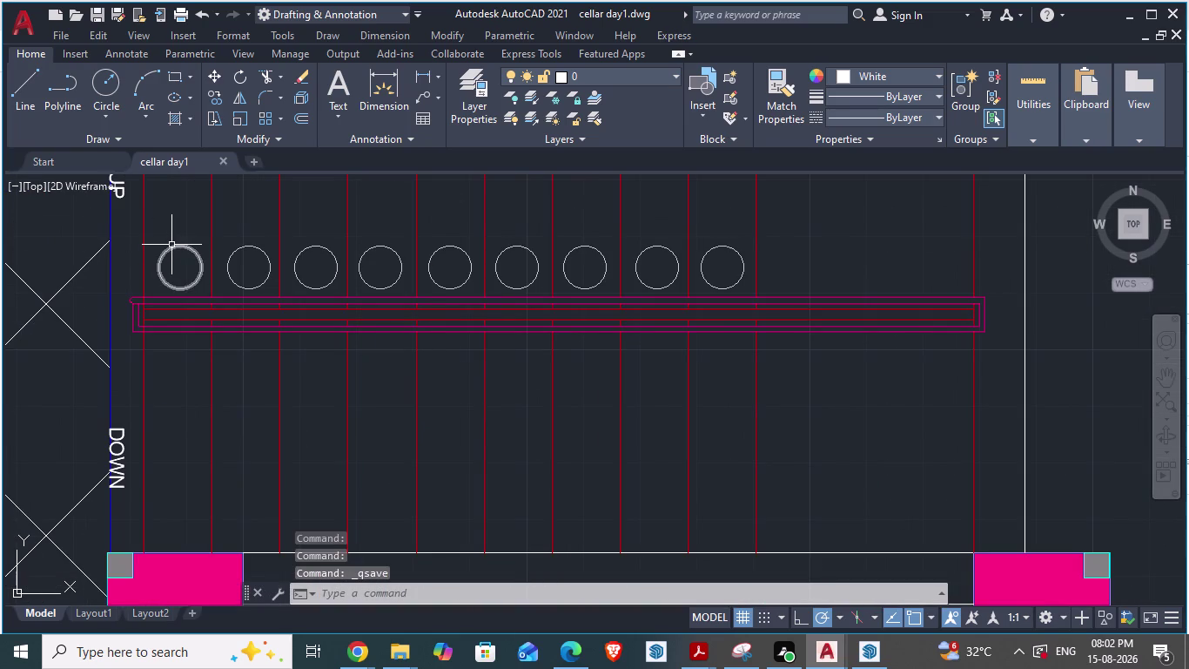
click(175, 248)
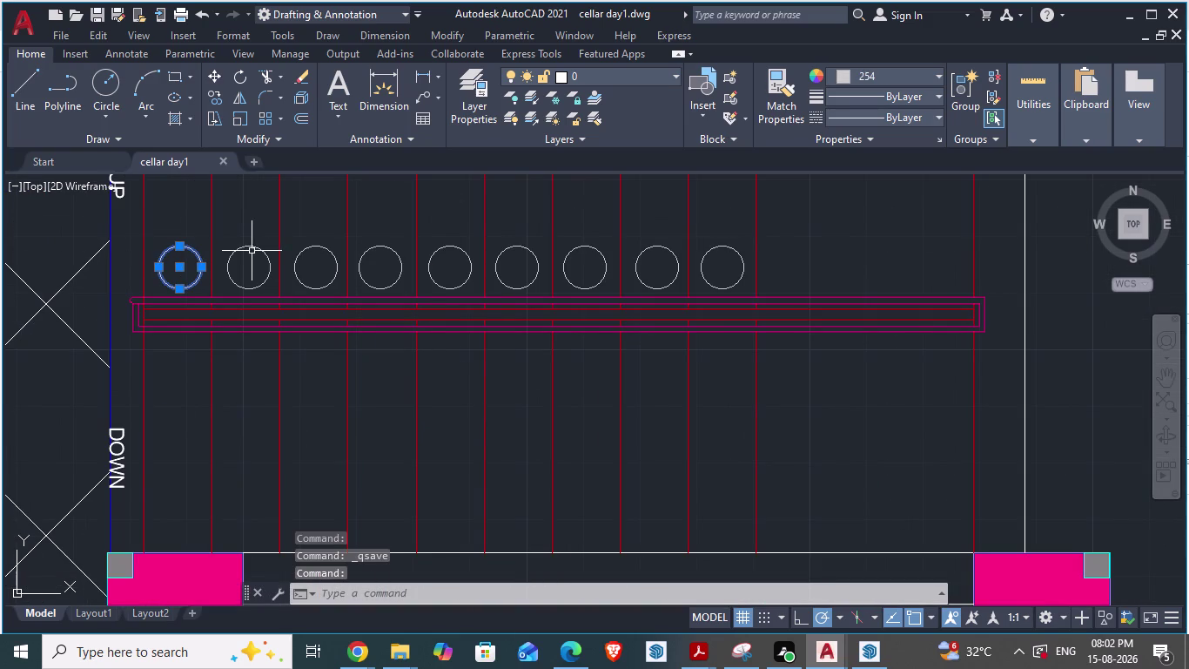
click(244, 248)
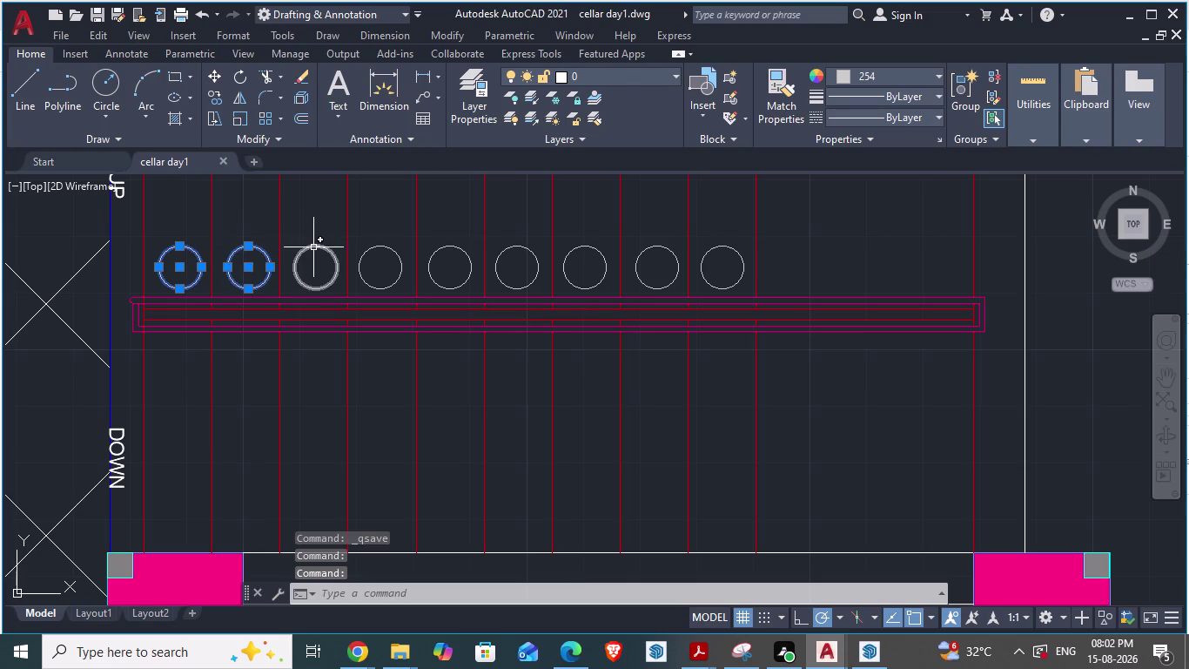
click(313, 248)
click(369, 248)
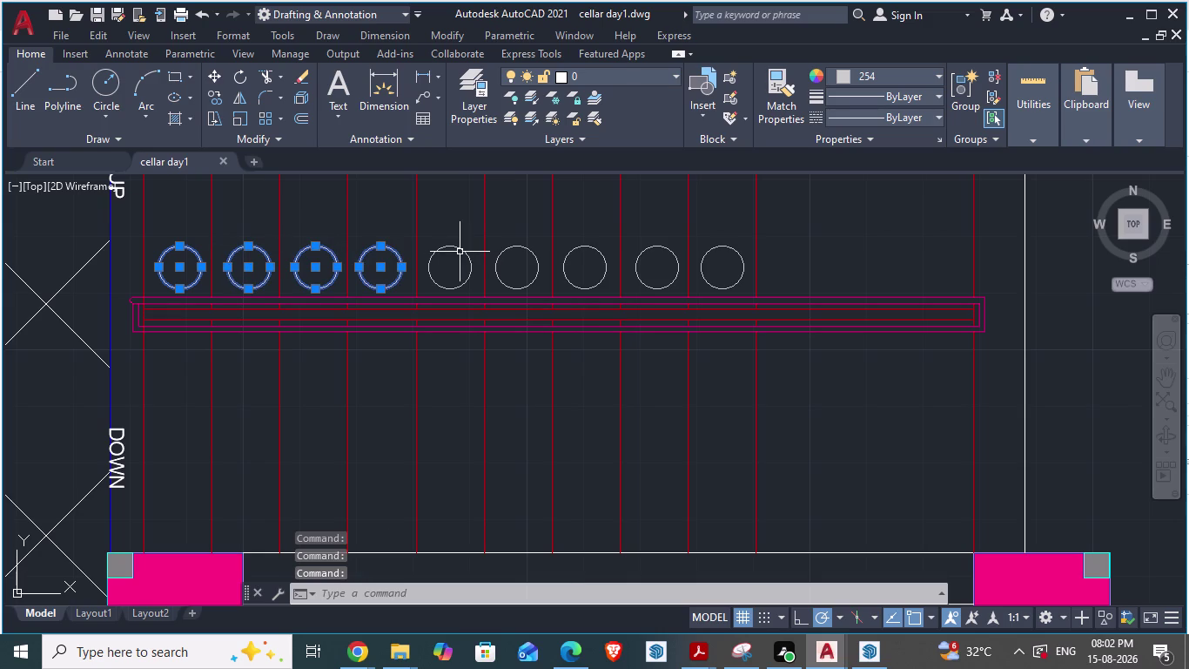
click(454, 248)
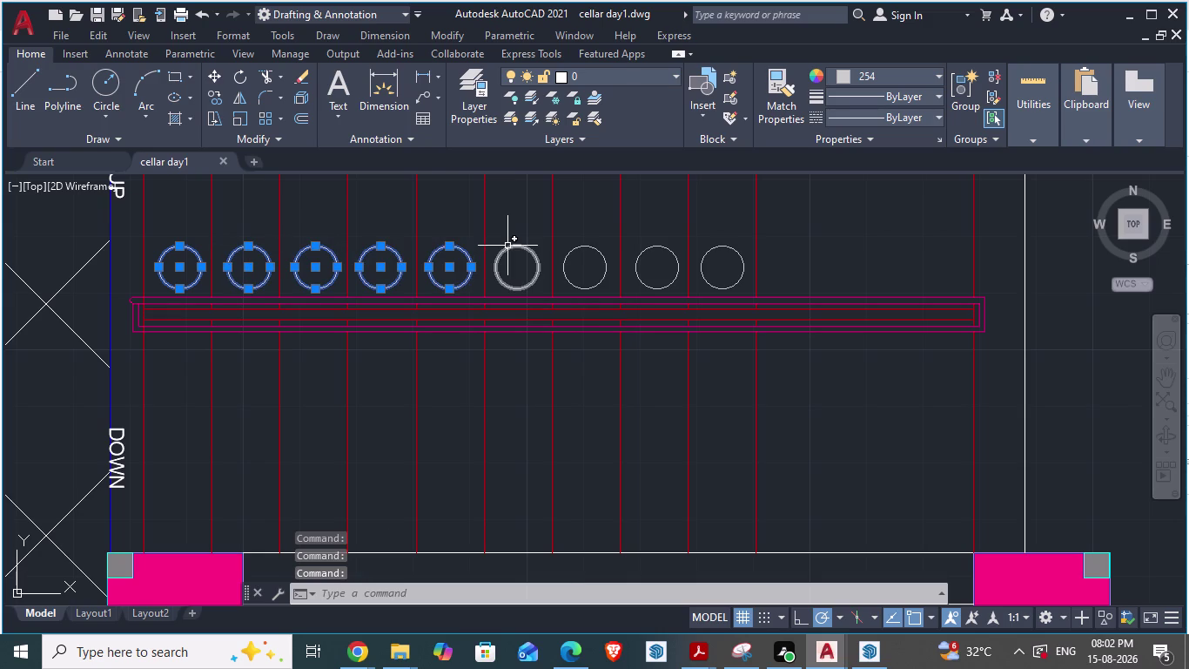
click(516, 246)
click(580, 247)
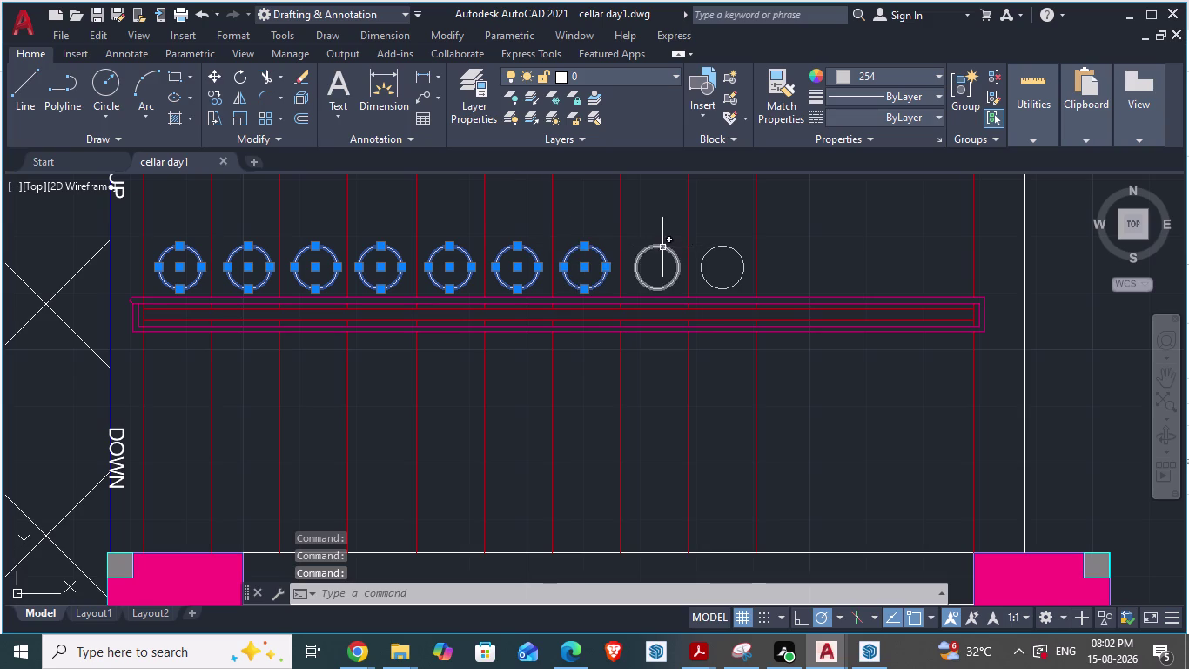
click(663, 247)
click(717, 246)
Copy the nine circles onto the lower DOWN flight and compare with ARCH PLANS.
key(ctrl+c)
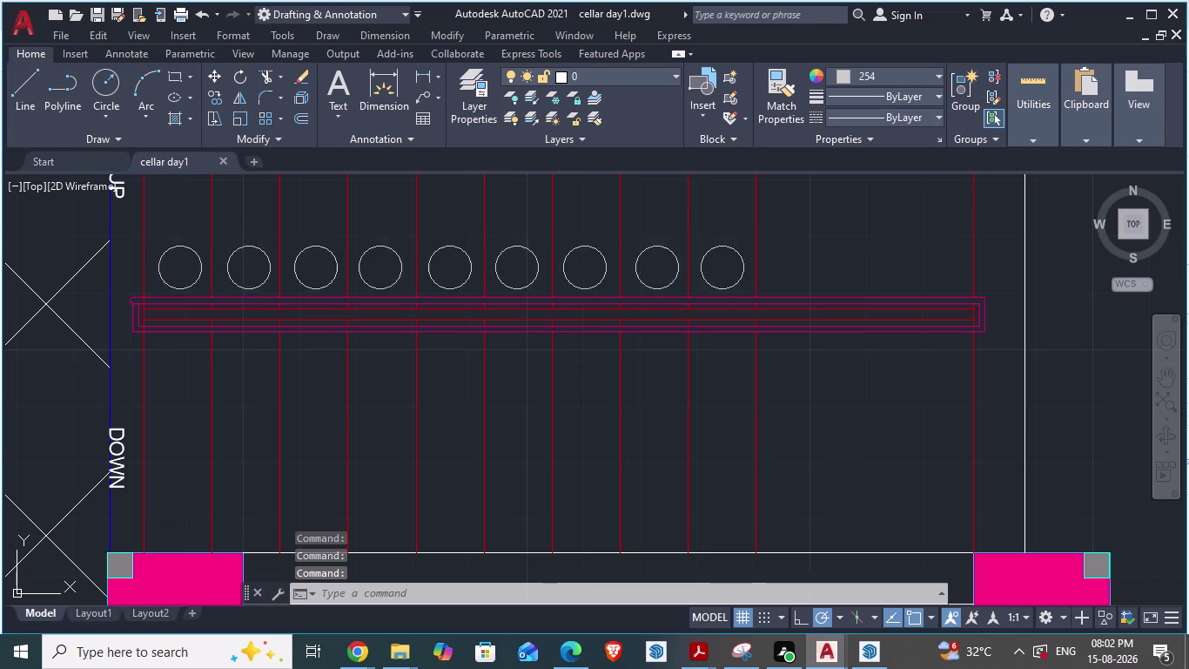
key(ctrl+v)
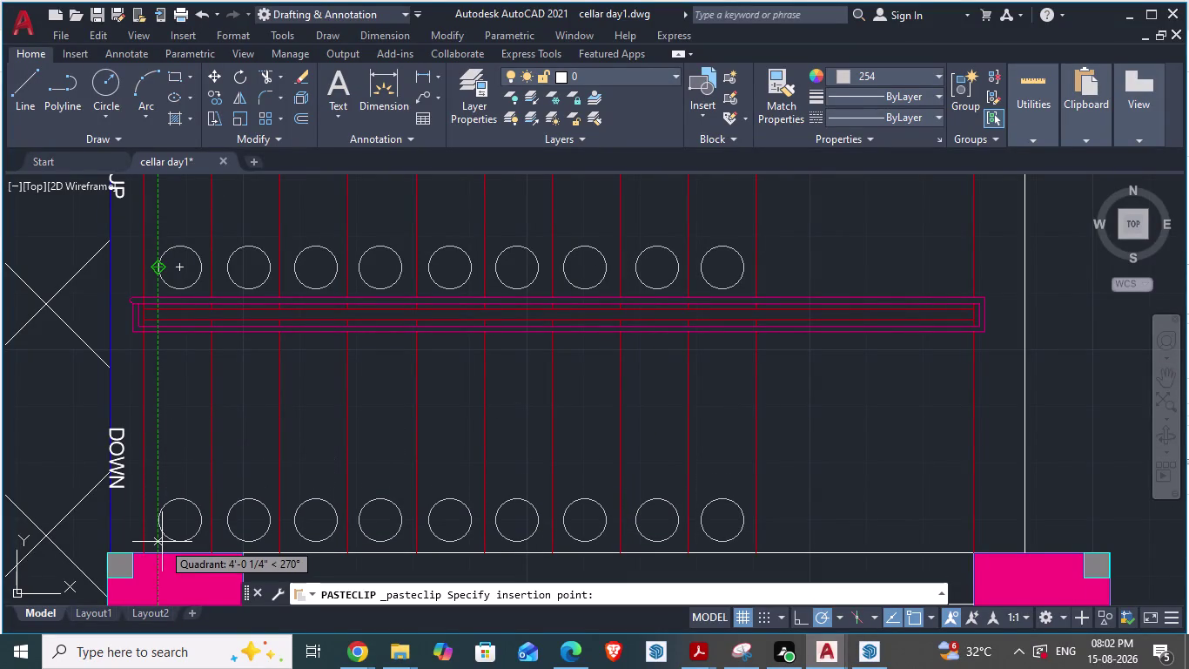
click(162, 542)
key(alt+Tab)
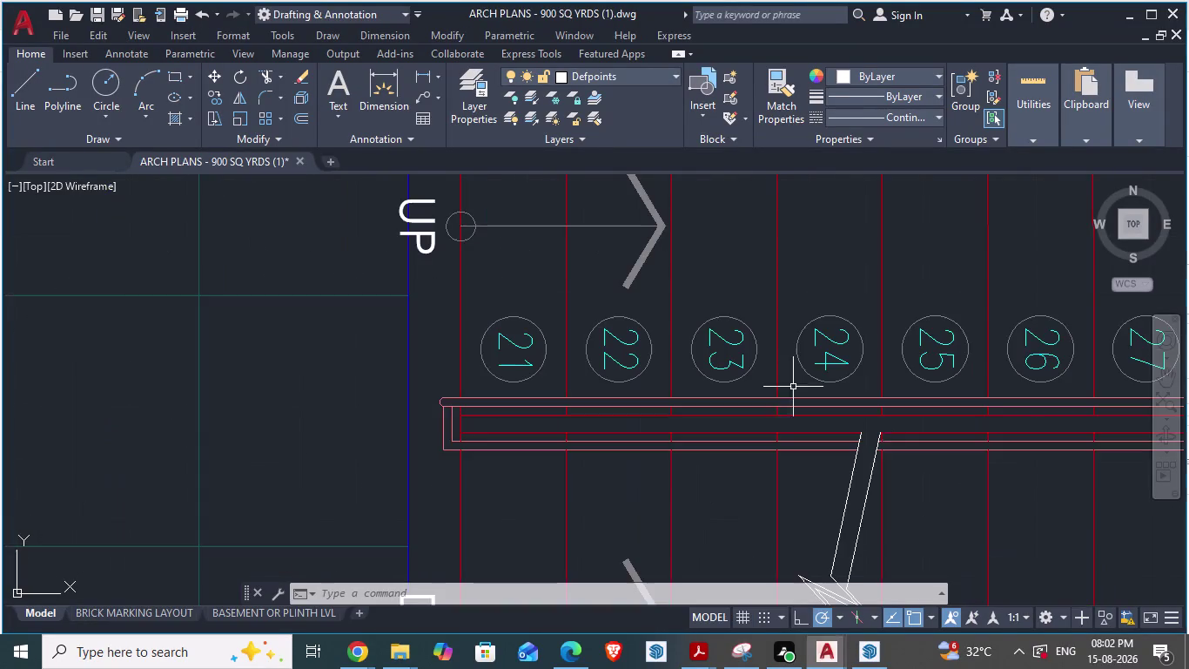
scroll(down, 3)
scroll(down, 3)
key(alt+Tab)
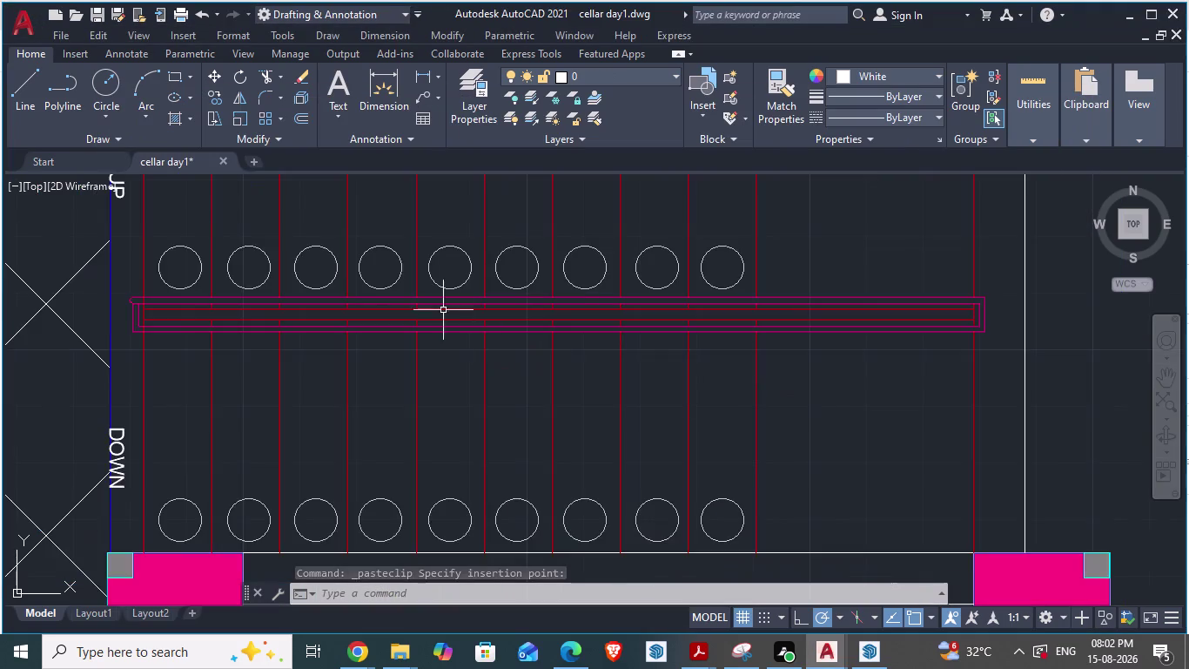
scroll(down, 3)
Switch between cellar day1 and ARCH PLANS, zooming in on ARCH PLANS' step circles 21–23.
key(alt+Tab)
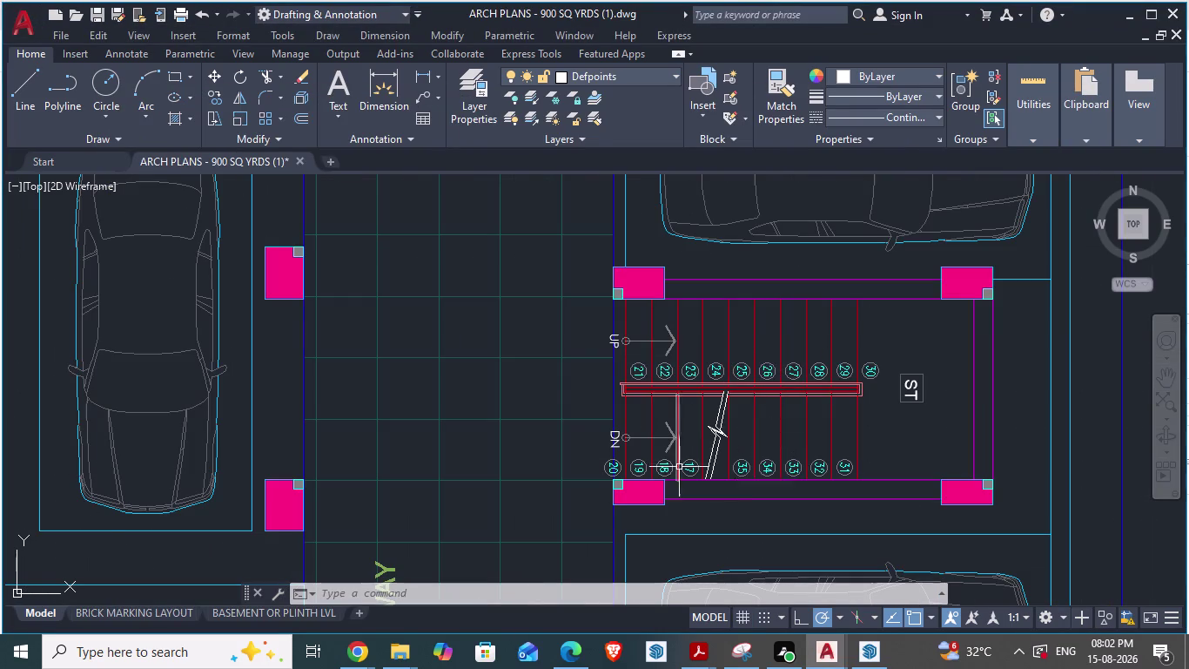
scroll(up, 3)
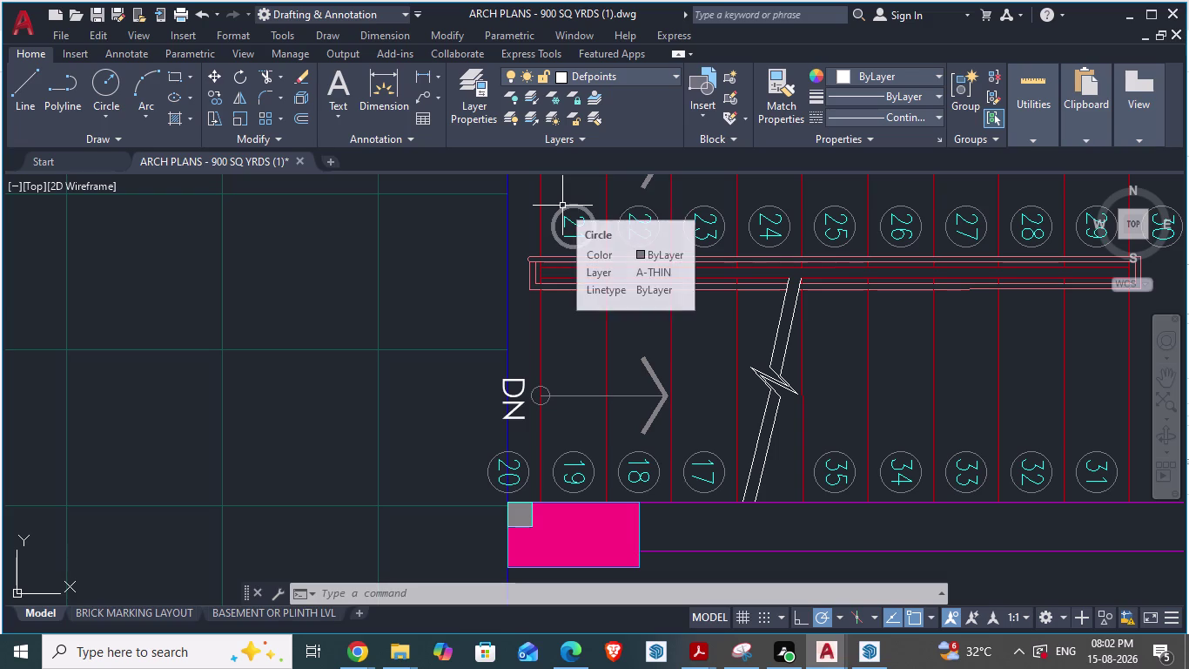
scroll(down, 3)
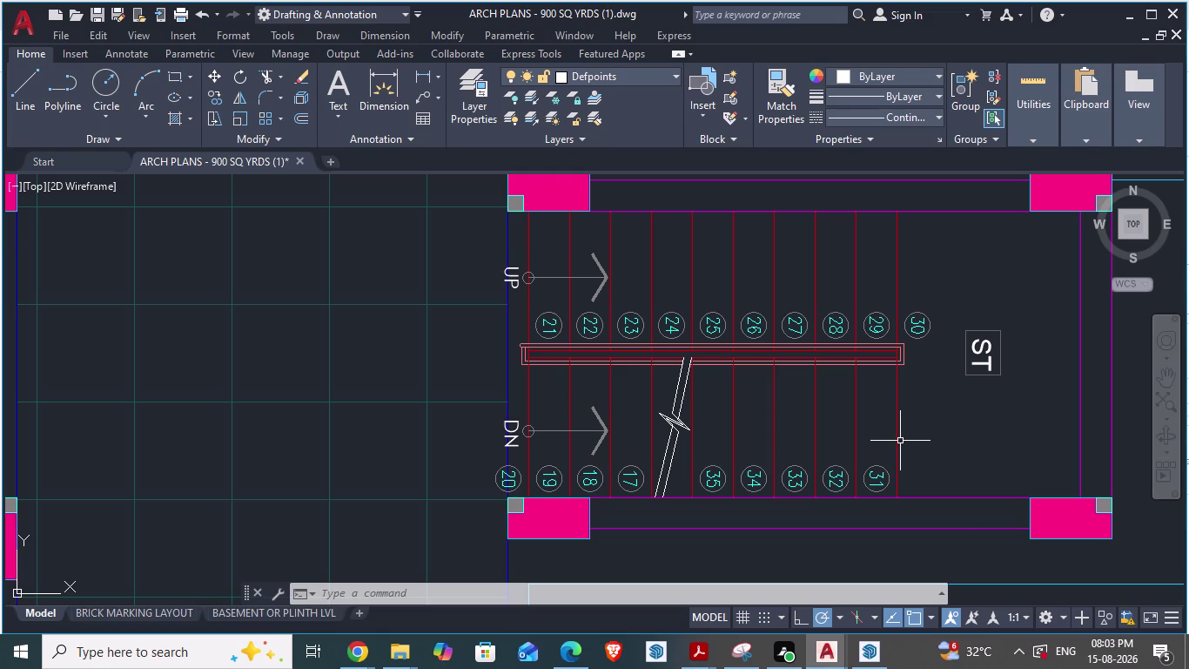
key(alt+Tab)
scroll(up, 3)
scroll(up, 3)
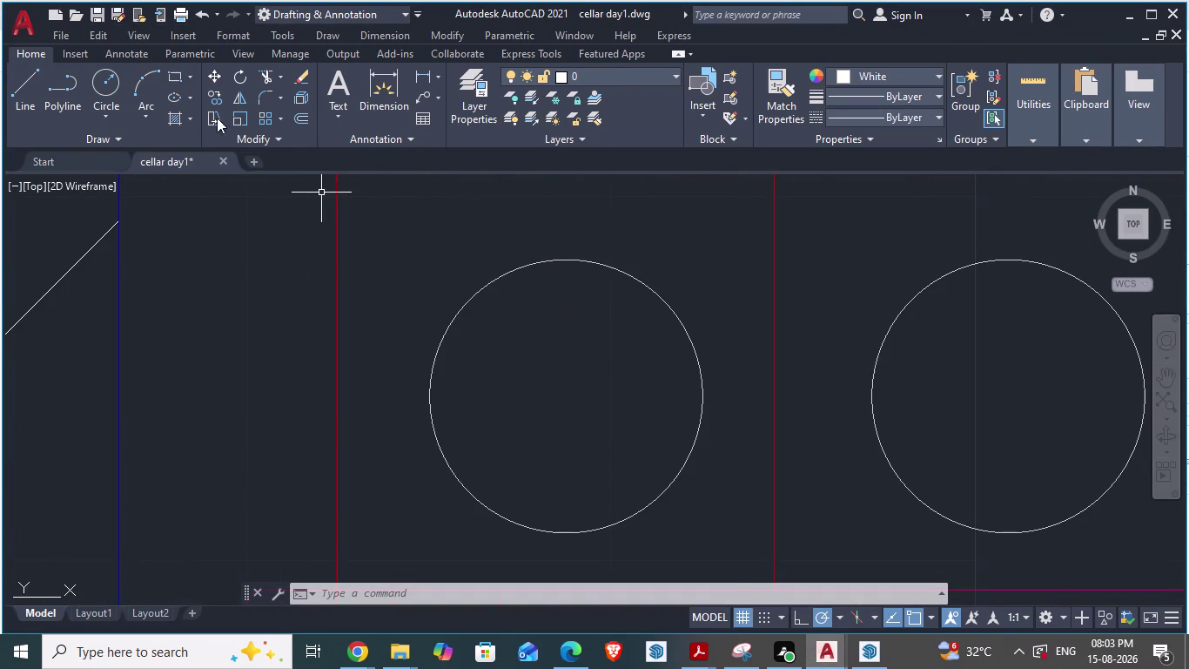
key(alt+Tab)
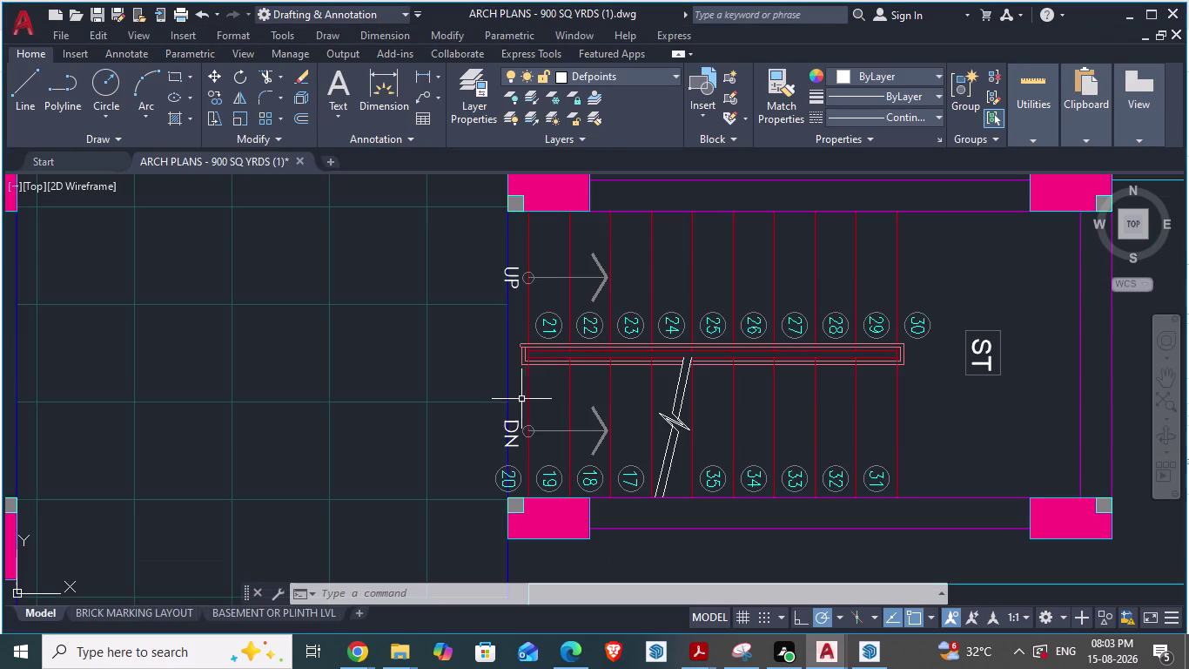
scroll(up, 3)
Open step number 21 in the text editor and select its characters.
click(464, 363)
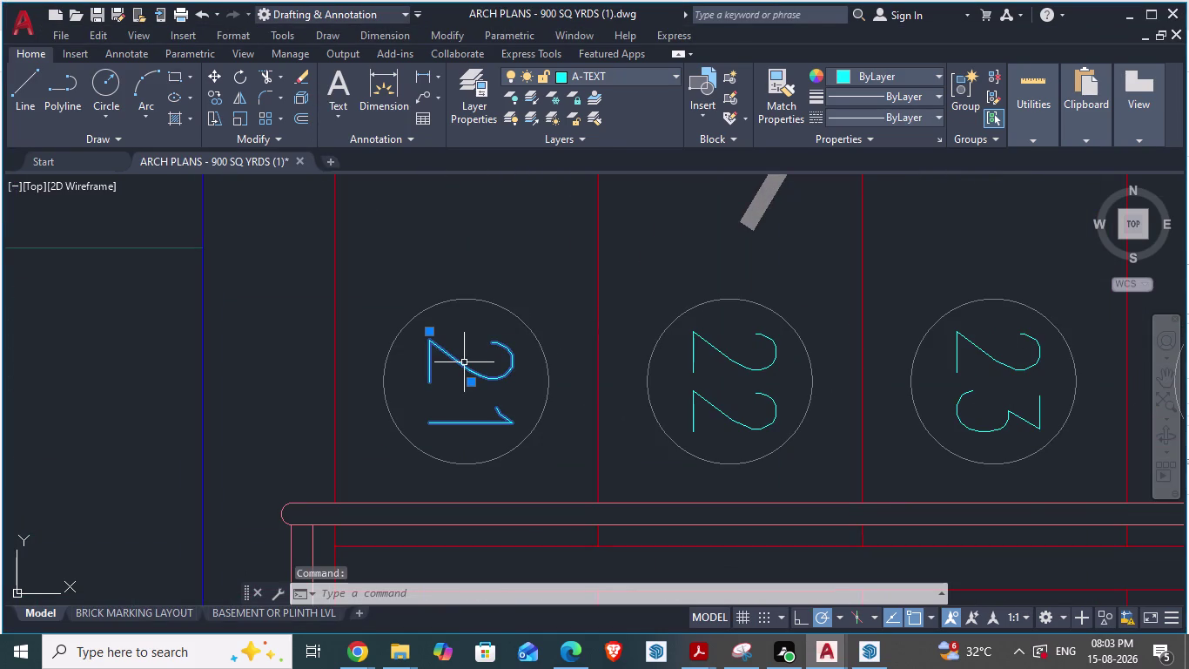
double_click(464, 362)
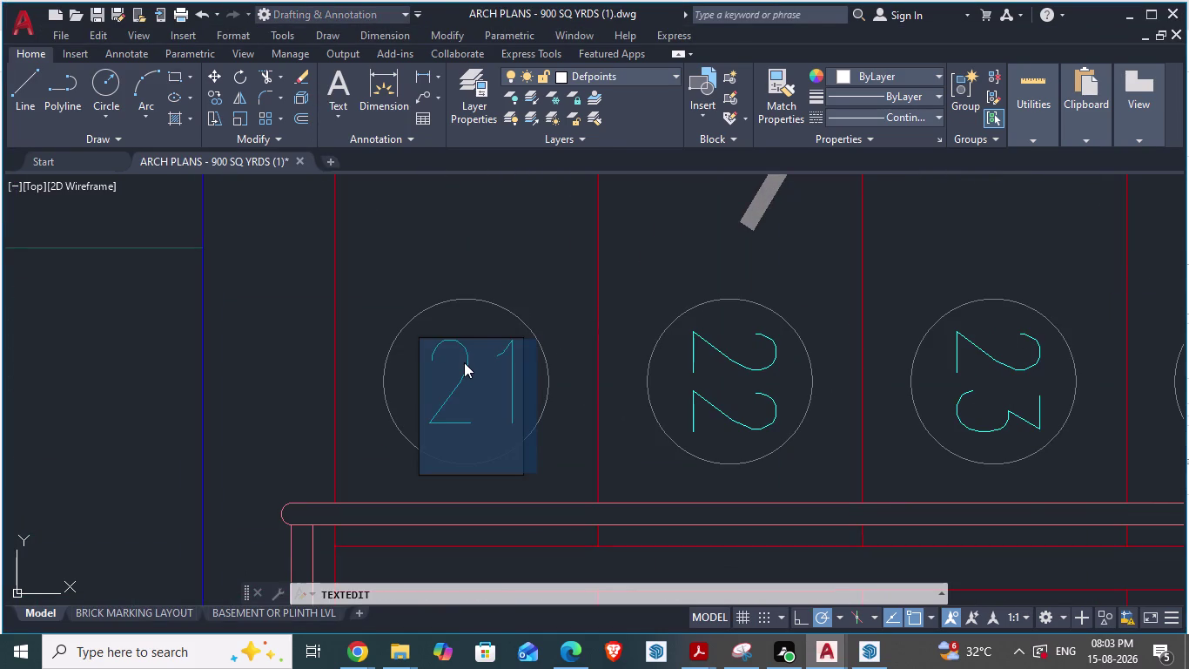
click(463, 363)
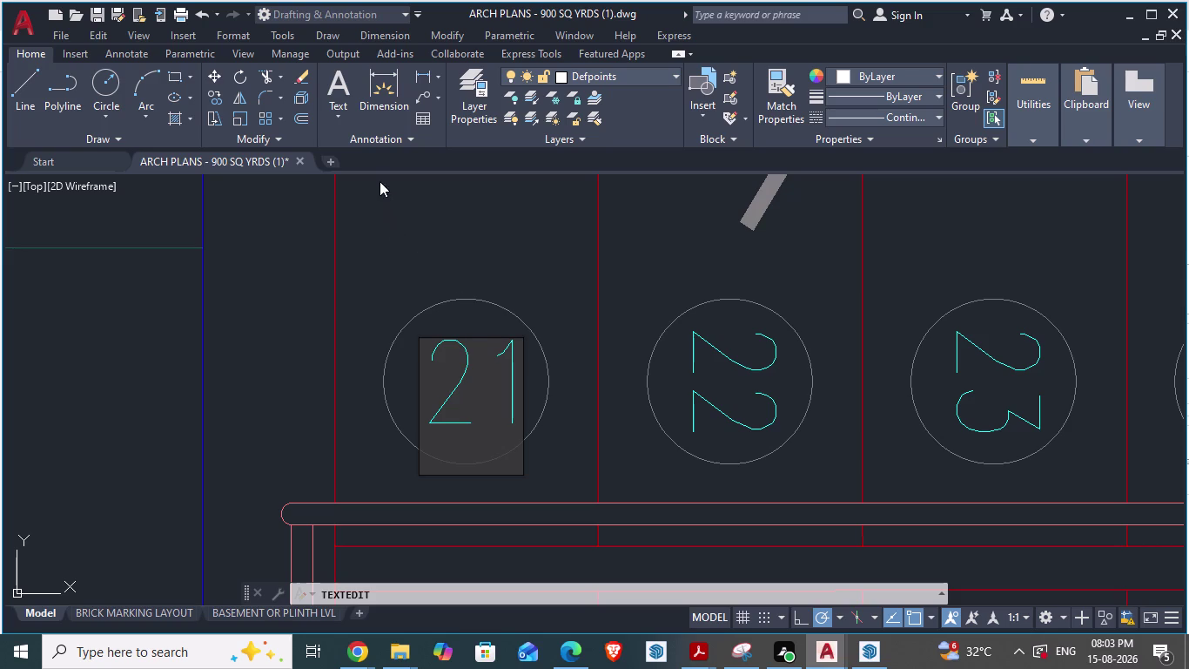
click(337, 113)
click(441, 342)
right_click(444, 341)
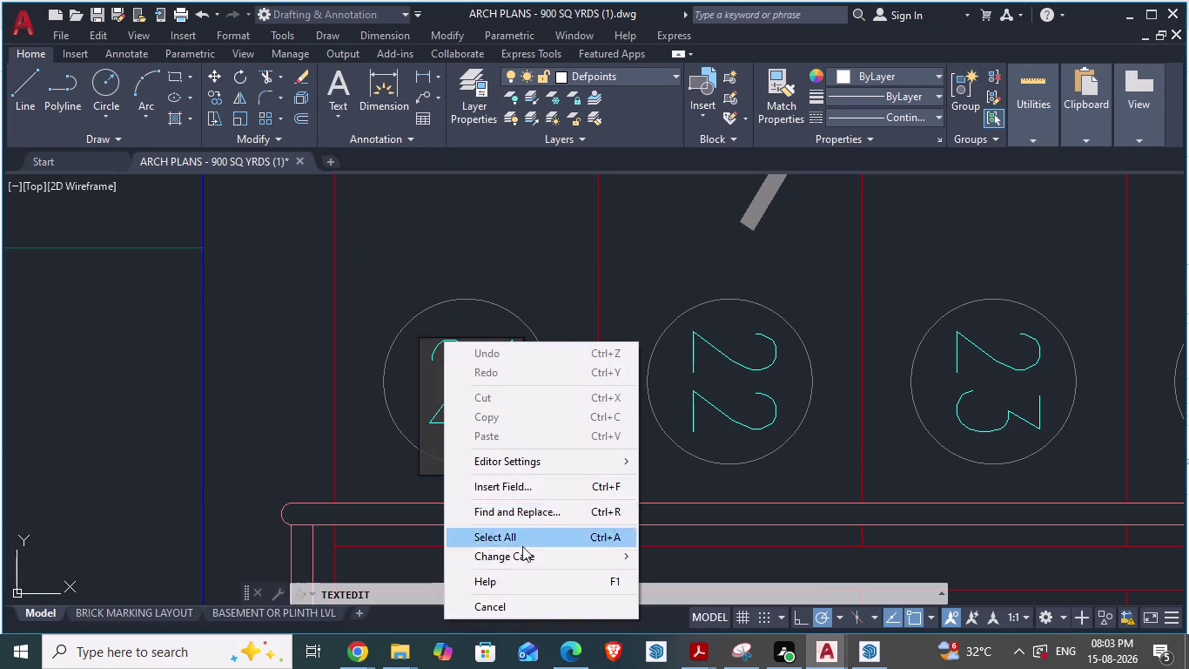
click(434, 341)
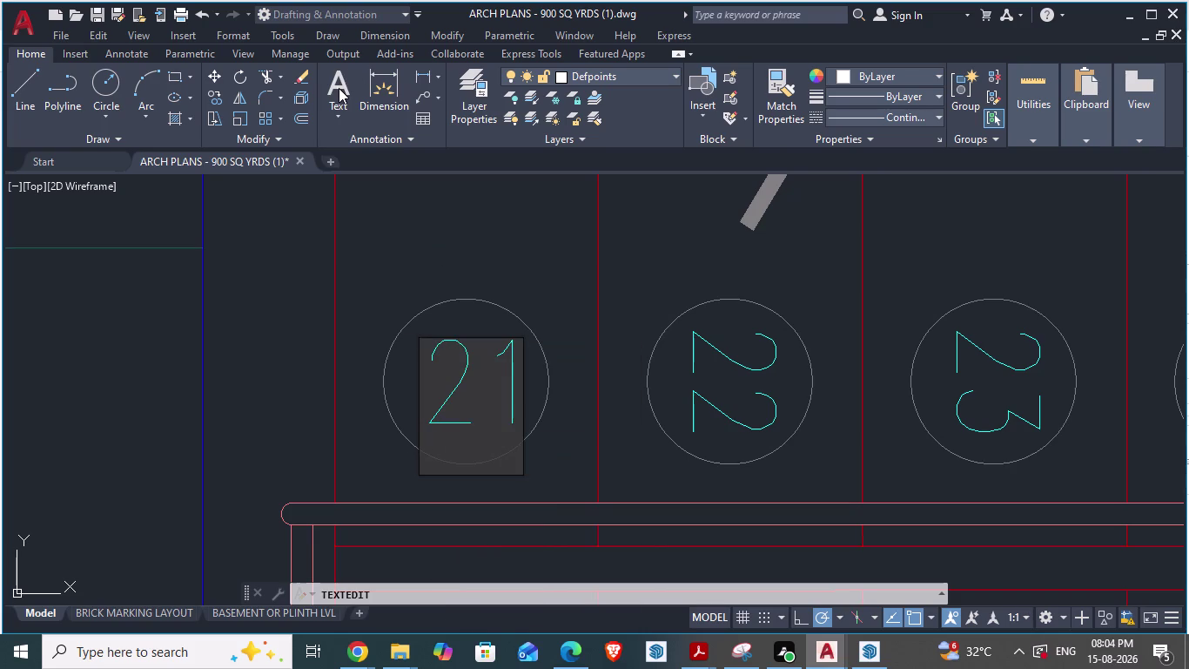
key(Escape)
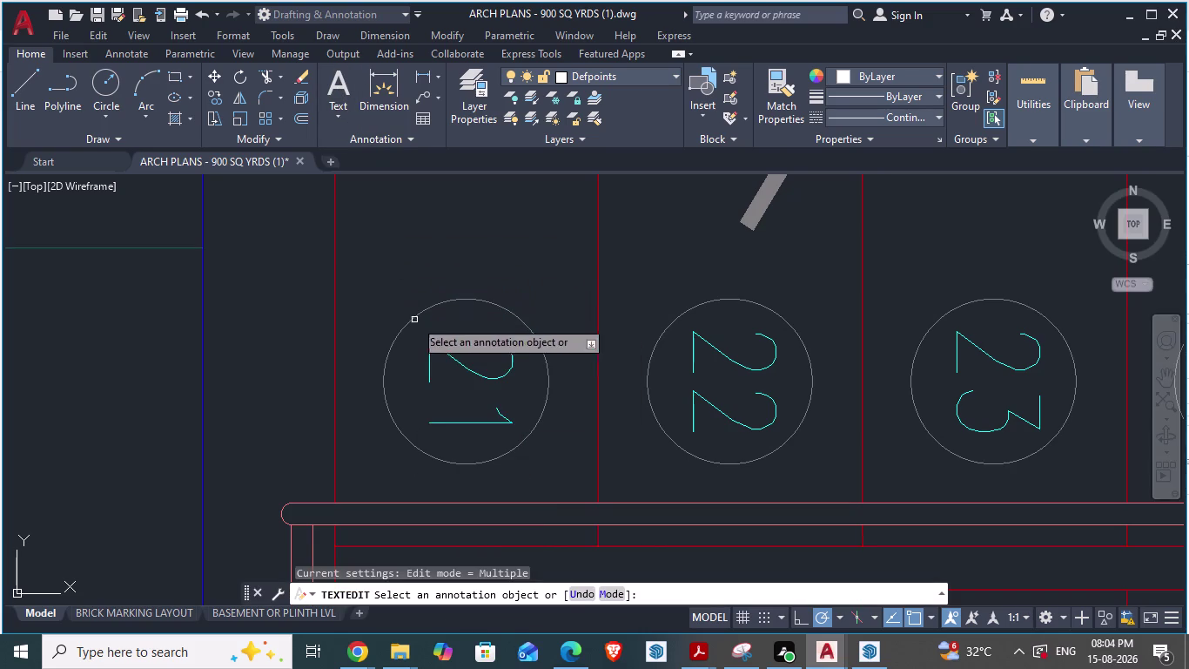
Reopen the 21 text, try its editing shortcut menu, then exit the editor.
click(431, 356)
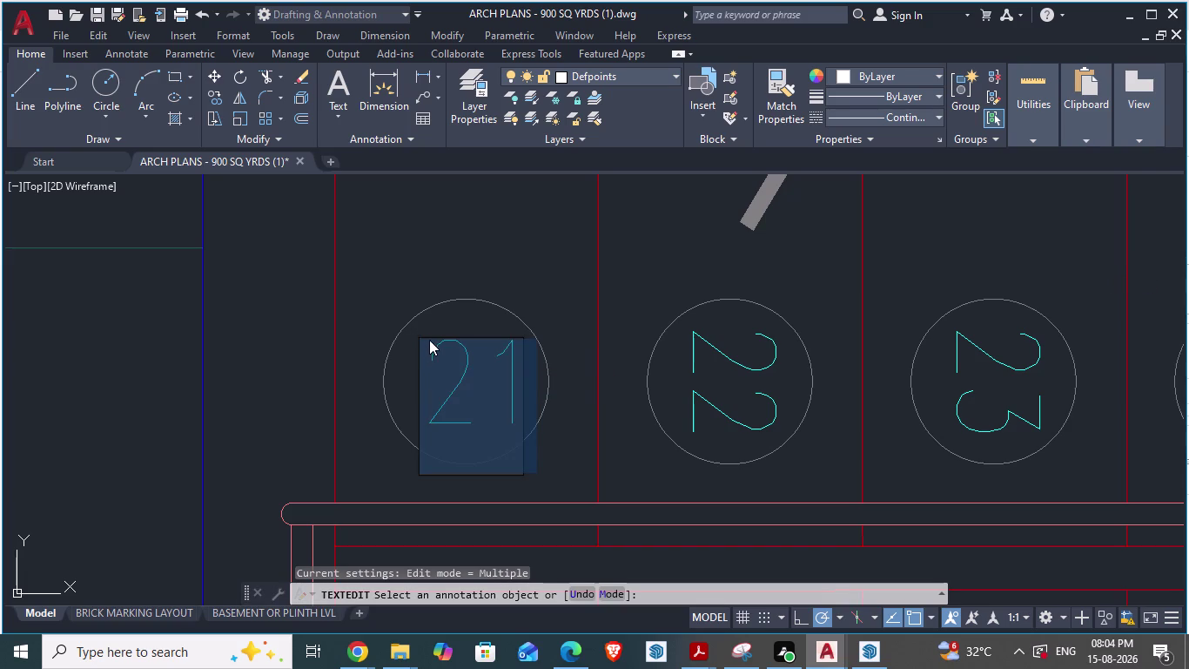
click(340, 113)
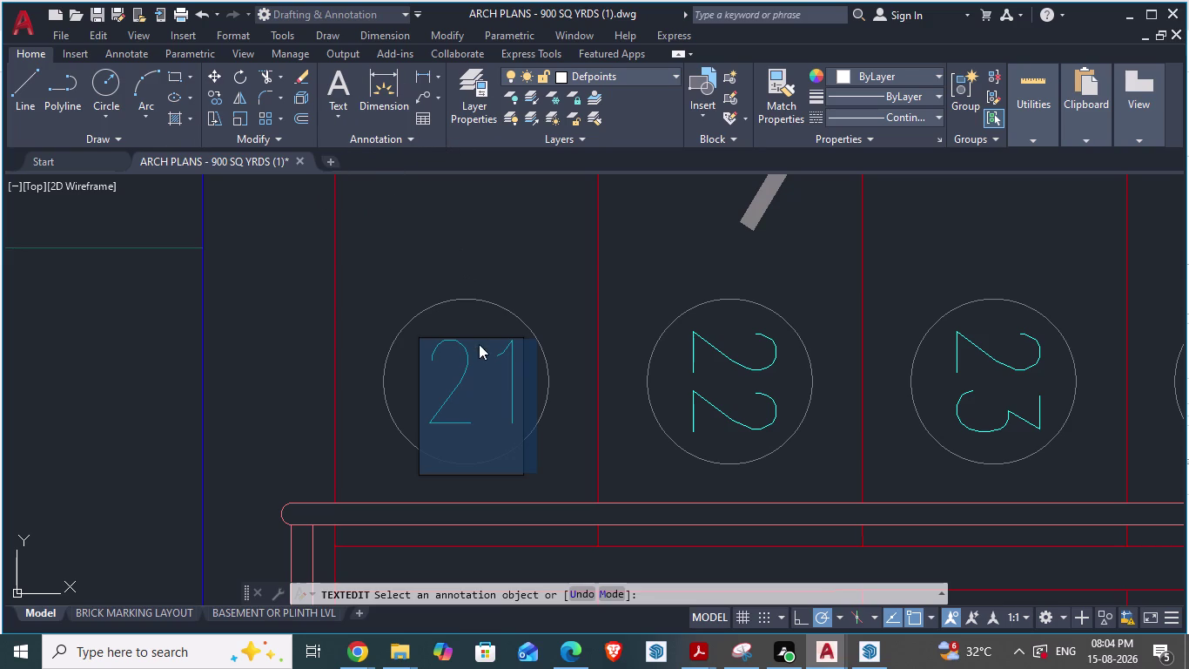
click(457, 248)
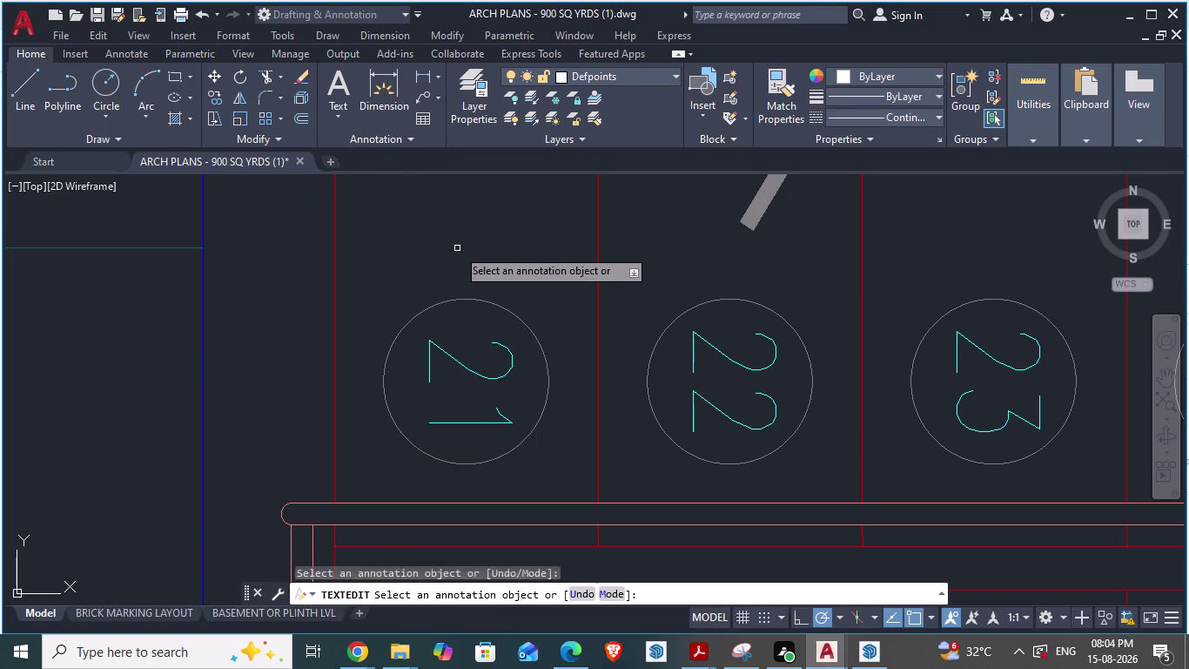
scroll(down, 3)
scroll(up, 3)
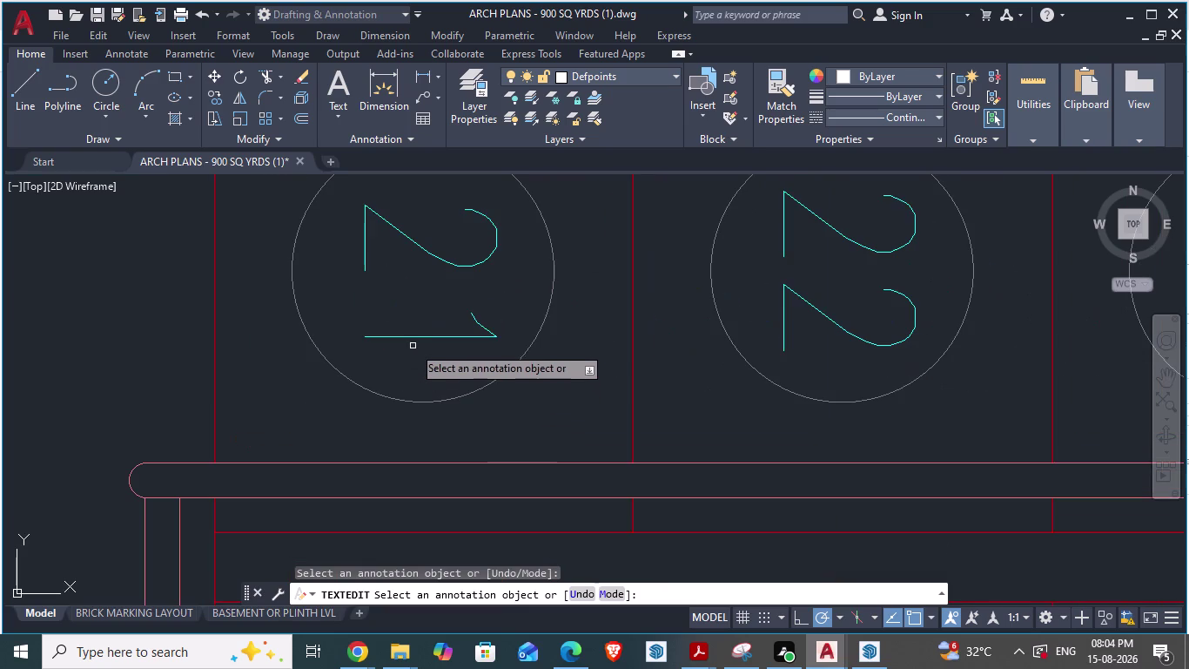
click(407, 335)
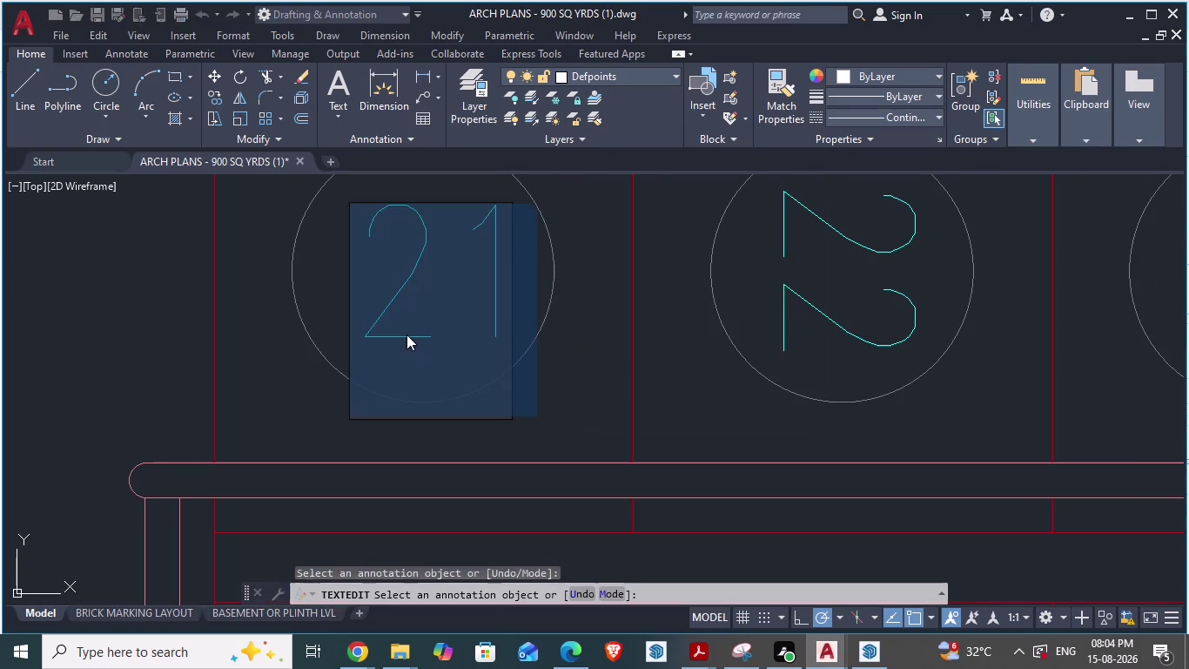
right_click(407, 334)
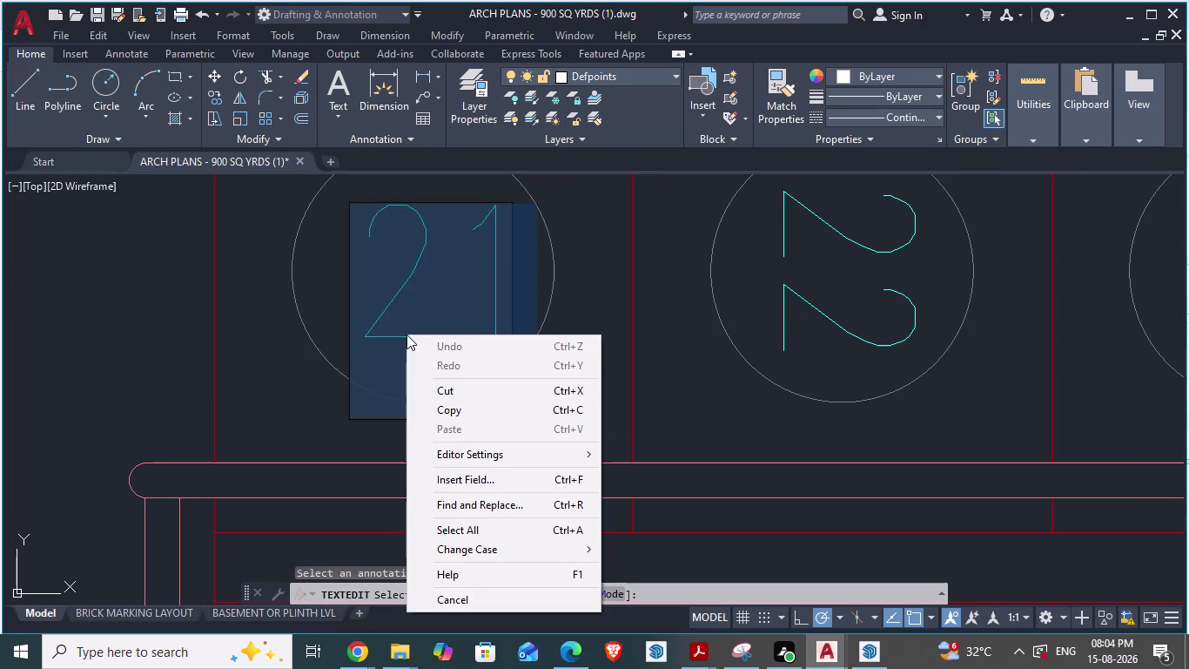
click(455, 451)
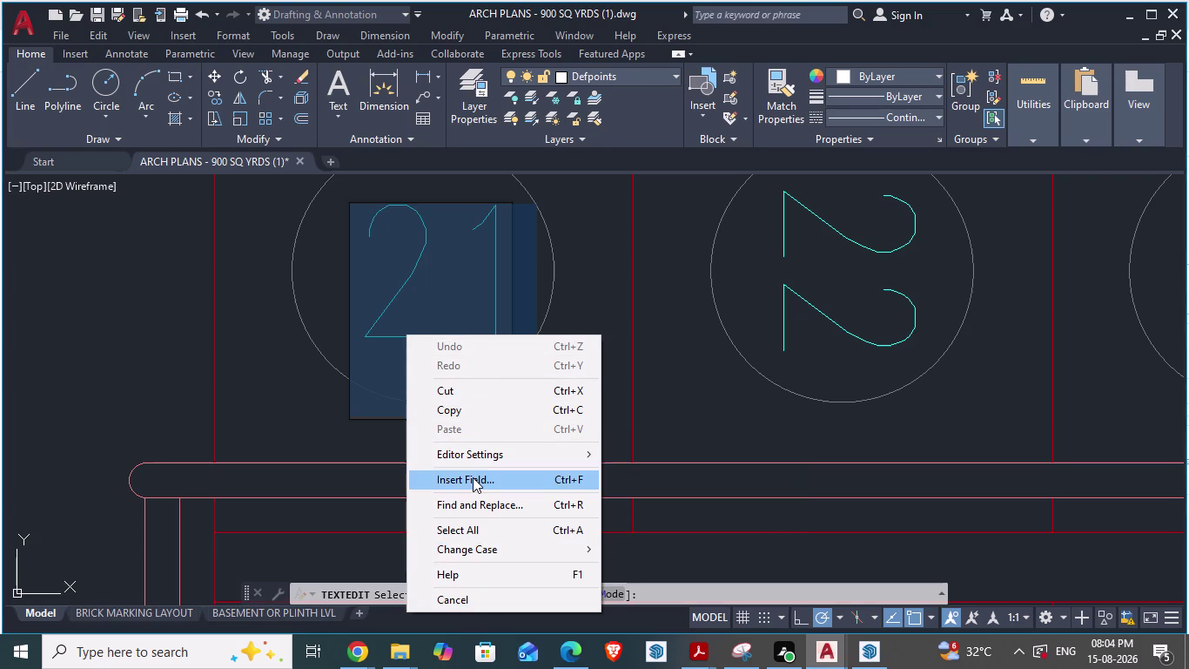
key(Escape)
key(Escape)
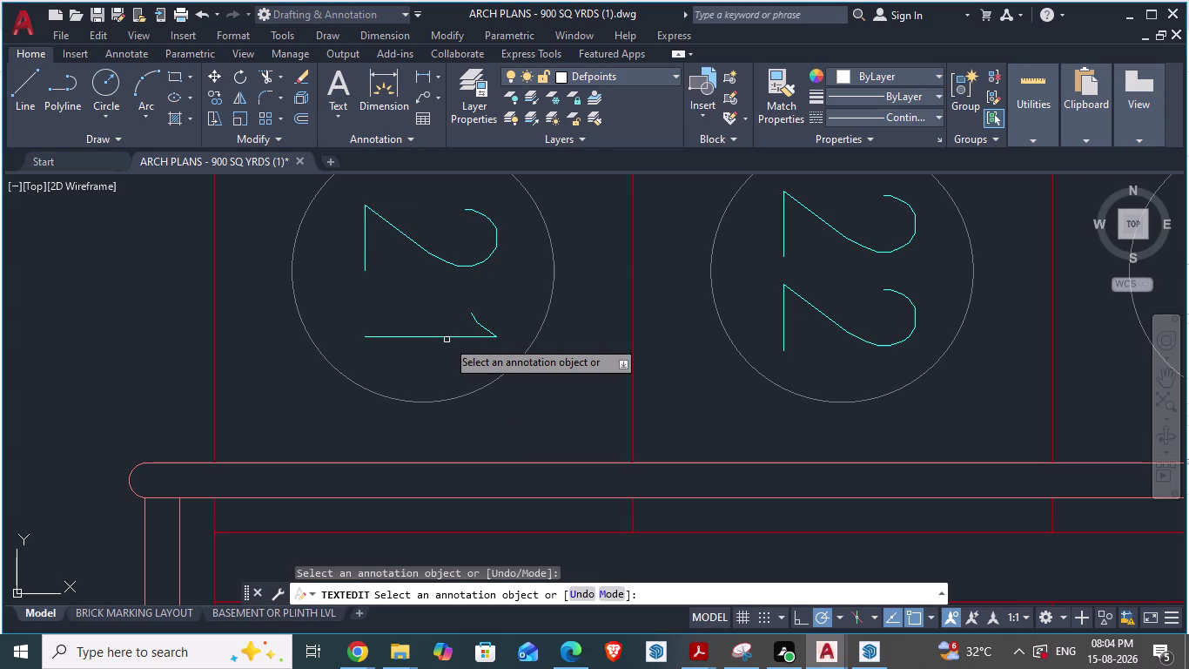
Dismiss the shortcut menus and cancel the active text-editing command.
right_click(441, 338)
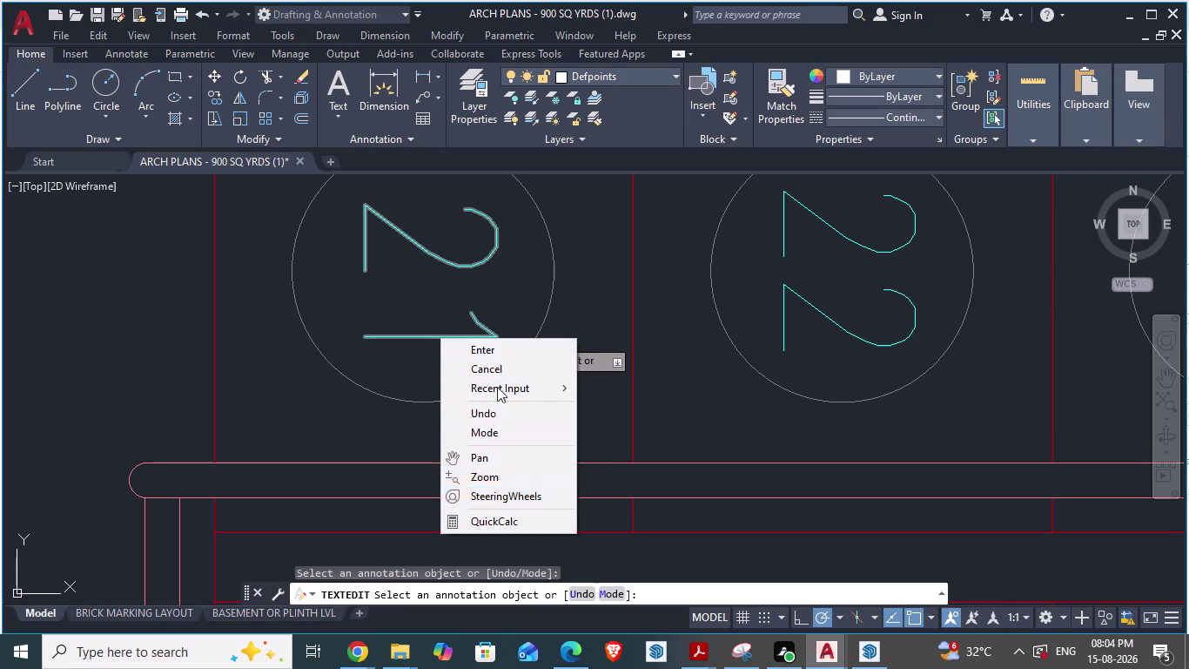
key(Escape)
key(Escape)
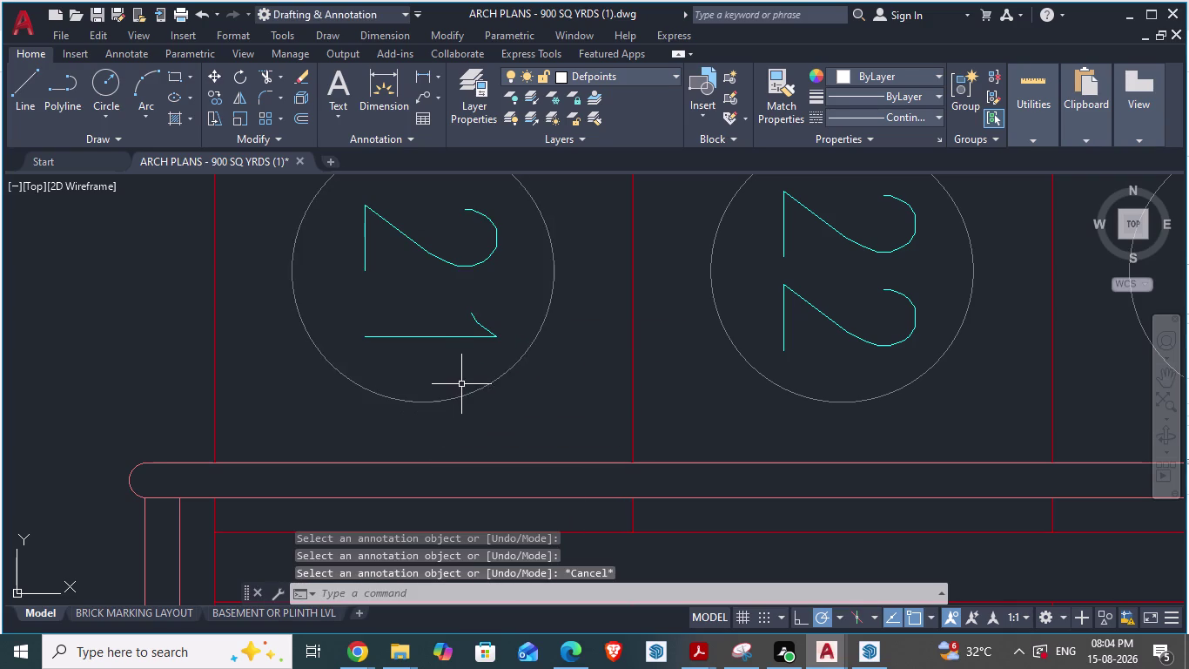
right_click(551, 396)
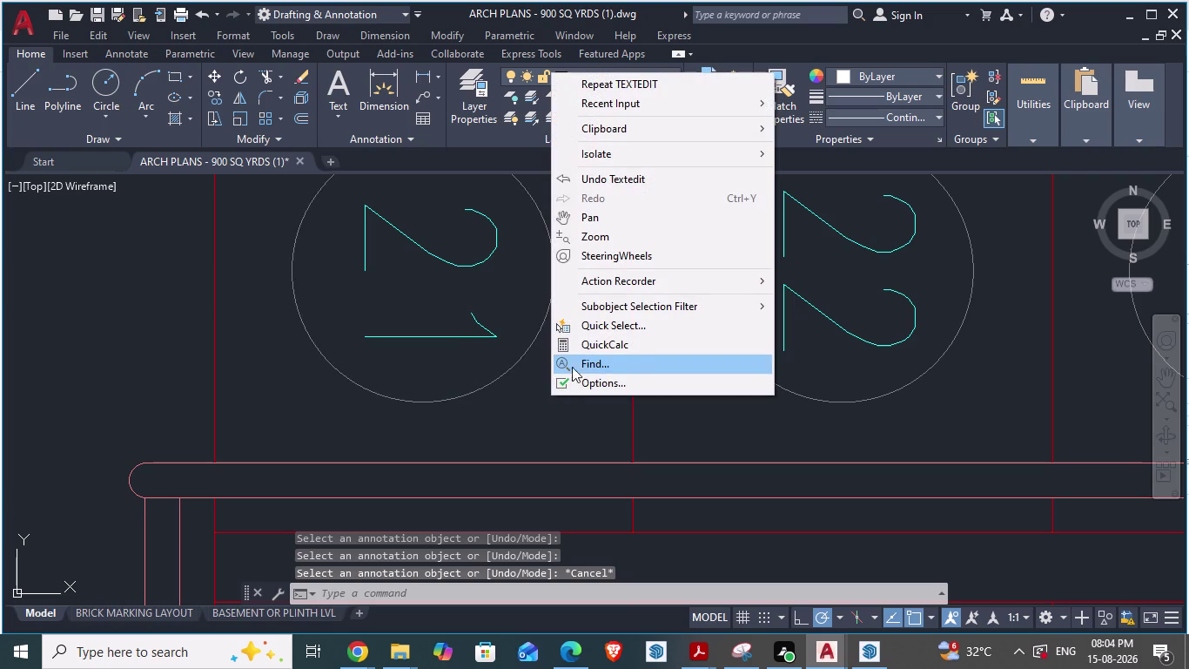
key(Escape)
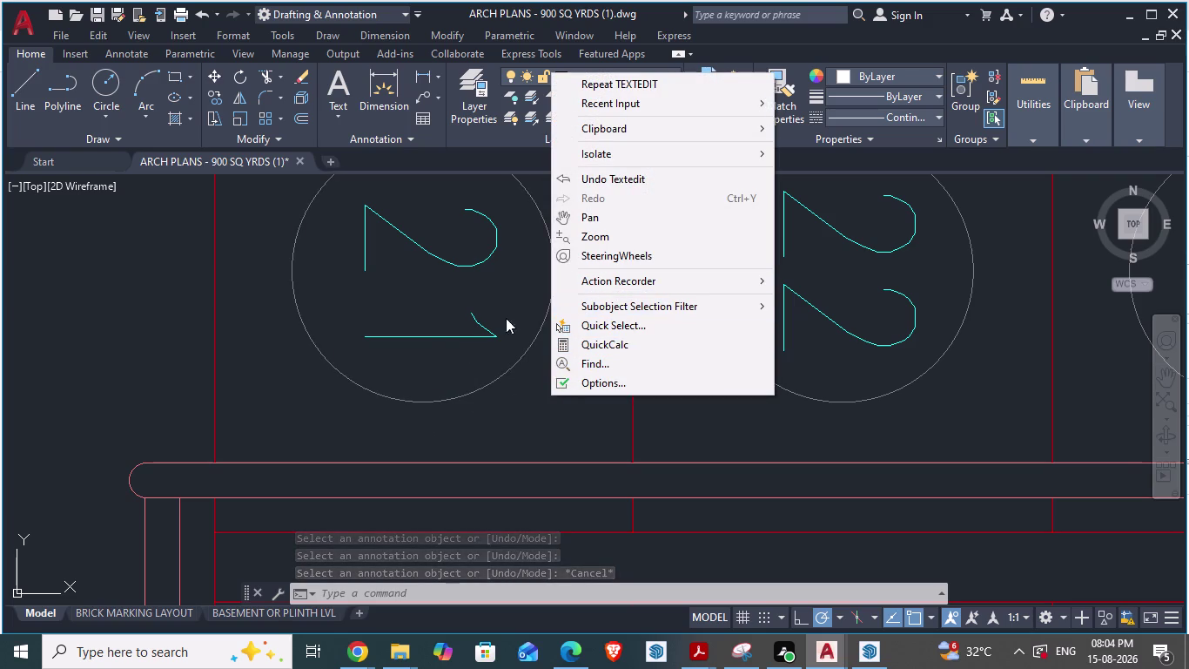
scroll(down, 3)
key(Escape)
key(Escape)
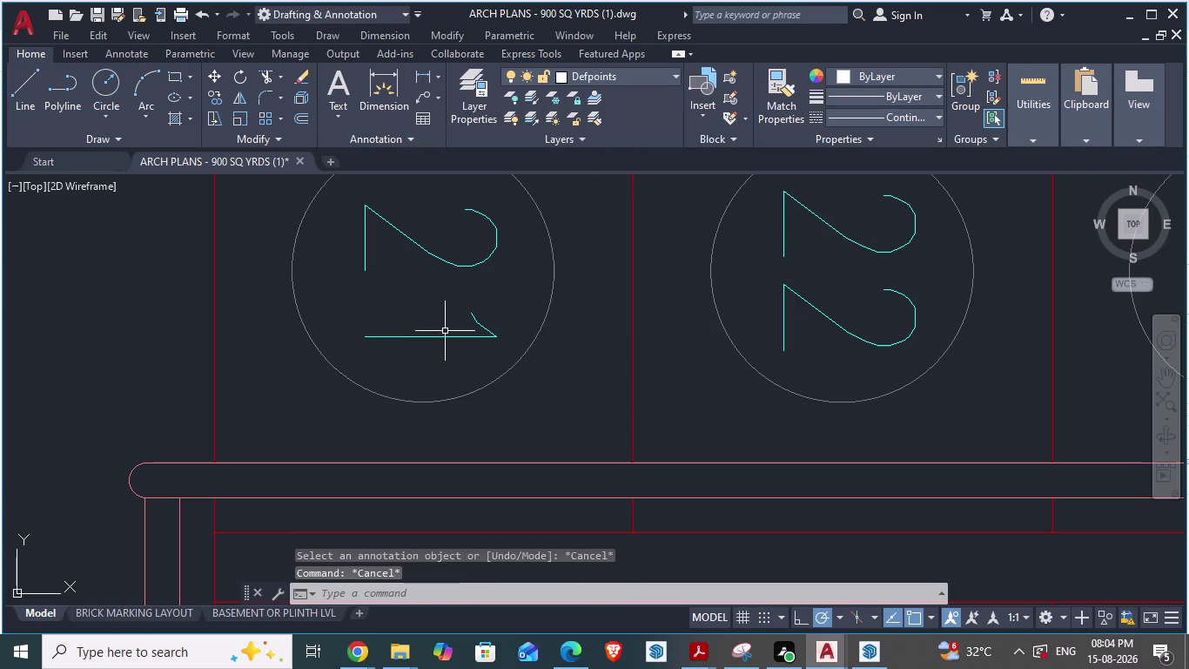
Edit the 21 text again from its right-click menu, then cancel, leaving it unchanged.
click(445, 335)
right_click(445, 335)
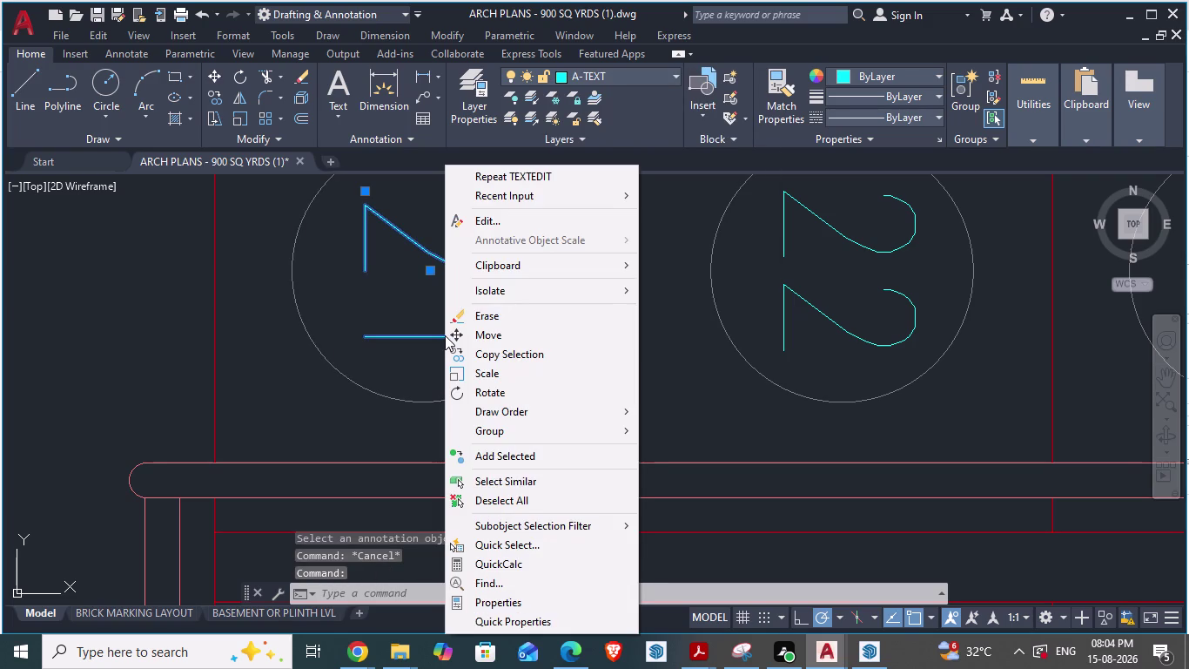
click(489, 221)
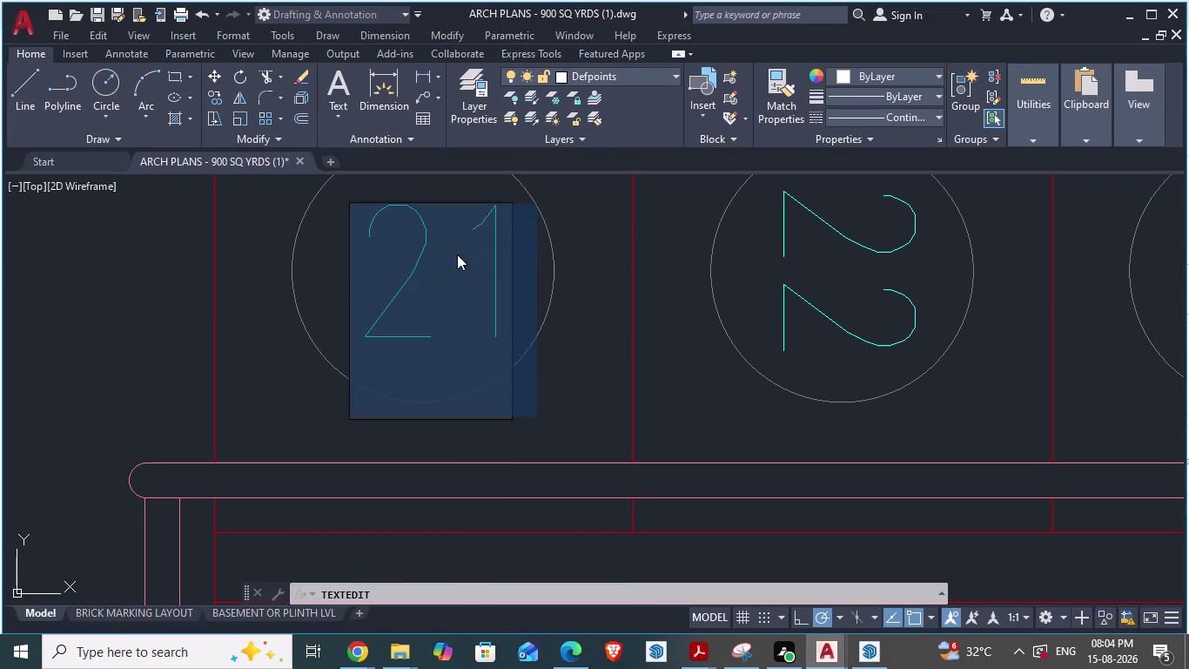
right_click(399, 204)
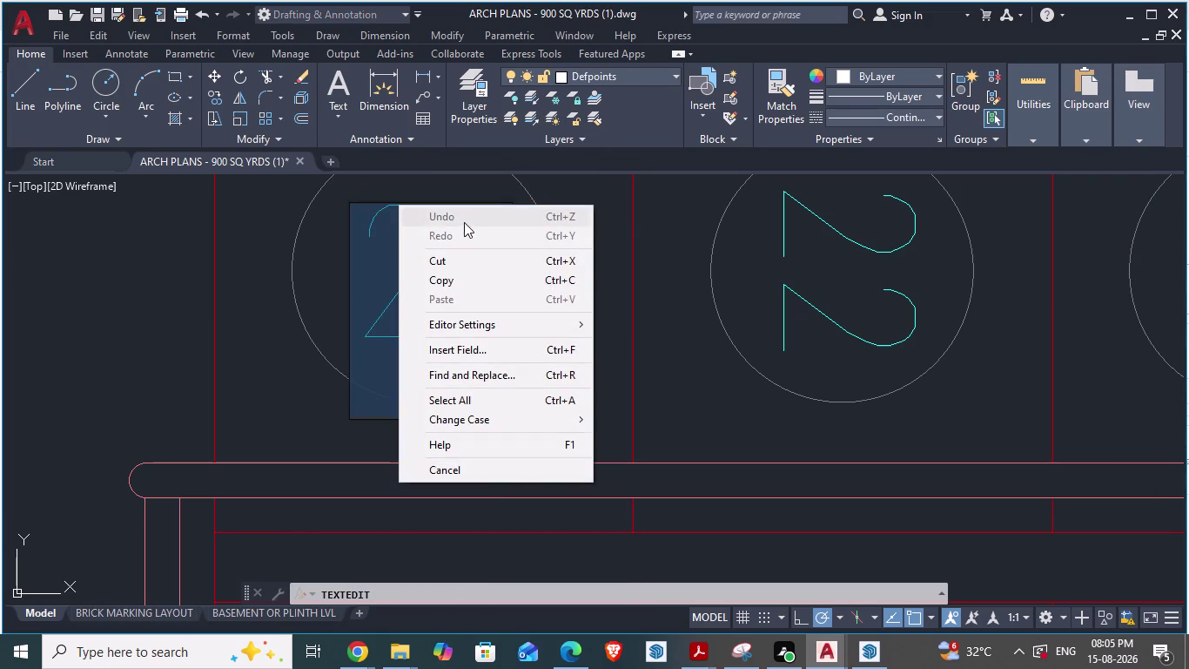
click(472, 317)
key(Escape)
scroll(down, 3)
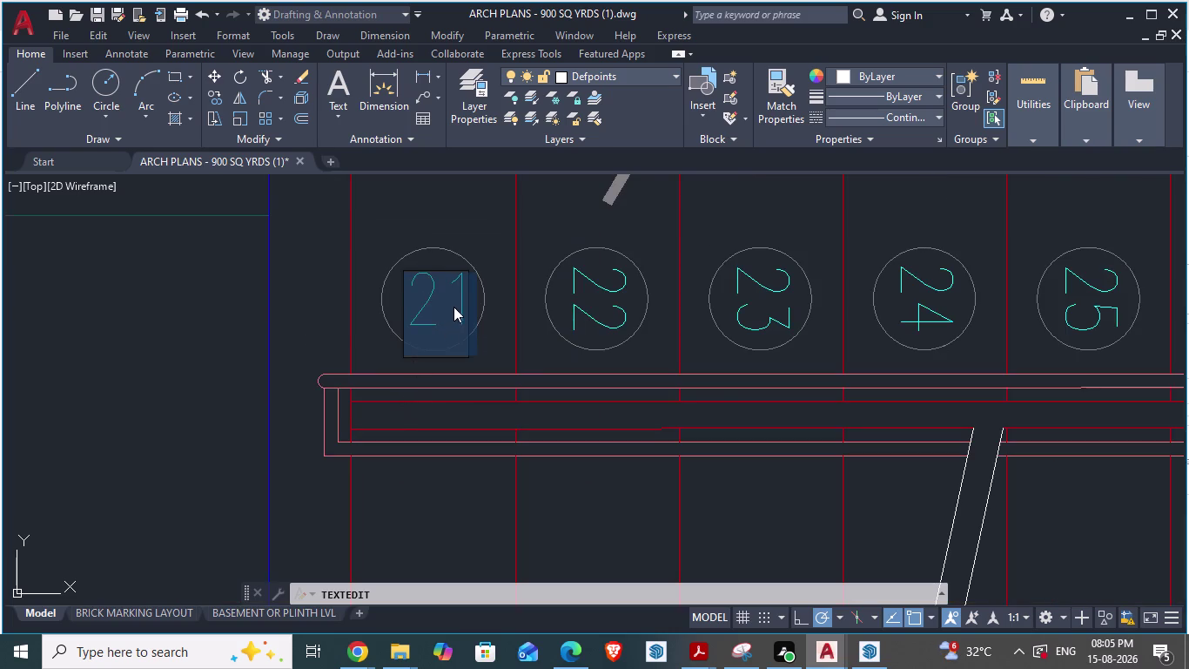
scroll(up, 3)
key(Escape)
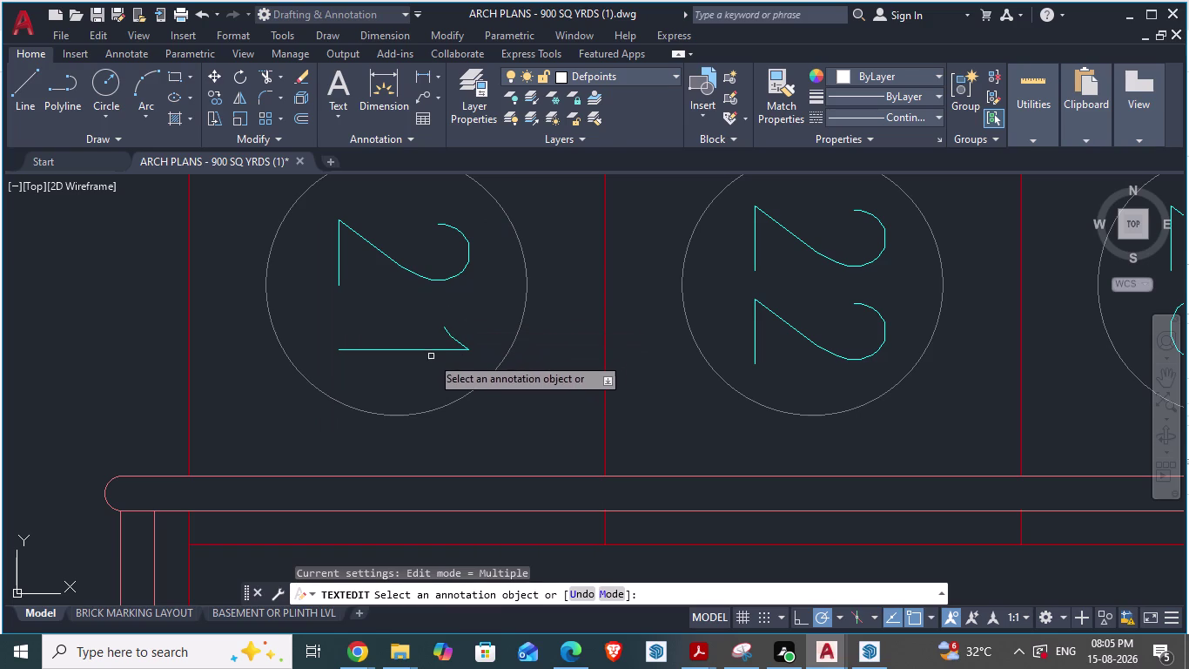
scroll(down, 3)
key(Escape)
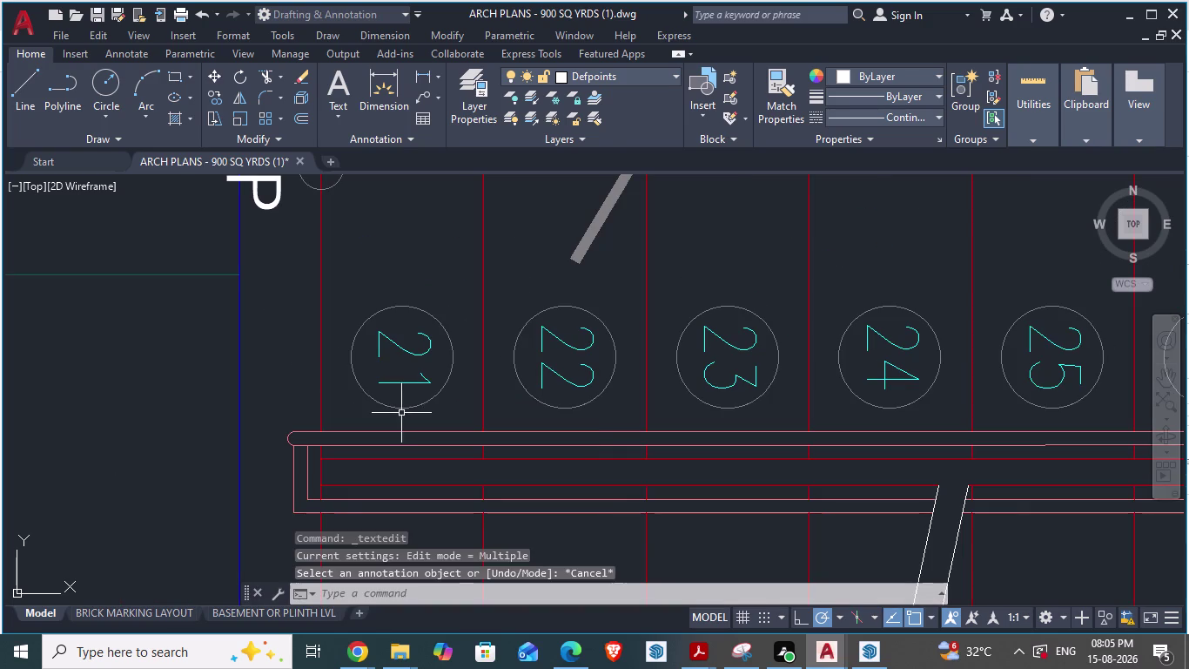
scroll(up, 3)
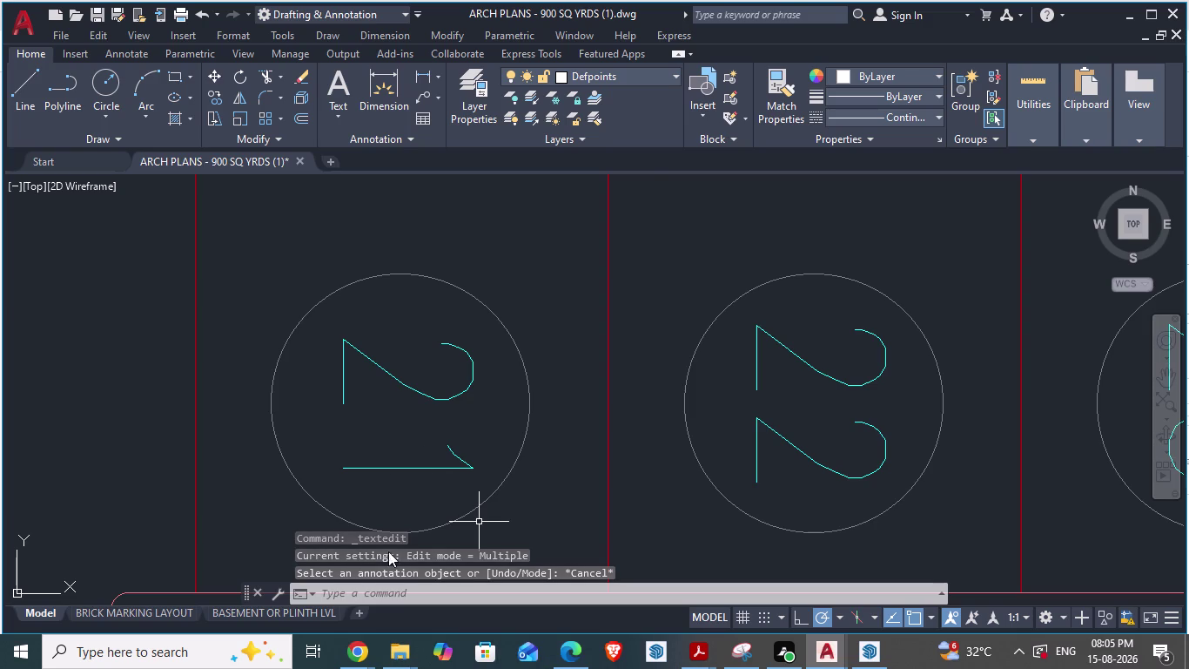
scroll(down, 3)
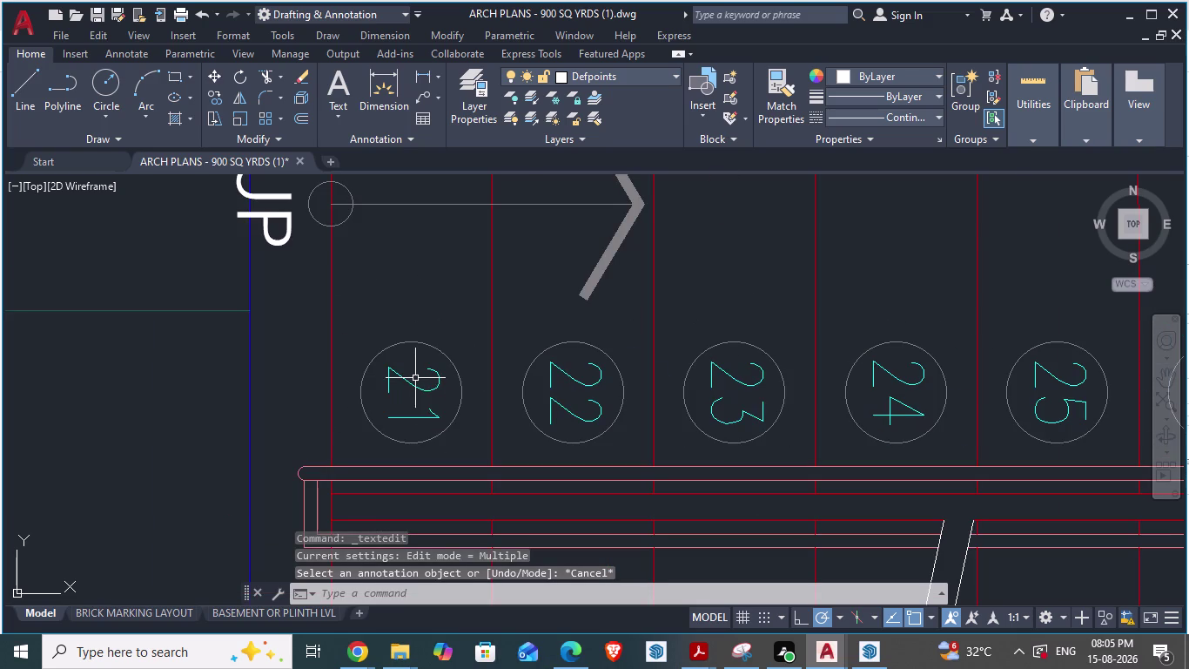
scroll(down, 3)
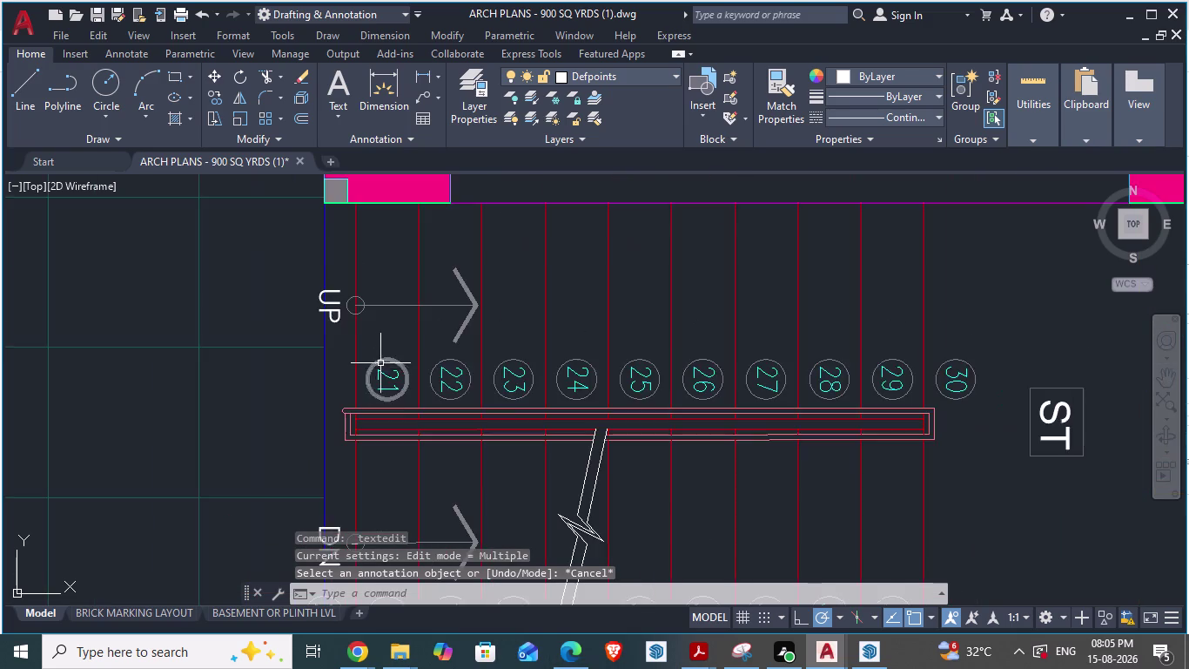
scroll(up, 3)
scroll(down, 3)
scroll(up, 3)
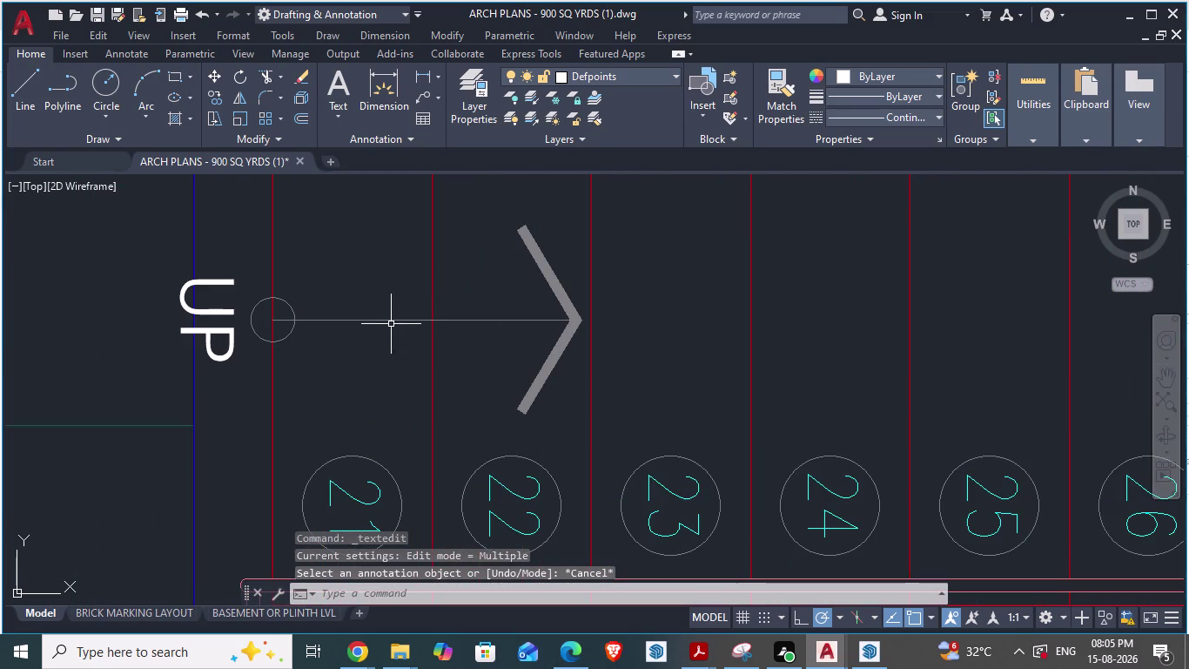
click(388, 321)
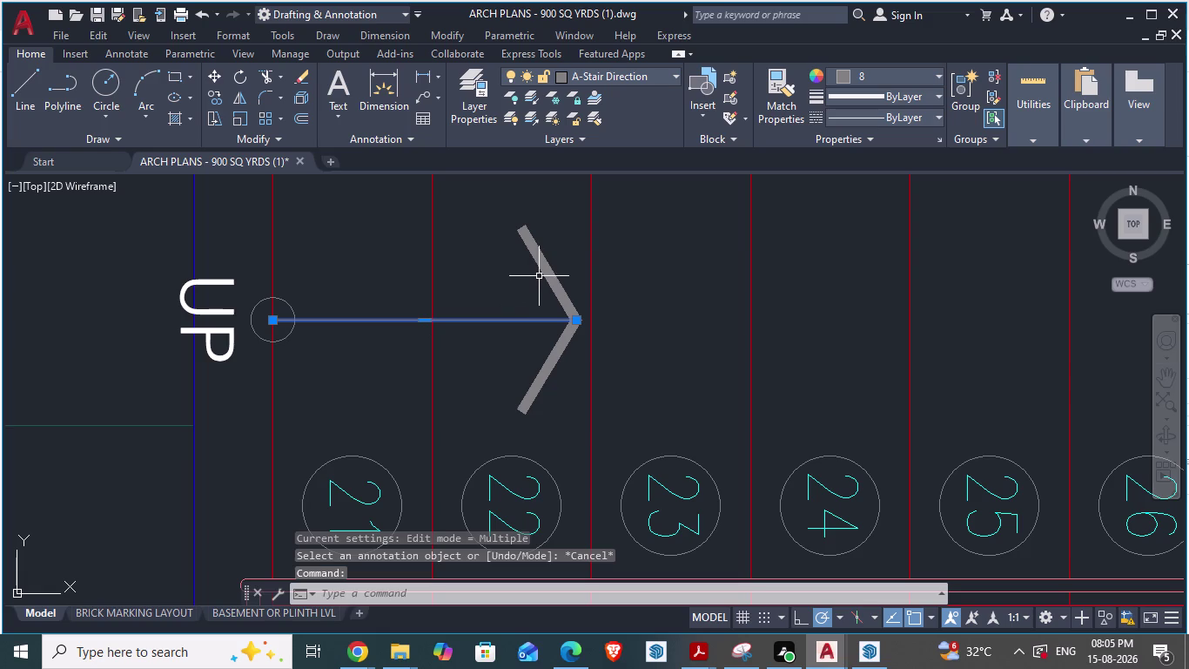
click(541, 269)
scroll(down, 3)
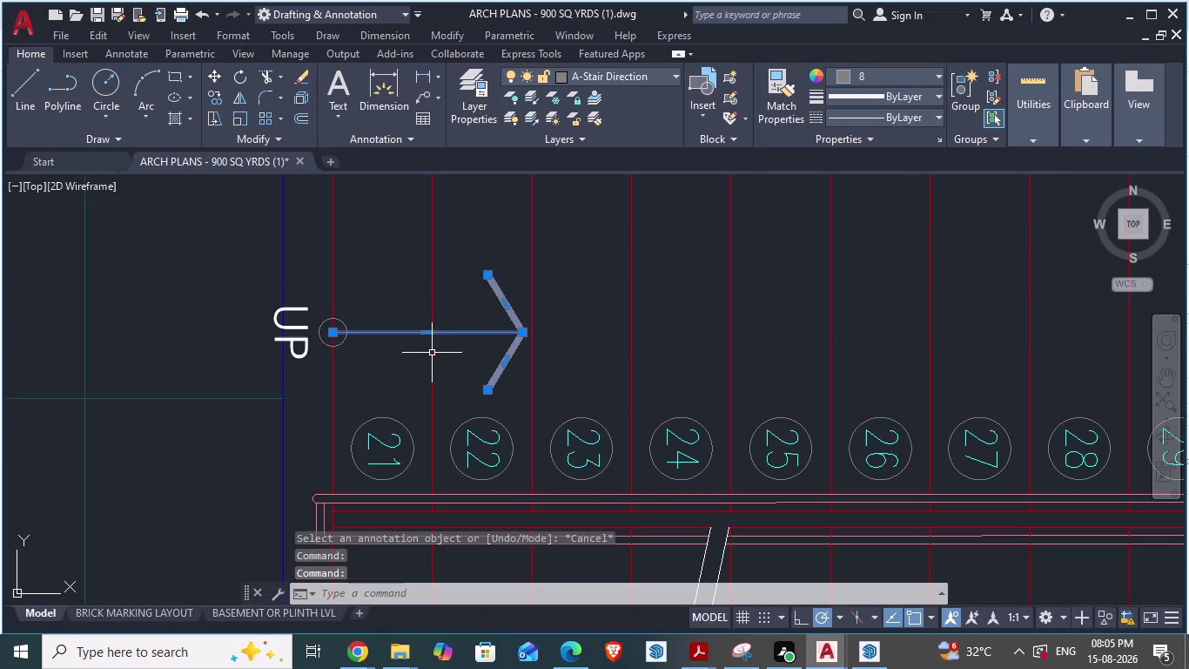
key(Escape)
scroll(up, 3)
scroll(down, 3)
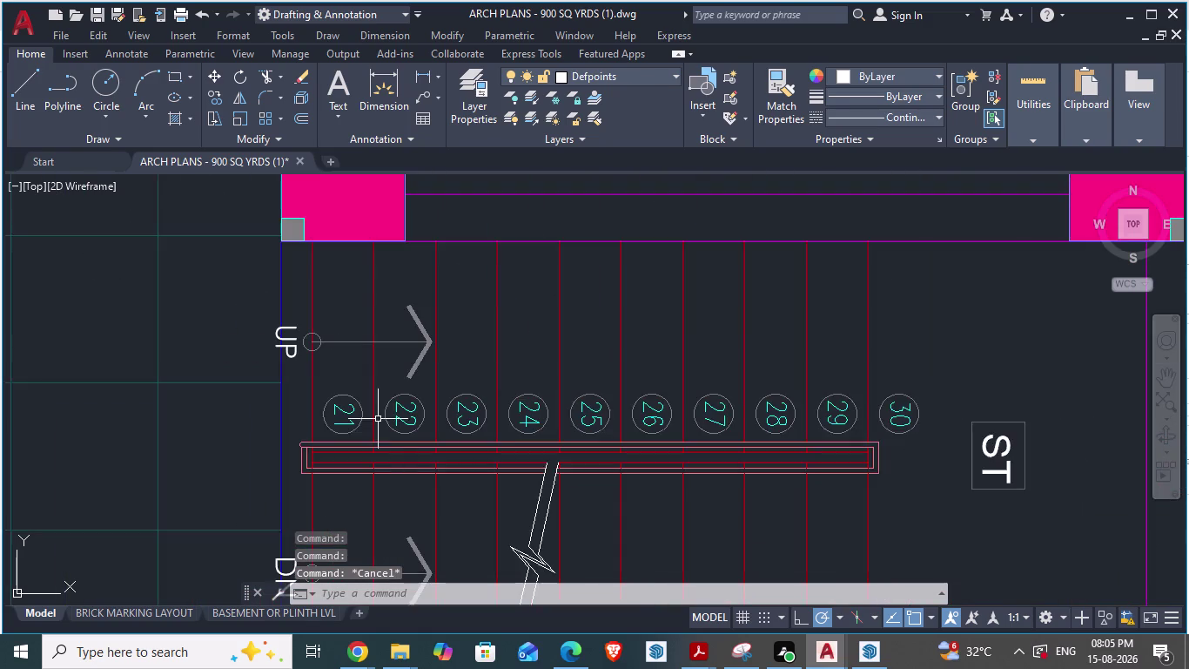
scroll(up, 3)
click(467, 318)
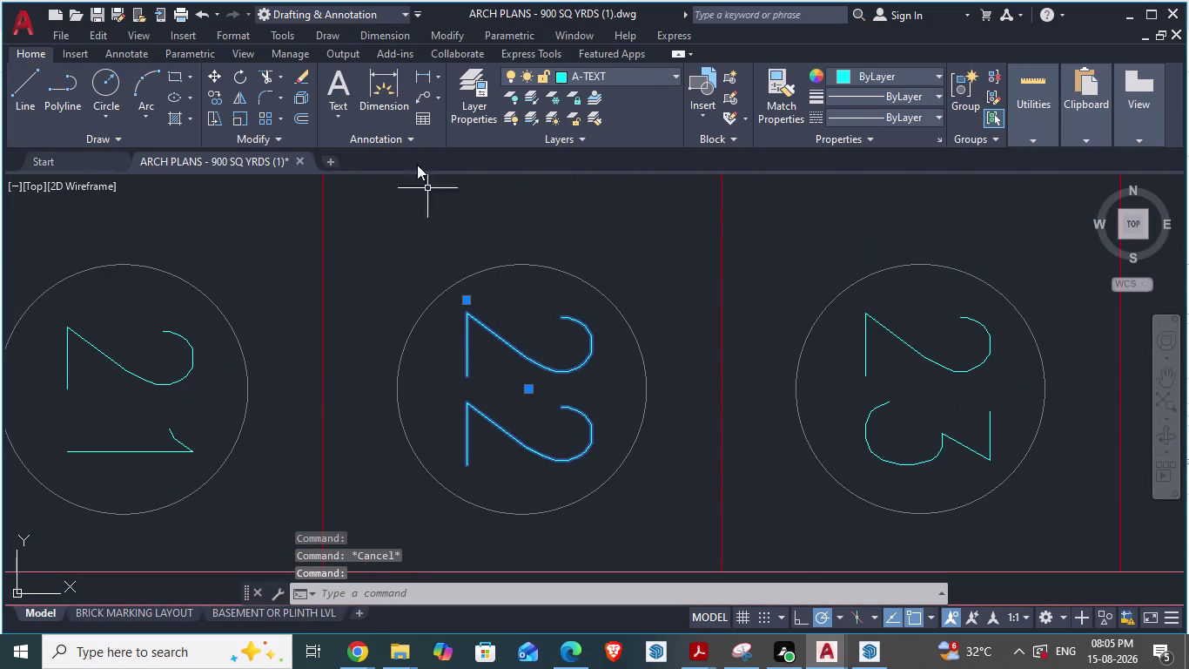
click(376, 90)
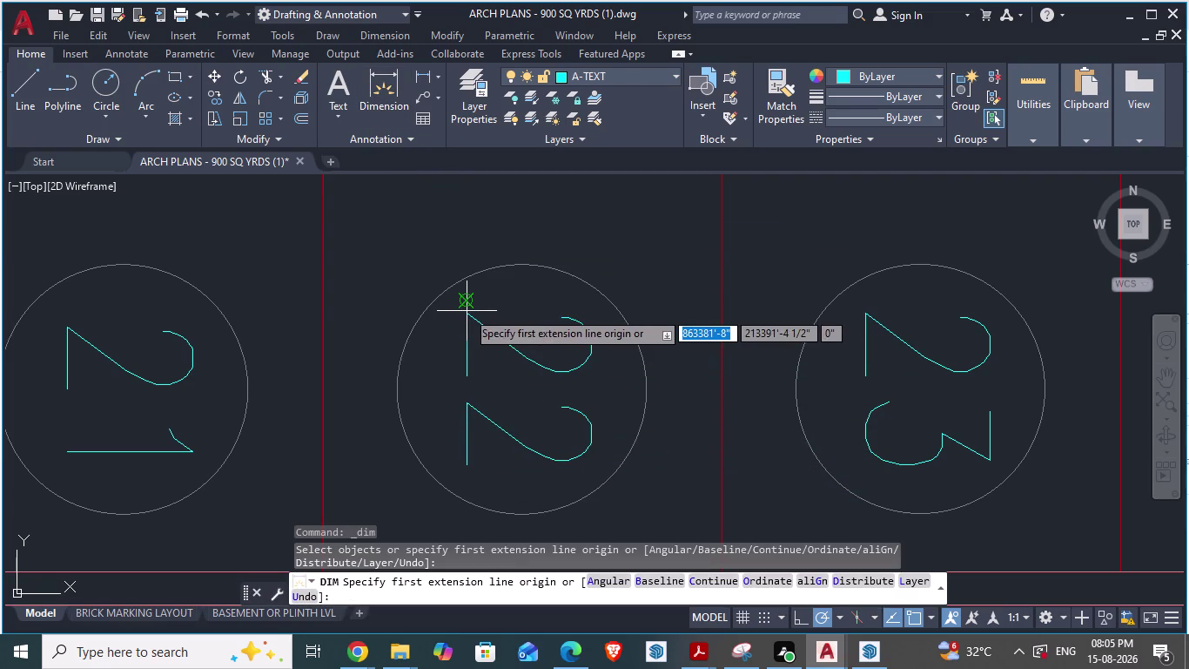
Cancel the dimension command and select step number 22 on layer A-TEXT.
key(Escape)
key(Escape)
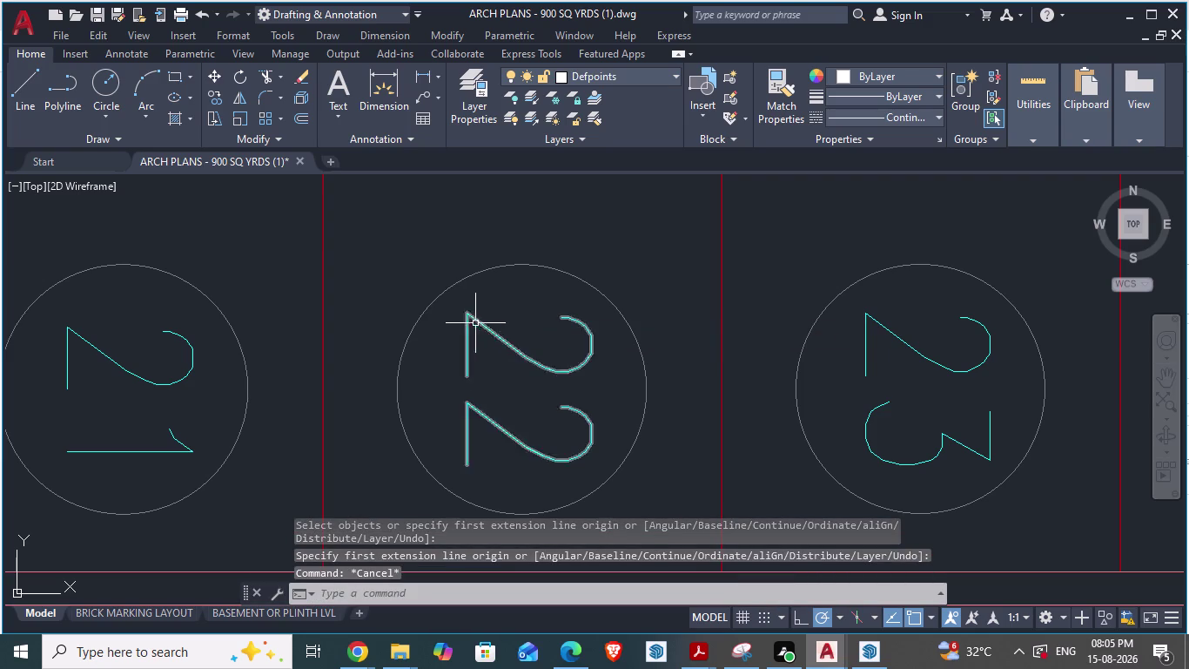
click(467, 326)
right_click(467, 327)
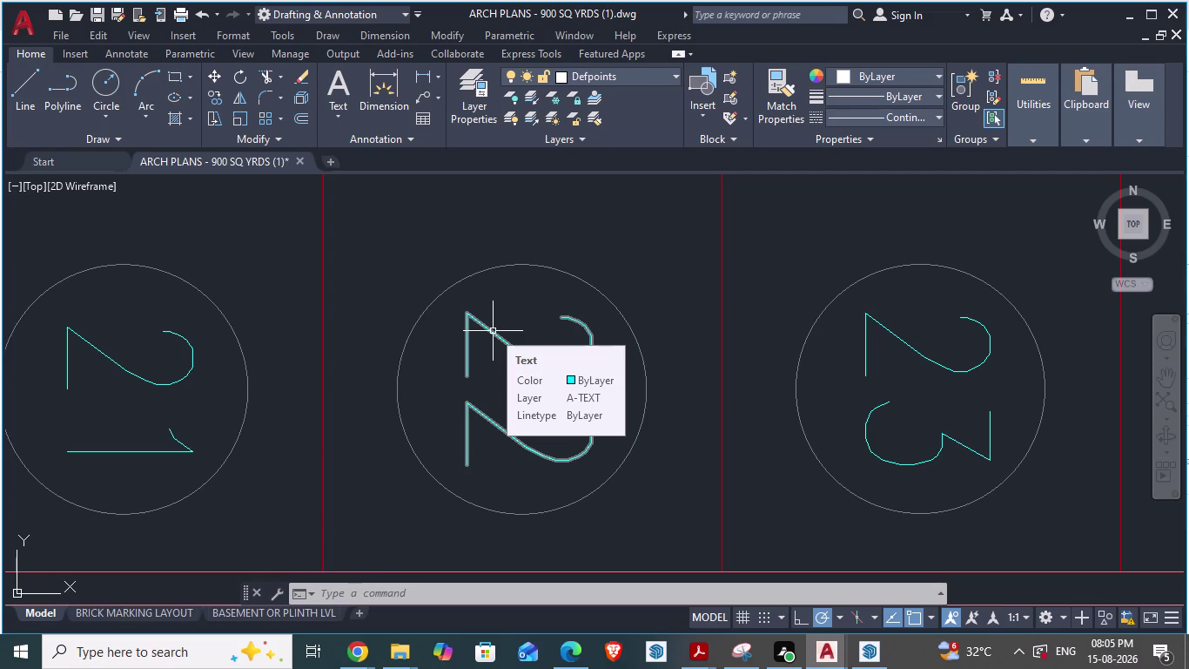